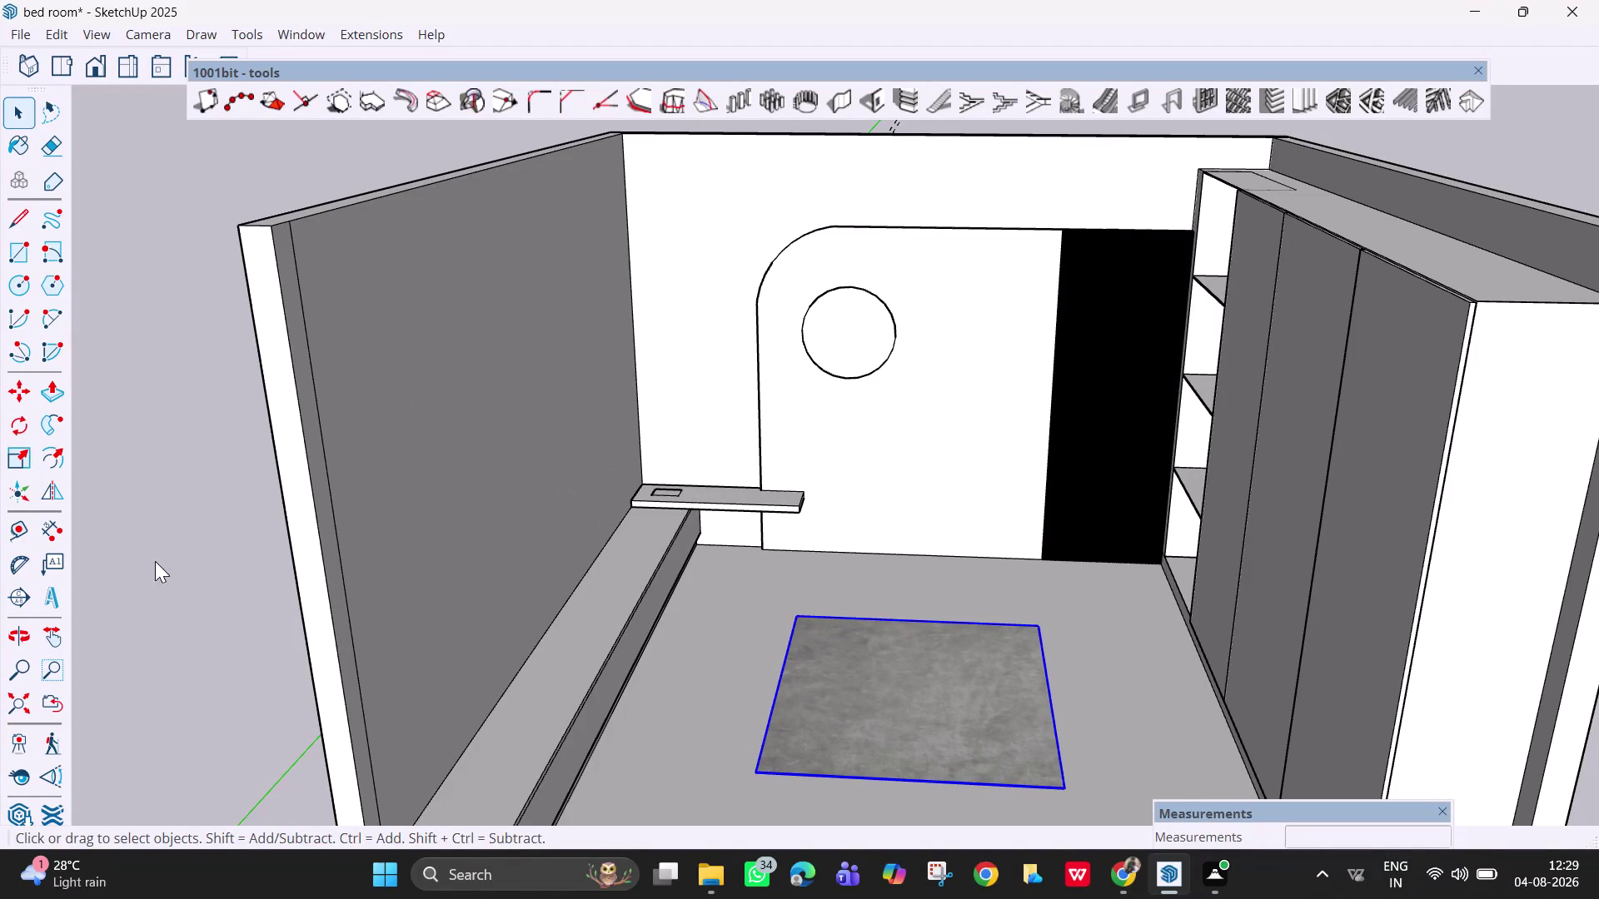
Place the bed set component from the Components panel beside the room.
scroll(down, 3)
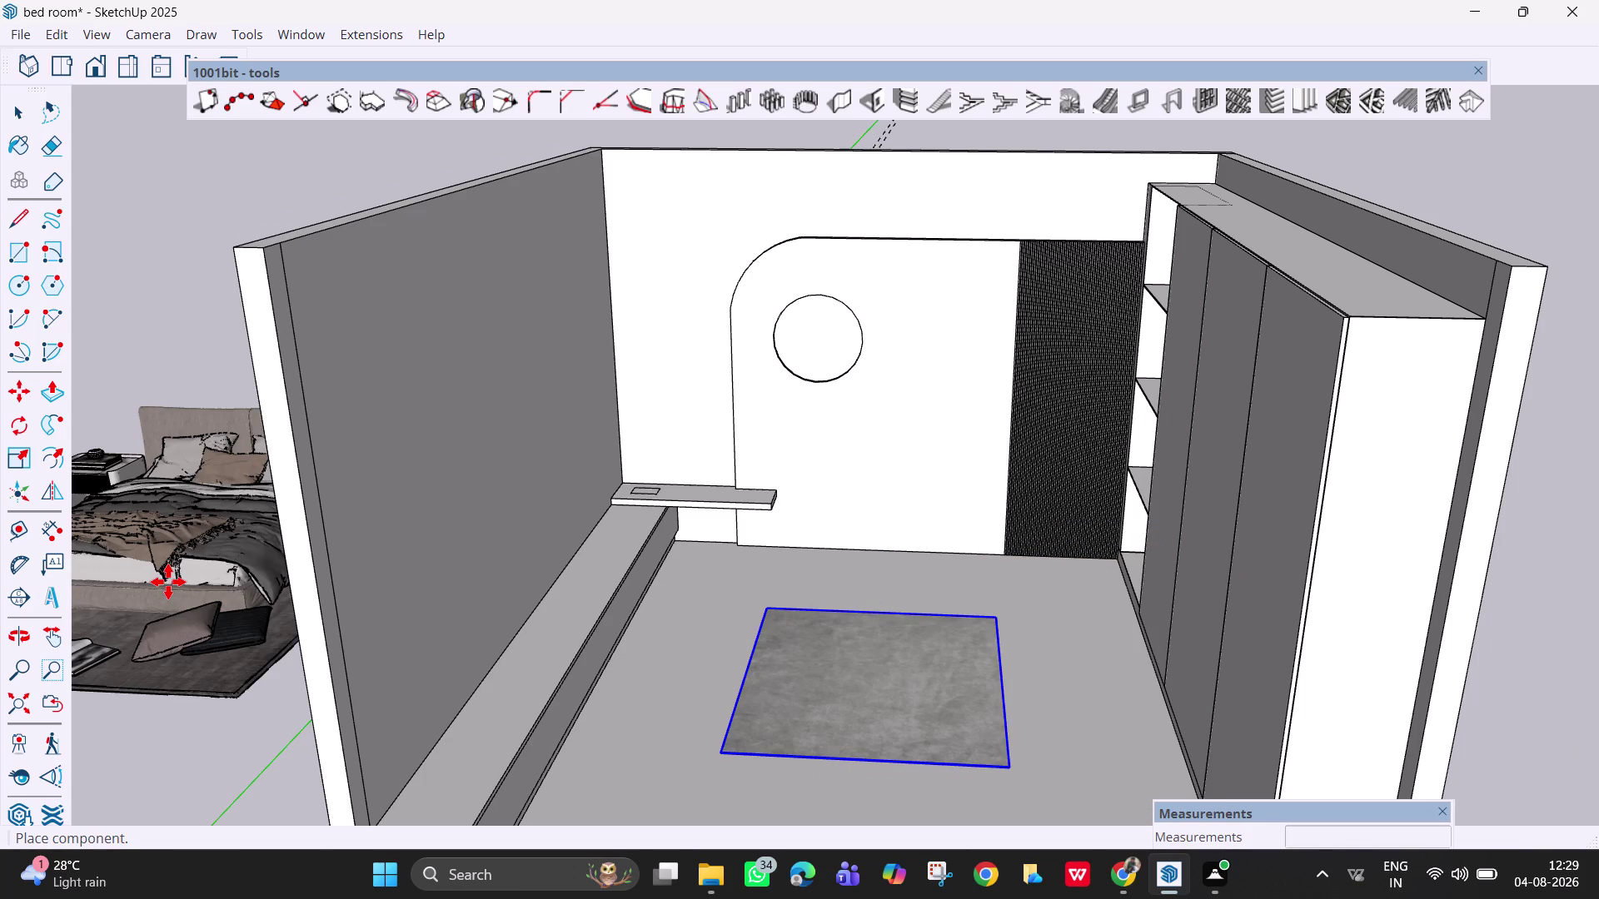
click(148, 657)
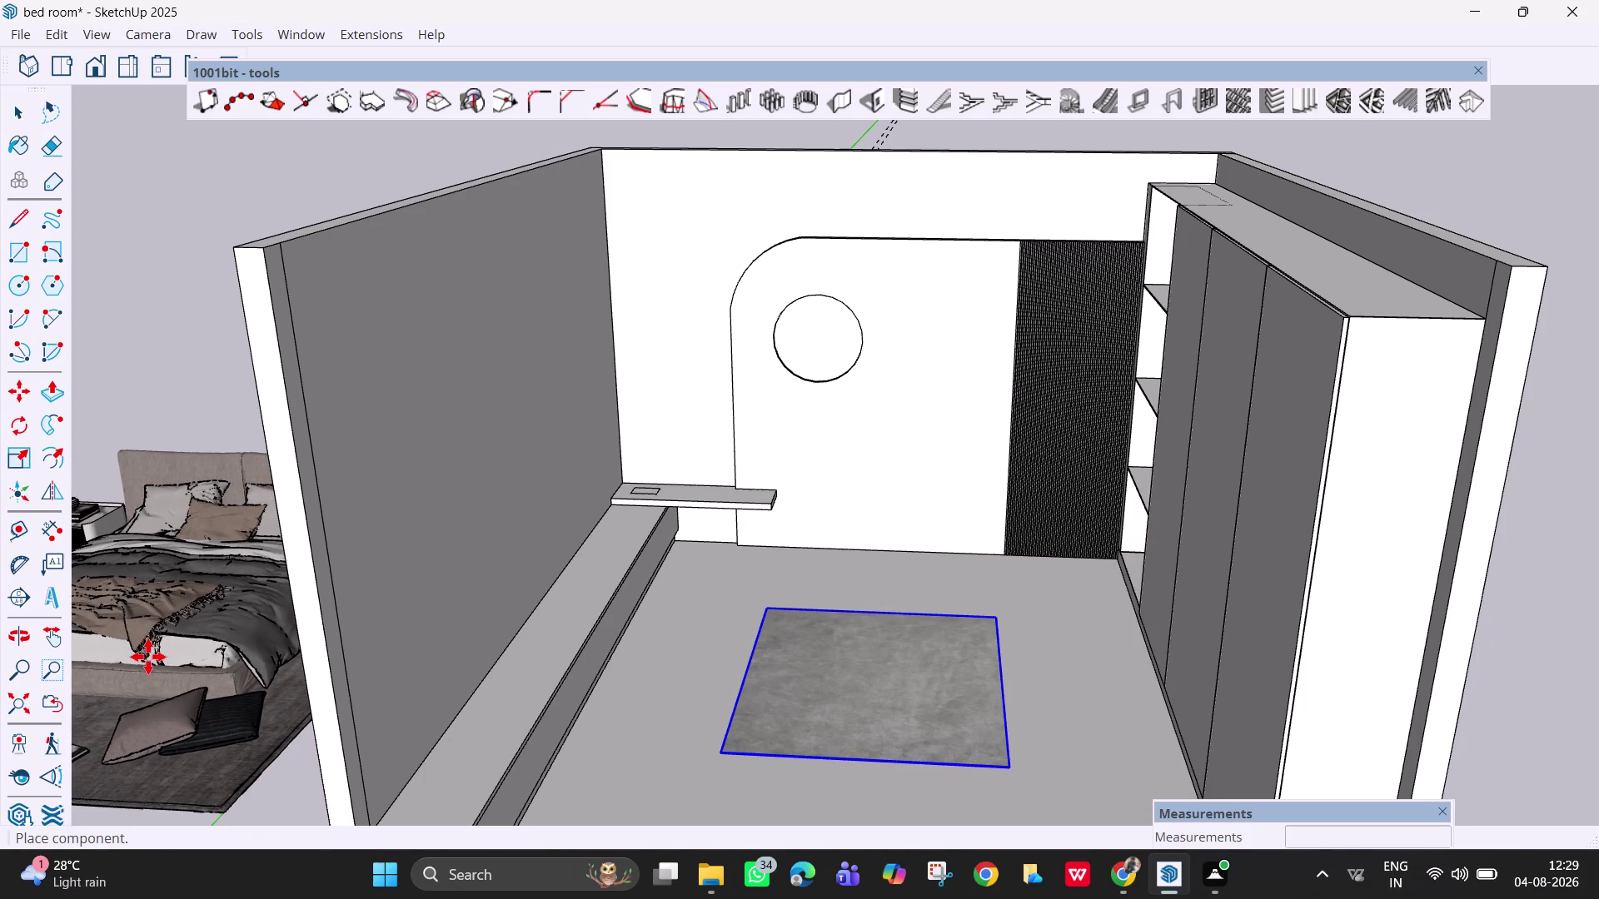
key(Escape)
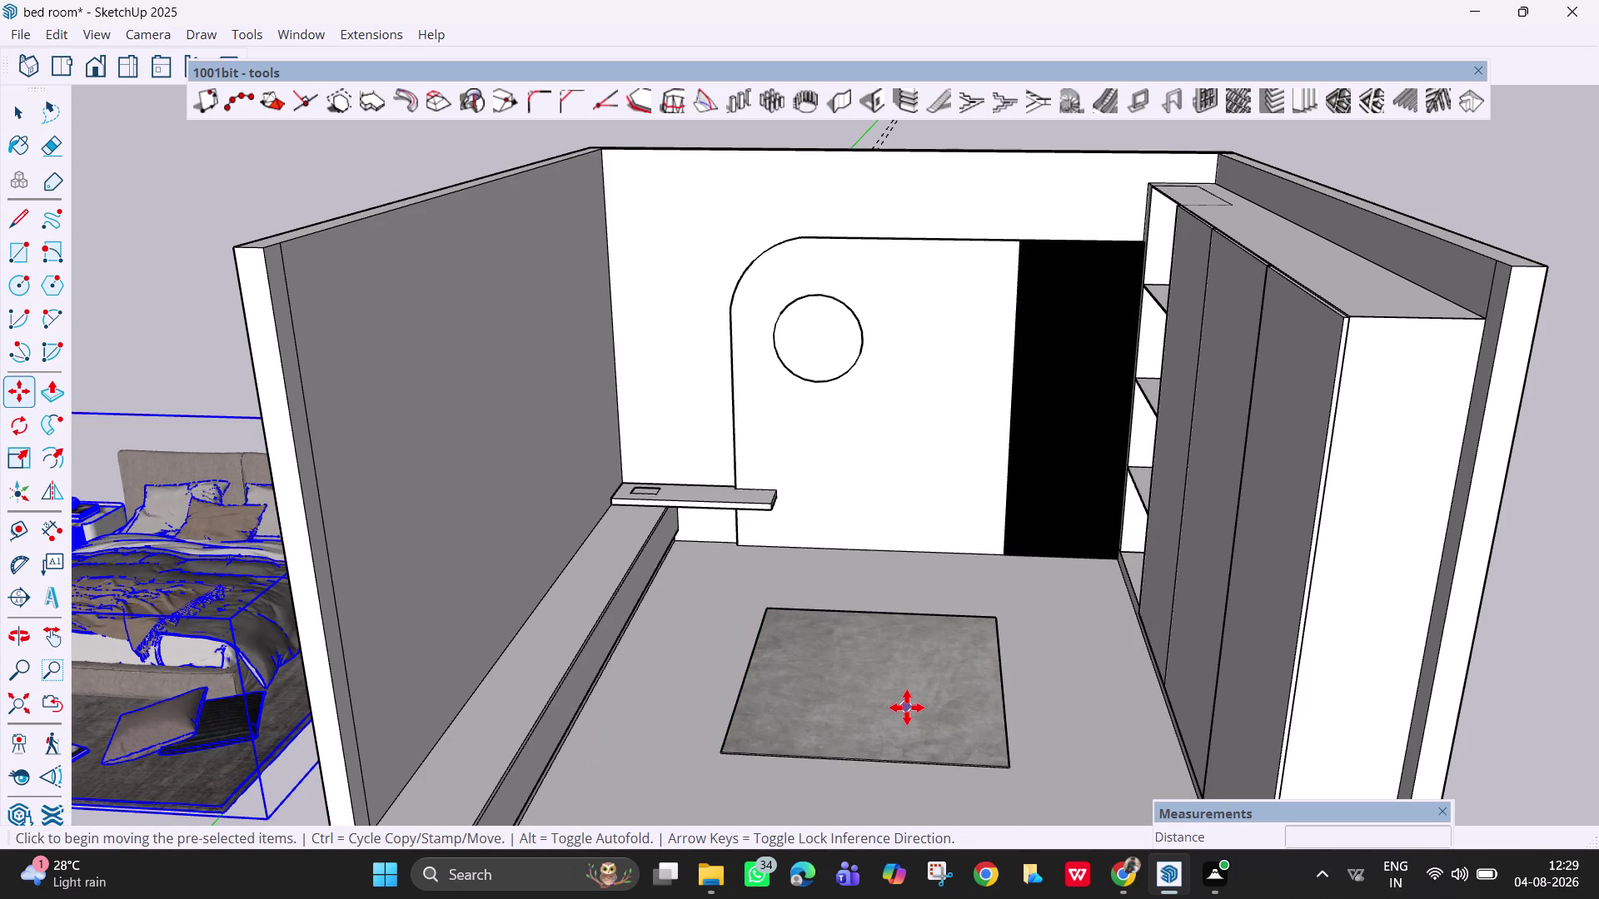
click(916, 710)
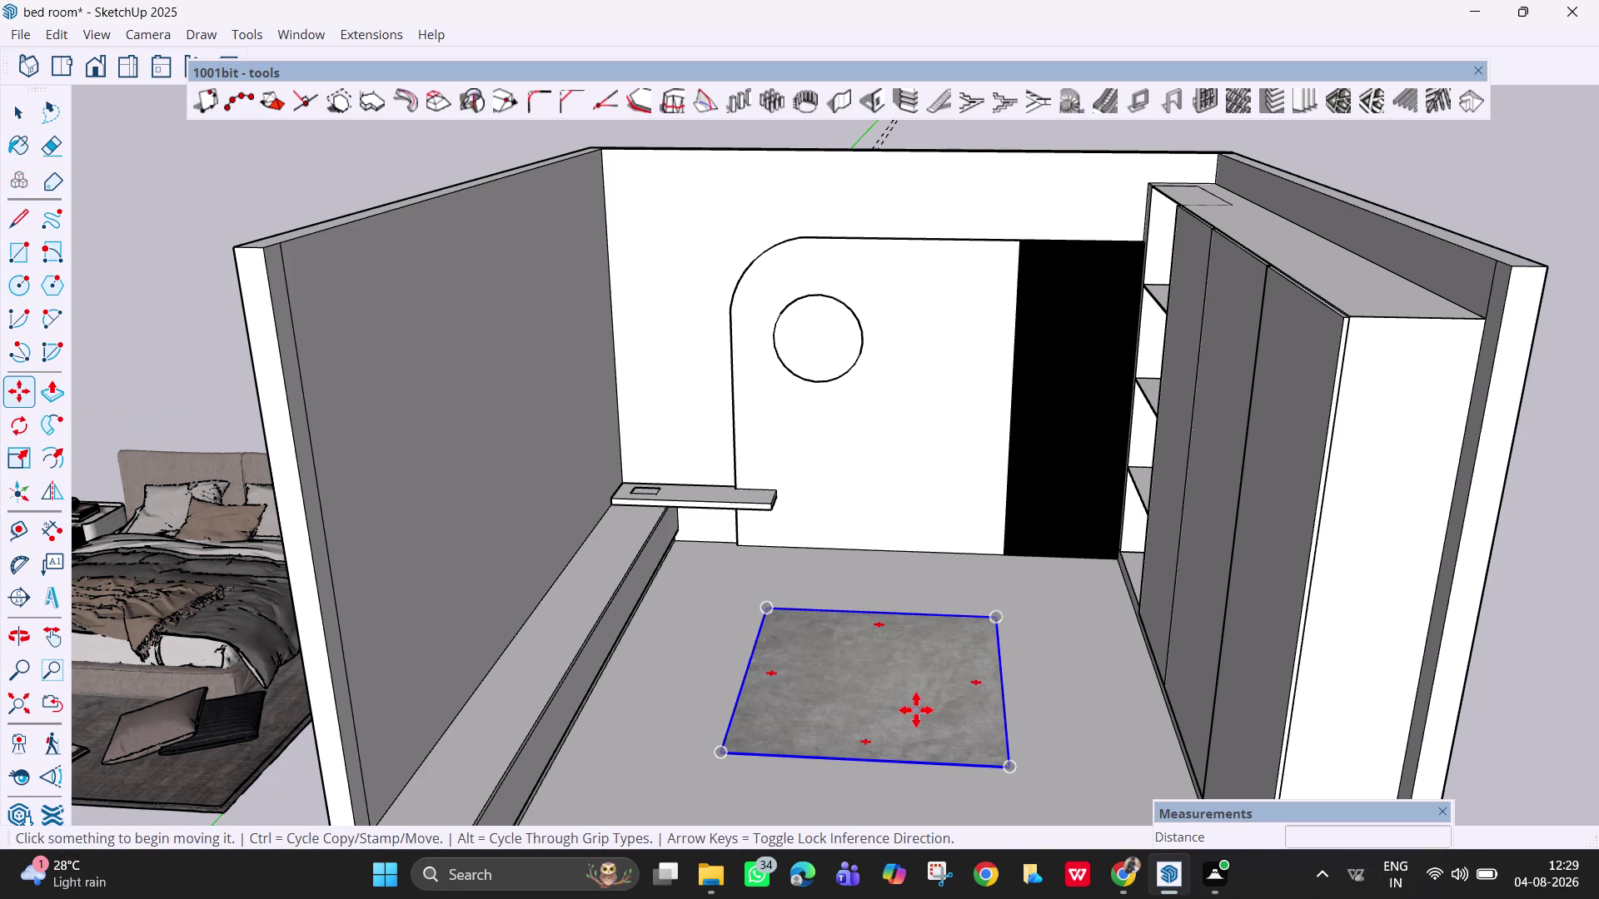
Delete the grey square rug from the bedroom floor.
key(space)
click(916, 710)
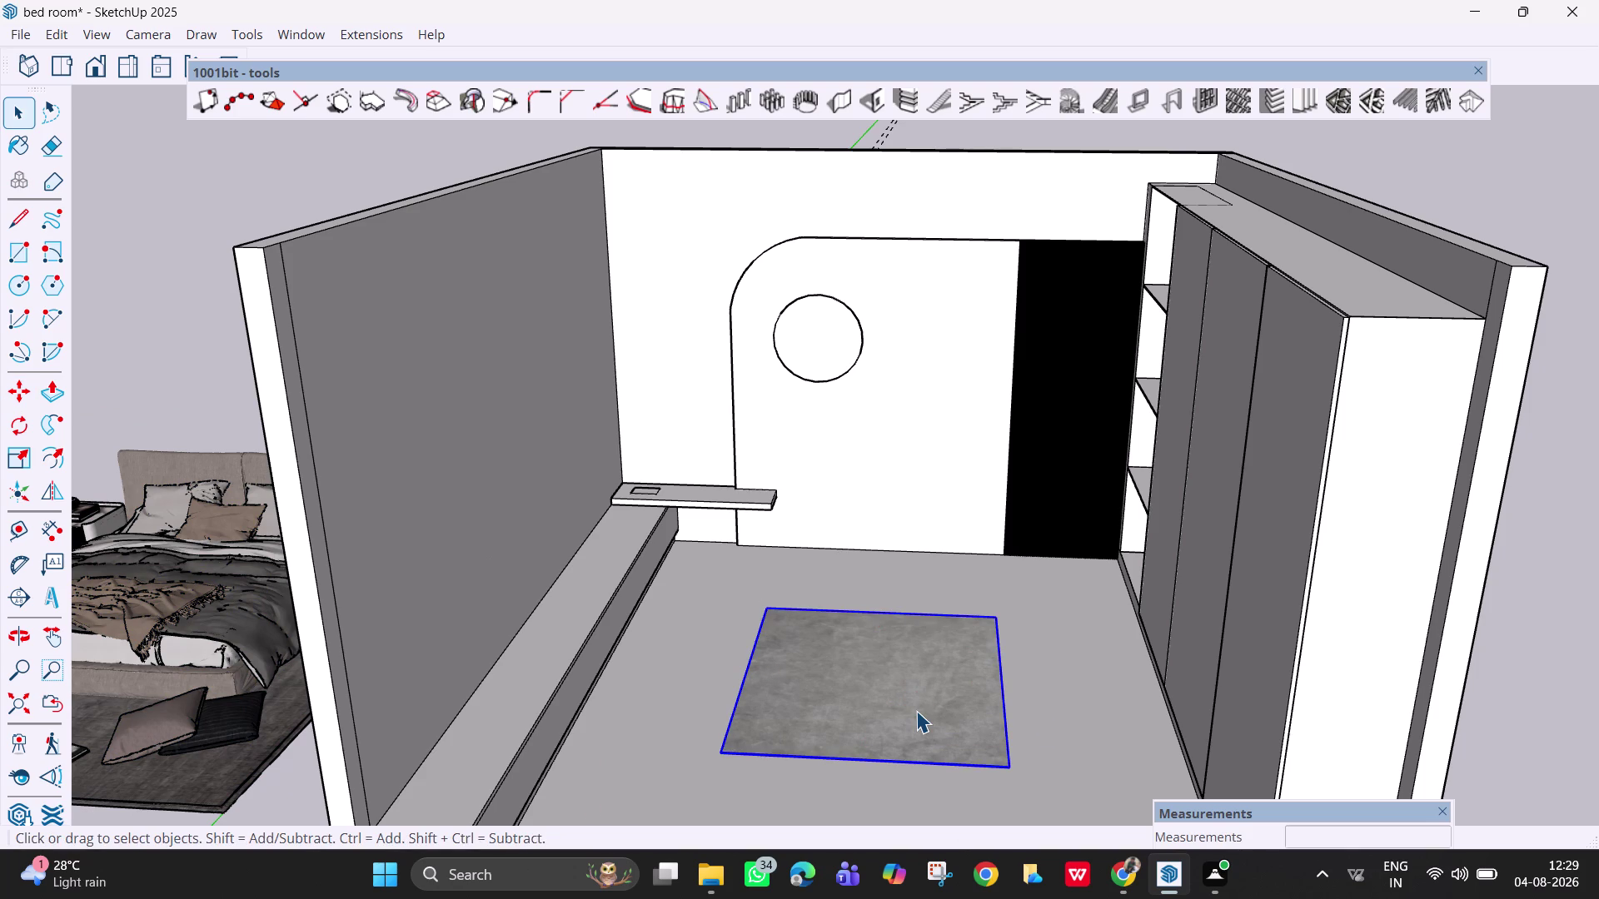
key(Delete)
scroll(down, 3)
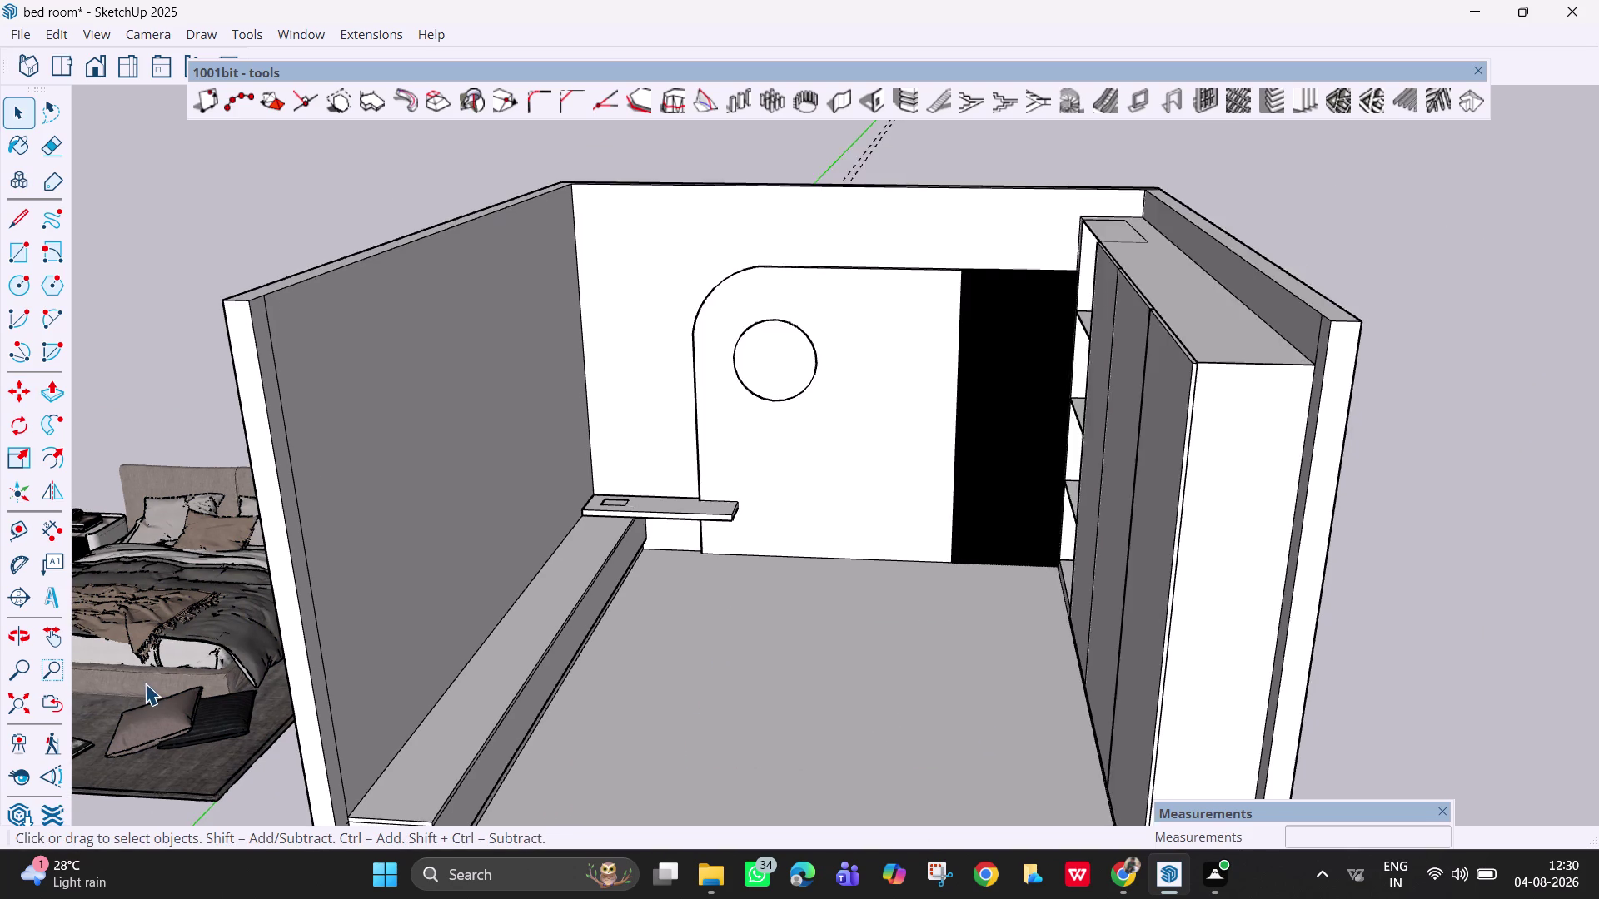
Frame the bed set and room together and select the whole bed set.
scroll(down, 3)
middle_drag(197, 707, 264, 712)
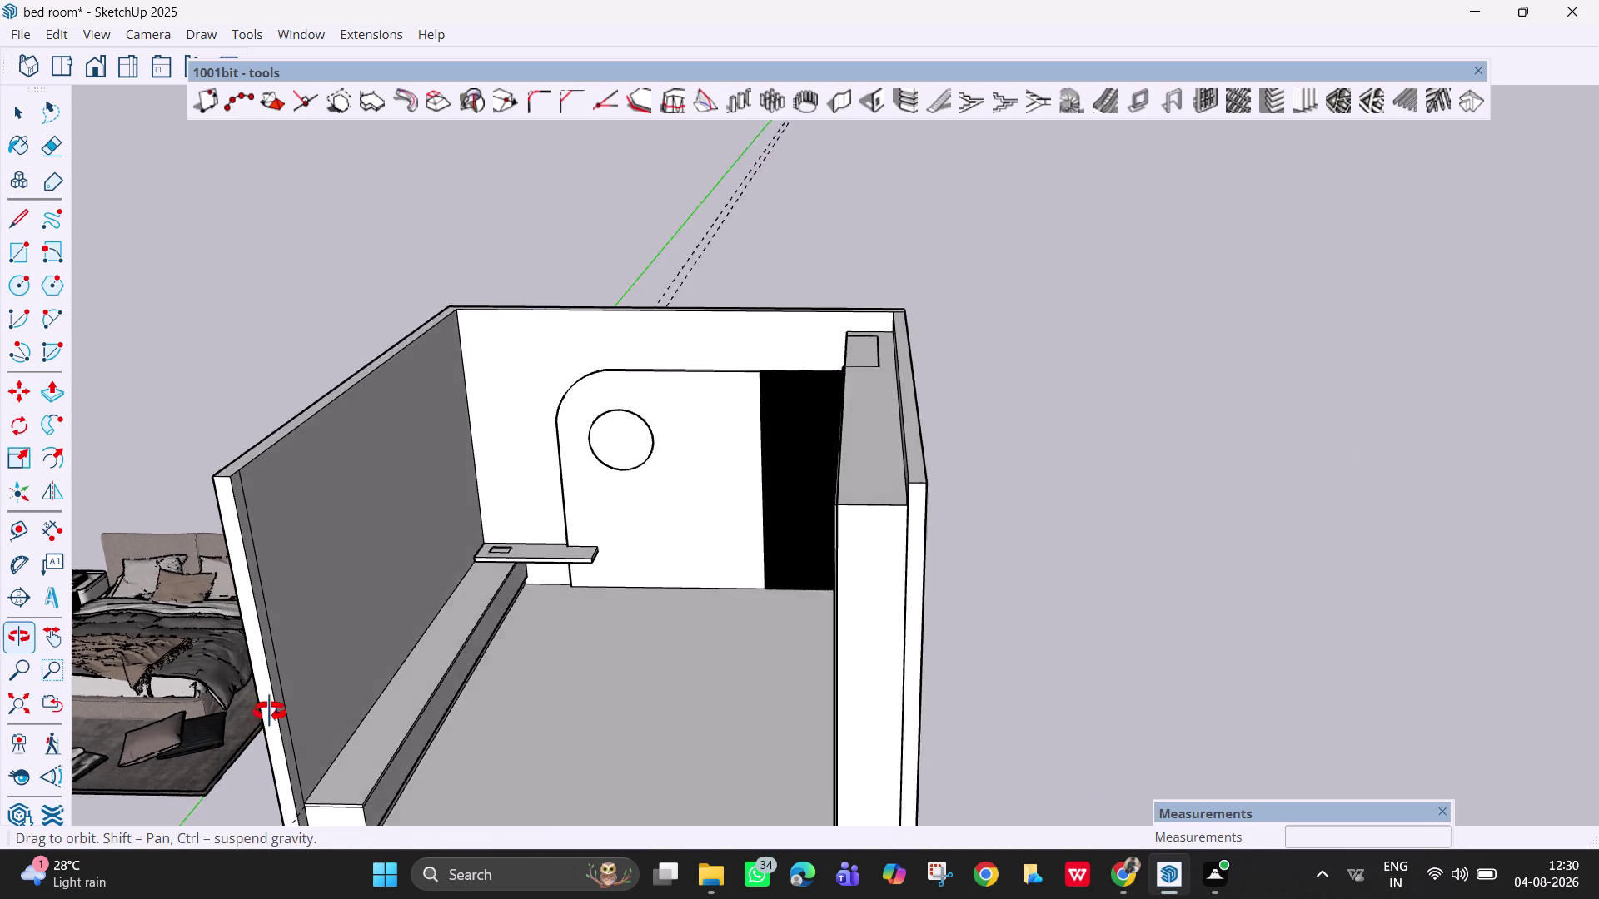
middle_drag(265, 712, 290, 705)
scroll(down, 3)
scroll(down, 3)
key(h)
drag(283, 688, 354, 636)
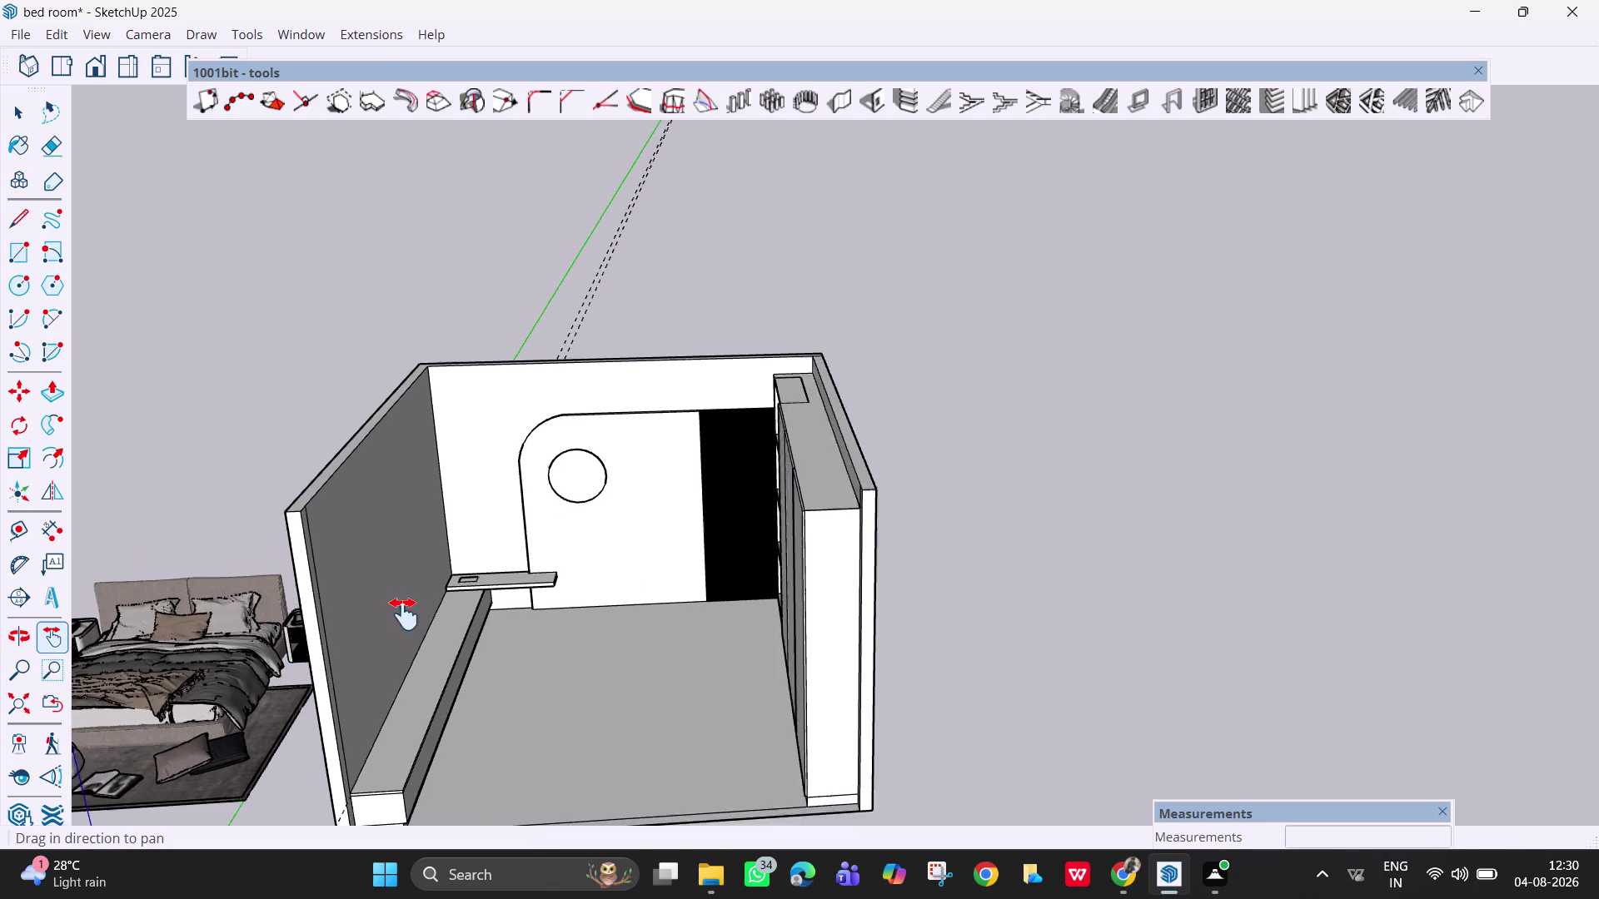
drag(354, 637, 566, 570)
click(469, 698)
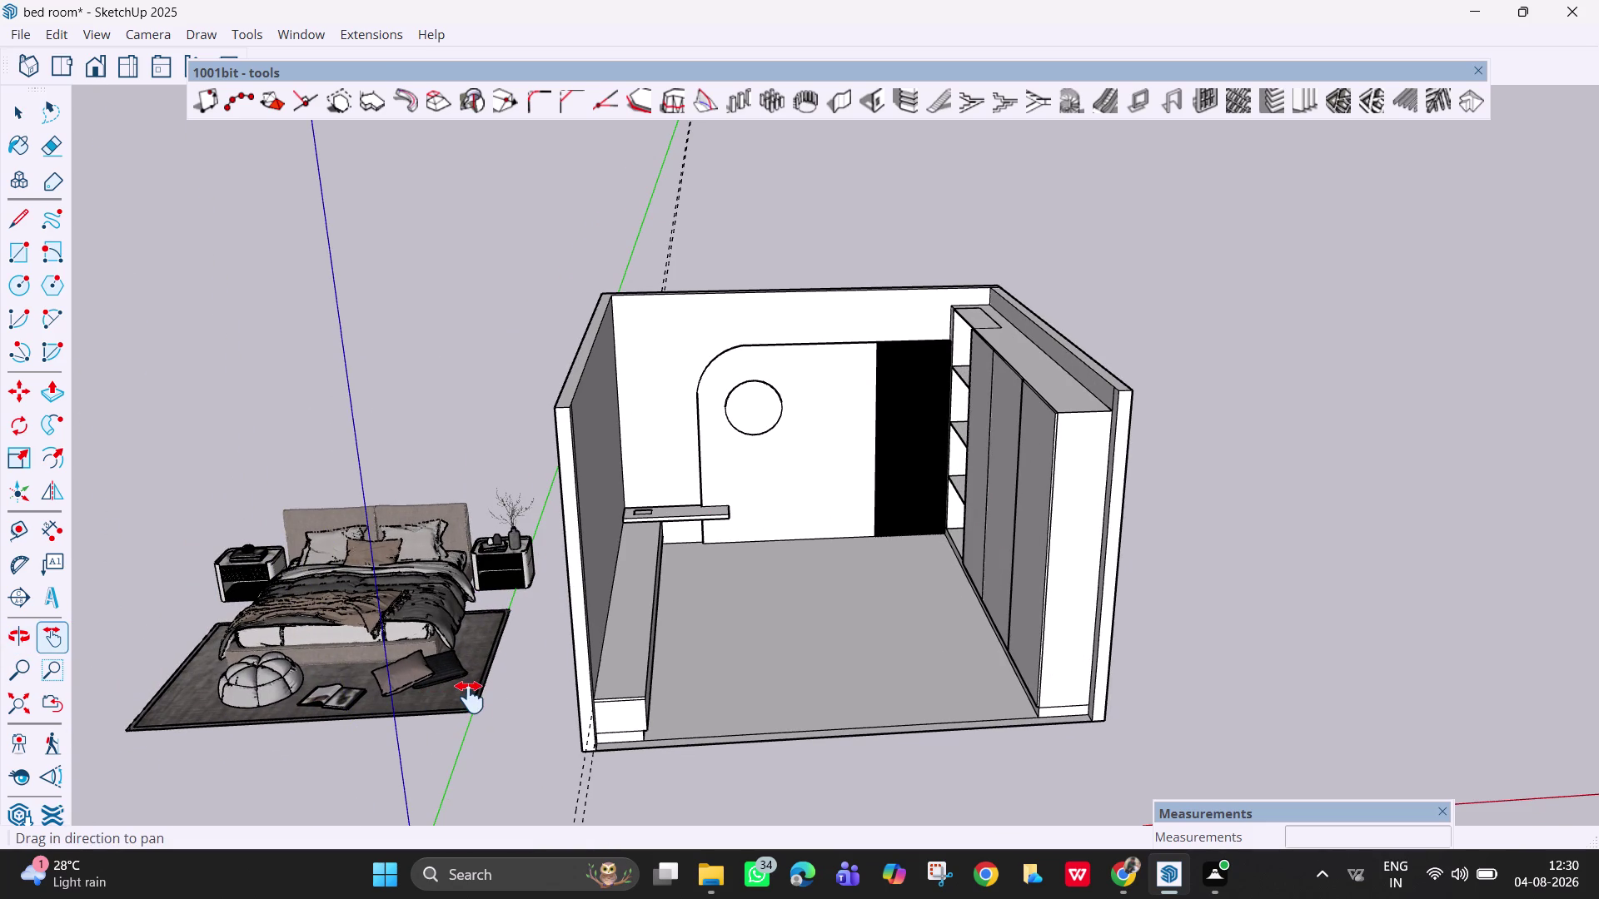
key(space)
click(456, 687)
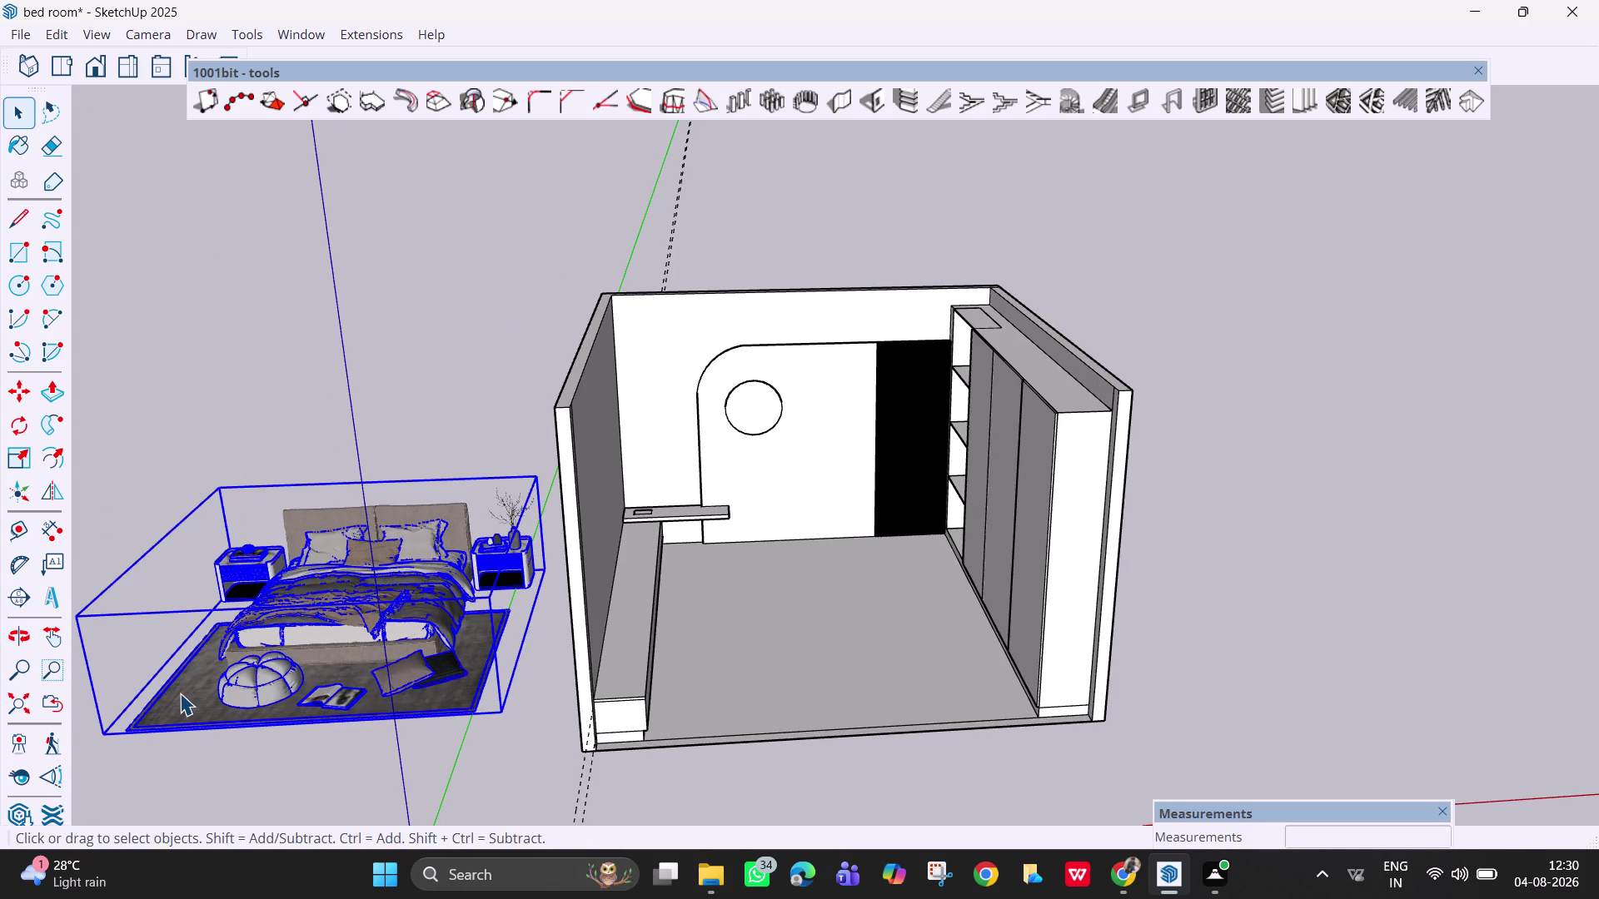
Scale the bed set down from a corner grip to about 0.71.
text(sc)
key(s)
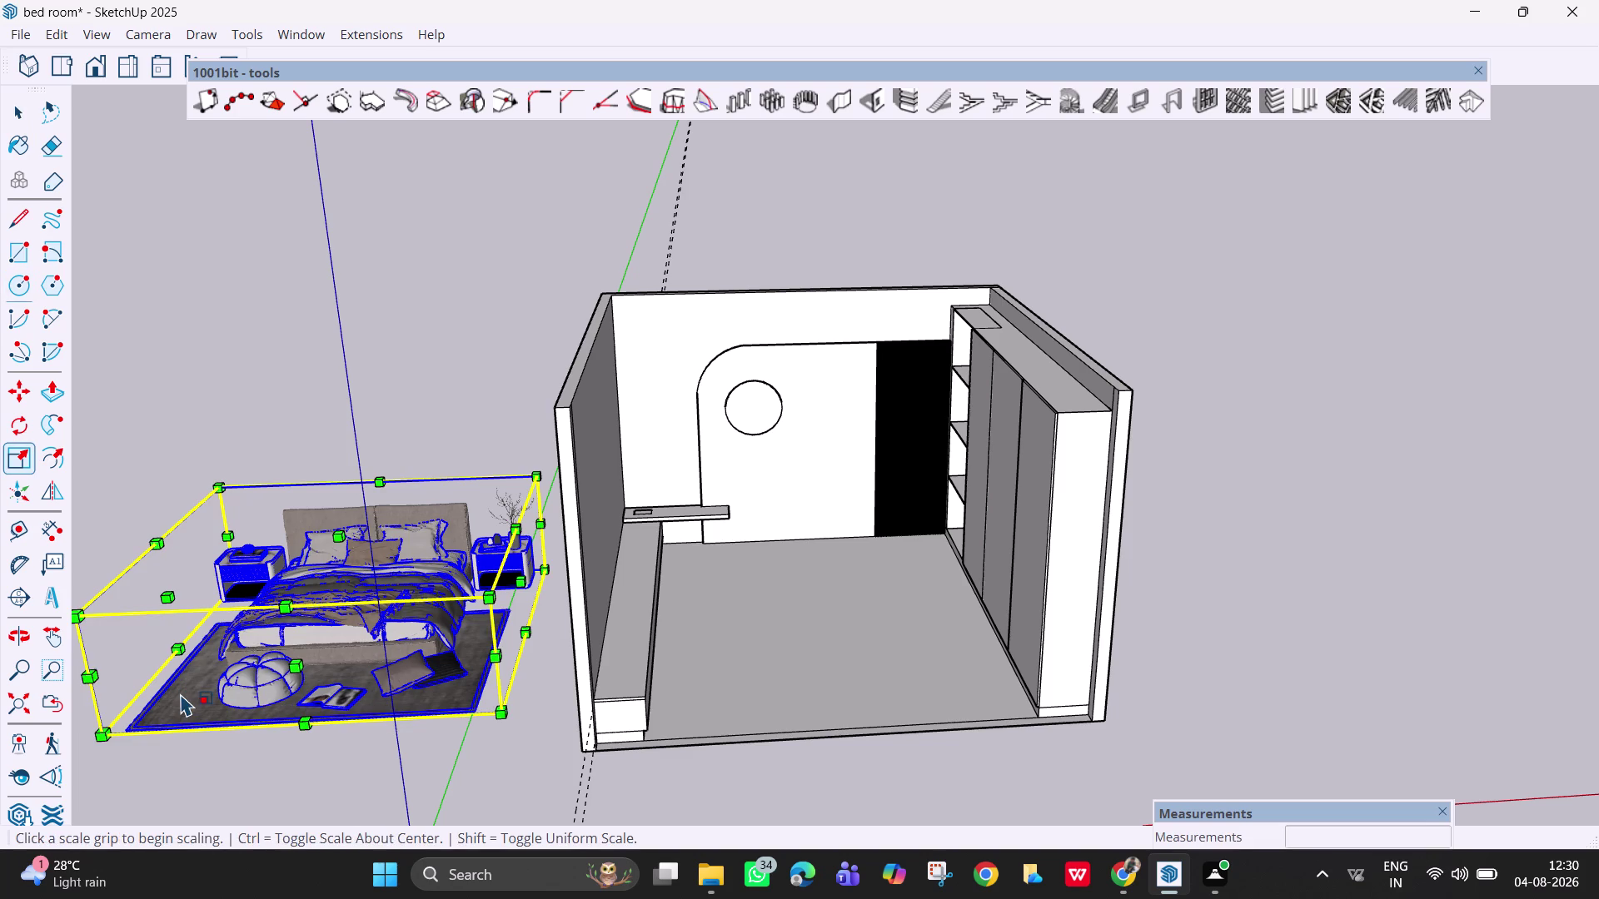
click(101, 734)
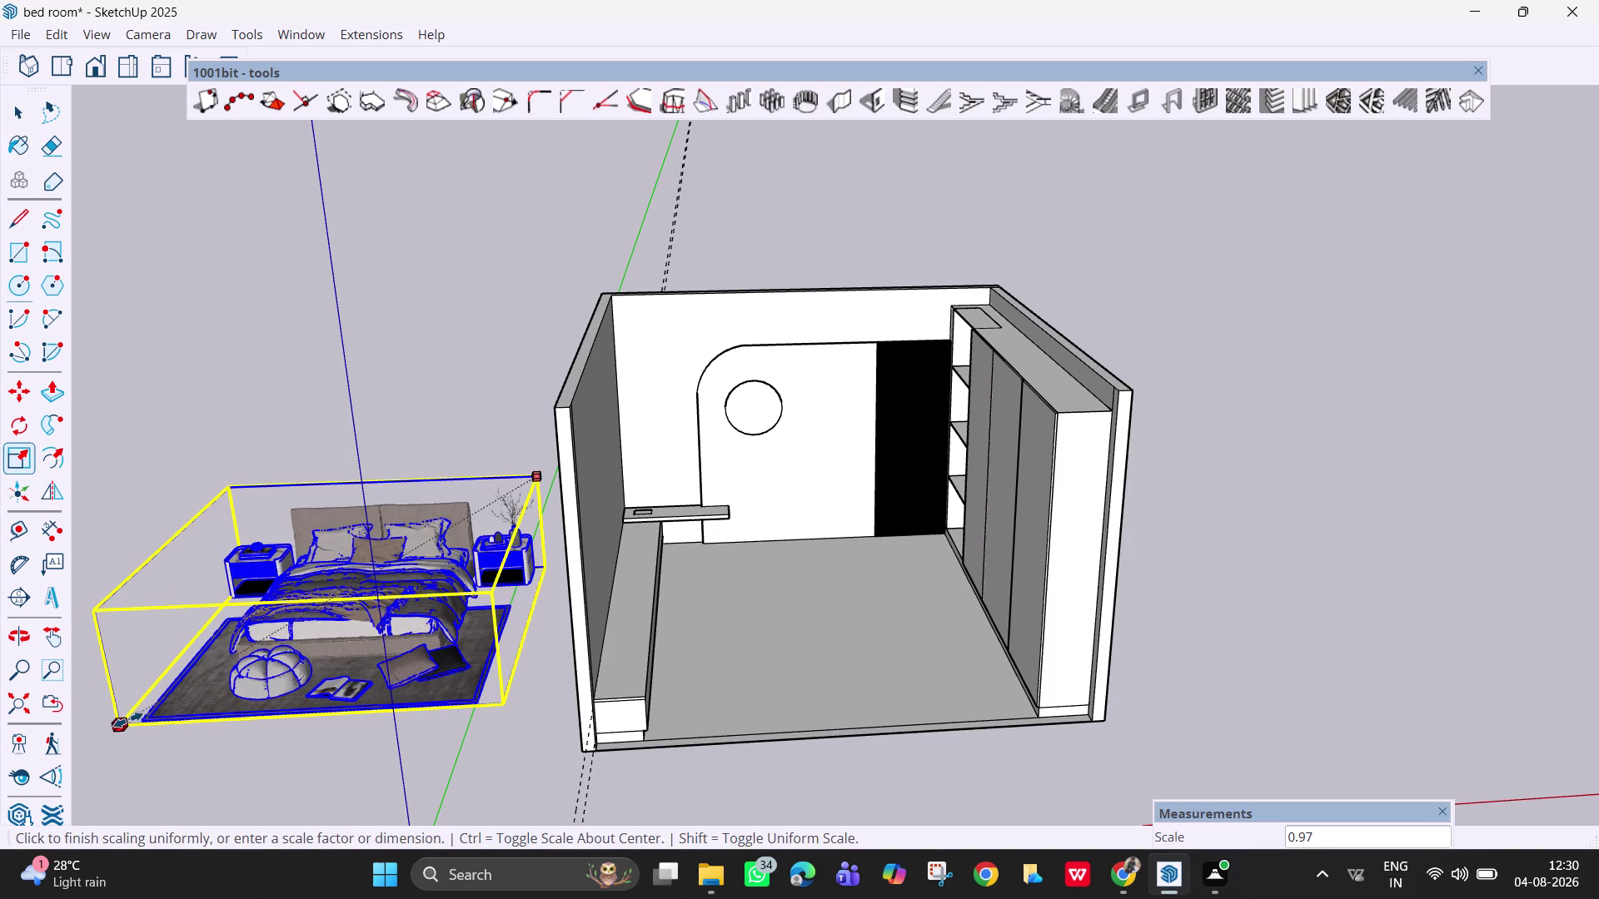
click(275, 676)
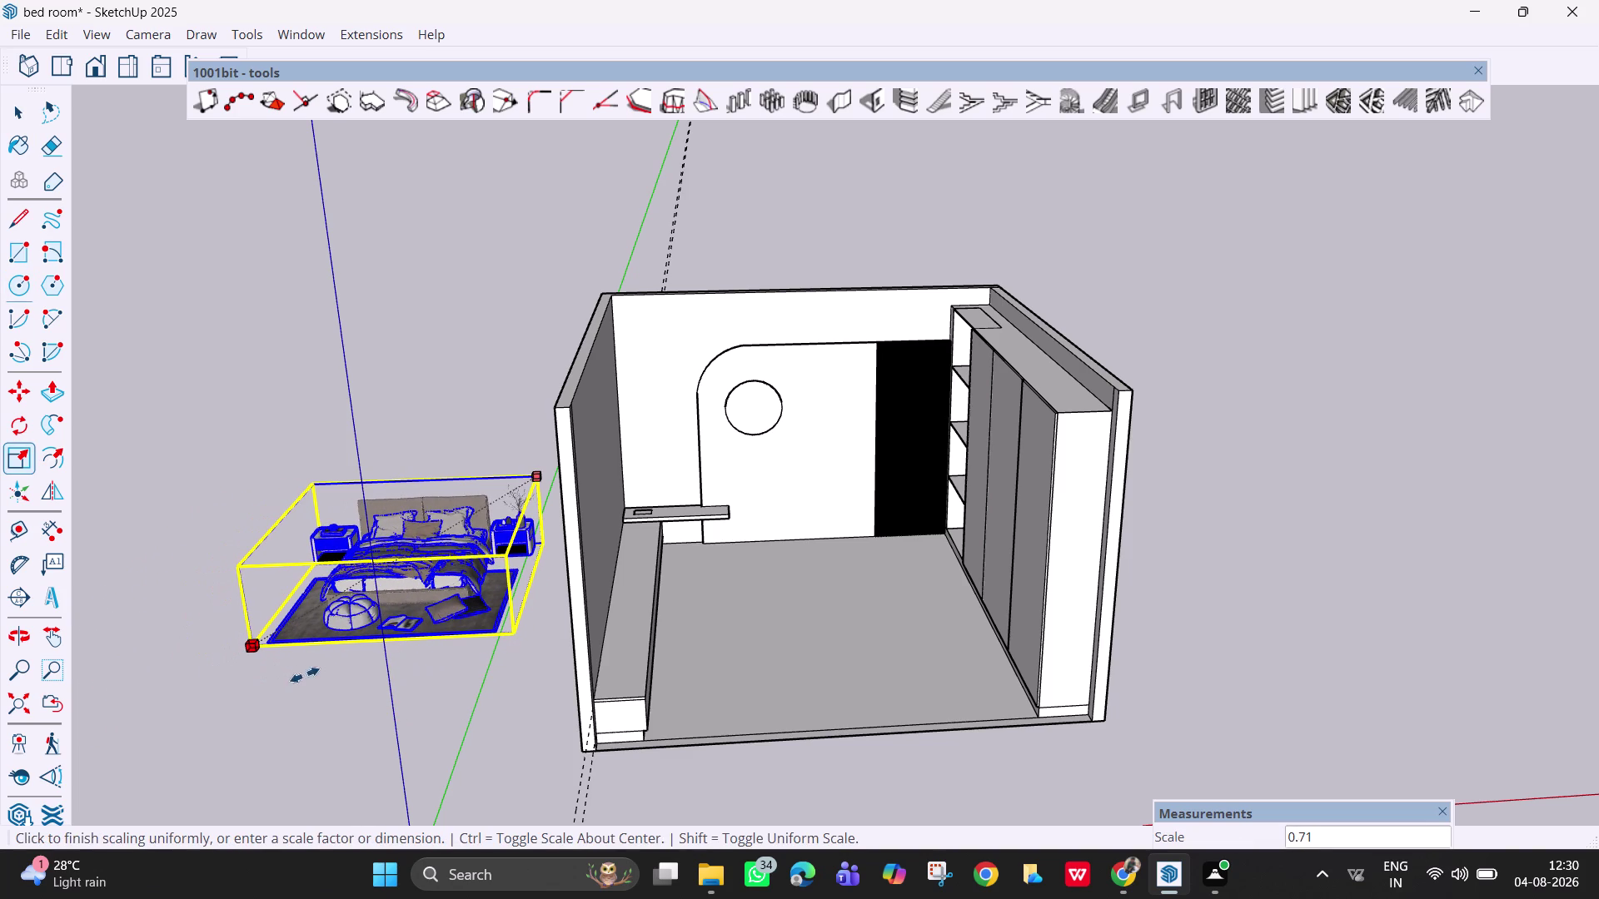
key(space)
key(m)
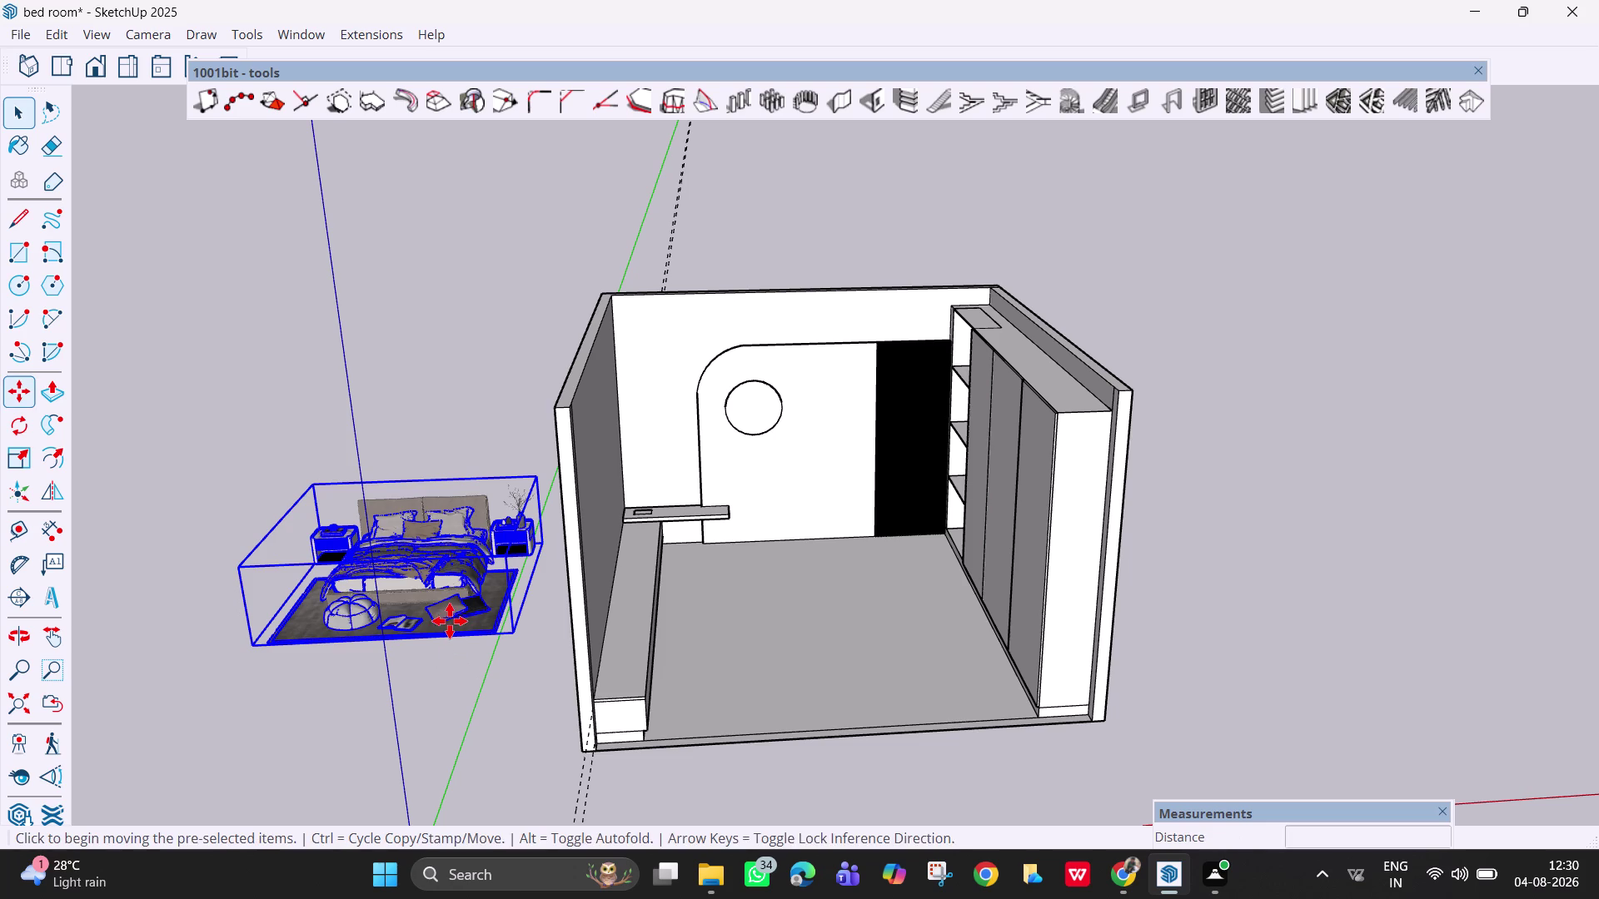
click(509, 636)
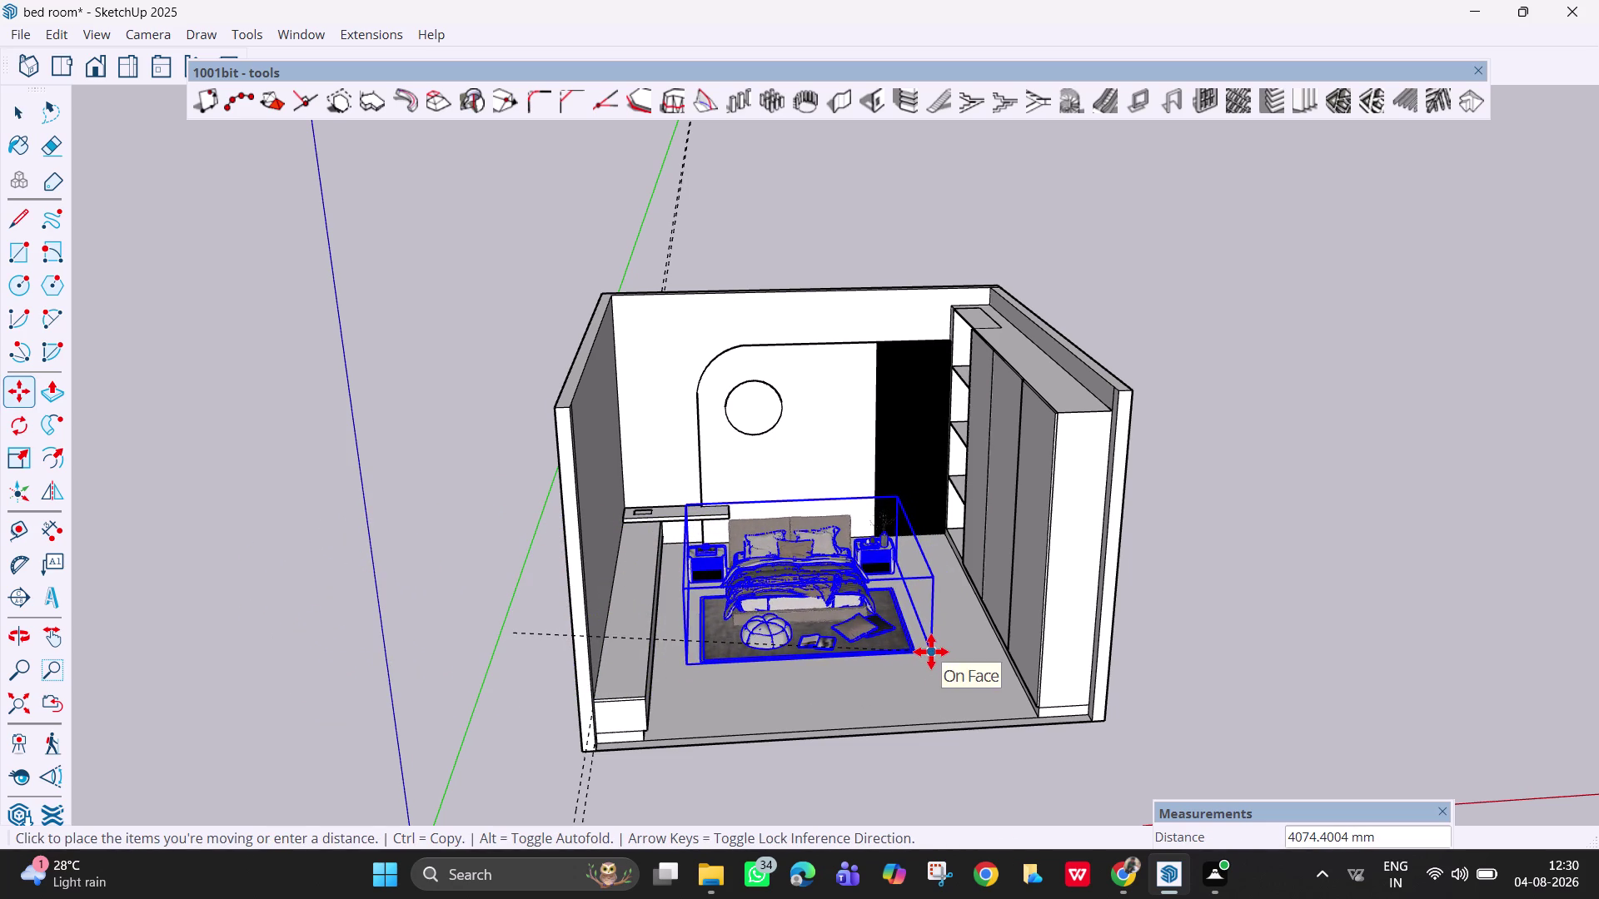
Drop the bed set onto the floor inside the bedroom.
click(931, 652)
scroll(up, 3)
middle_drag(854, 652, 780, 719)
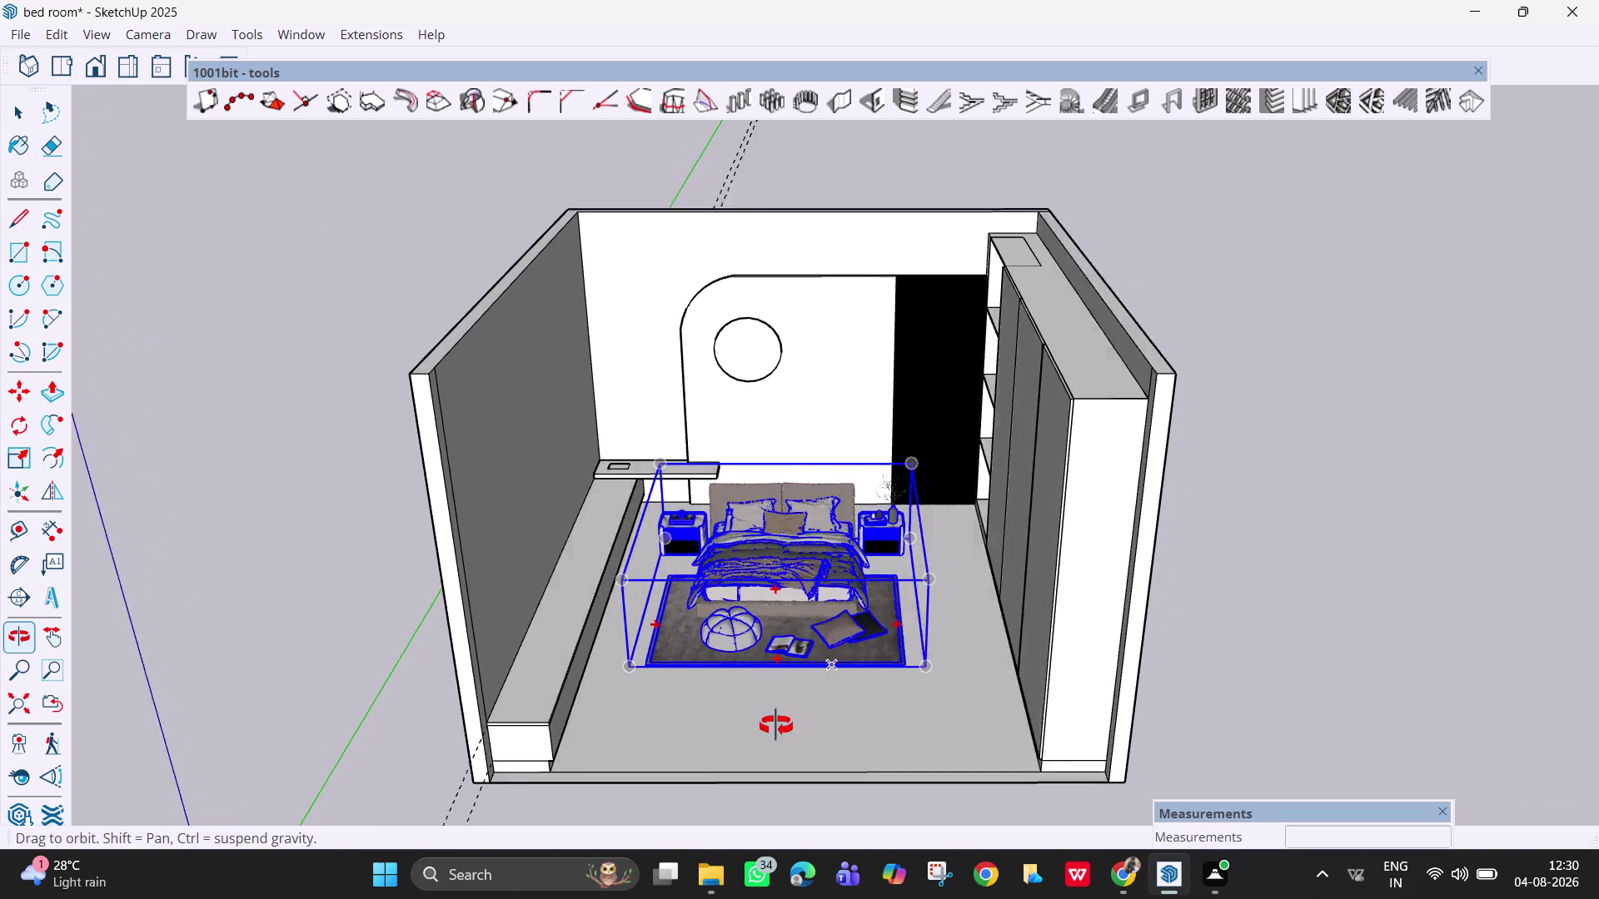
middle_drag(780, 718, 776, 739)
key(Escape)
scroll(up, 3)
middle_drag(775, 738, 774, 684)
middle_drag(777, 667, 758, 657)
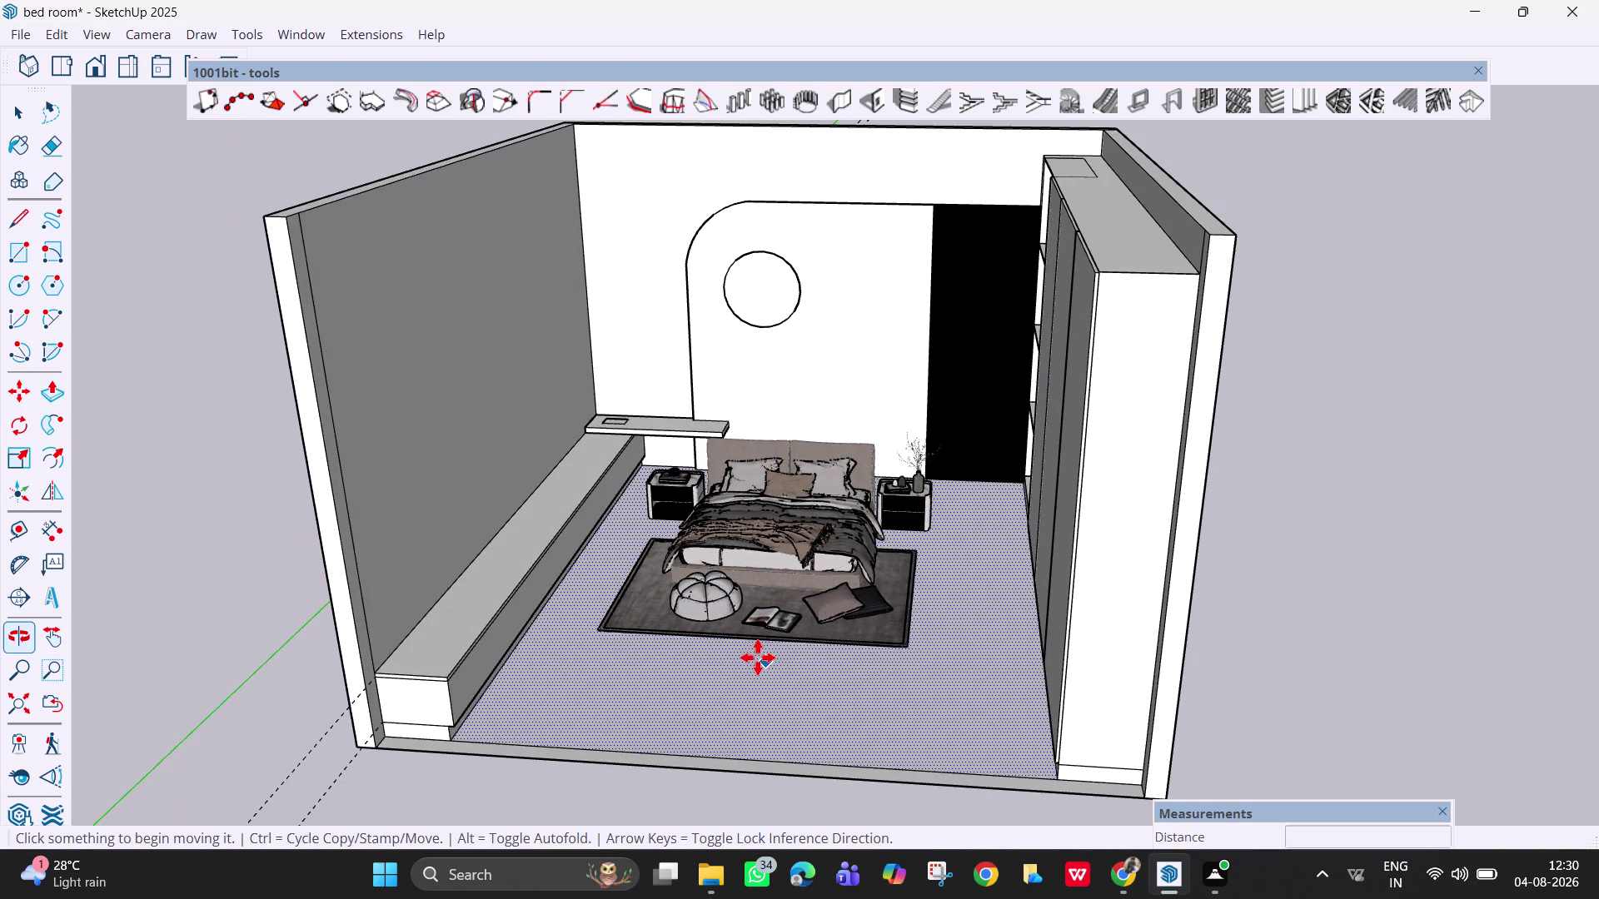
middle_drag(766, 660, 829, 671)
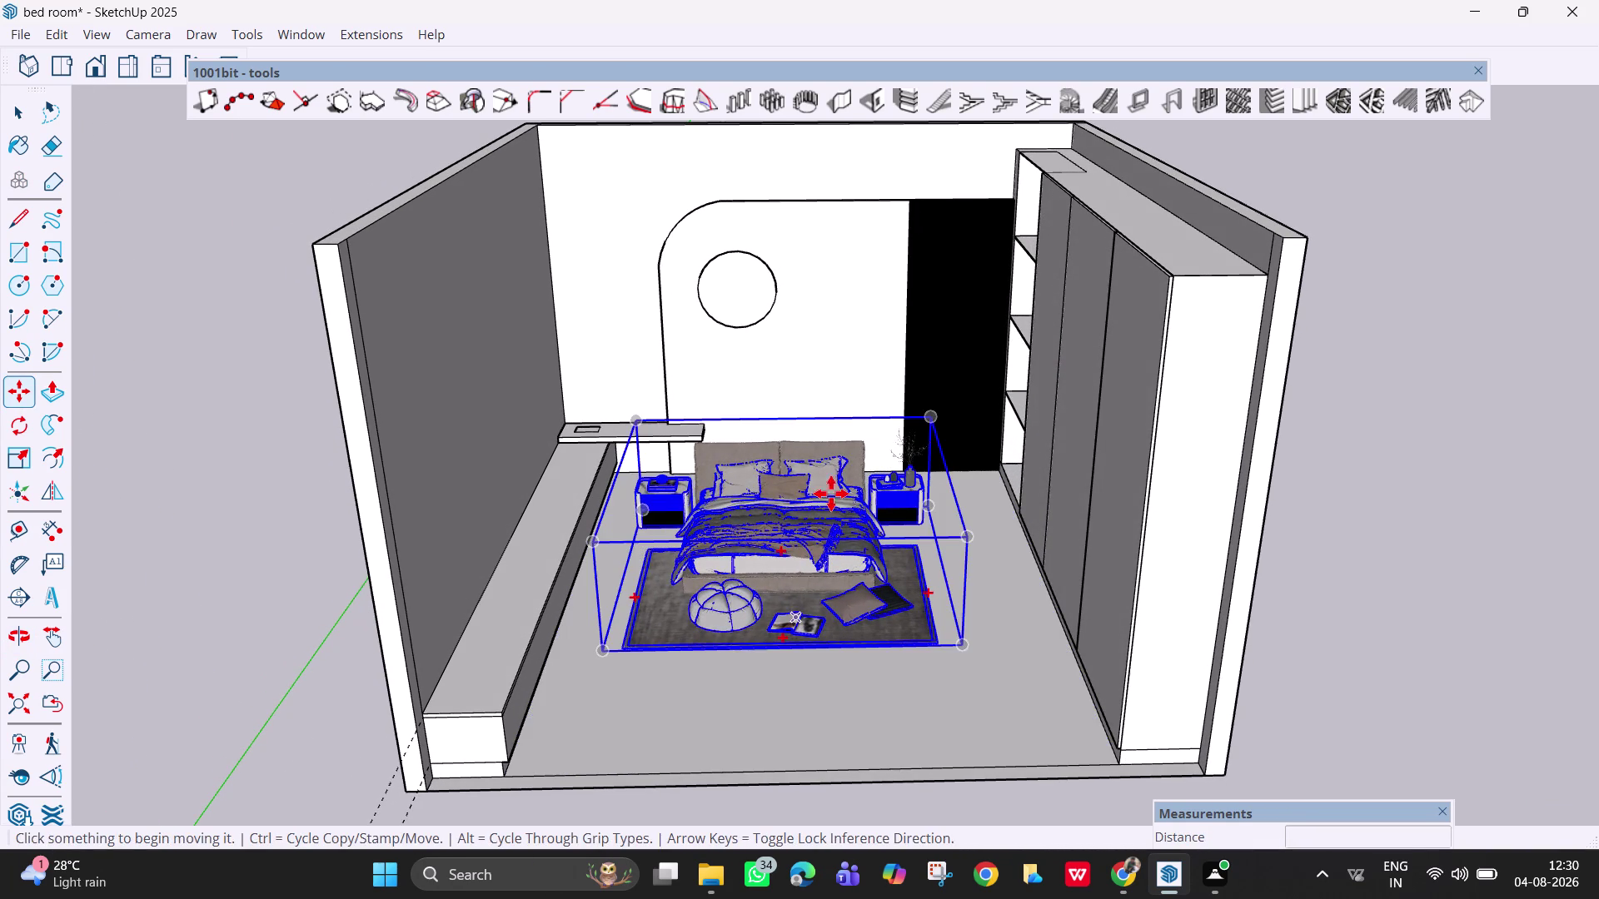
middle_drag(923, 423, 751, 709)
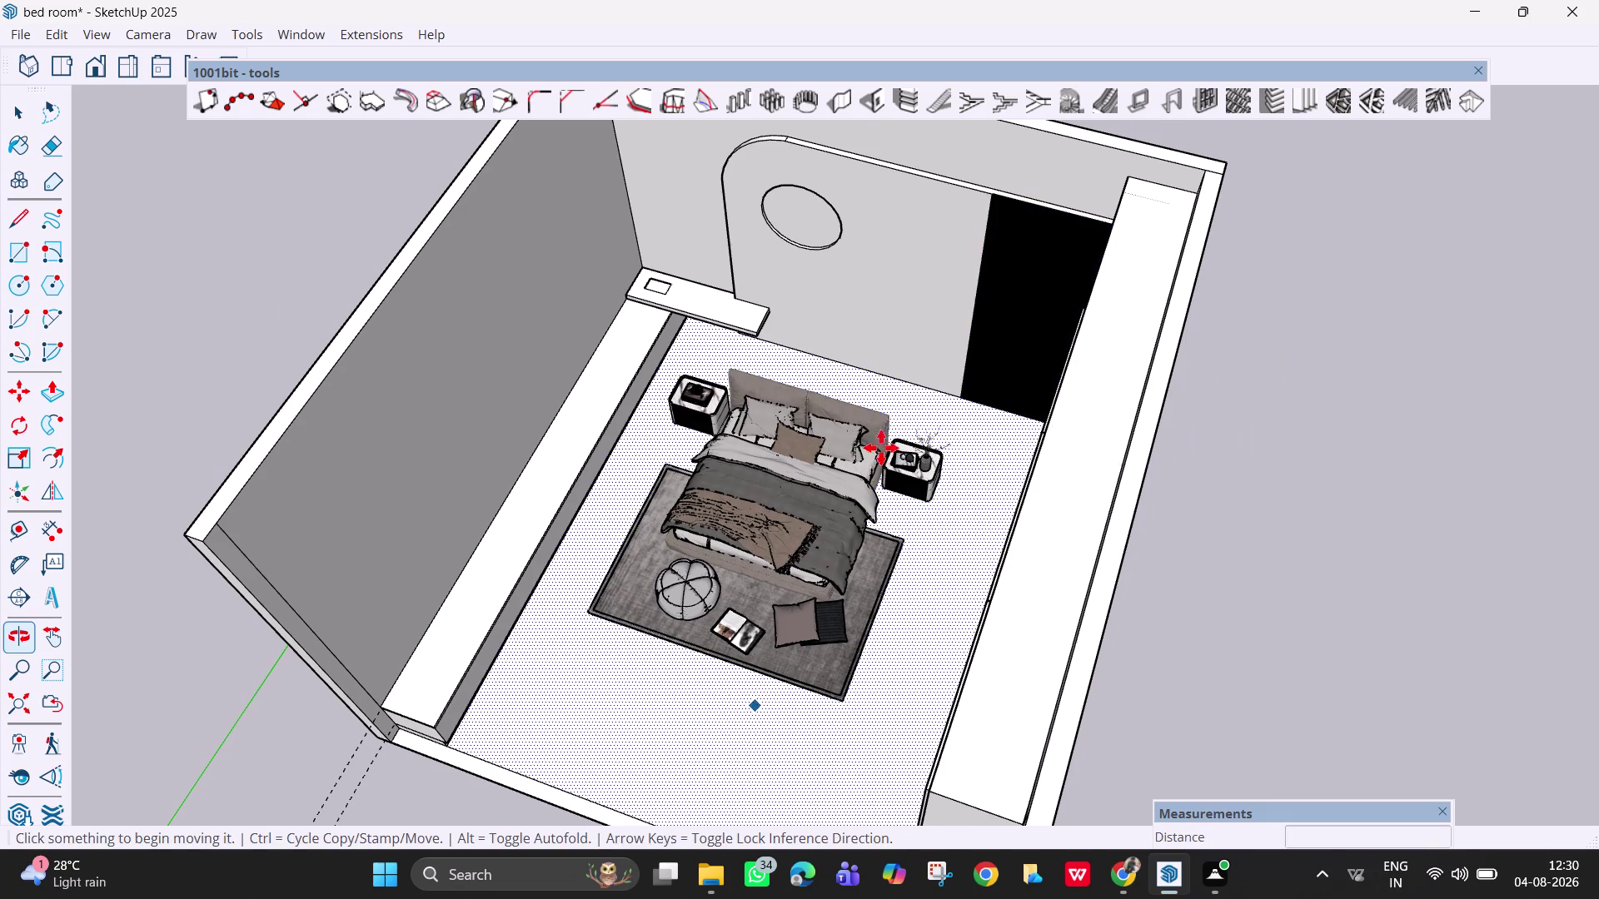
Reposition the bed set against the back wall below the round wall decor.
key(m)
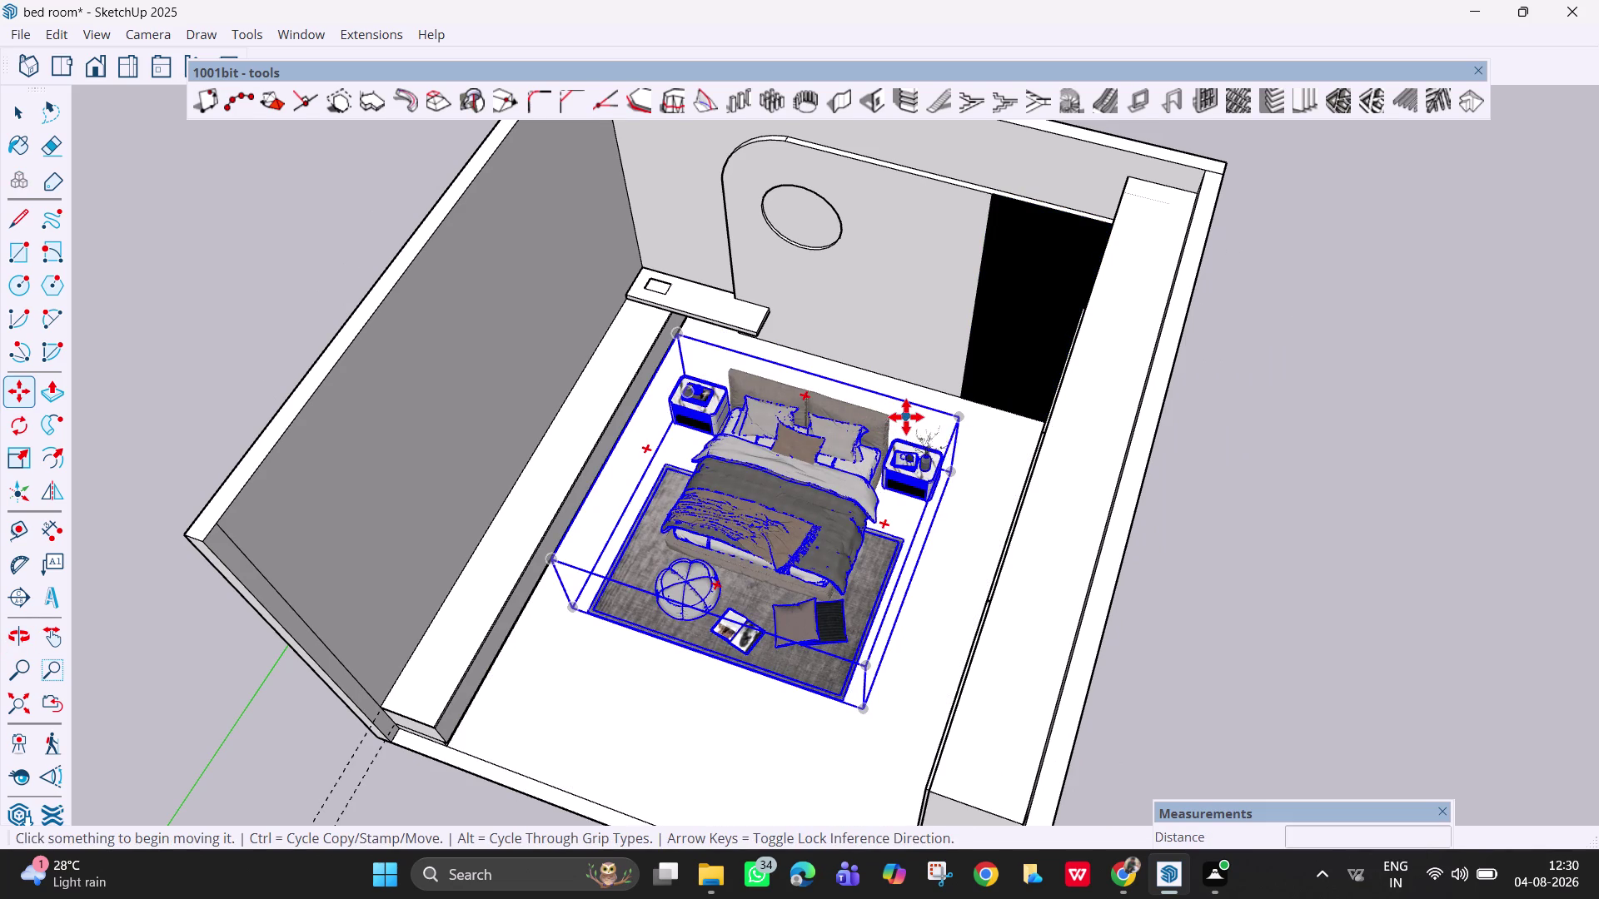
key(space)
click(881, 426)
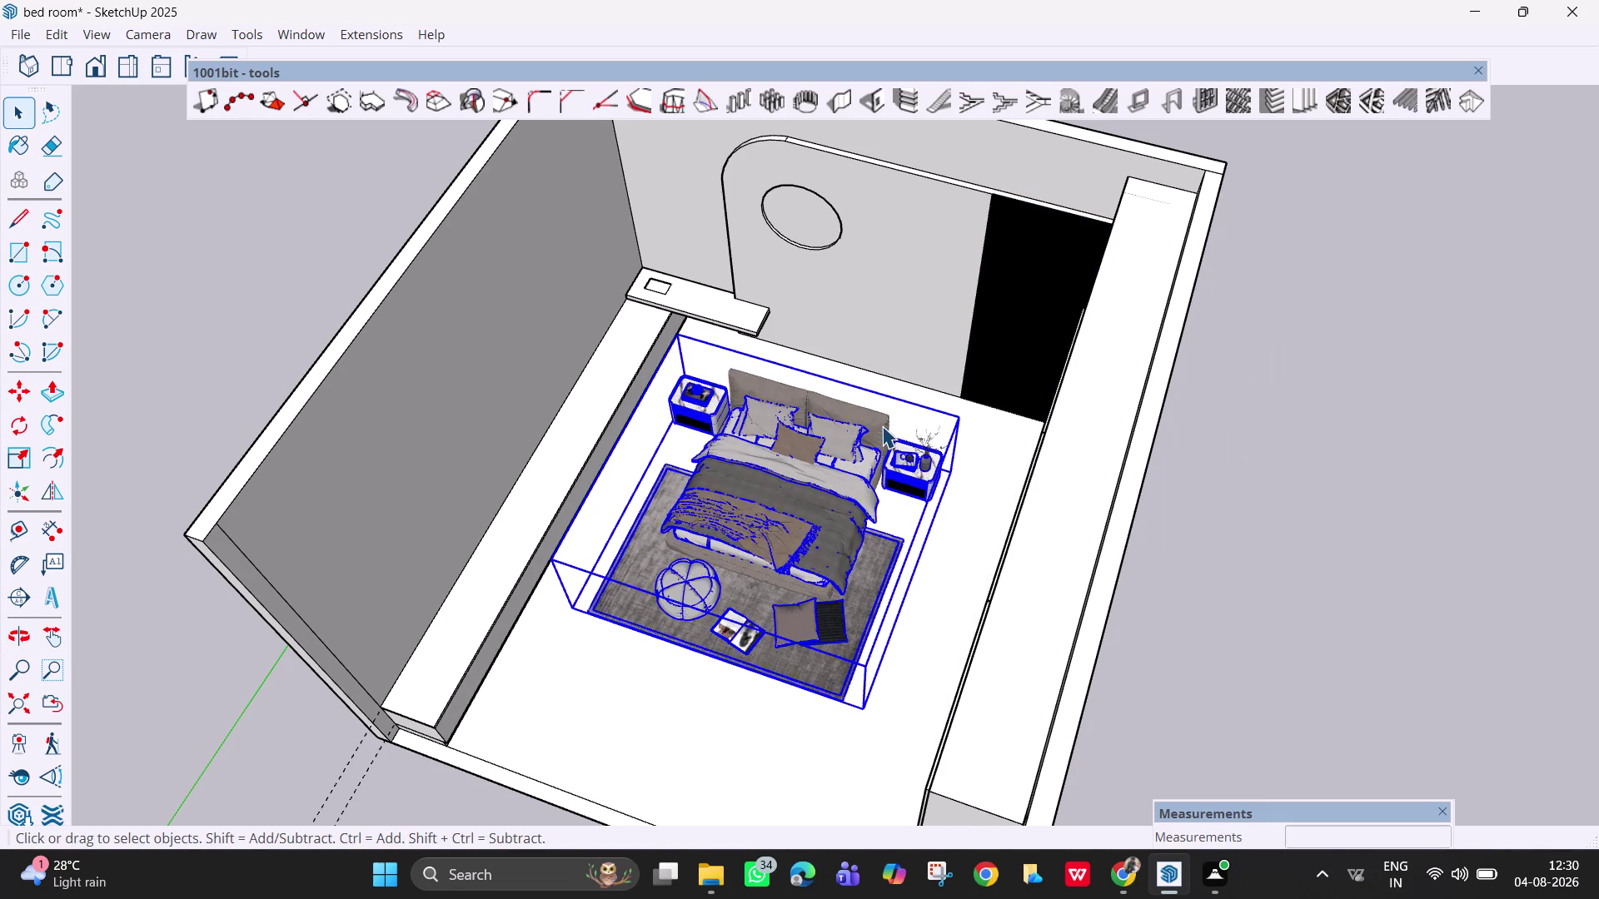
key(m)
click(958, 418)
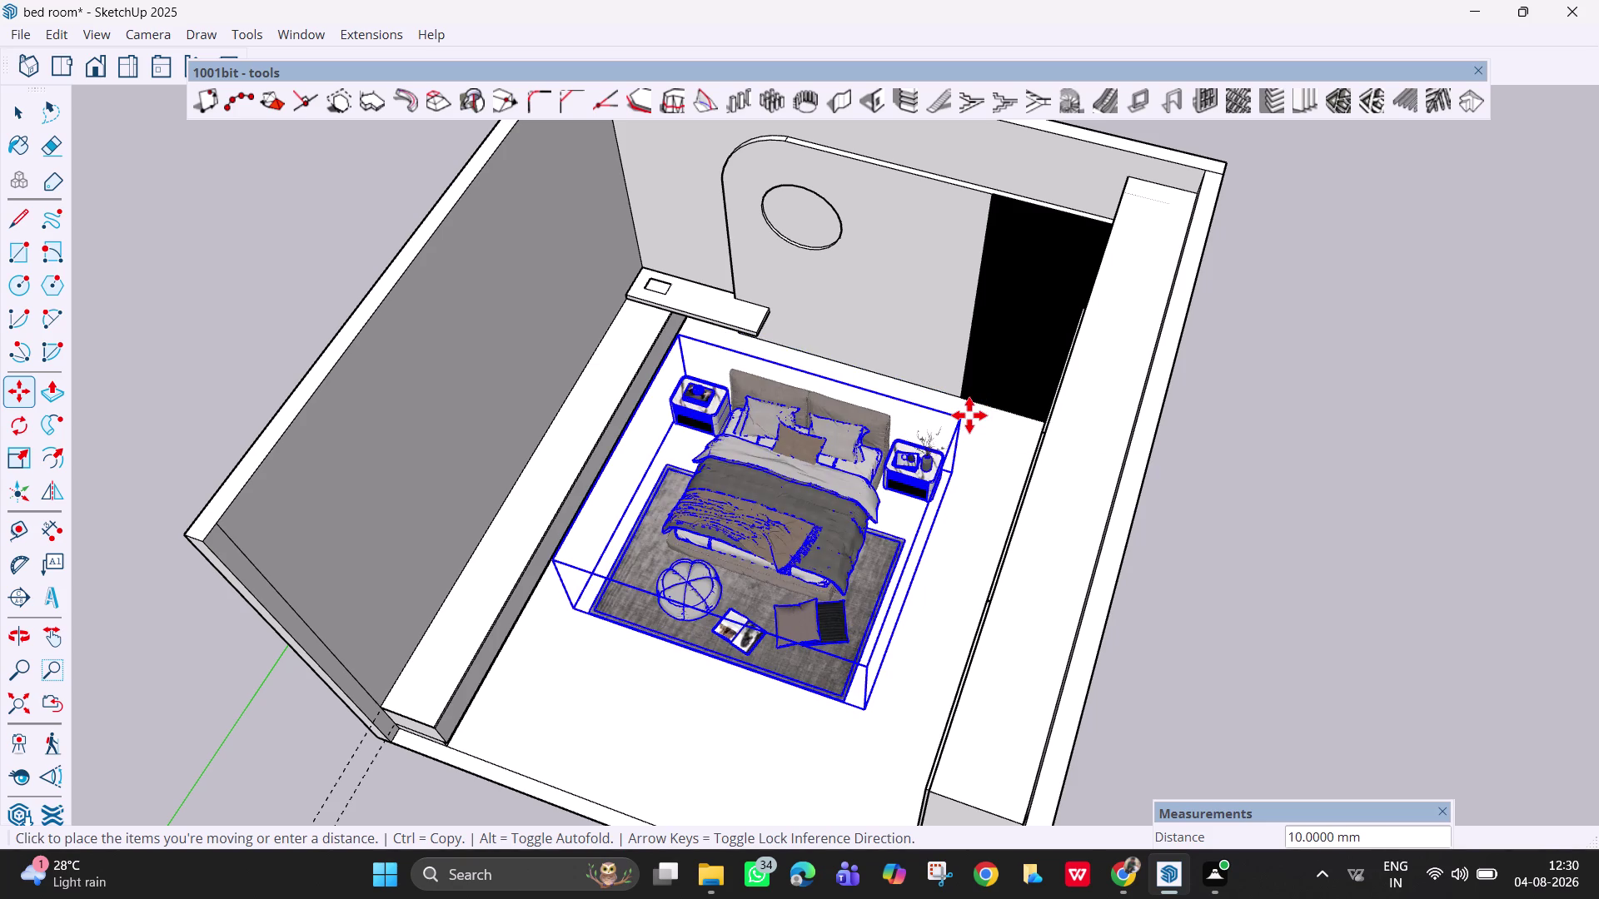
click(969, 416)
middle_drag(874, 481, 948, 400)
key(Escape)
middle_drag(749, 539, 945, 443)
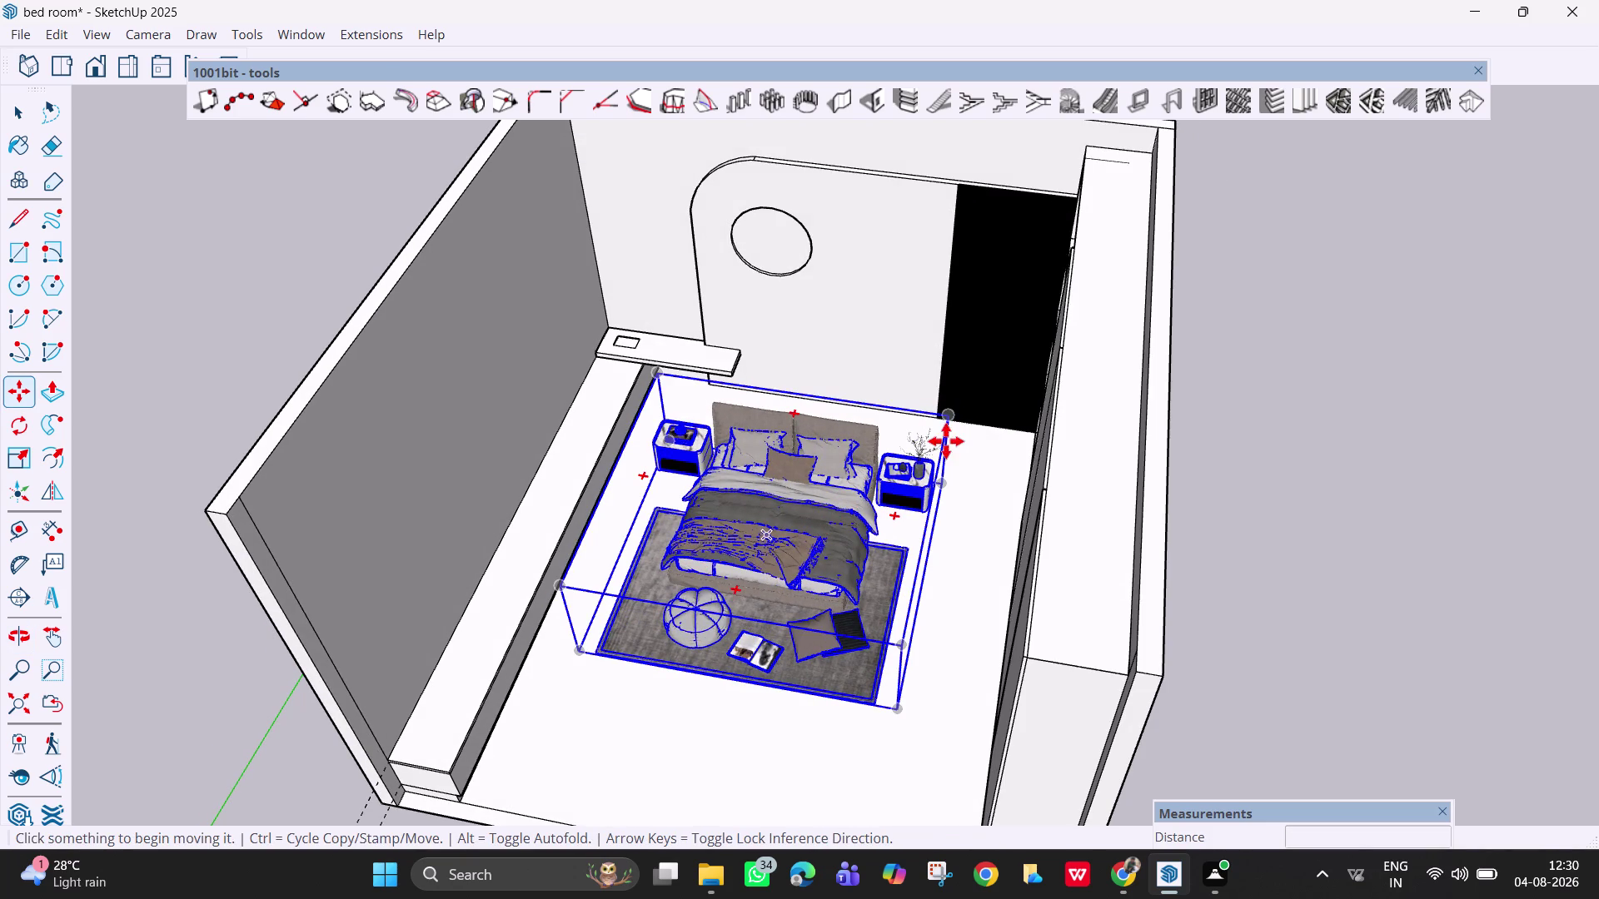
middle_drag(945, 444, 945, 441)
key(space)
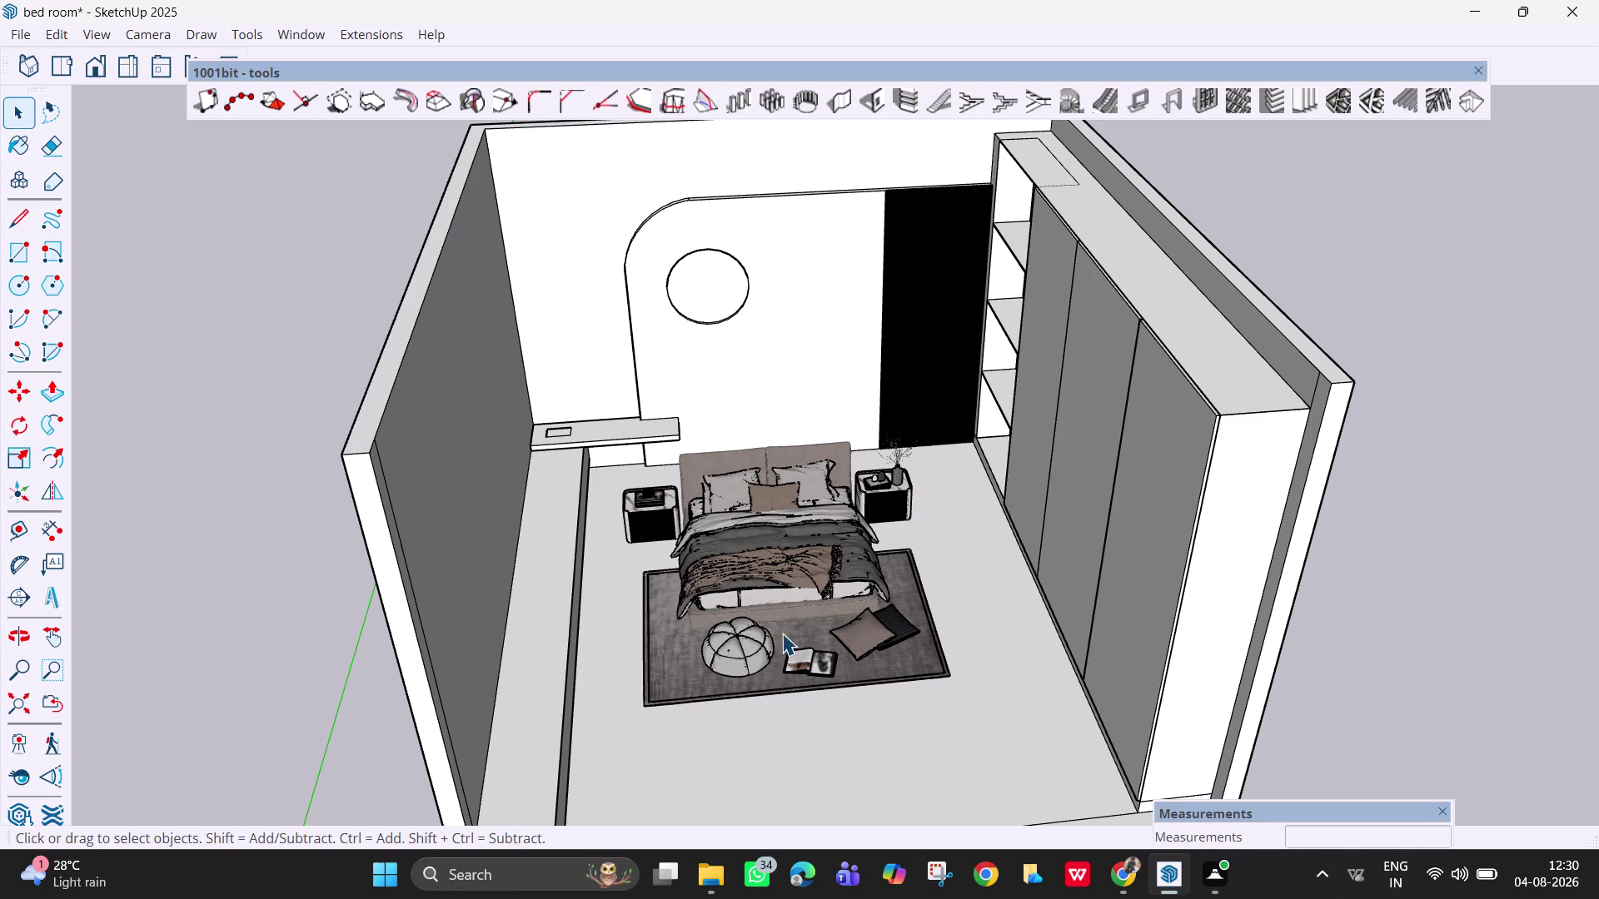
middle_drag(775, 579, 711, 459)
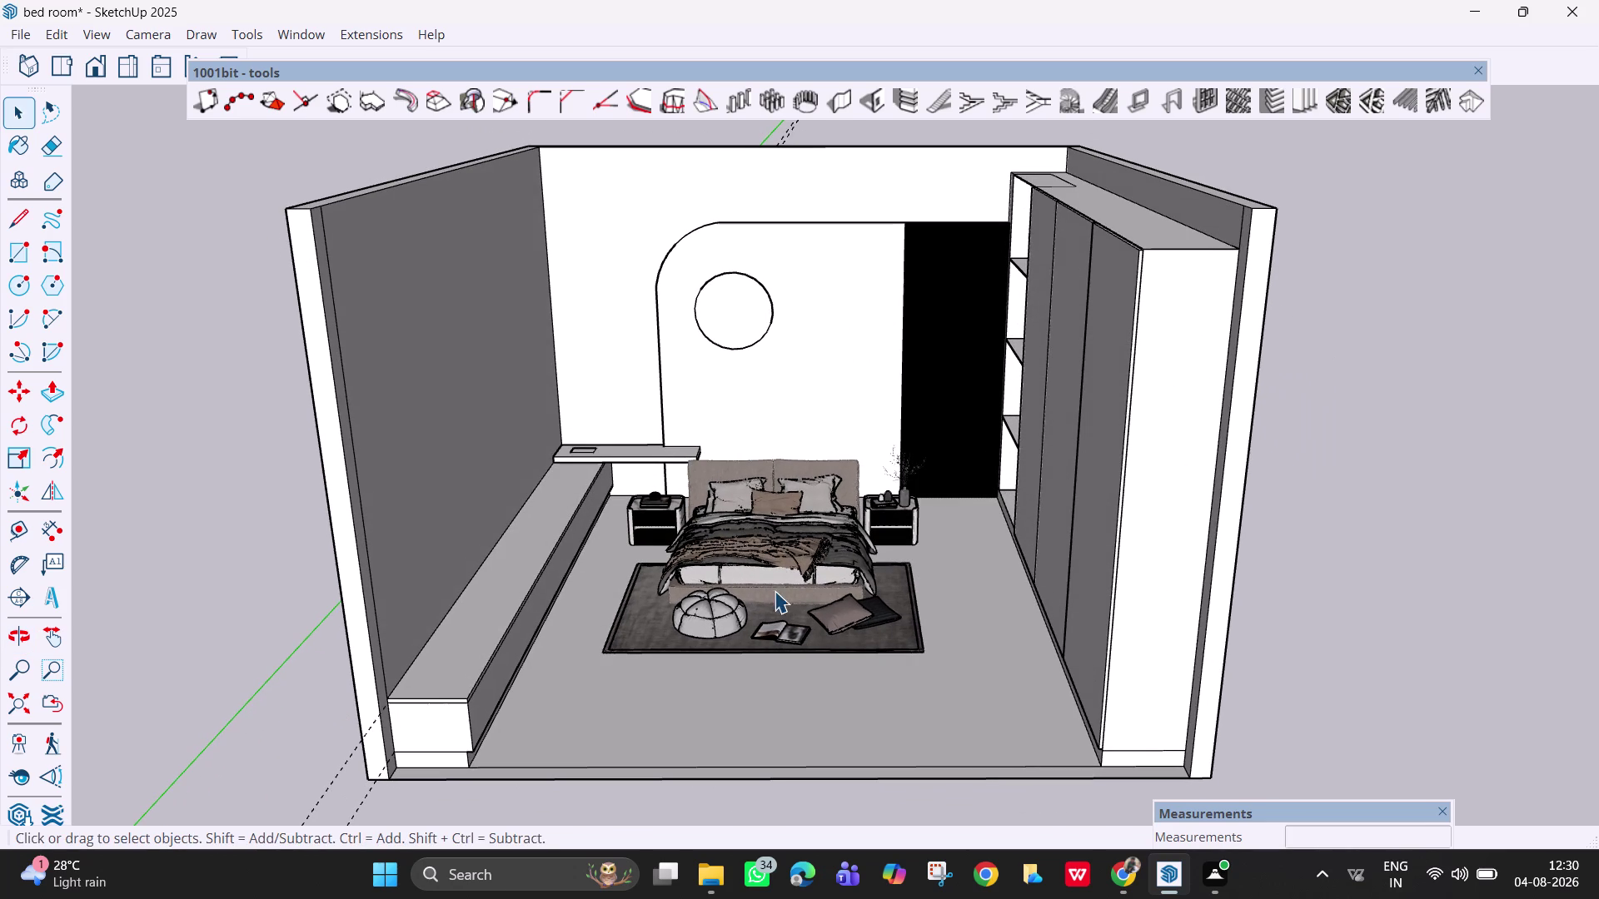
click(774, 564)
Widen the bed set from a side grip to about 1.11 scale.
key(s)
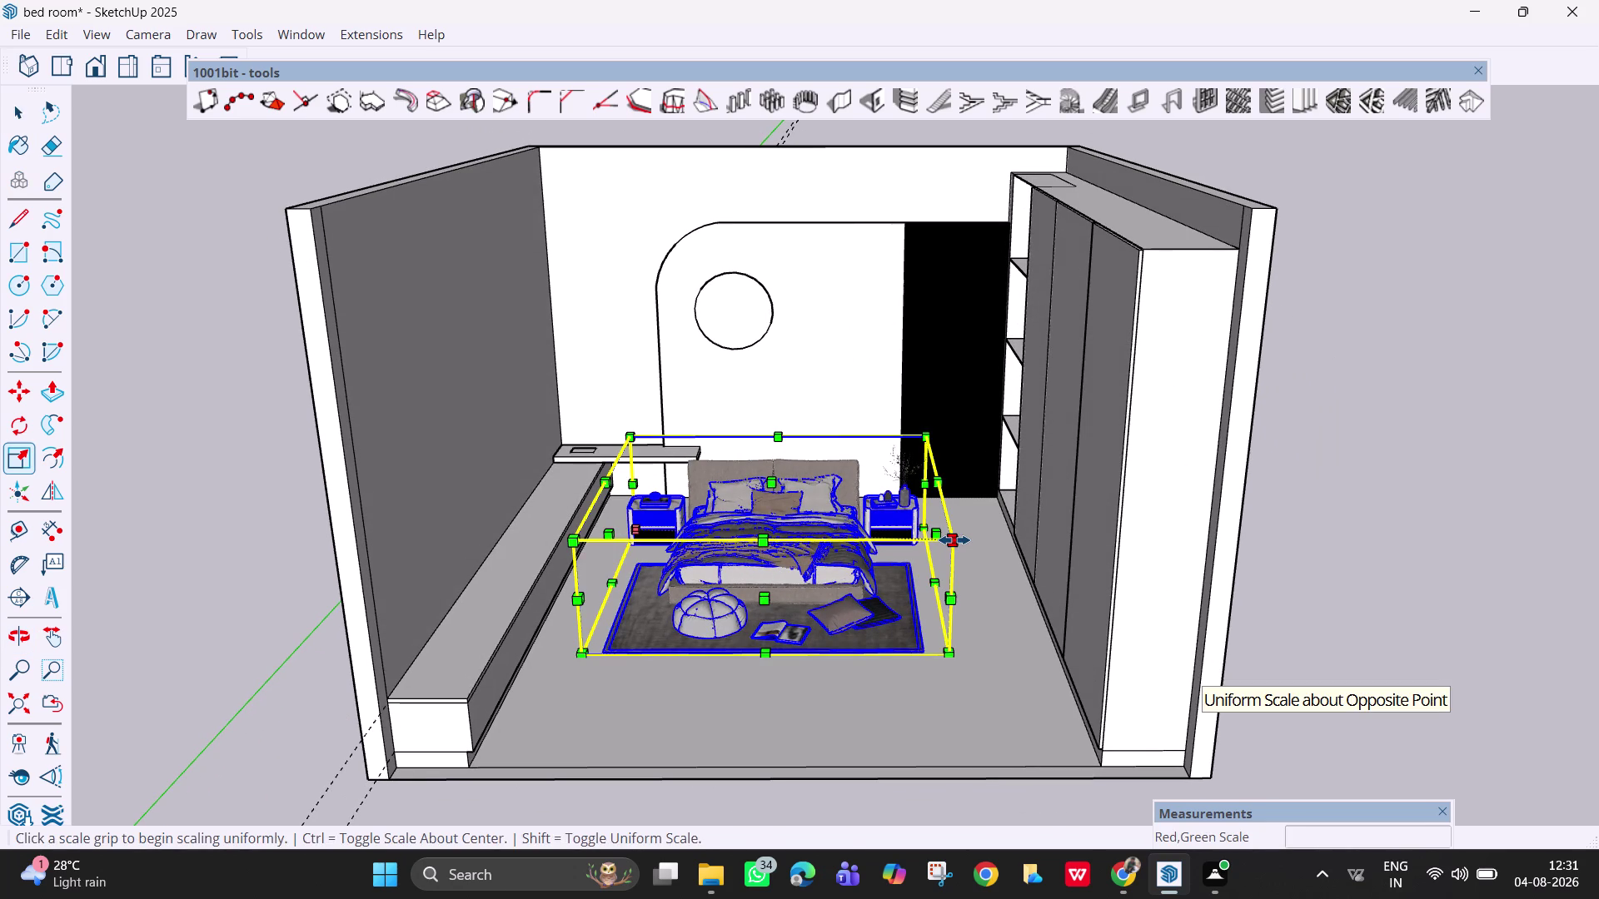
click(954, 540)
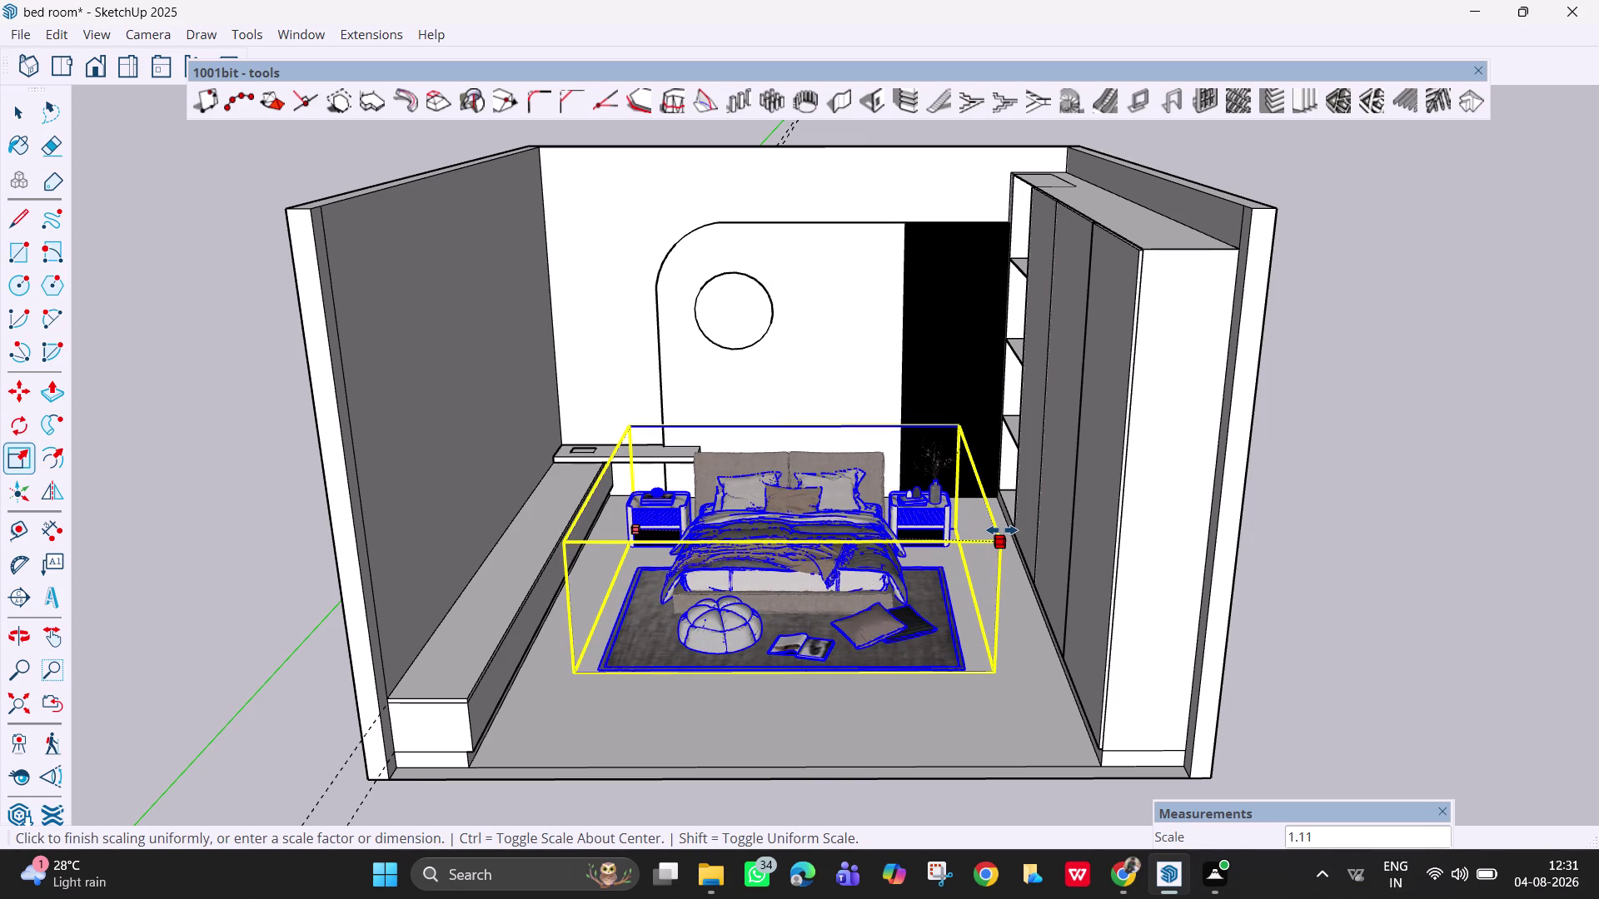
click(1001, 531)
key(space)
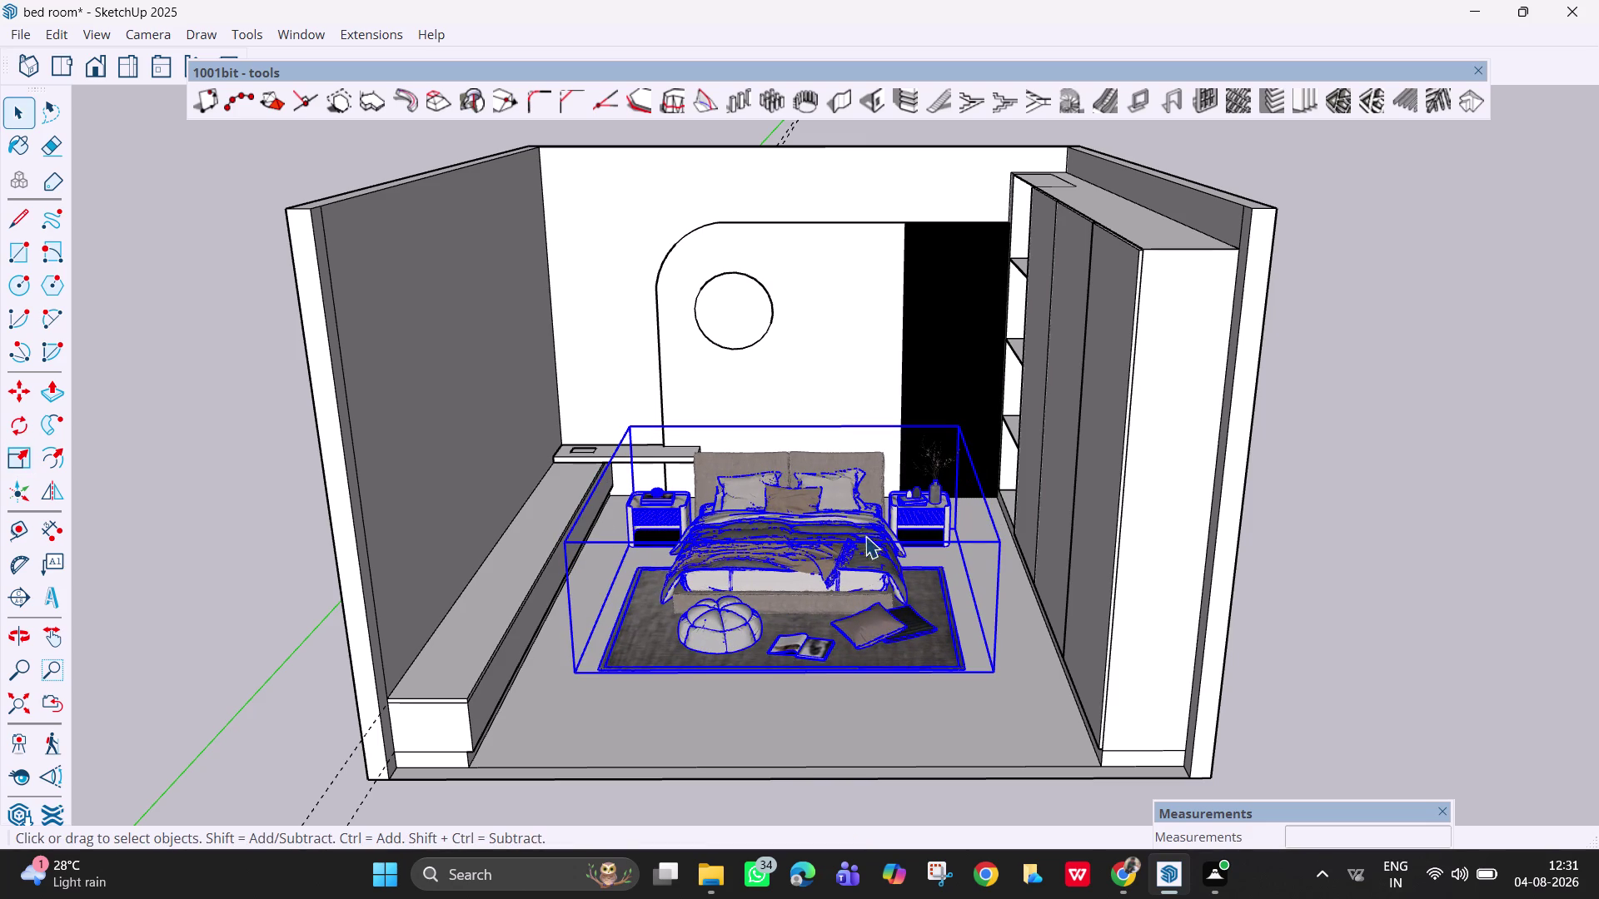
middle_drag(863, 497, 899, 689)
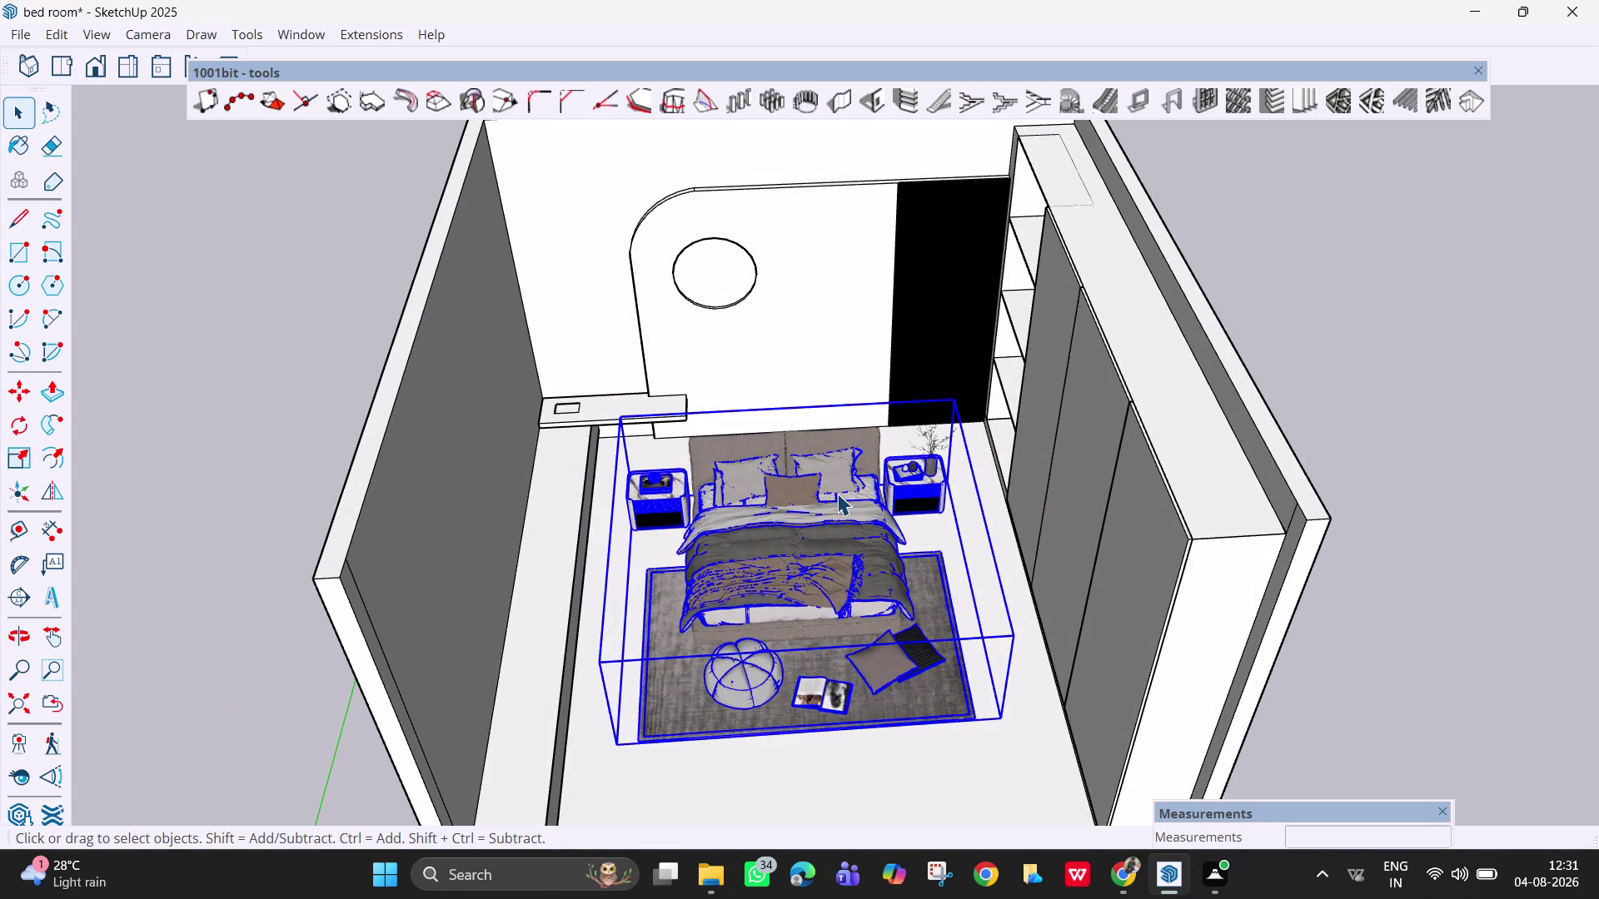
Shift the bed set nearer the back wall, viewed from above.
middle_drag(672, 470, 816, 579)
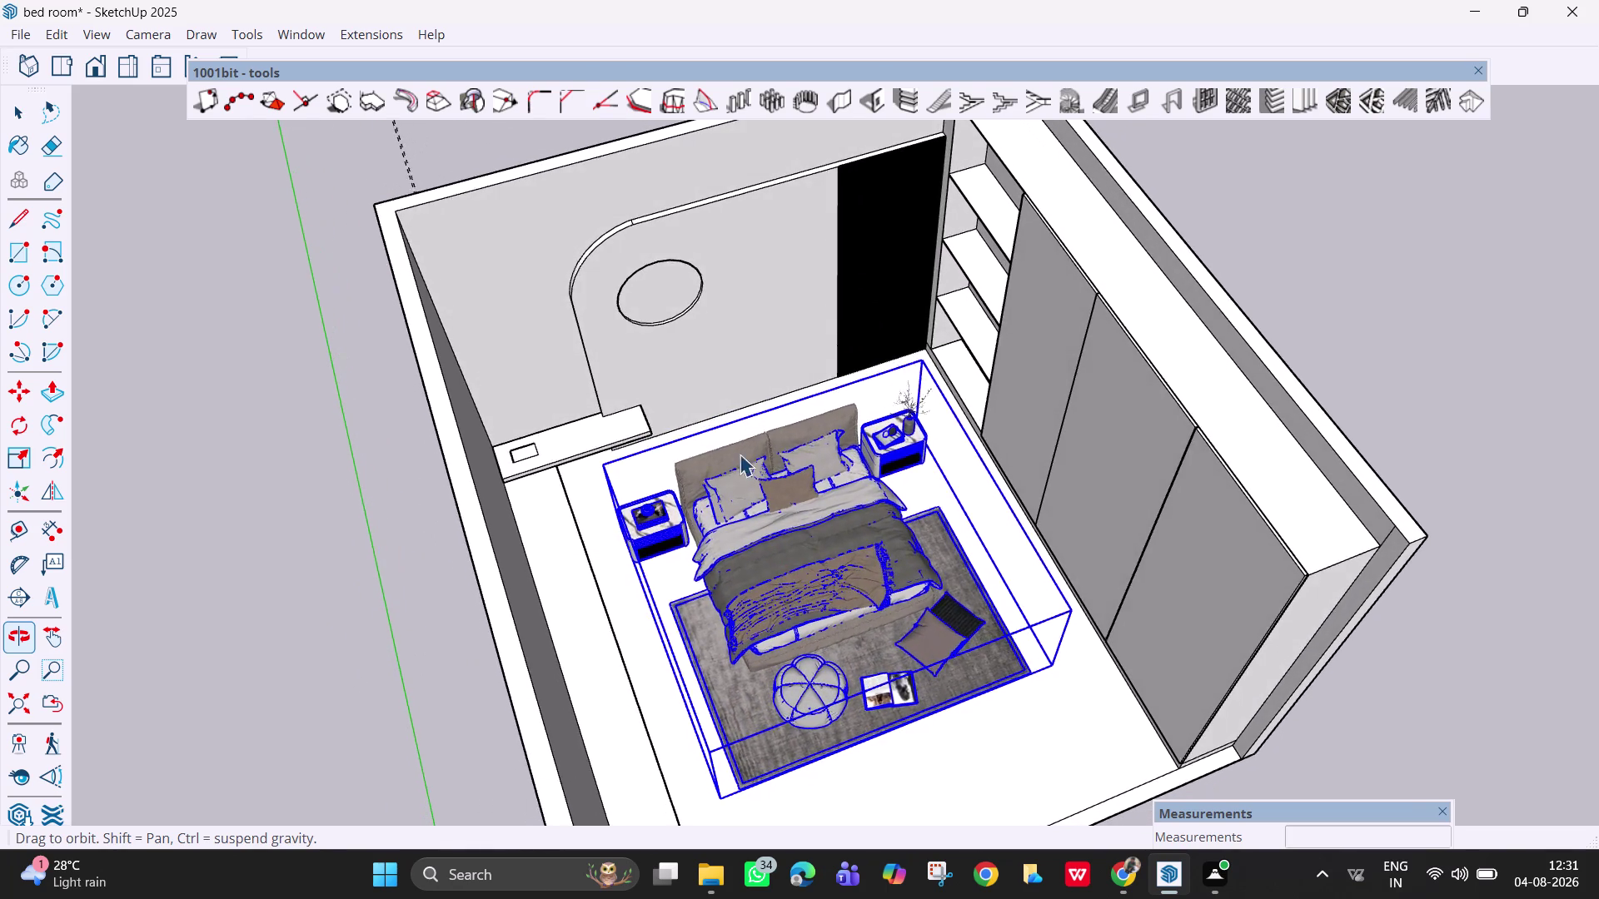
middle_drag(760, 466, 880, 562)
middle_drag(748, 471, 910, 541)
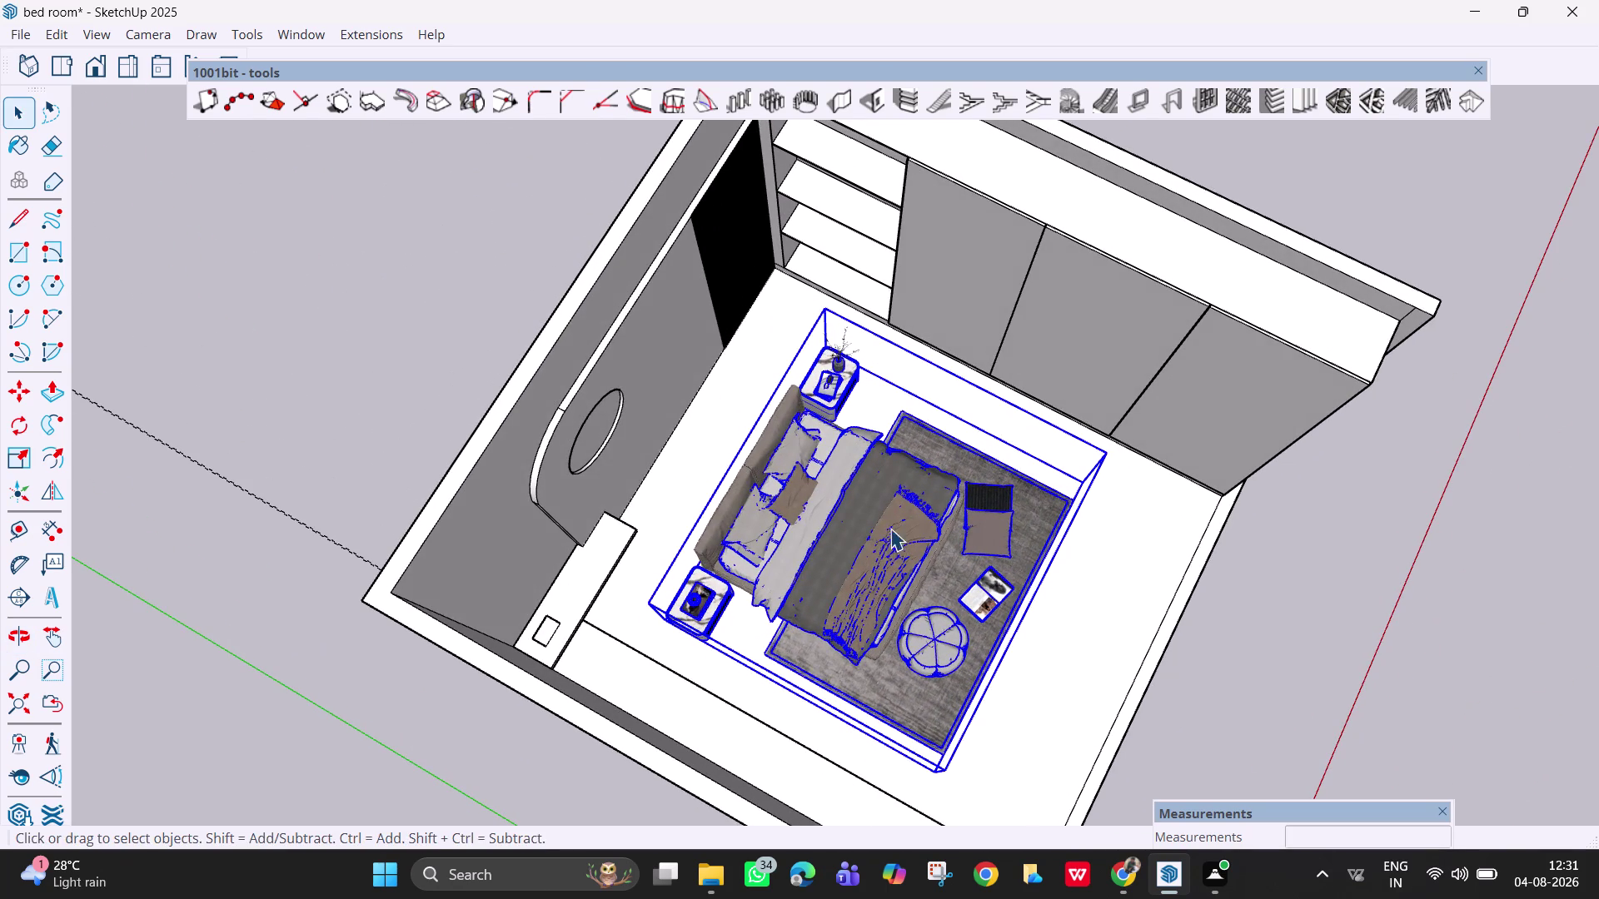
key(m)
key(space)
key(n)
key(m)
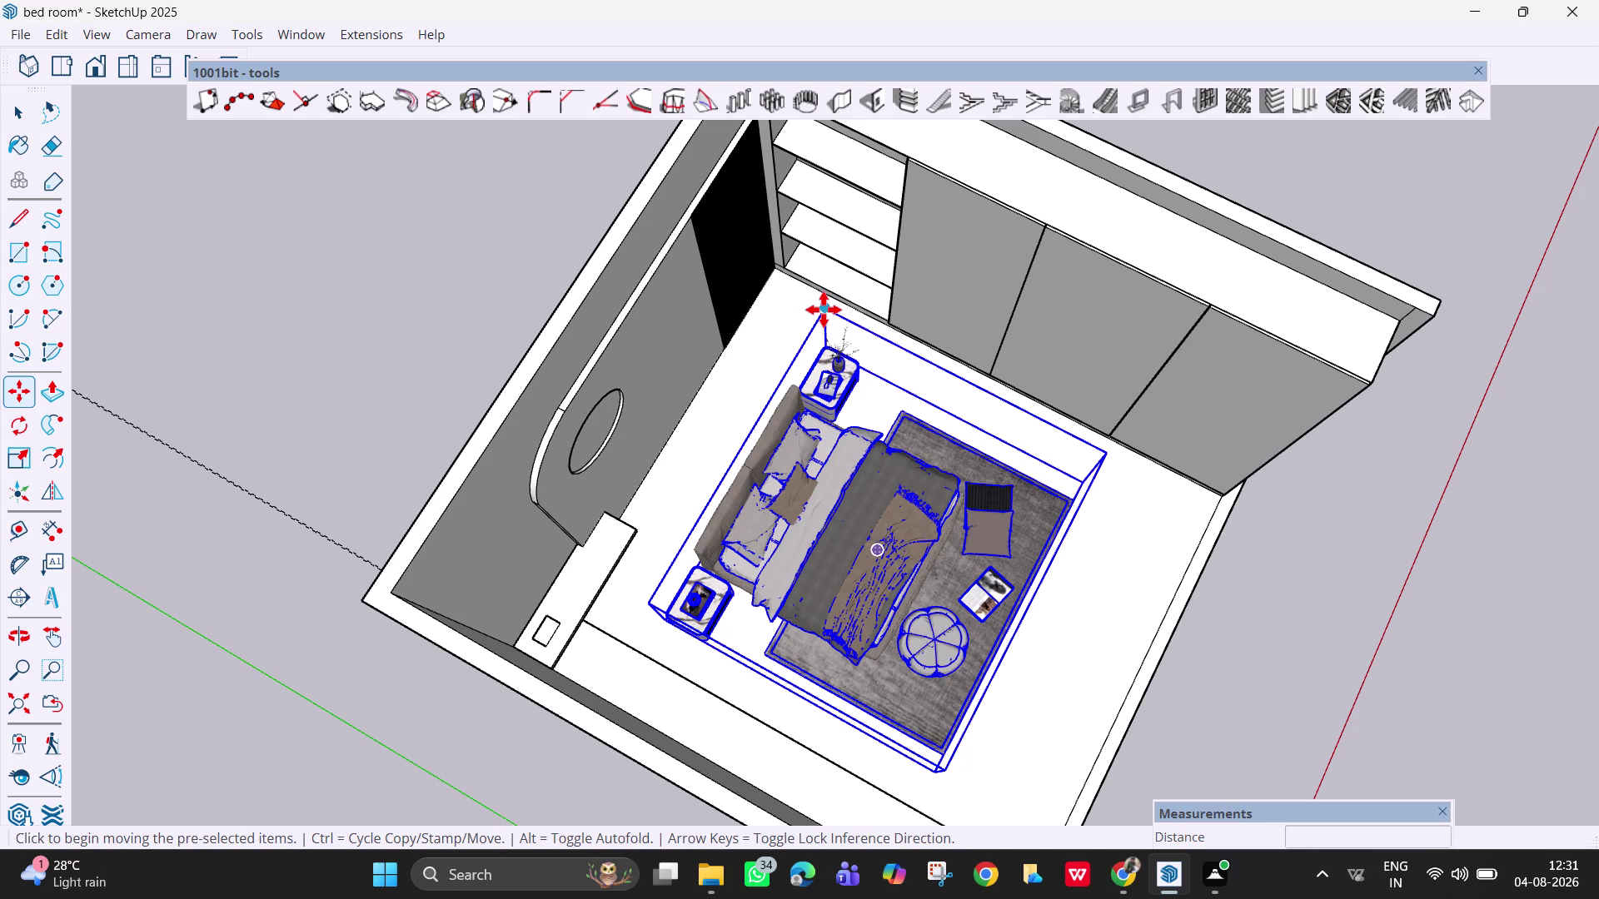
click(823, 310)
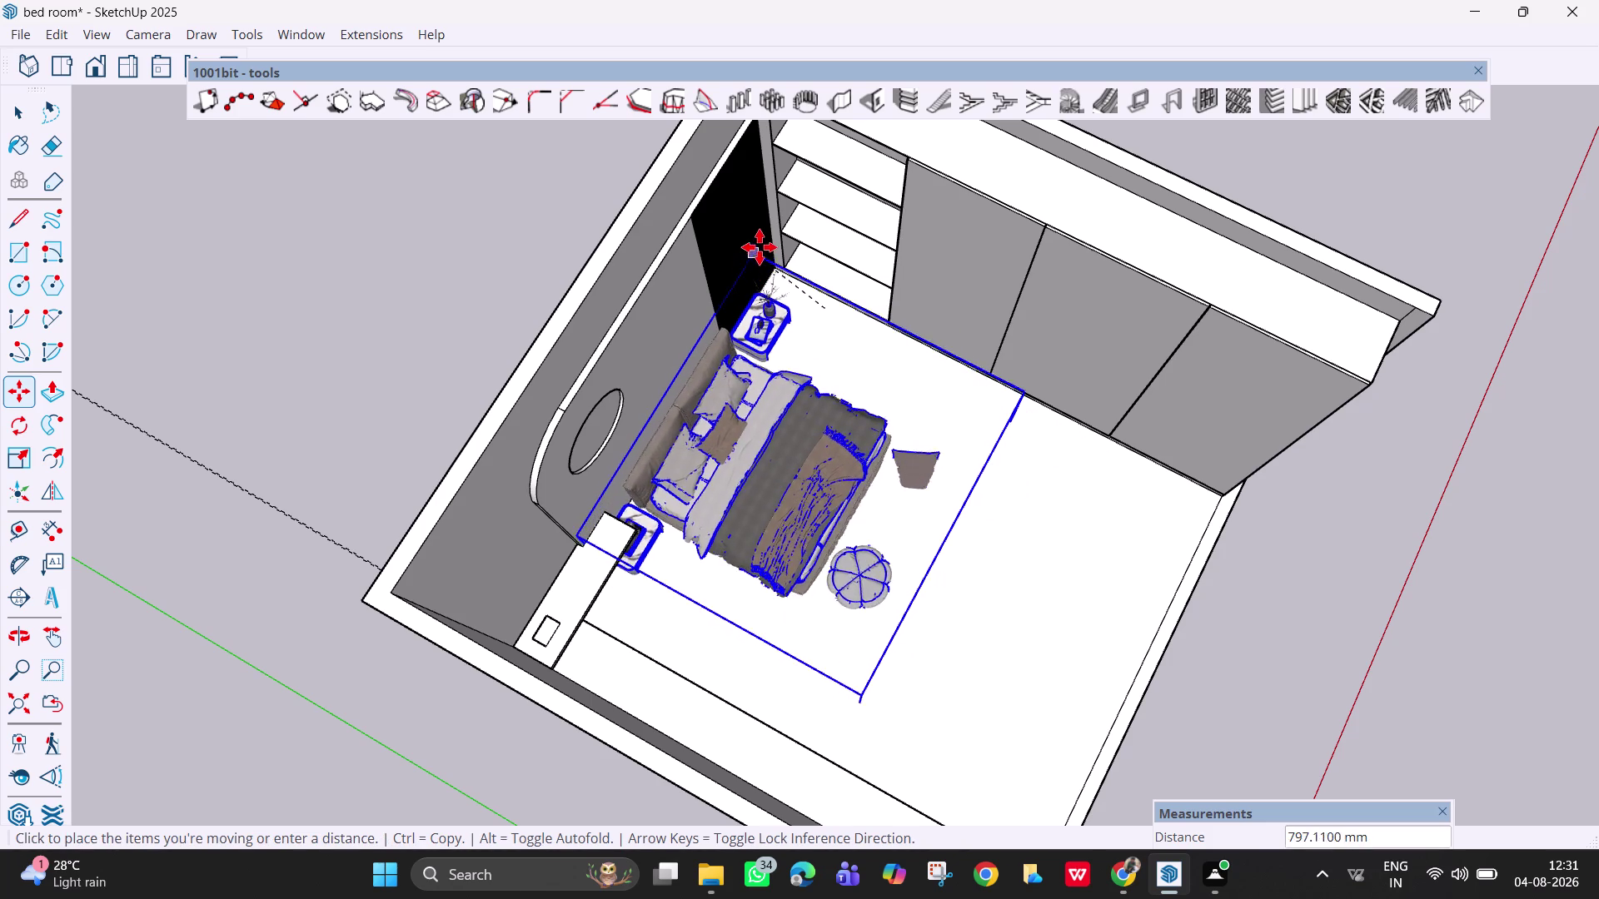
click(756, 239)
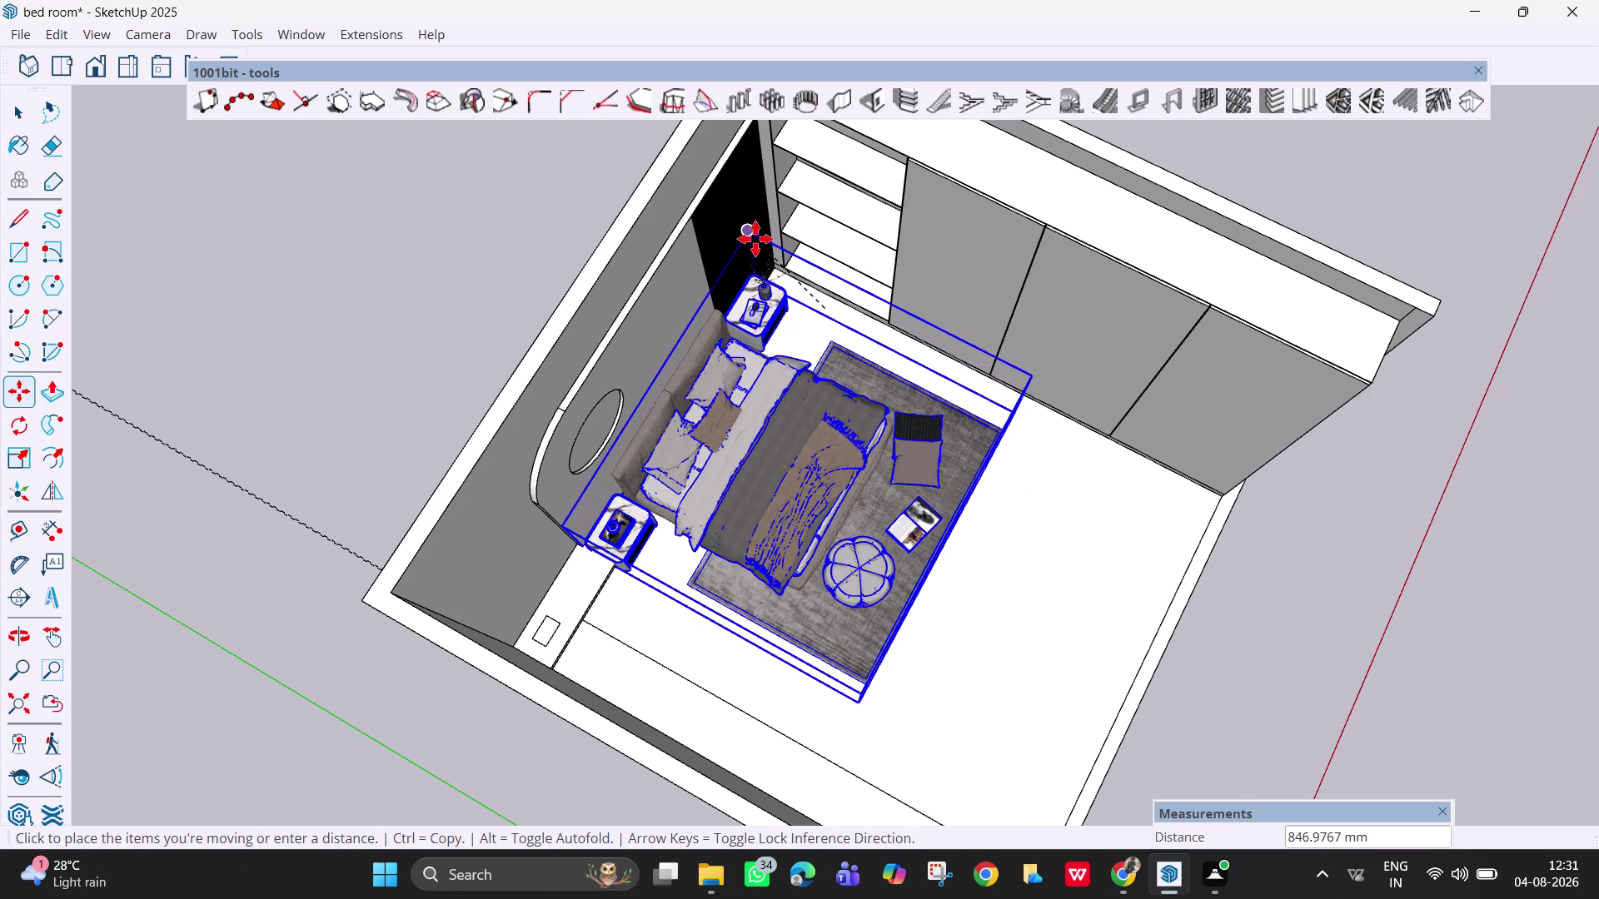
middle_drag(774, 444, 587, 366)
middle_drag(901, 620, 721, 505)
middle_drag(871, 779, 701, 526)
middle_drag(758, 693, 761, 510)
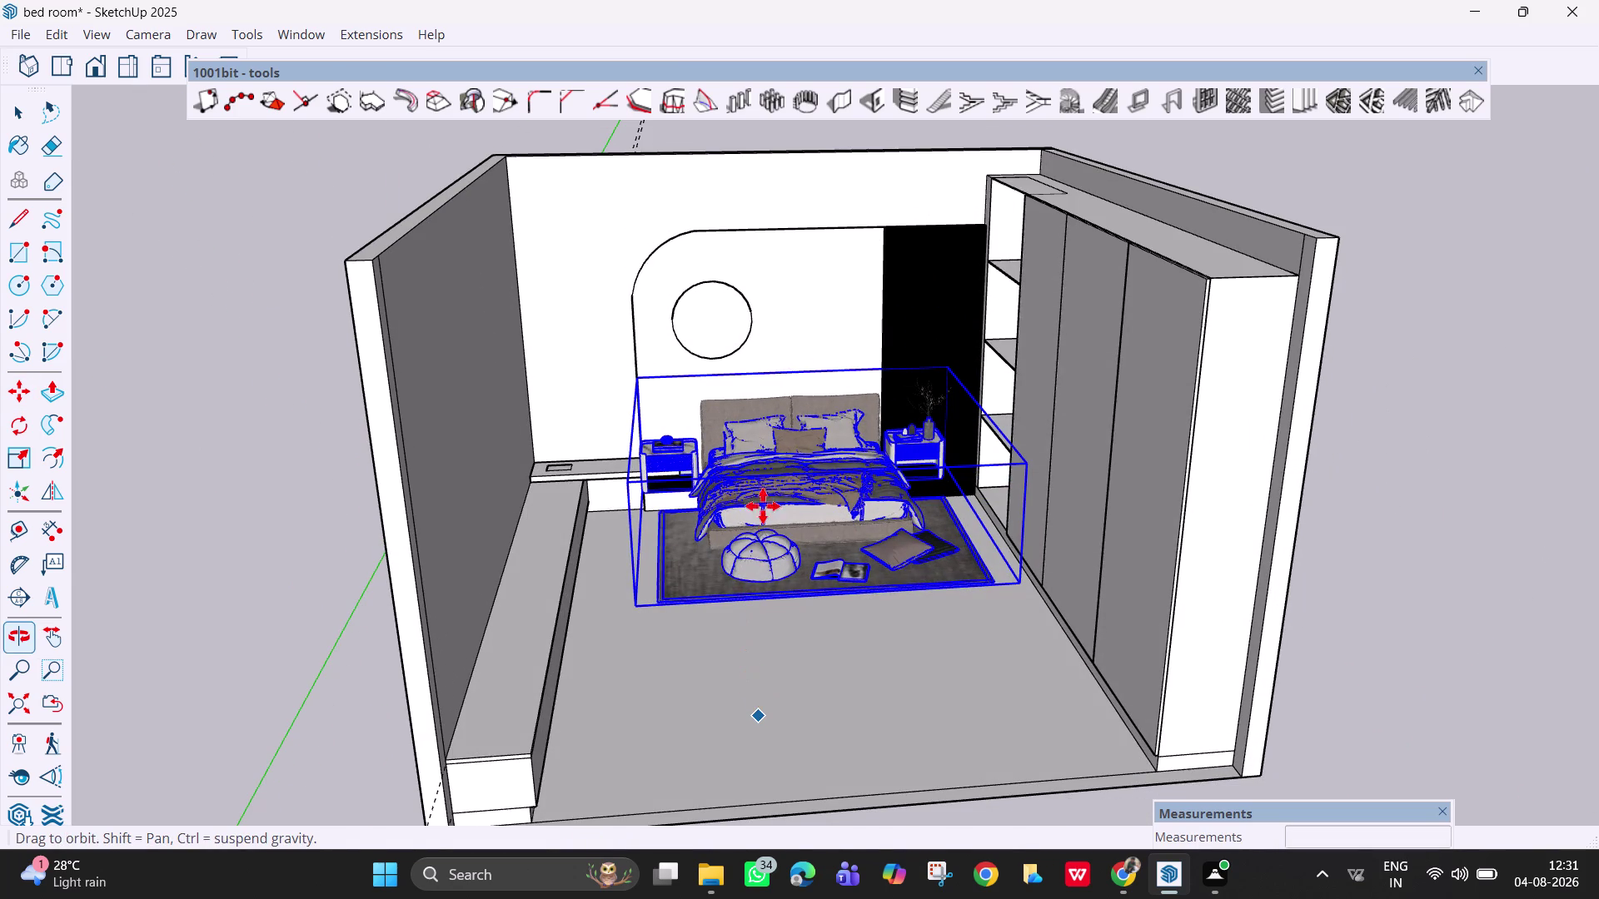
middle_drag(761, 510, 765, 493)
middle_drag(807, 562, 821, 641)
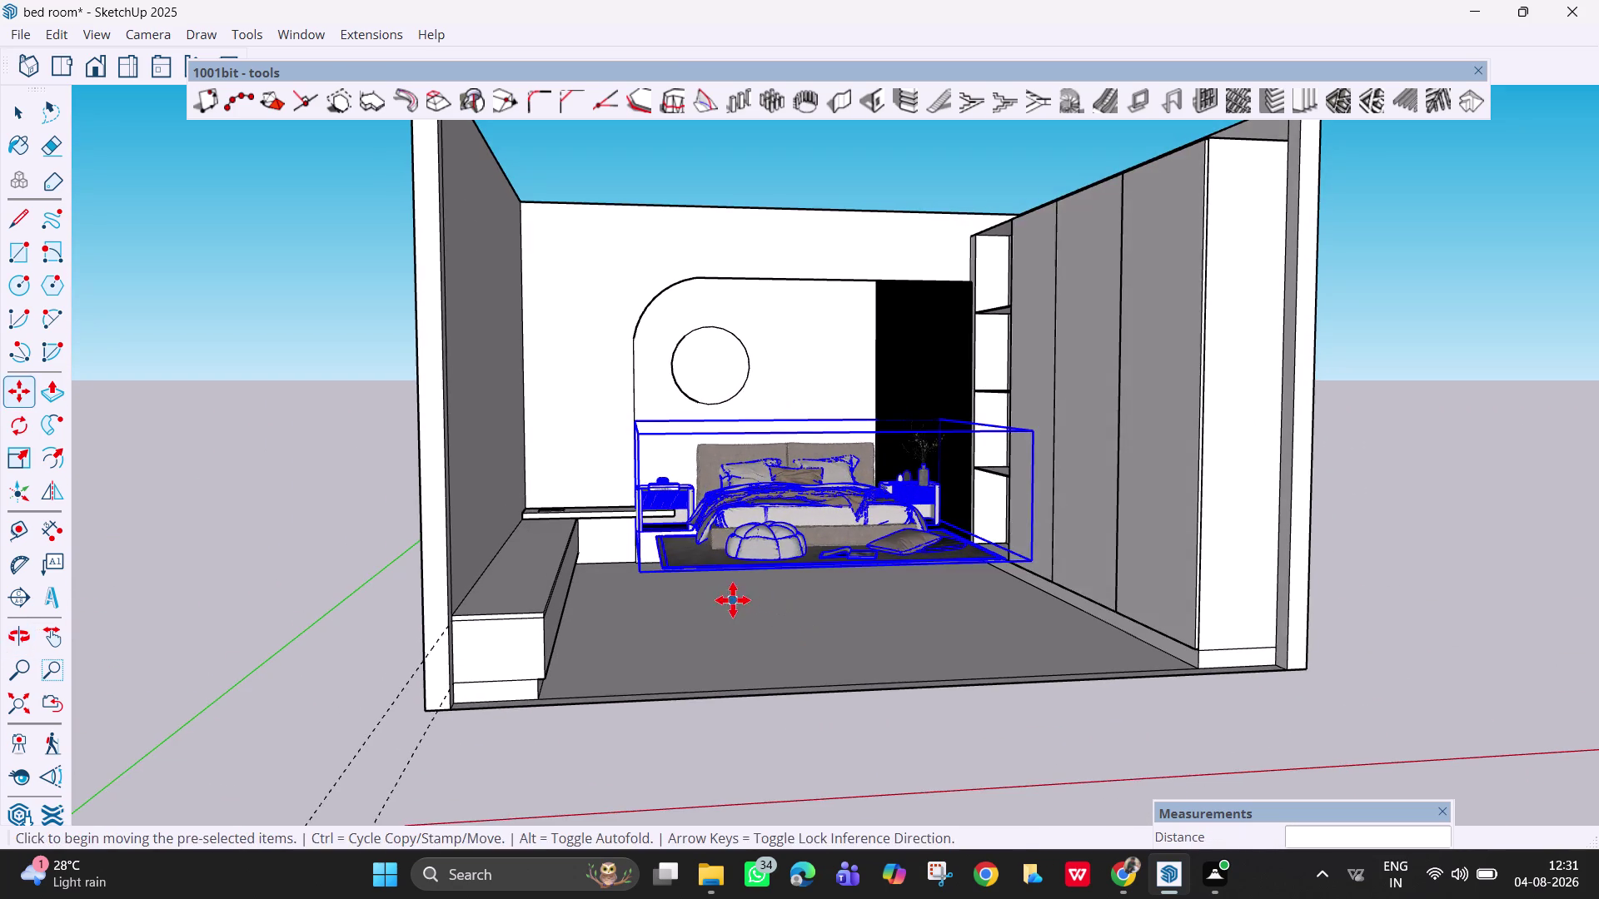
middle_drag(732, 598, 709, 581)
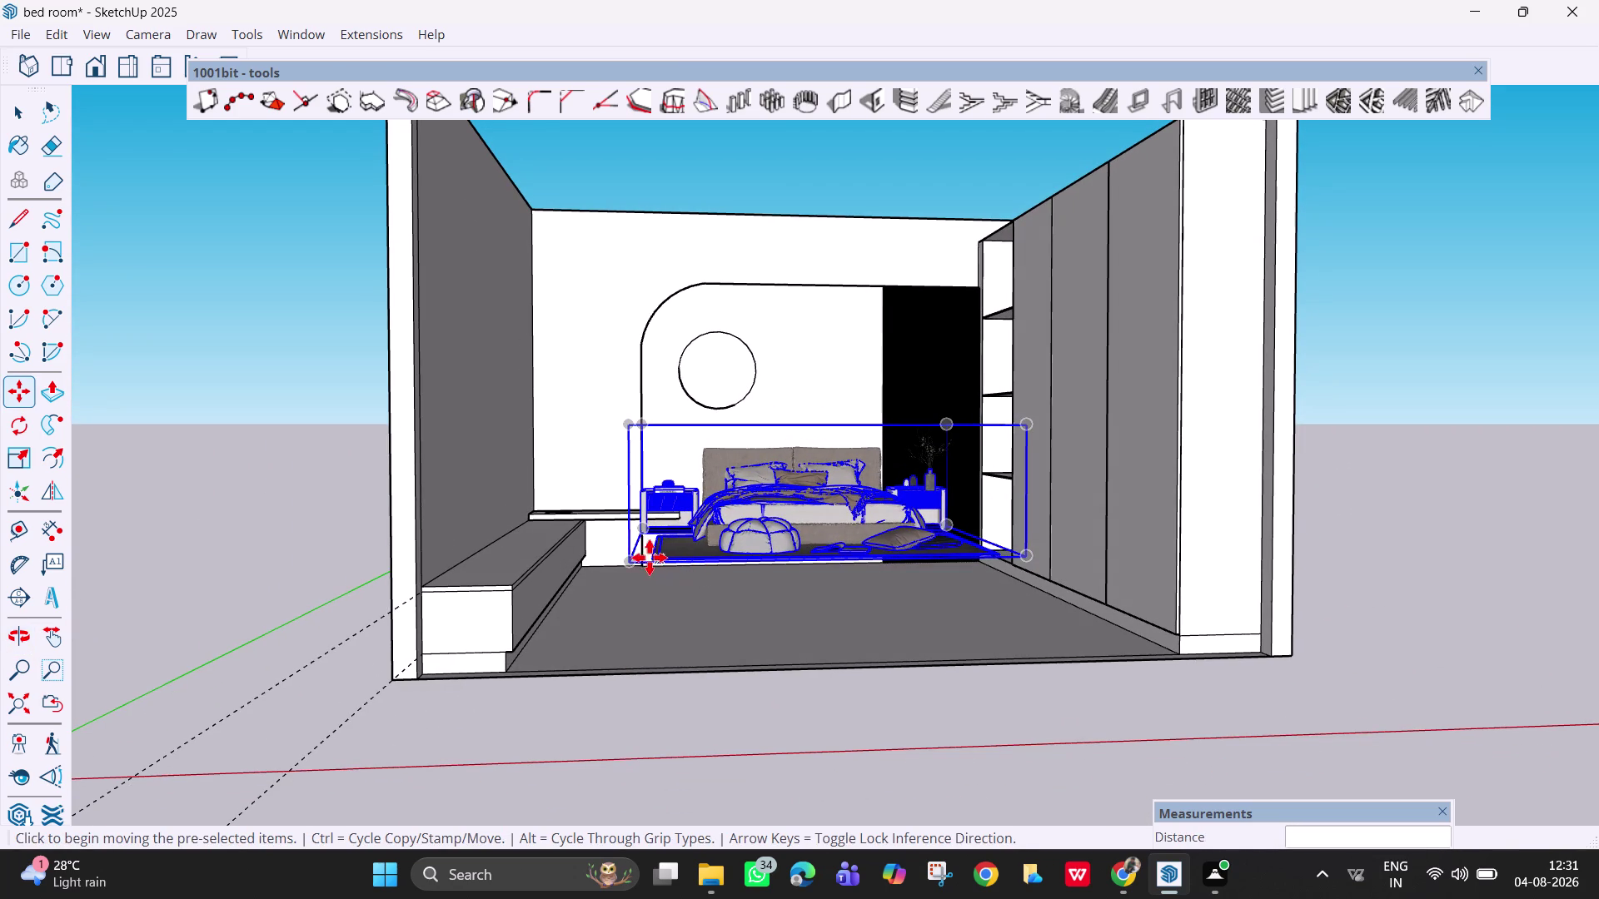
Settle the bed set centred against the back wall beneath the round decor.
click(627, 560)
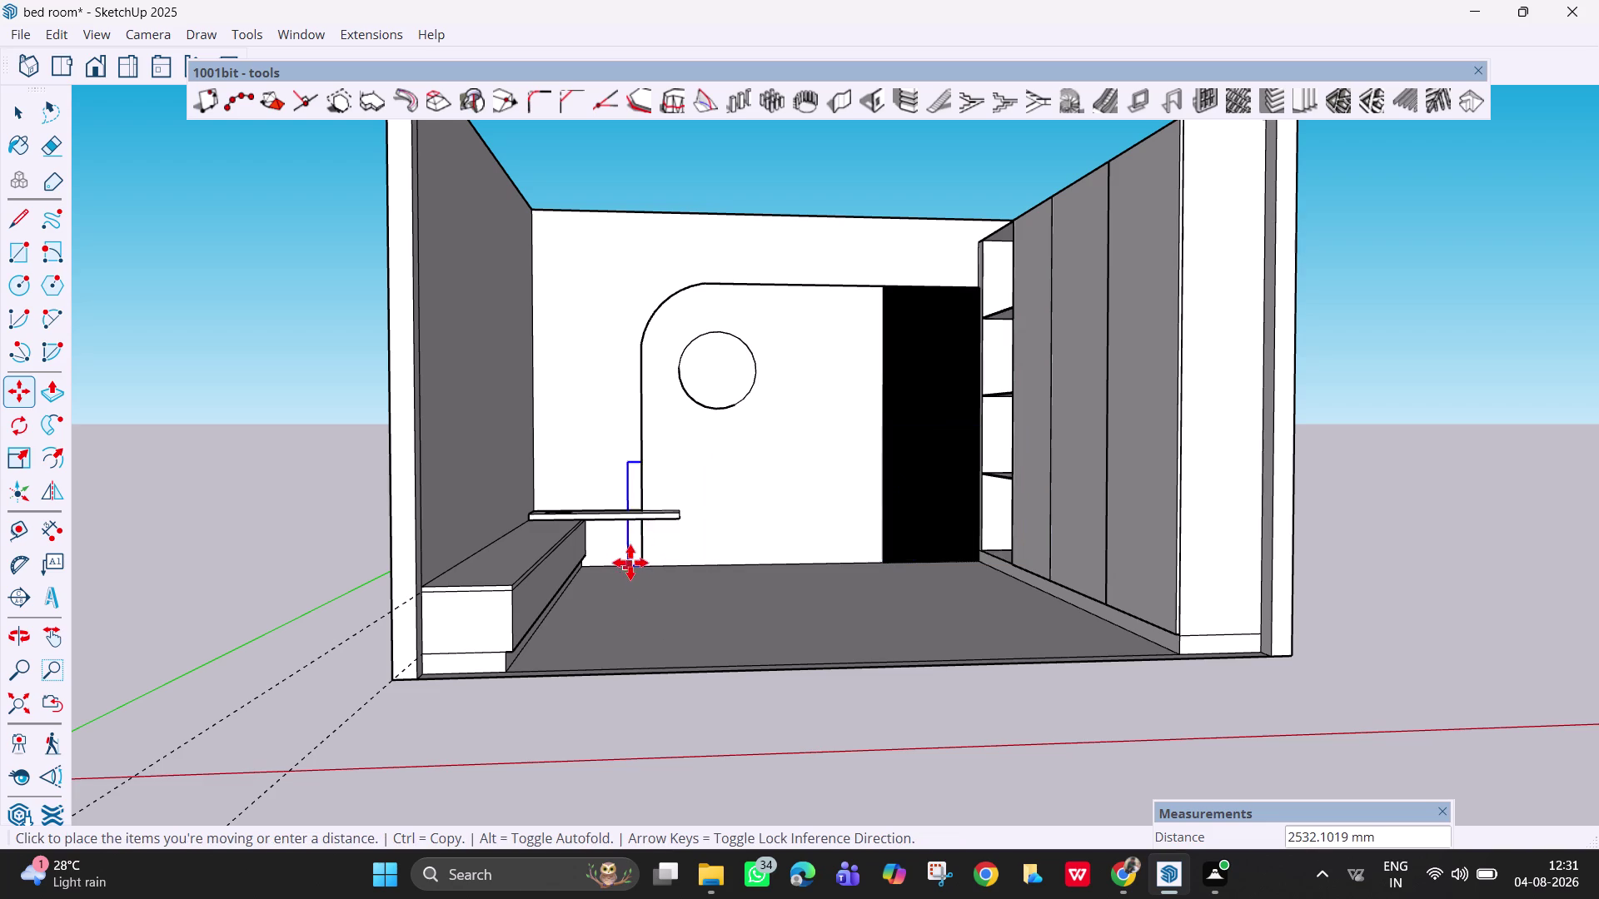
click(639, 615)
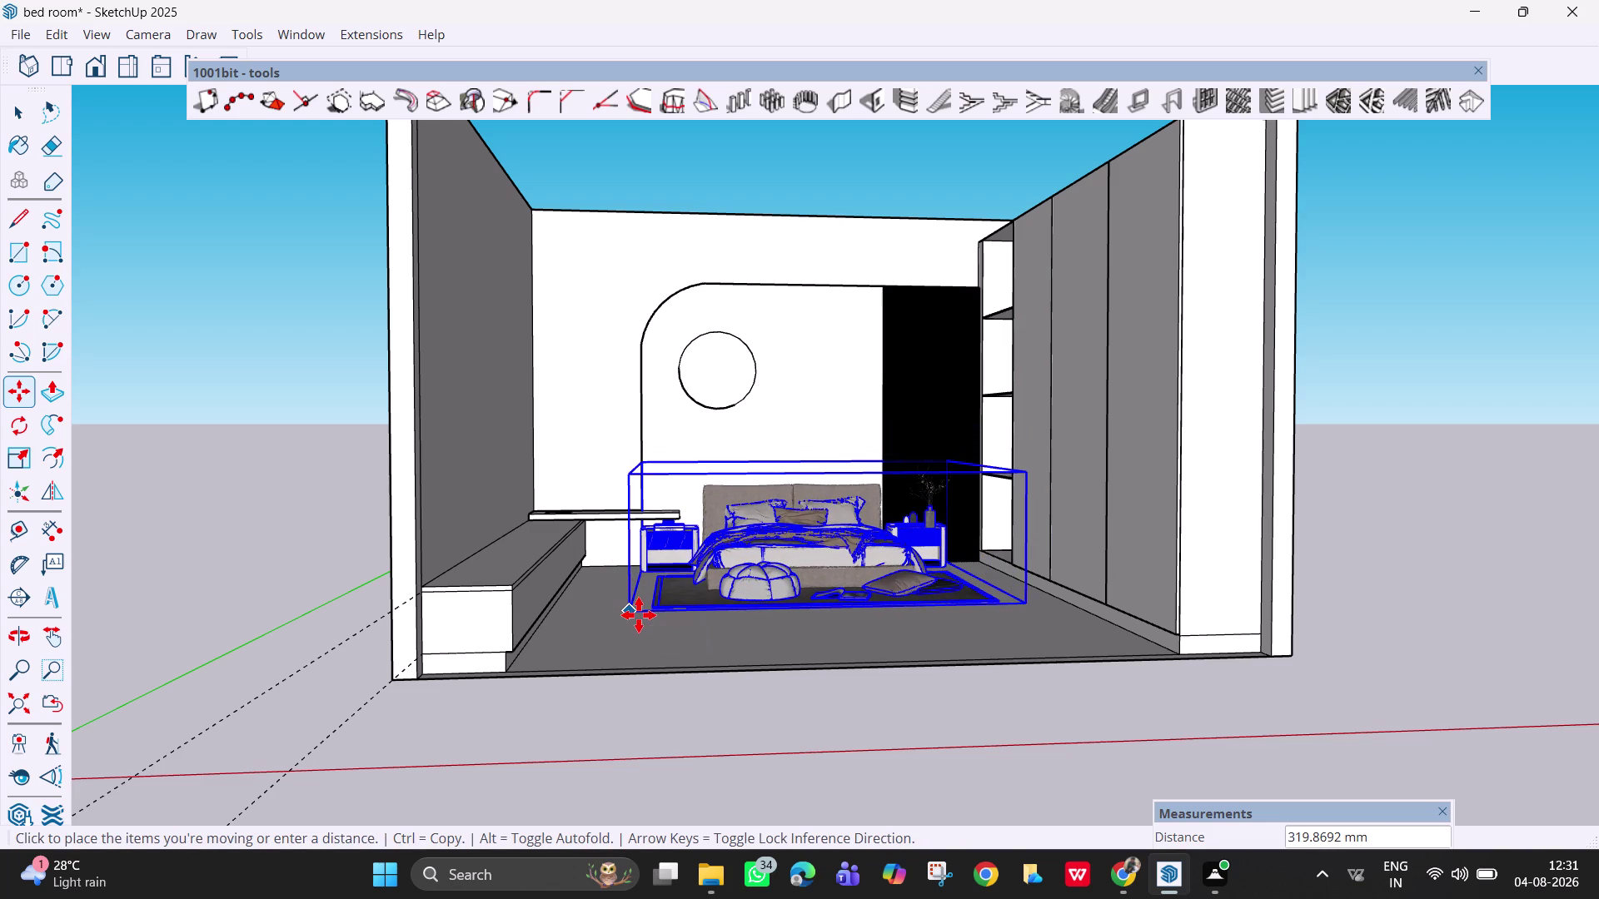
middle_drag(936, 525, 871, 759)
middle_drag(935, 413, 938, 515)
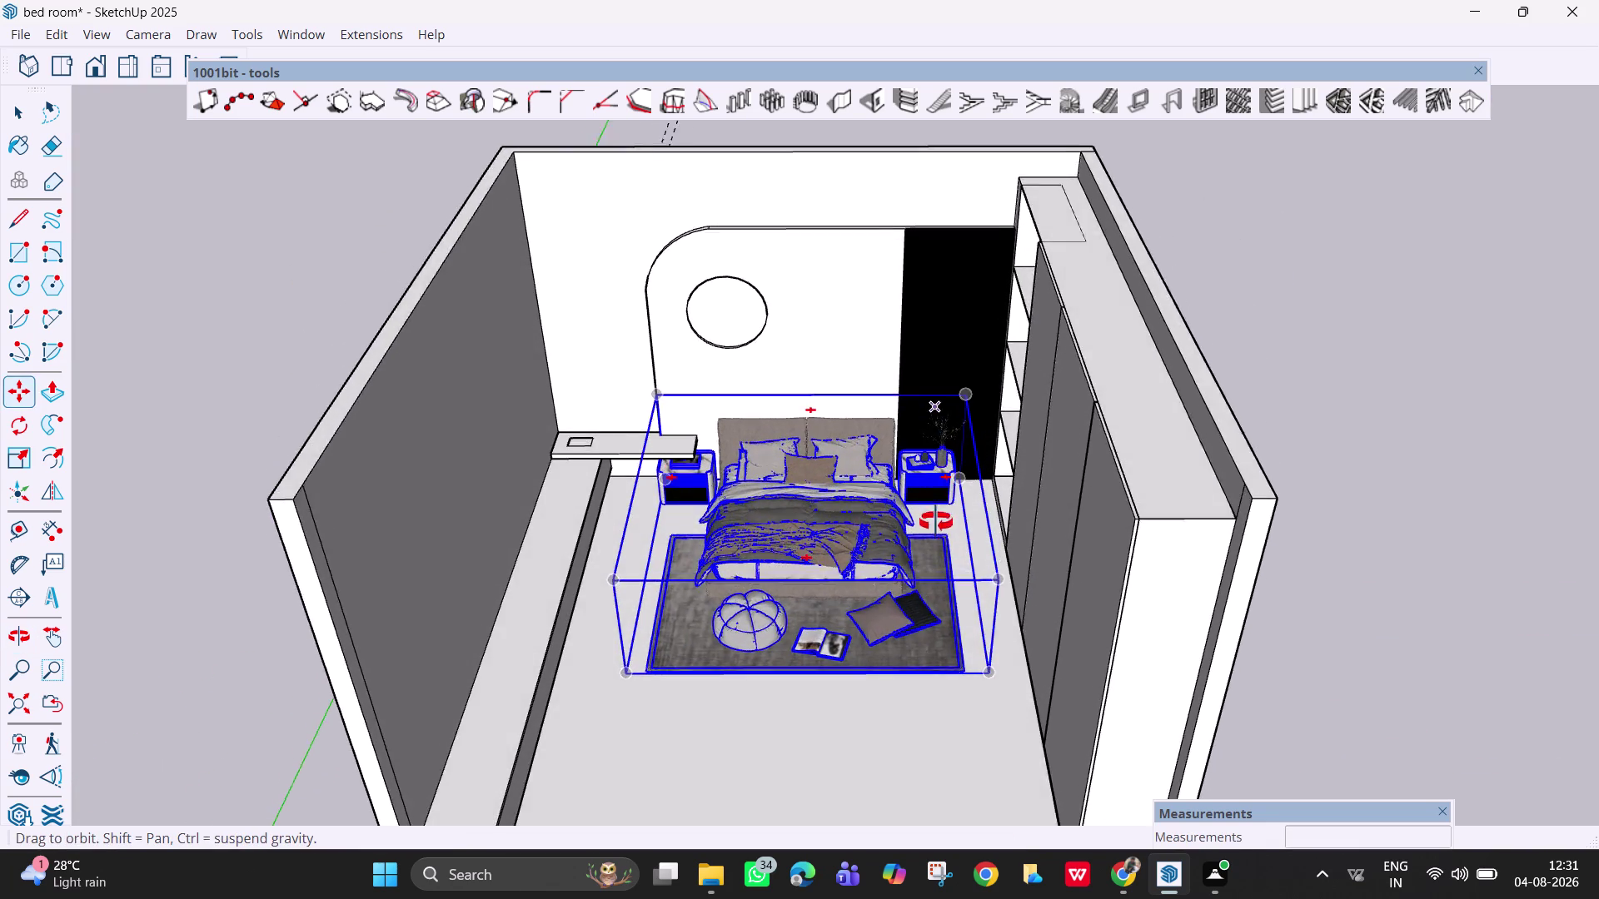
middle_drag(938, 516, 840, 583)
scroll(up, 3)
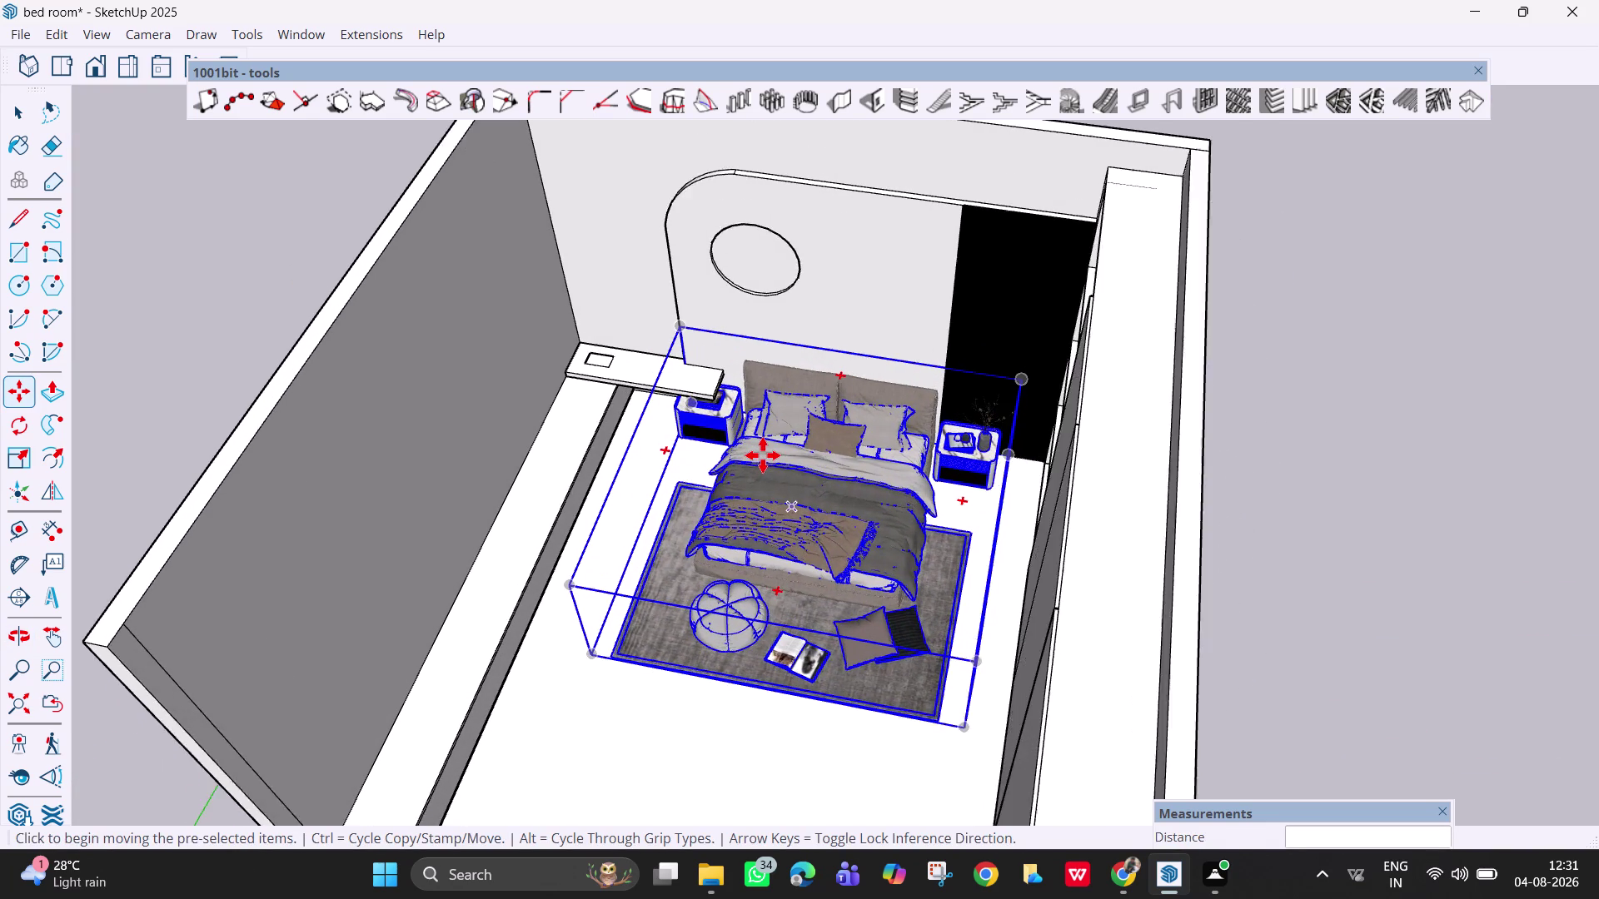
middle_drag(778, 457, 1000, 457)
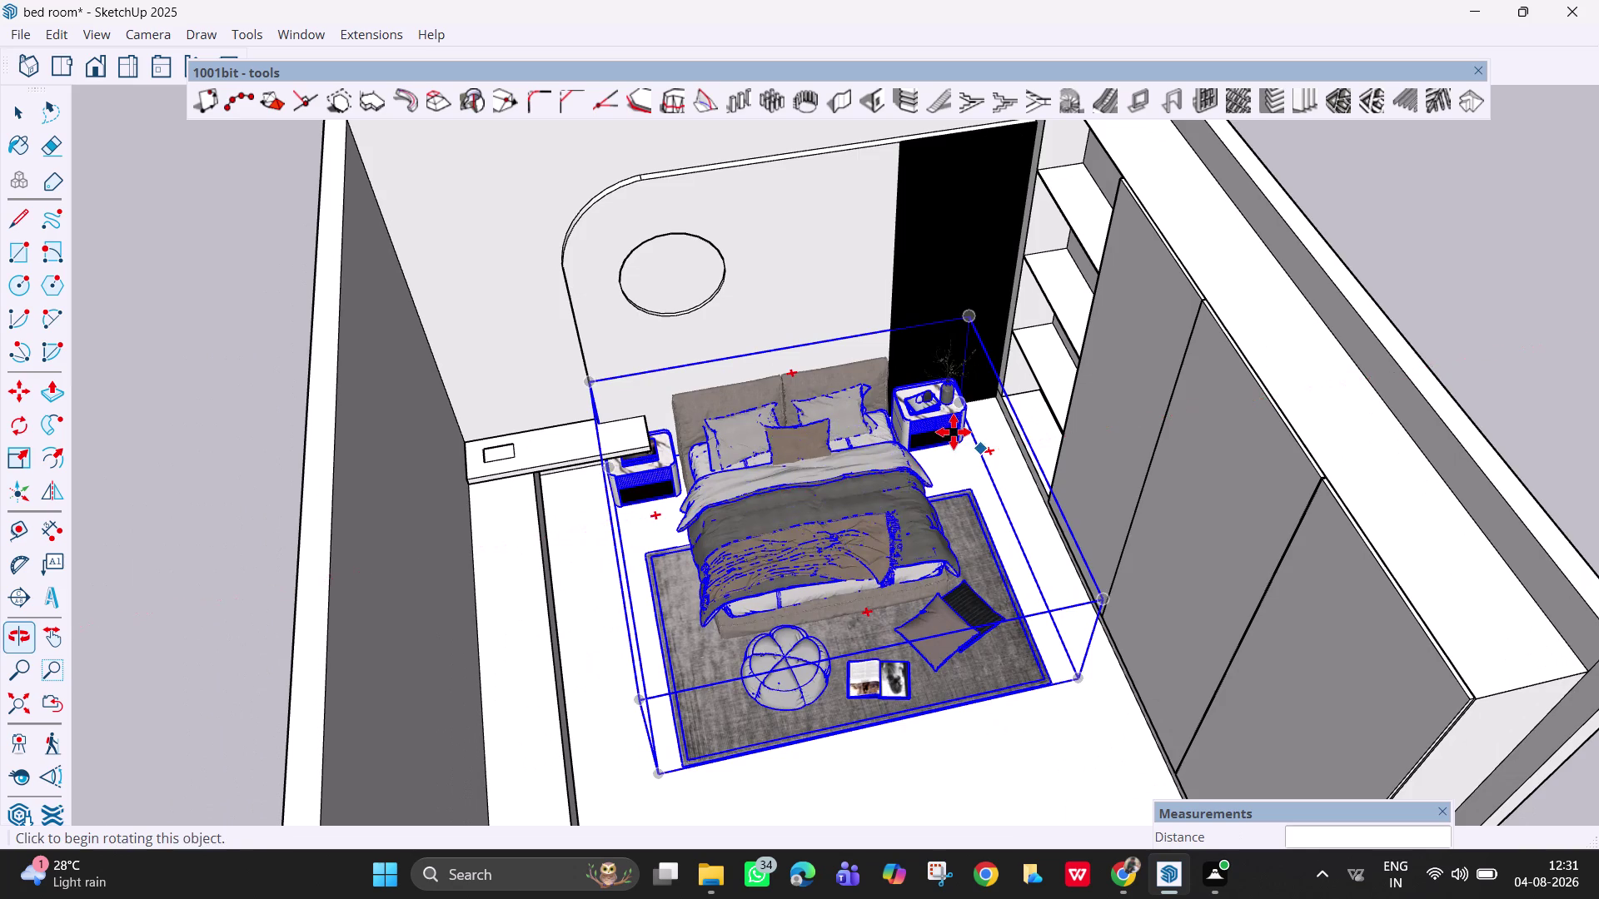
scroll(up, 3)
middle_drag(880, 663, 719, 422)
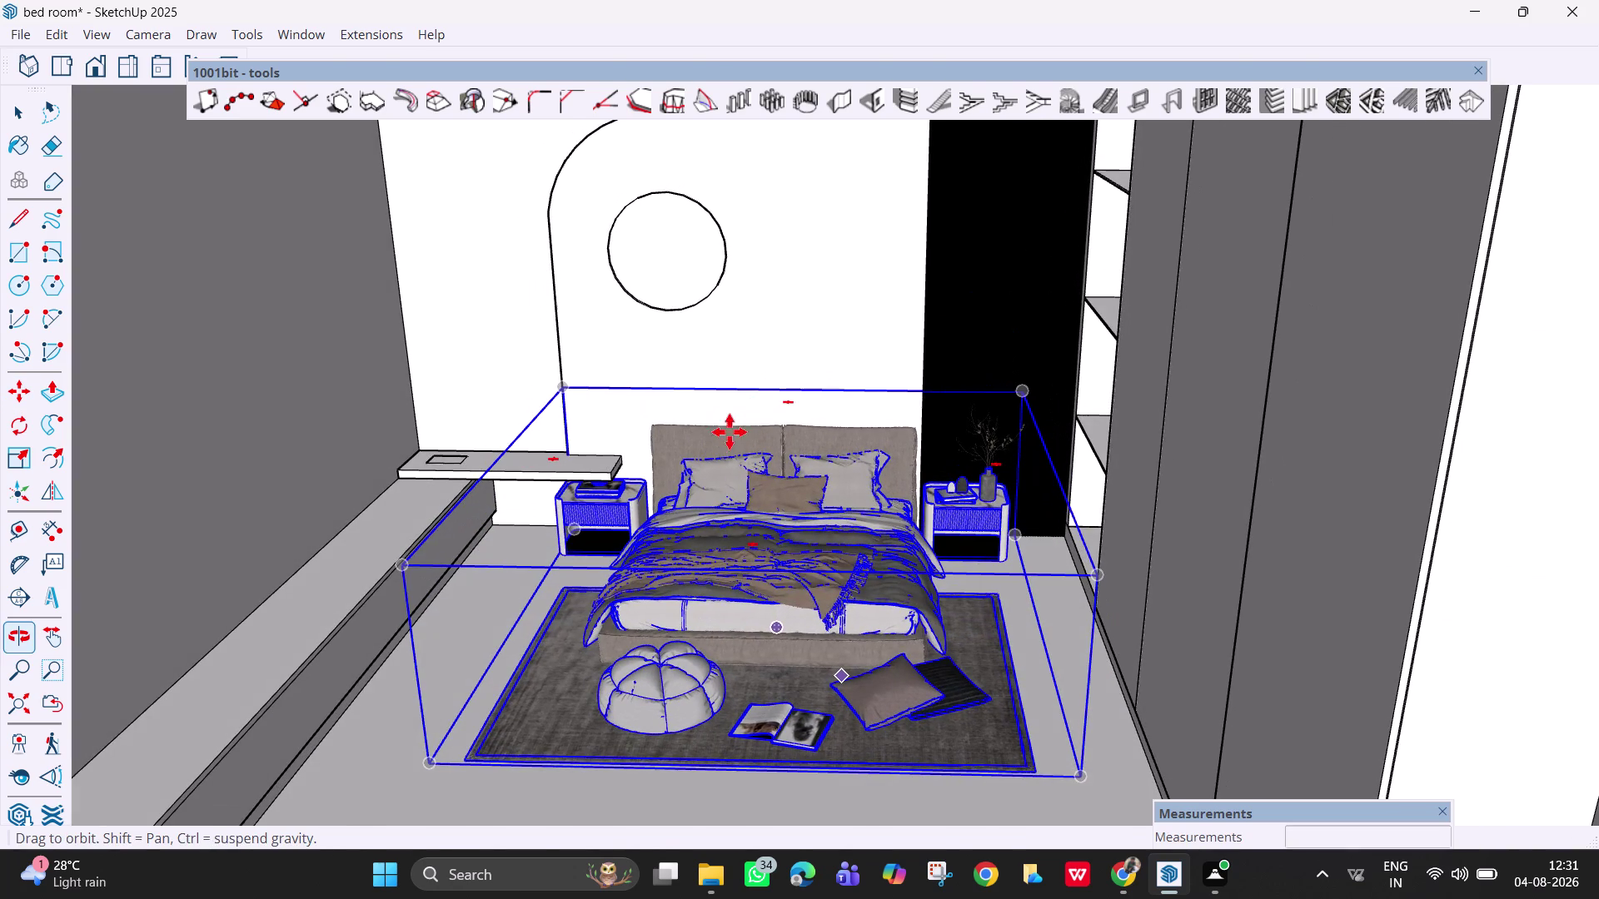
scroll(down, 3)
scroll(down, 3)
key(grave)
key(Escape)
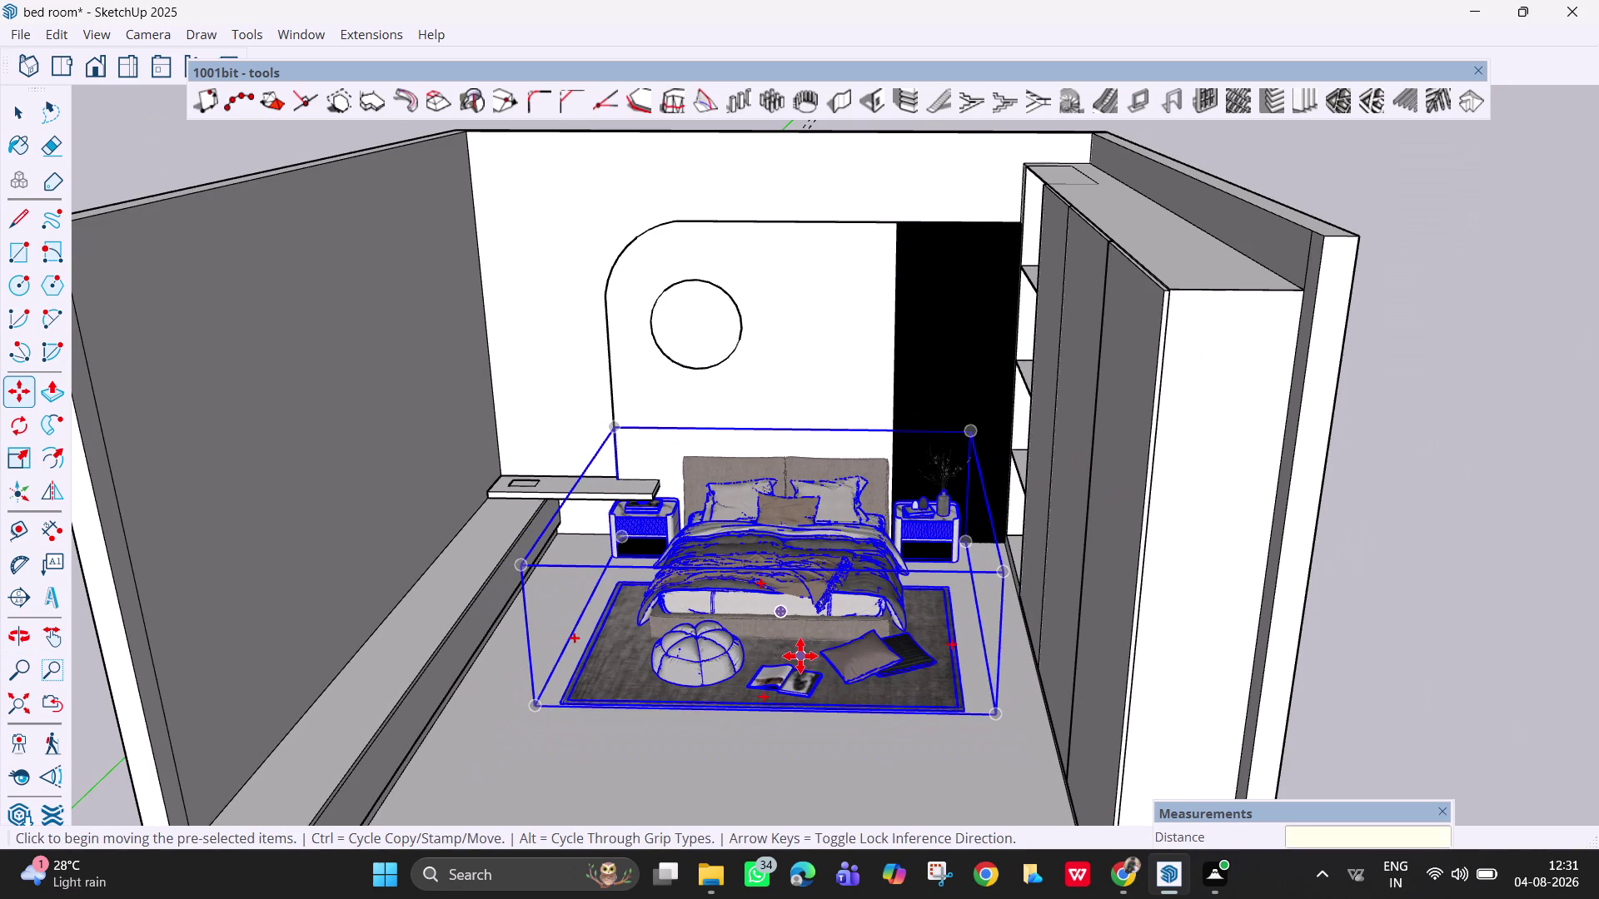
key(Escape)
middle_drag(816, 738, 865, 766)
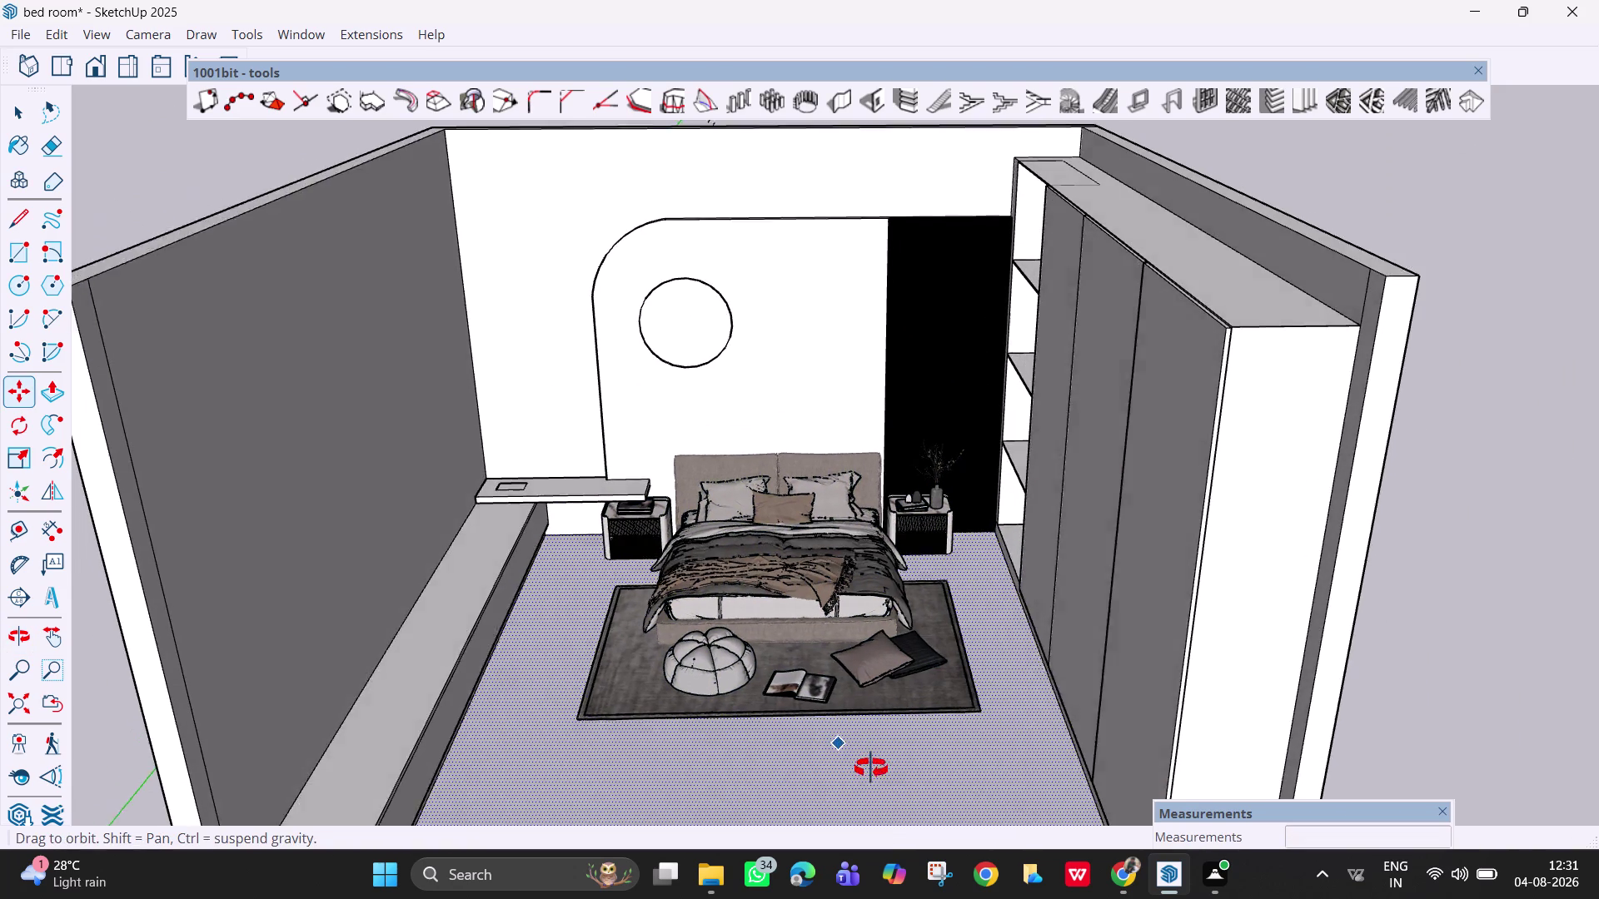
middle_drag(866, 766, 887, 848)
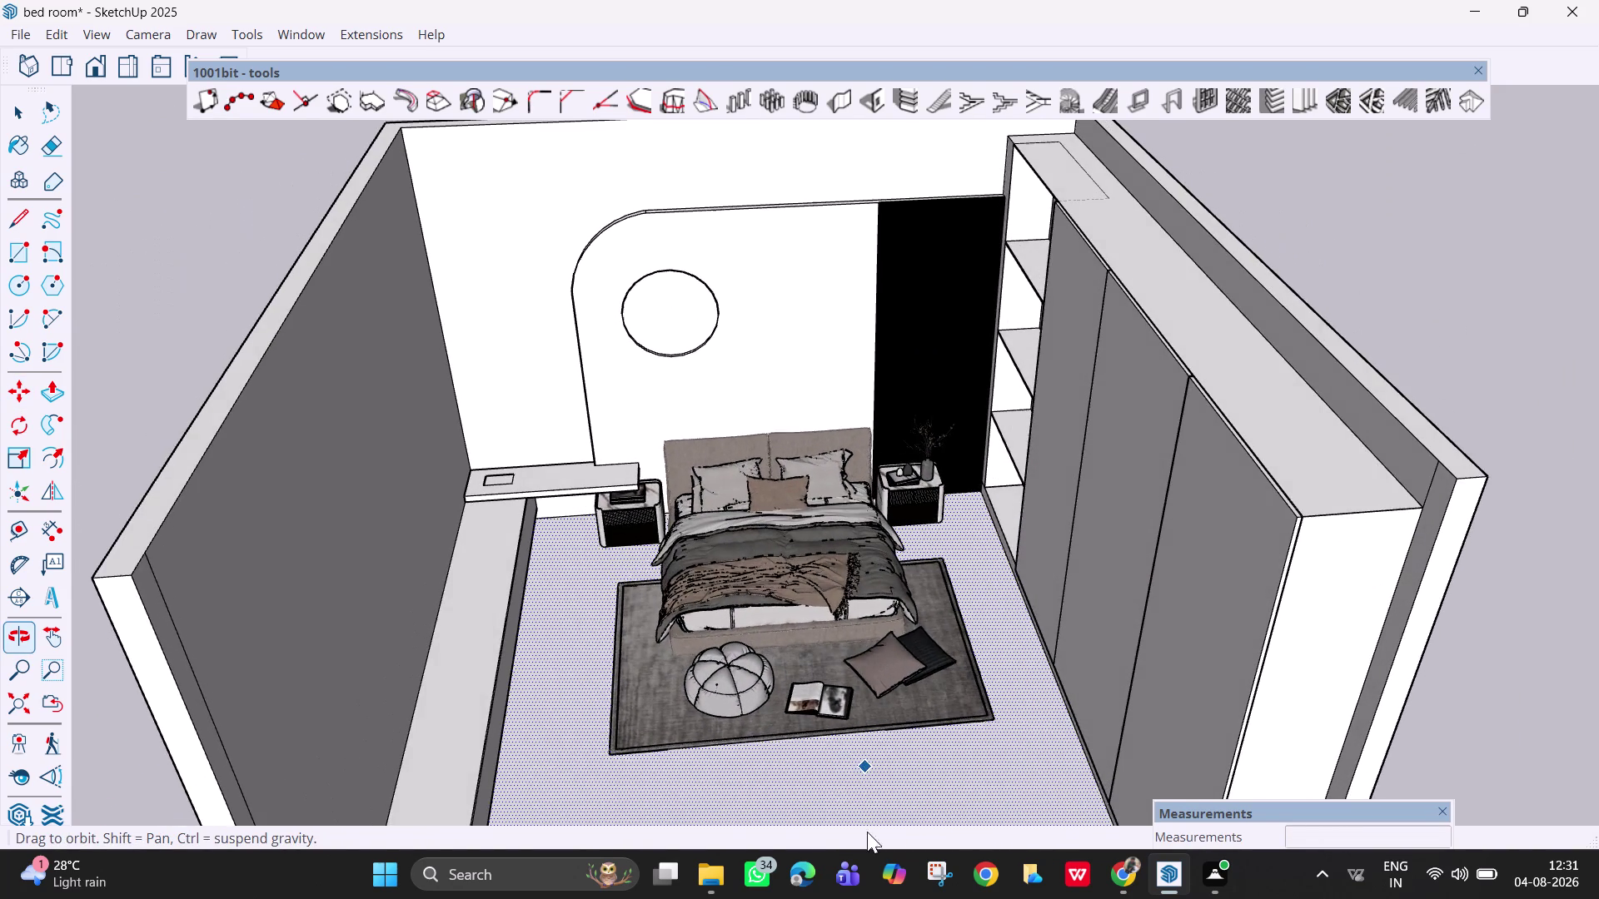
Zoom out to the whole bedroom, select the bed set and open its context menu.
middle_drag(869, 734, 777, 691)
key(Escape)
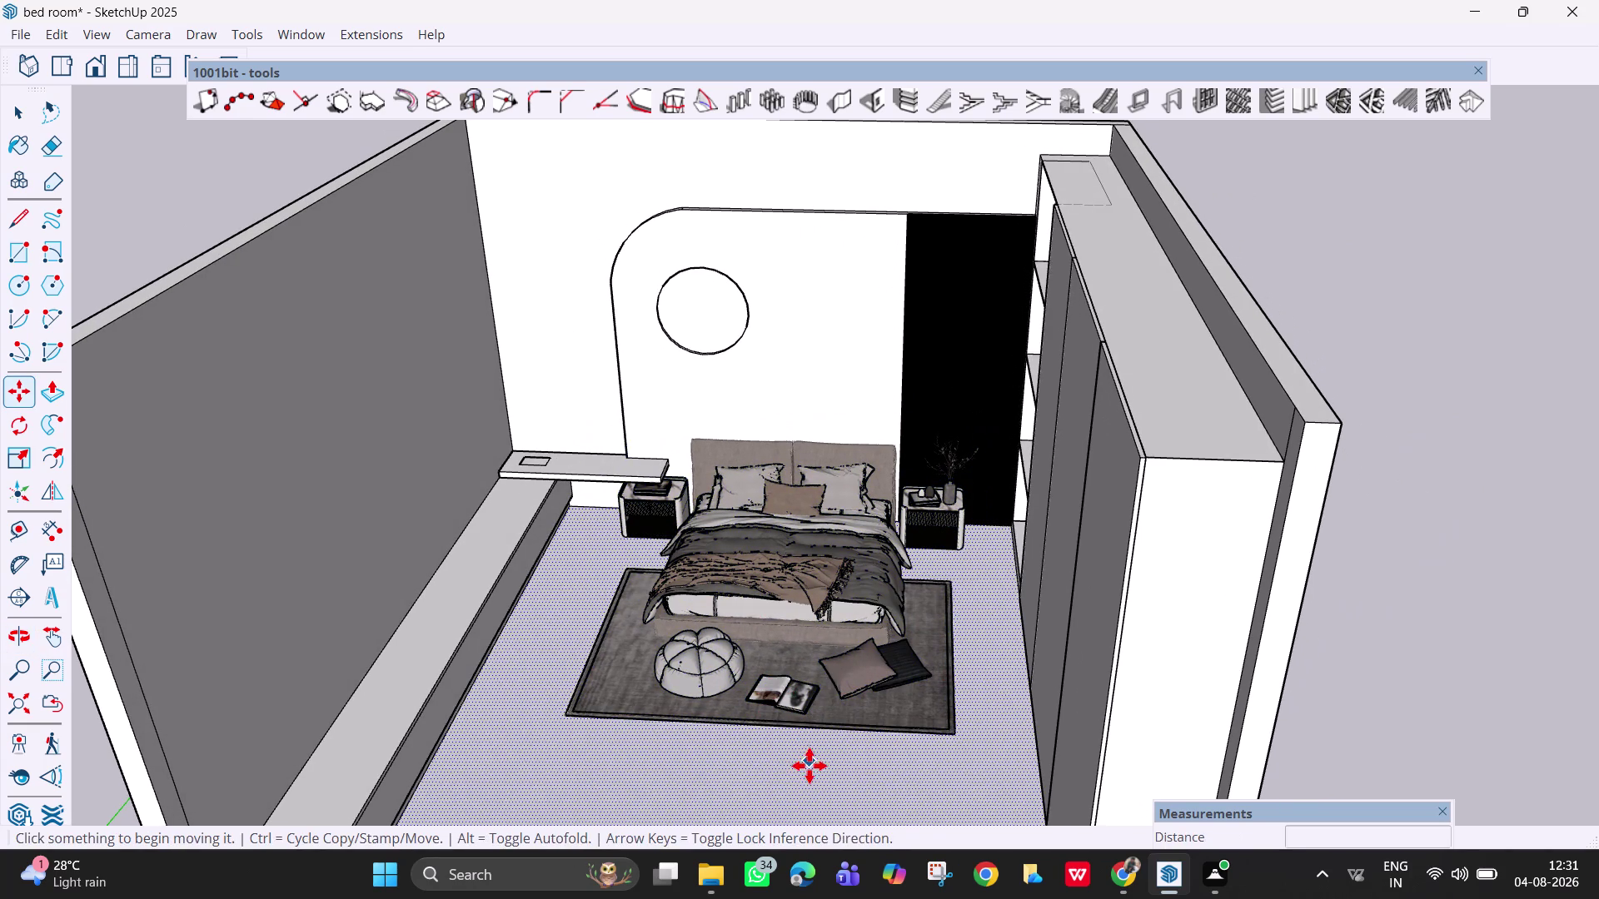
key(space)
middle_drag(810, 778, 824, 669)
scroll(down, 3)
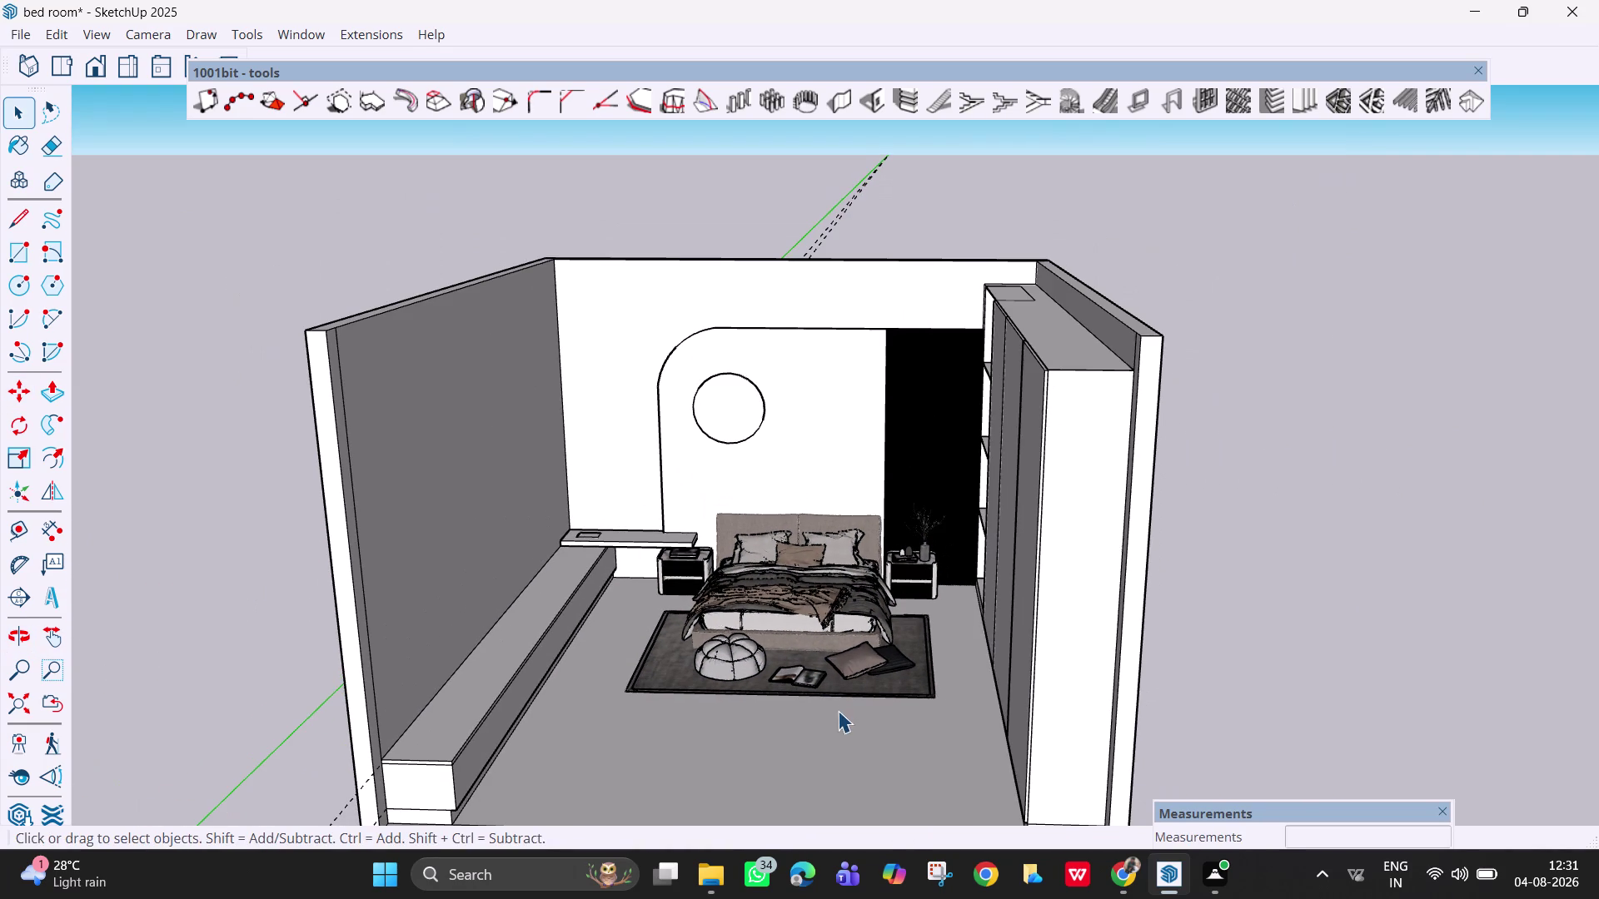
scroll(down, 3)
middle_drag(892, 752, 945, 759)
scroll(up, 3)
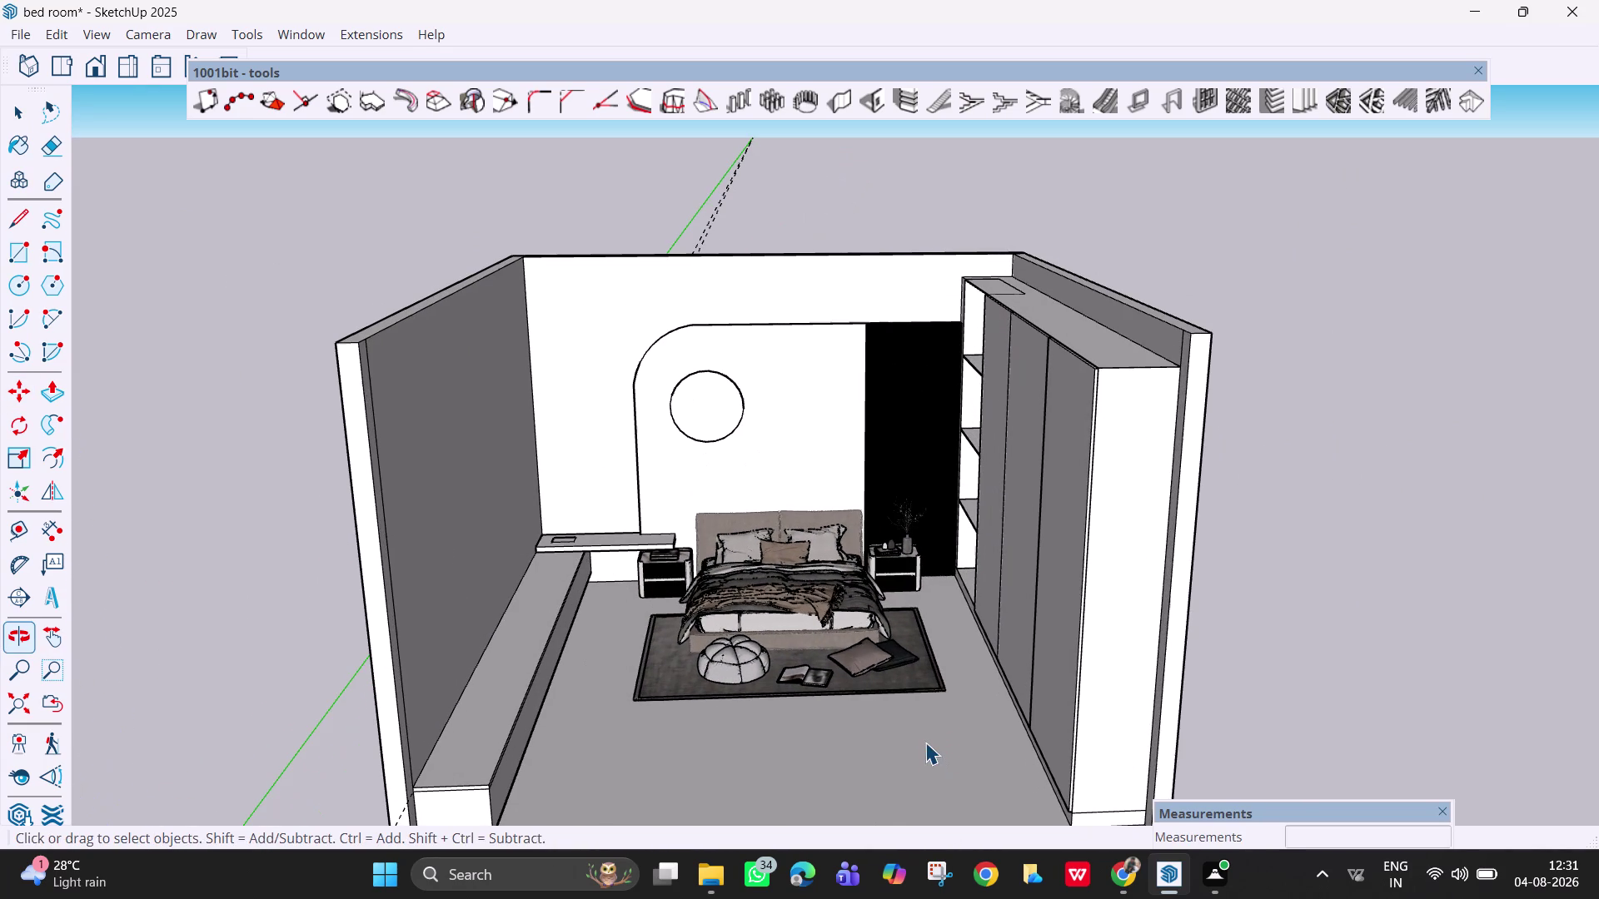
click(817, 626)
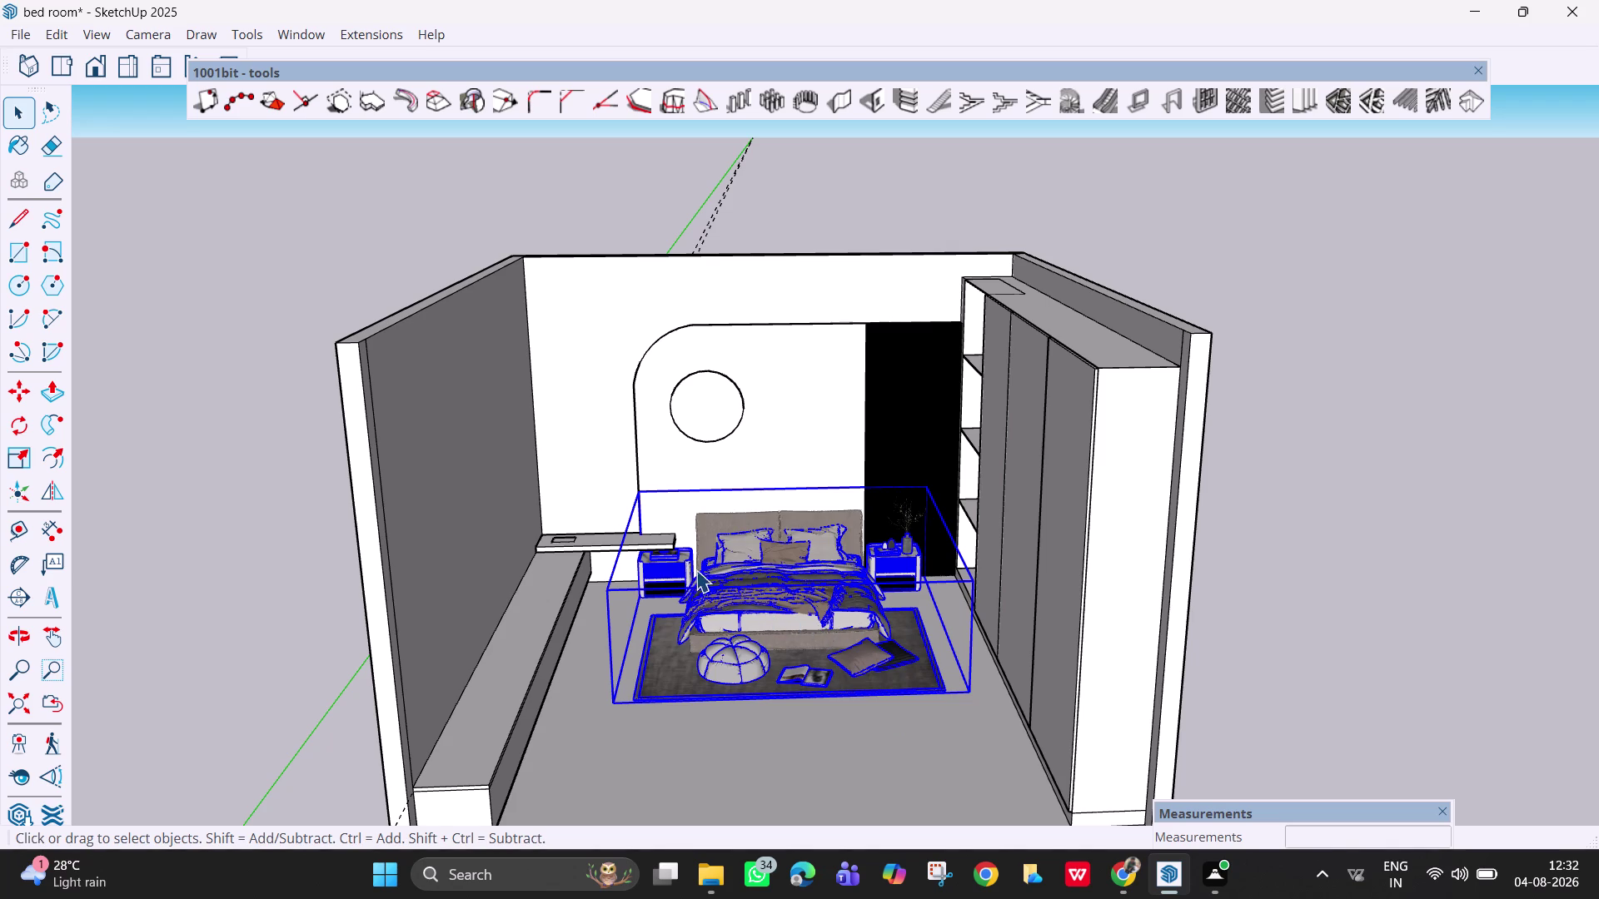
right_click(756, 581)
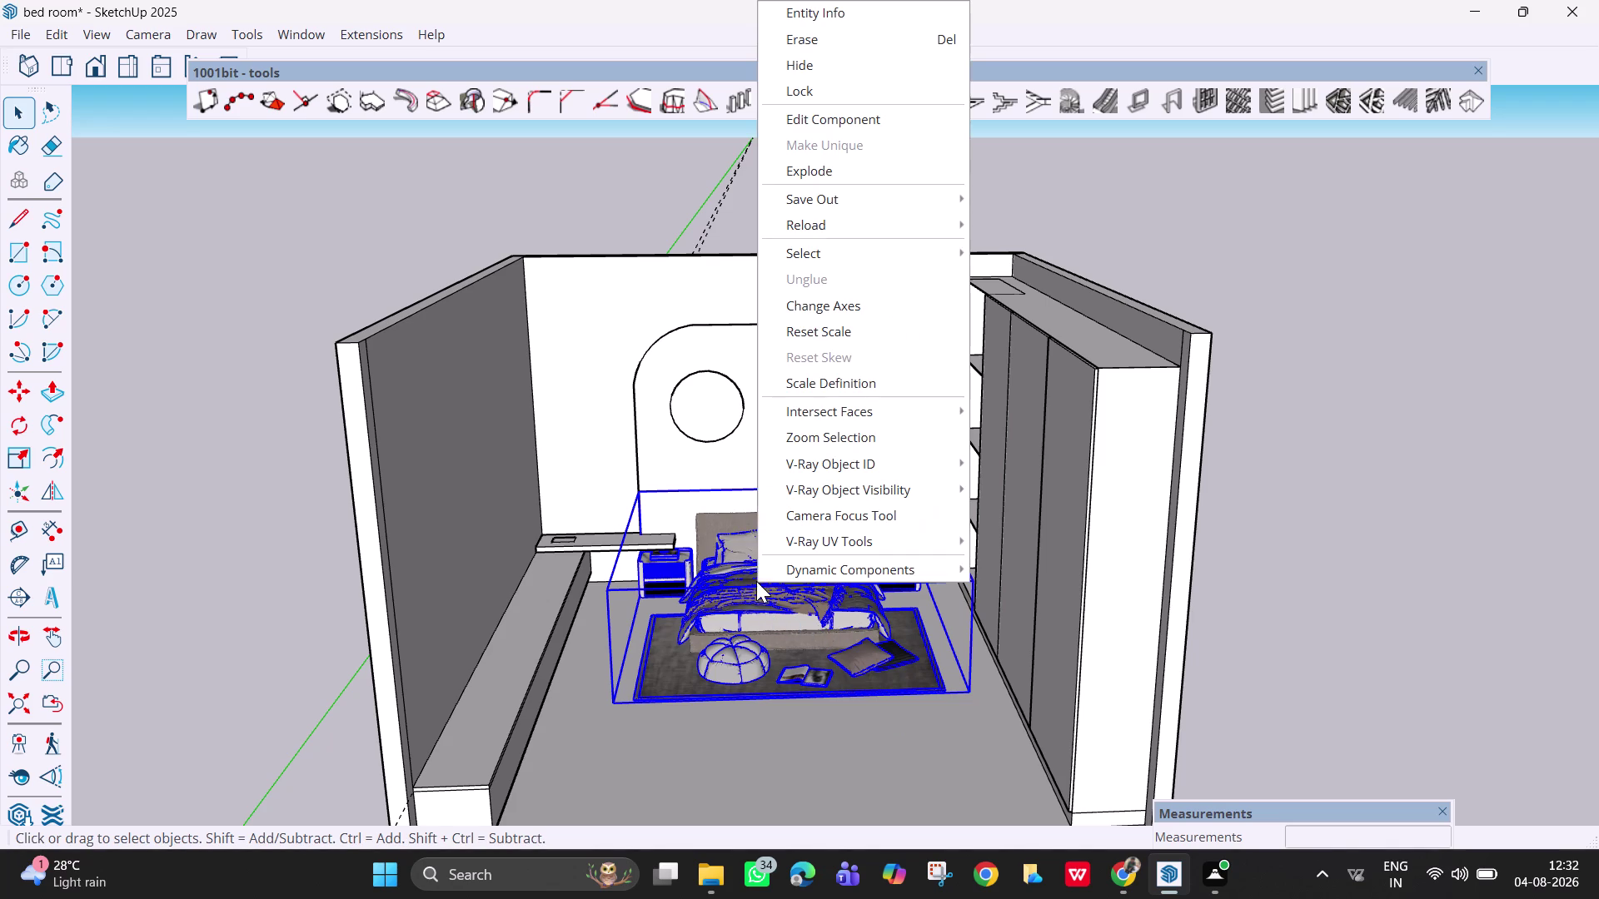
Explode the bed set into separate pieces and select the left nightstand.
click(830, 168)
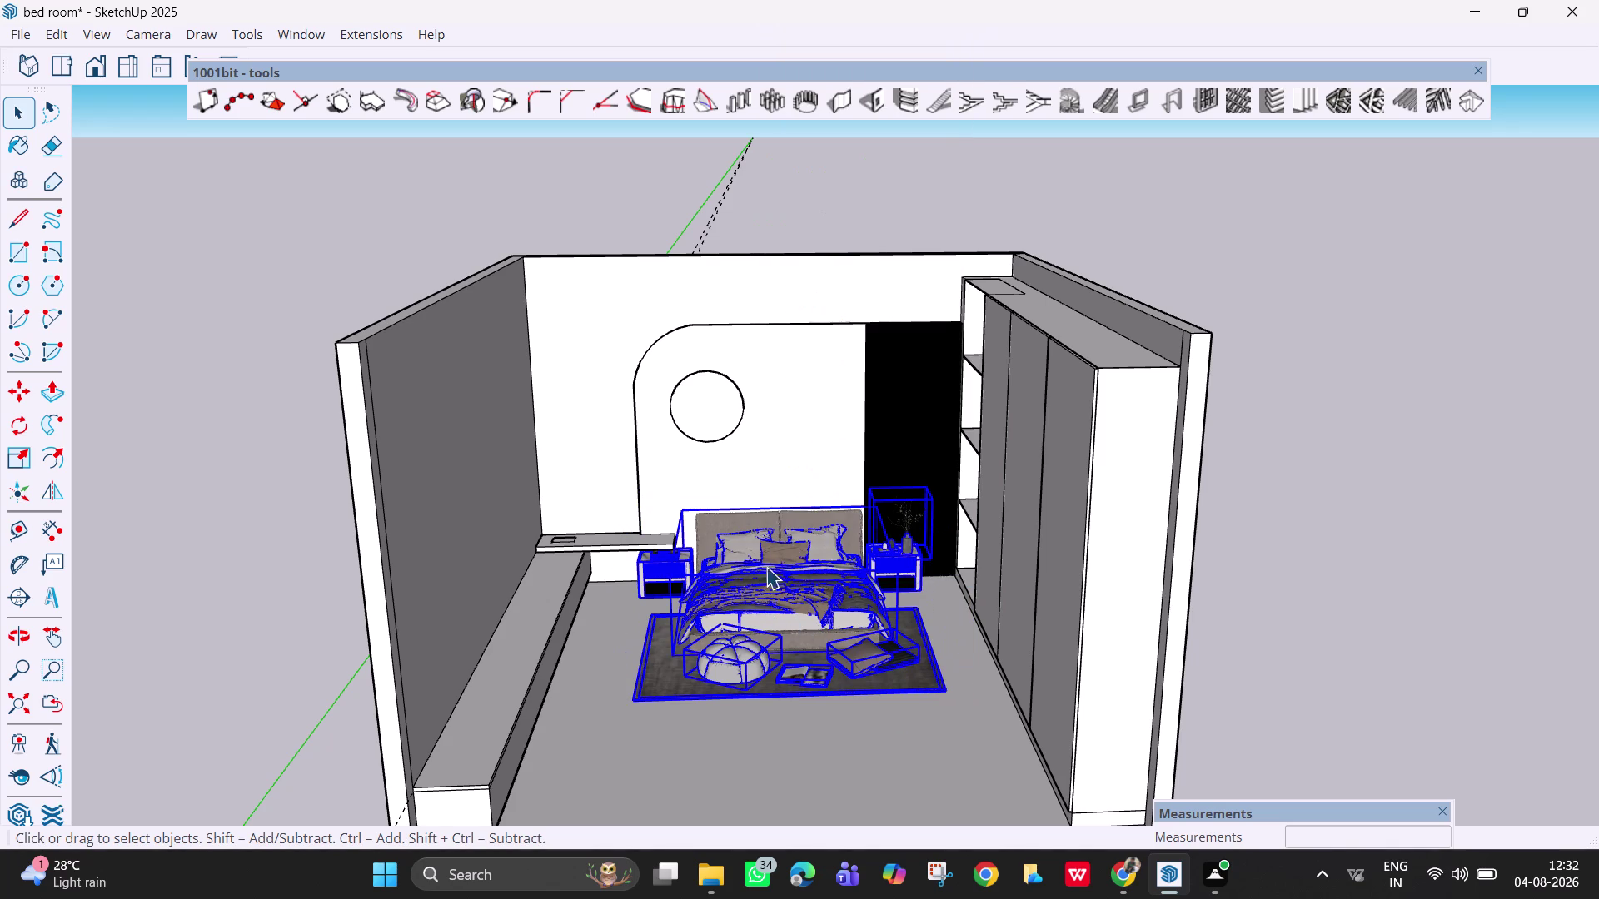
key(space)
key(Escape)
key(space)
click(602, 667)
click(660, 577)
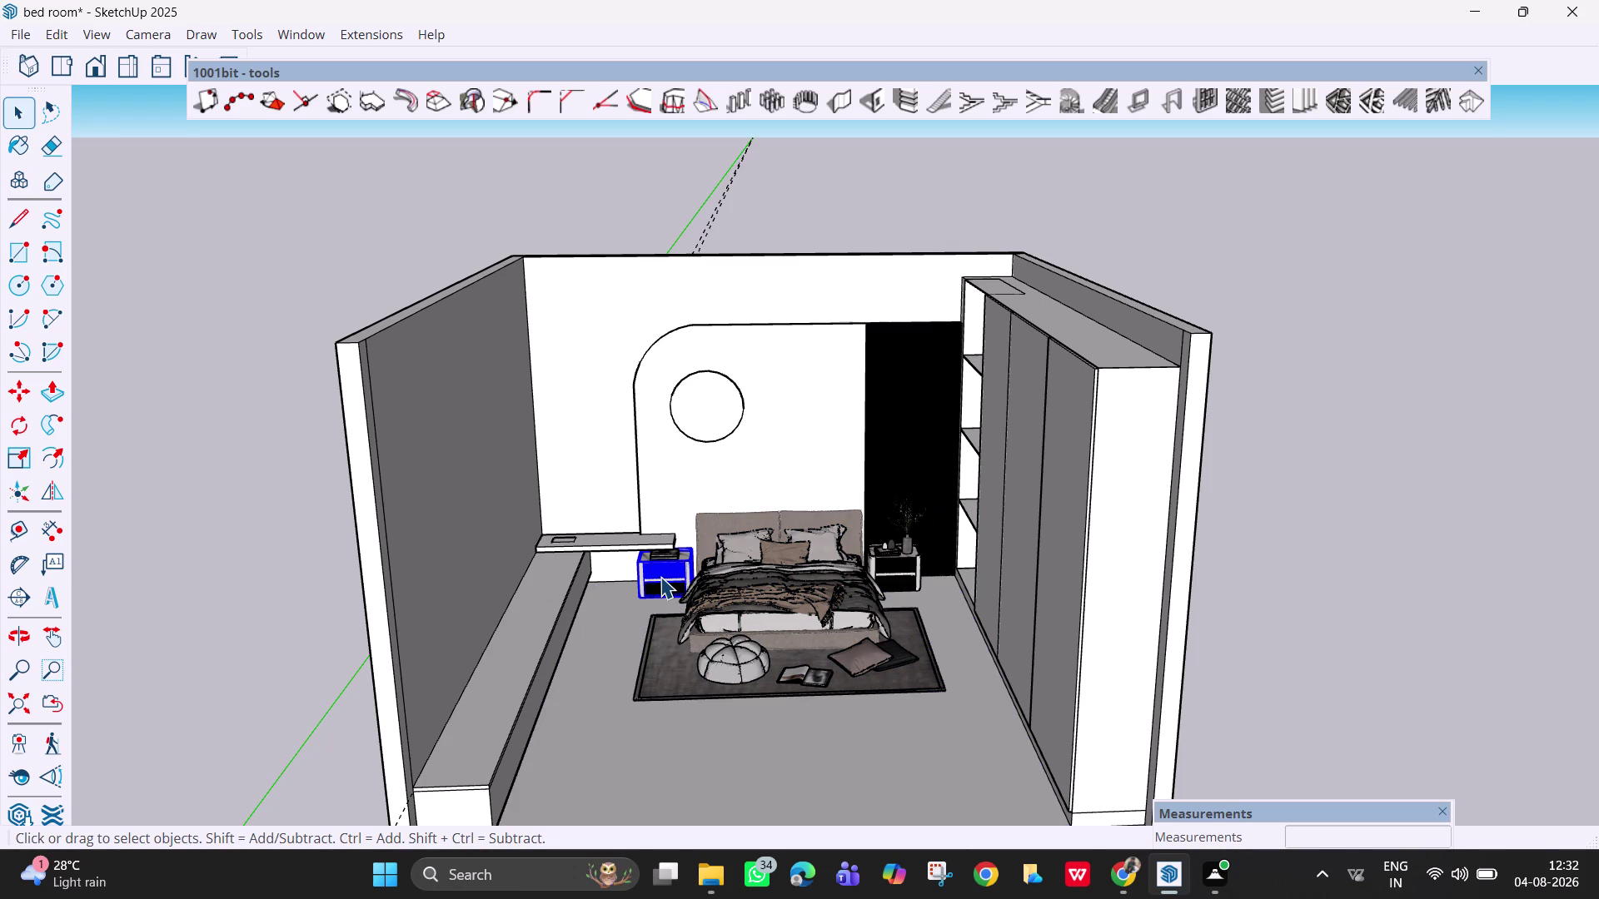
Move the left nightstand left along the red axis beside the bench.
key(m)
click(660, 576)
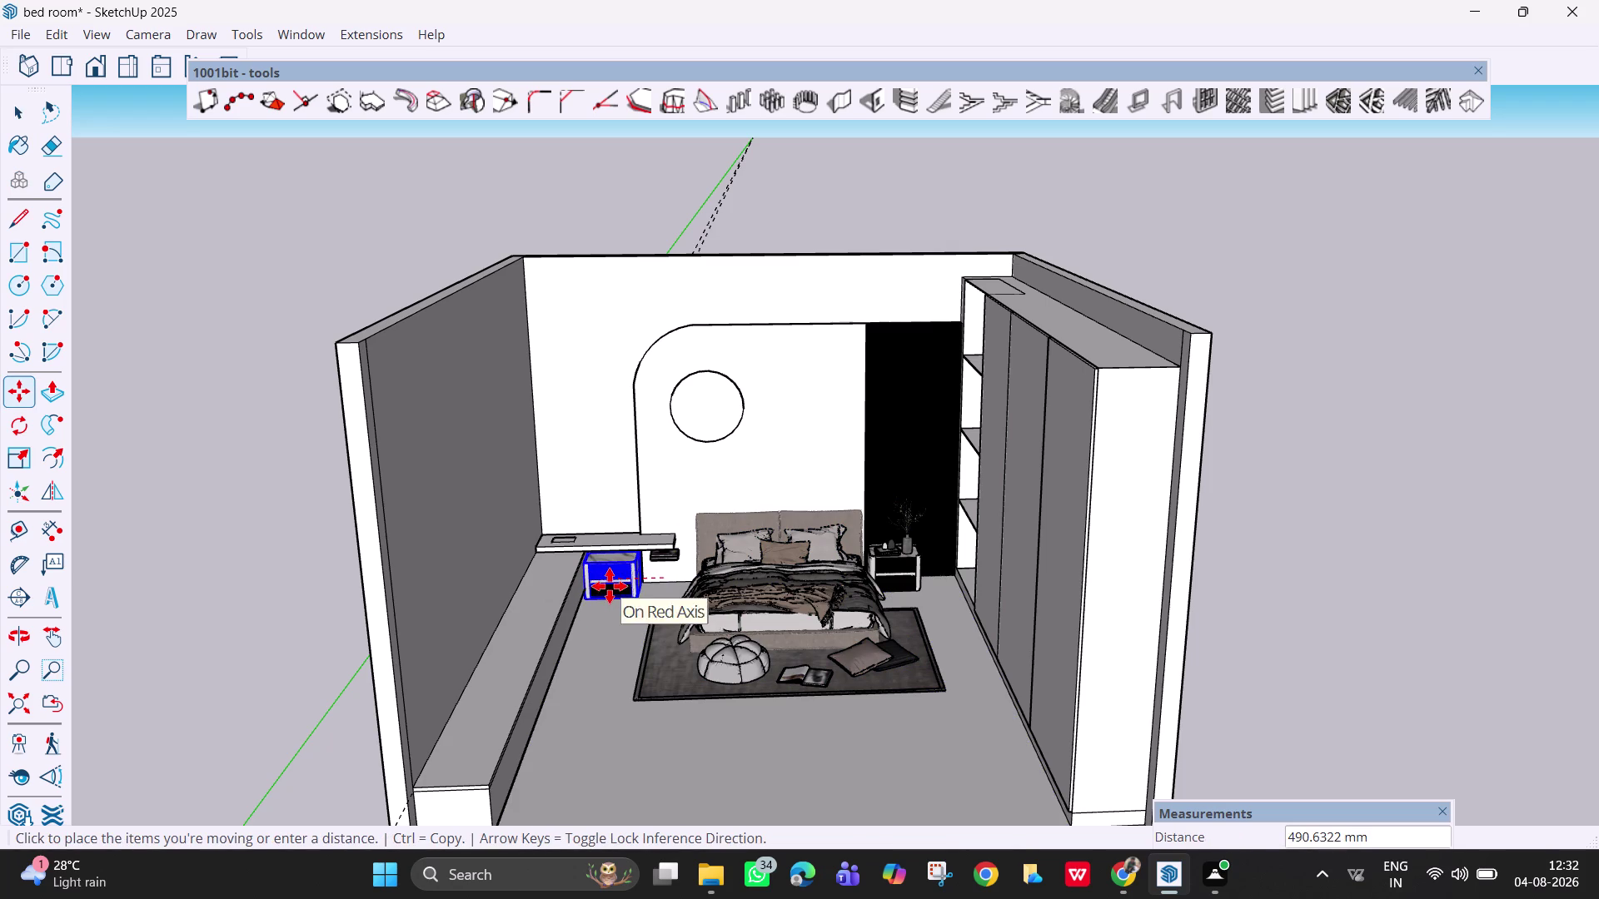
click(609, 585)
click(641, 599)
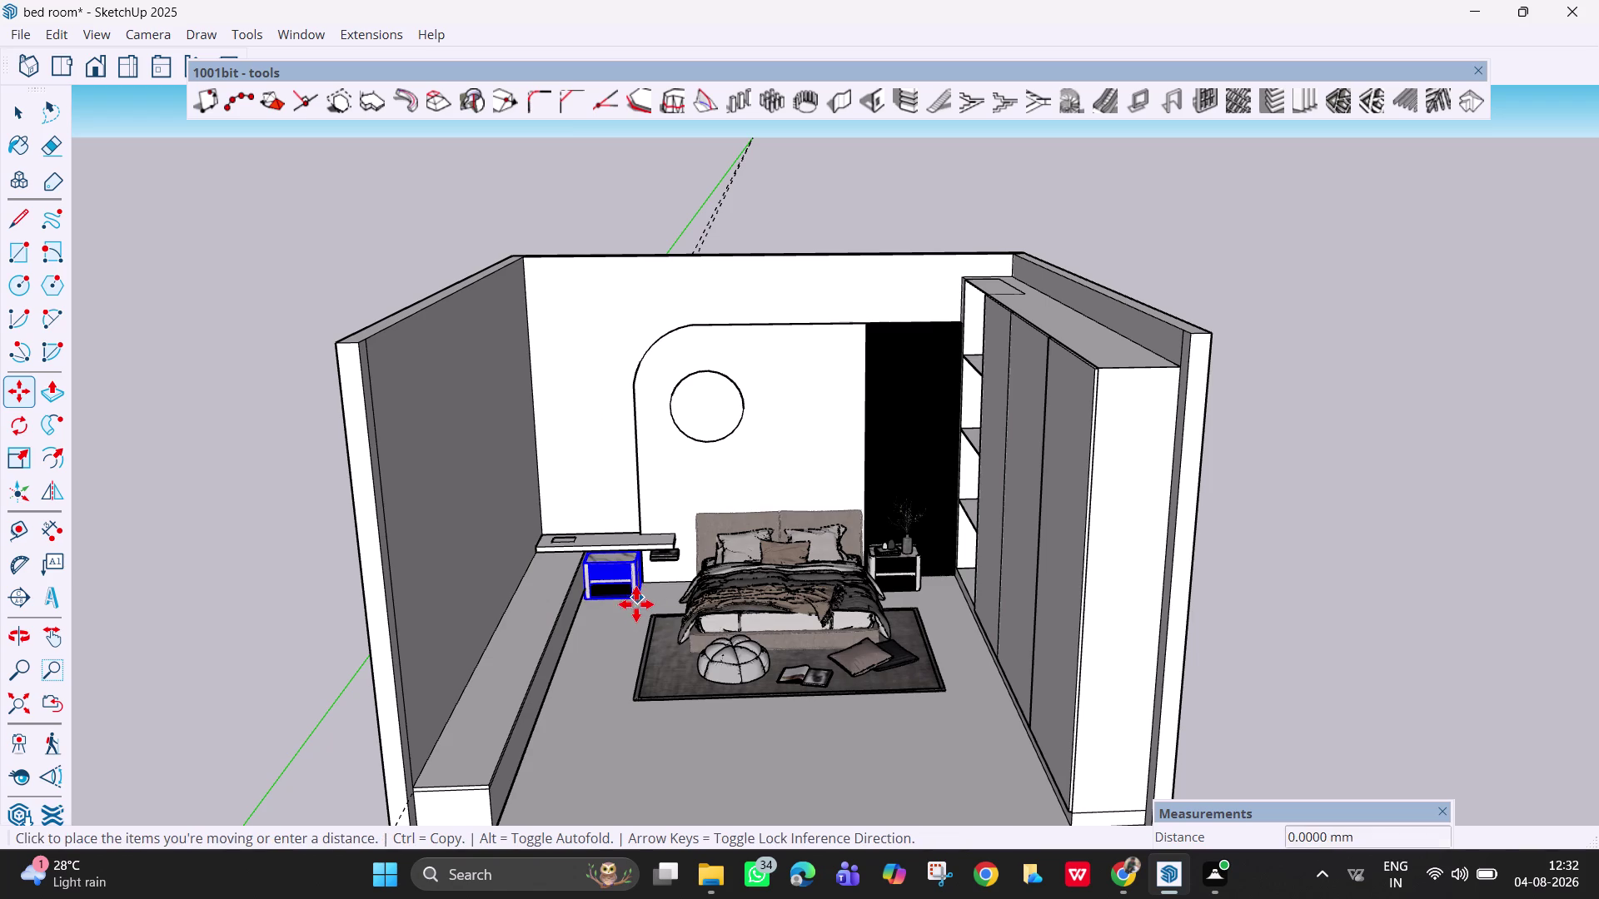
click(623, 629)
scroll(up, 3)
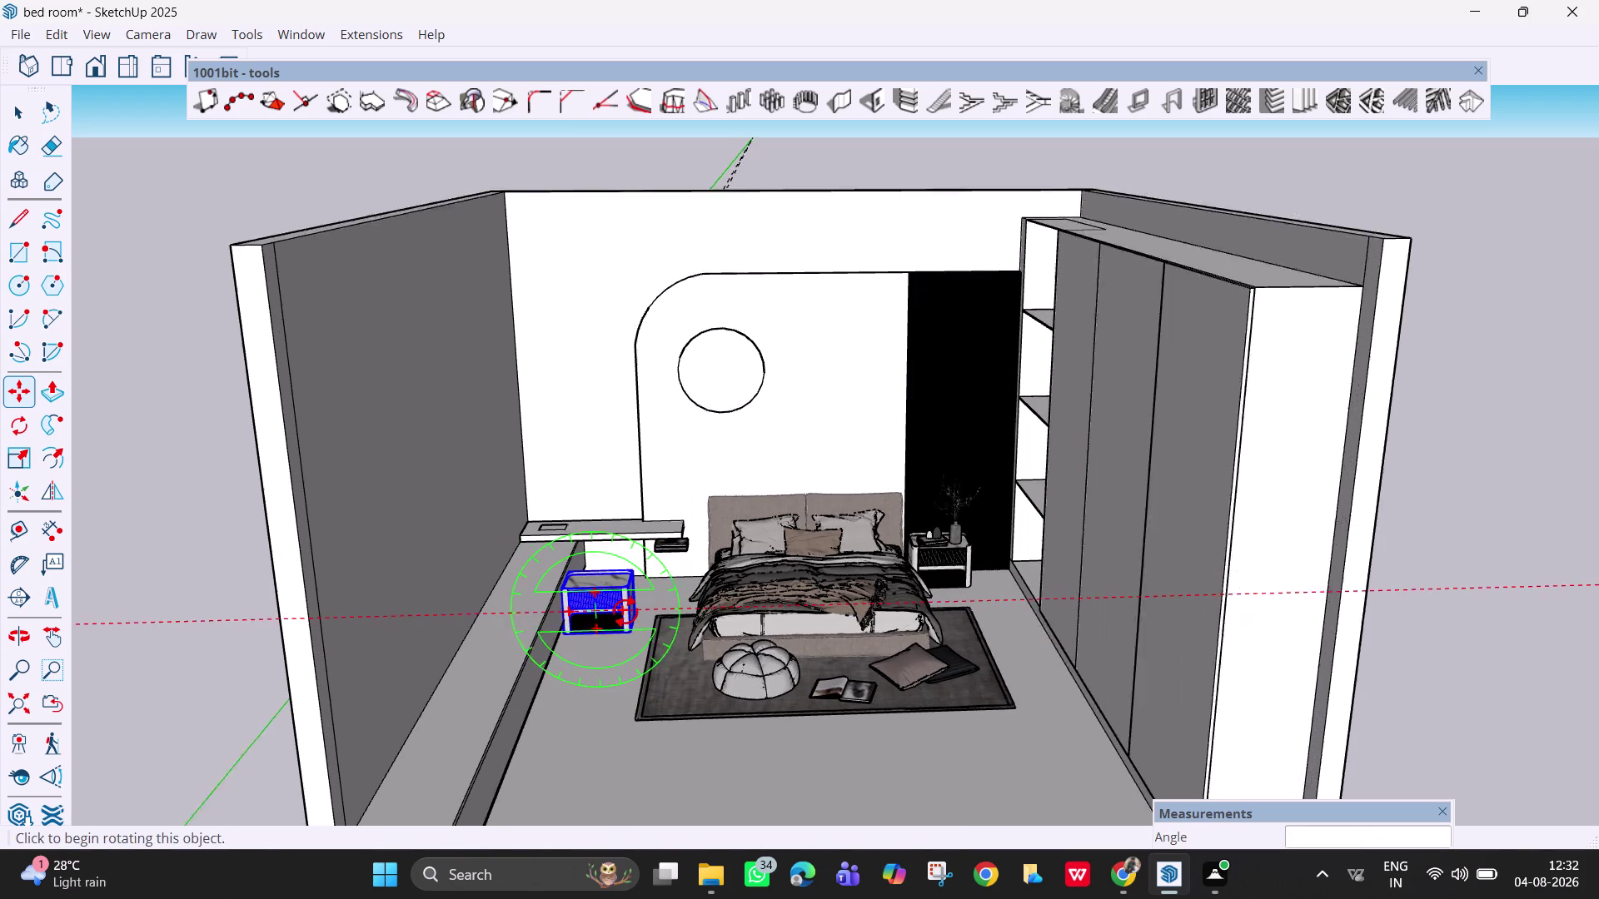
middle_drag(646, 697, 622, 753)
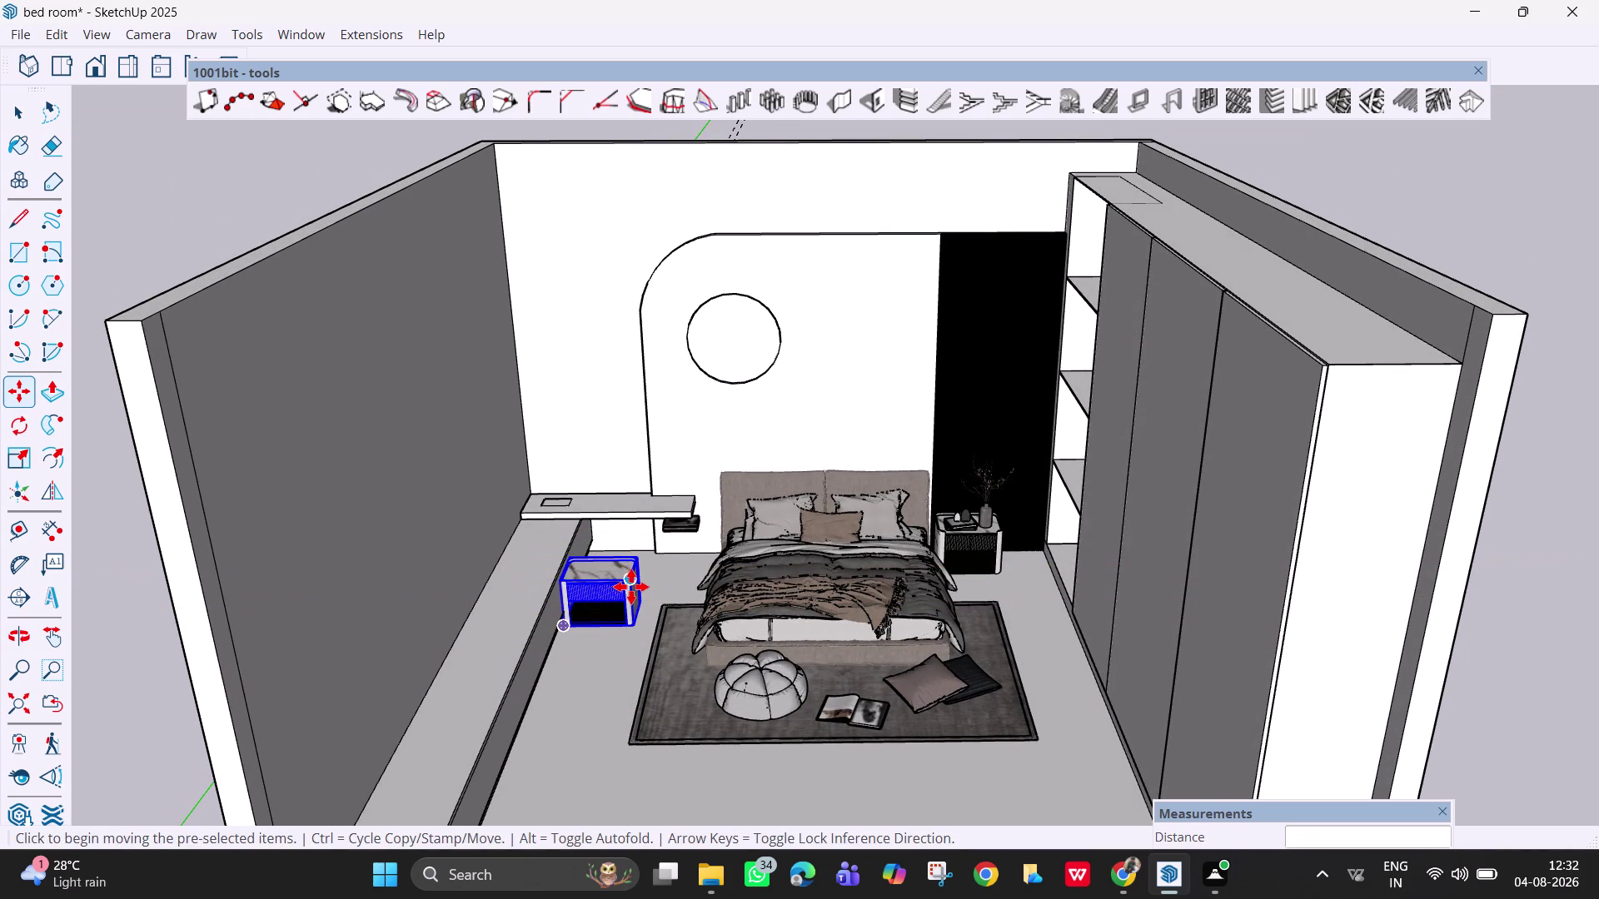
click(633, 585)
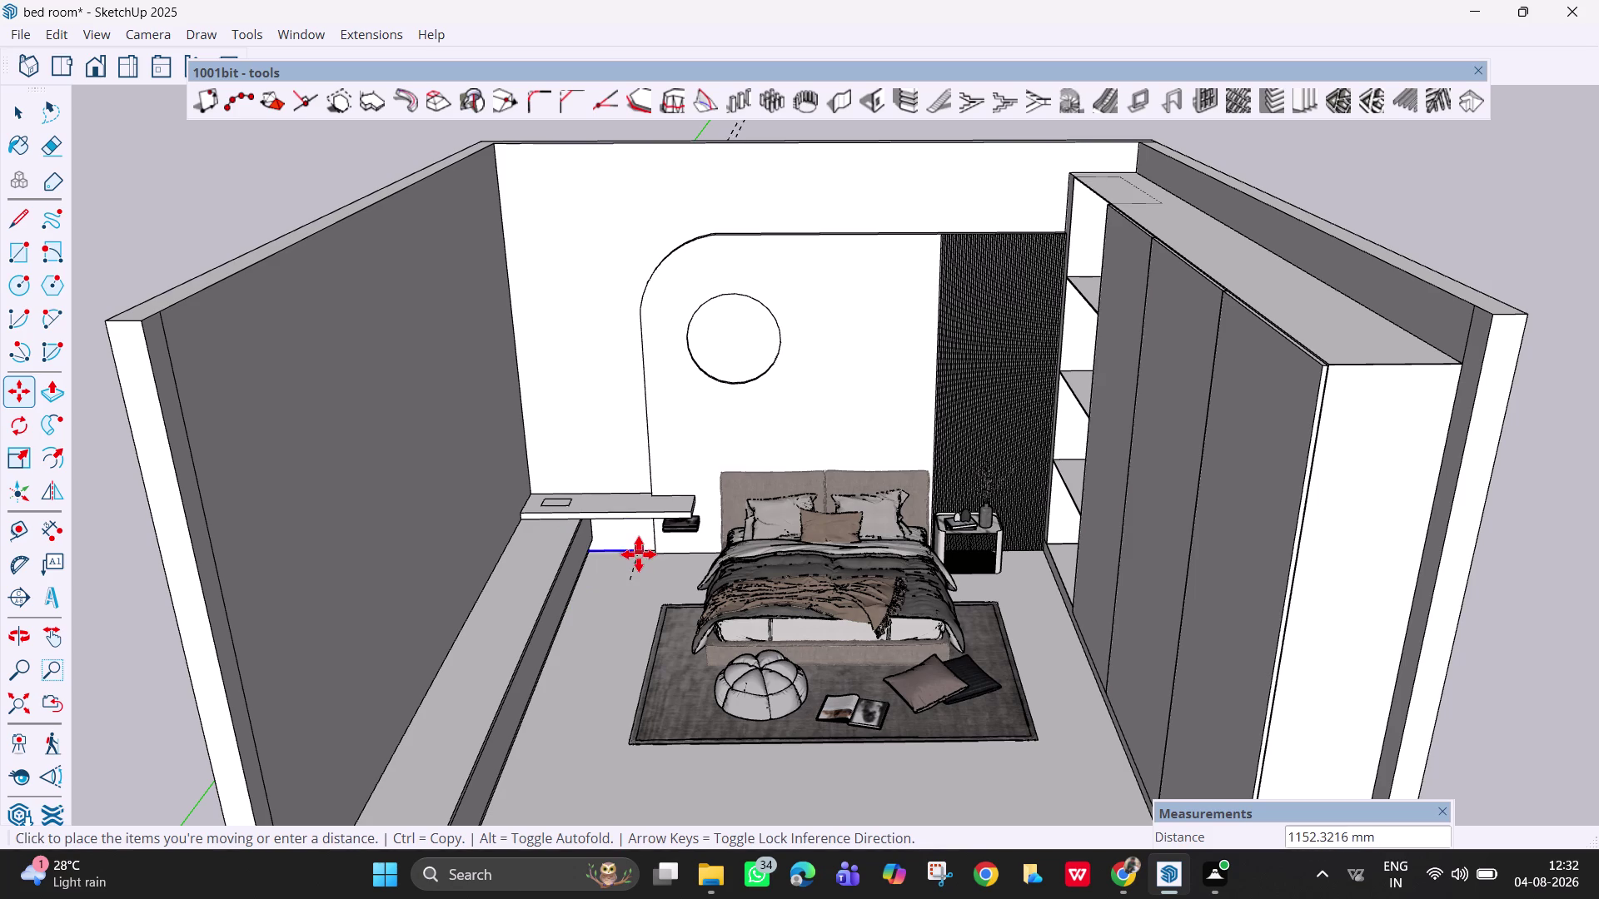
click(635, 587)
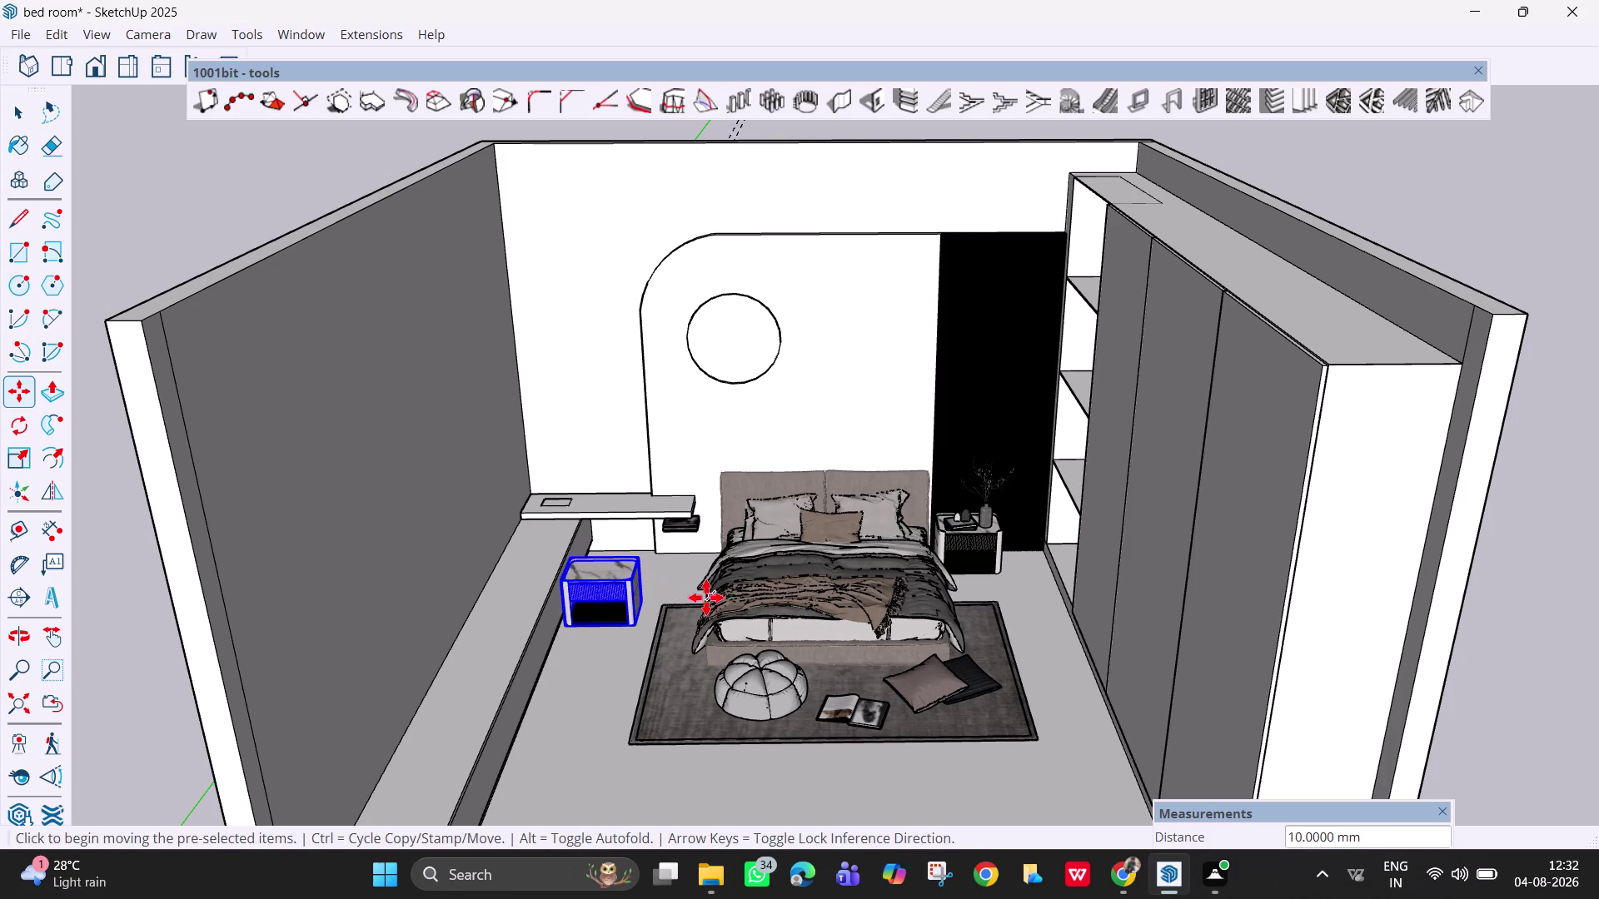
key(Escape)
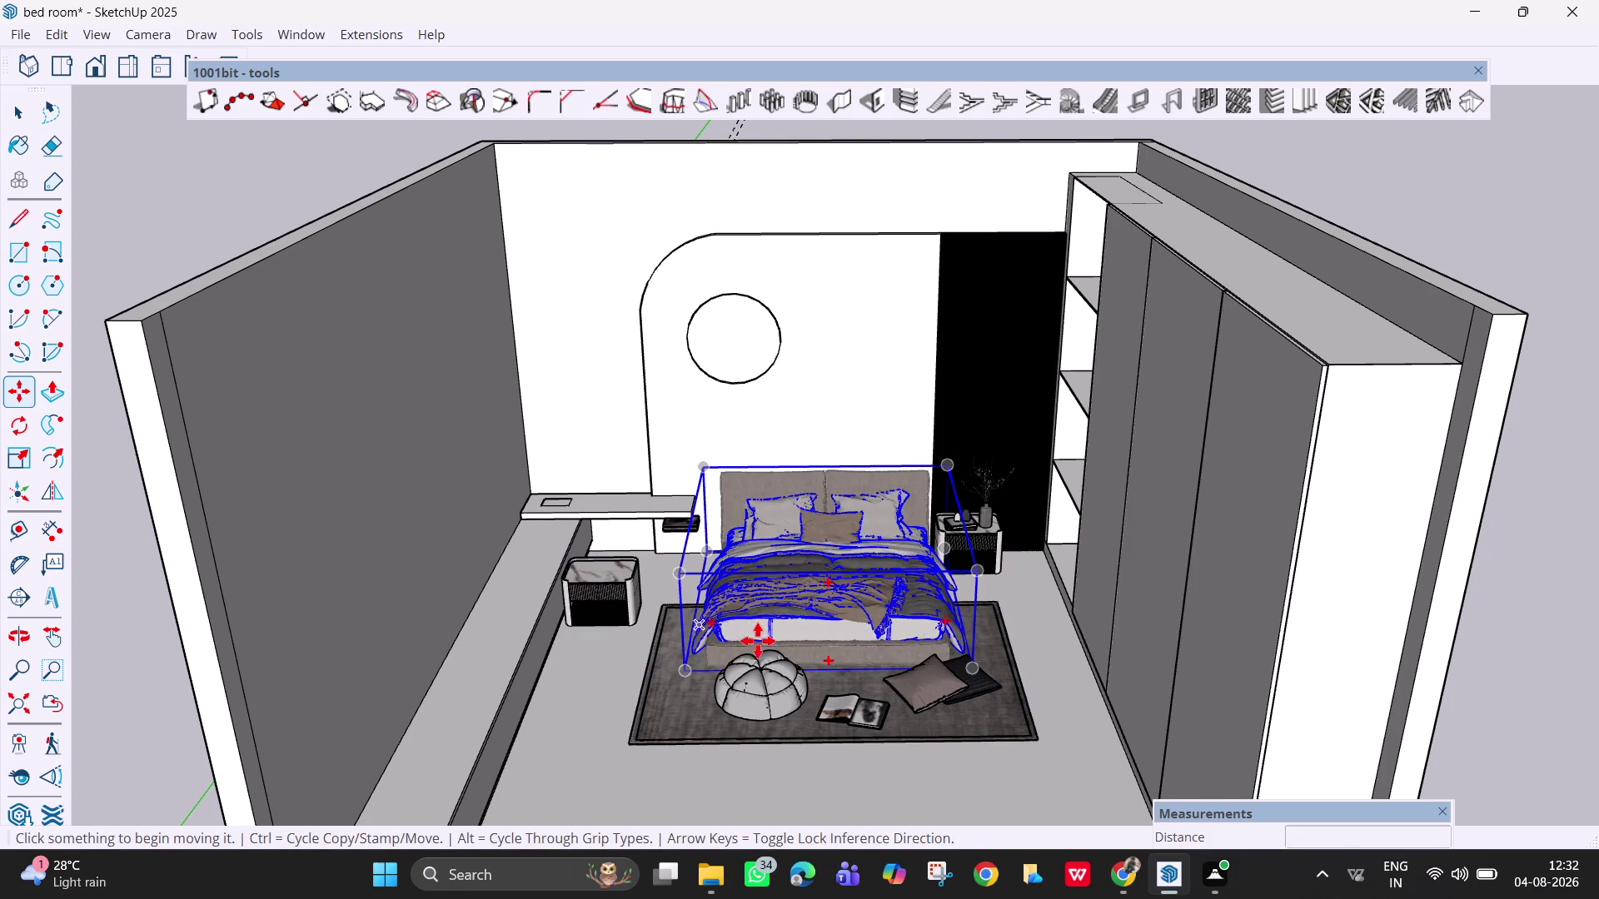
Scale the bed uniformly to 0.98 so it sits between the nightstands.
click(850, 637)
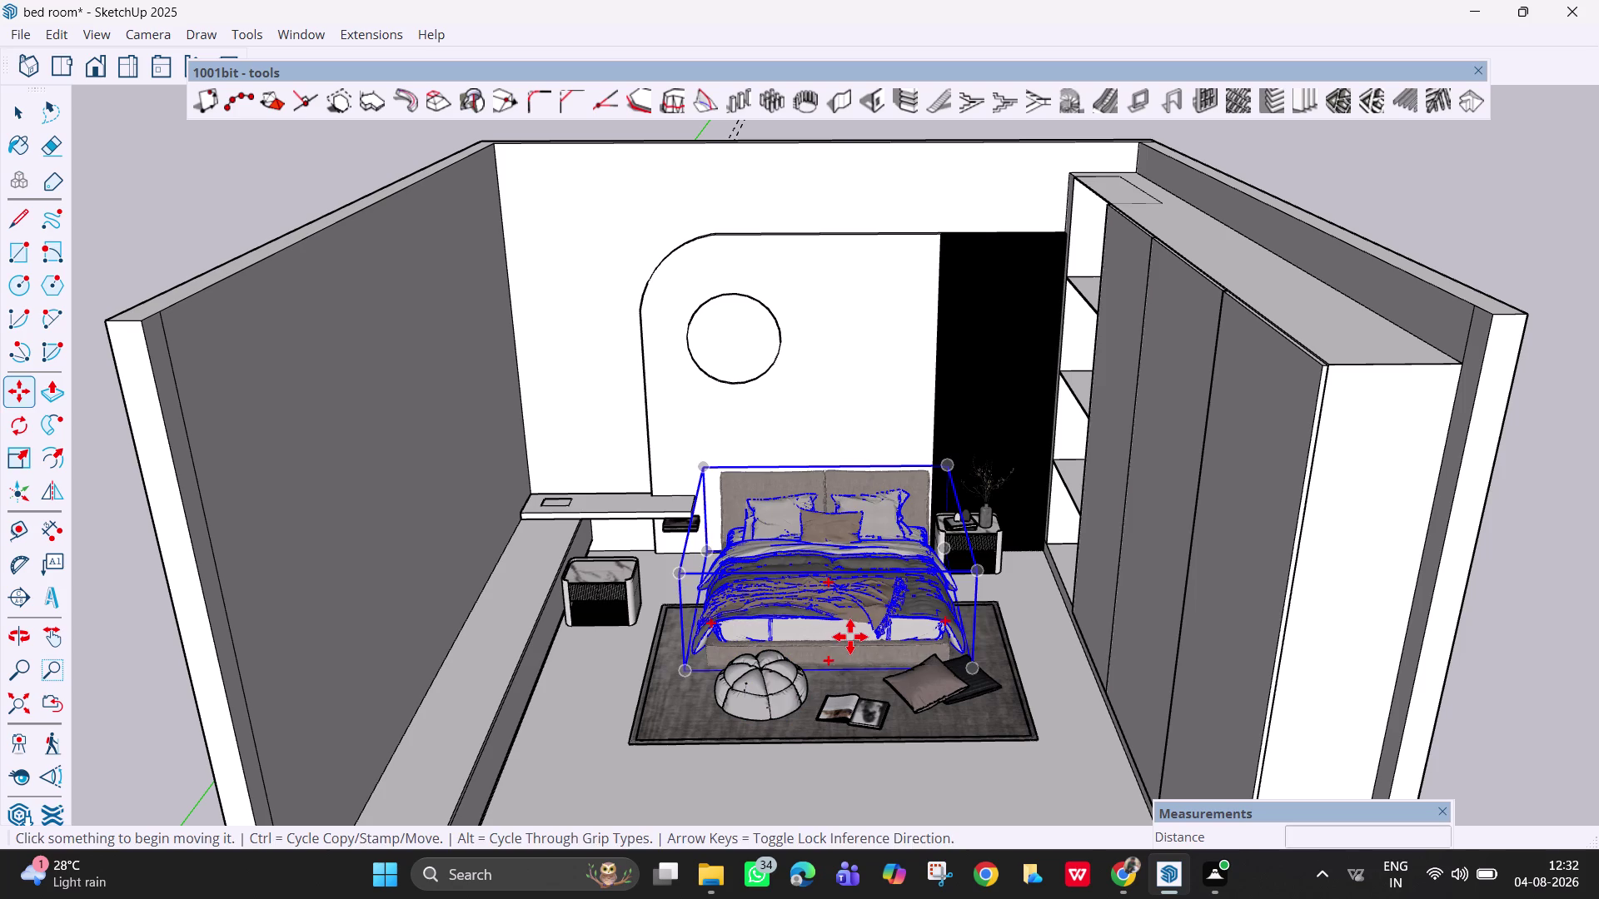
key(s)
key(s)
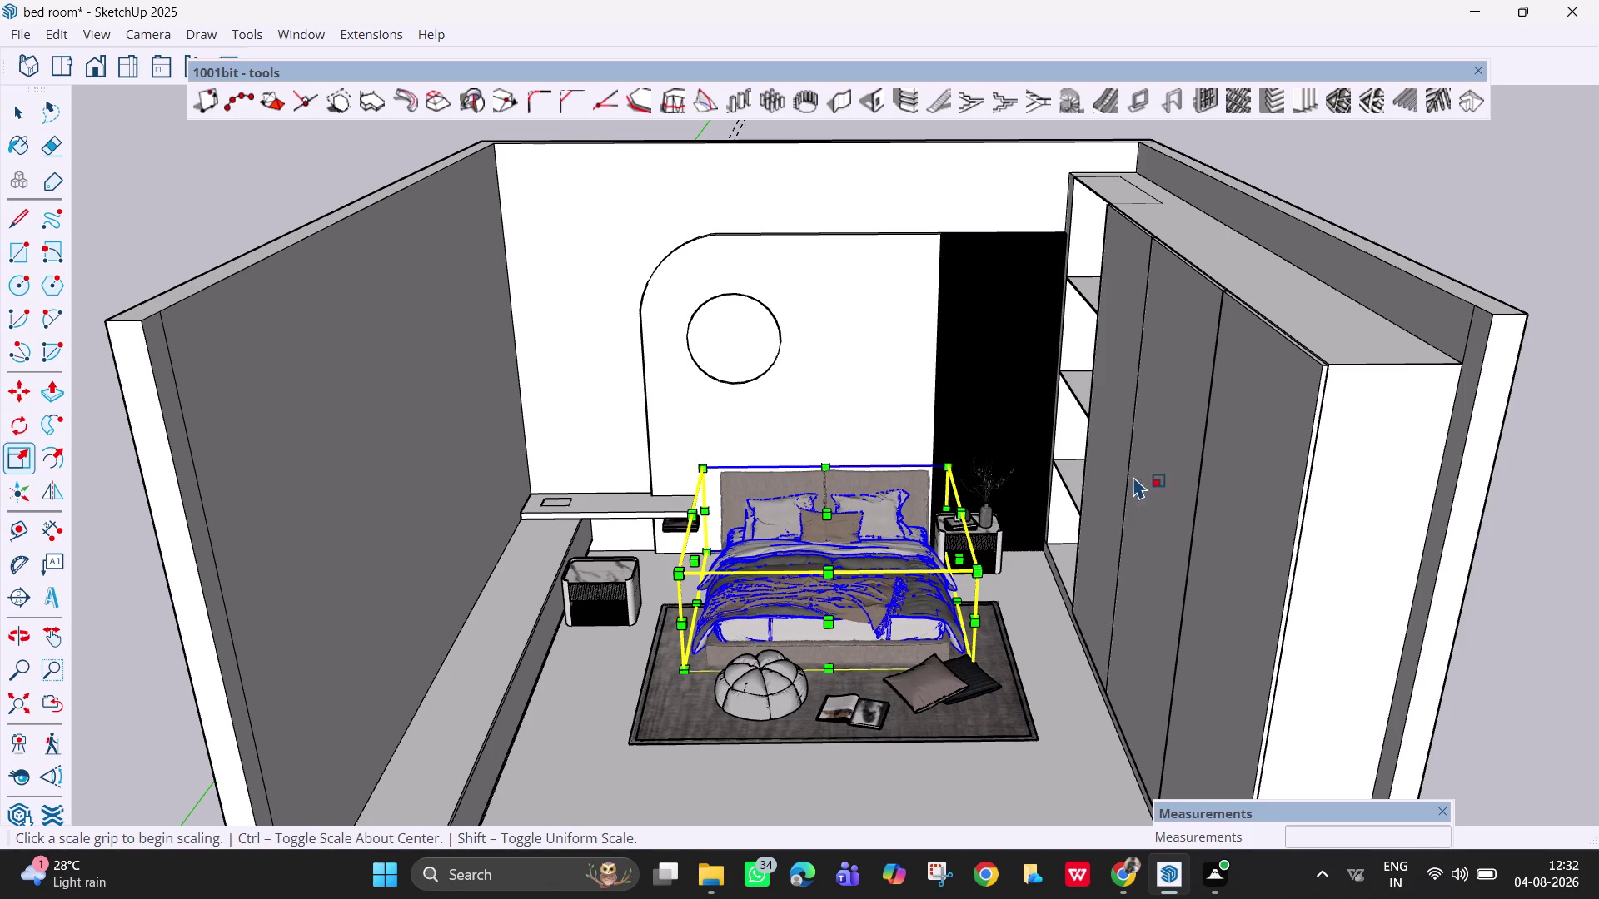
click(979, 574)
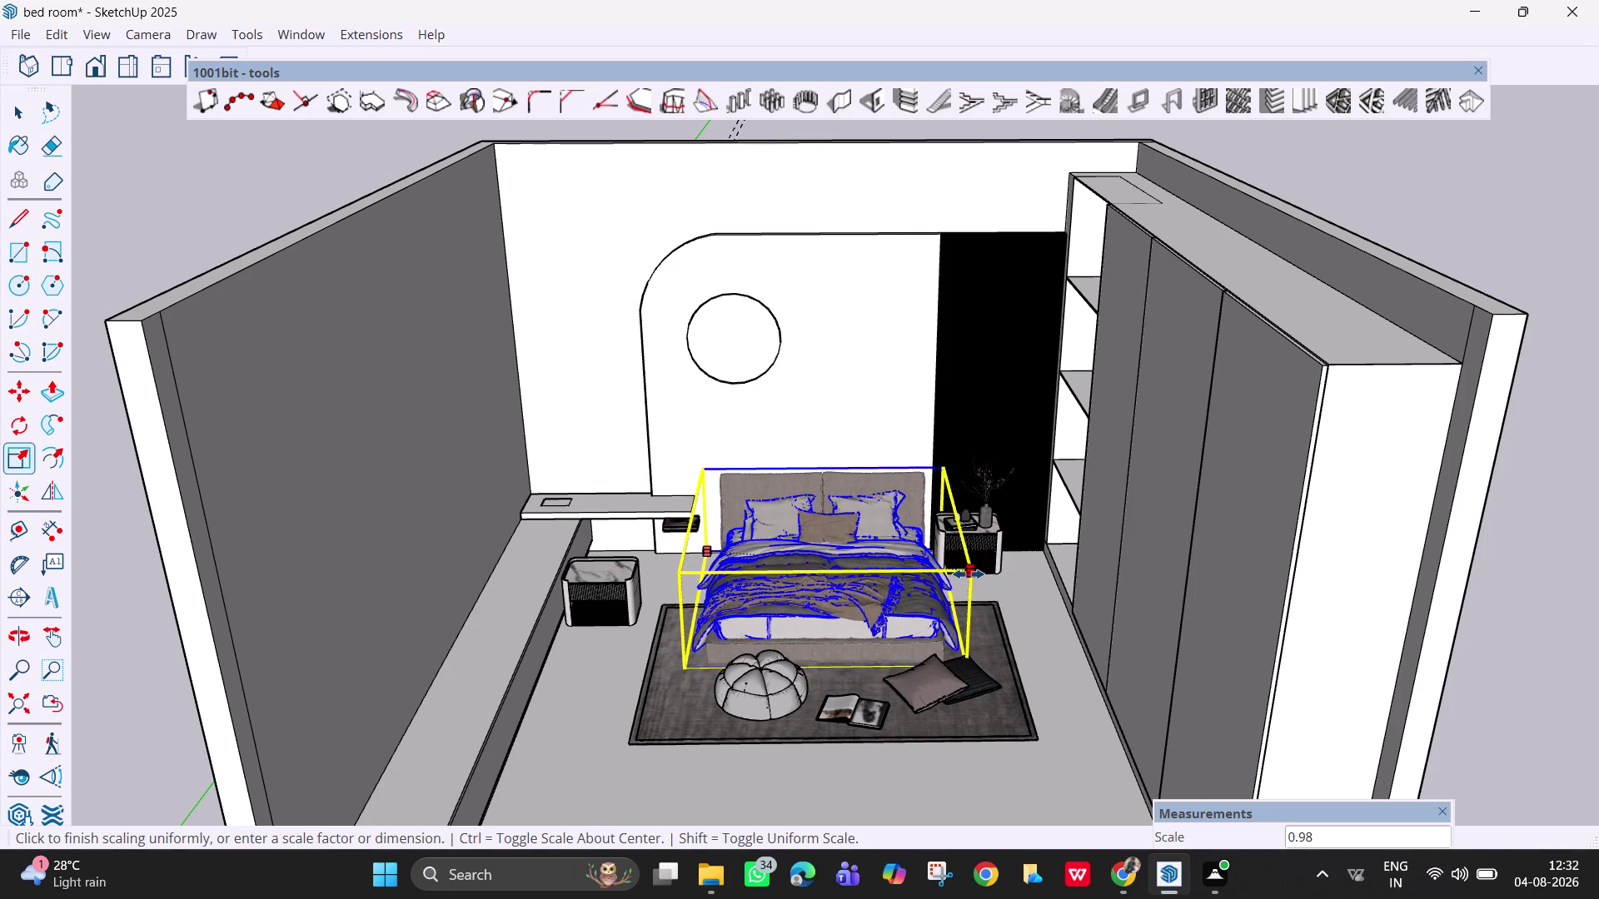
key(Escape)
key(Escape)
key(space)
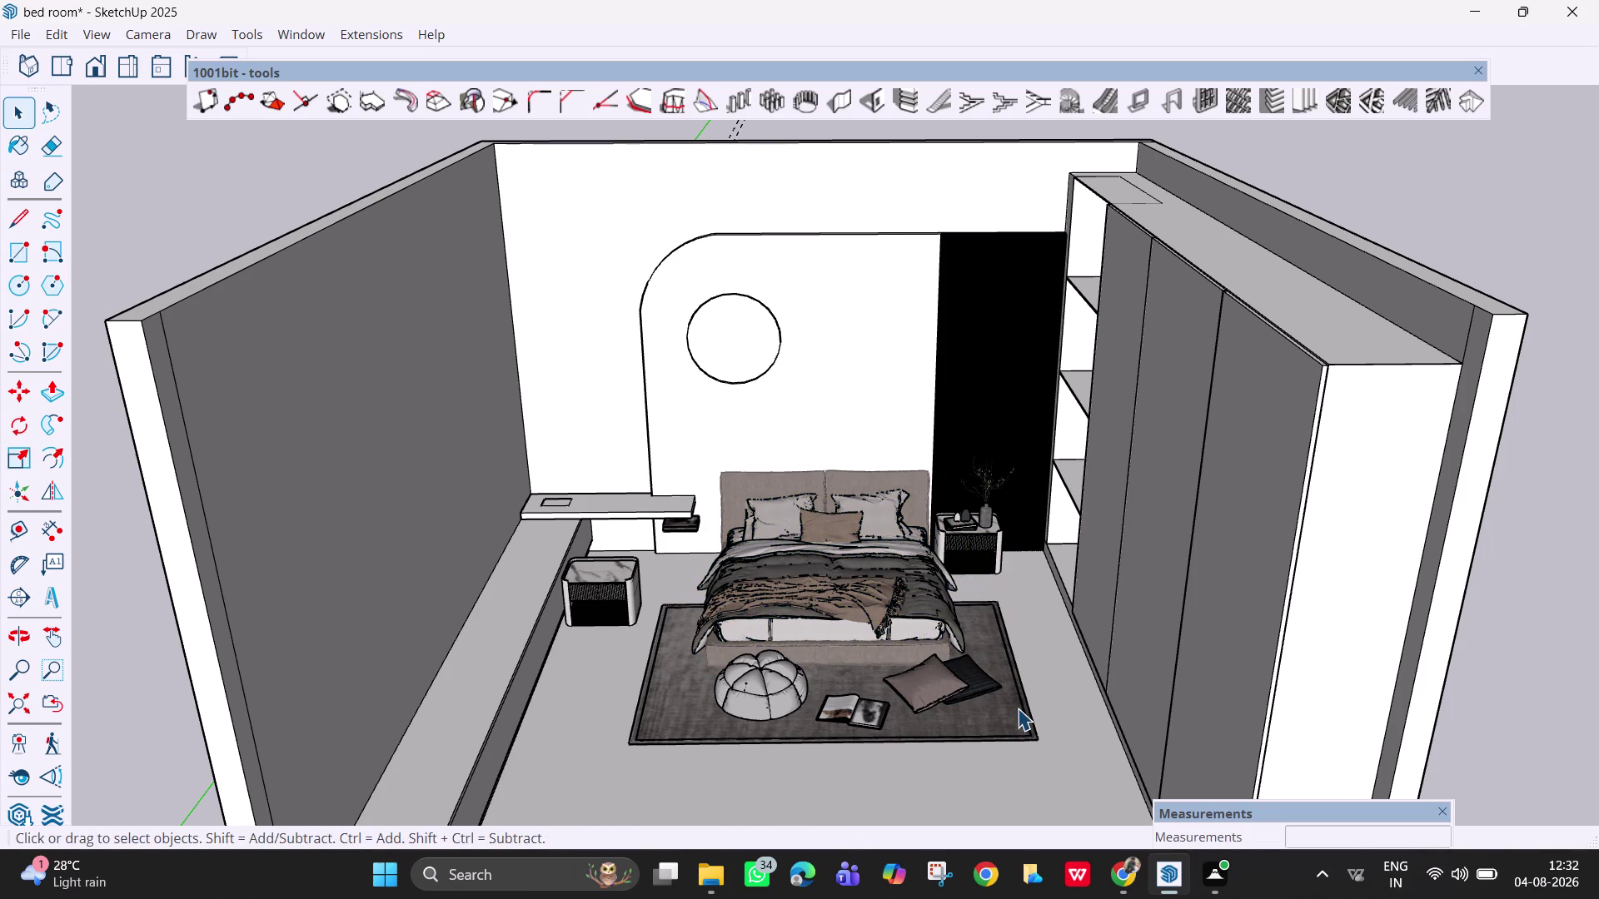
click(982, 545)
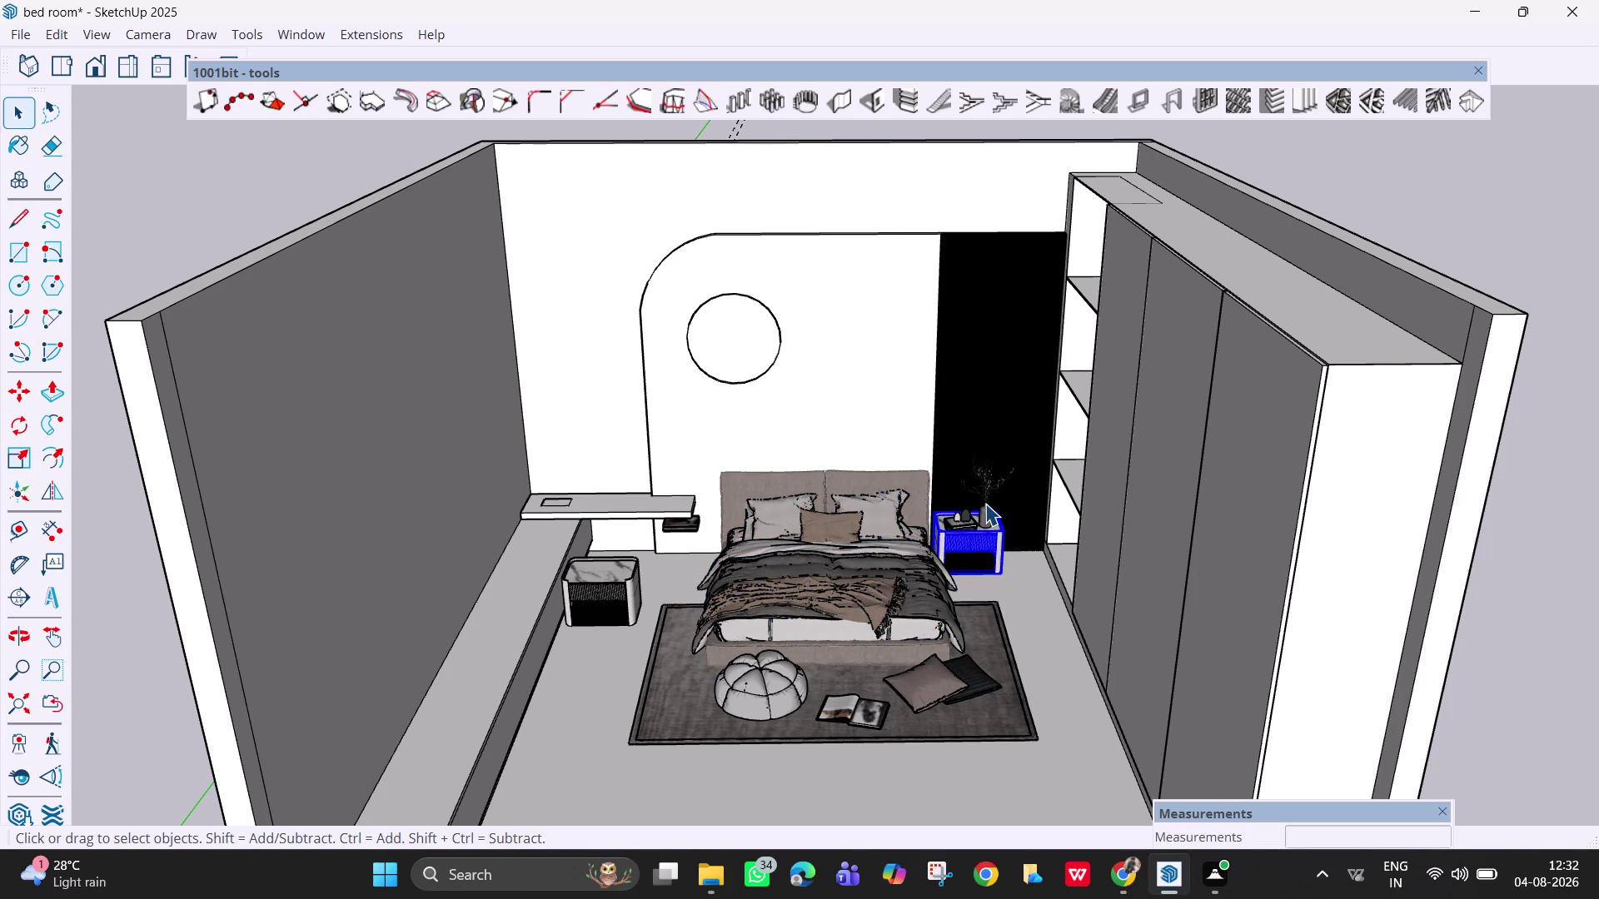
Start moving the right bedside table, cancel, and orbit to look down on the bed.
key(m)
key(space)
key(m)
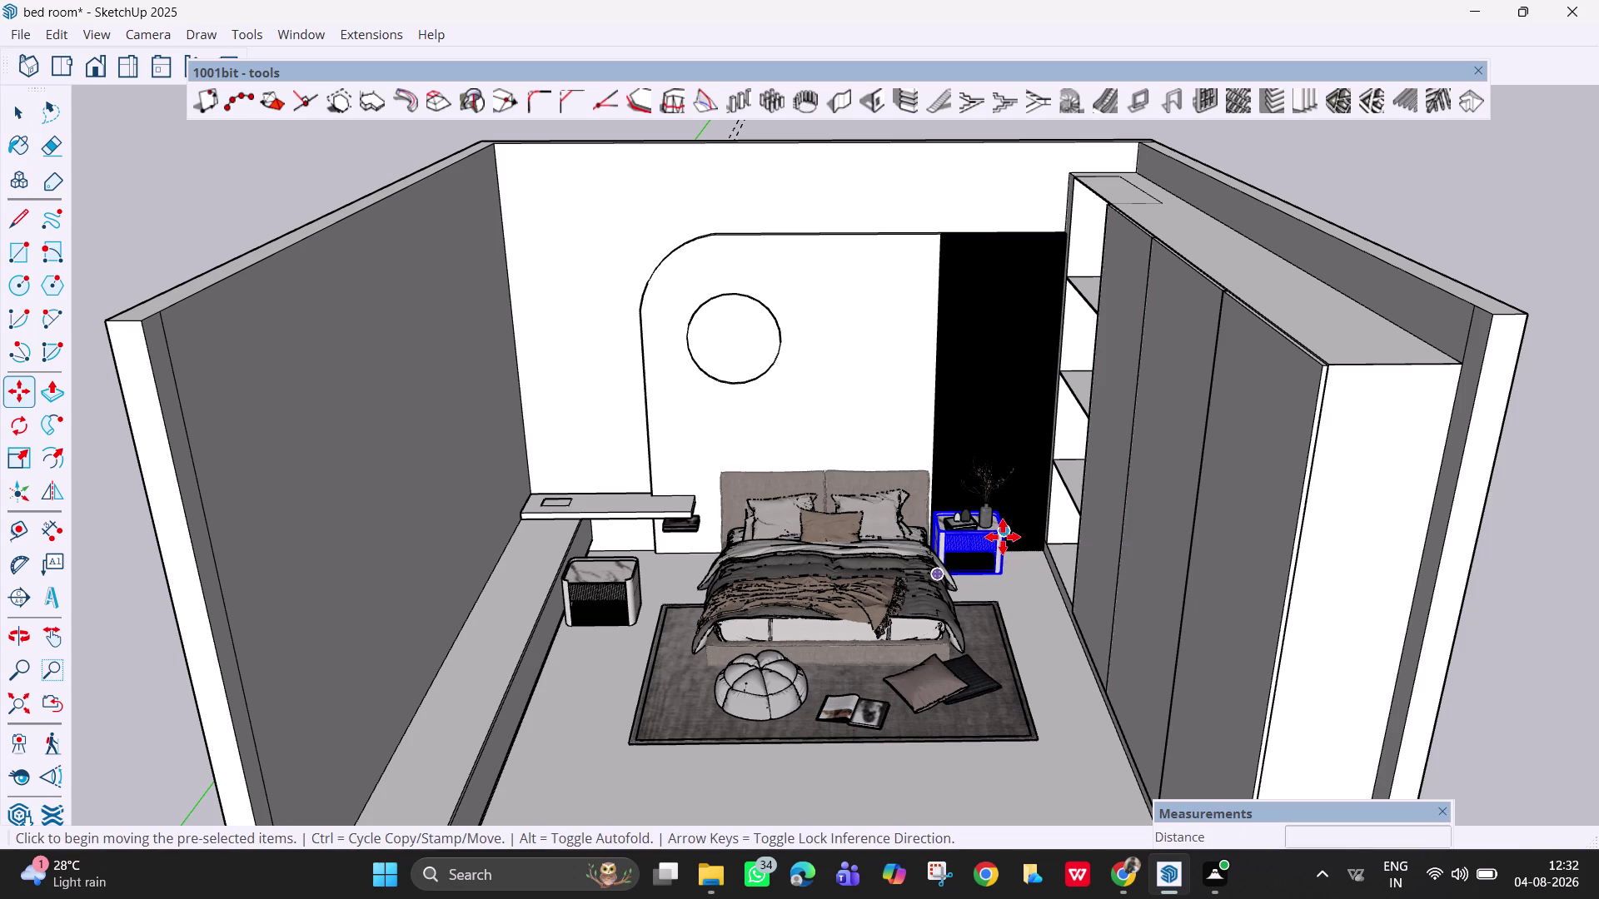
click(1004, 529)
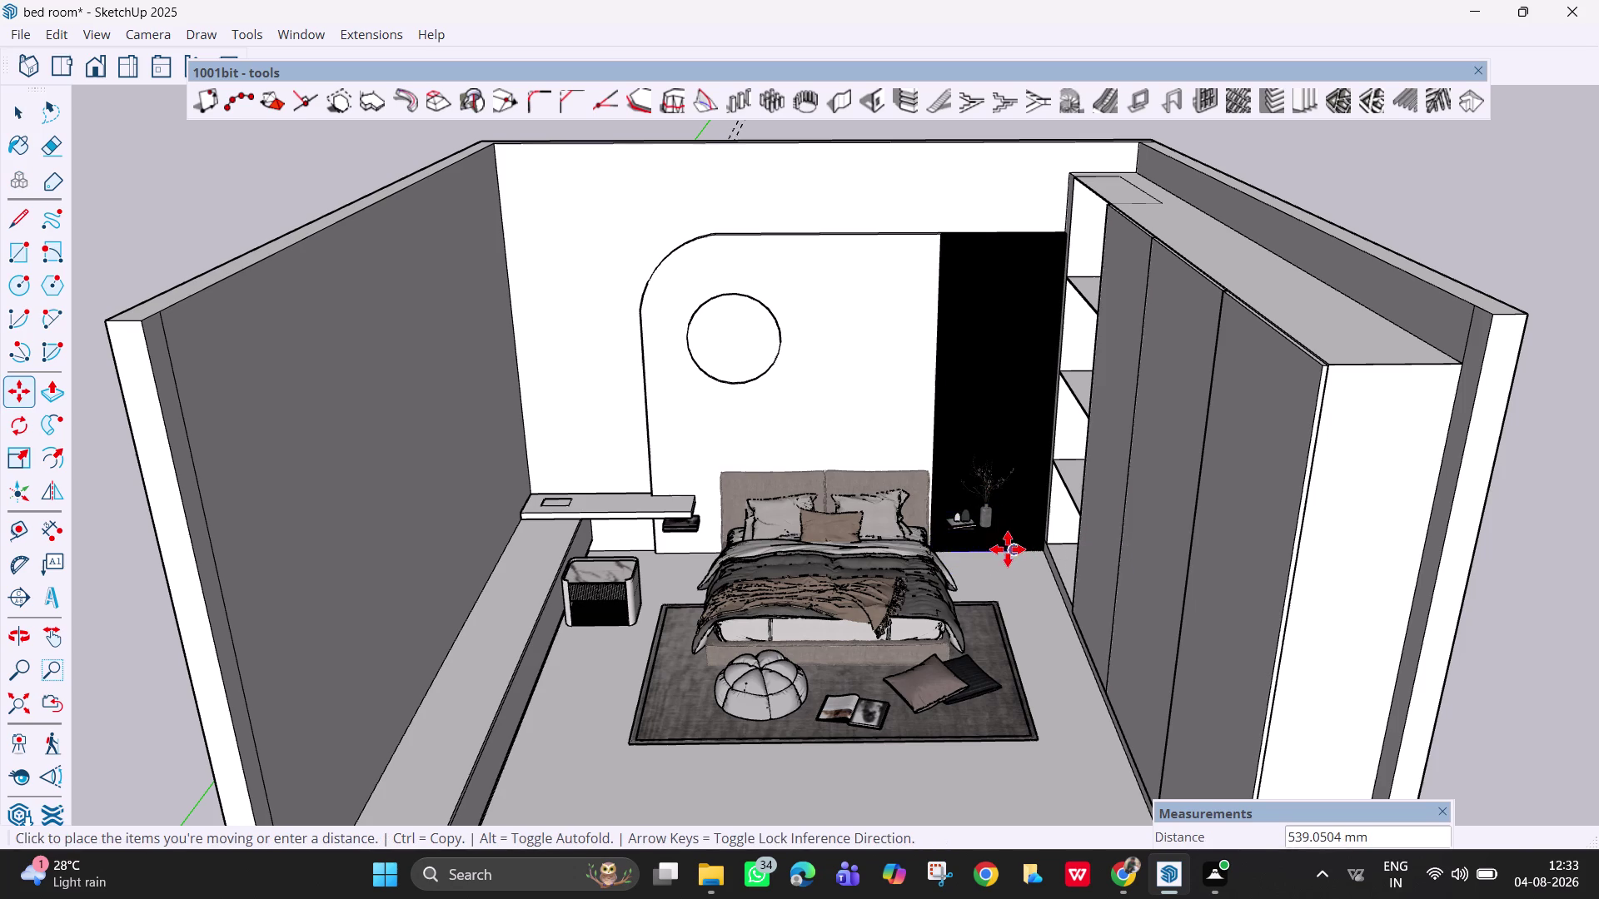
key(Escape)
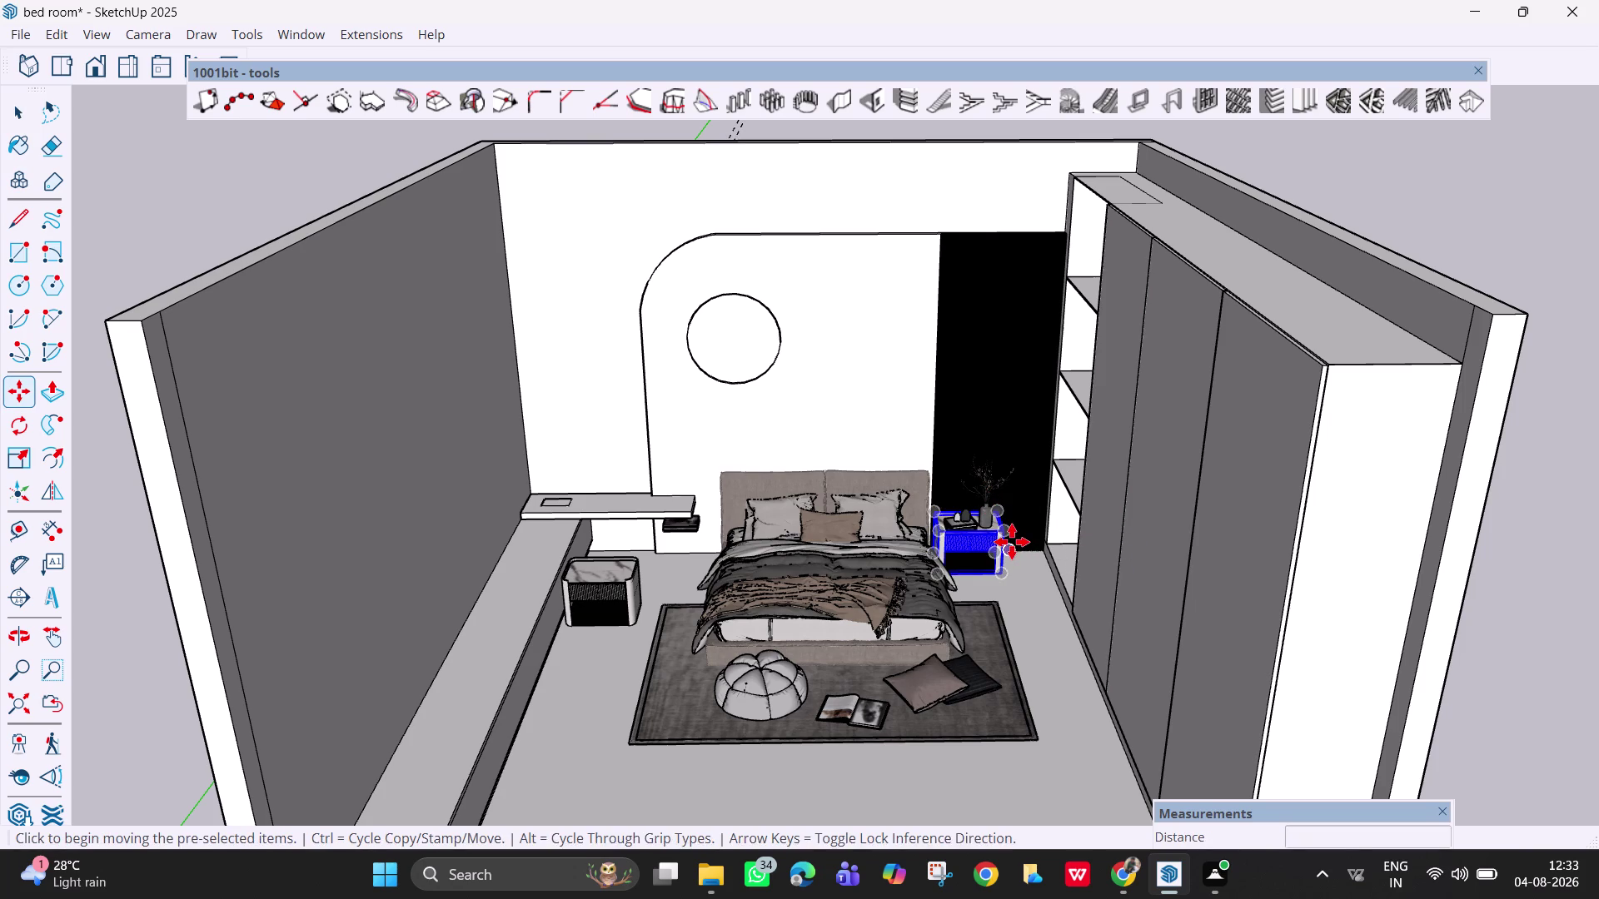
scroll(up, 3)
key(space)
middle_drag(1016, 564, 1007, 633)
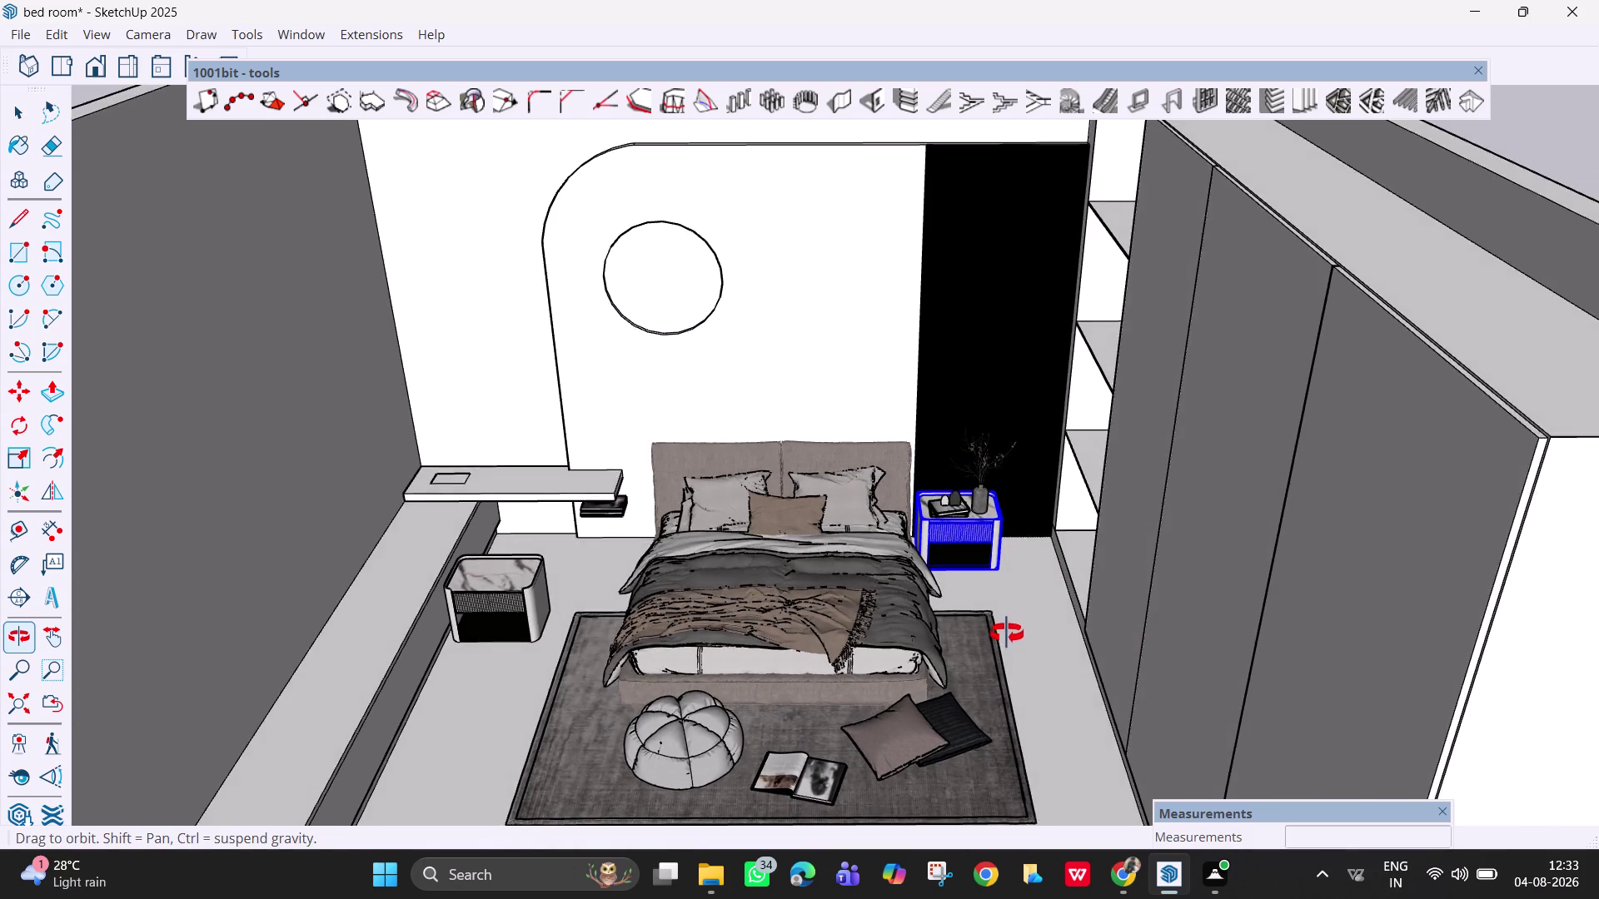
middle_drag(1007, 633, 986, 711)
key(space)
Select the right bedside table and its plant vase and explode them.
click(977, 480)
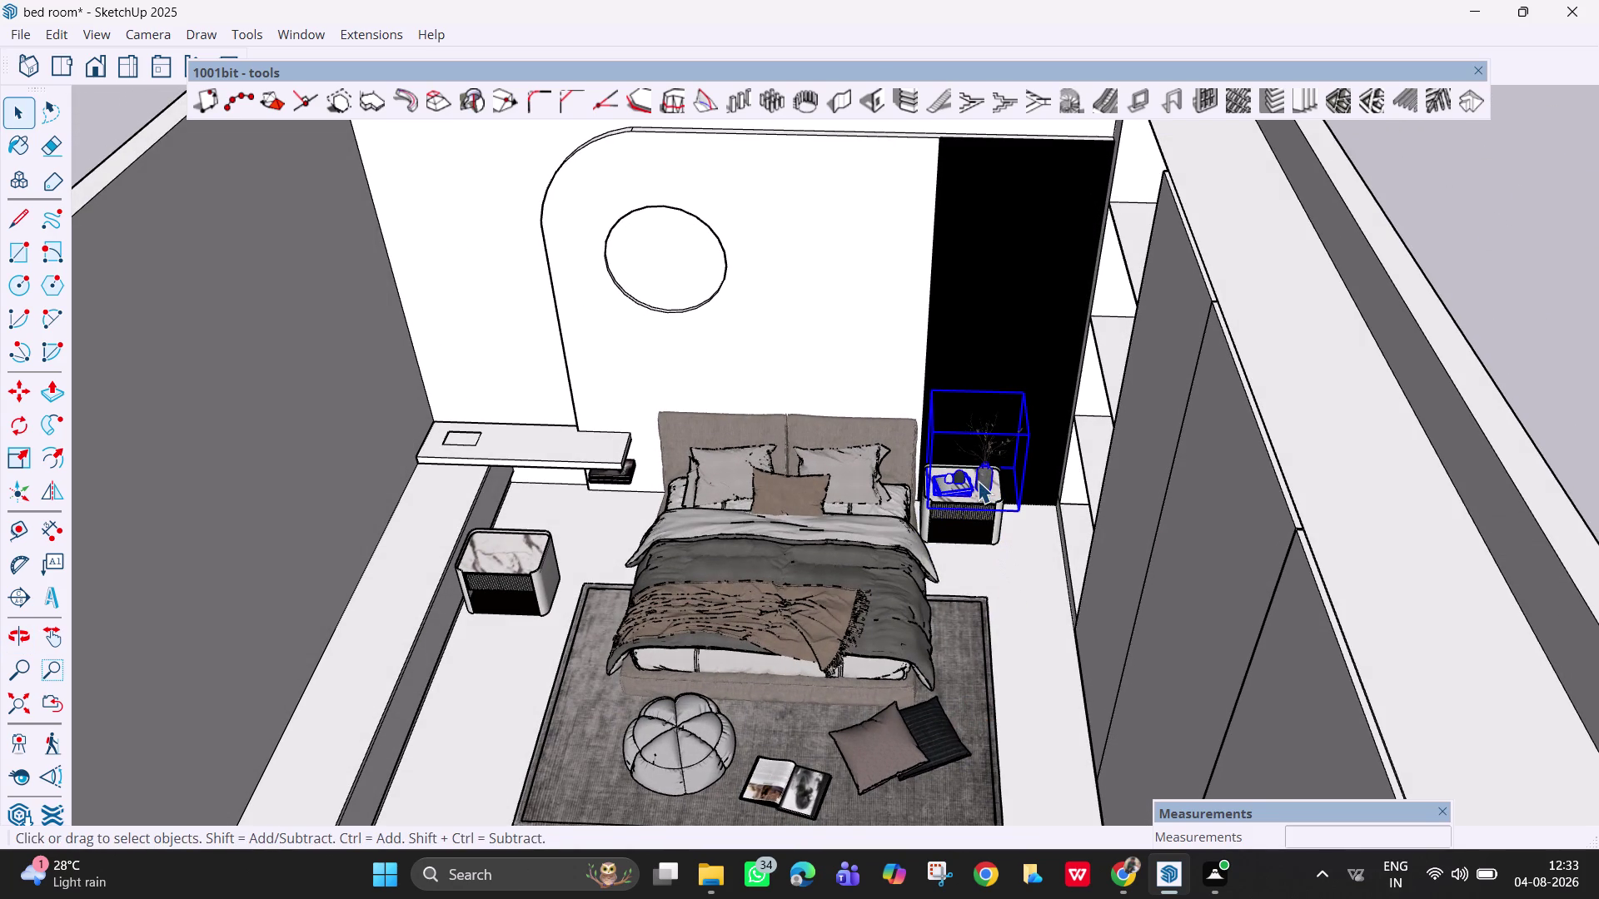
click(980, 518)
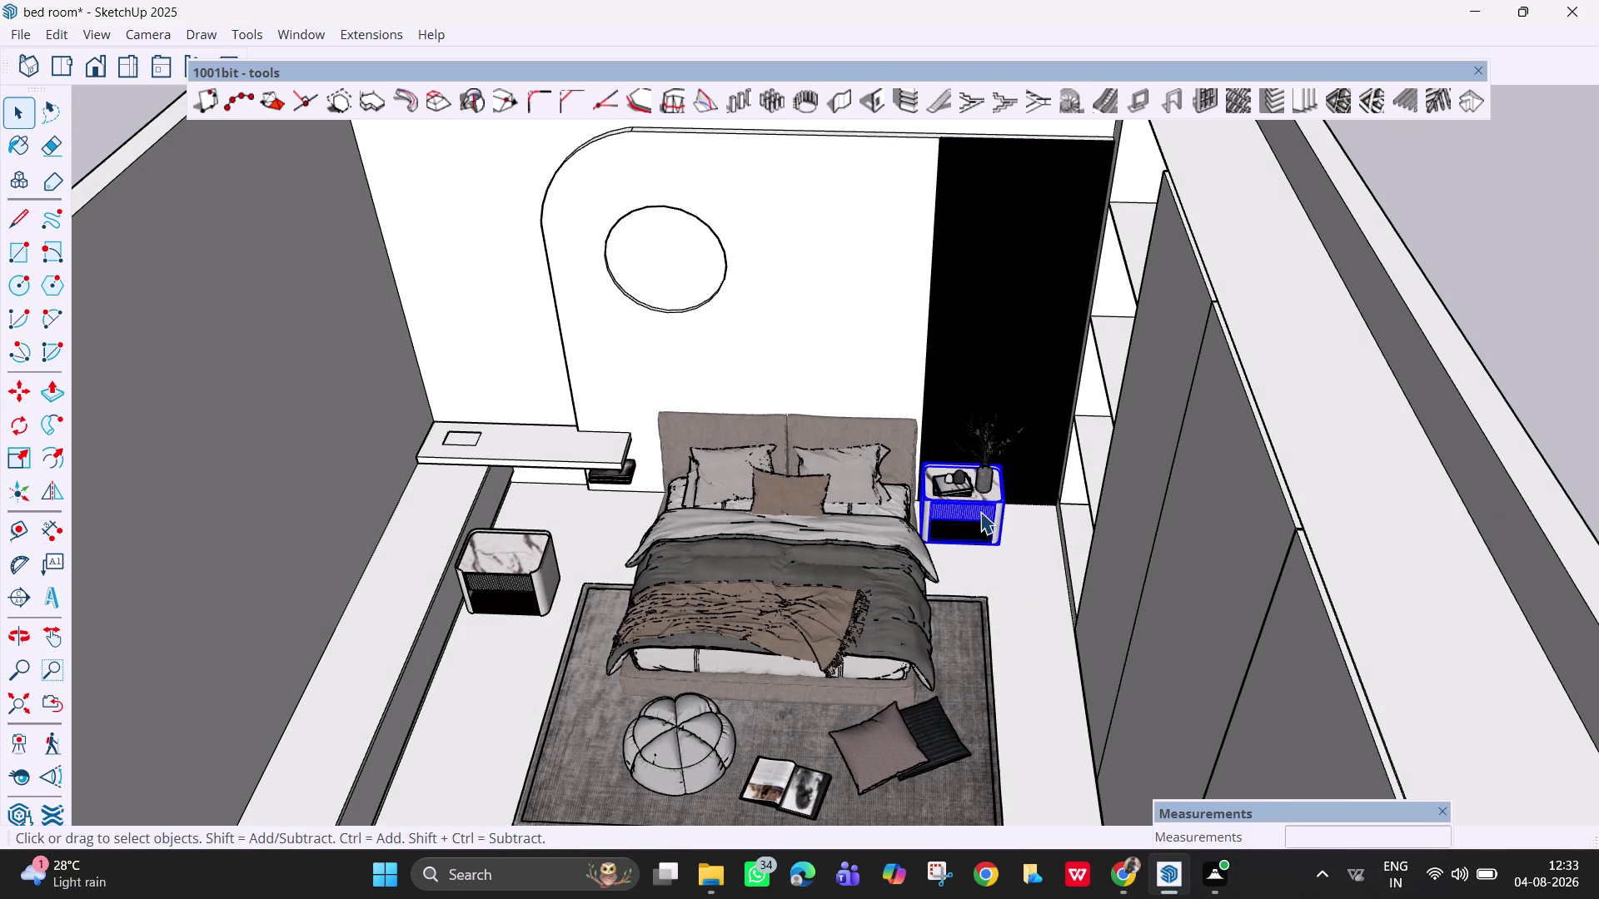
click(980, 490)
right_click(980, 489)
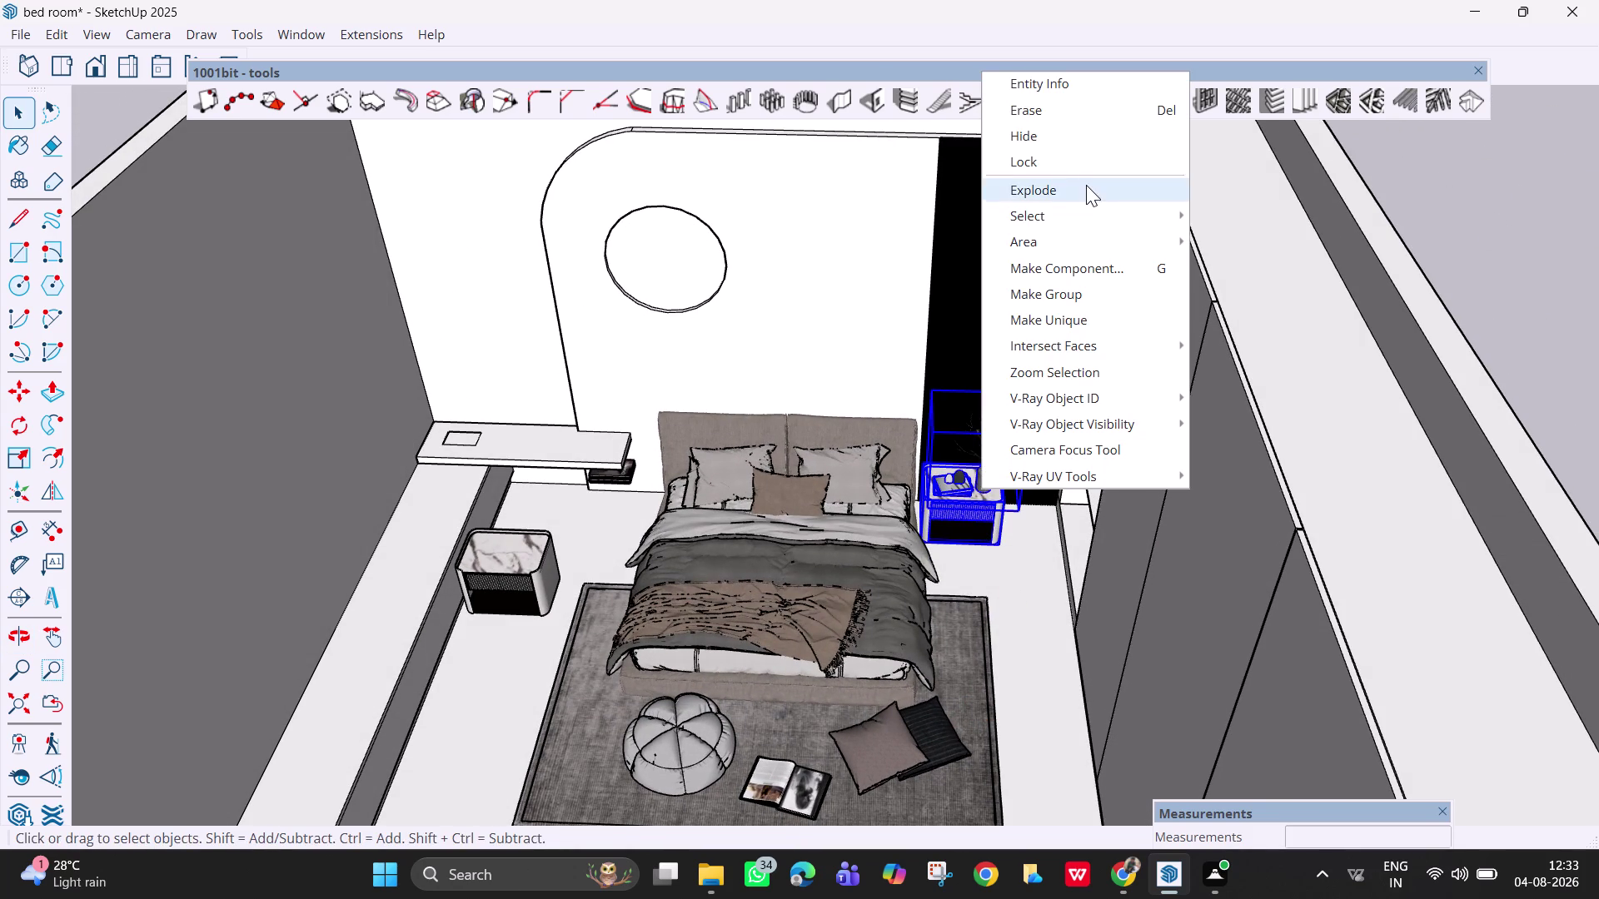
click(1099, 291)
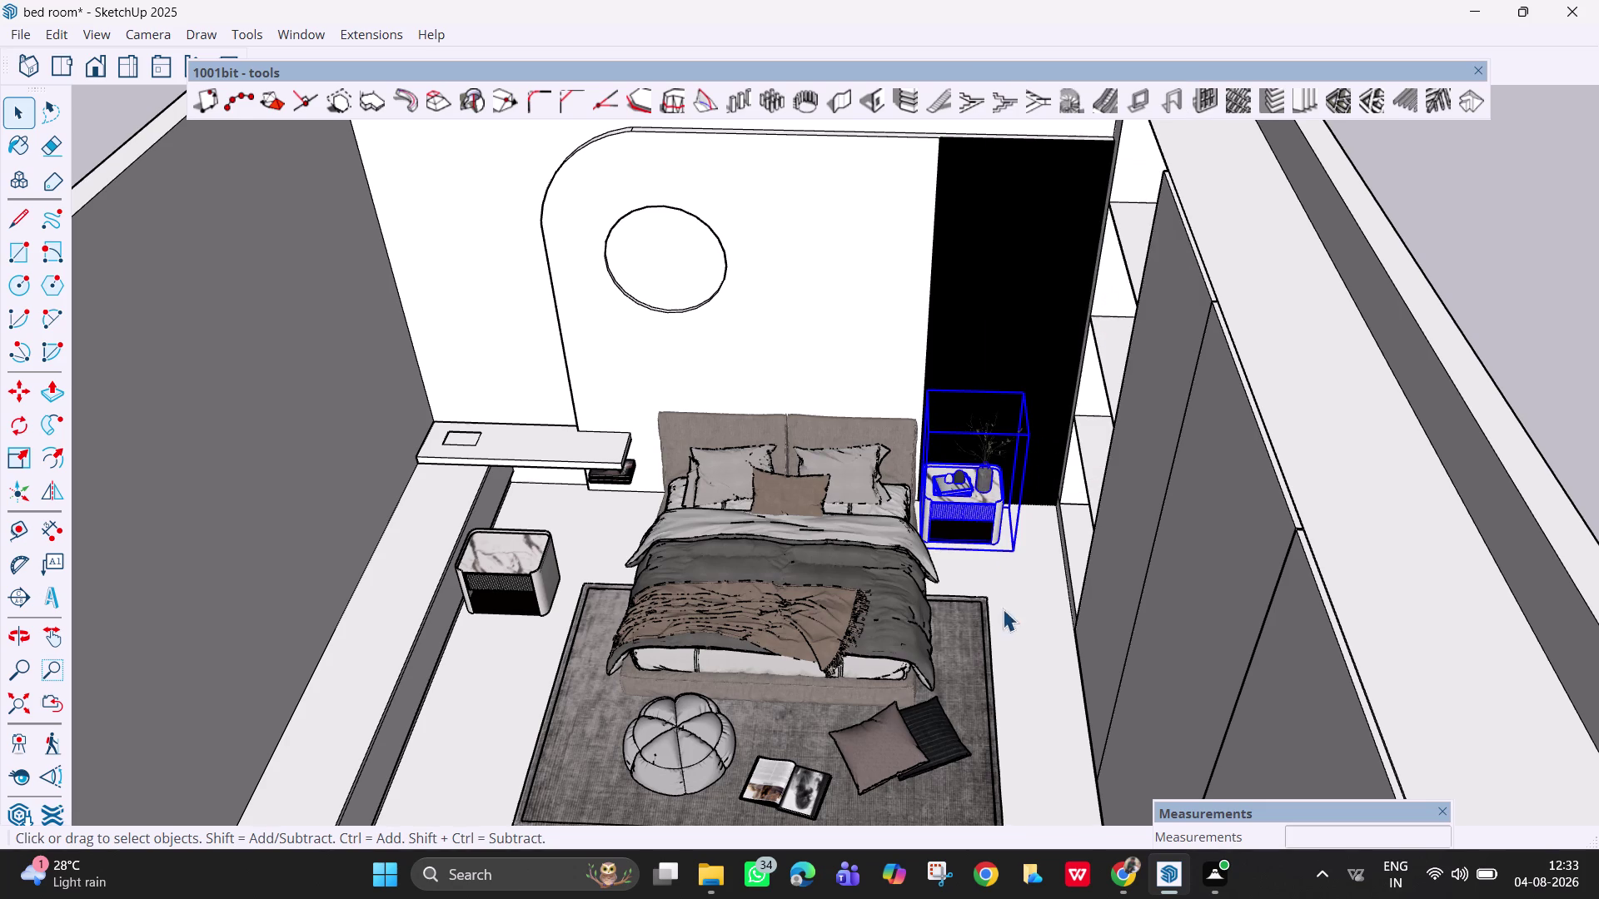
Move the table and vase about 390 mm away from the bed toward the wardrobe.
key(m)
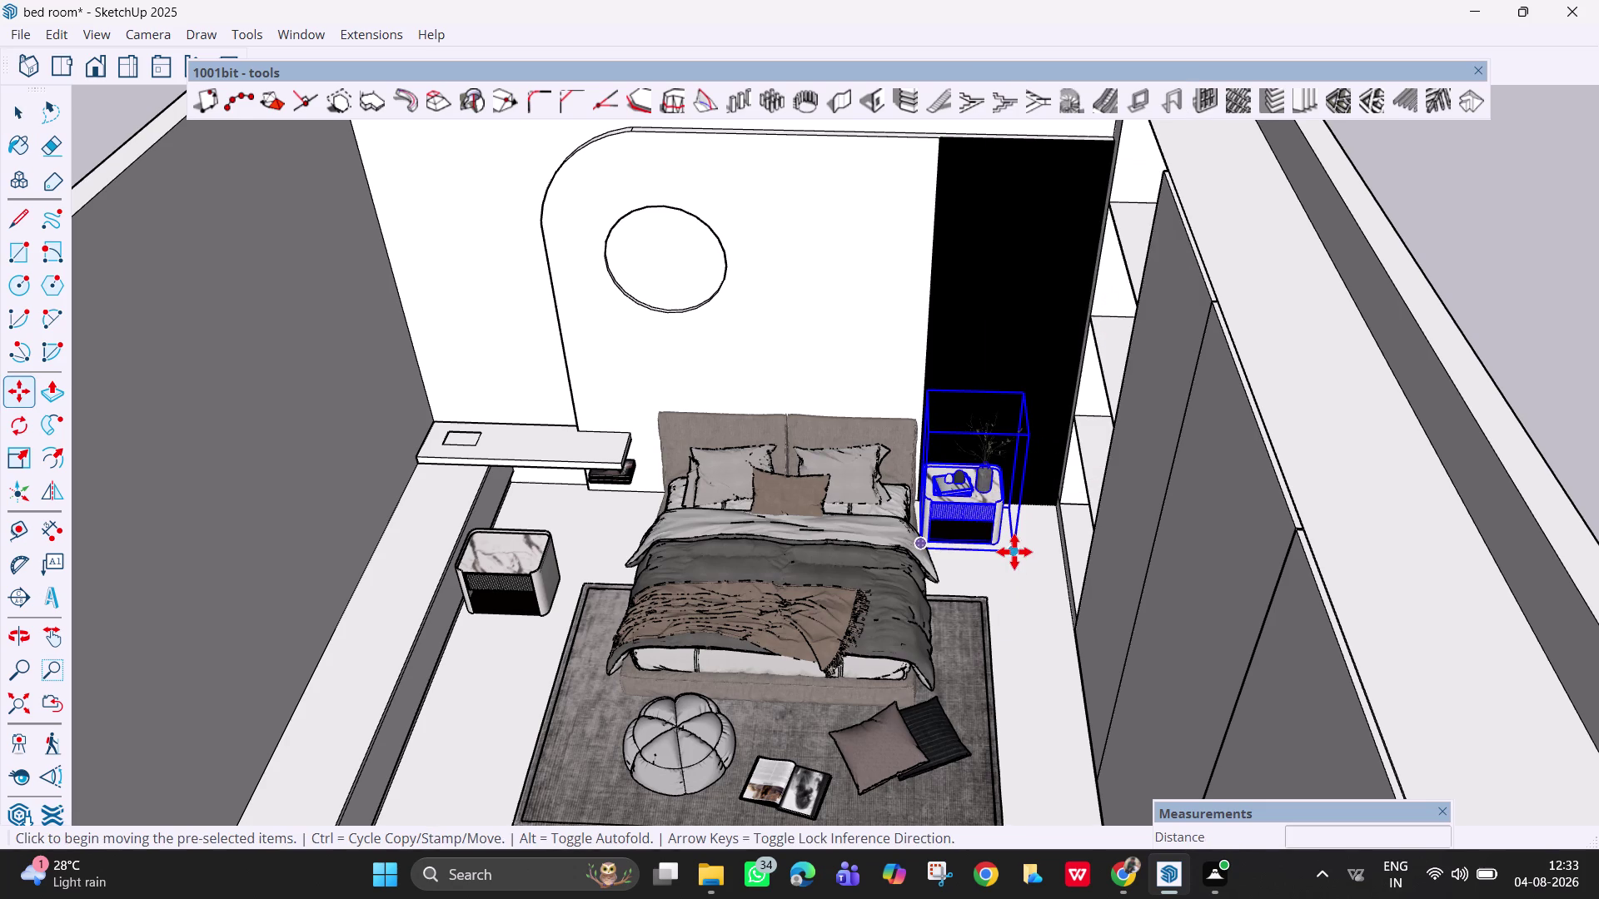
click(1014, 552)
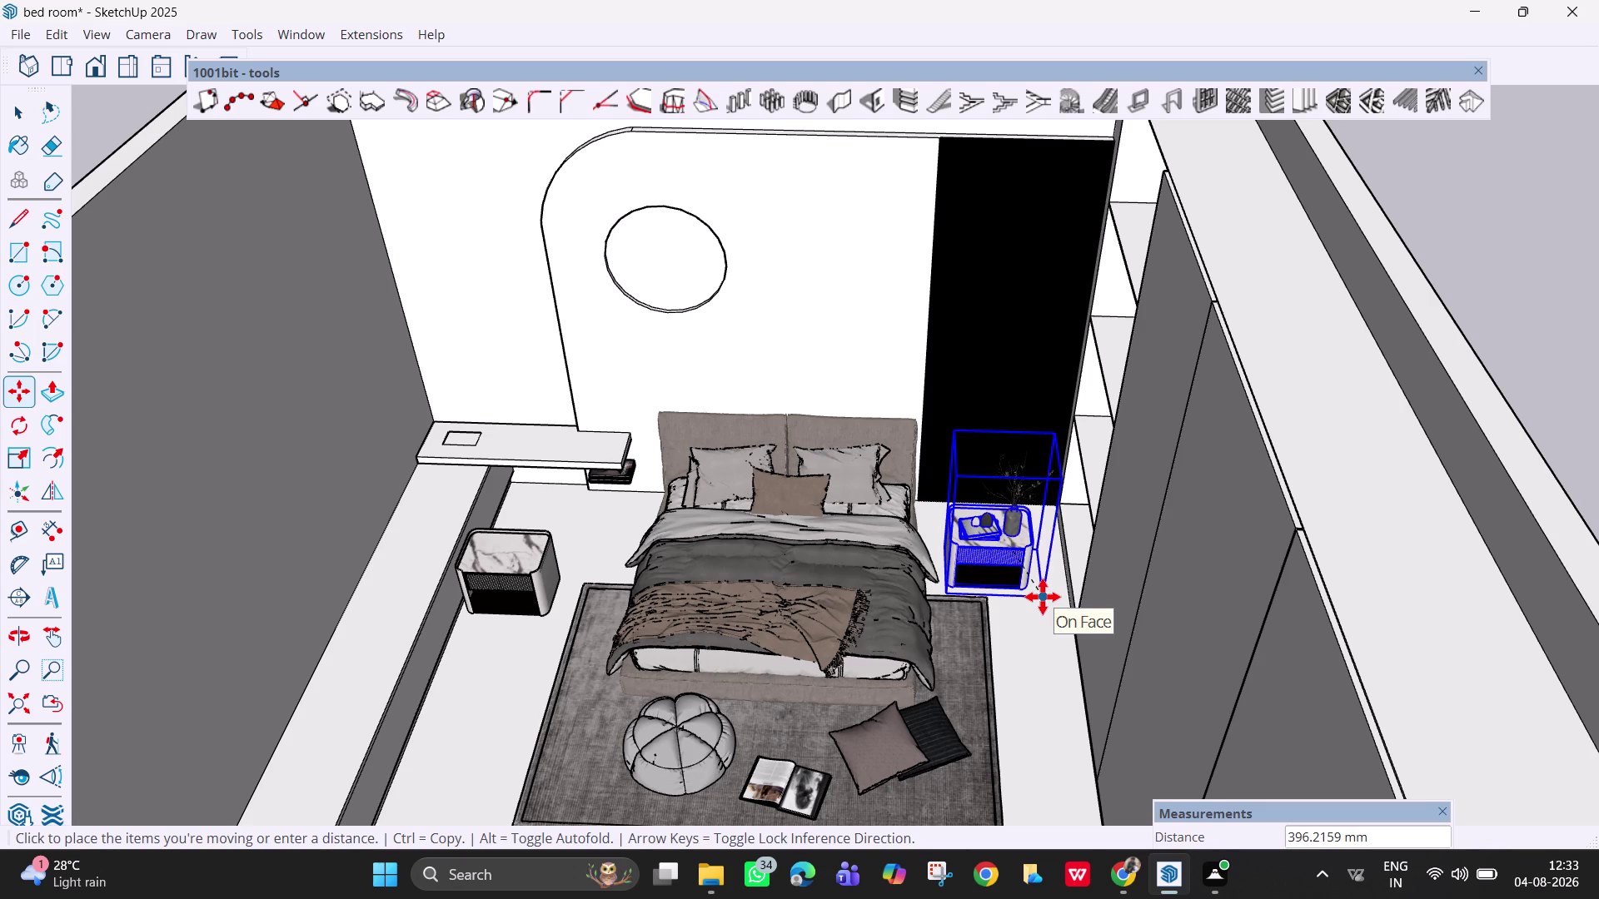
click(1040, 597)
key(space)
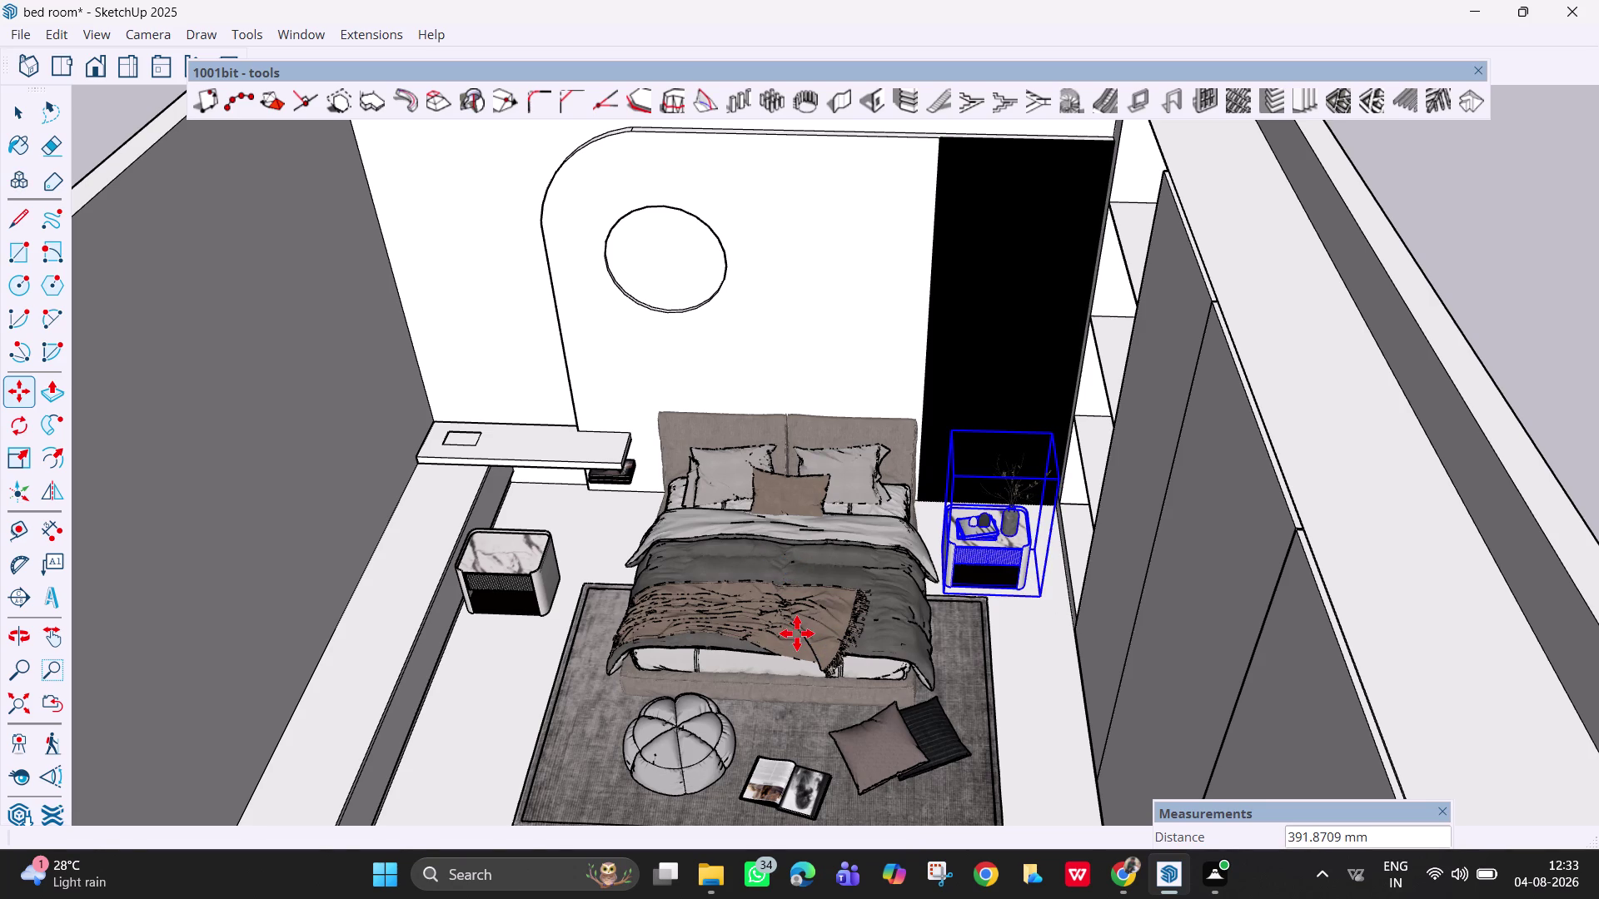
Orbit to face the bed wall and pick the book stack under the shelf.
middle_drag(736, 632, 809, 478)
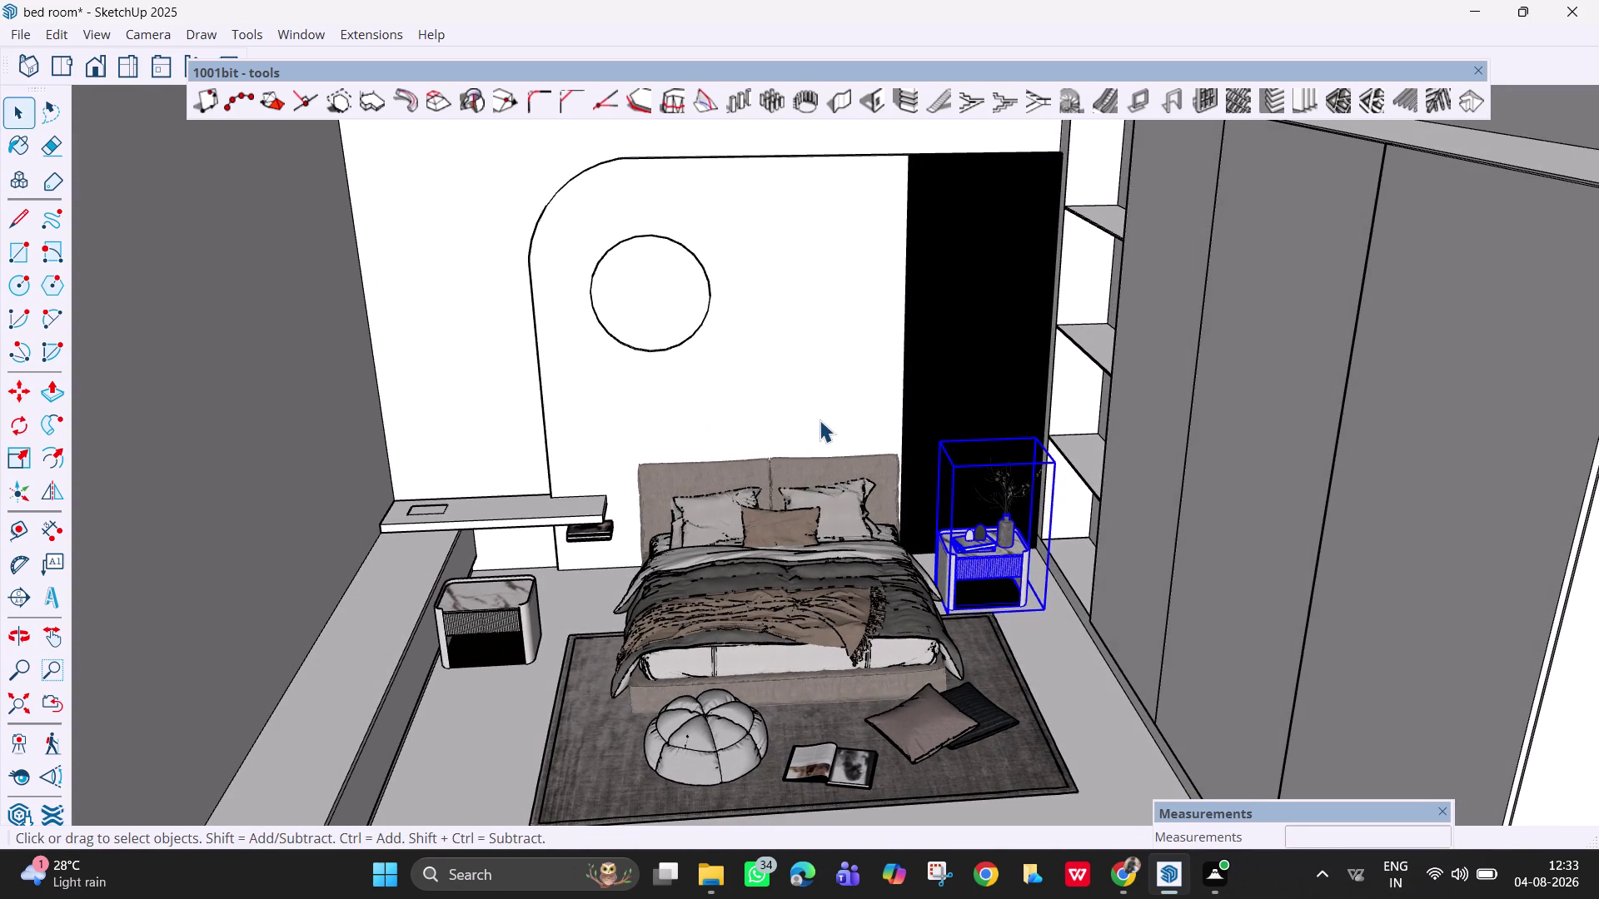
middle_drag(765, 559, 731, 456)
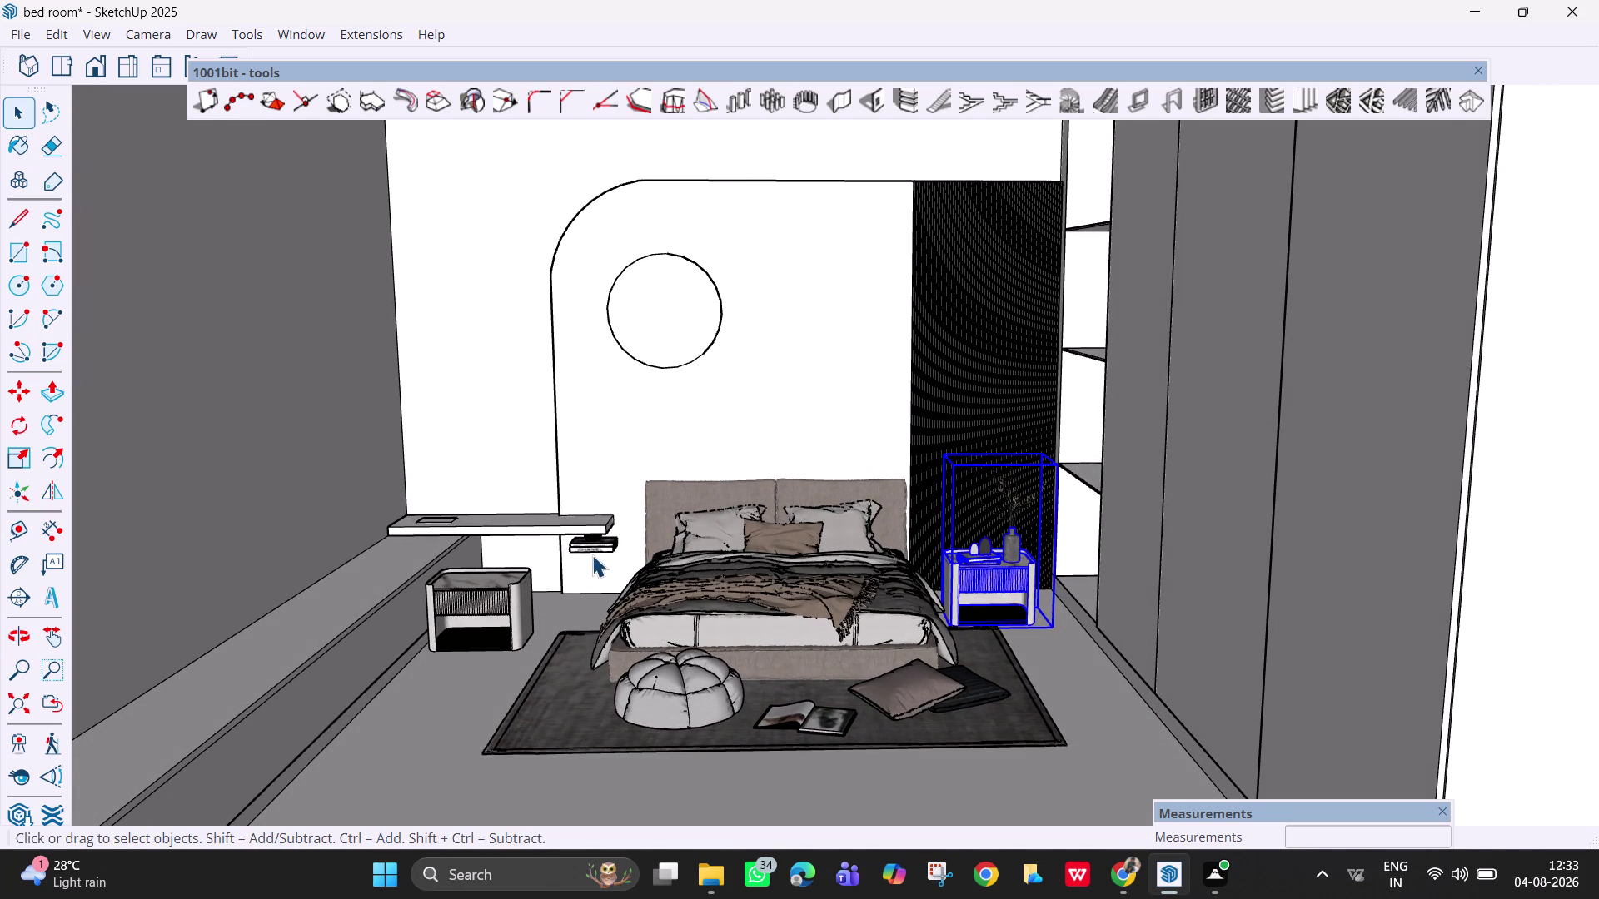
click(604, 547)
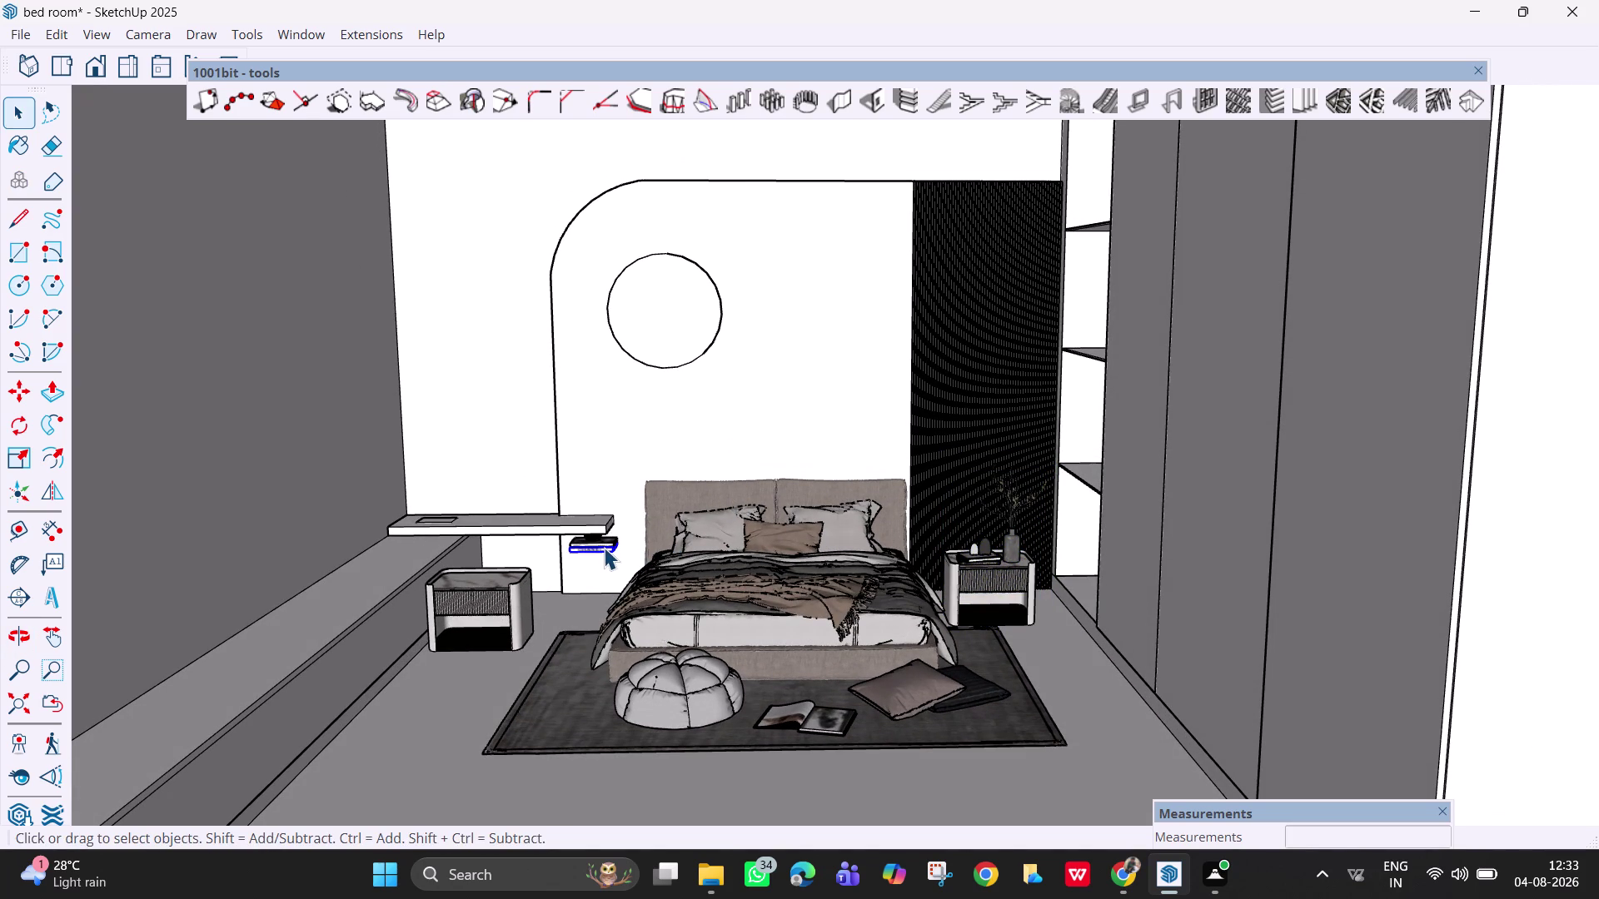
Move the CHANEL book stack with its decorative ball onto the left nightstand's top.
click(614, 542)
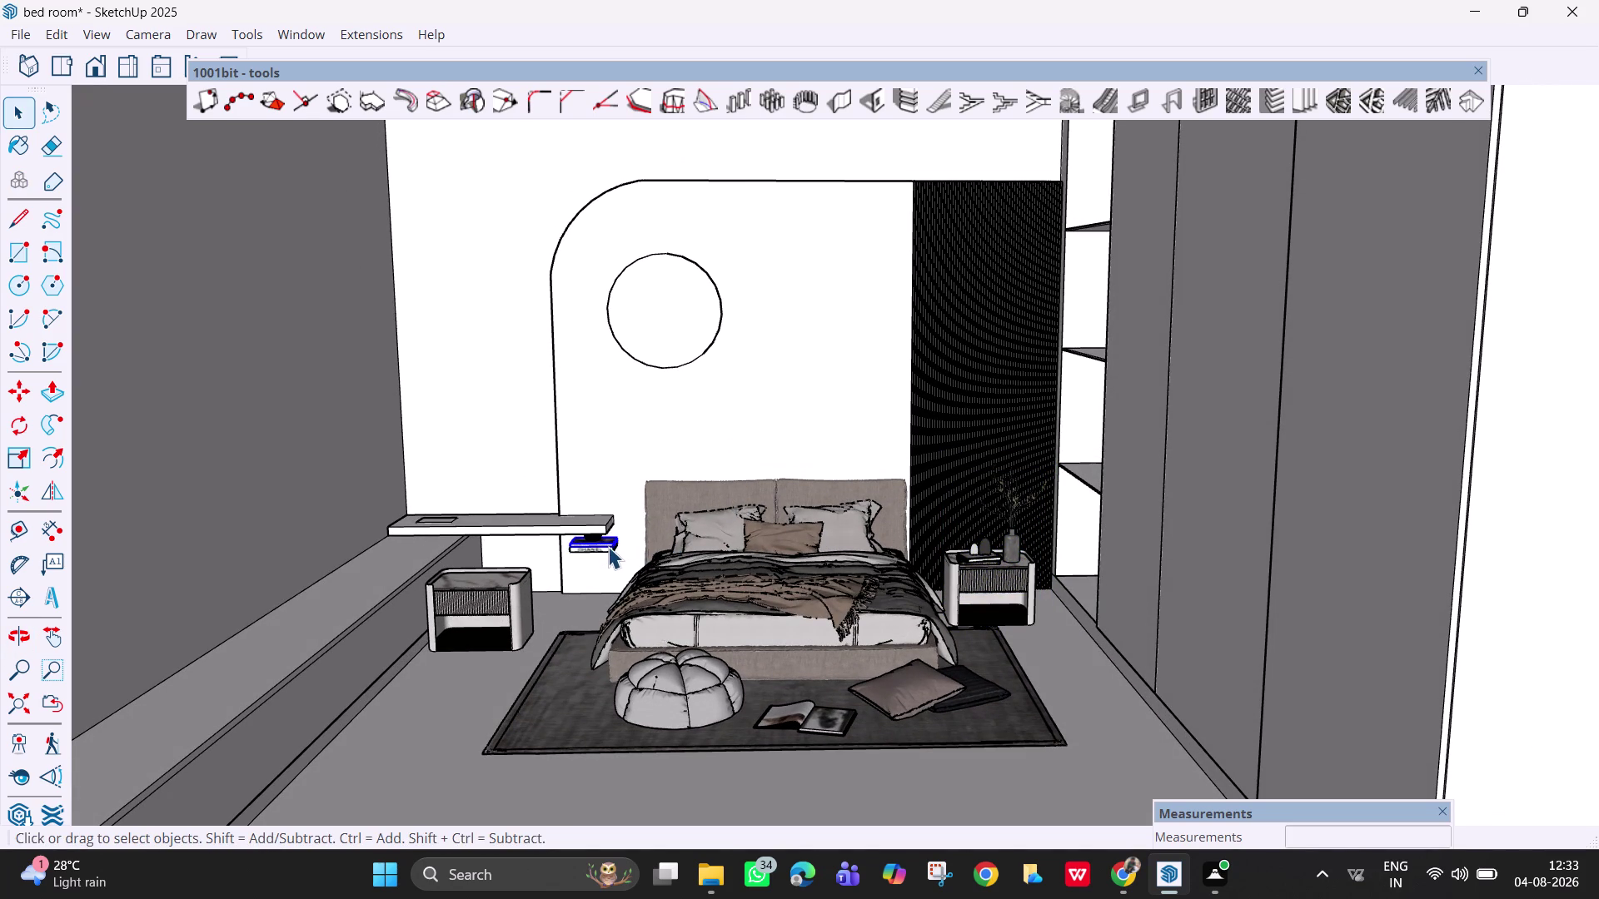
scroll(up, 3)
click(603, 551)
scroll(up, 3)
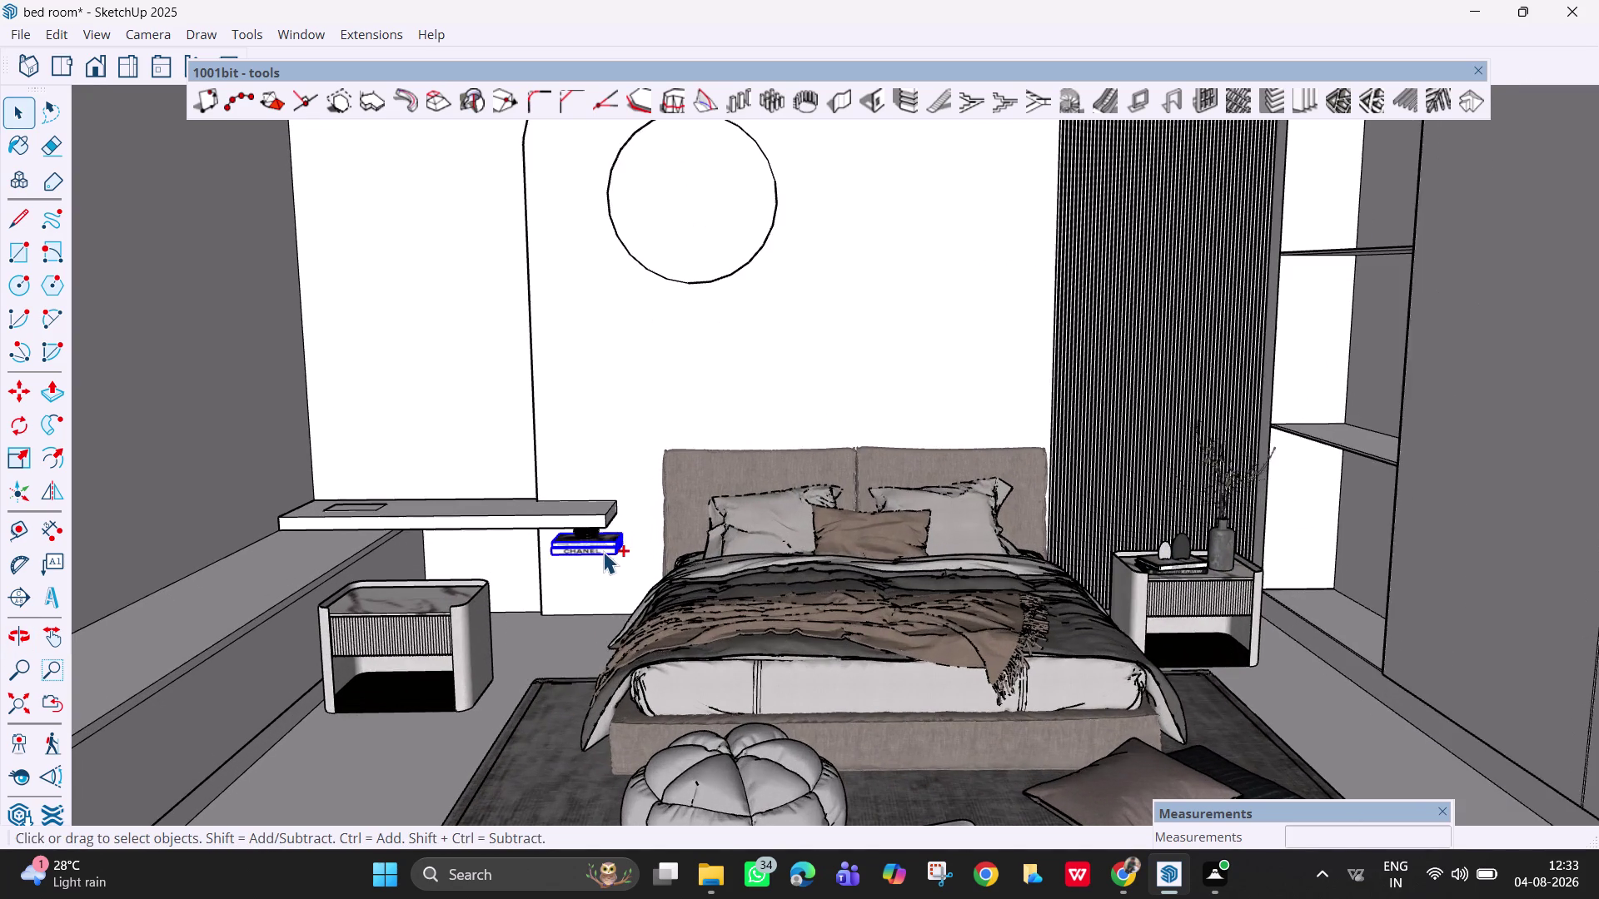
scroll(up, 3)
click(581, 525)
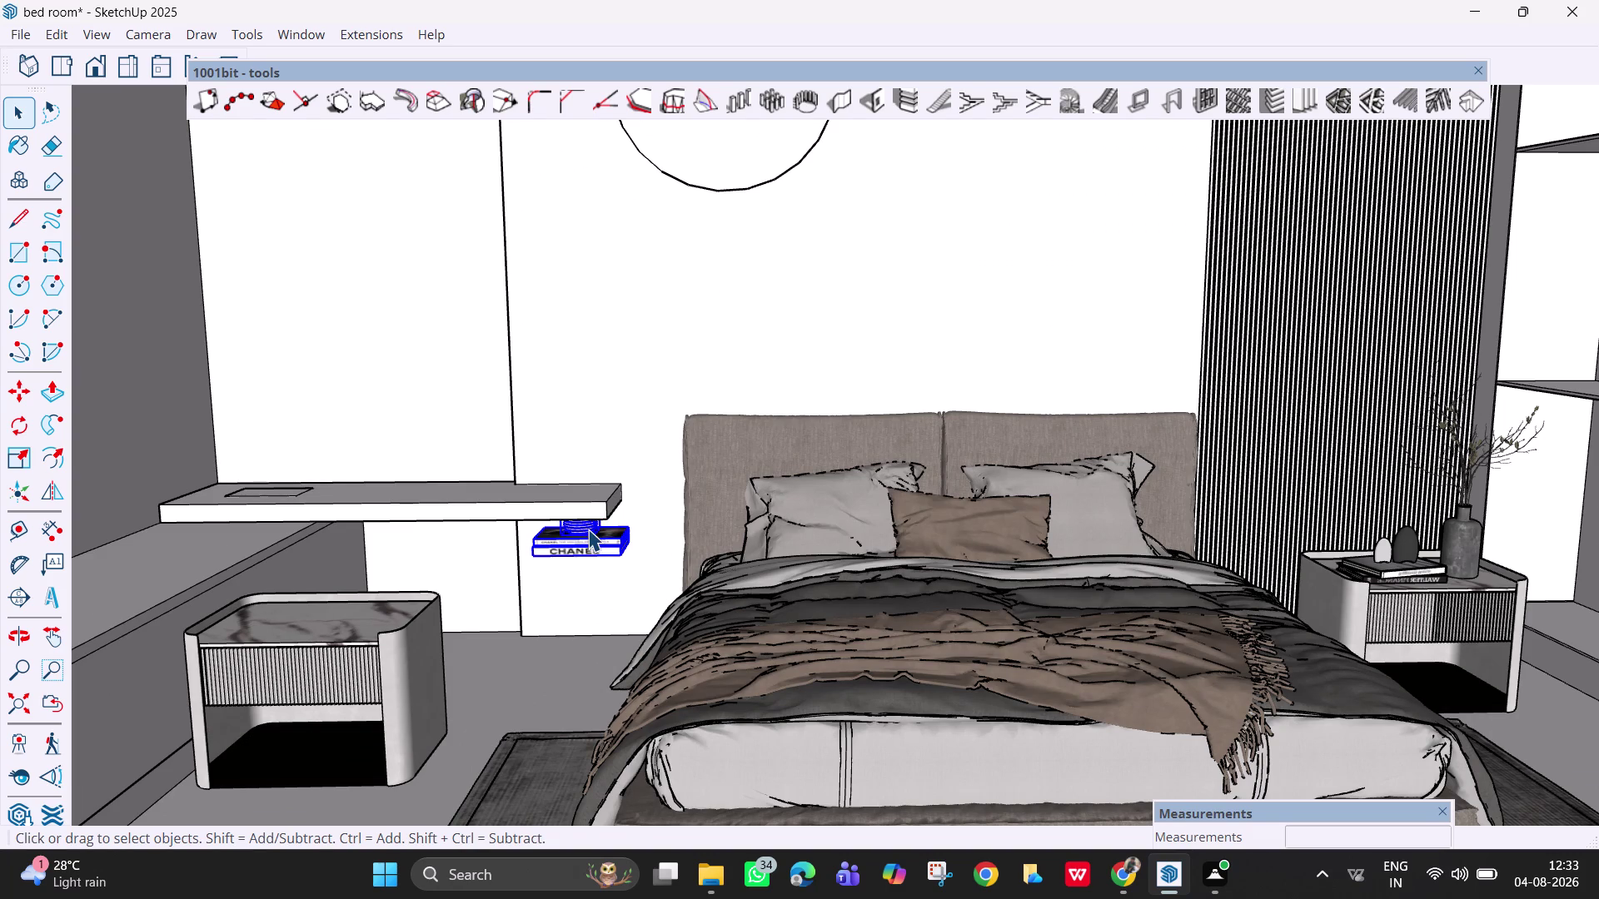
key(m)
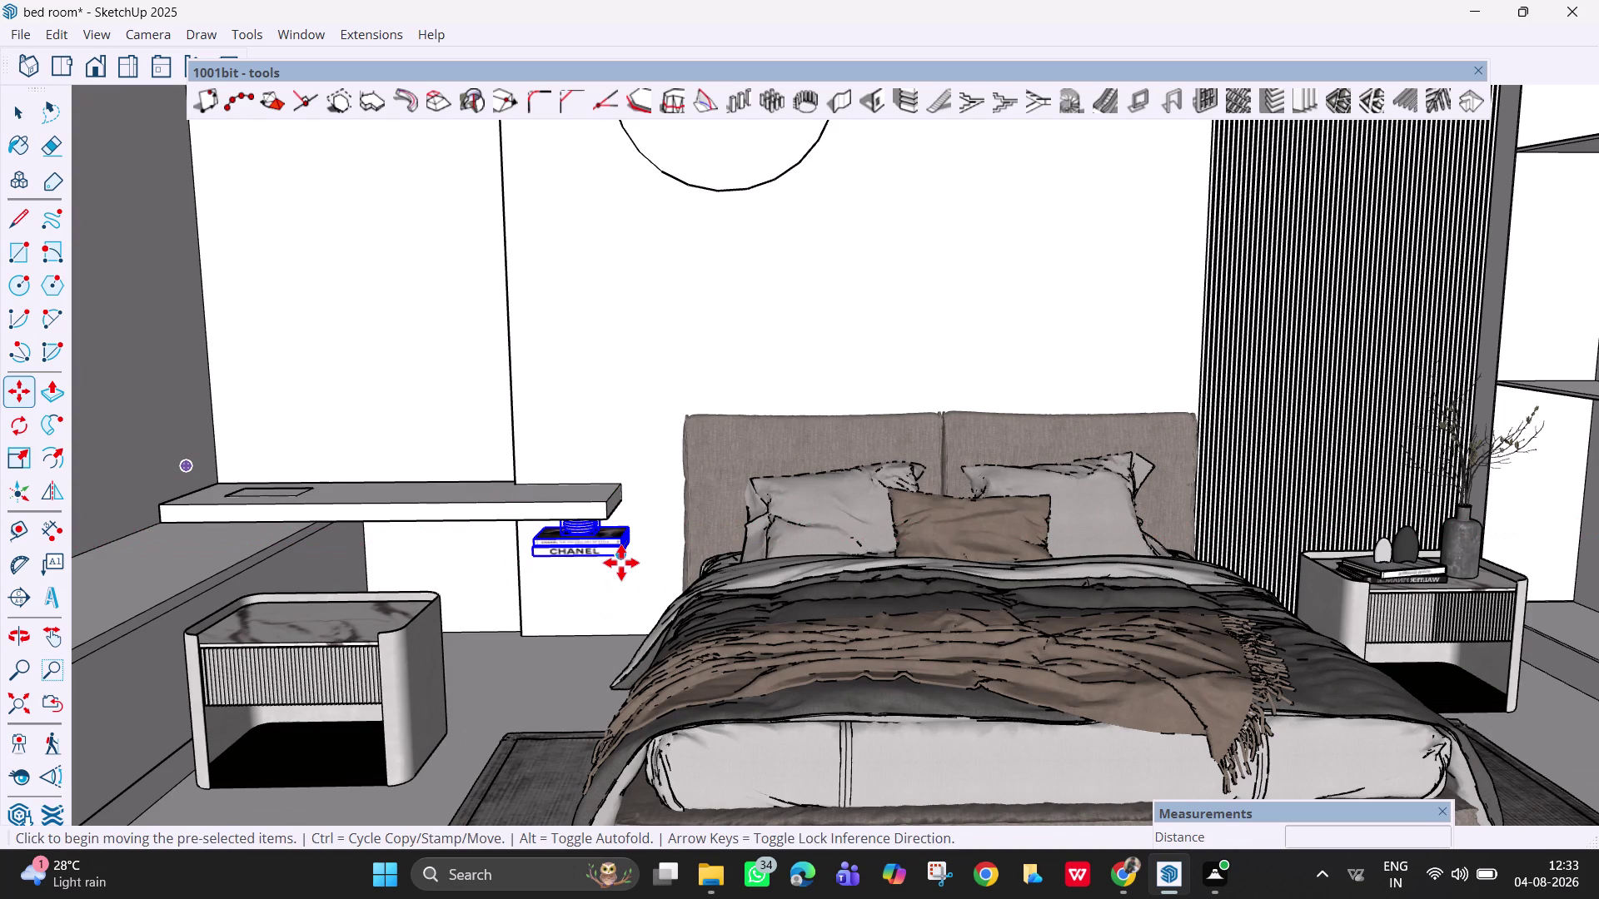
click(621, 562)
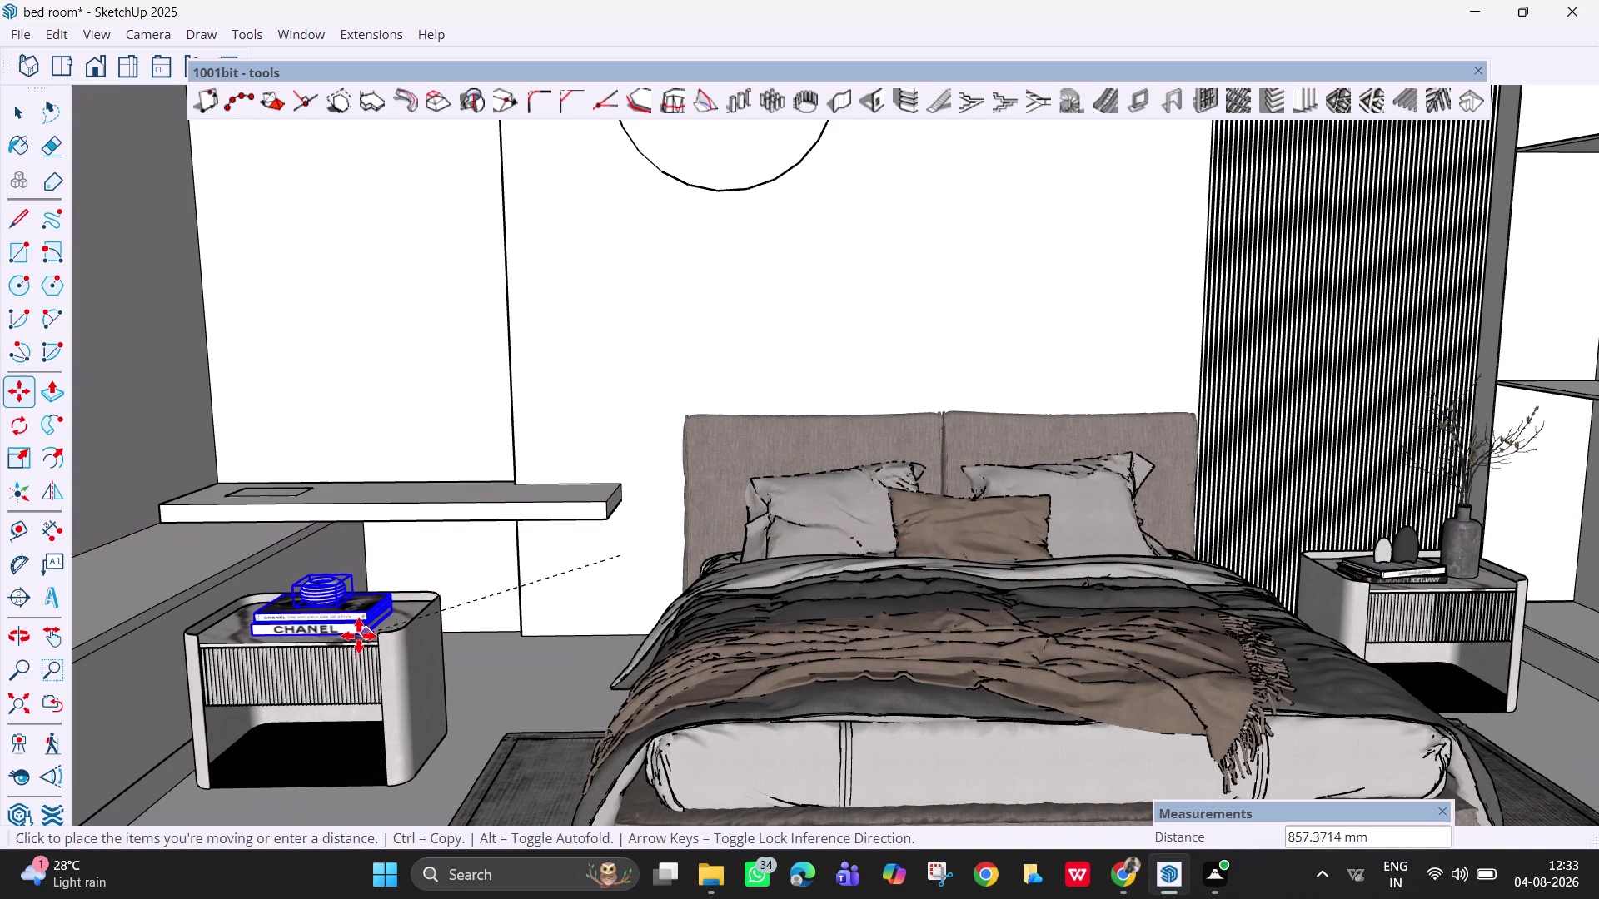
click(358, 636)
key(Escape)
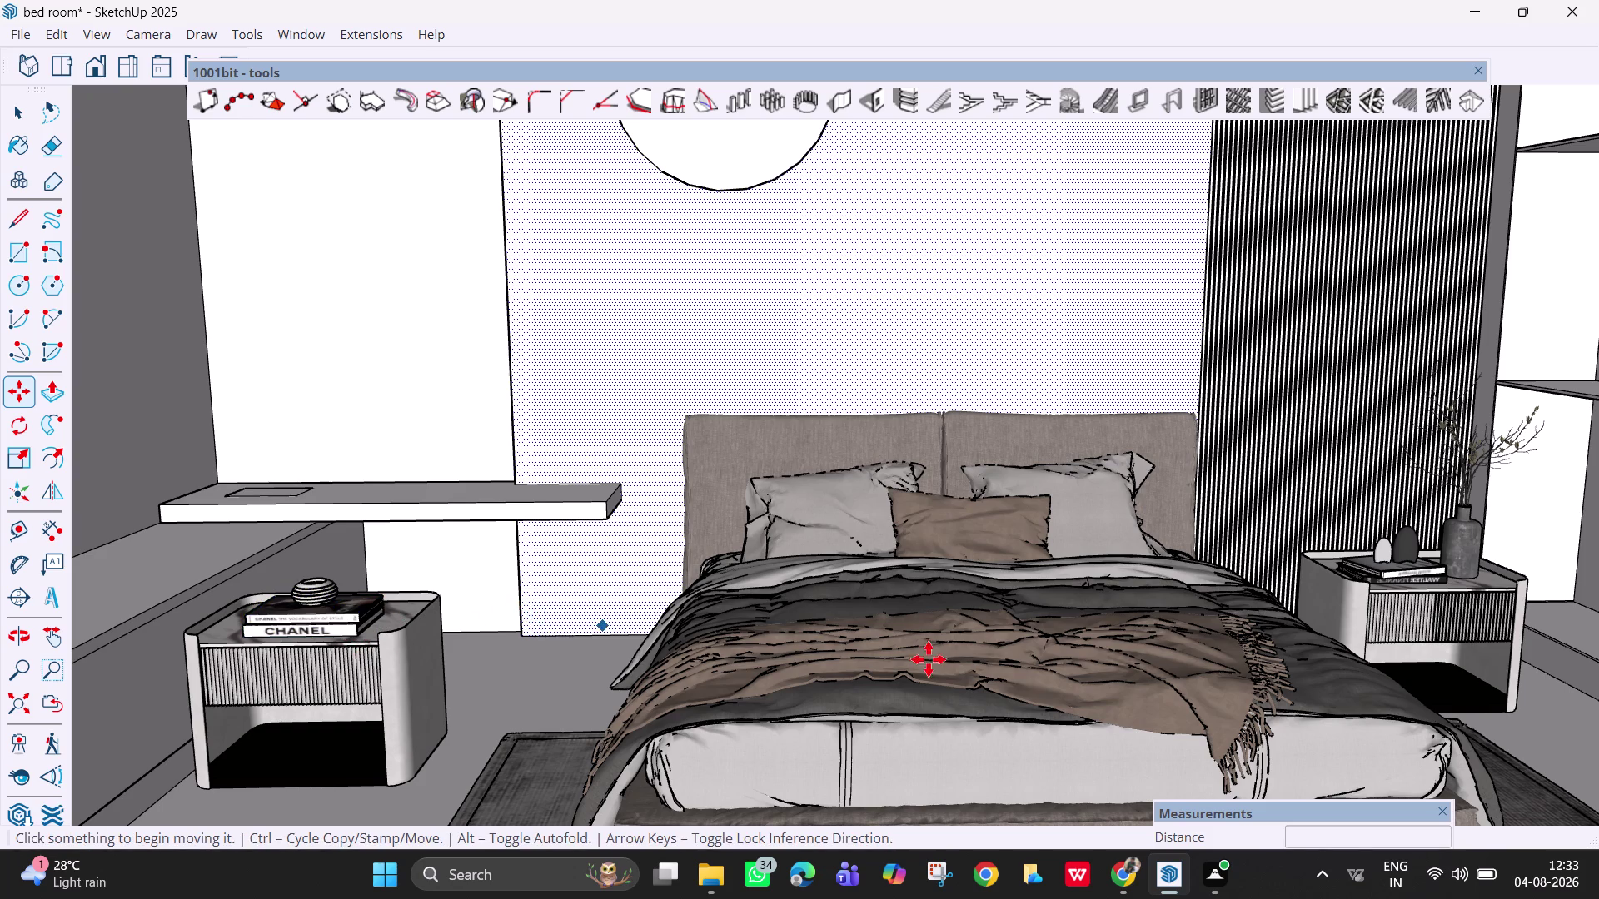
scroll(down, 3)
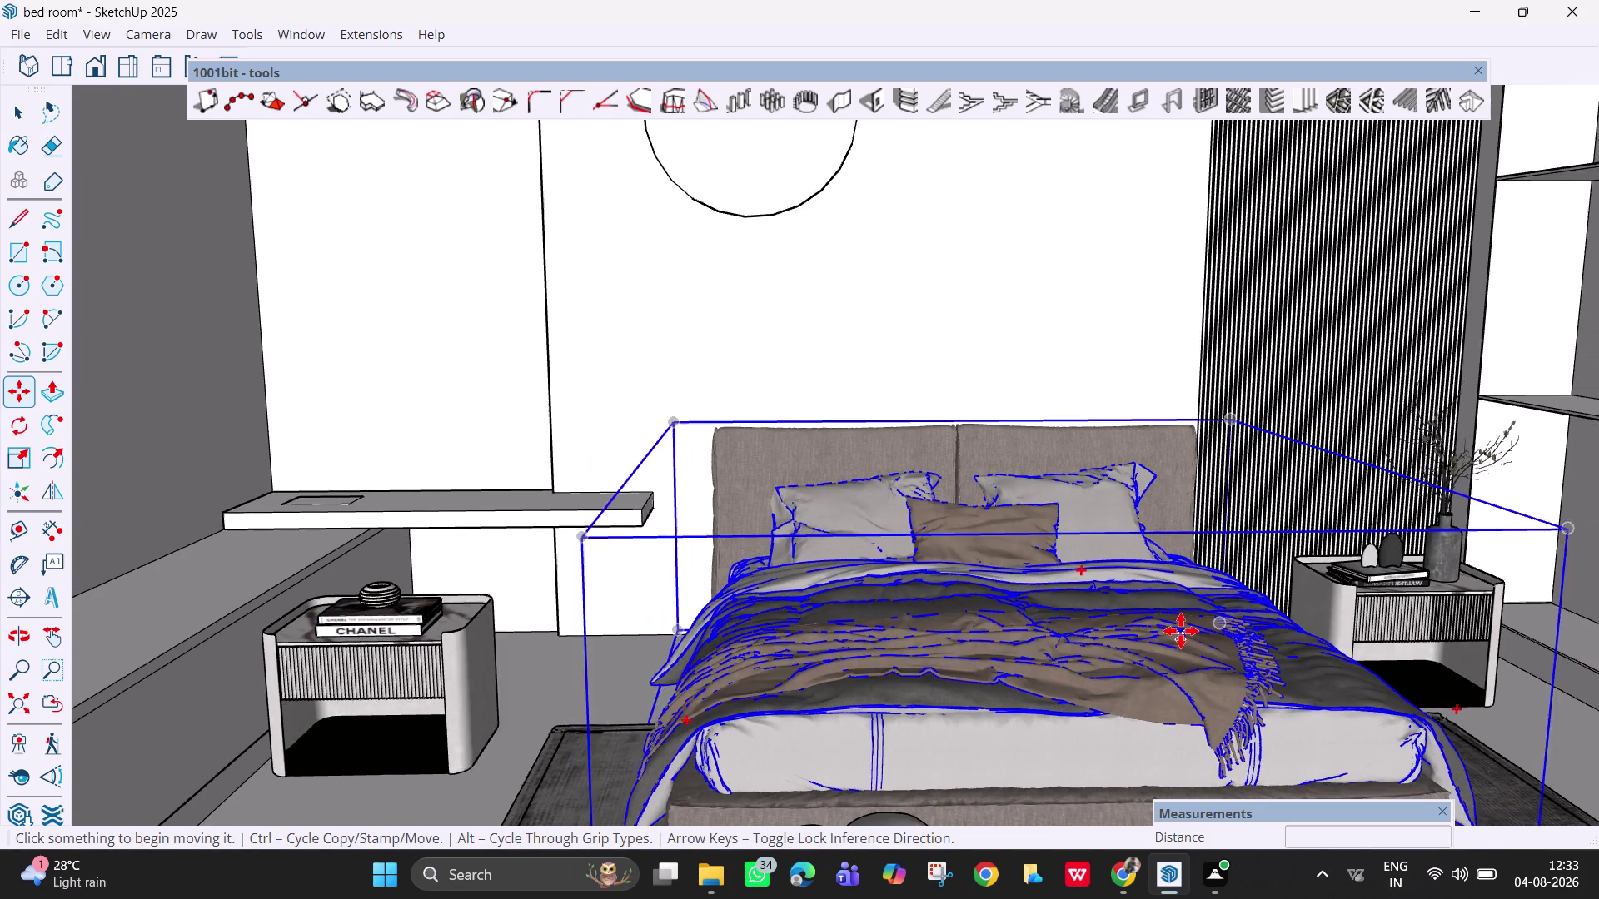
Zoom back out over the room and select the bed.
scroll(down, 3)
scroll(down, 3)
scroll(down, 3)
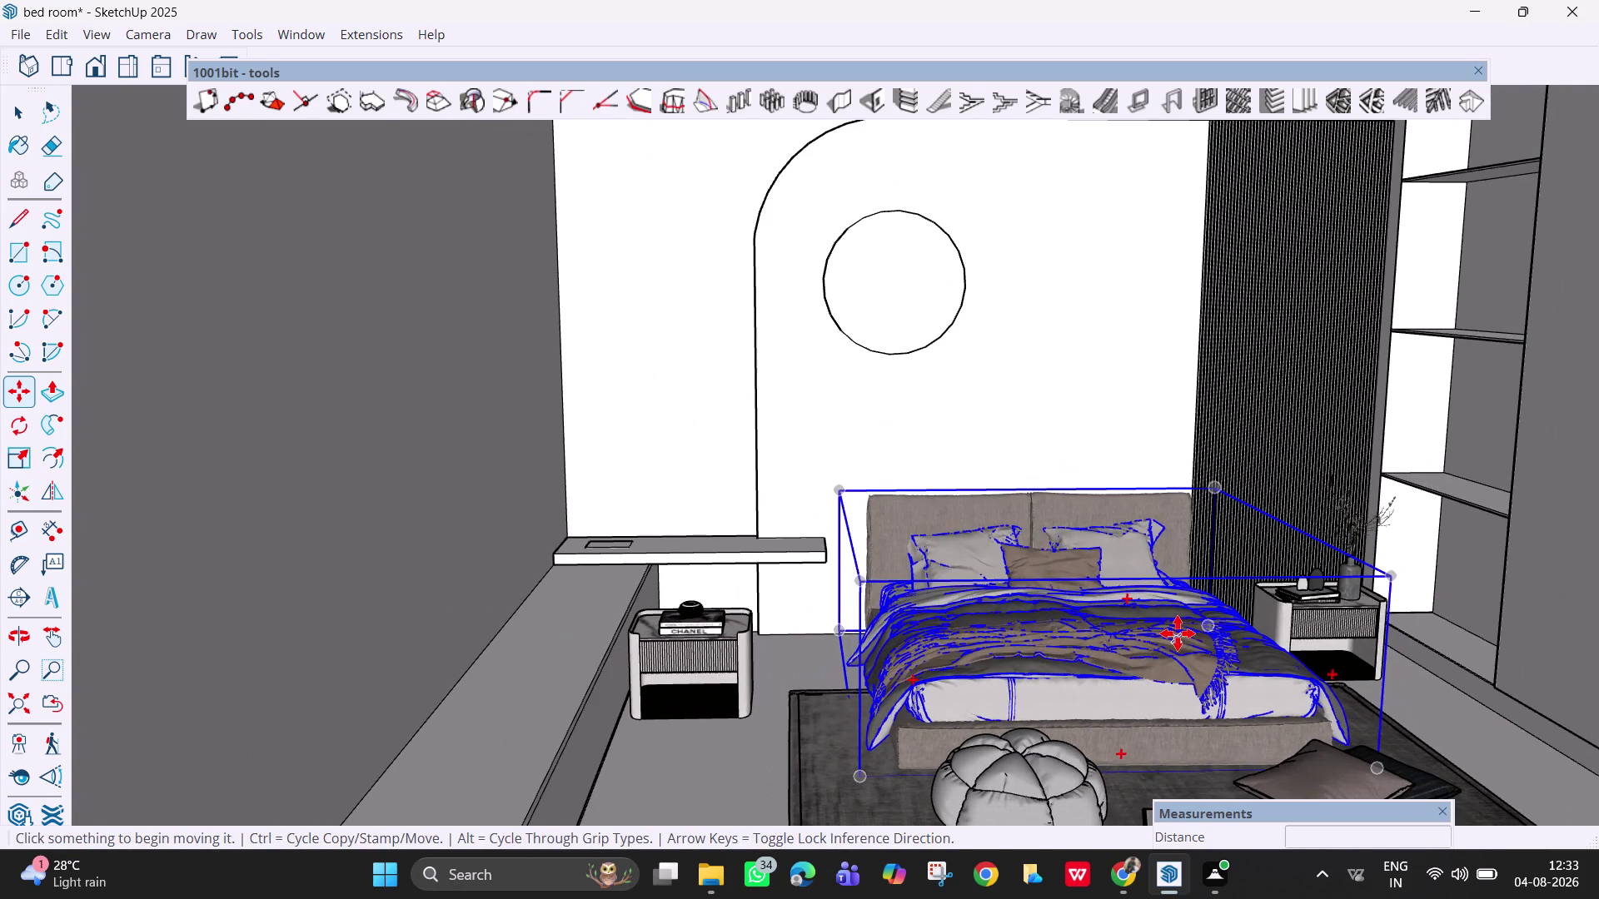
scroll(down, 3)
middle_drag(1179, 683, 1082, 686)
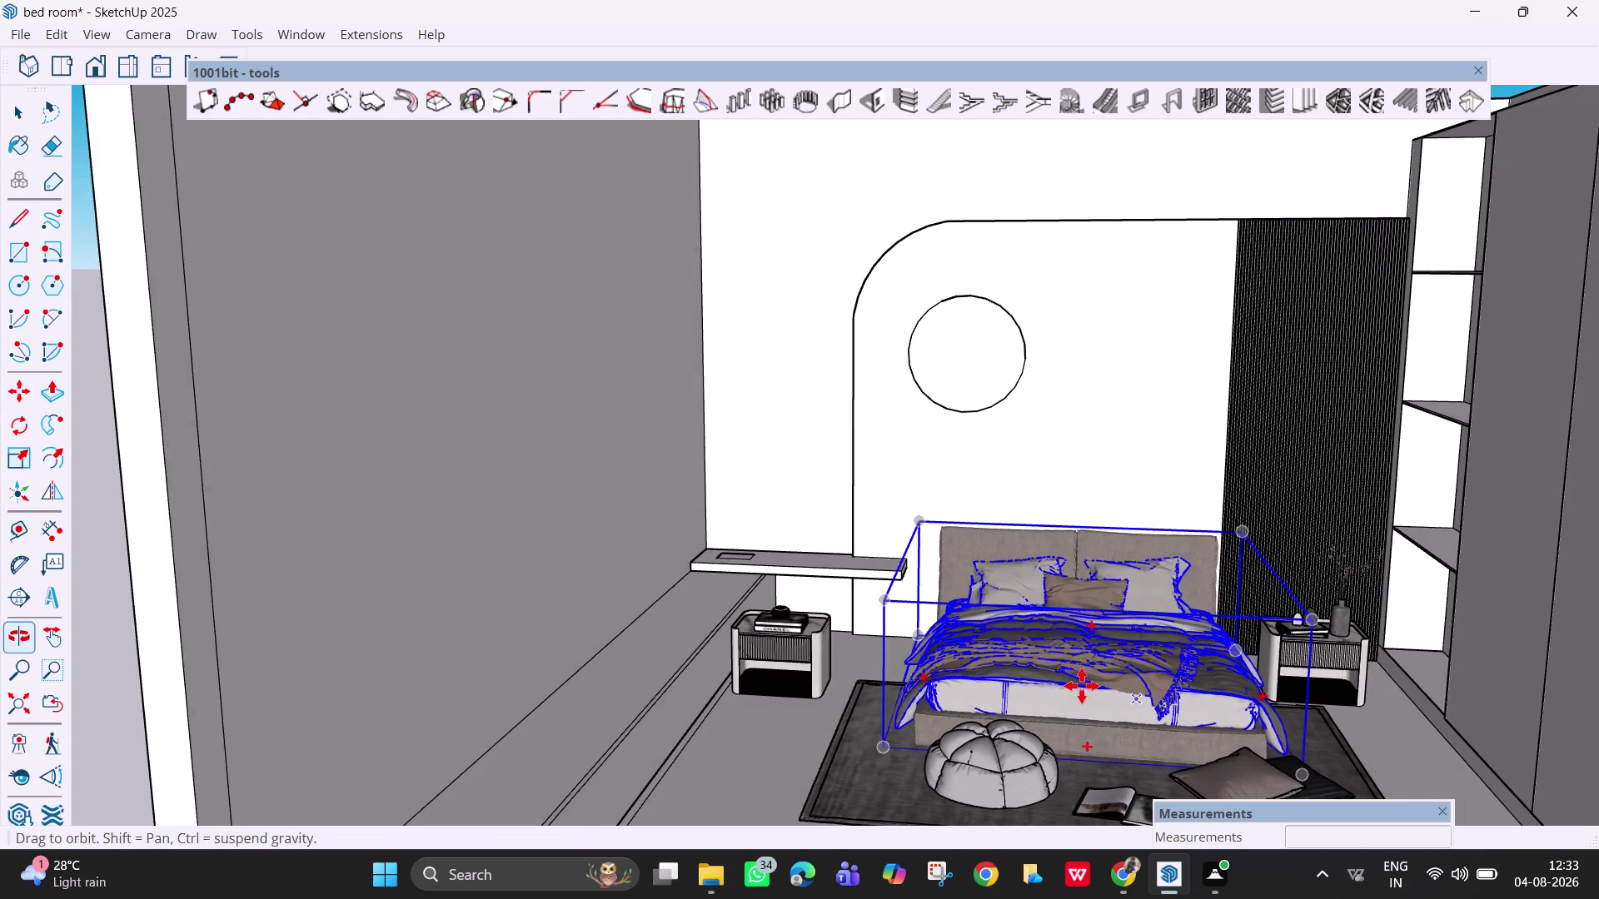
scroll(down, 3)
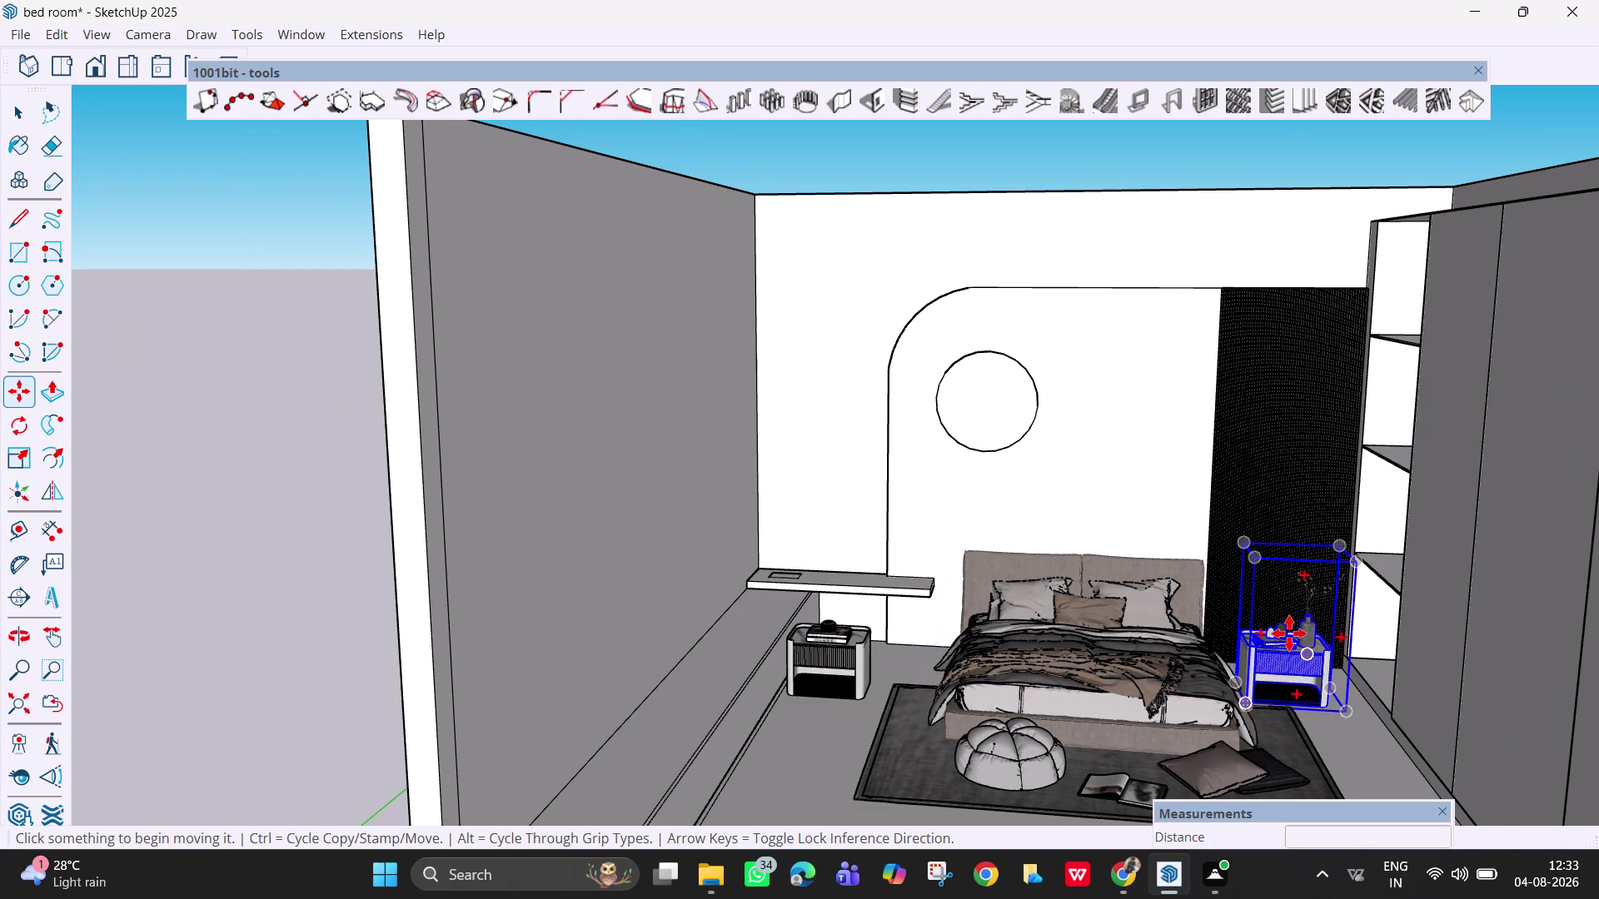
key(space)
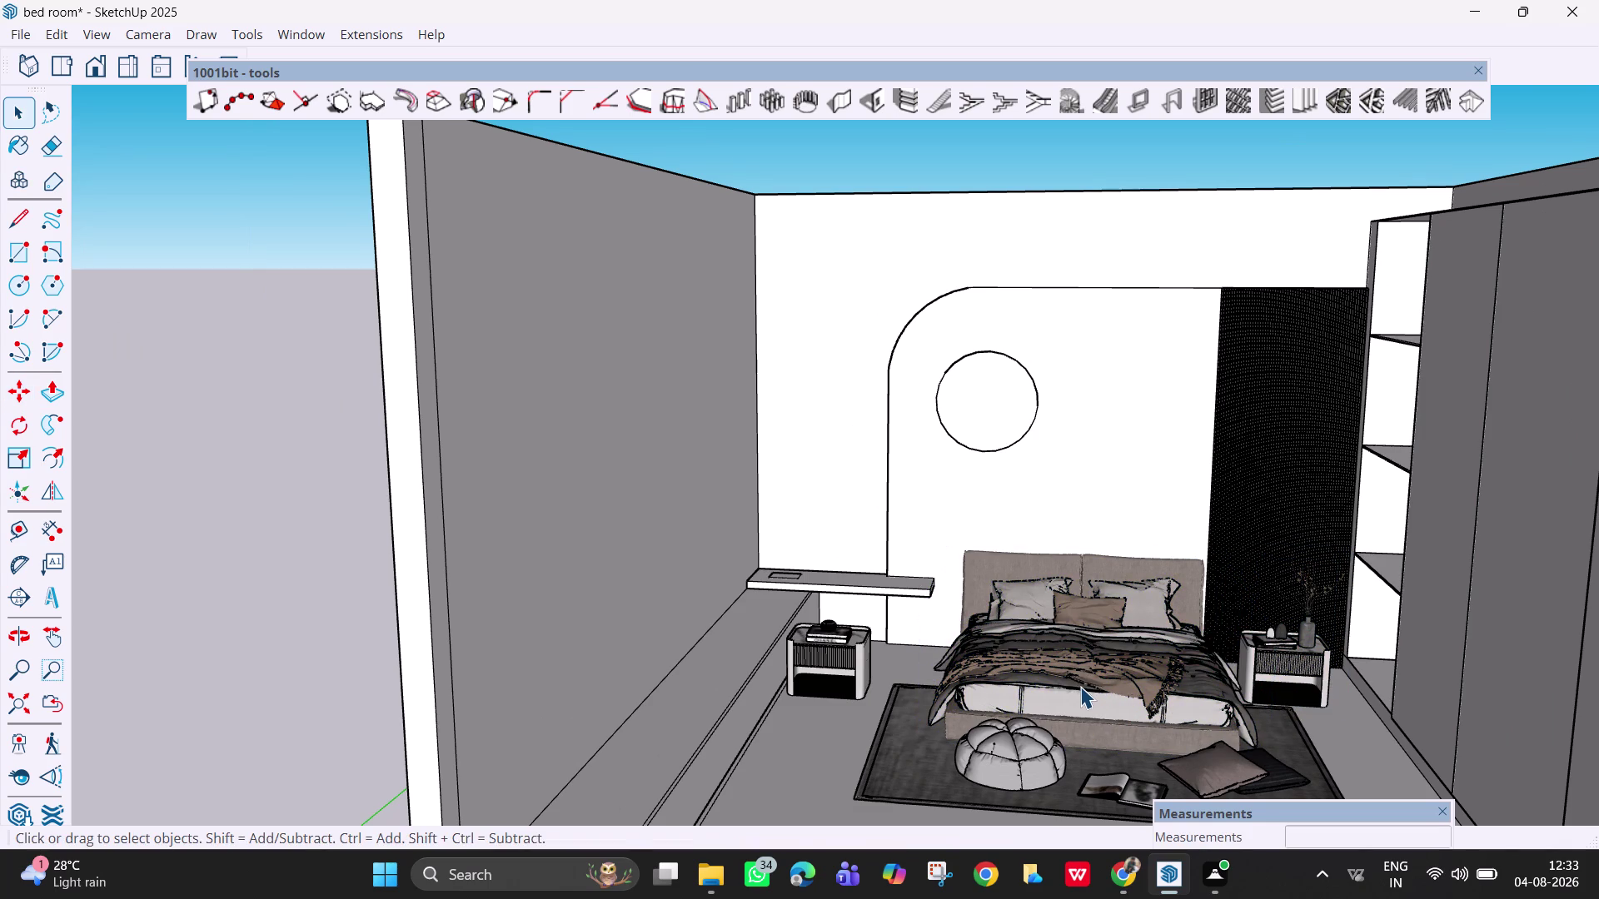
click(1080, 686)
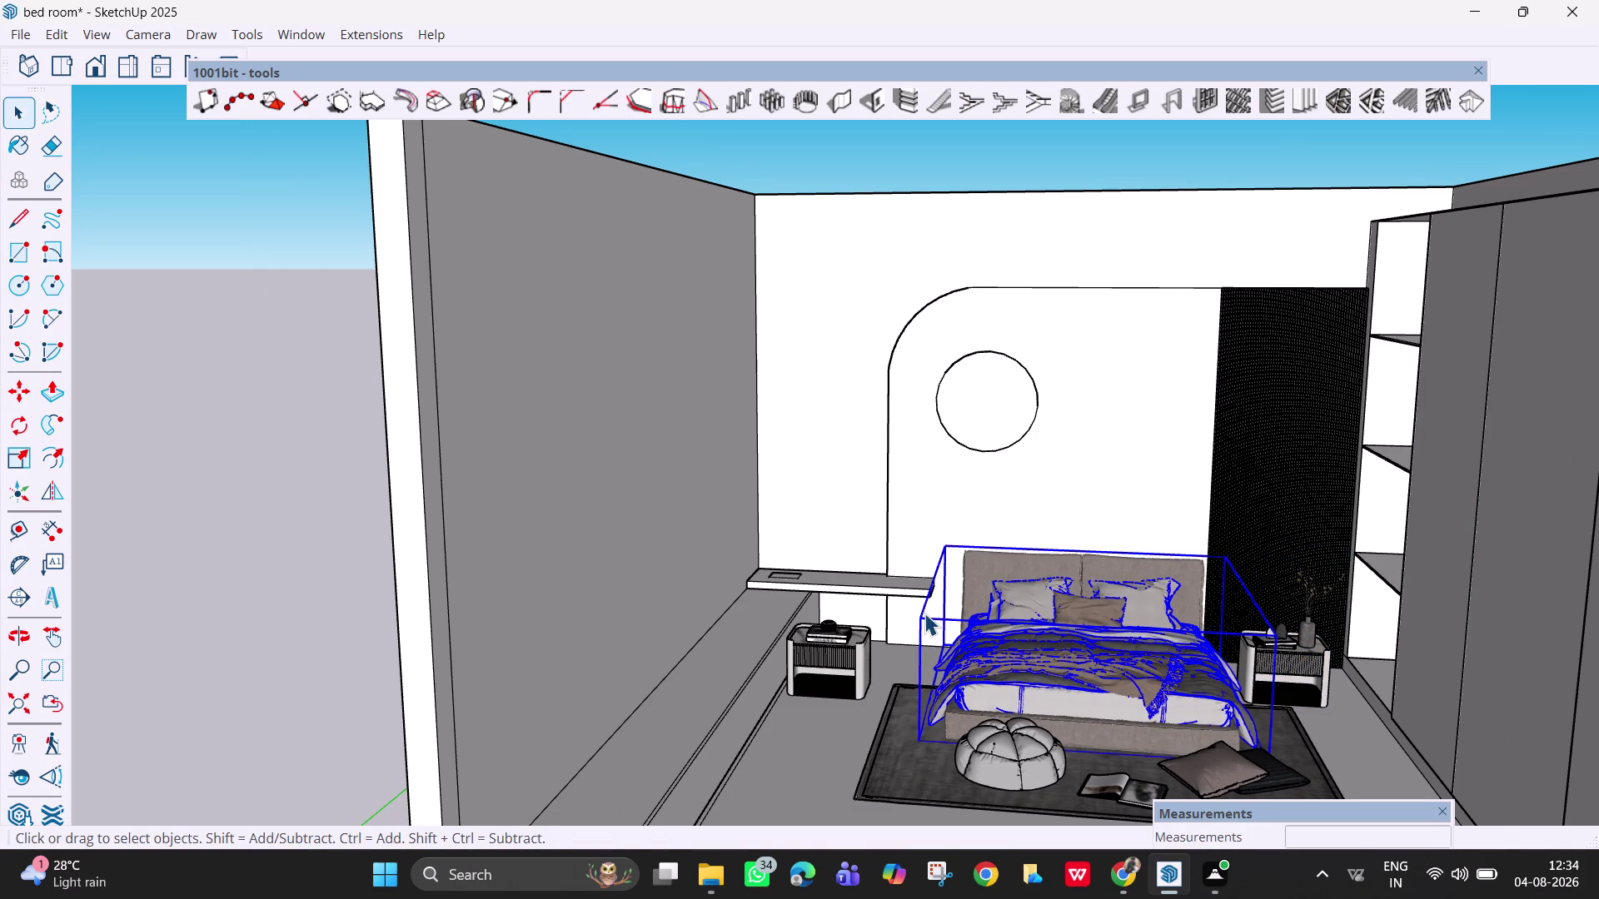
Scale the bed uniformly by 1.10 and view the whole room from above.
key(s)
click(922, 624)
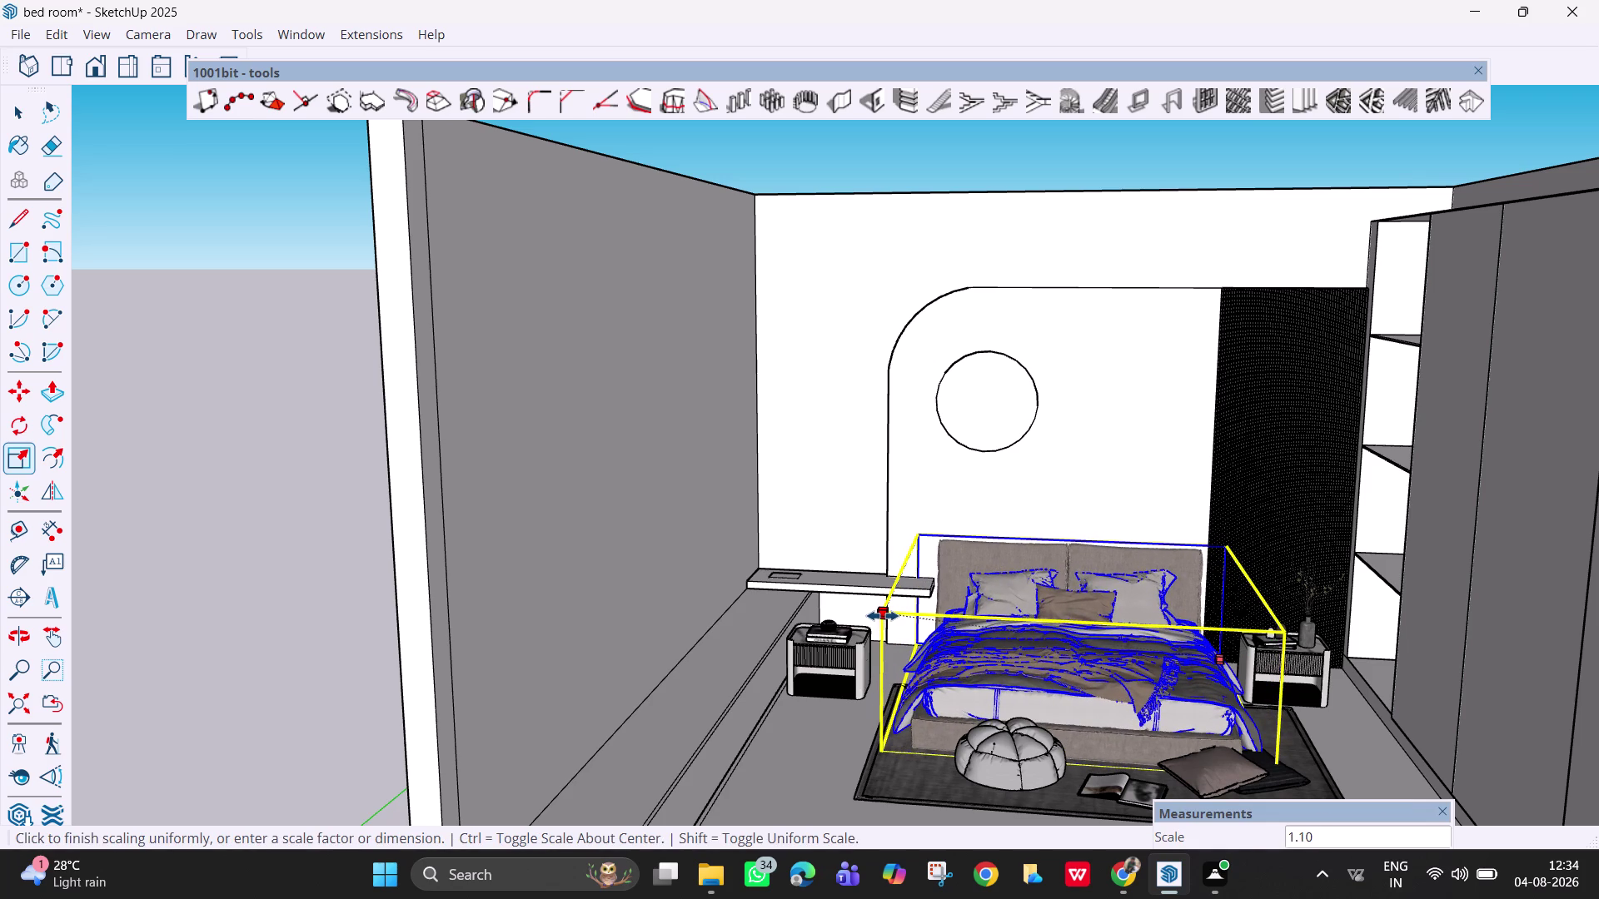
click(882, 616)
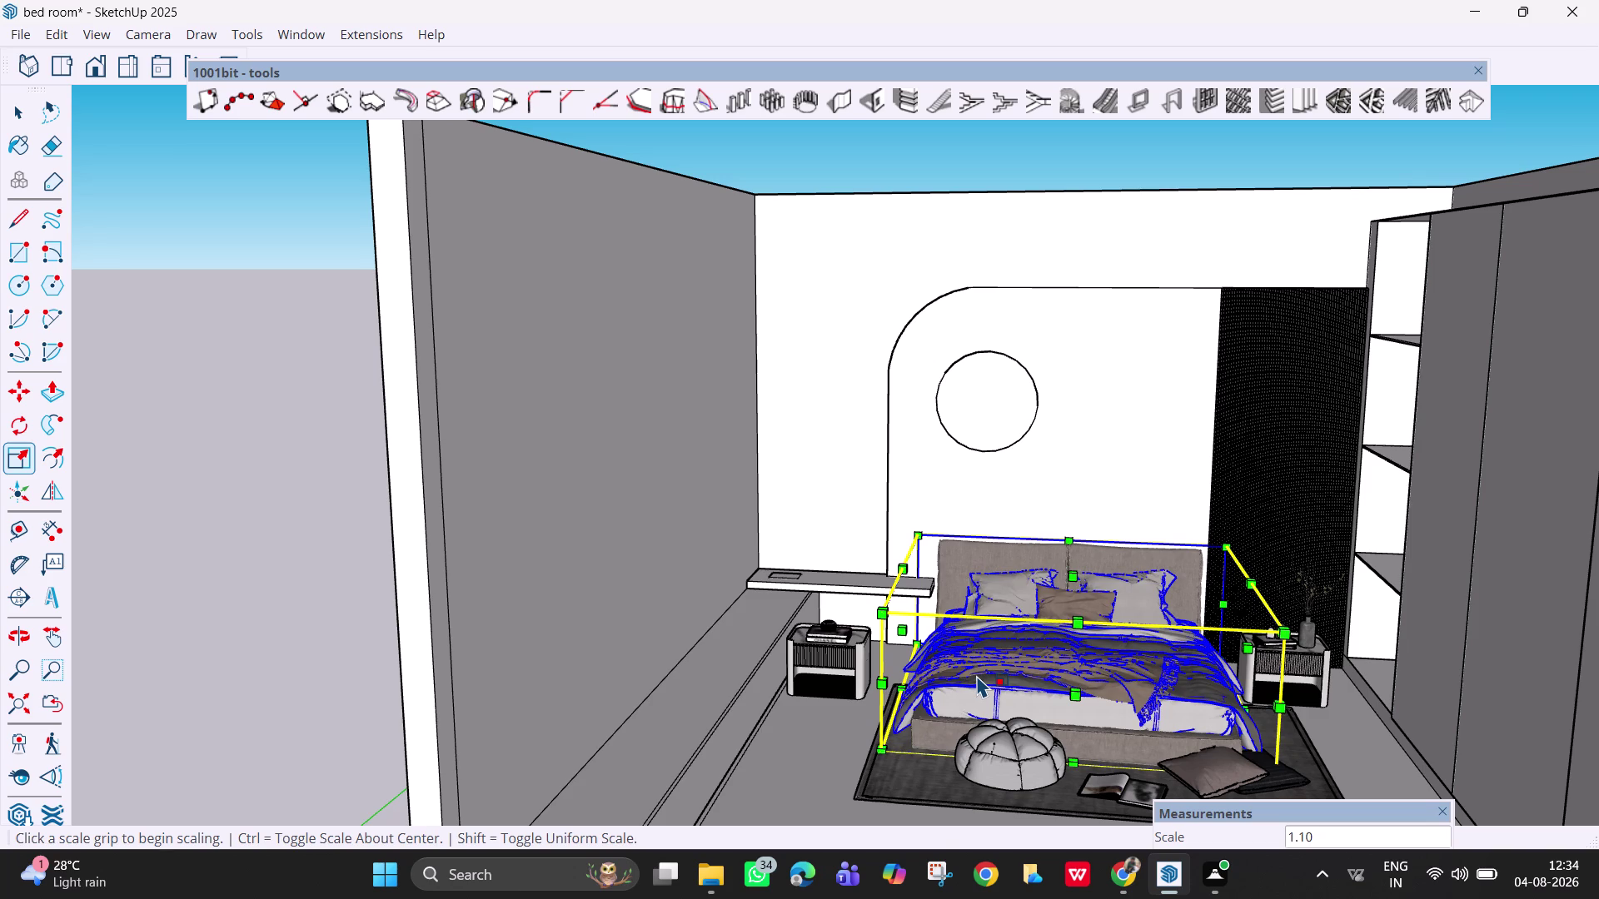
key(grave)
key(Escape)
key(Escape)
scroll(down, 3)
middle_click(1123, 697)
scroll(down, 3)
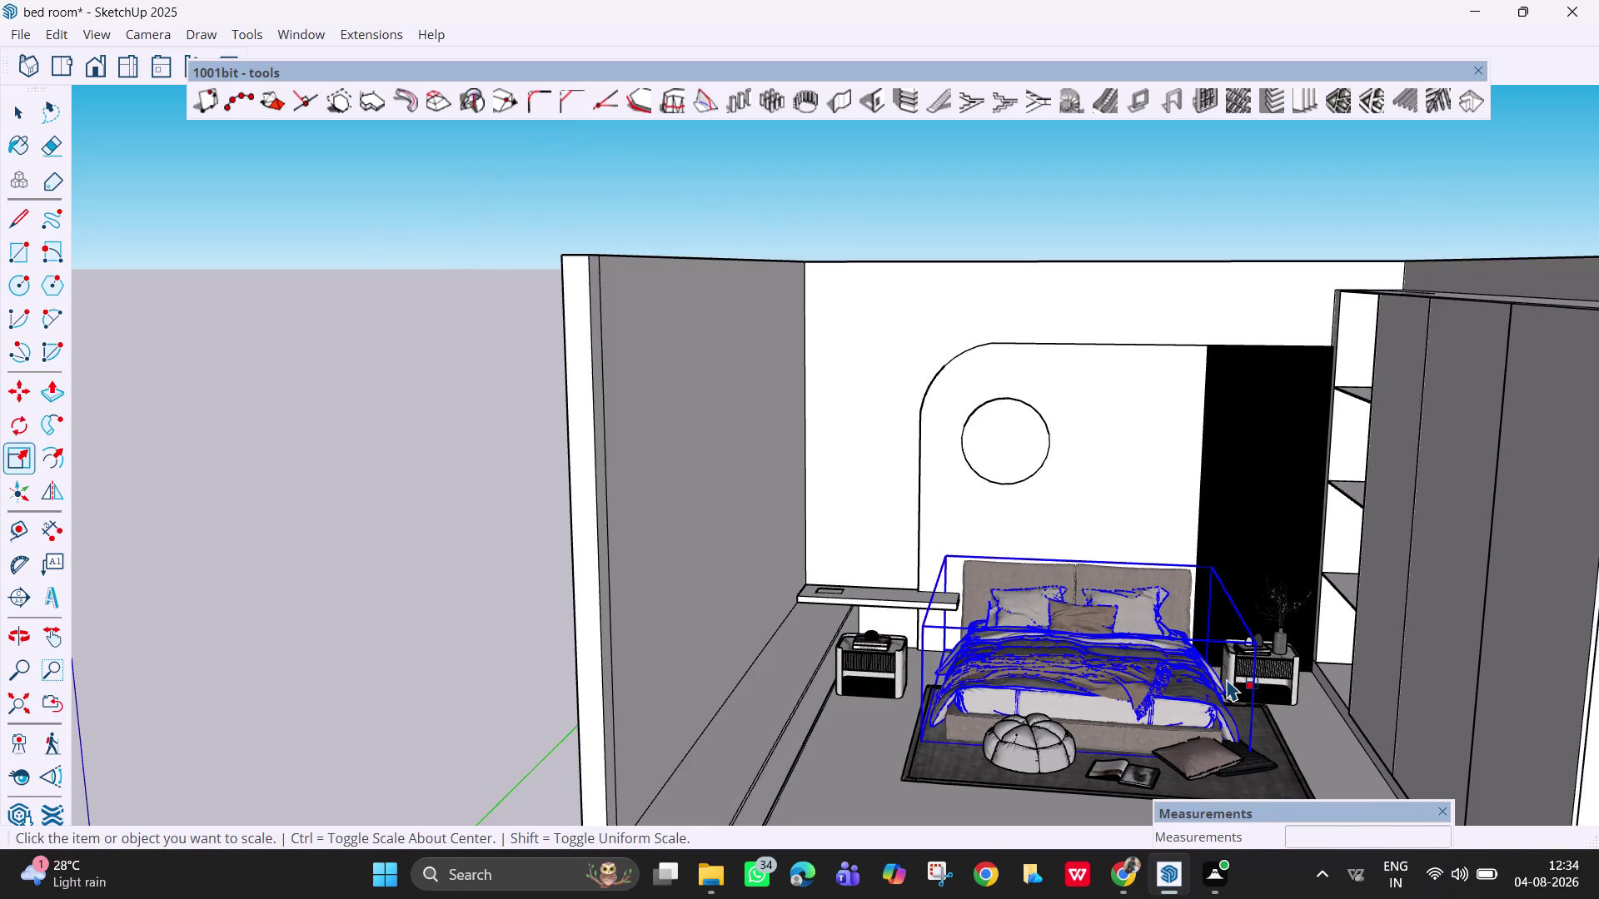
scroll(down, 3)
middle_drag(1241, 651, 1258, 810)
scroll(down, 3)
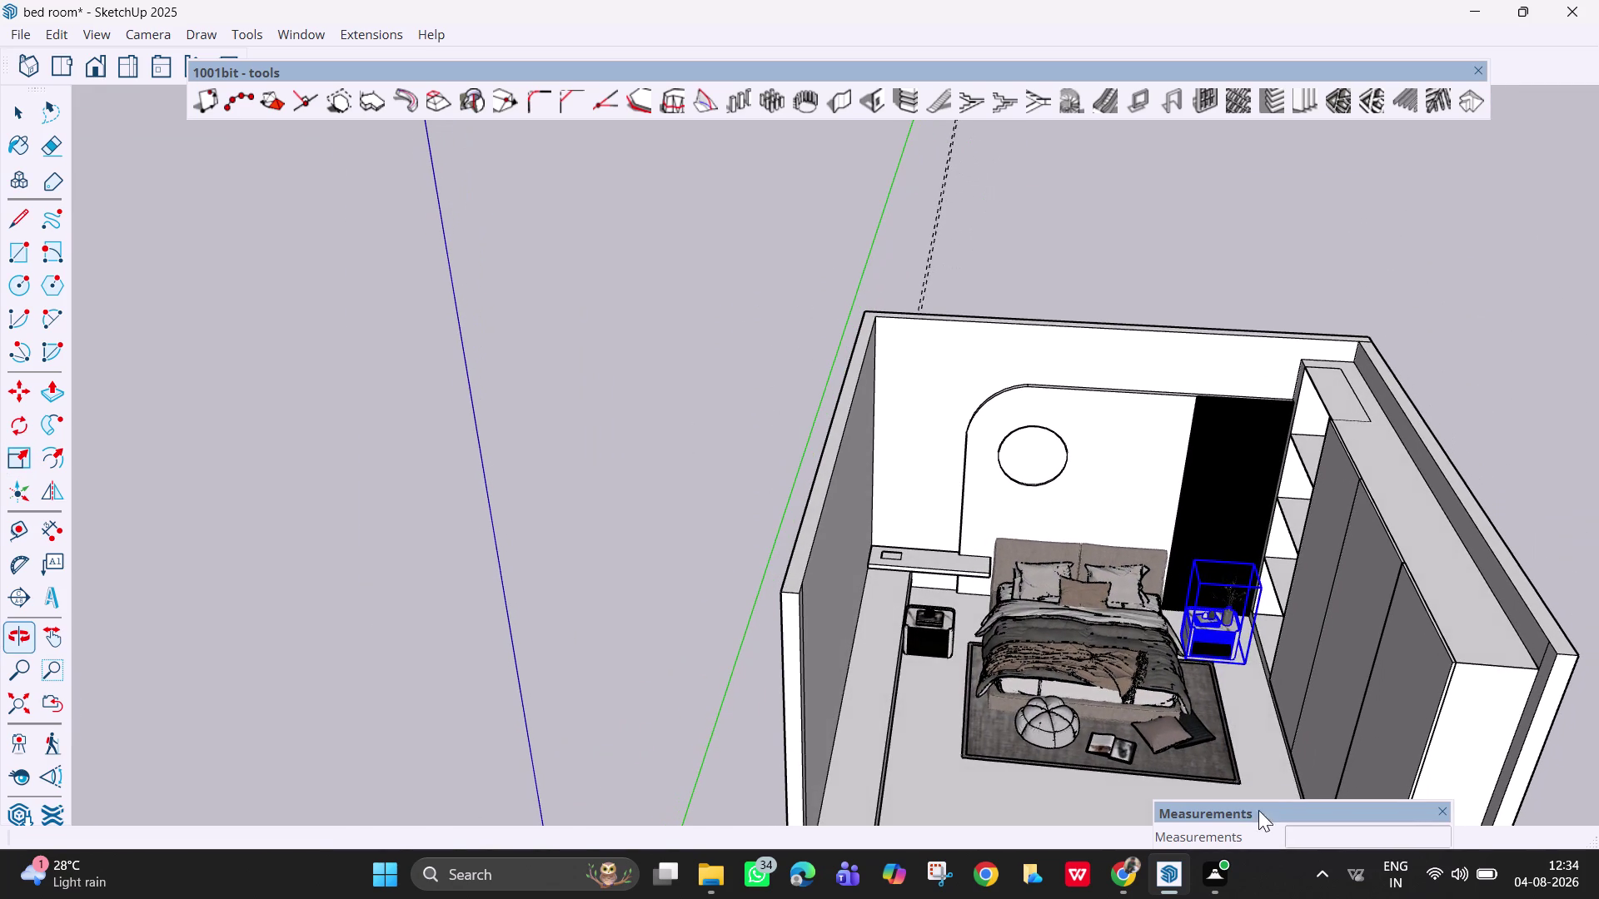
Orbit to the left nightstand and select it as a whole.
scroll(down, 3)
key(space)
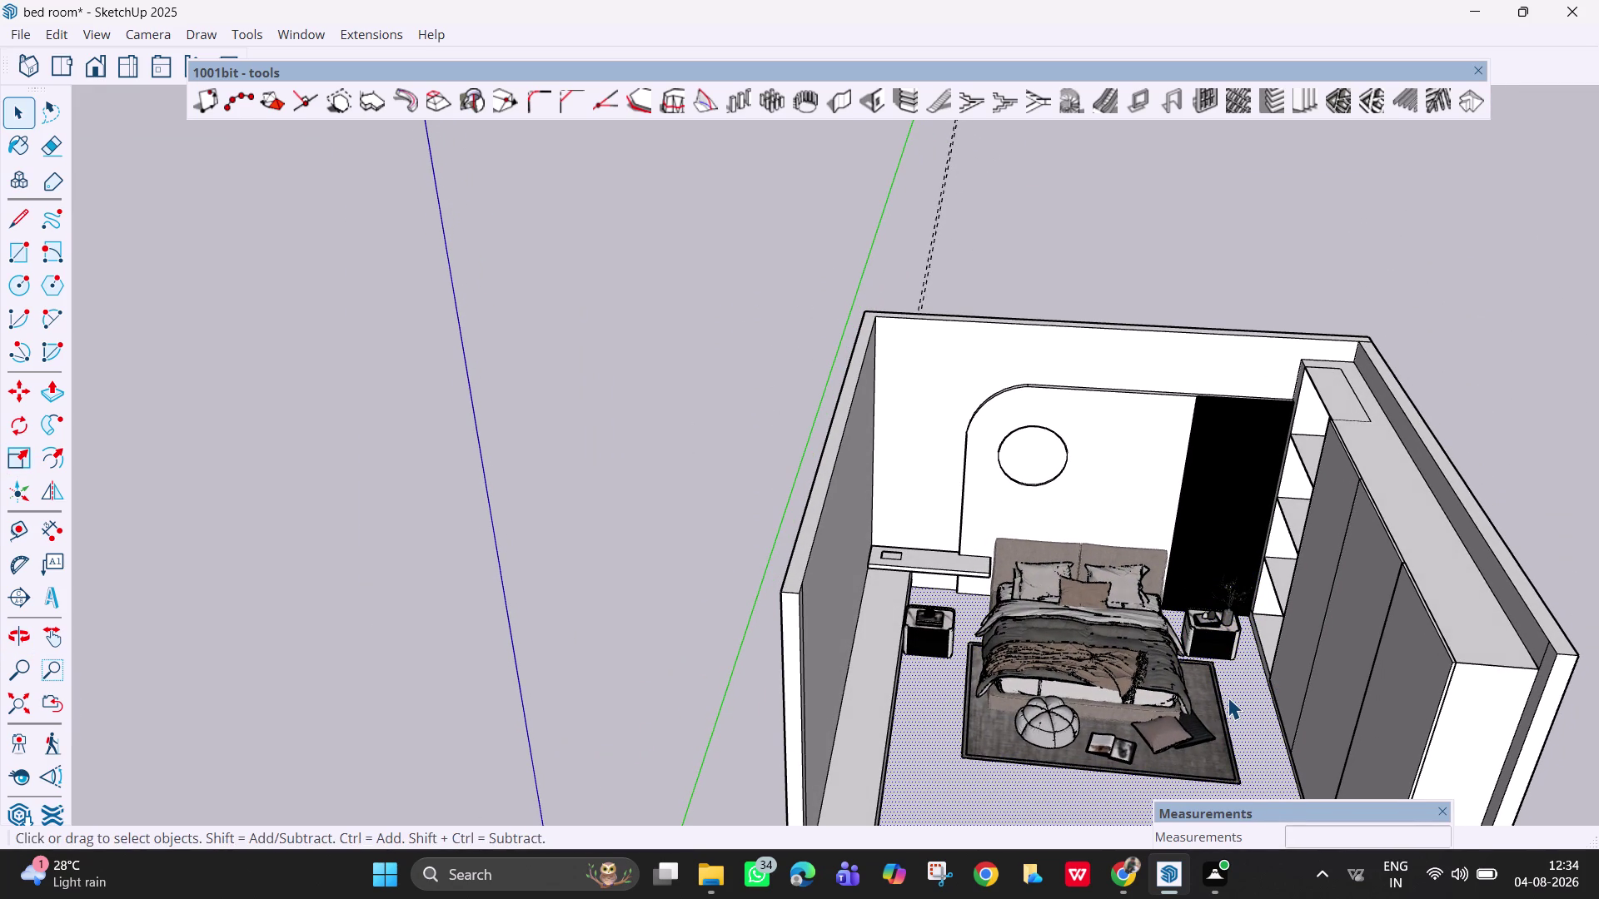
scroll(down, 3)
middle_drag(1092, 677, 1040, 637)
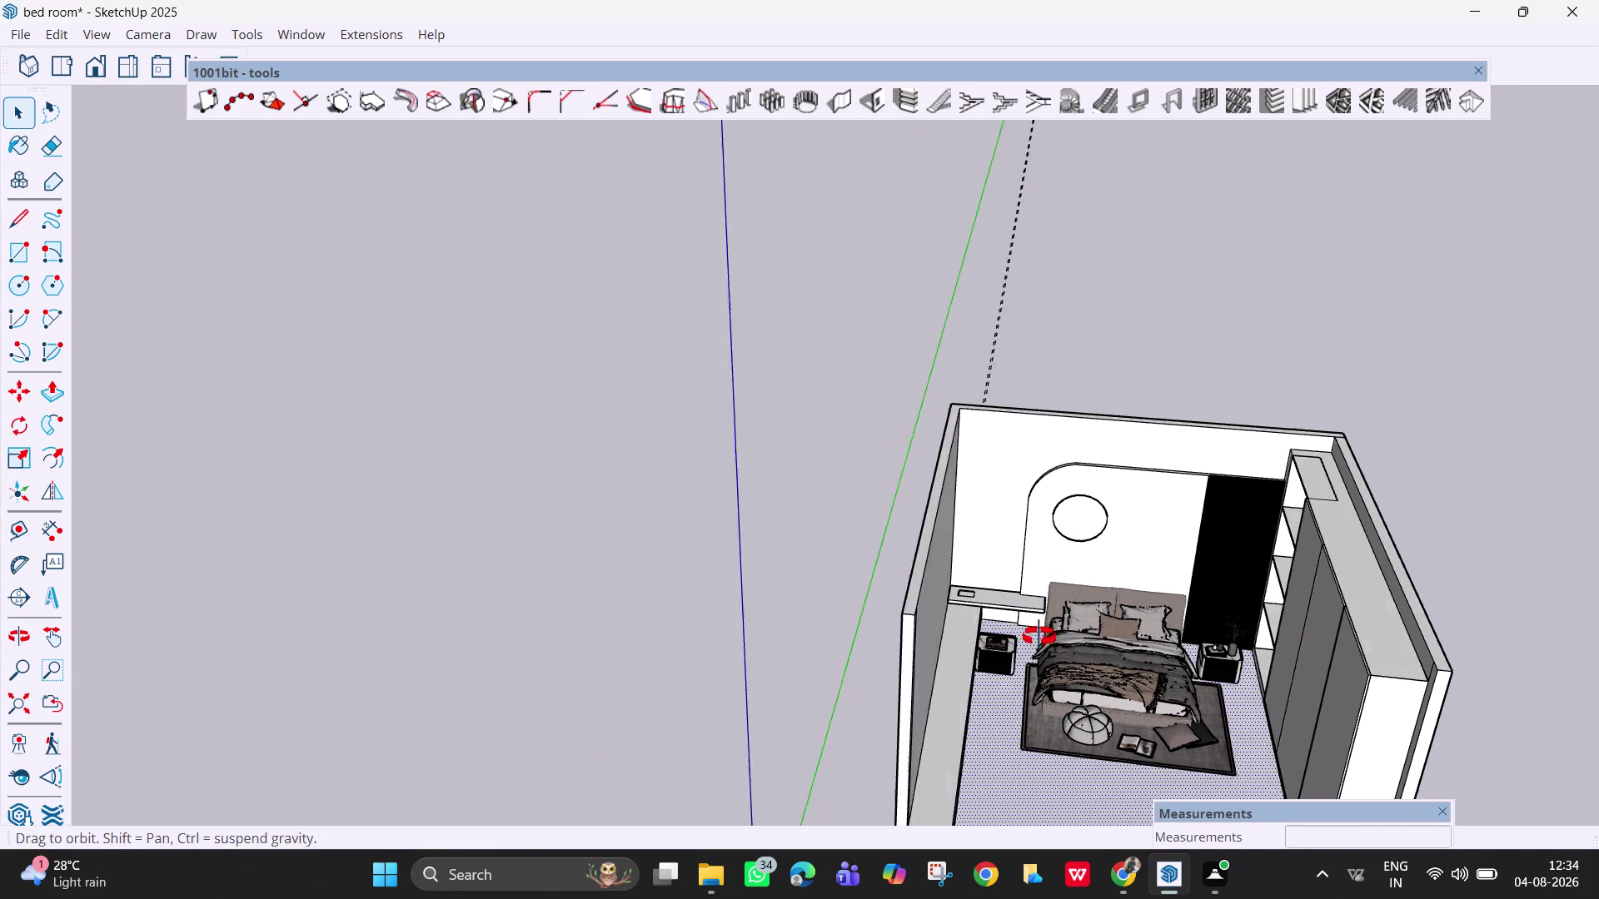
middle_drag(1040, 637, 1026, 631)
scroll(up, 3)
scroll(up, 3)
click(1010, 677)
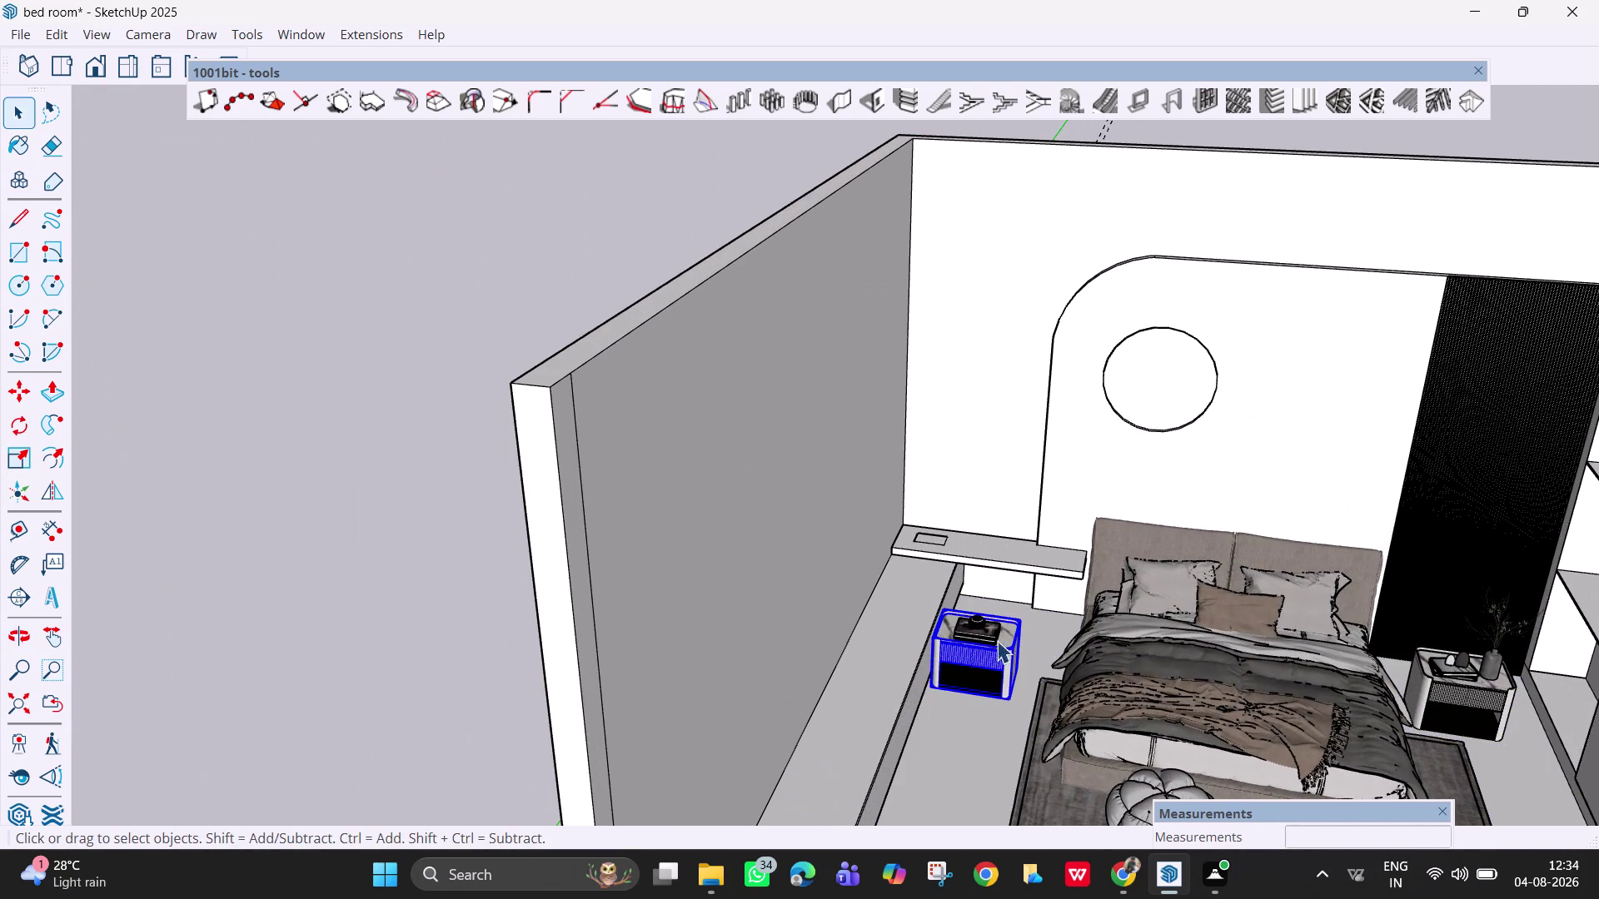
click(988, 630)
click(981, 621)
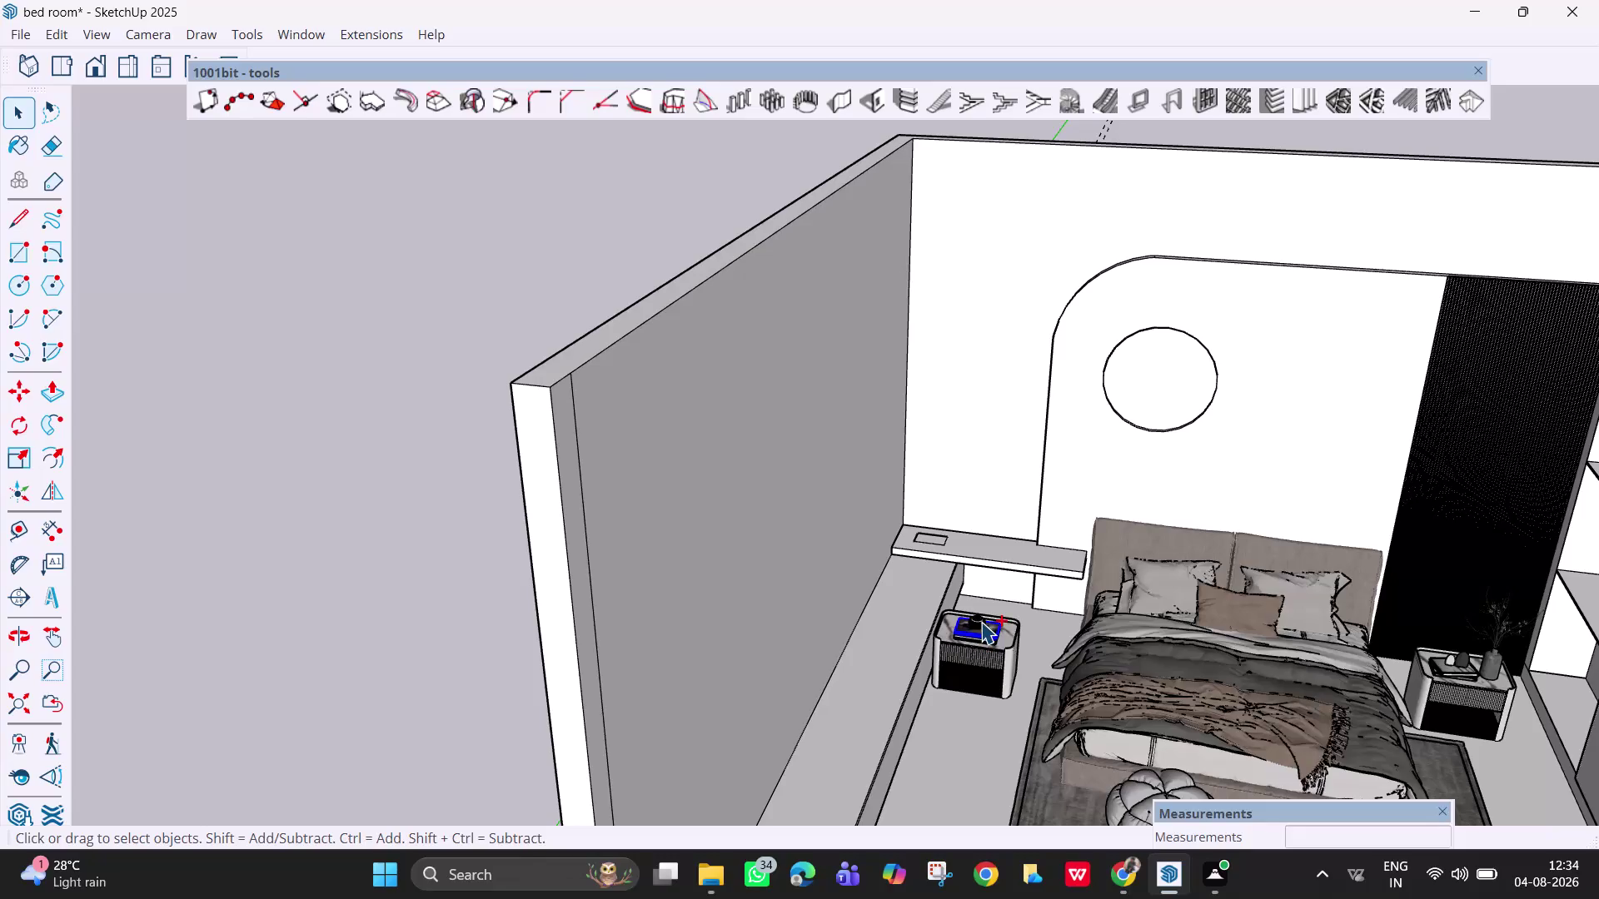
click(998, 676)
scroll(up, 3)
click(982, 637)
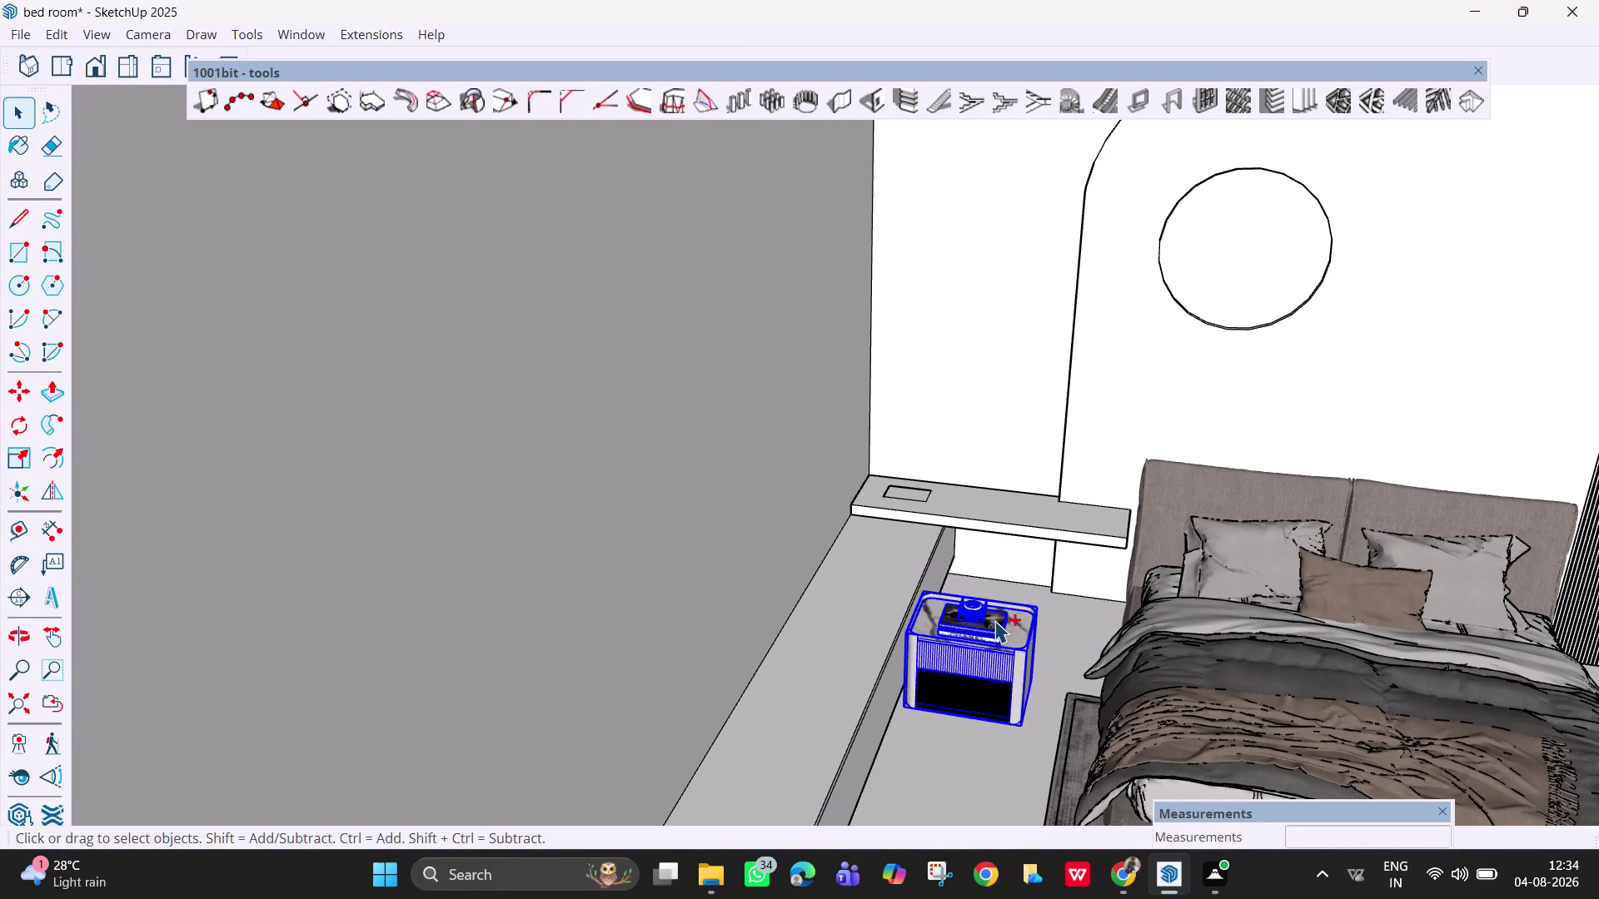
click(995, 620)
right_click(994, 621)
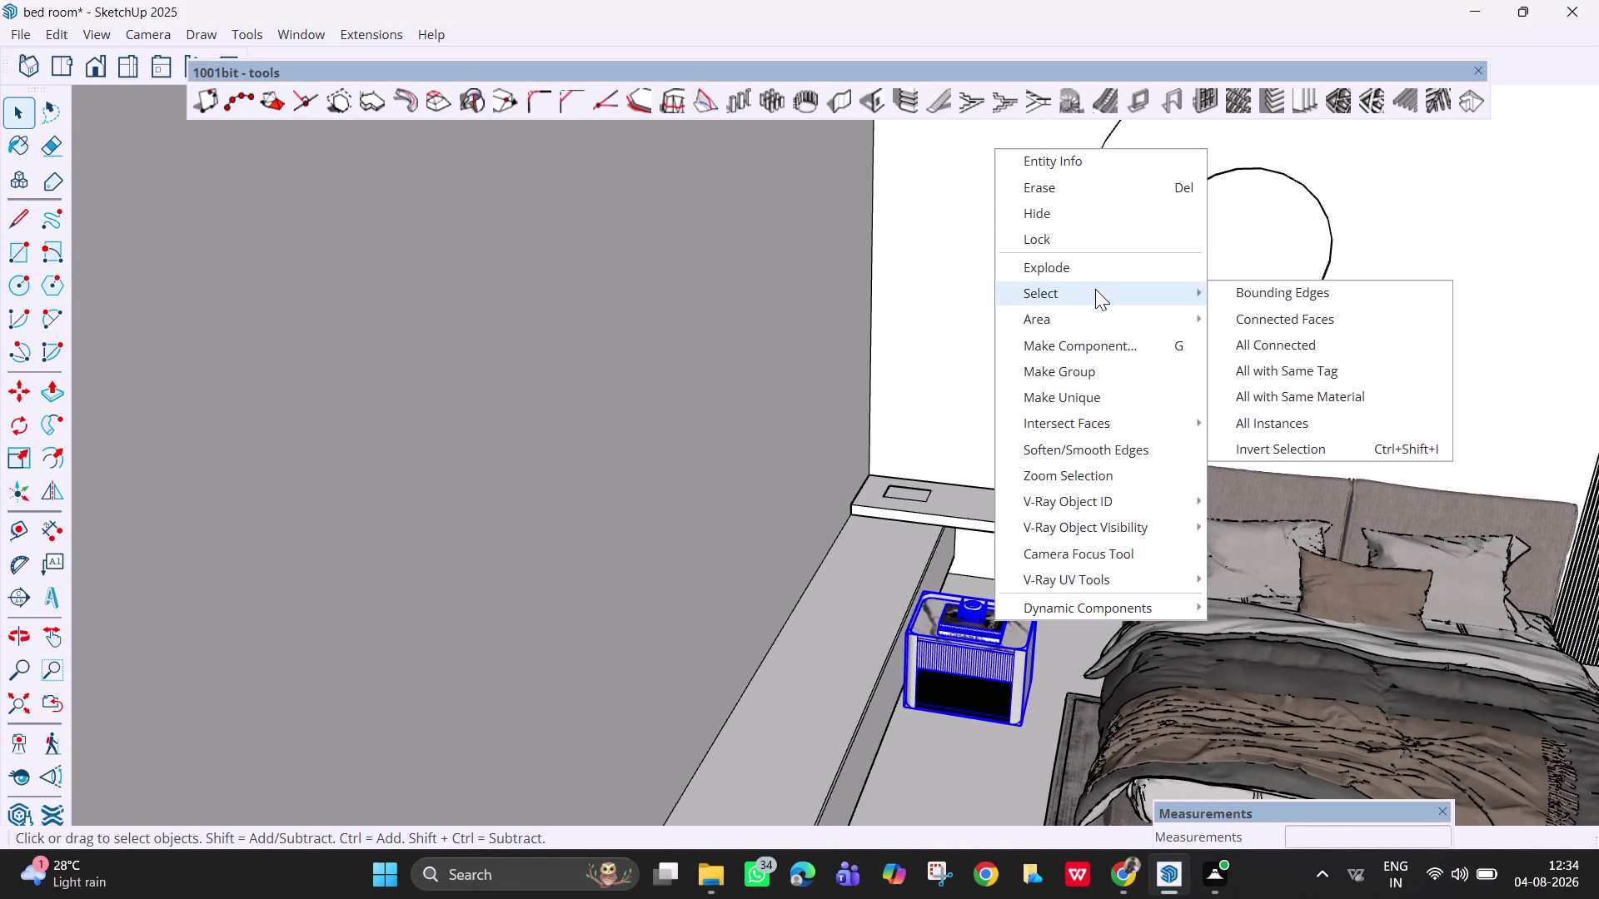
click(1095, 373)
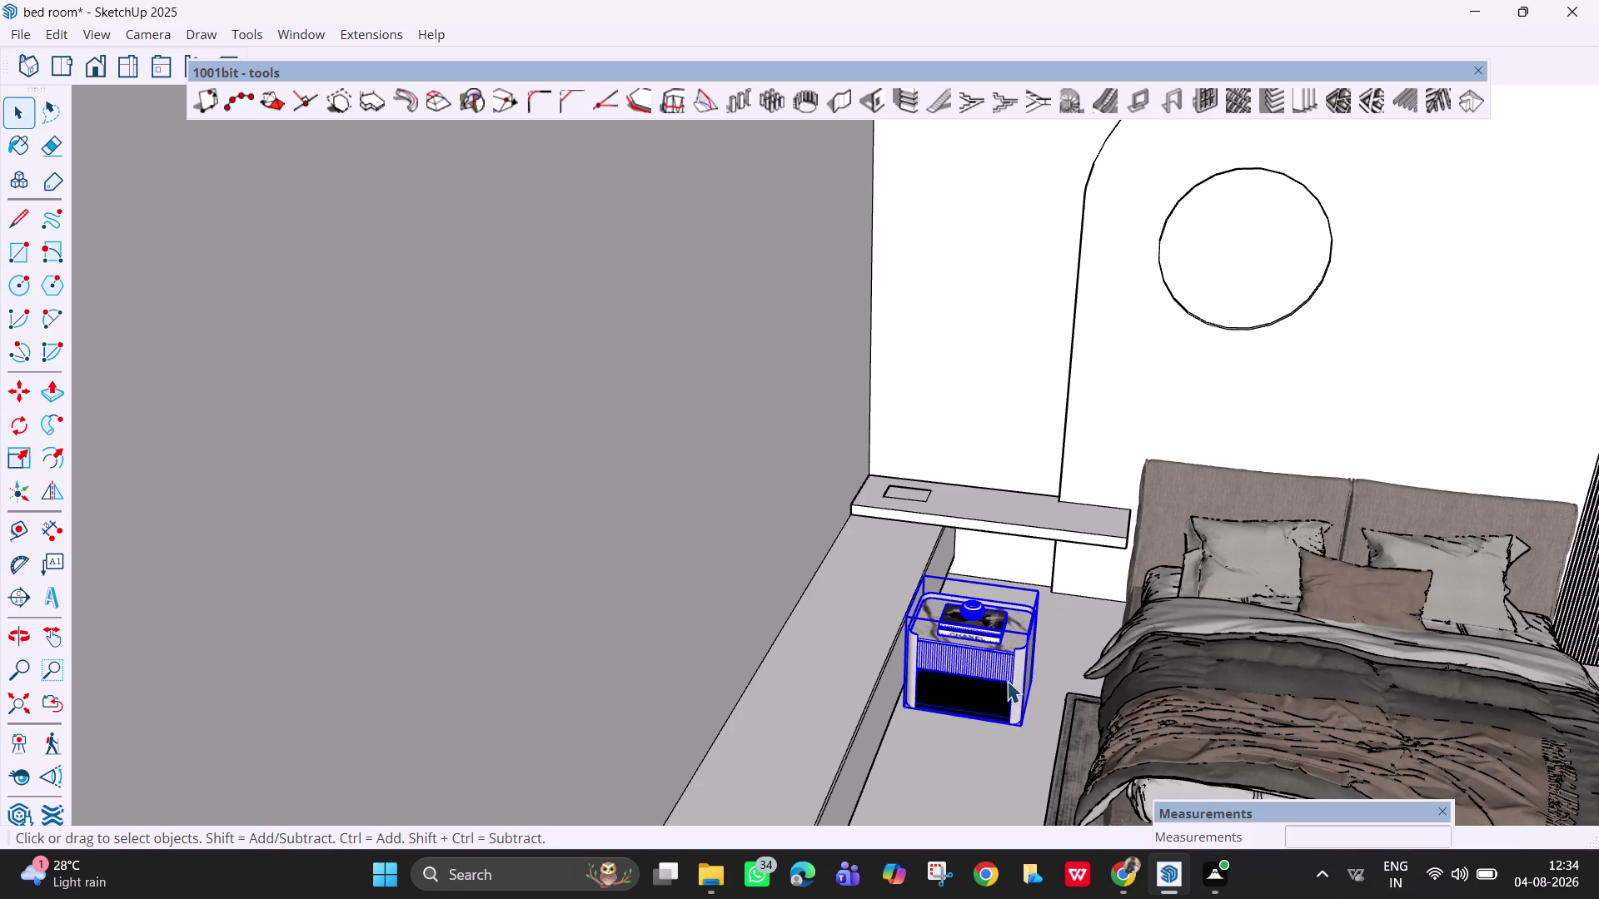
Move the left nightstand closer to the bed and check its position.
key(m)
click(1022, 724)
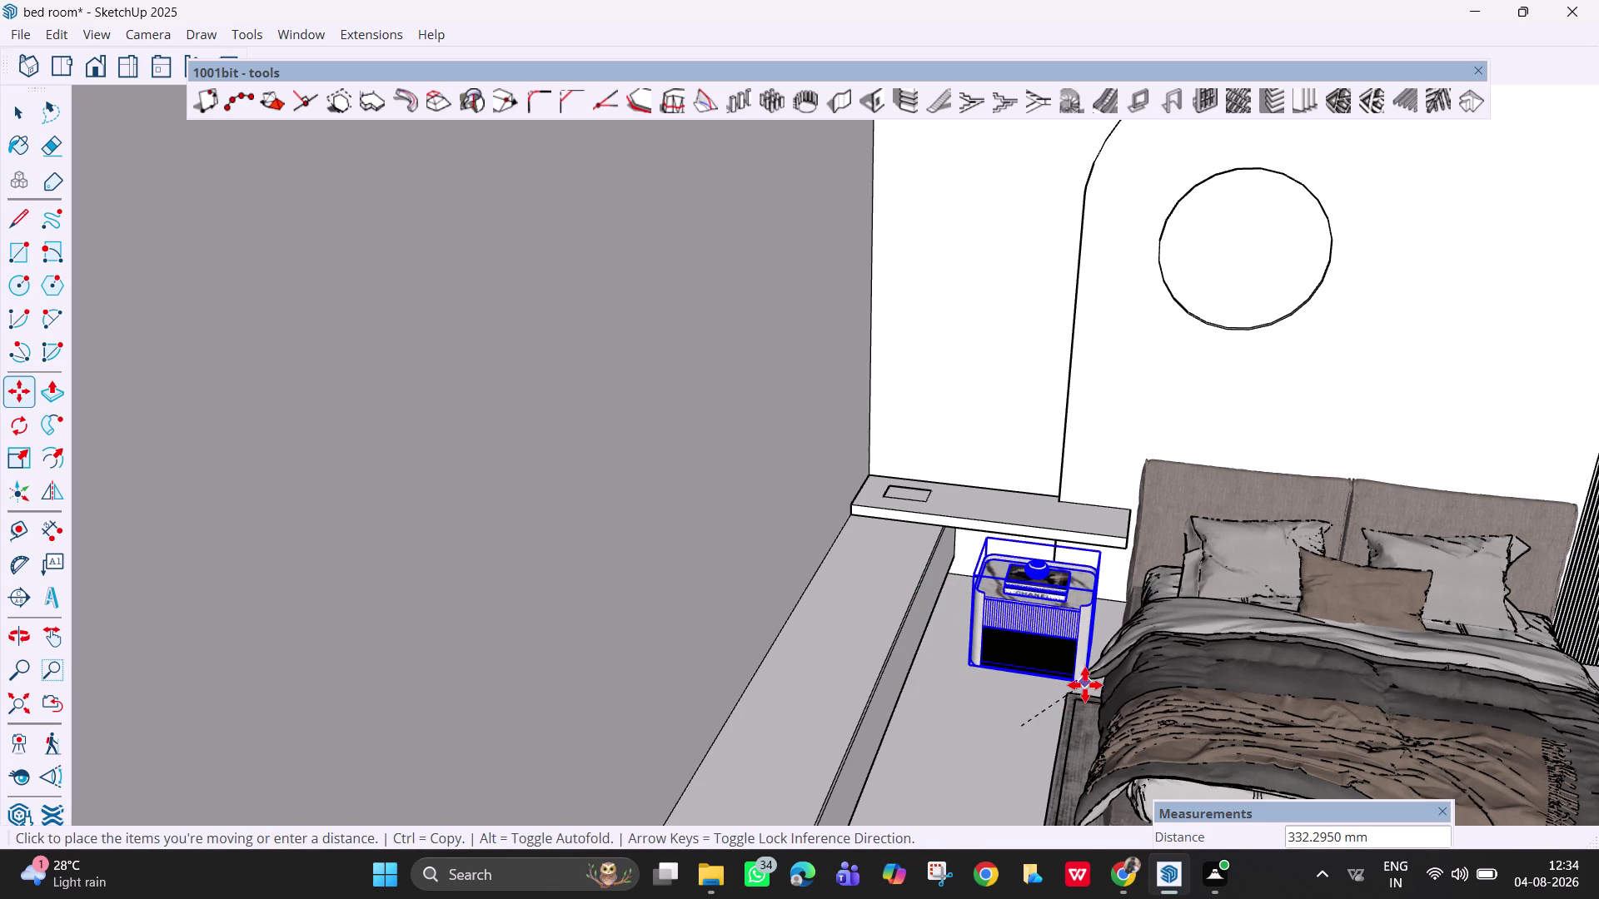
scroll(up, 3)
click(1084, 689)
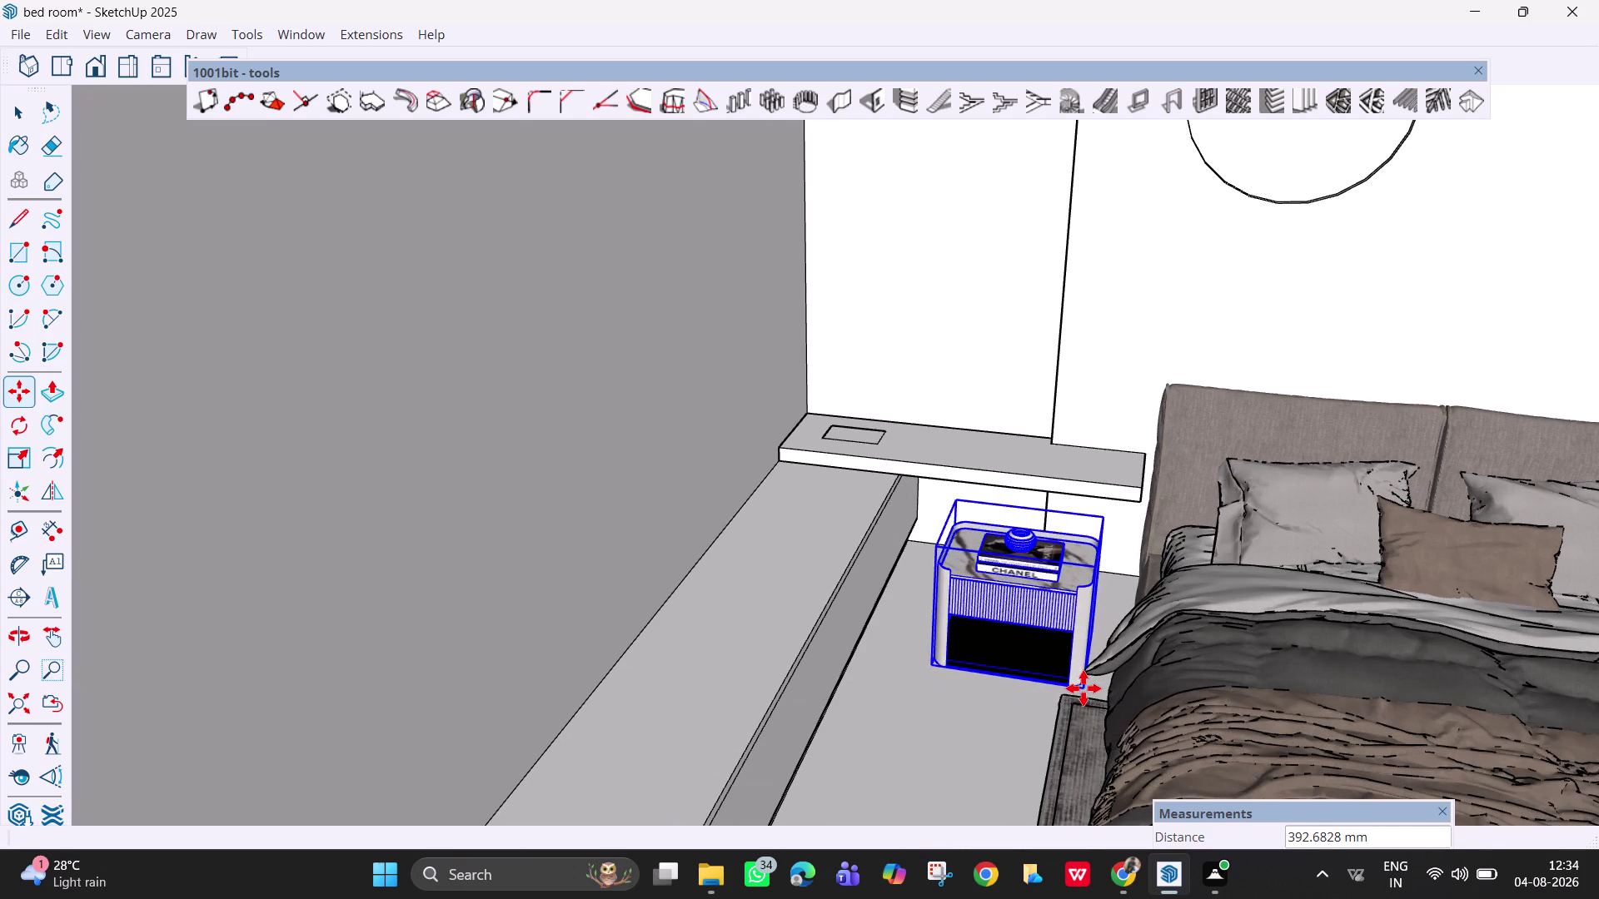
scroll(up, 3)
middle_drag(995, 702, 1083, 513)
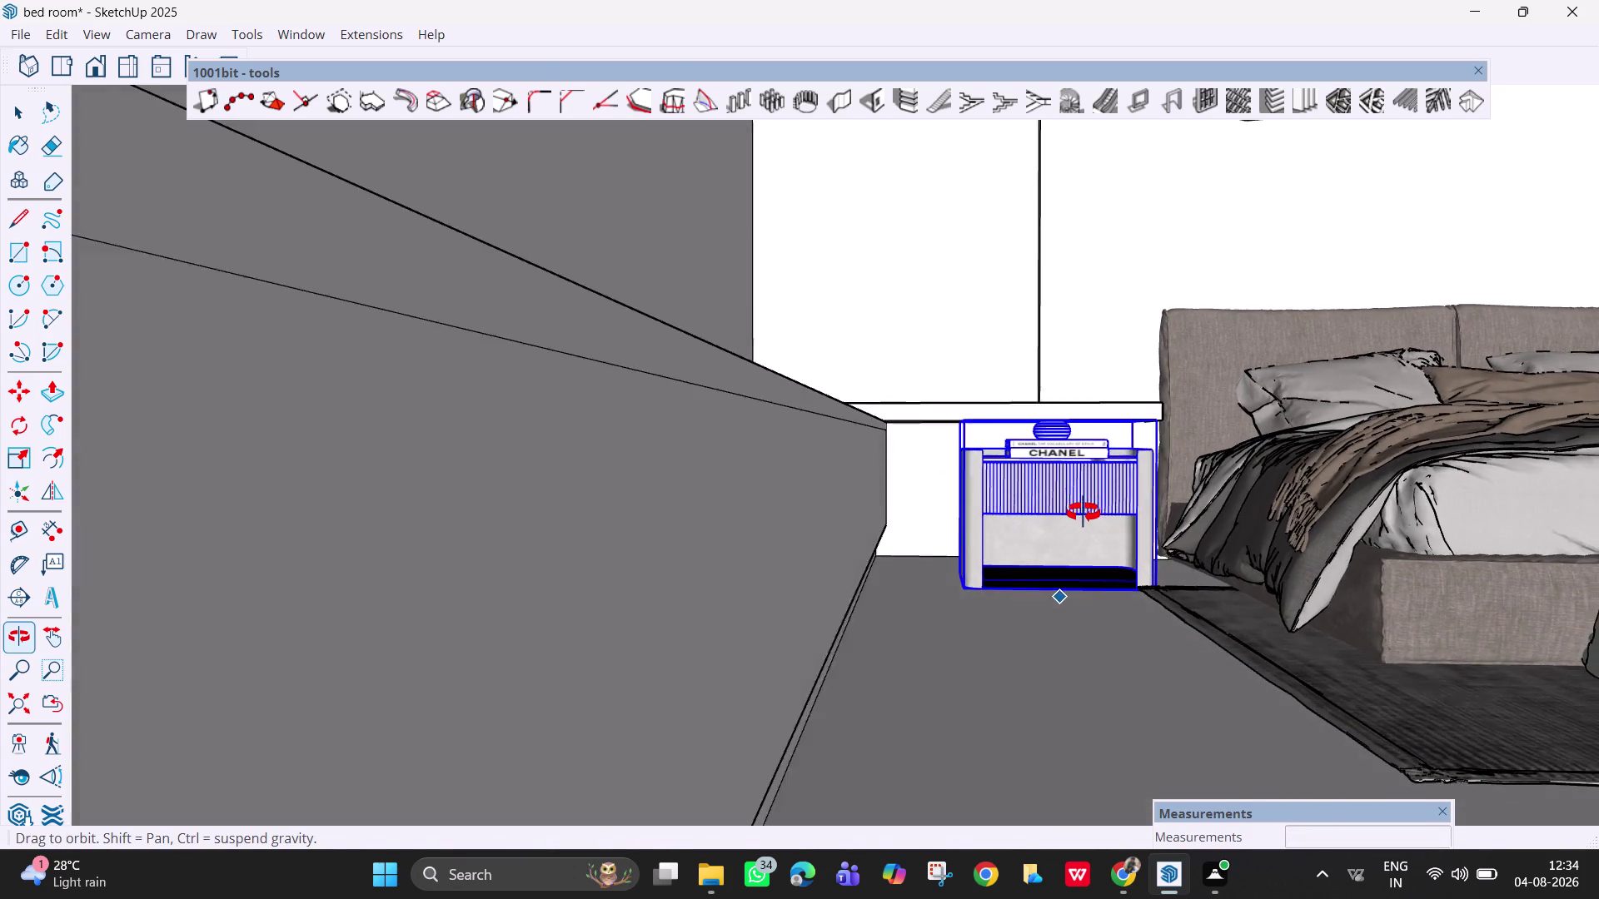
middle_drag(1083, 513, 1080, 513)
scroll(down, 3)
Exit the active tool and zoom back out to see the room.
key(Escape)
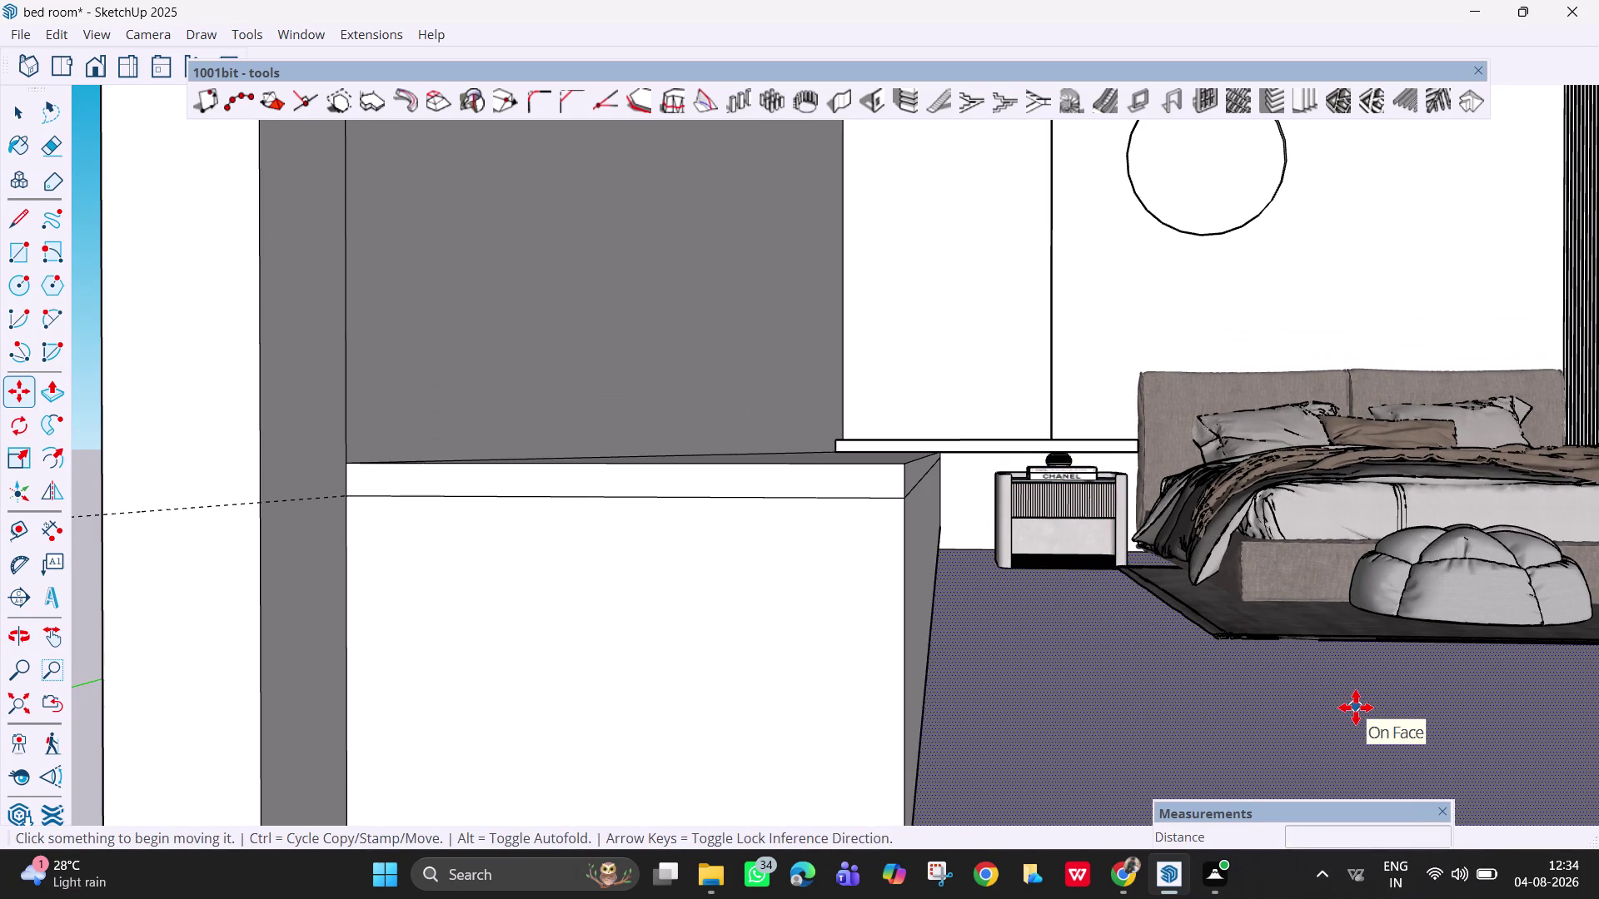
scroll(down, 3)
scroll(down, 3)
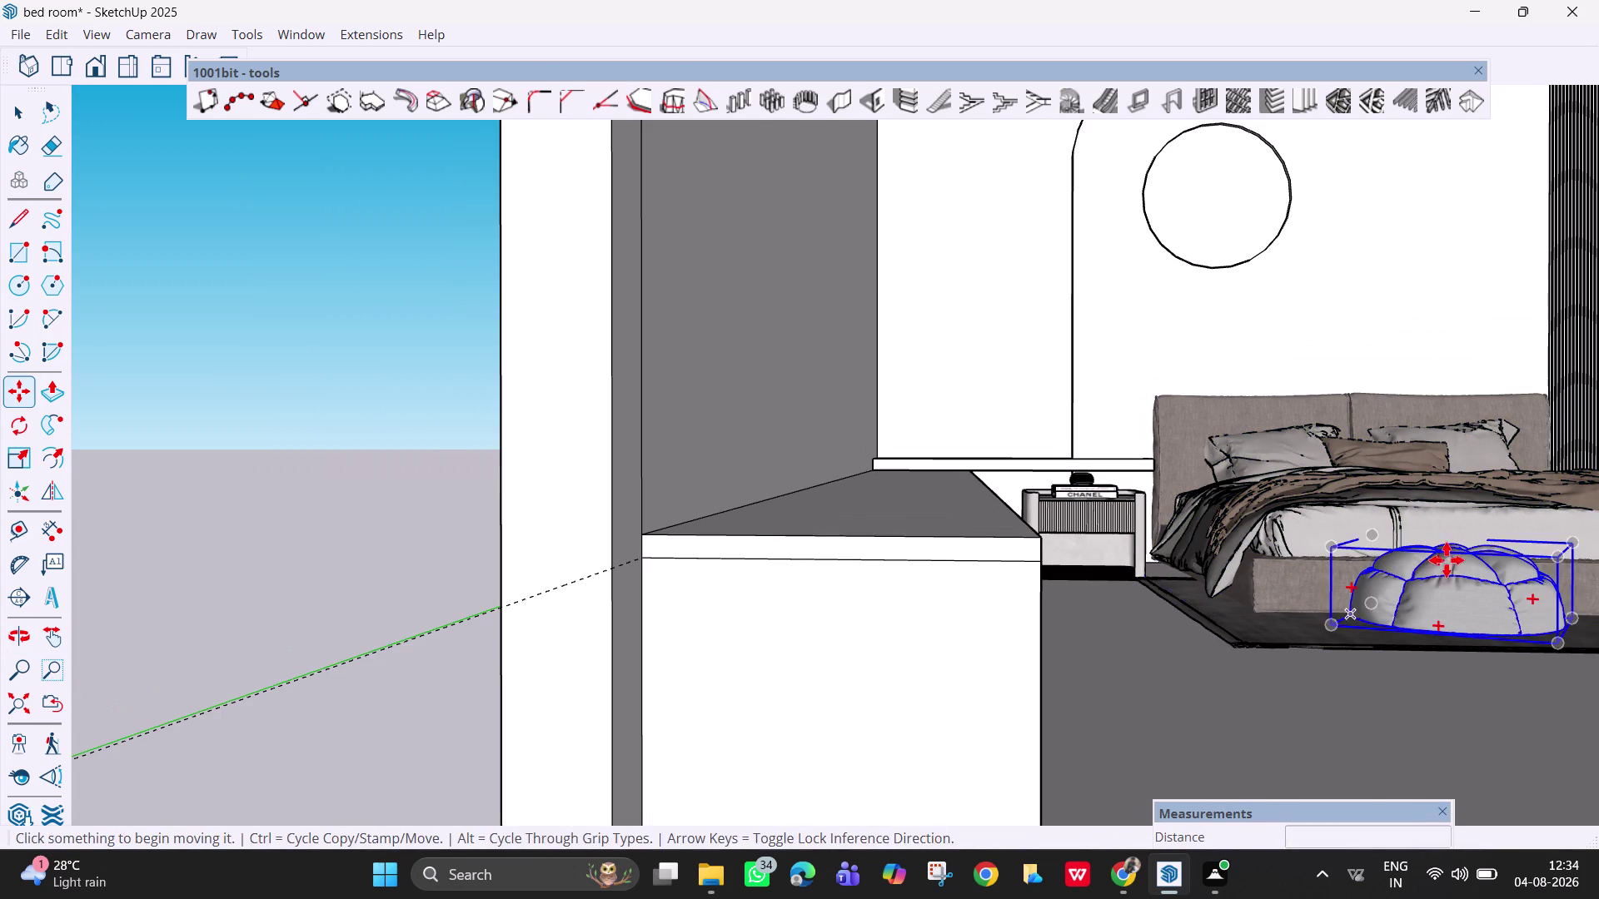
scroll(down, 3)
key(Escape)
key(Escape)
key(space)
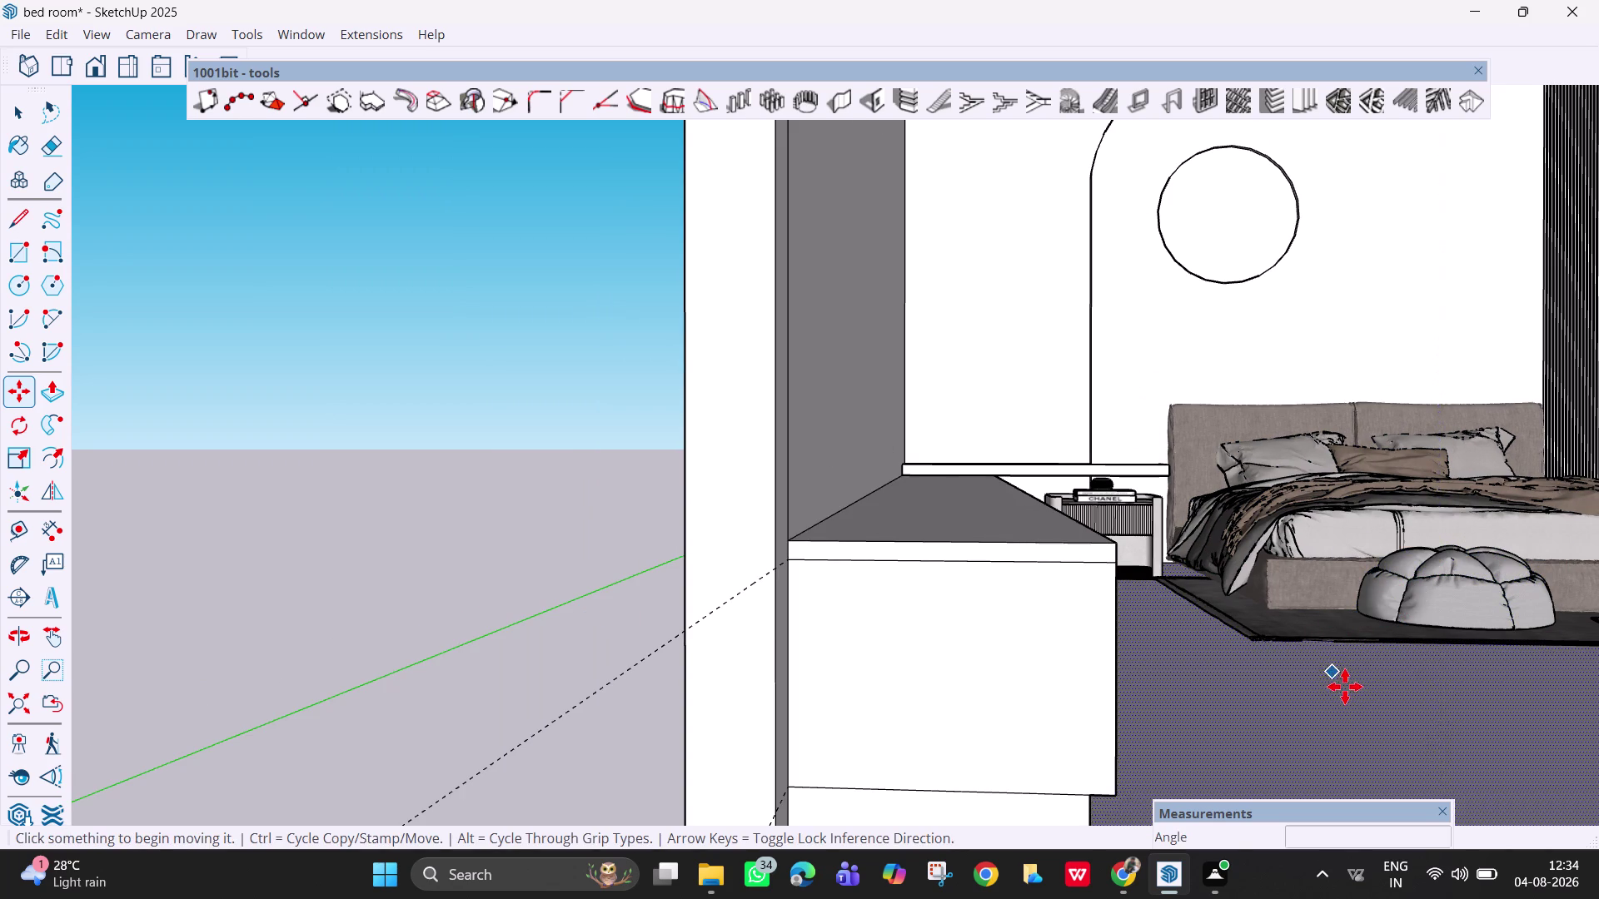
scroll(down, 3)
middle_drag(1463, 662, 1339, 670)
scroll(down, 3)
scroll(down, 3)
Pan and orbit to centre the view squarely on the bed wall.
key(h)
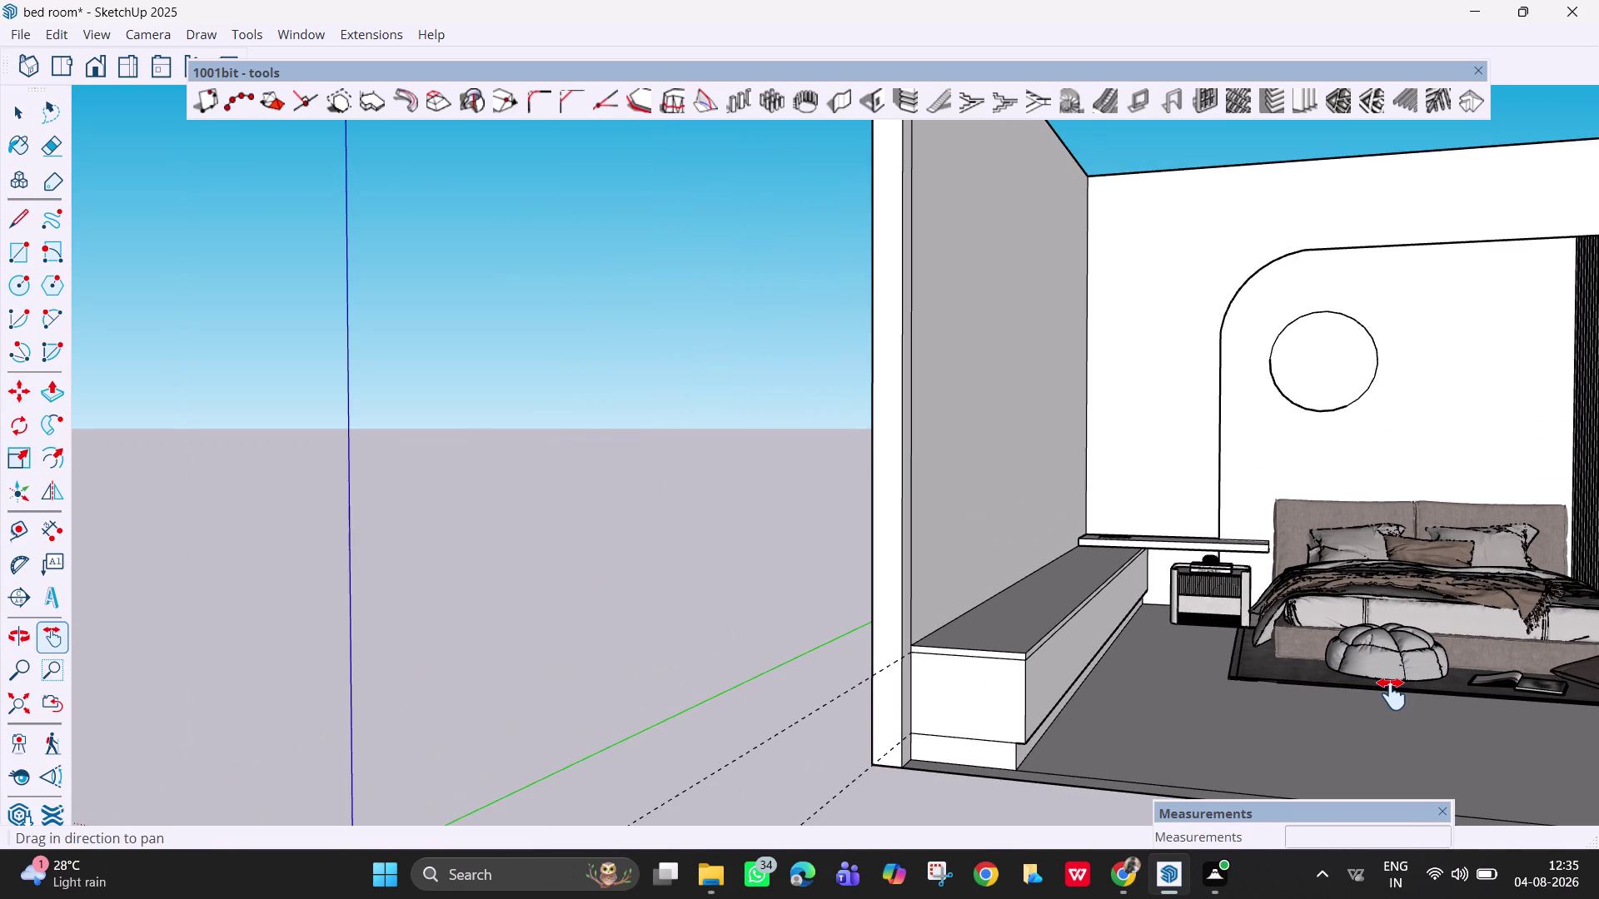
drag(1388, 694, 1103, 671)
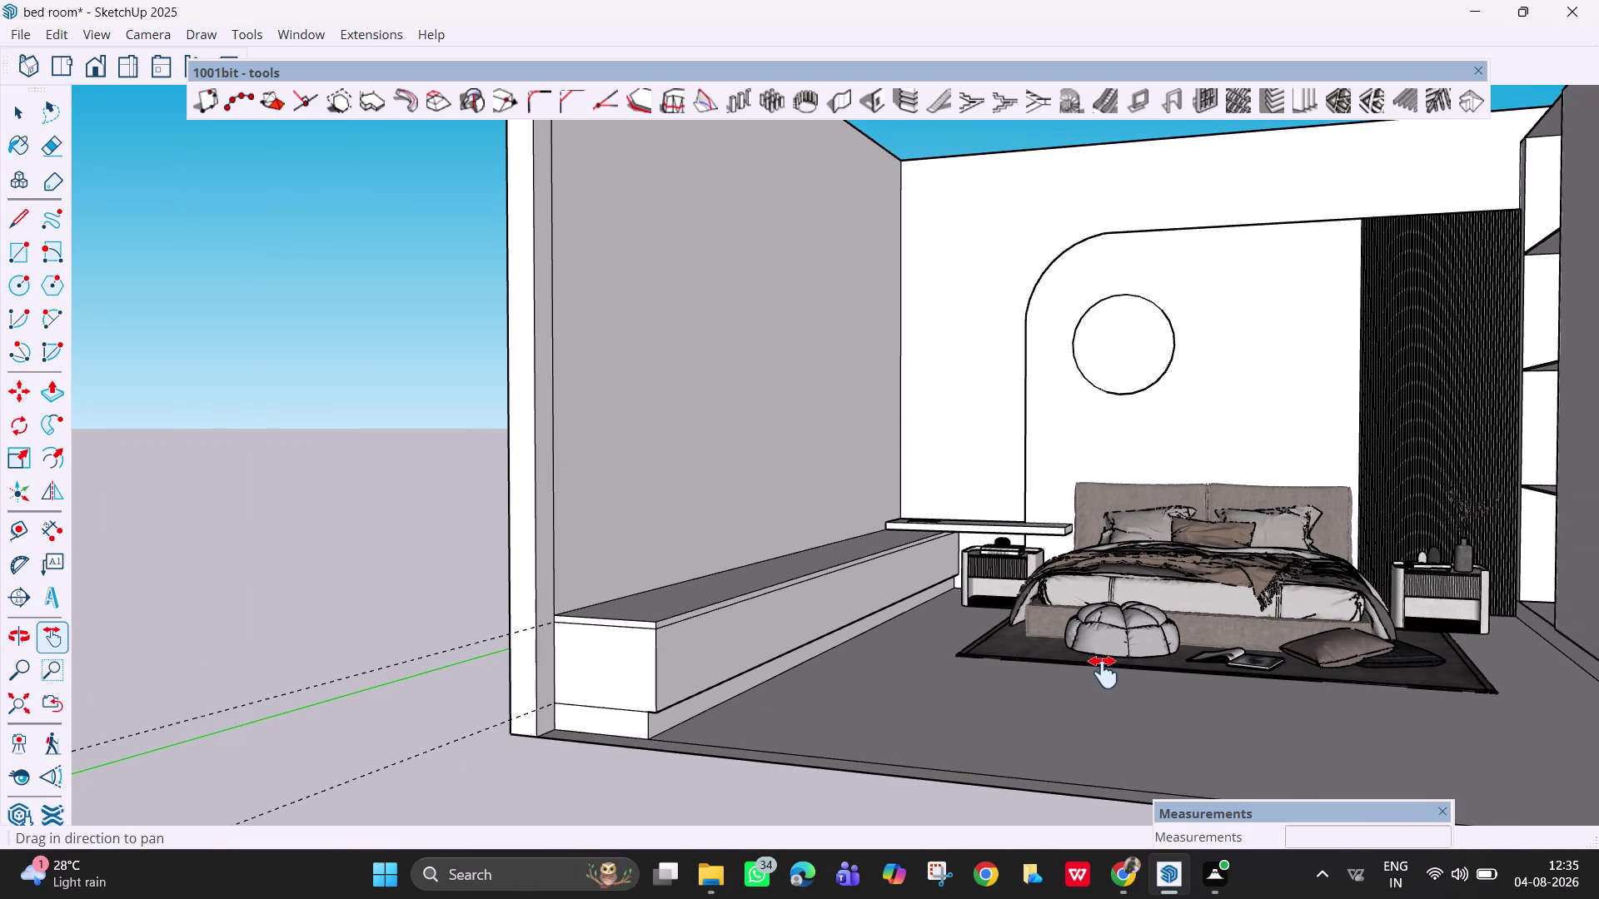
drag(1341, 611, 1204, 622)
drag(1221, 635, 1253, 653)
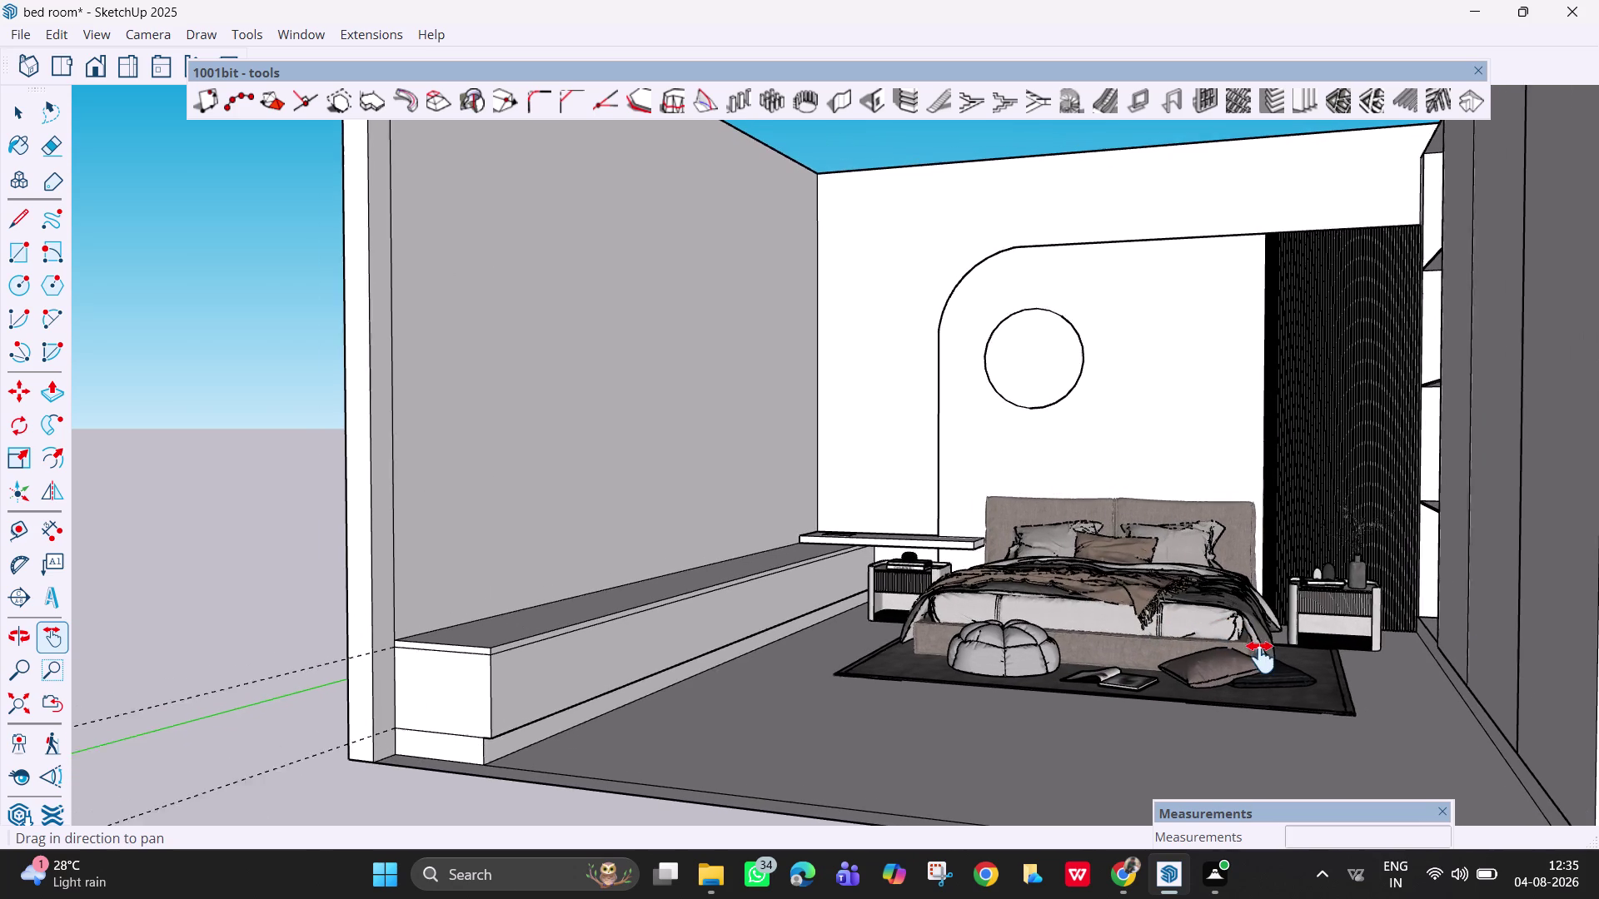
drag(1253, 653, 1273, 667)
middle_drag(1220, 633, 1283, 670)
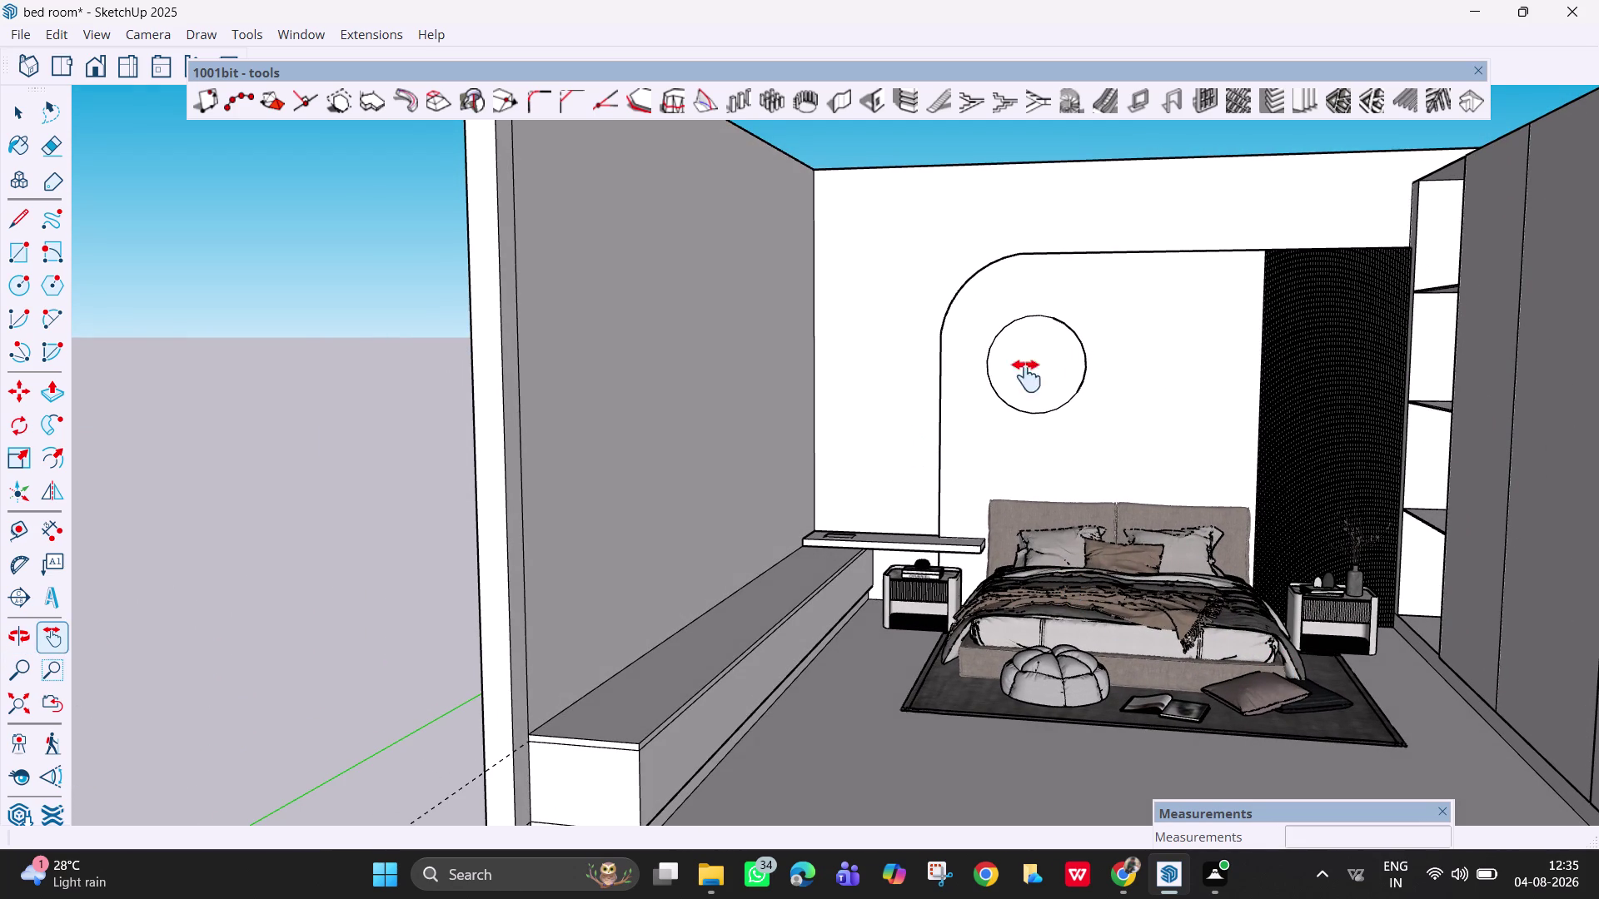
key(space)
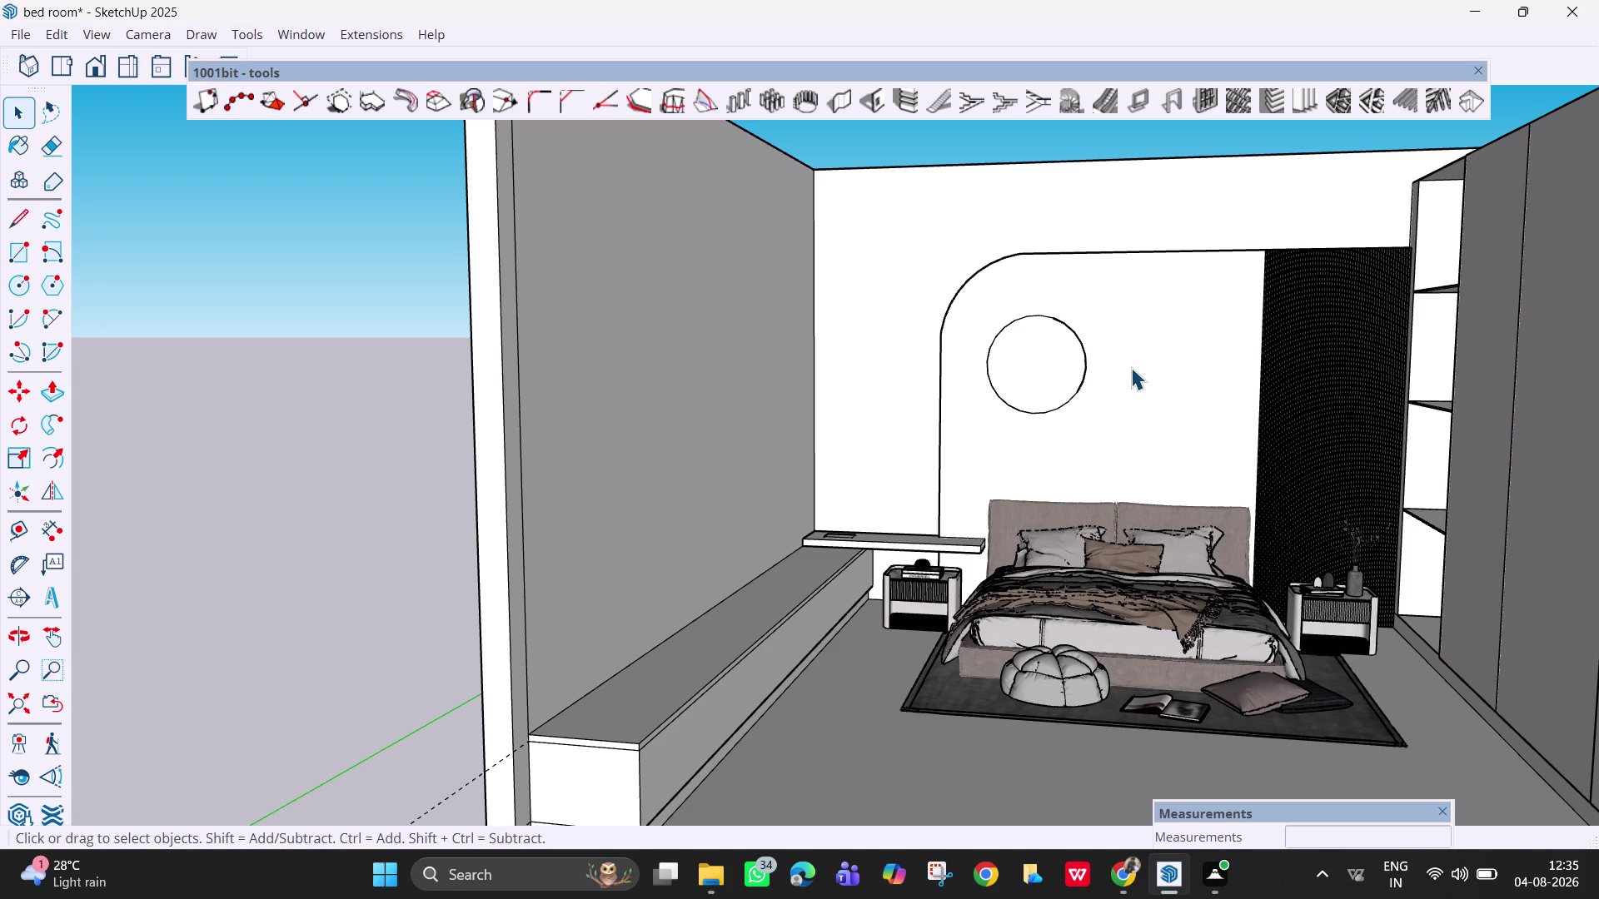
Zoom in on the bed wall and select the round decor circle with its outline.
click(1131, 368)
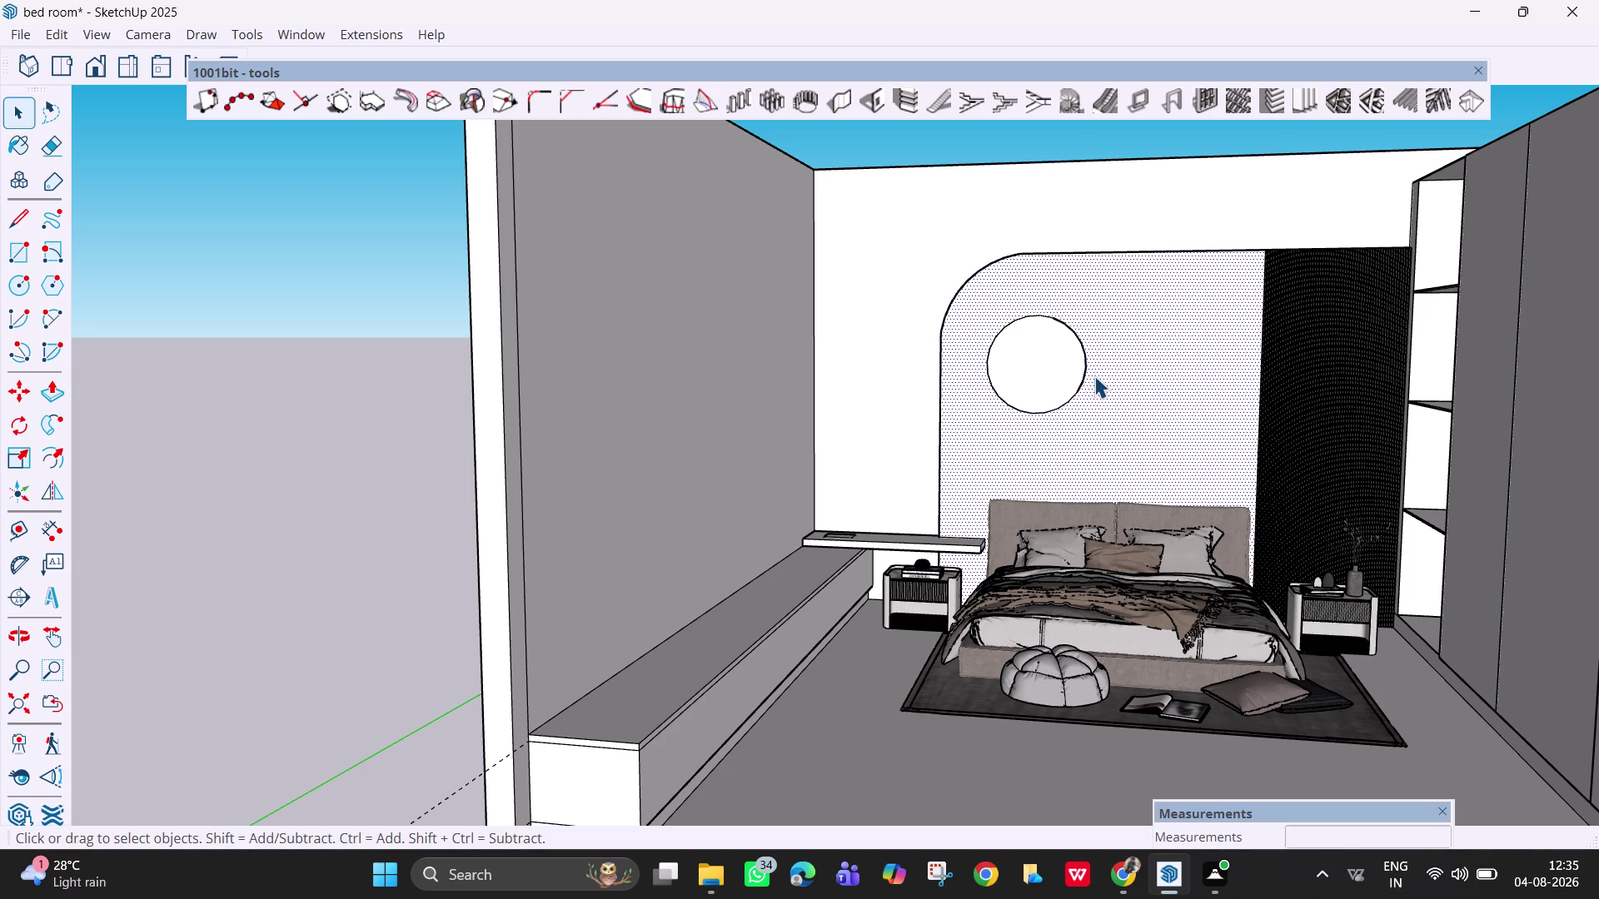
scroll(up, 3)
scroll(up, 3)
key(Escape)
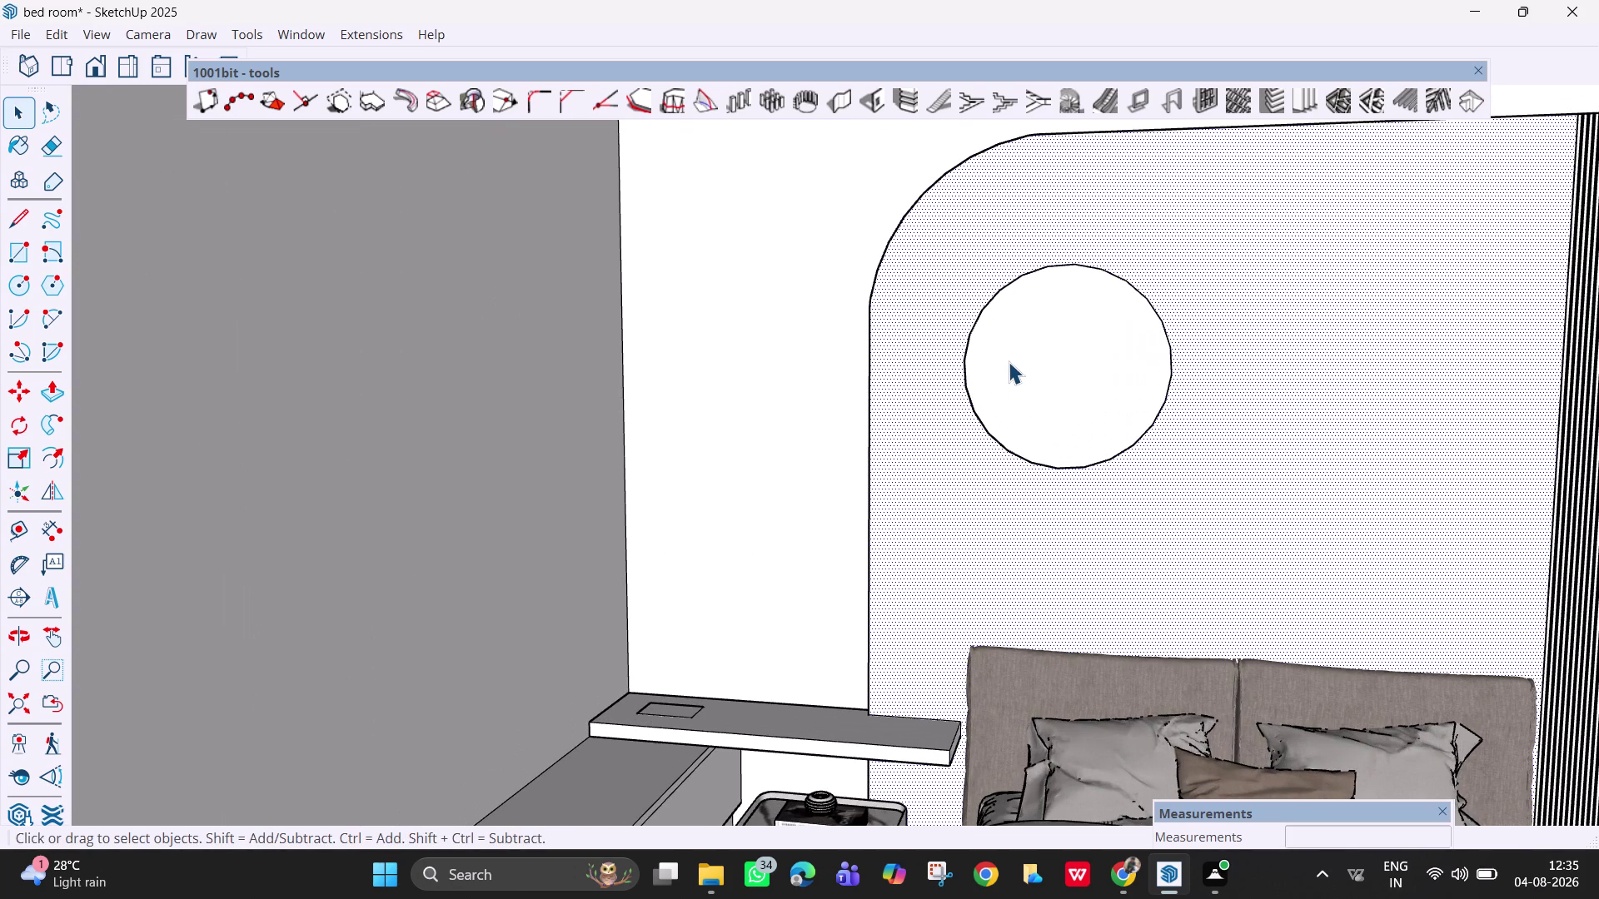
click(1075, 357)
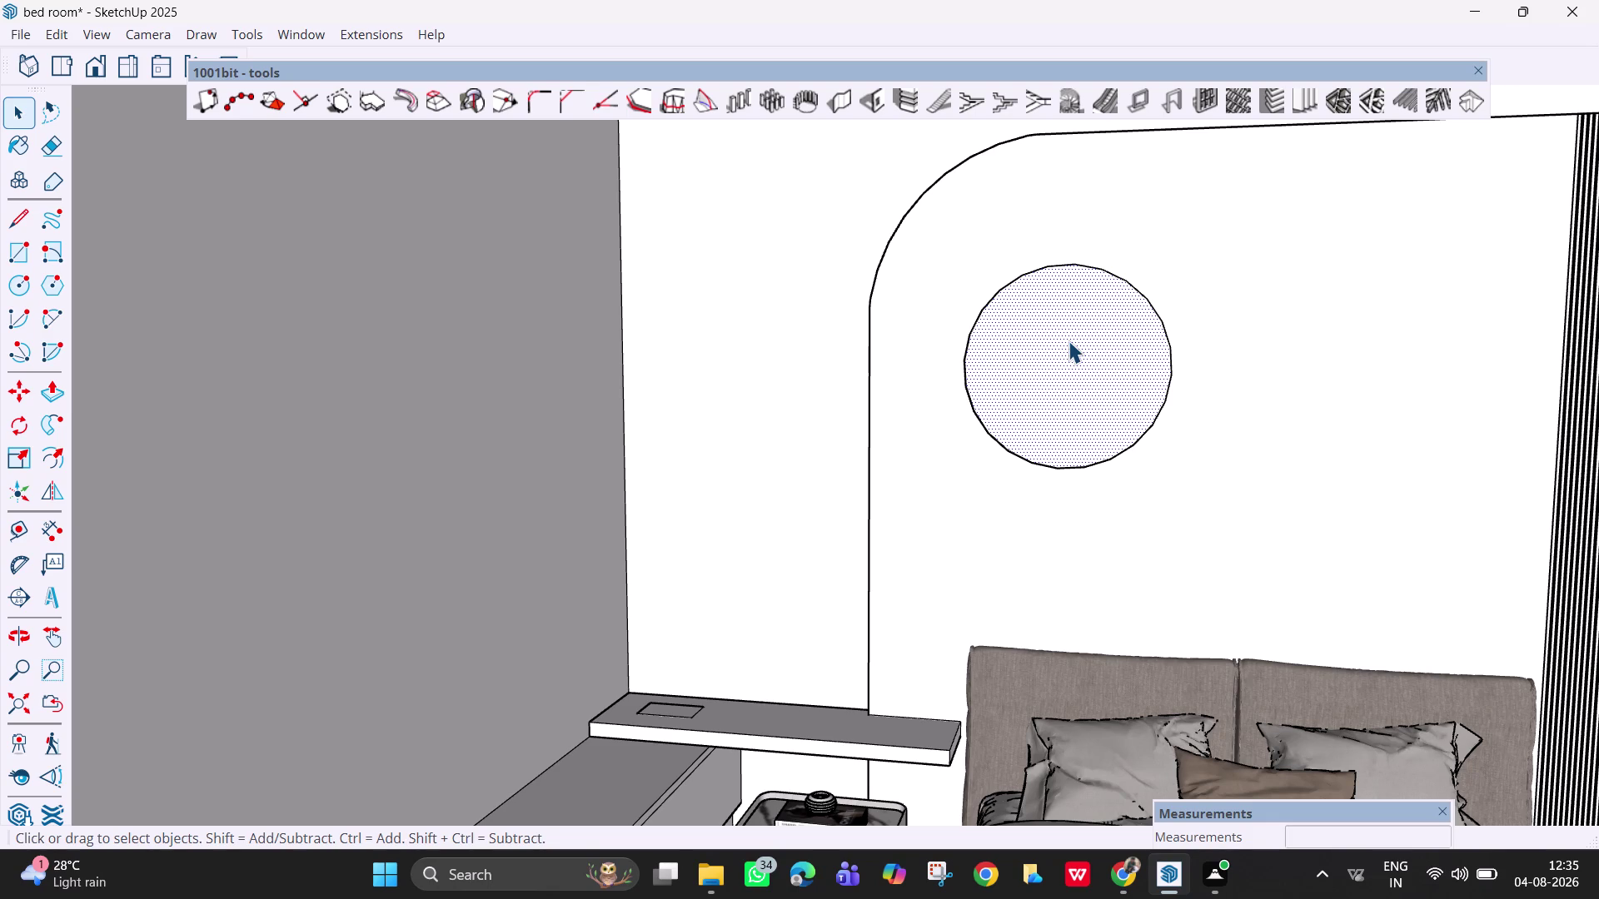
scroll(up, 3)
middle_drag(1051, 338, 901, 350)
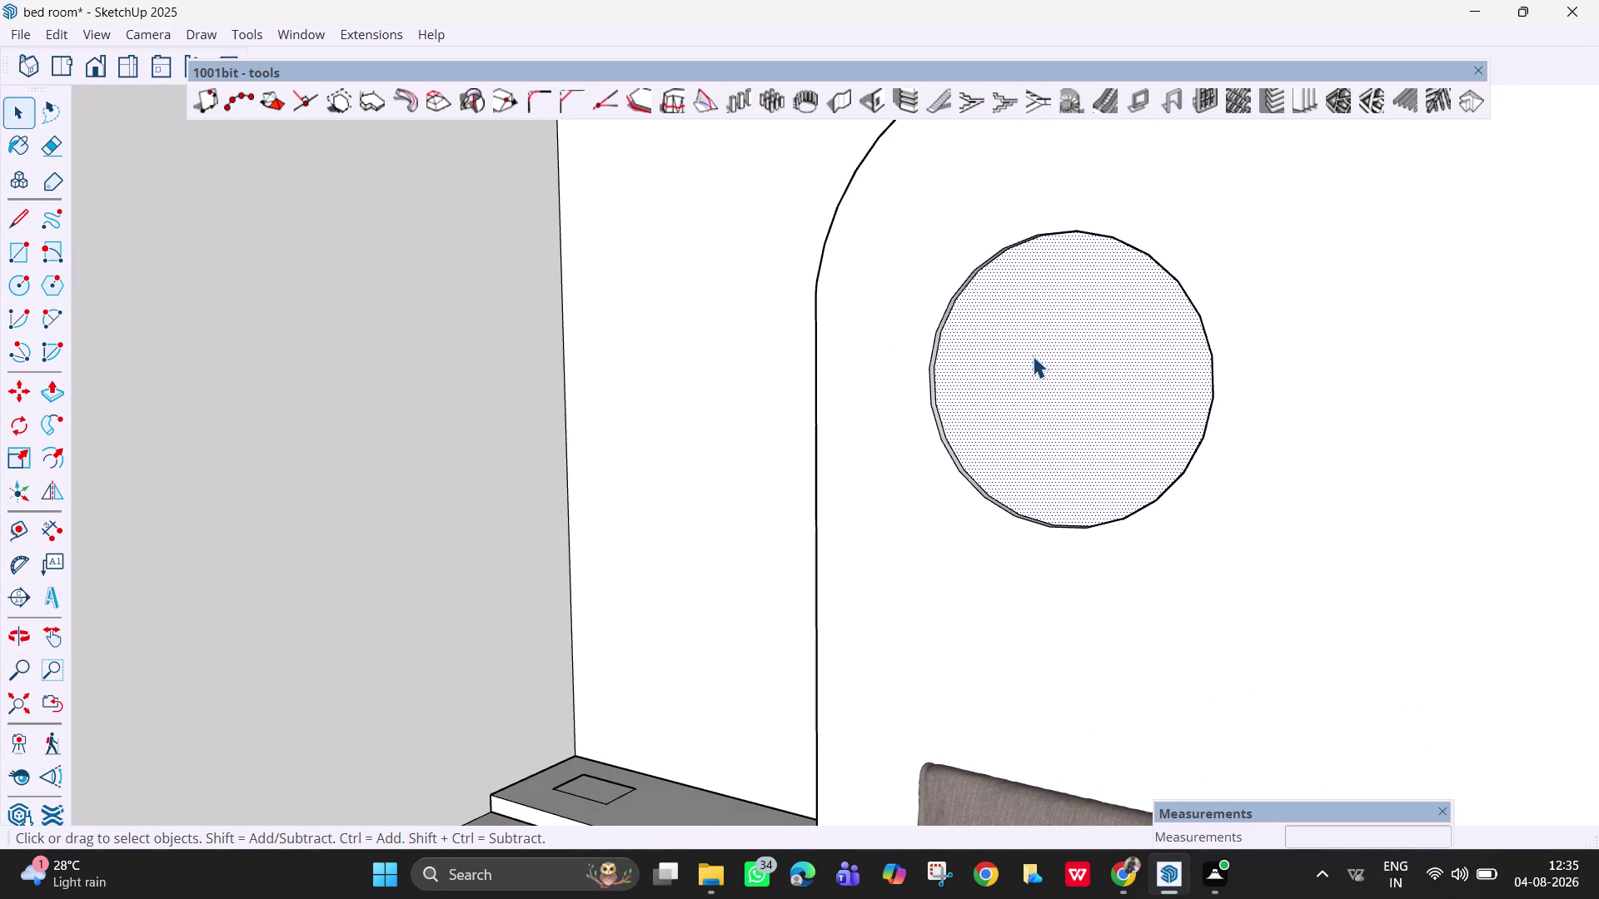
click(315, 30)
click(300, 36)
click(1474, 70)
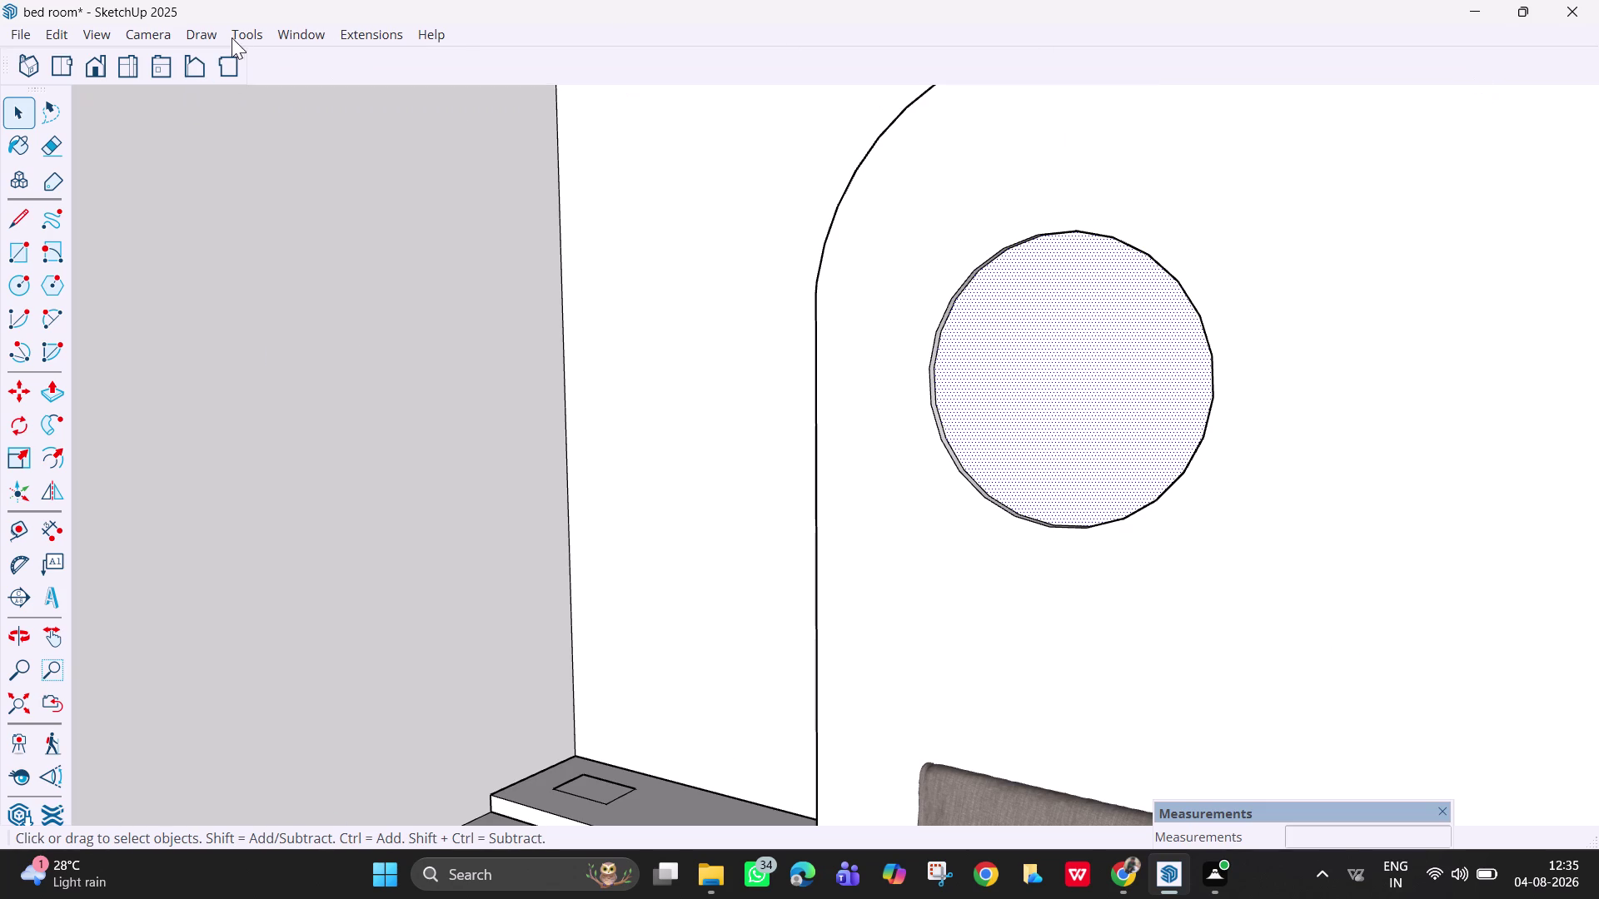
Show the Default Tray with the Materials panel and browse its material collections.
click(304, 42)
click(325, 55)
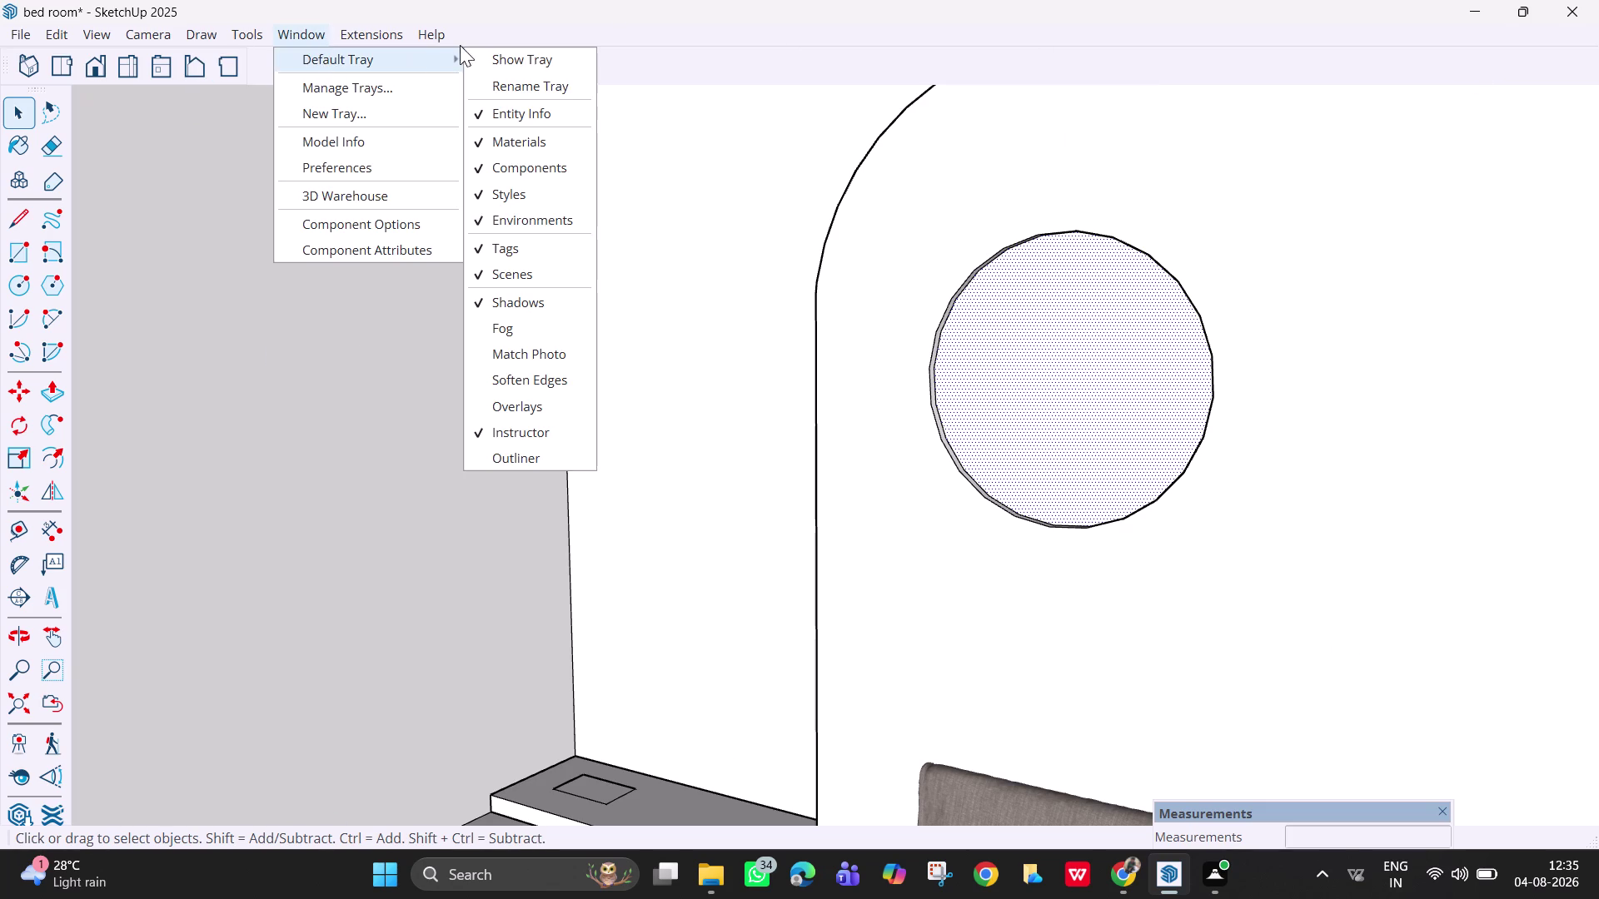
click(532, 59)
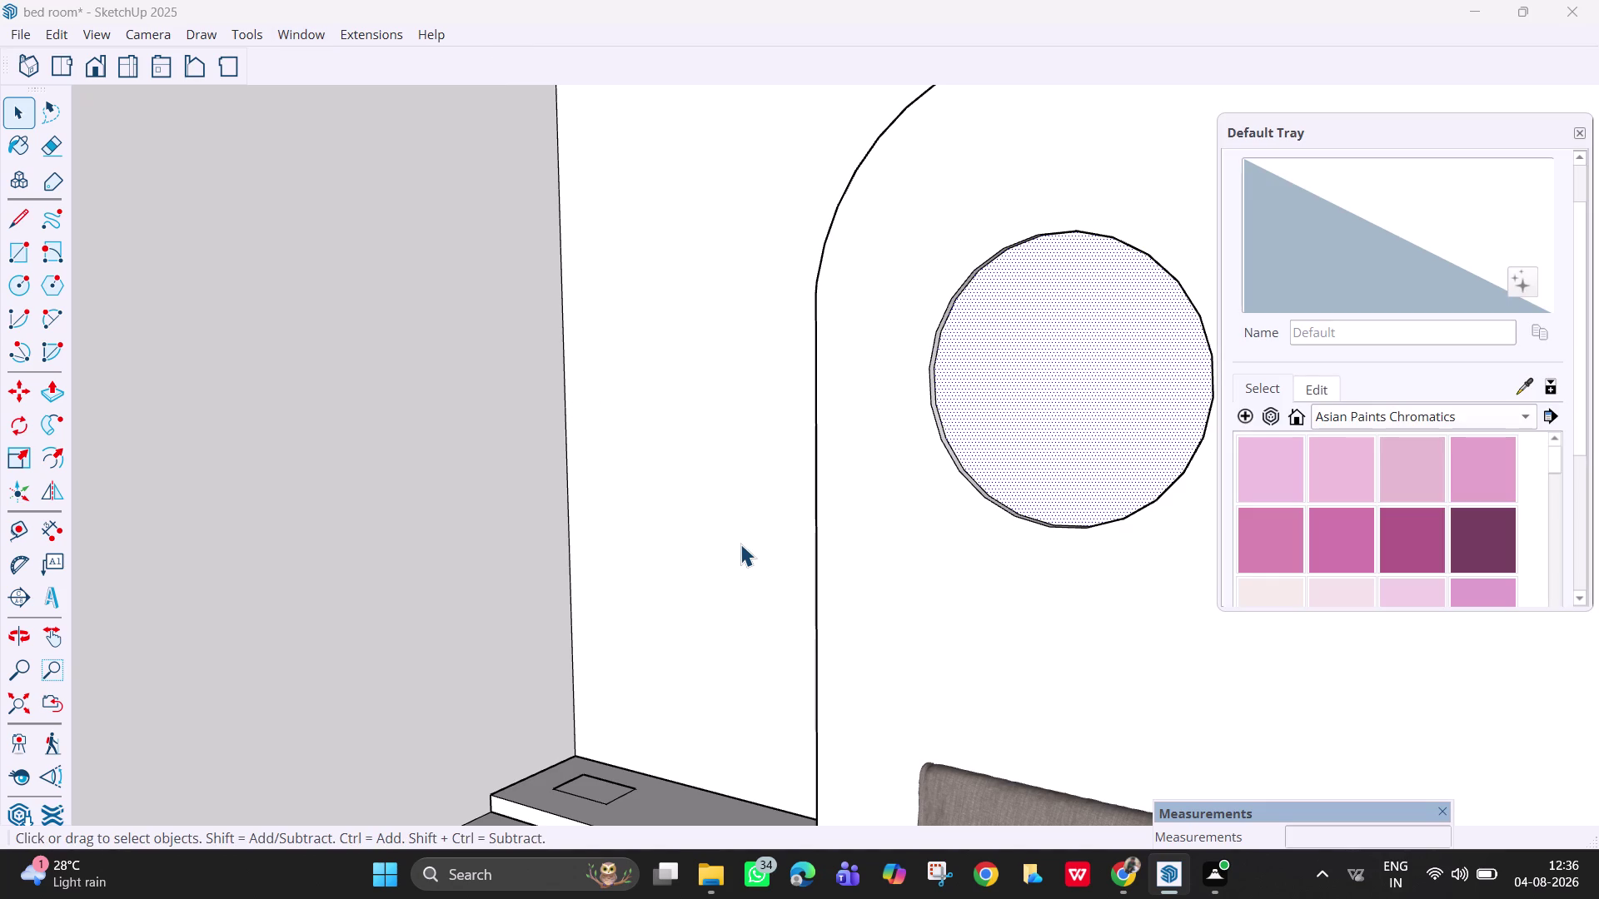
click(1435, 418)
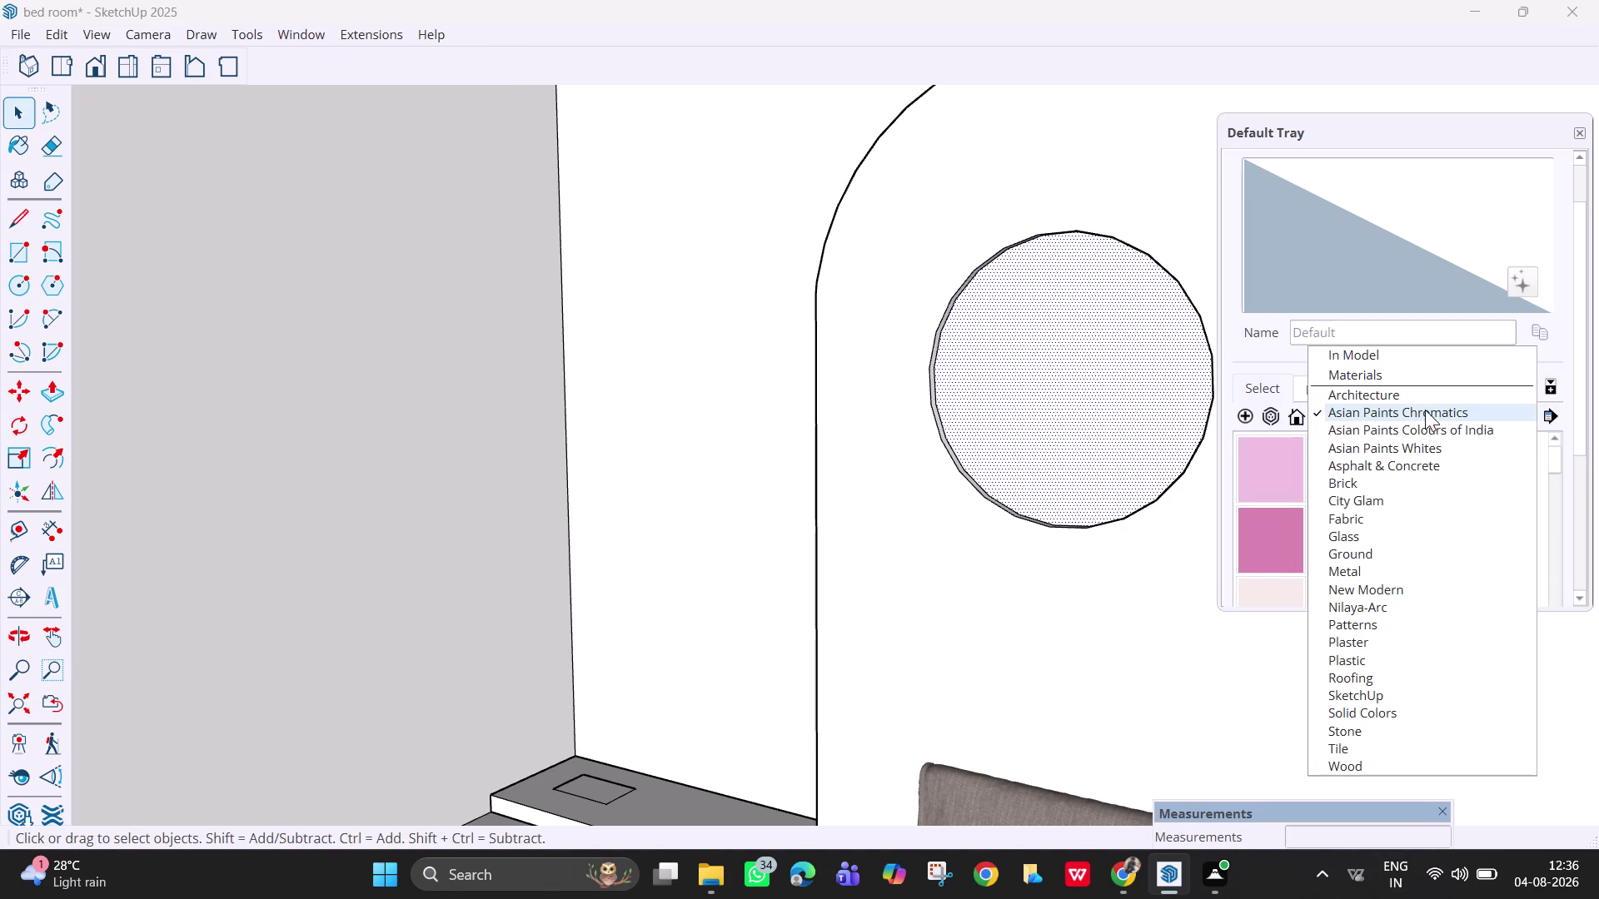
Browse the Asian Paints Colours of India swatches for a light orange shade.
click(1413, 438)
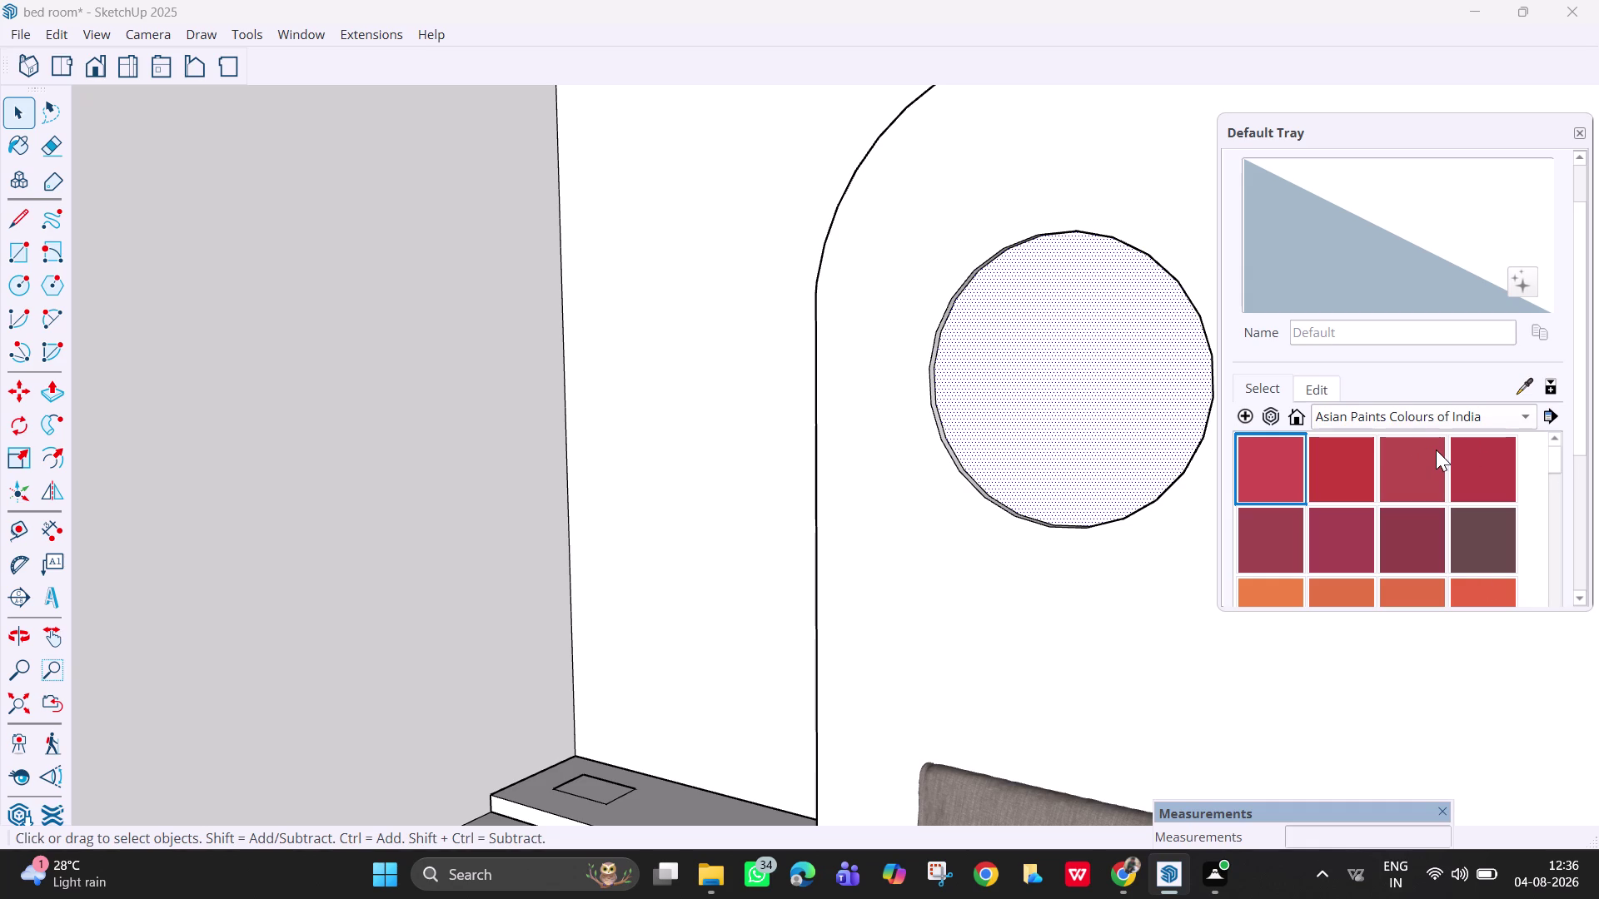
scroll(down, 3)
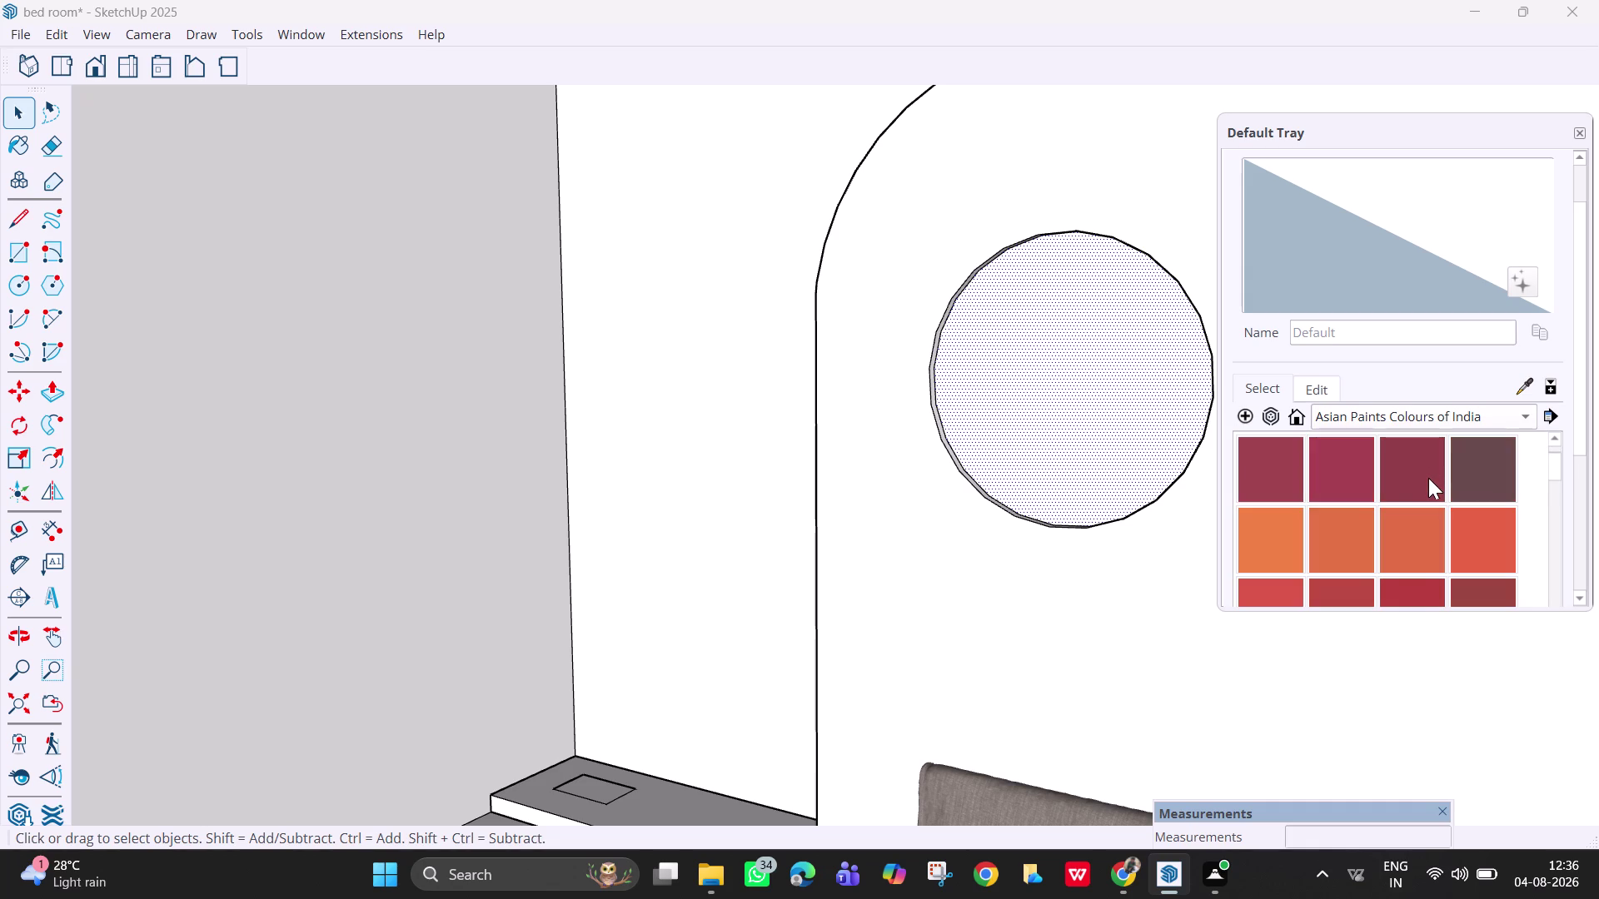
scroll(down, 3)
scroll(down, 3)
click(1275, 531)
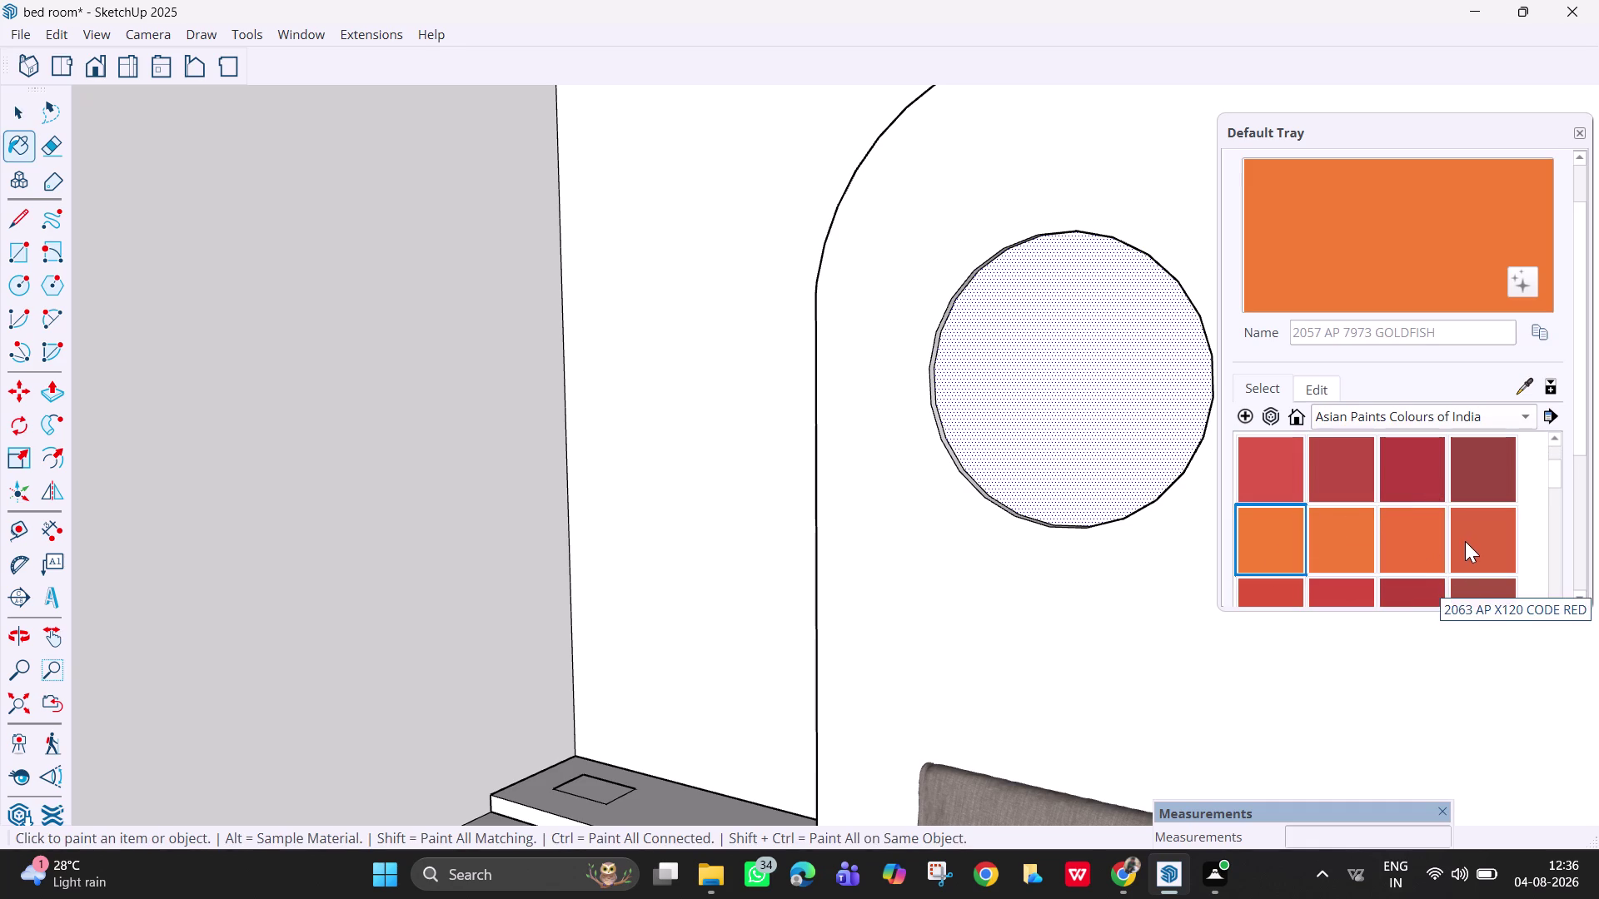
scroll(down, 3)
scroll(down, 3)
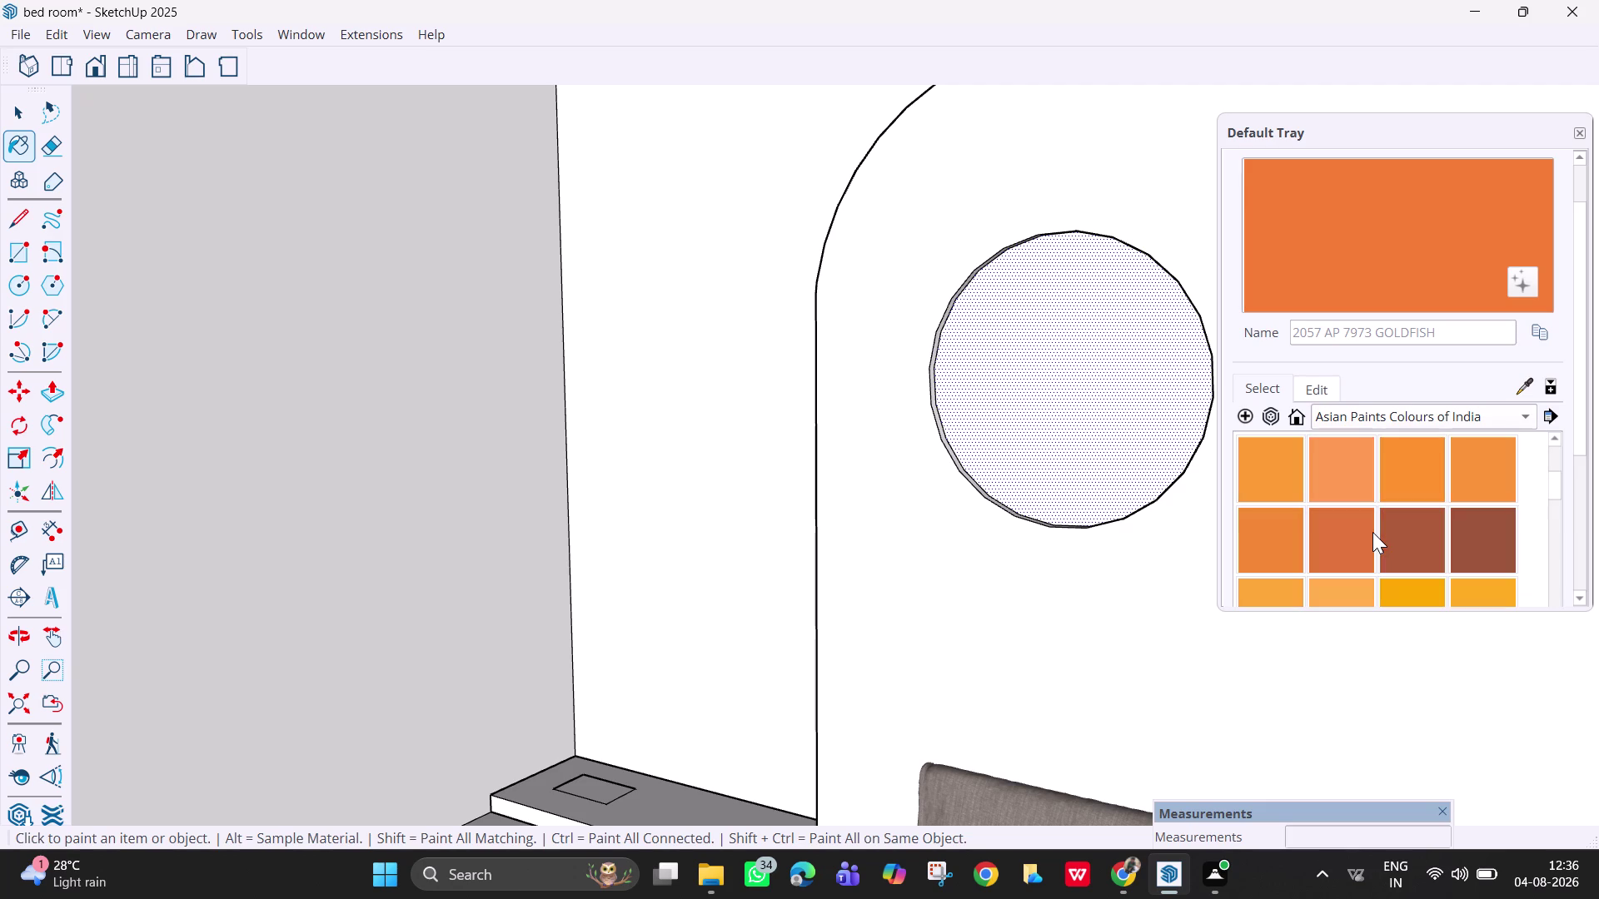
scroll(down, 3)
scroll(down, 3)
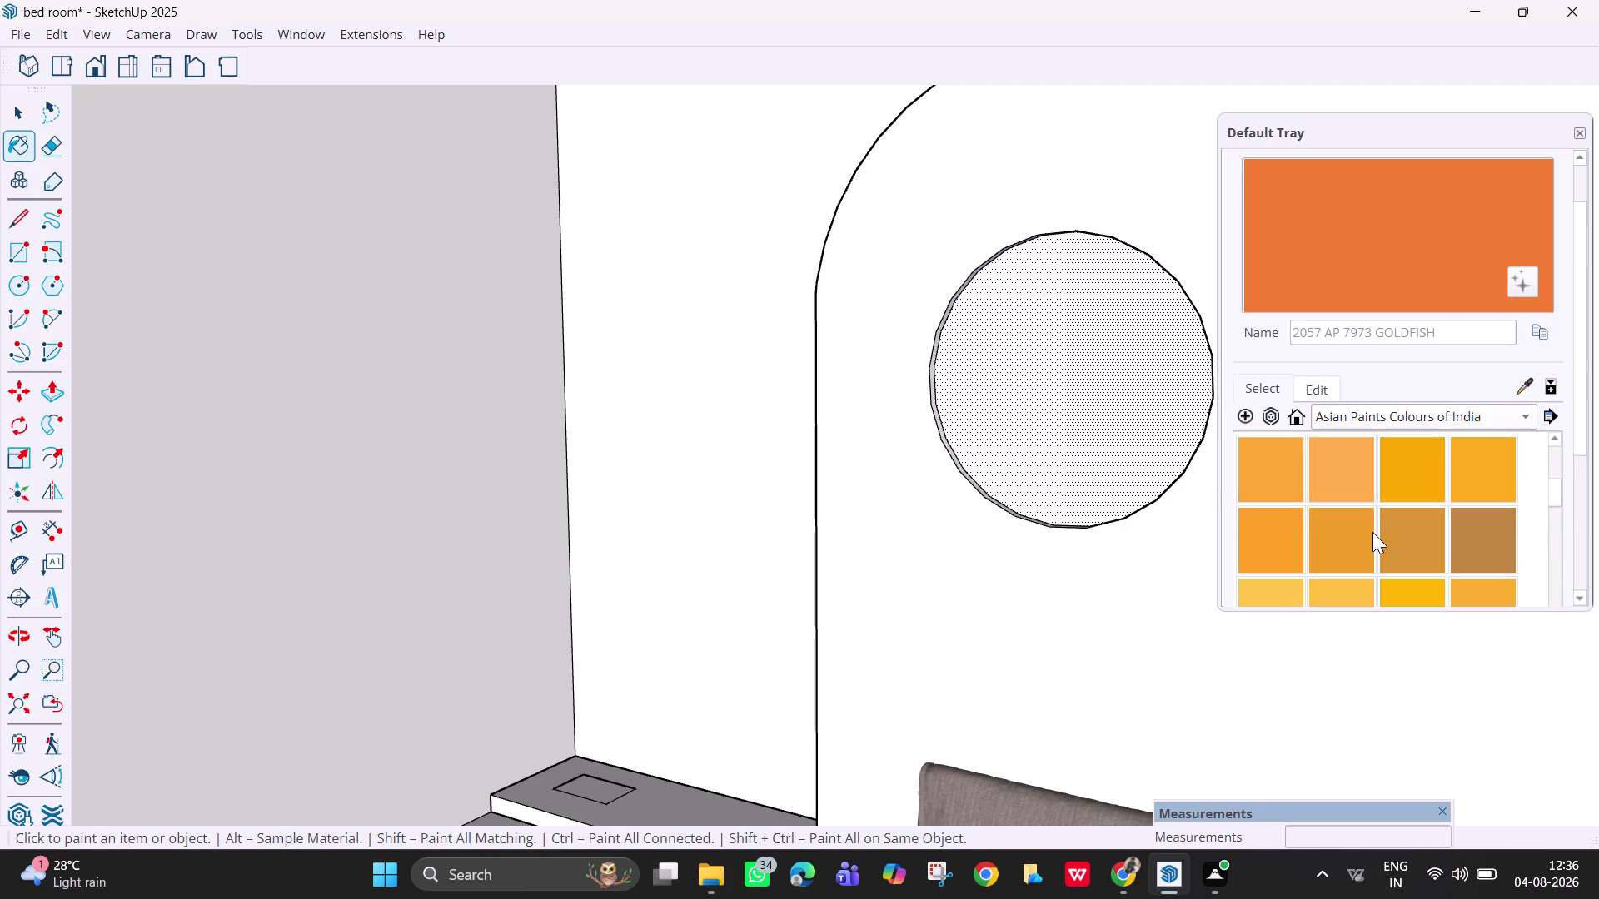
scroll(down, 3)
scroll(down, 3)
scroll(down, 3)
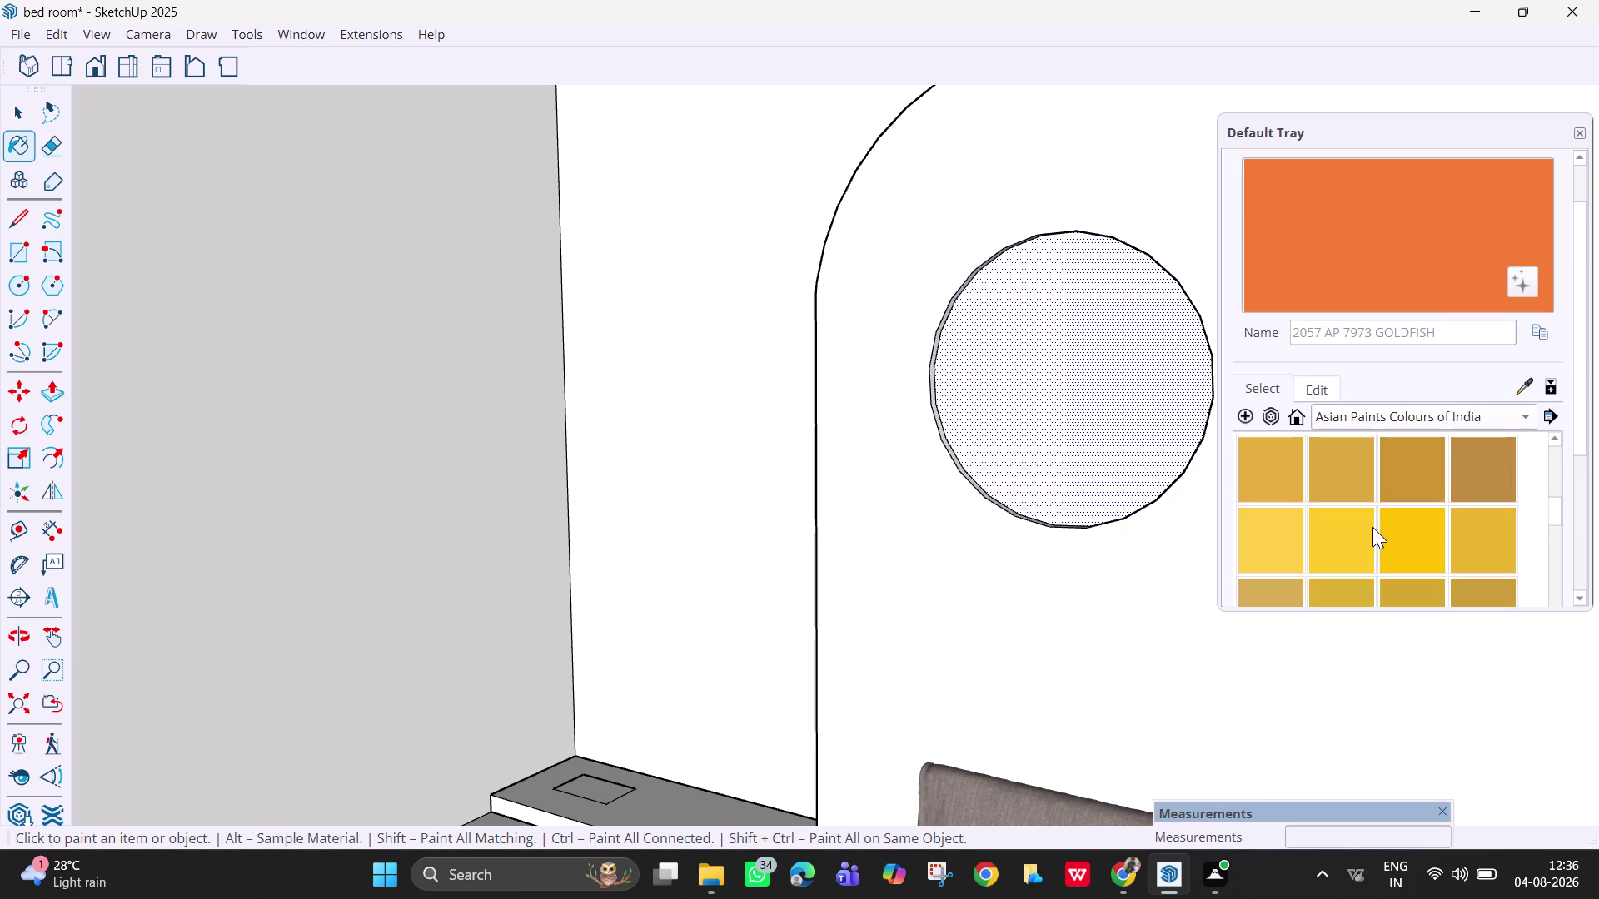
scroll(down, 3)
scroll(down, 3)
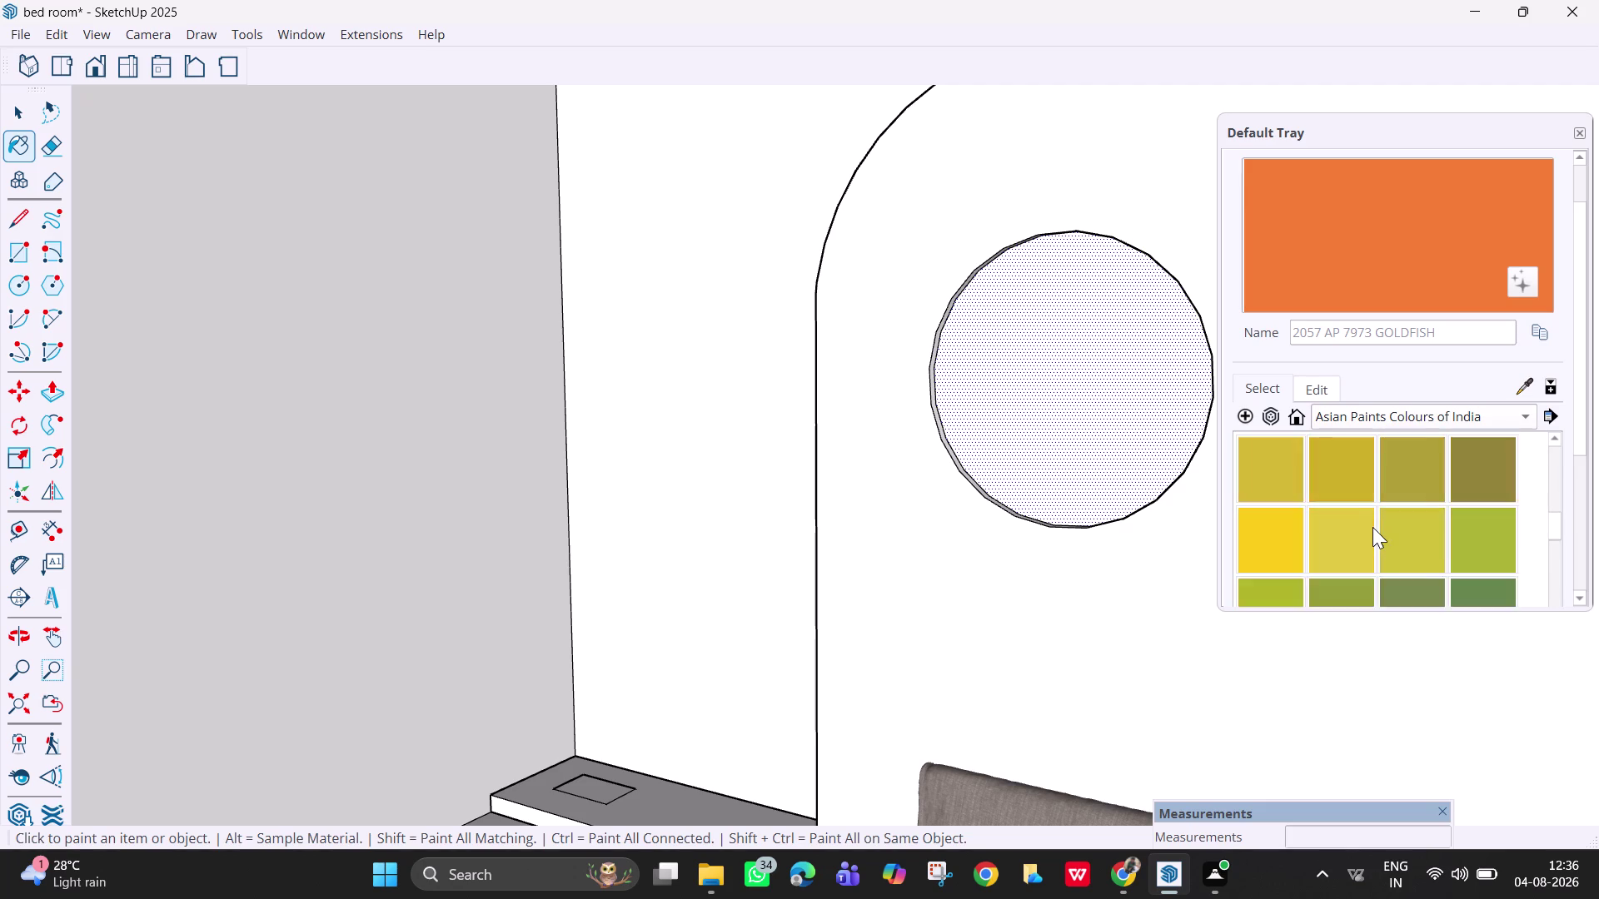
scroll(down, 3)
scroll(down, 3)
scroll(down, 3)
scroll(down, 3)
scroll(down, 3)
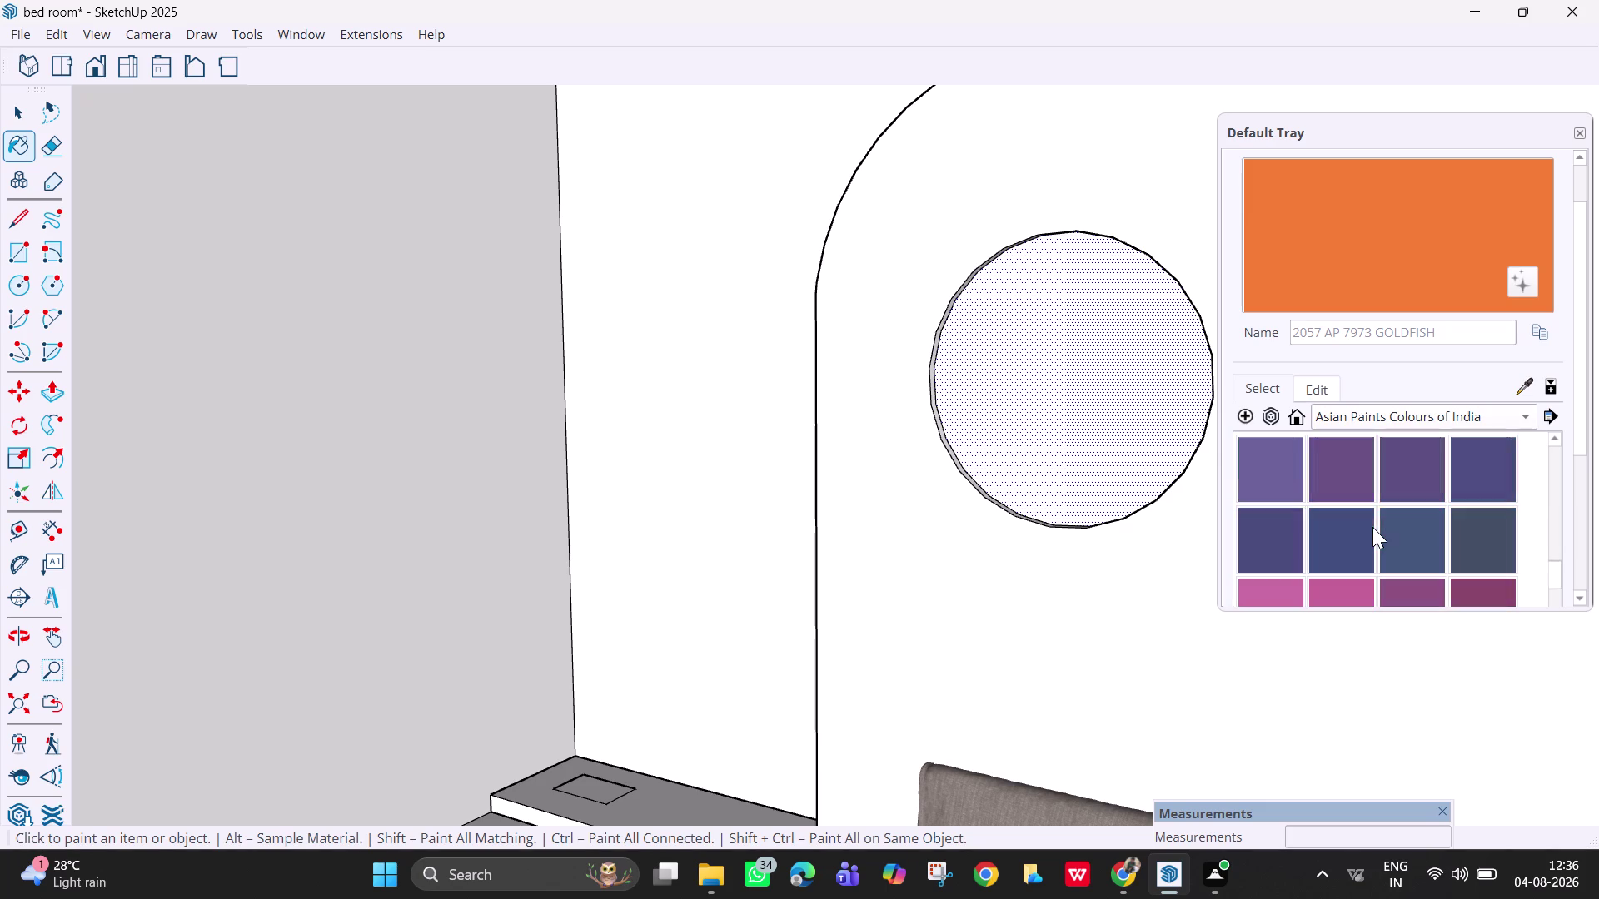
scroll(down, 3)
scroll(down, 3)
scroll(down, 3)
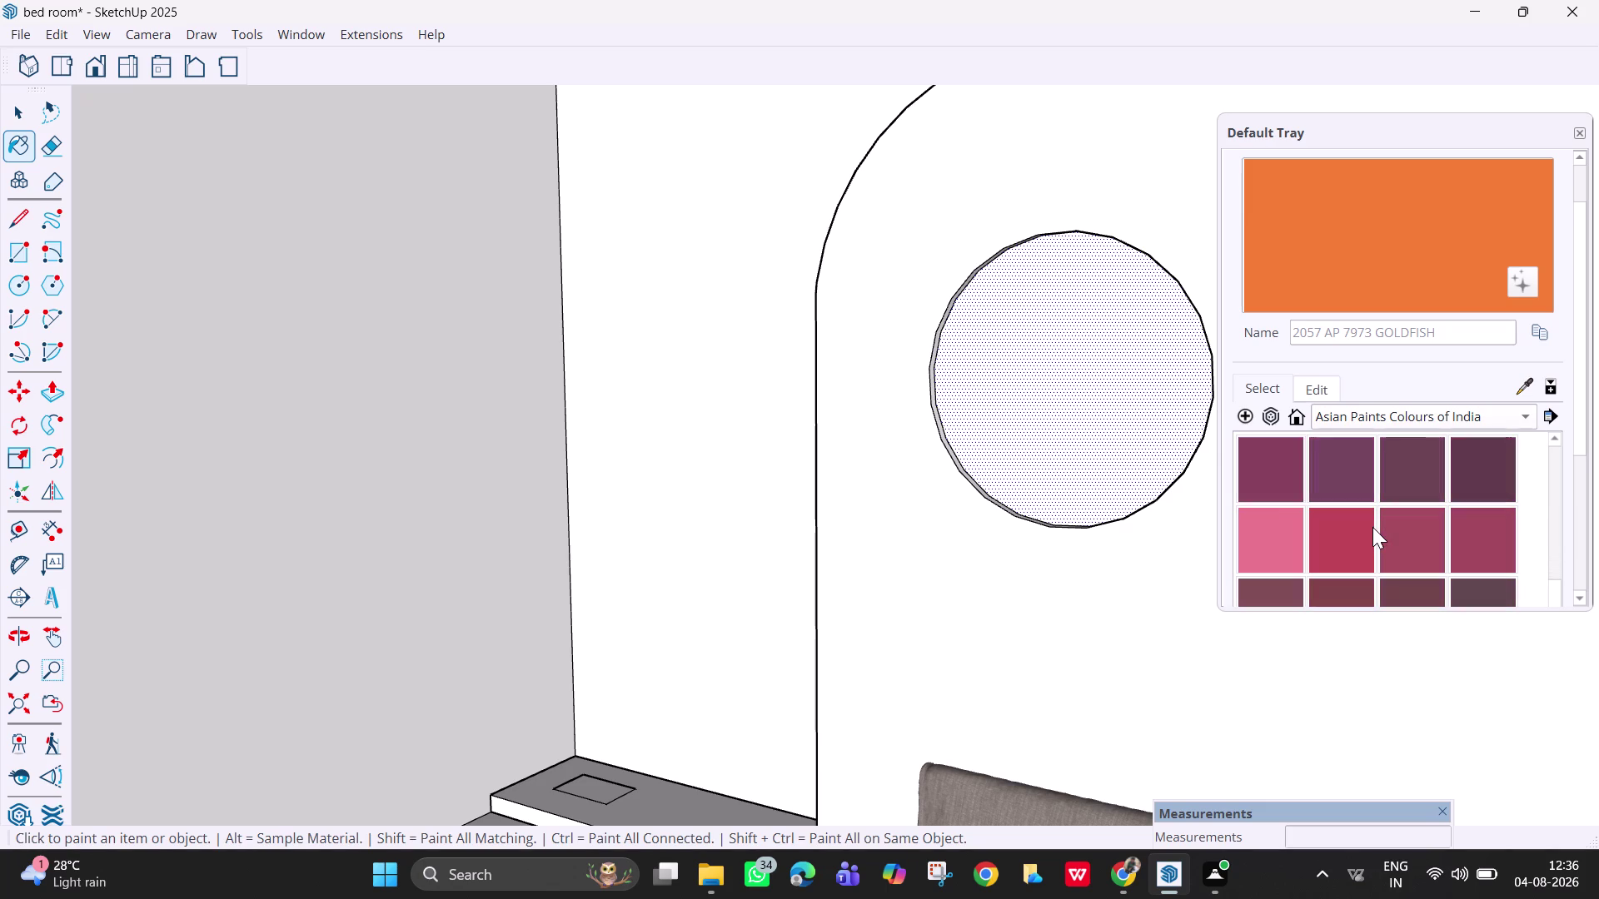
scroll(down, 3)
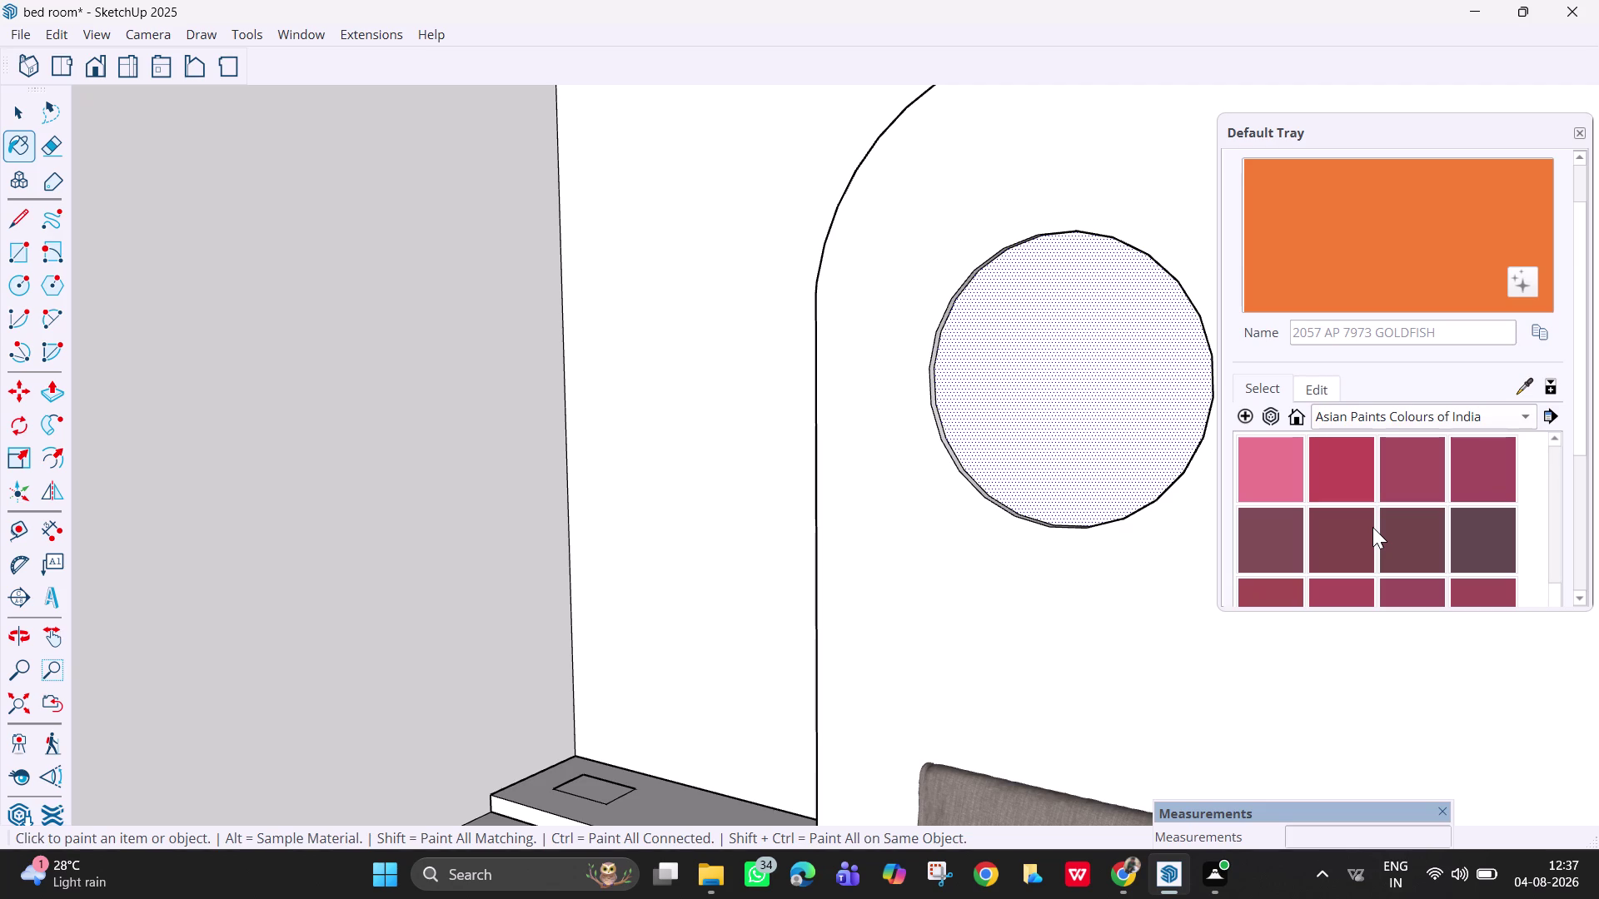
scroll(down, 3)
Paint the round wall decor with 2074 AP 7950 FIRE GLOBE, then reopen the collection list.
scroll(up, 3)
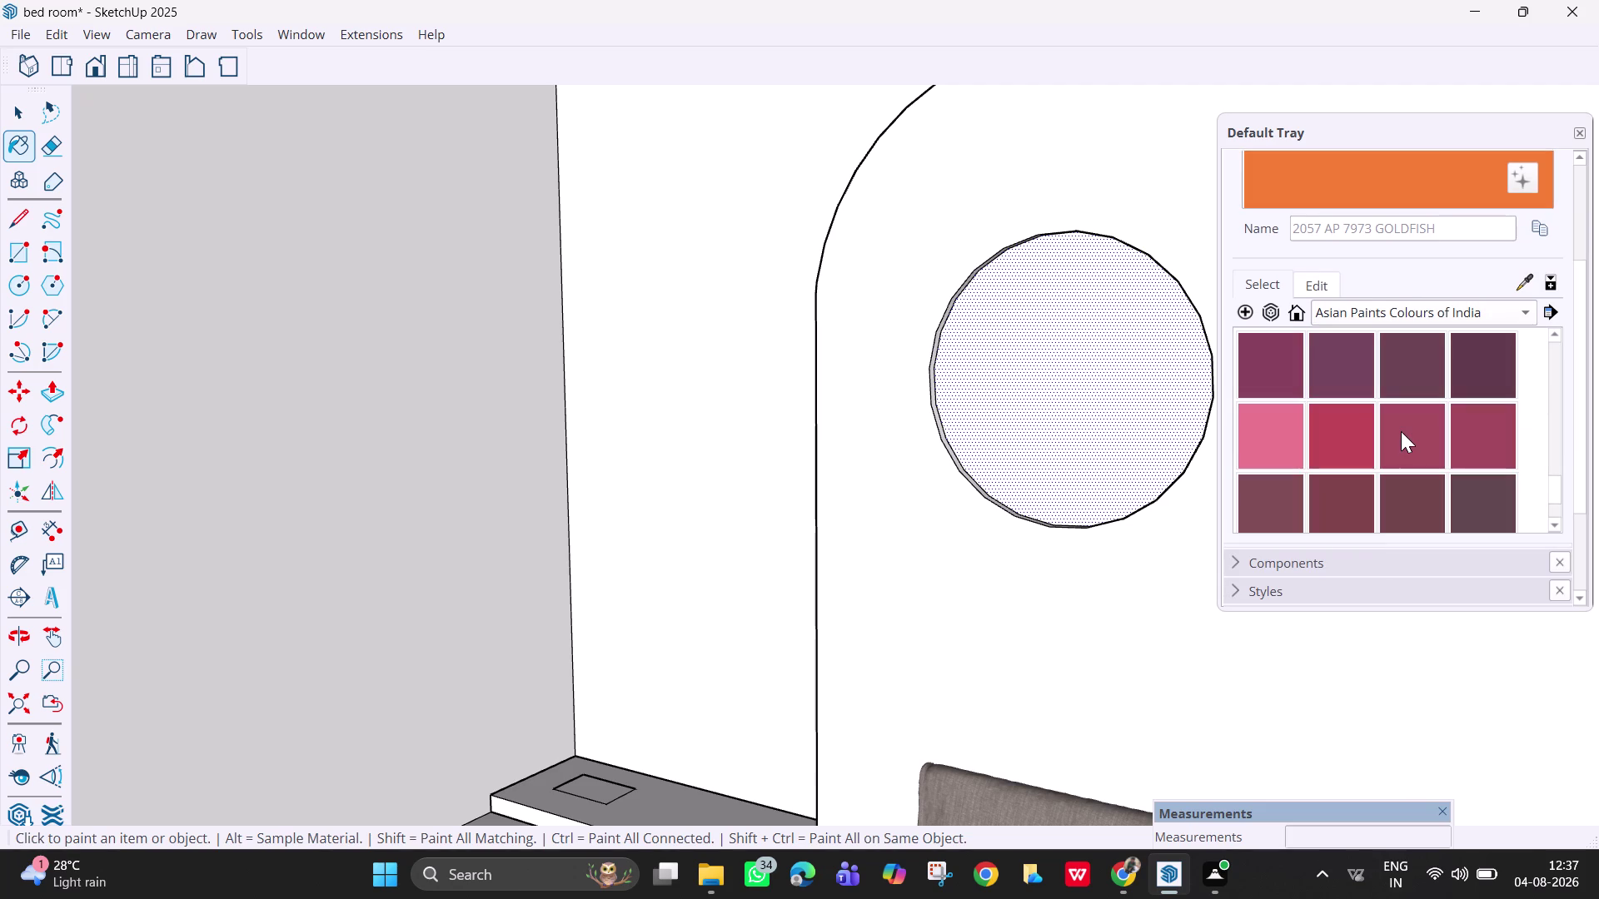
scroll(up, 3)
scroll(up, 3)
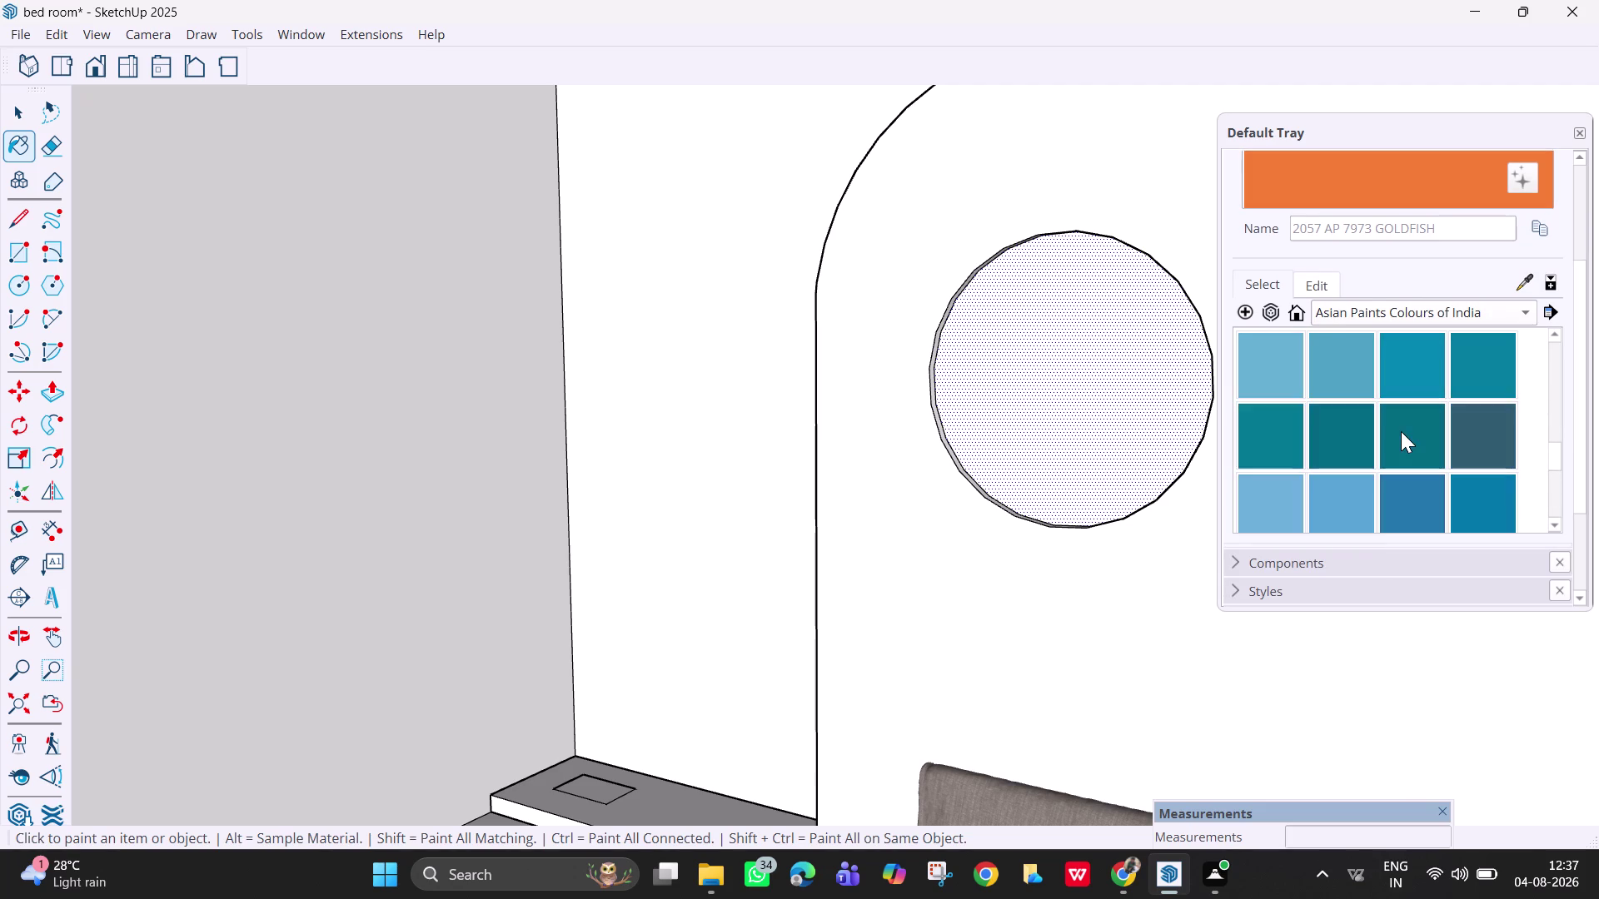
scroll(up, 3)
scroll(up, 3)
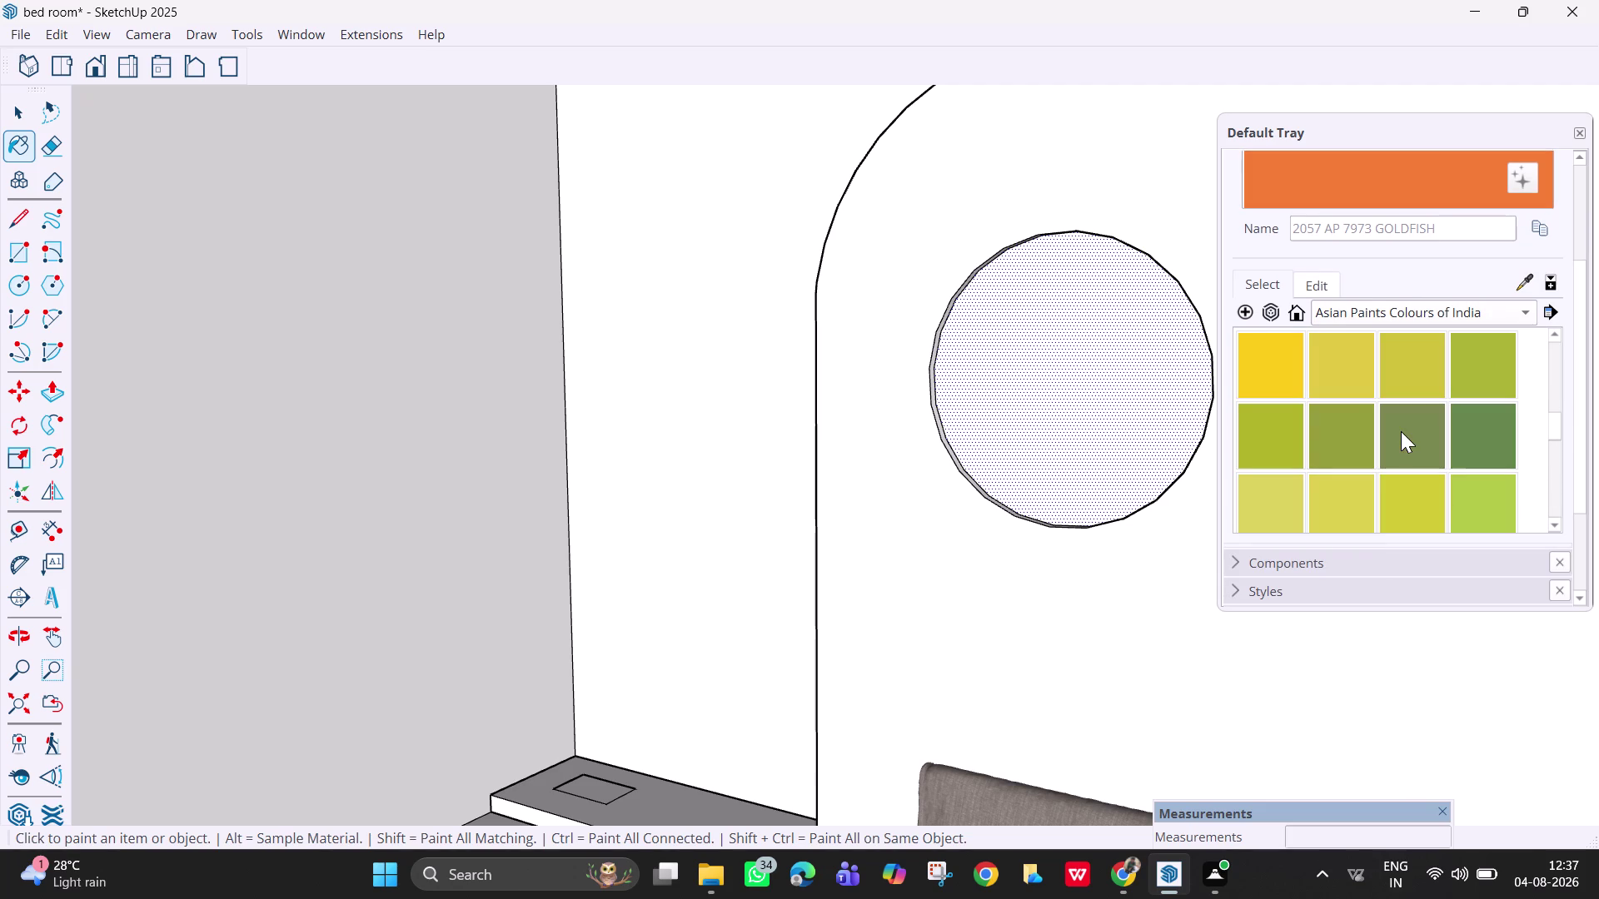
scroll(down, 3)
scroll(up, 3)
scroll(up, 3)
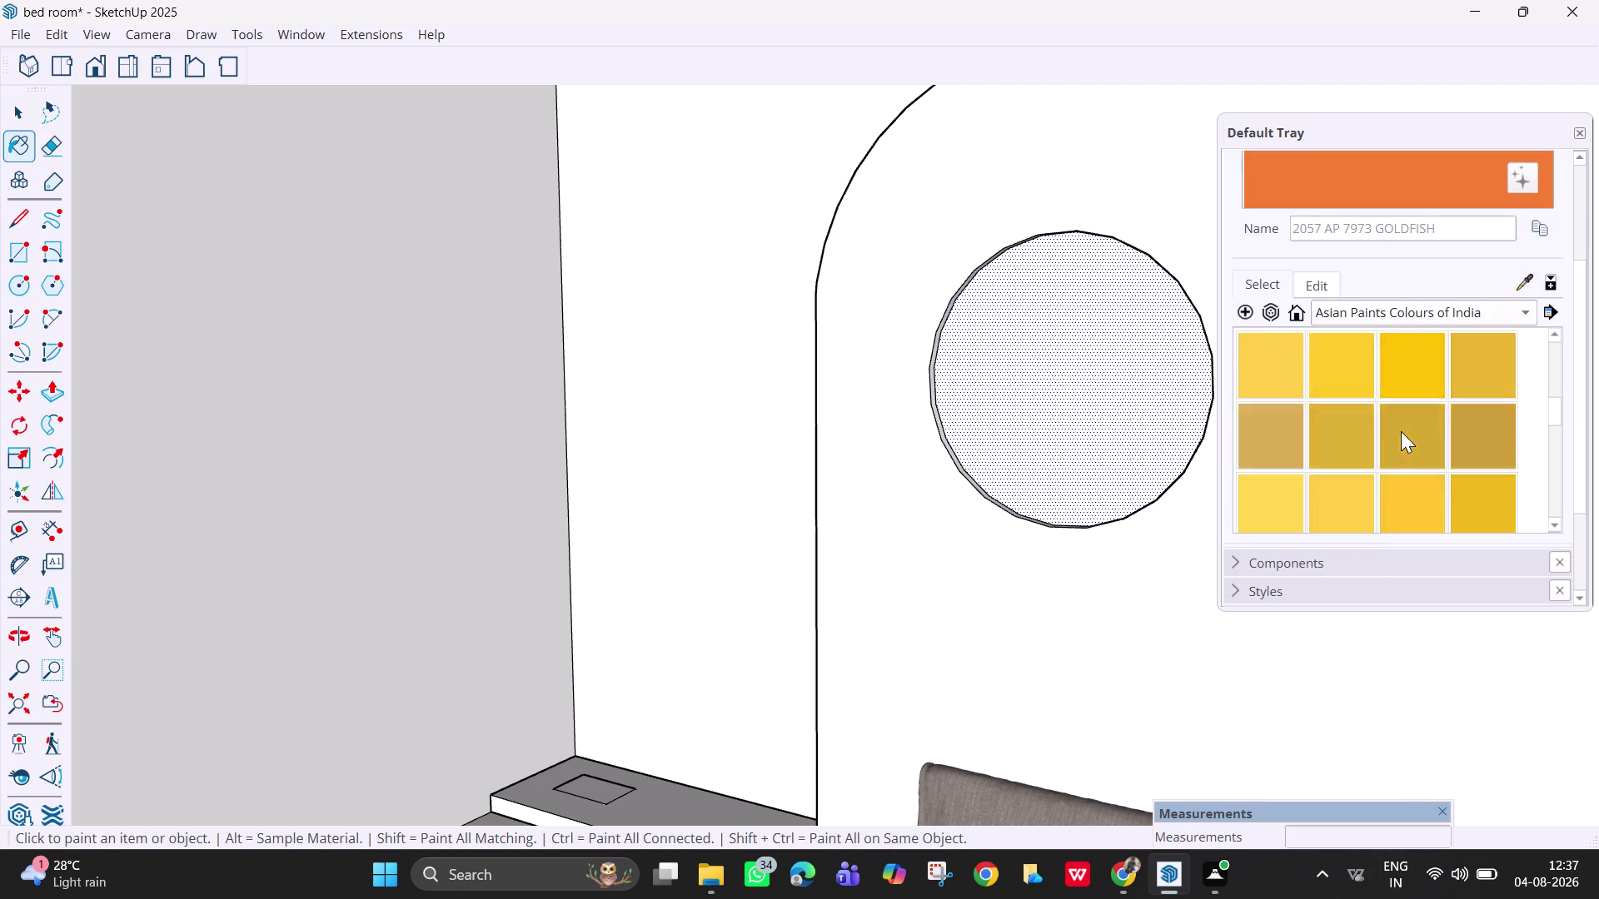
scroll(down, 3)
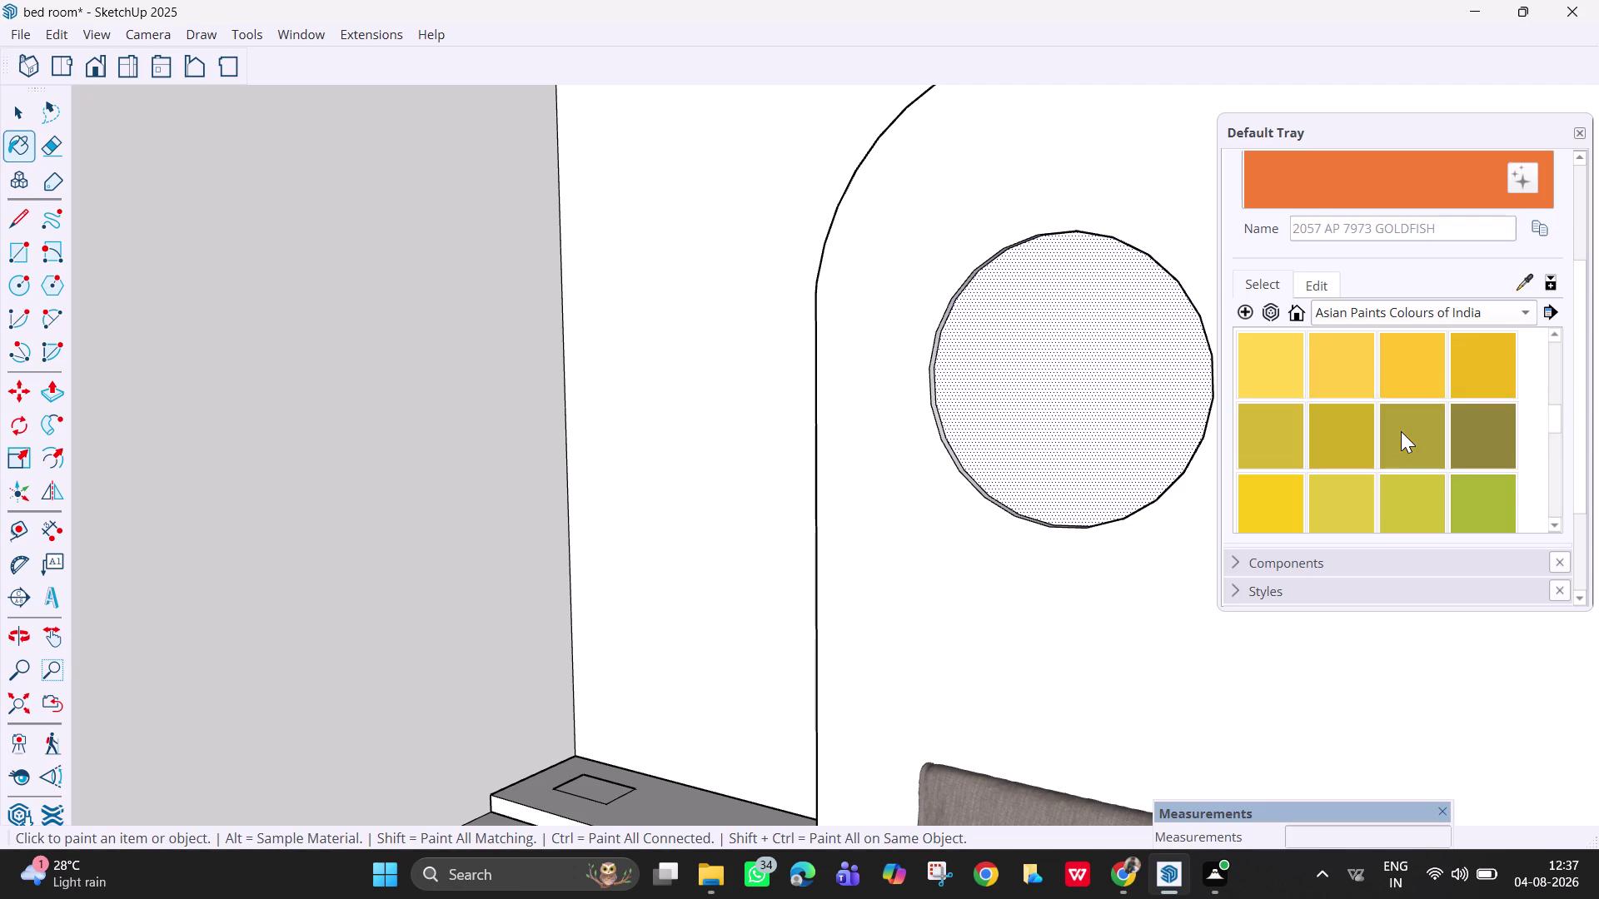
scroll(up, 3)
scroll(up, 3)
scroll(up, 3)
scroll(up, 3)
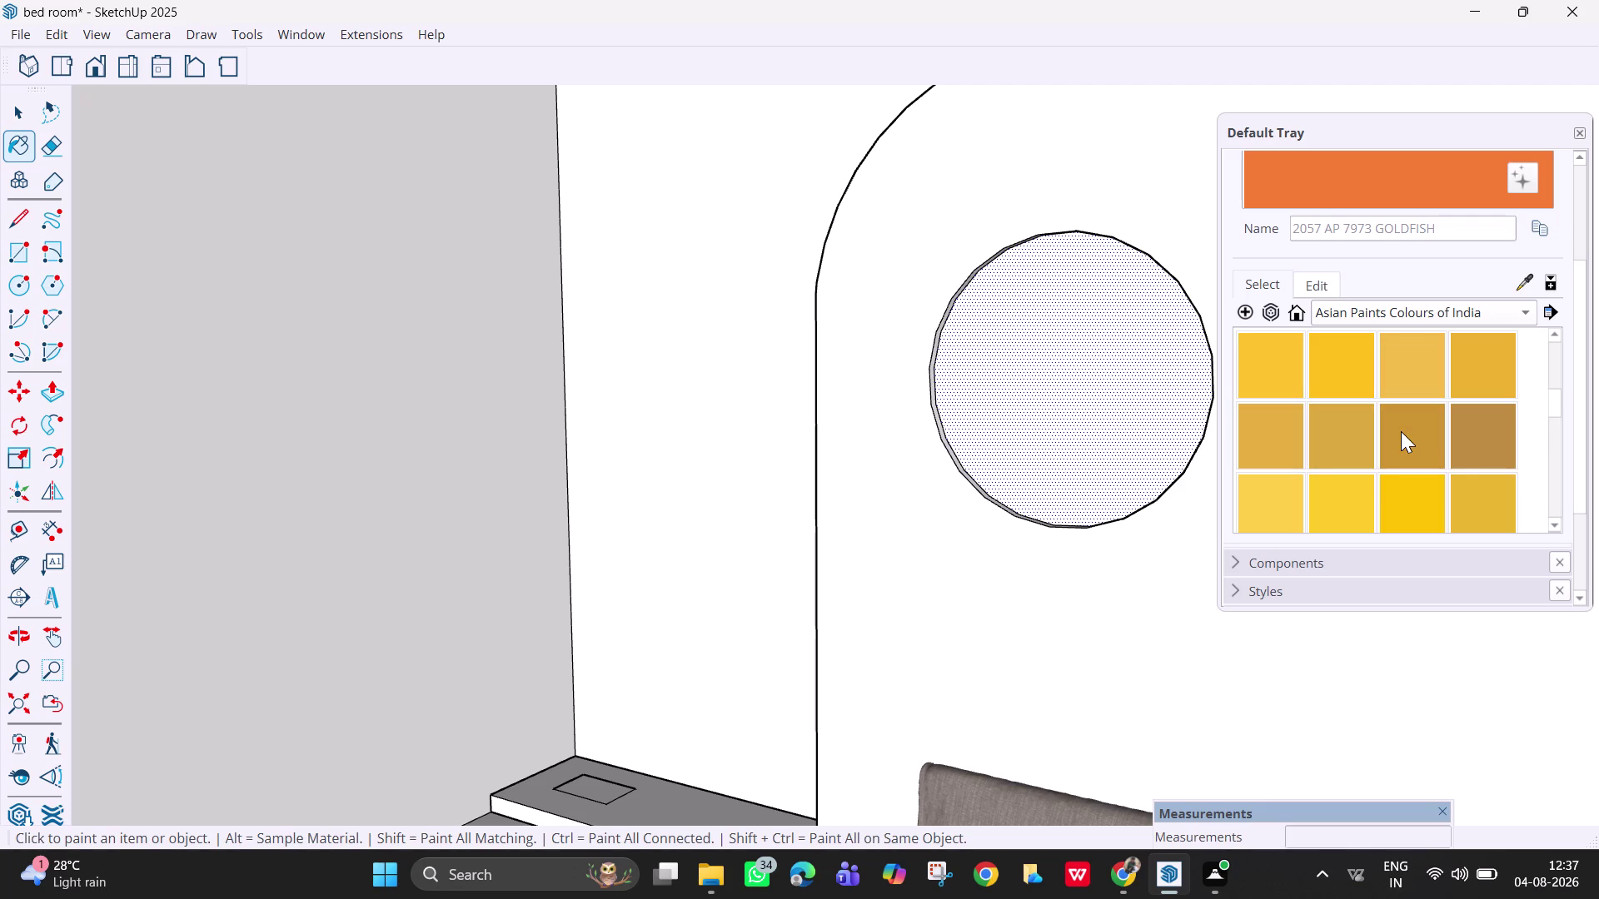
scroll(up, 3)
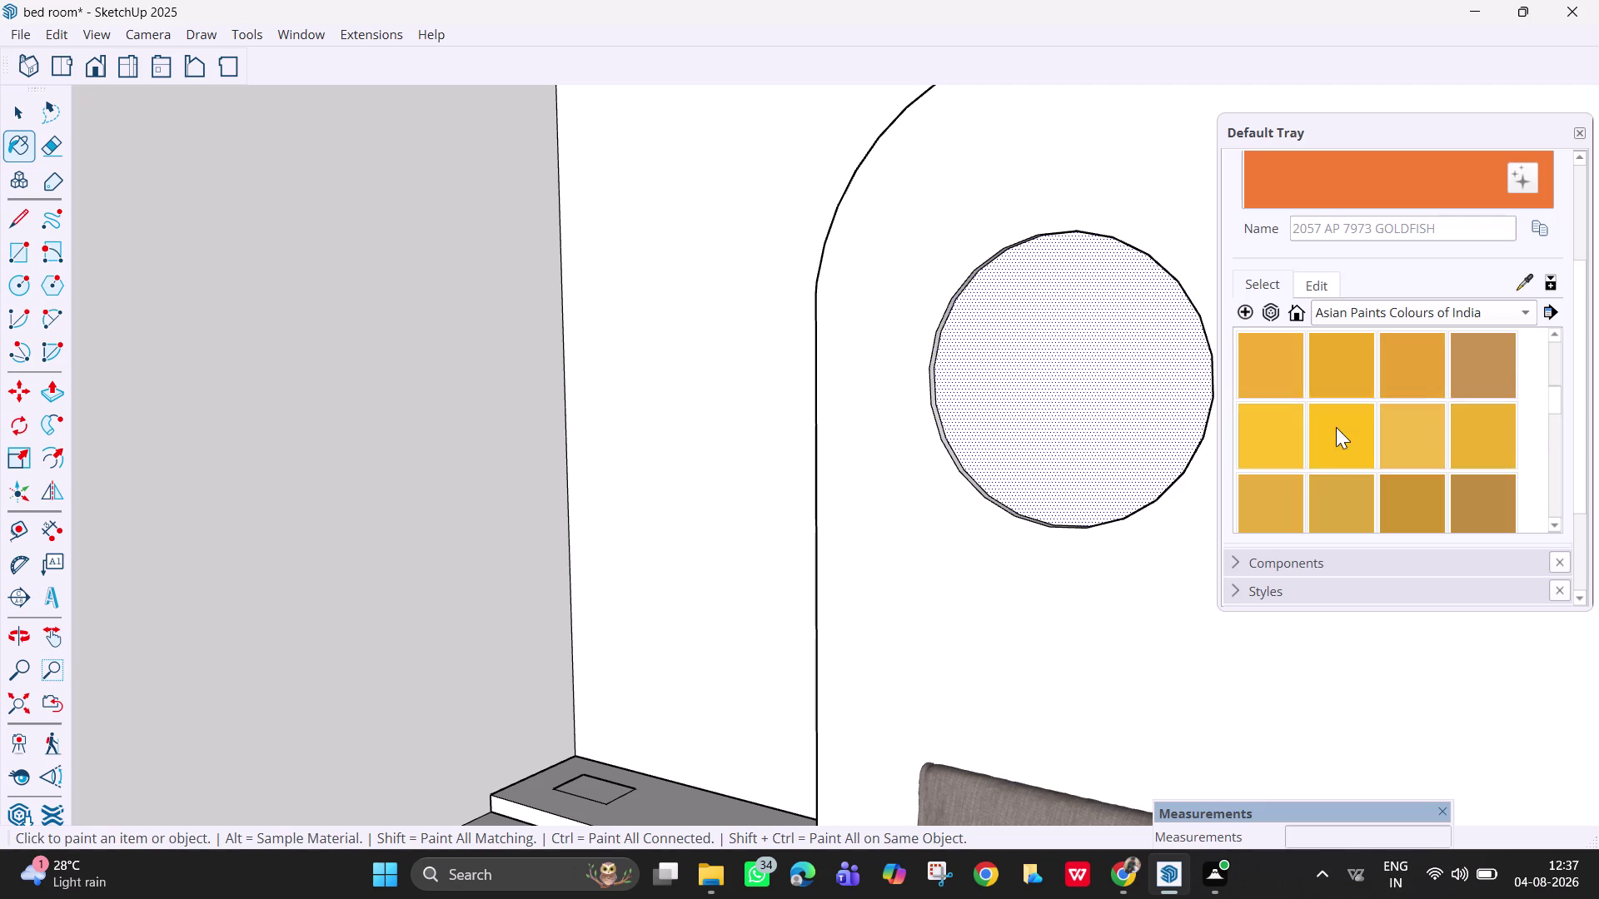
scroll(up, 3)
scroll(up, 3)
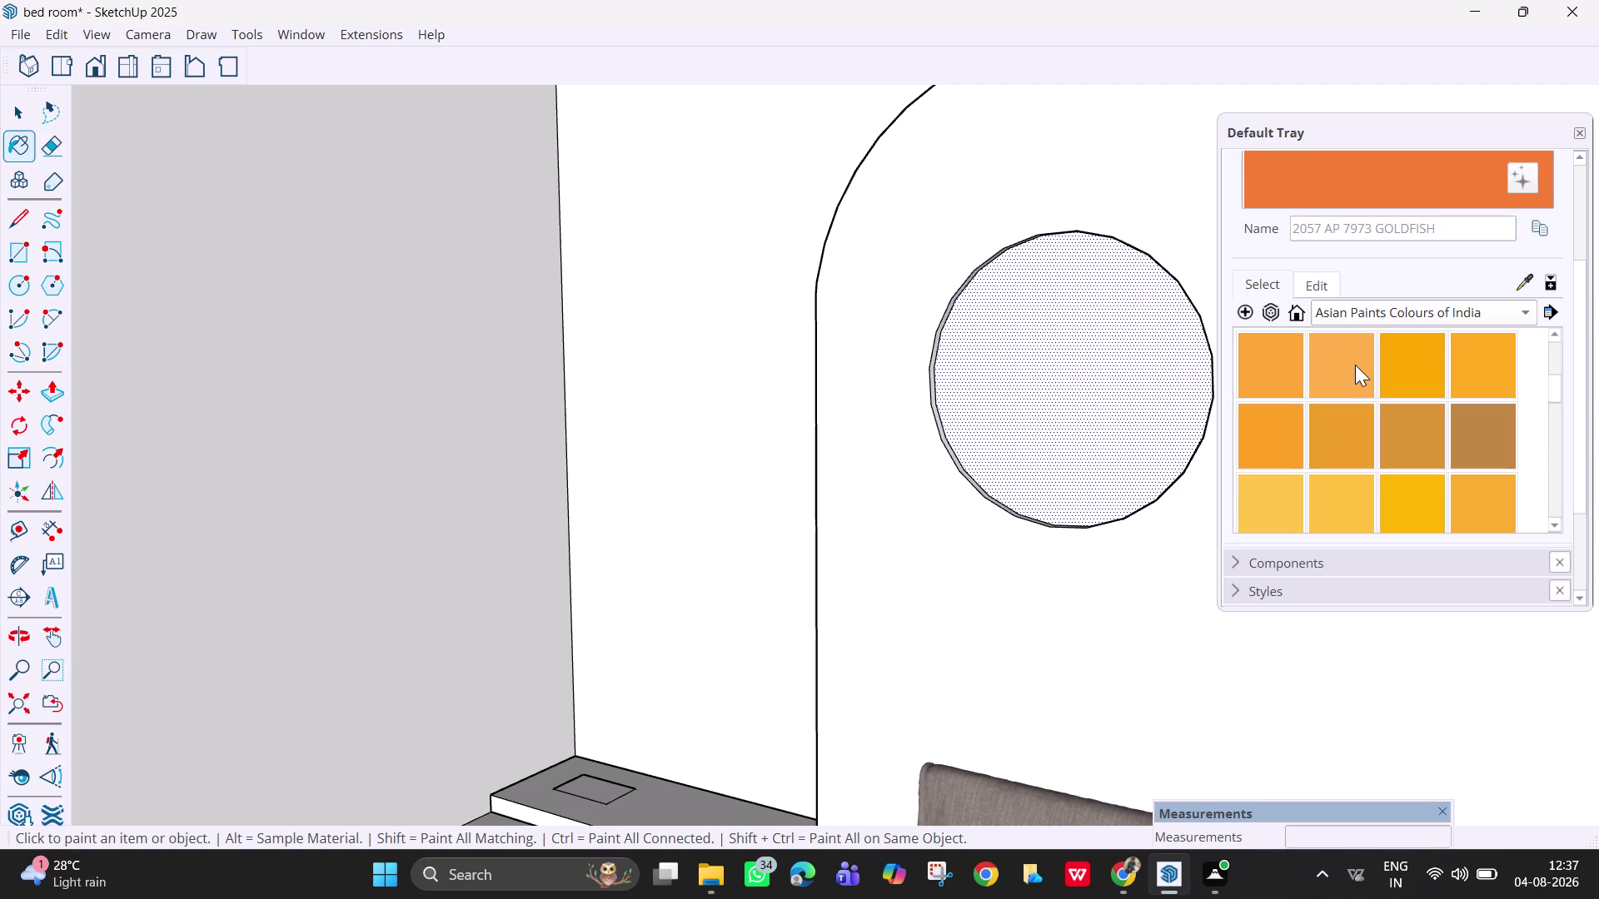
click(1354, 363)
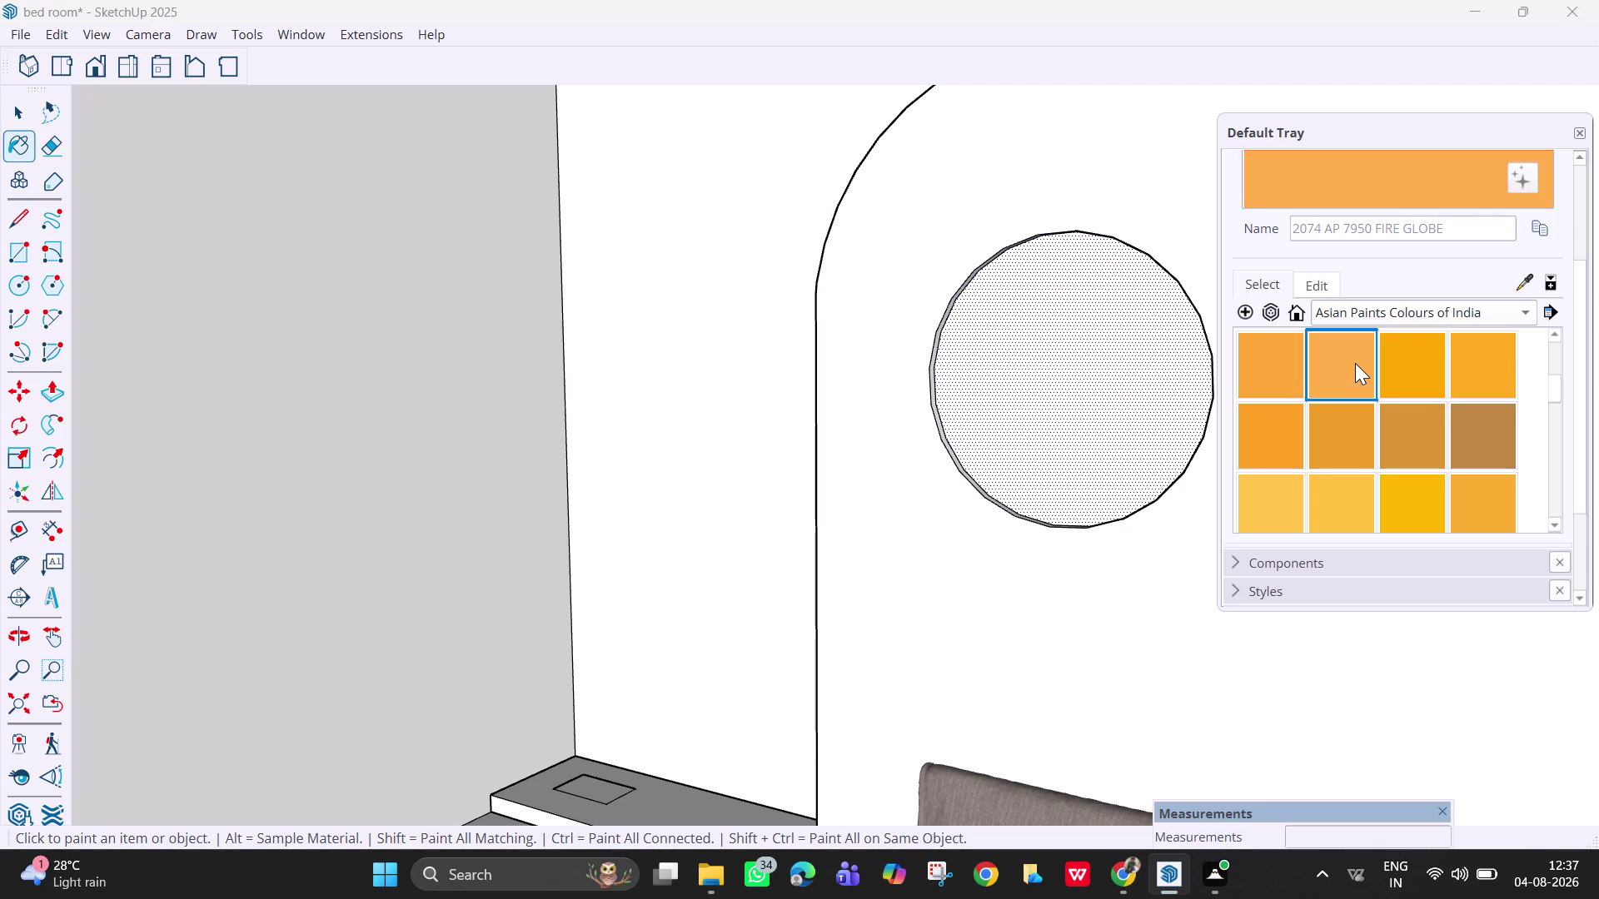
click(1086, 453)
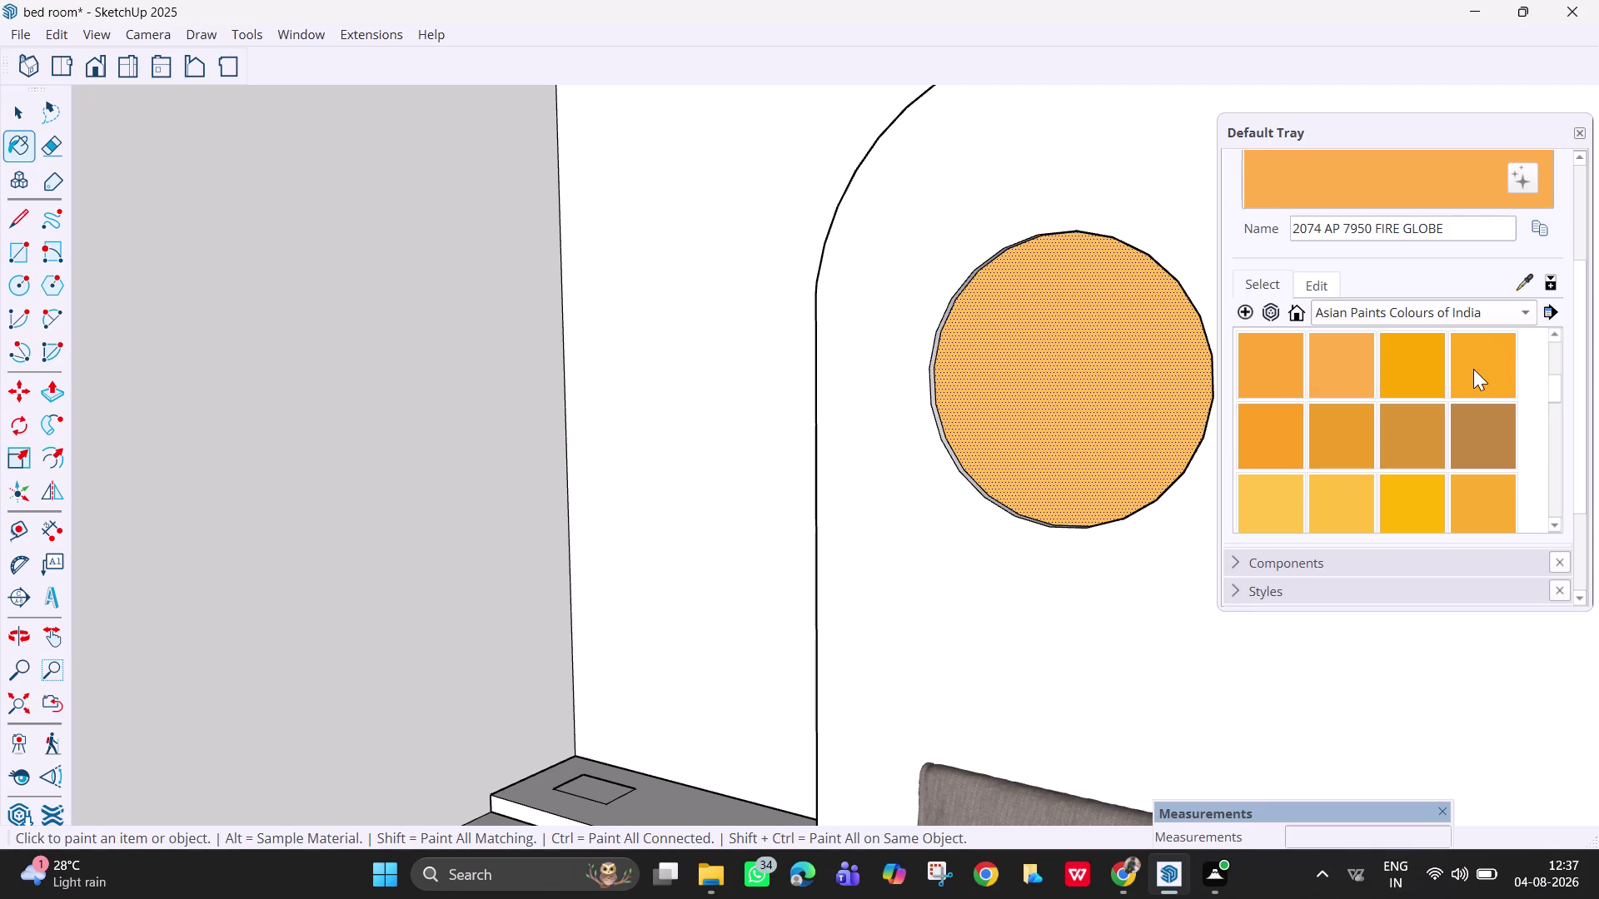
scroll(down, 3)
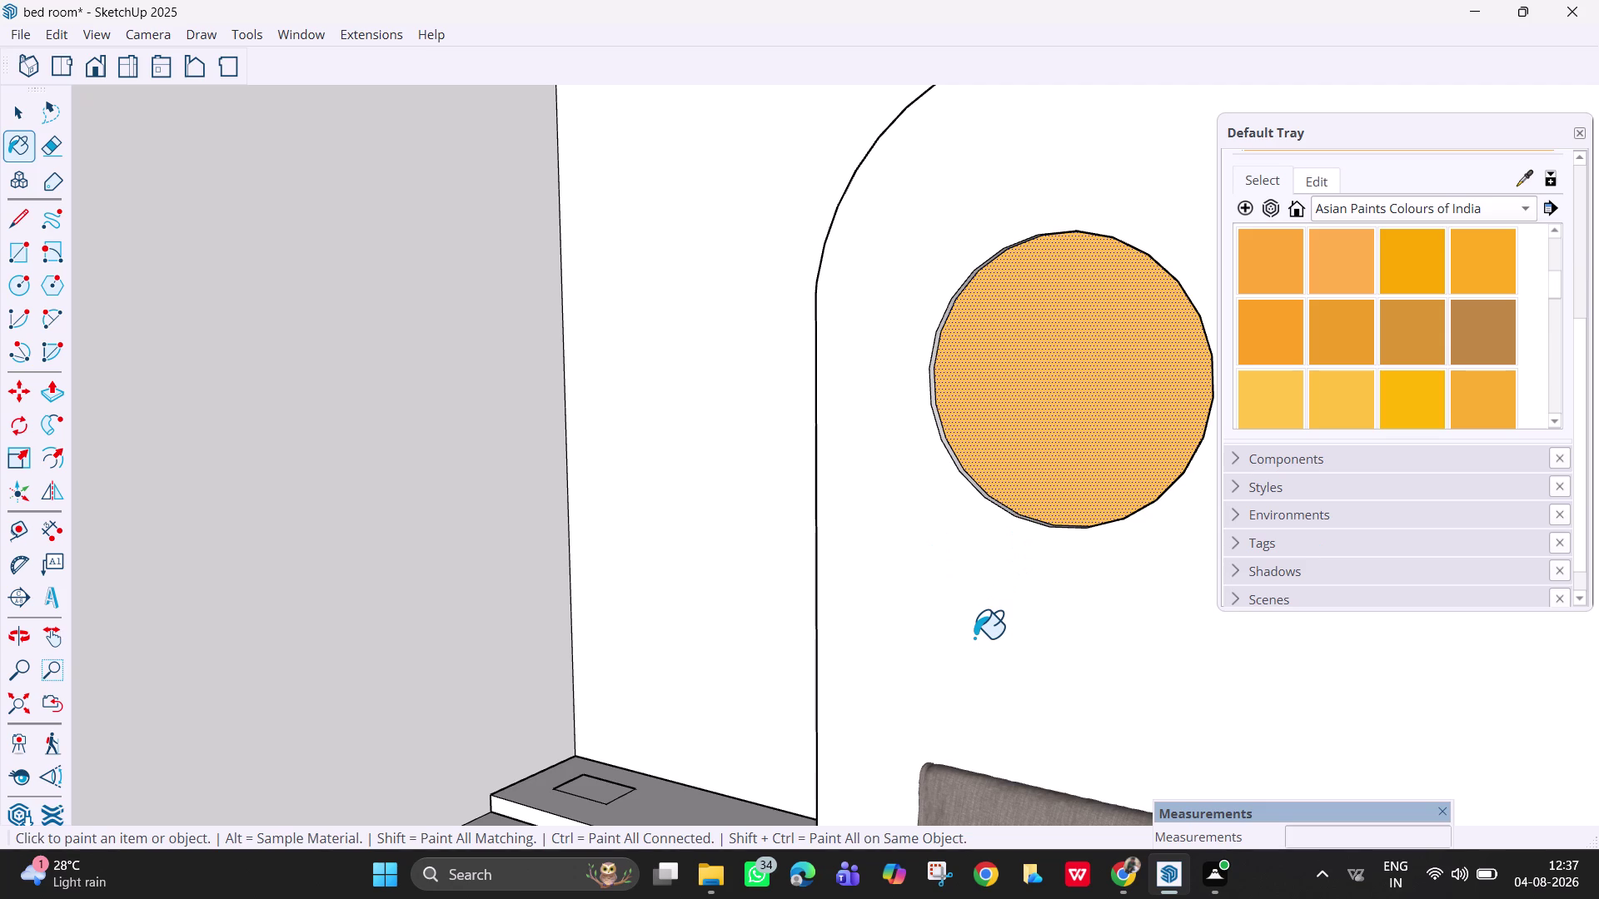
click(1379, 208)
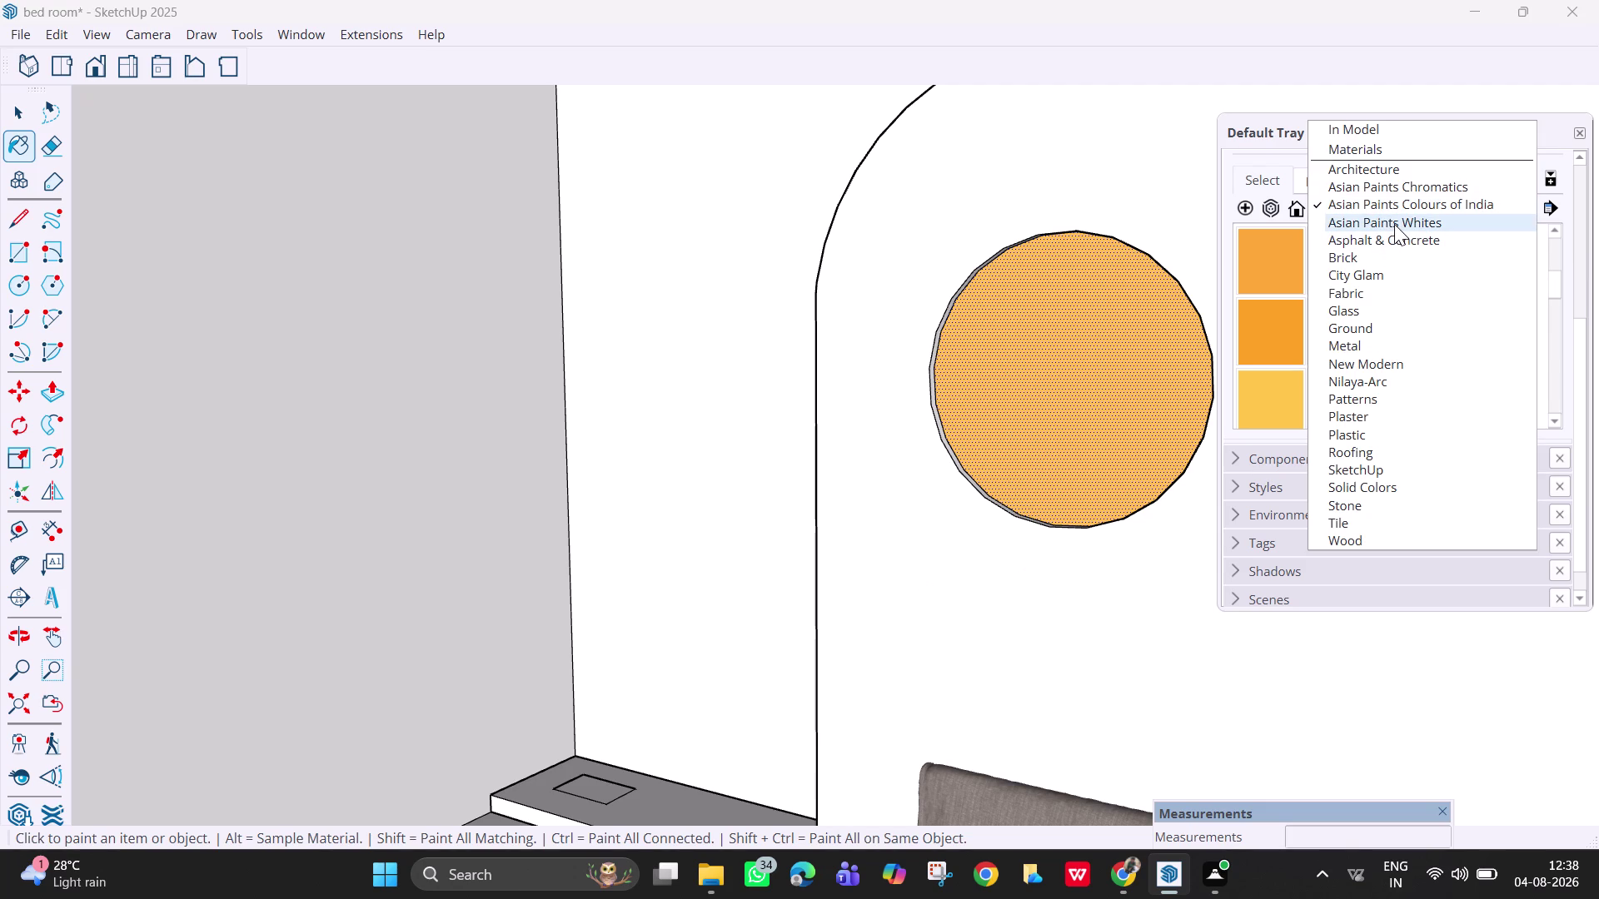
Switch to Asian Paints Whites and test its first white shade on the arched wall.
click(1394, 224)
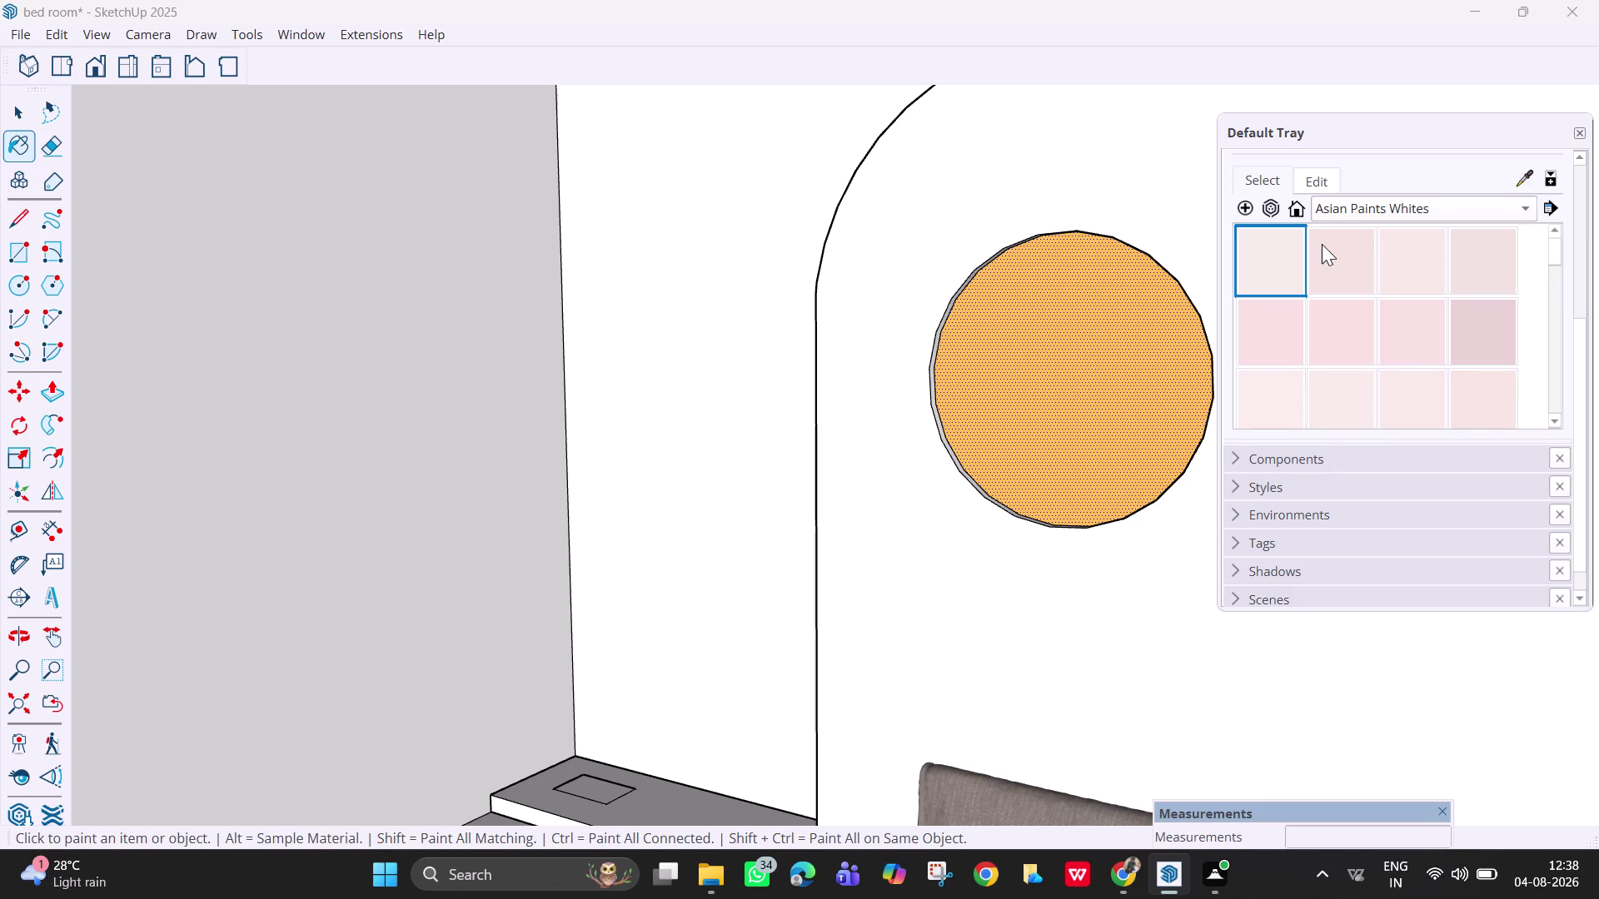
click(1285, 259)
click(1109, 200)
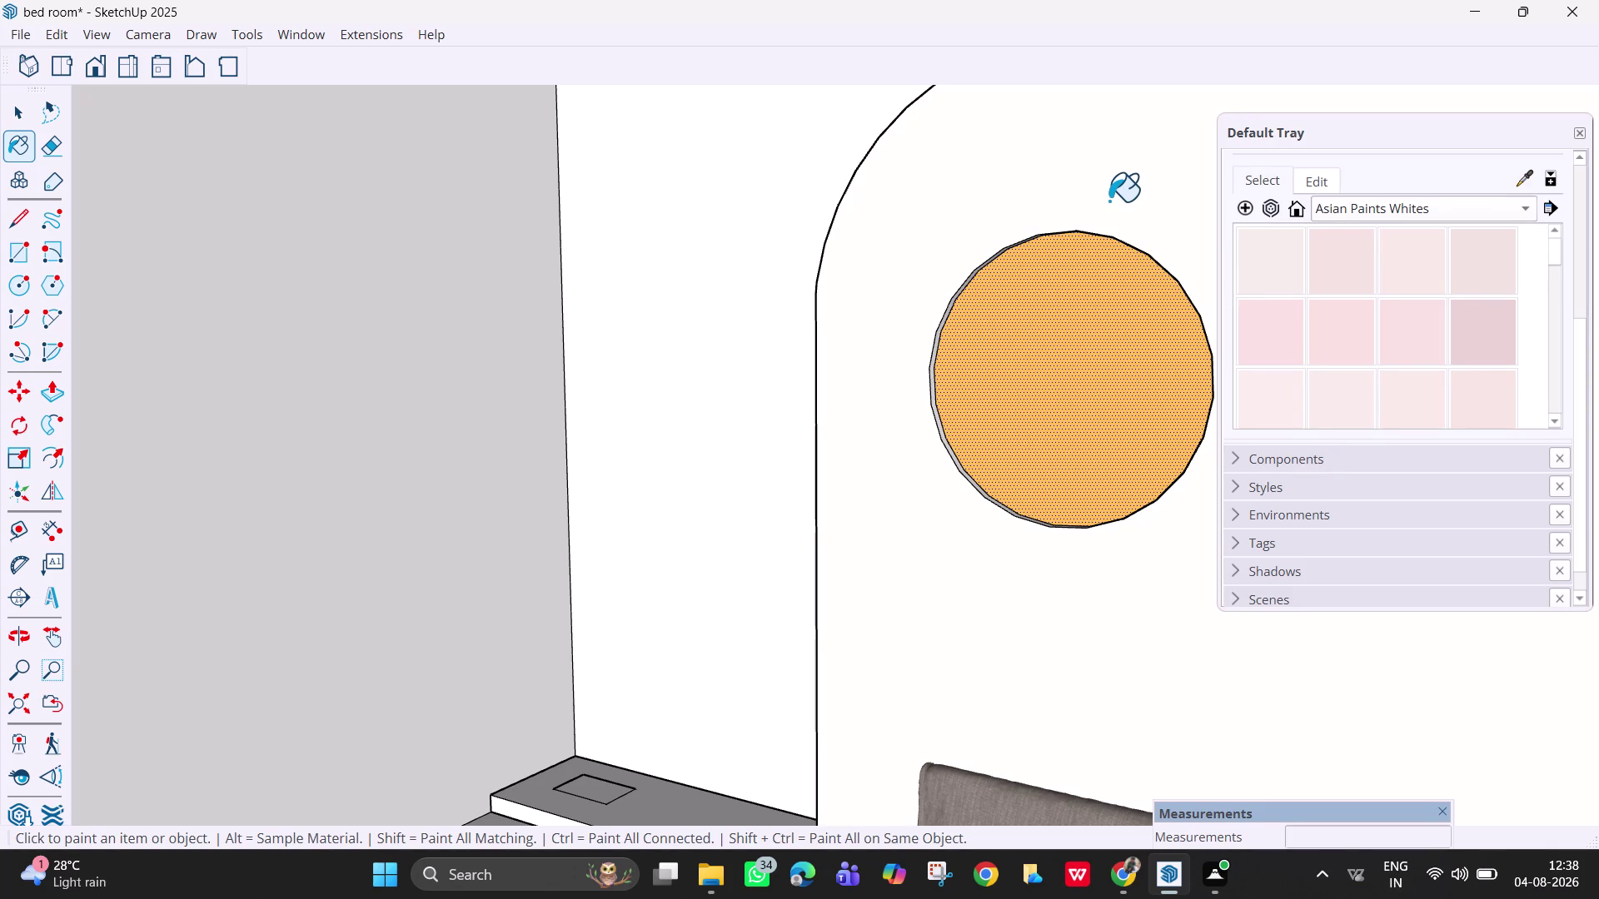
middle_drag(1116, 205, 1391, 300)
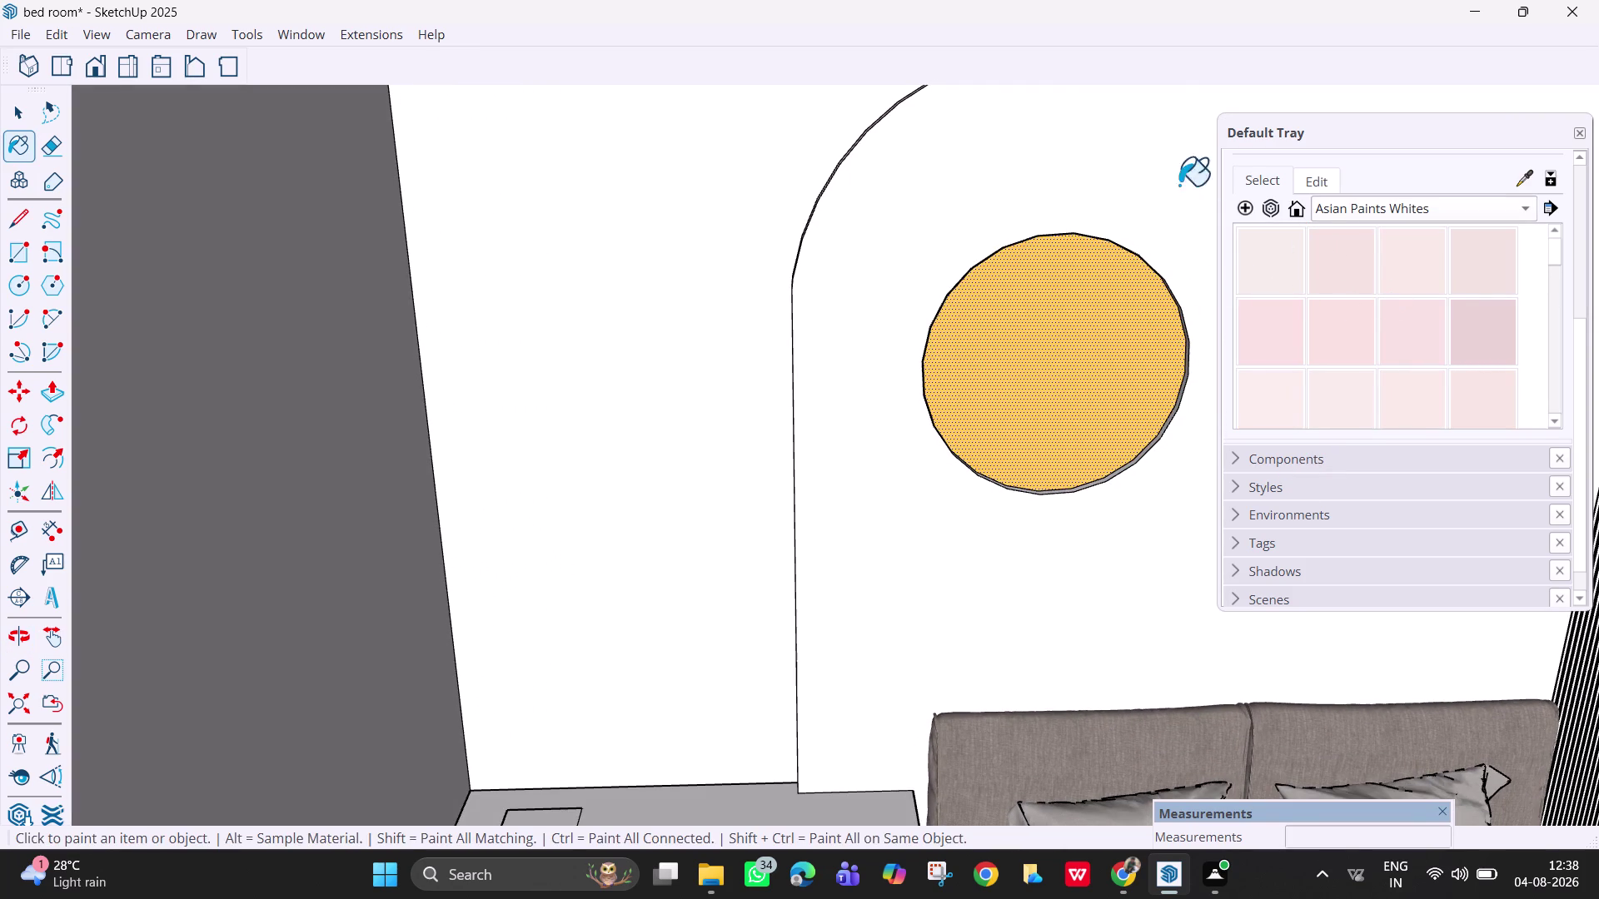
click(1139, 160)
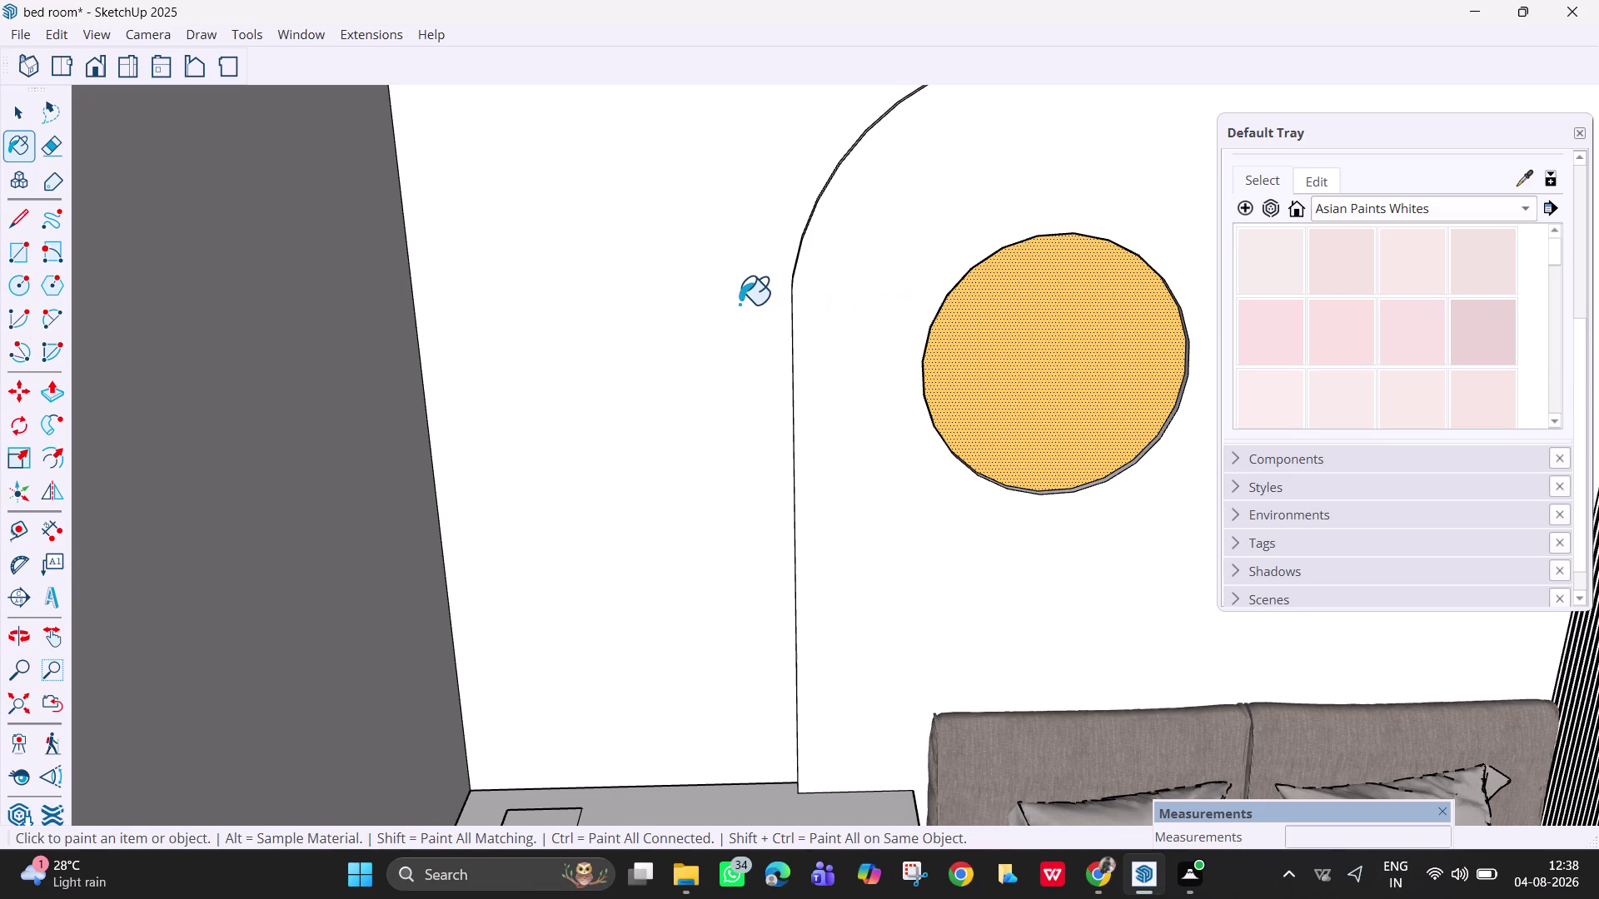
click(739, 304)
click(844, 297)
click(1267, 252)
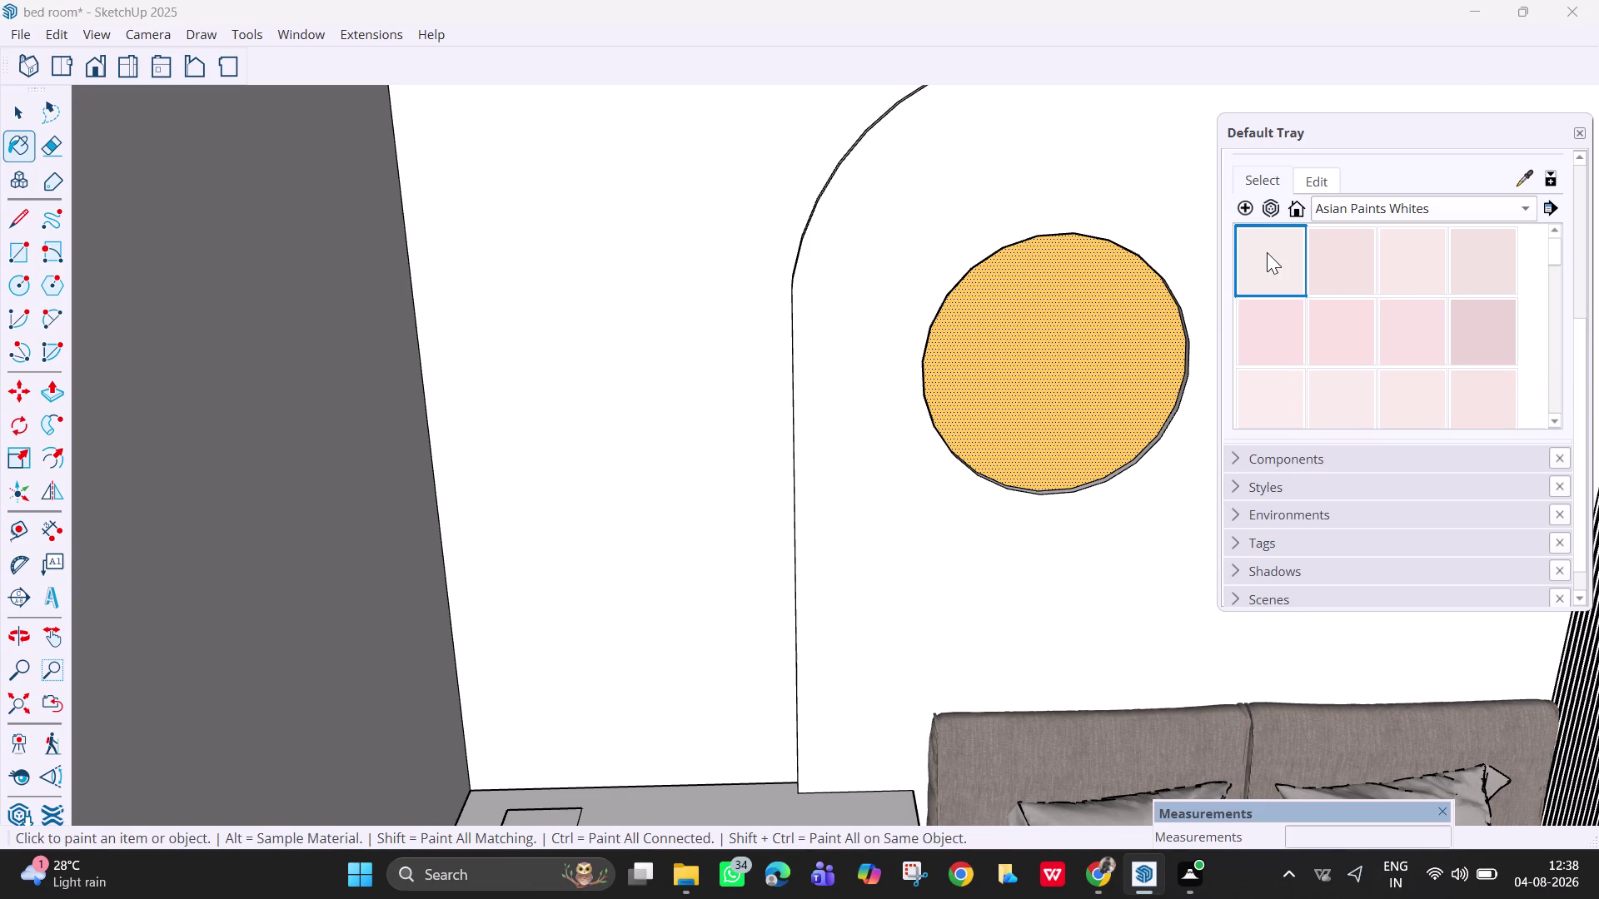
click(1267, 252)
click(1044, 181)
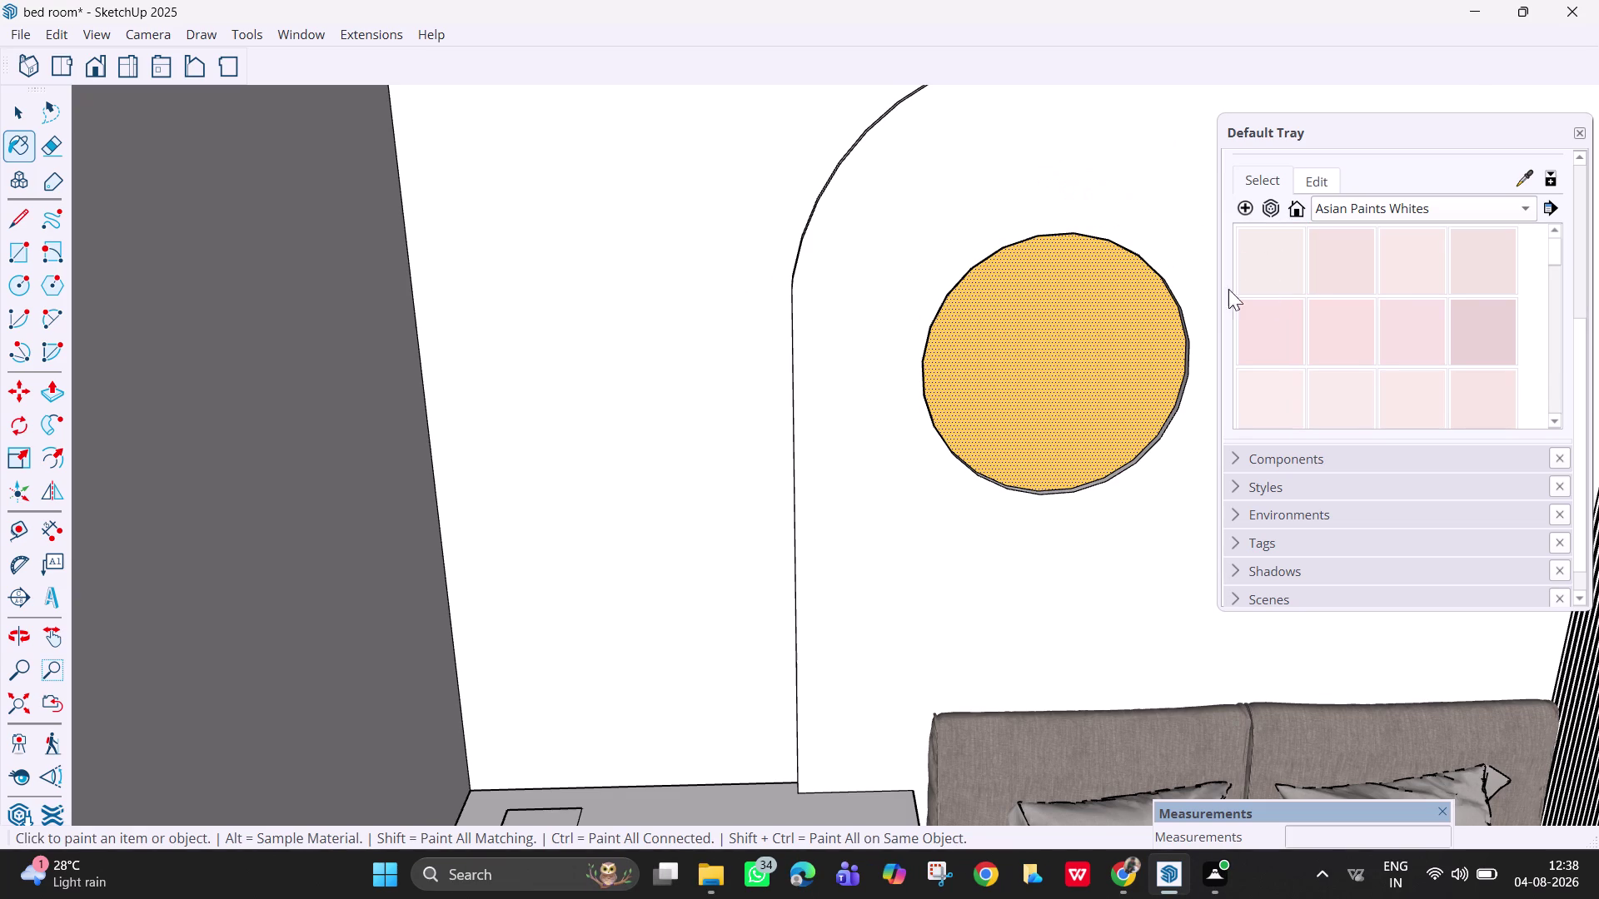
click(1280, 254)
click(1135, 184)
click(1356, 261)
click(1339, 326)
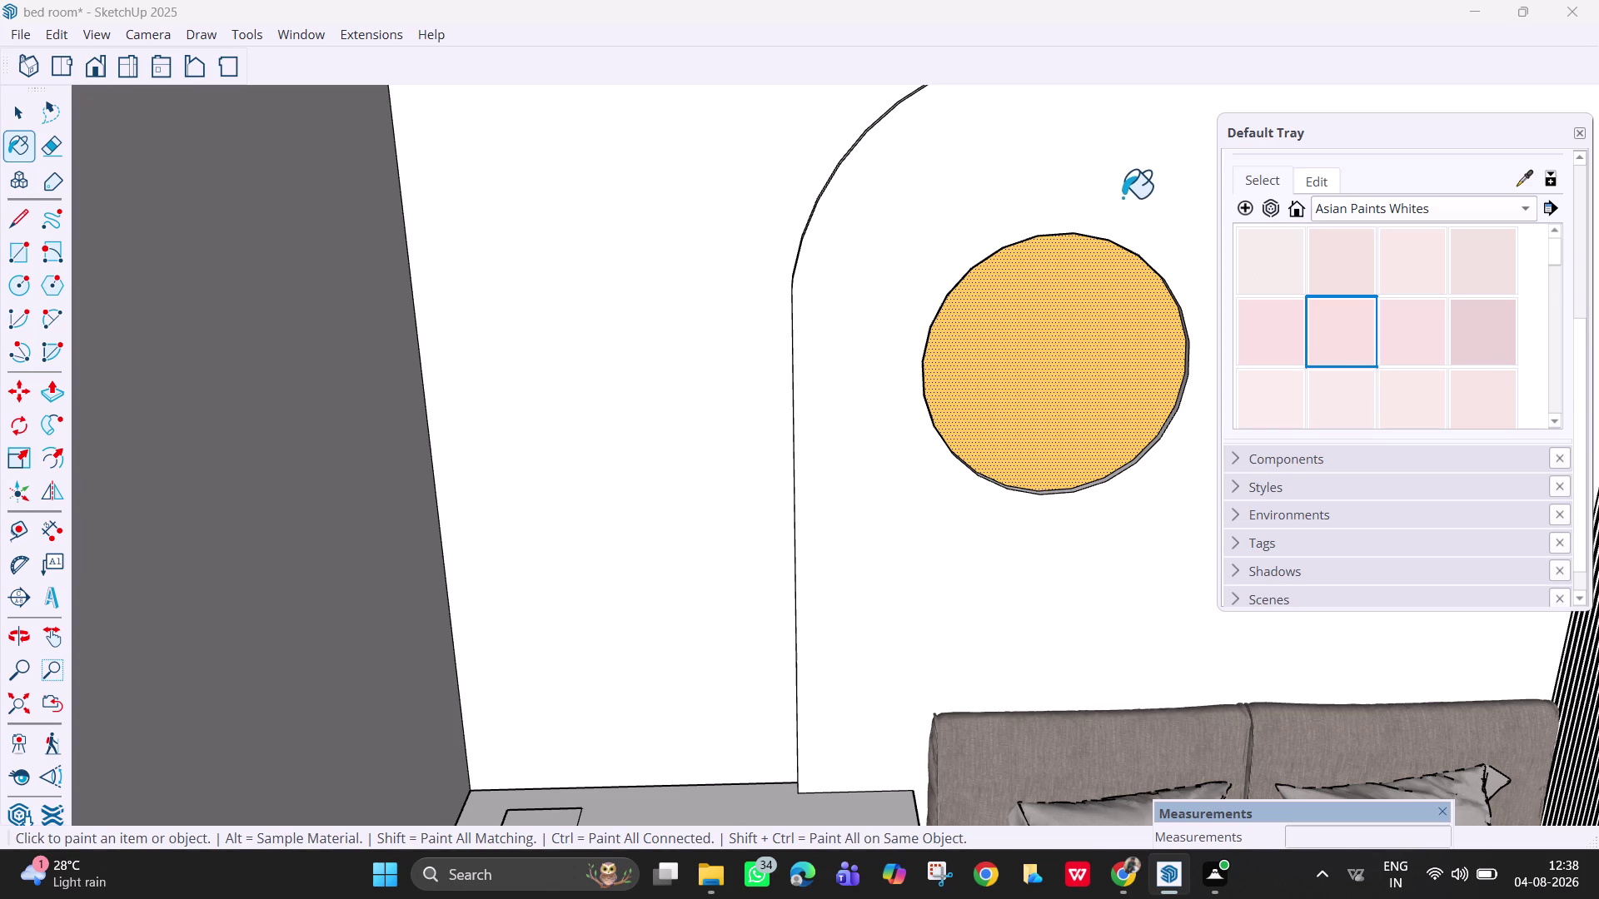
click(1108, 188)
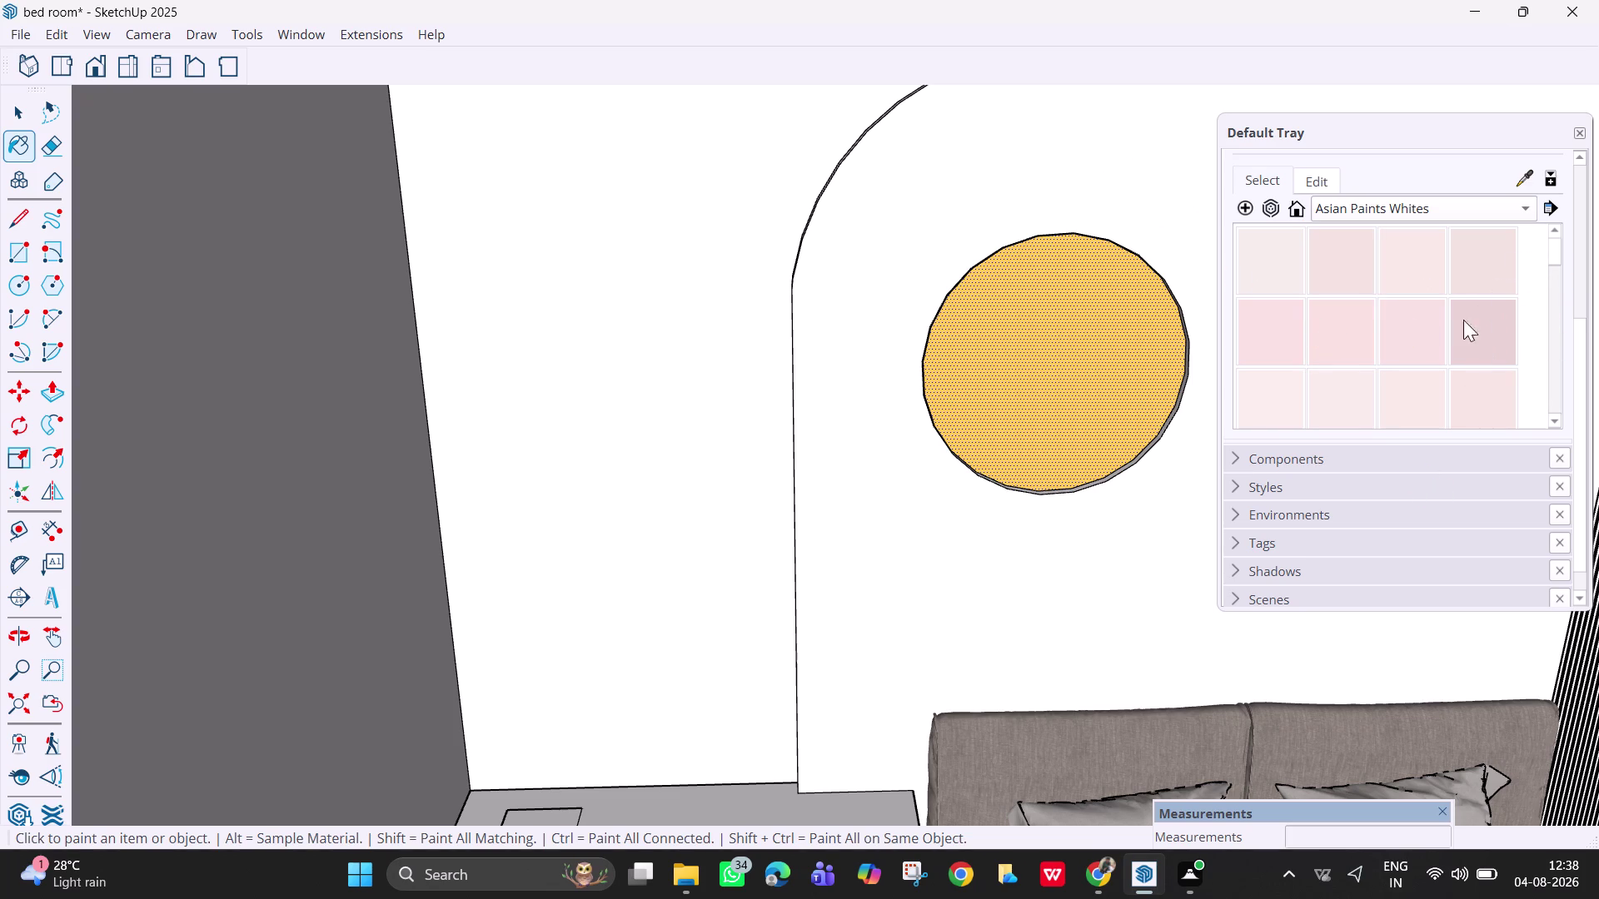
Try a pinkish white shade, then a cream white shade, from the Whites swatches.
click(1100, 162)
click(1026, 179)
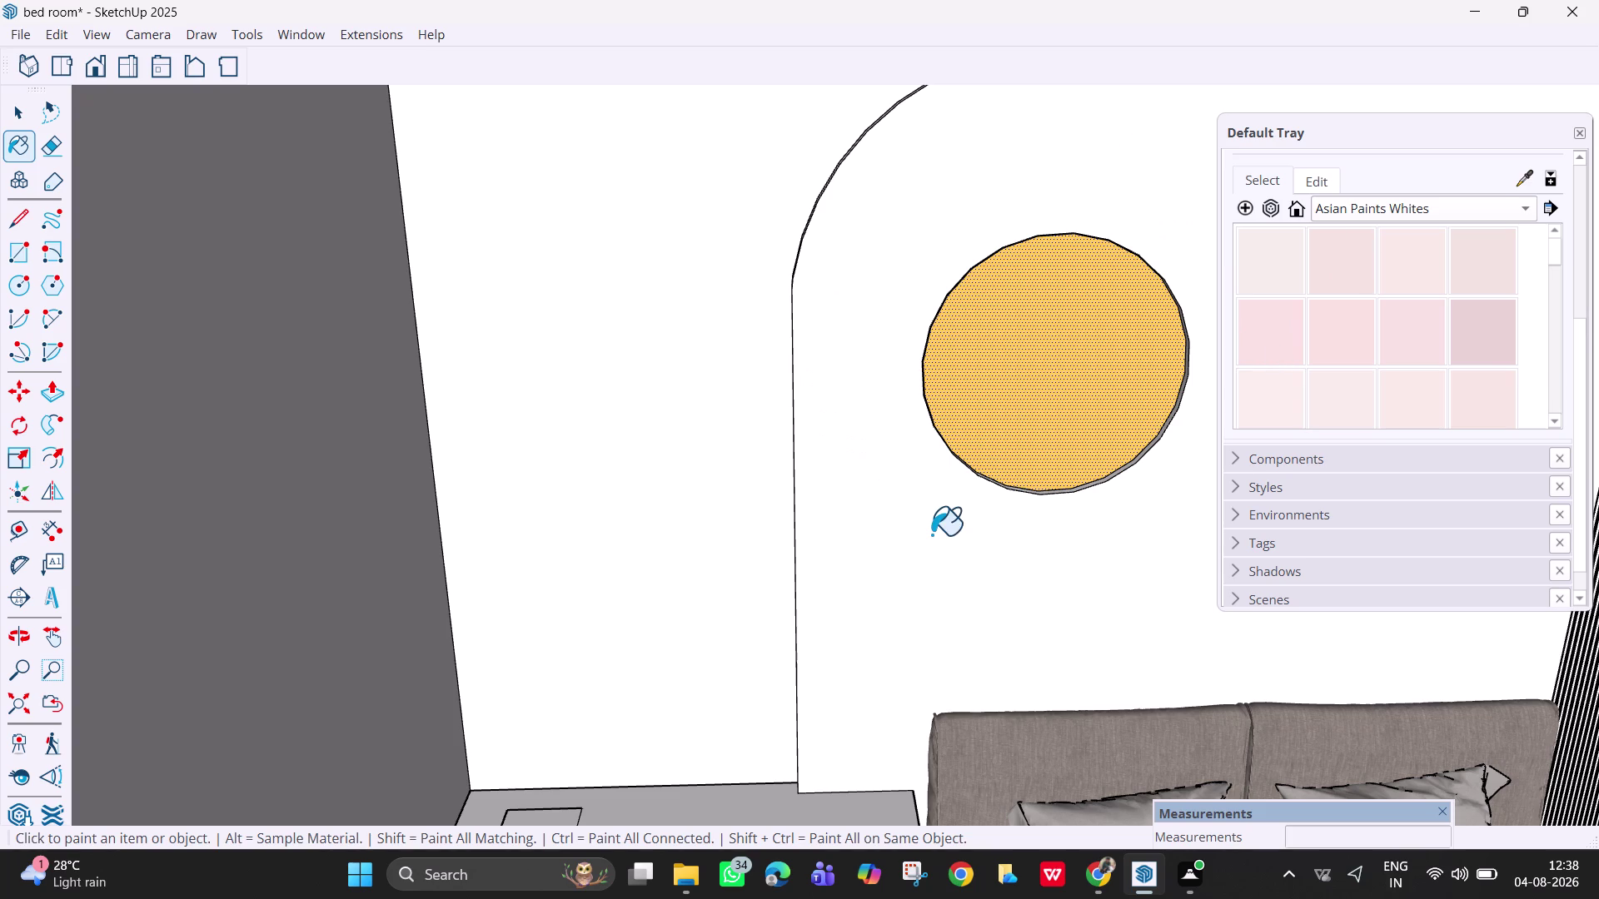
double_click(932, 535)
scroll(down, 3)
scroll(down, 3)
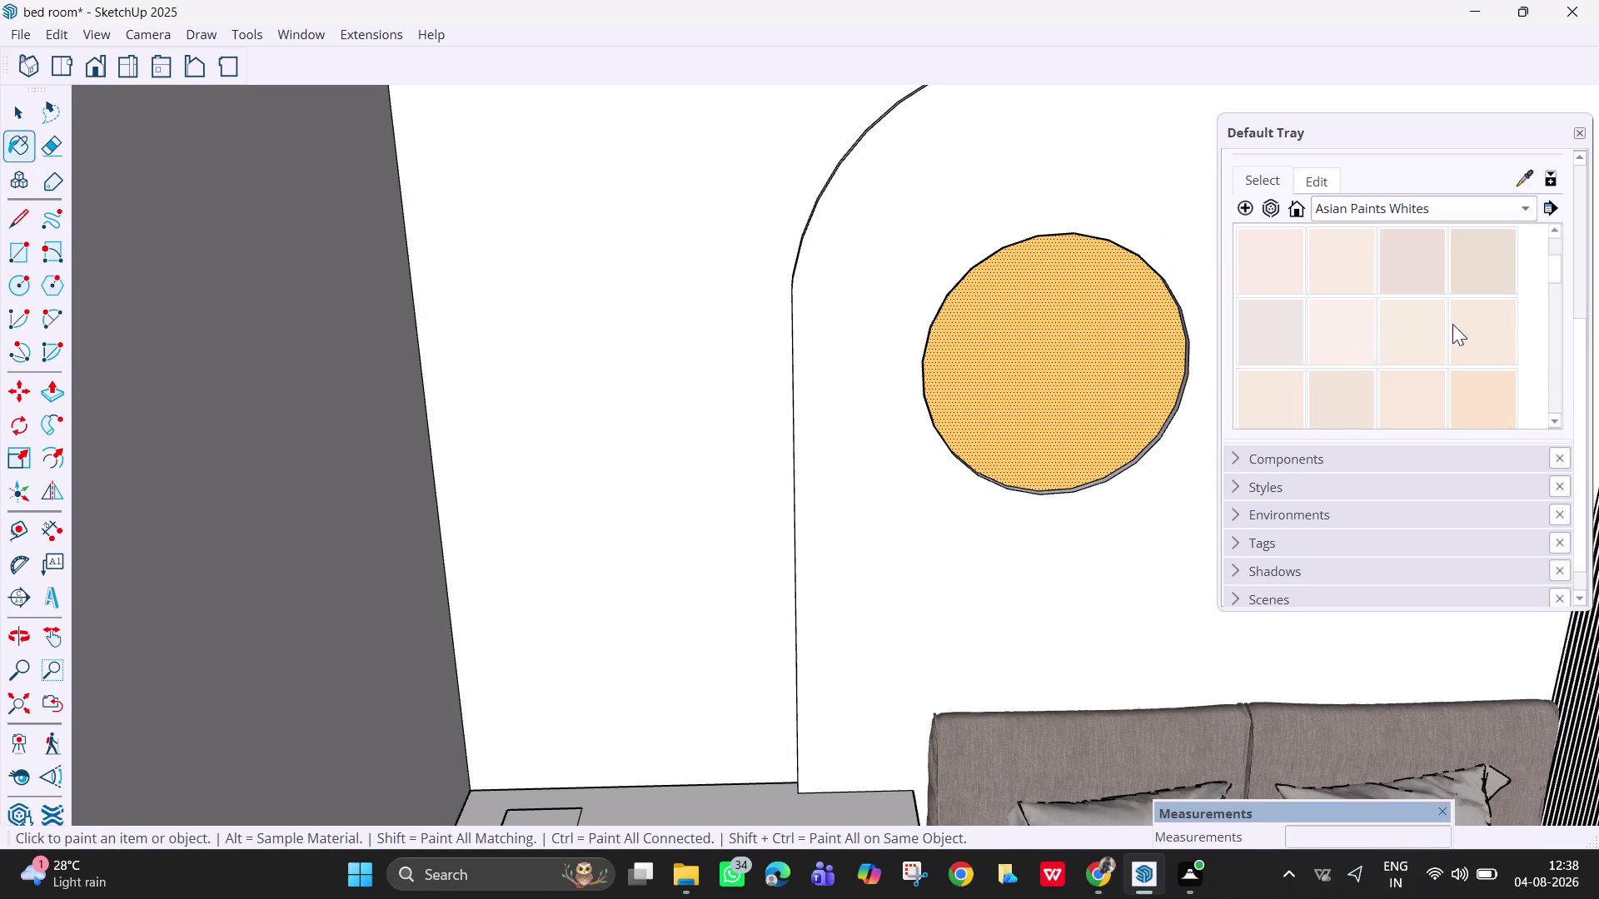
click(1482, 315)
scroll(down, 3)
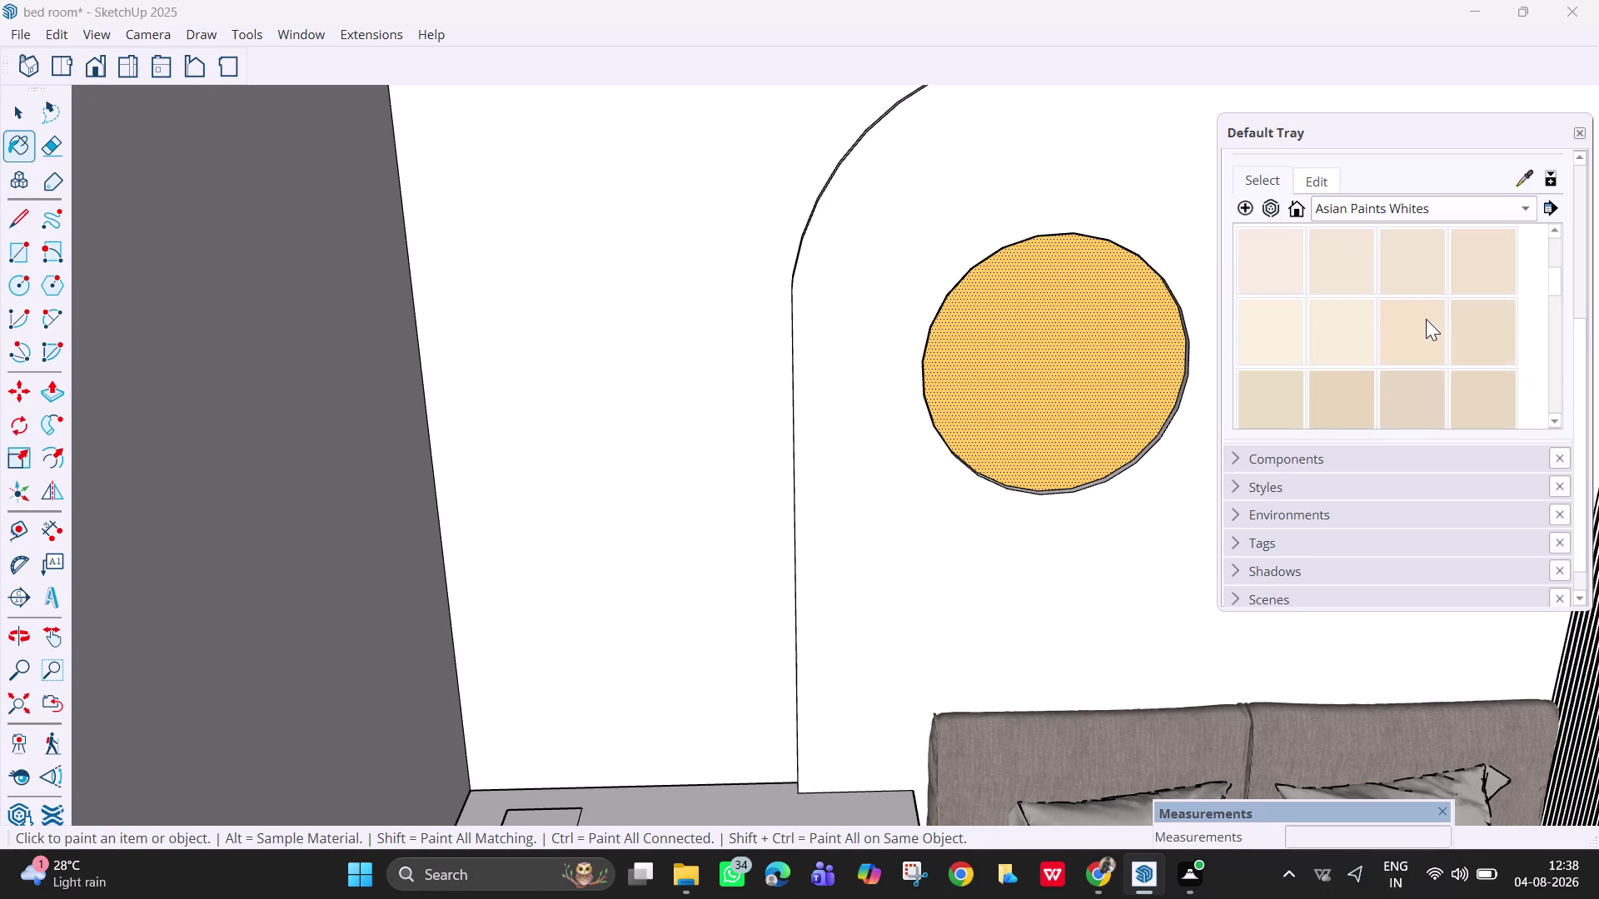
scroll(down, 3)
scroll(up, 3)
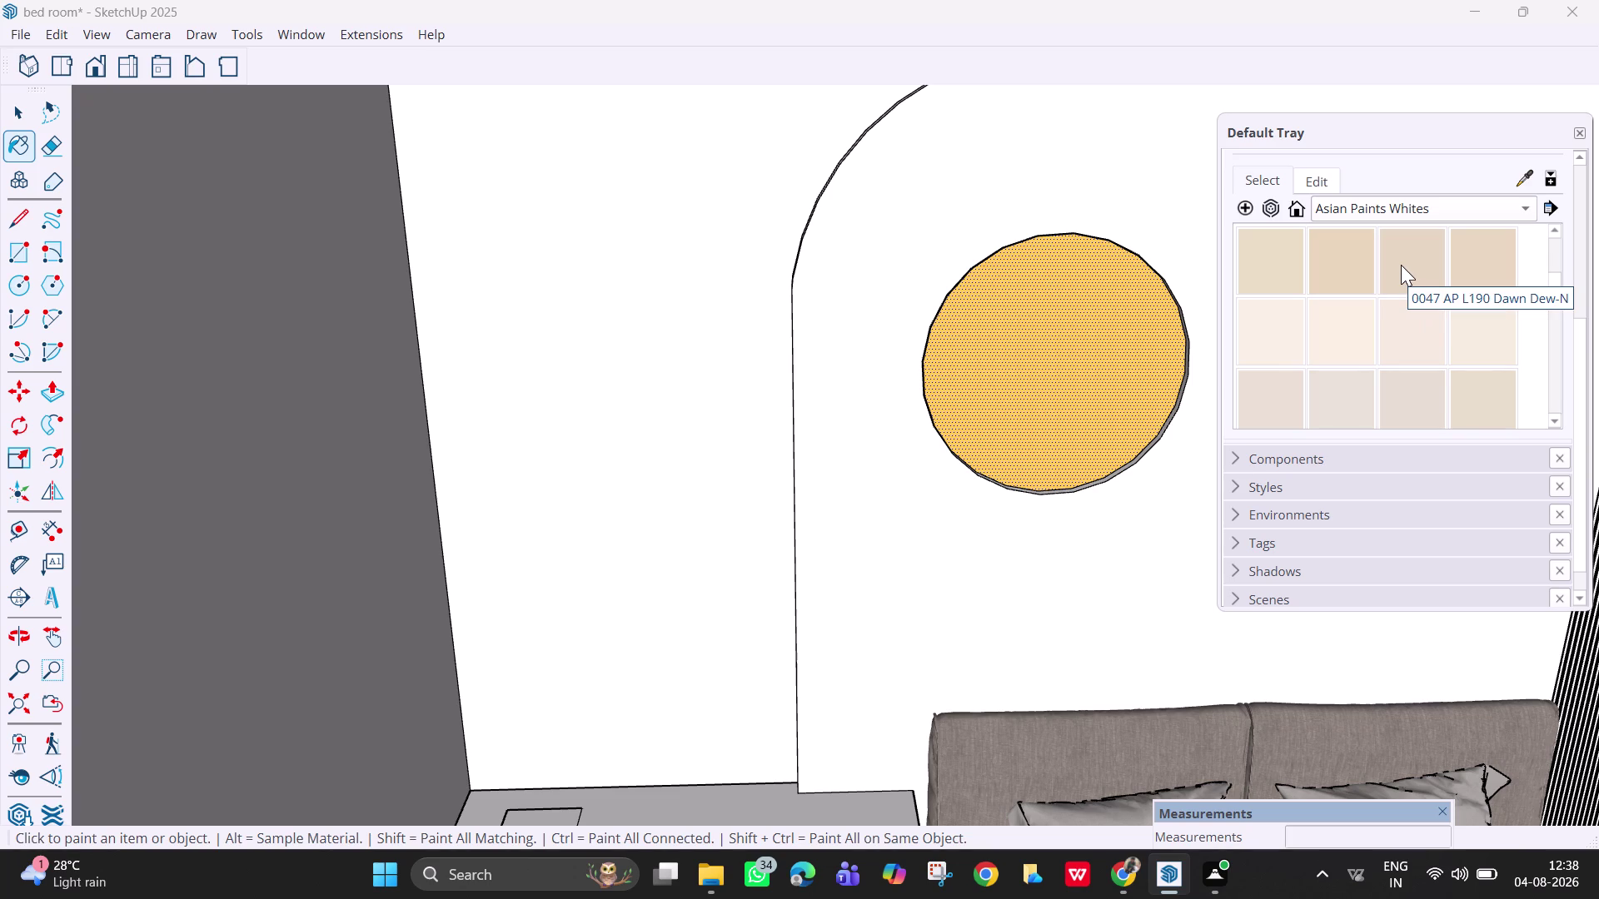
Paint the arched wall light cream, then compare other warm off-white and pale shades.
click(1401, 265)
click(1136, 144)
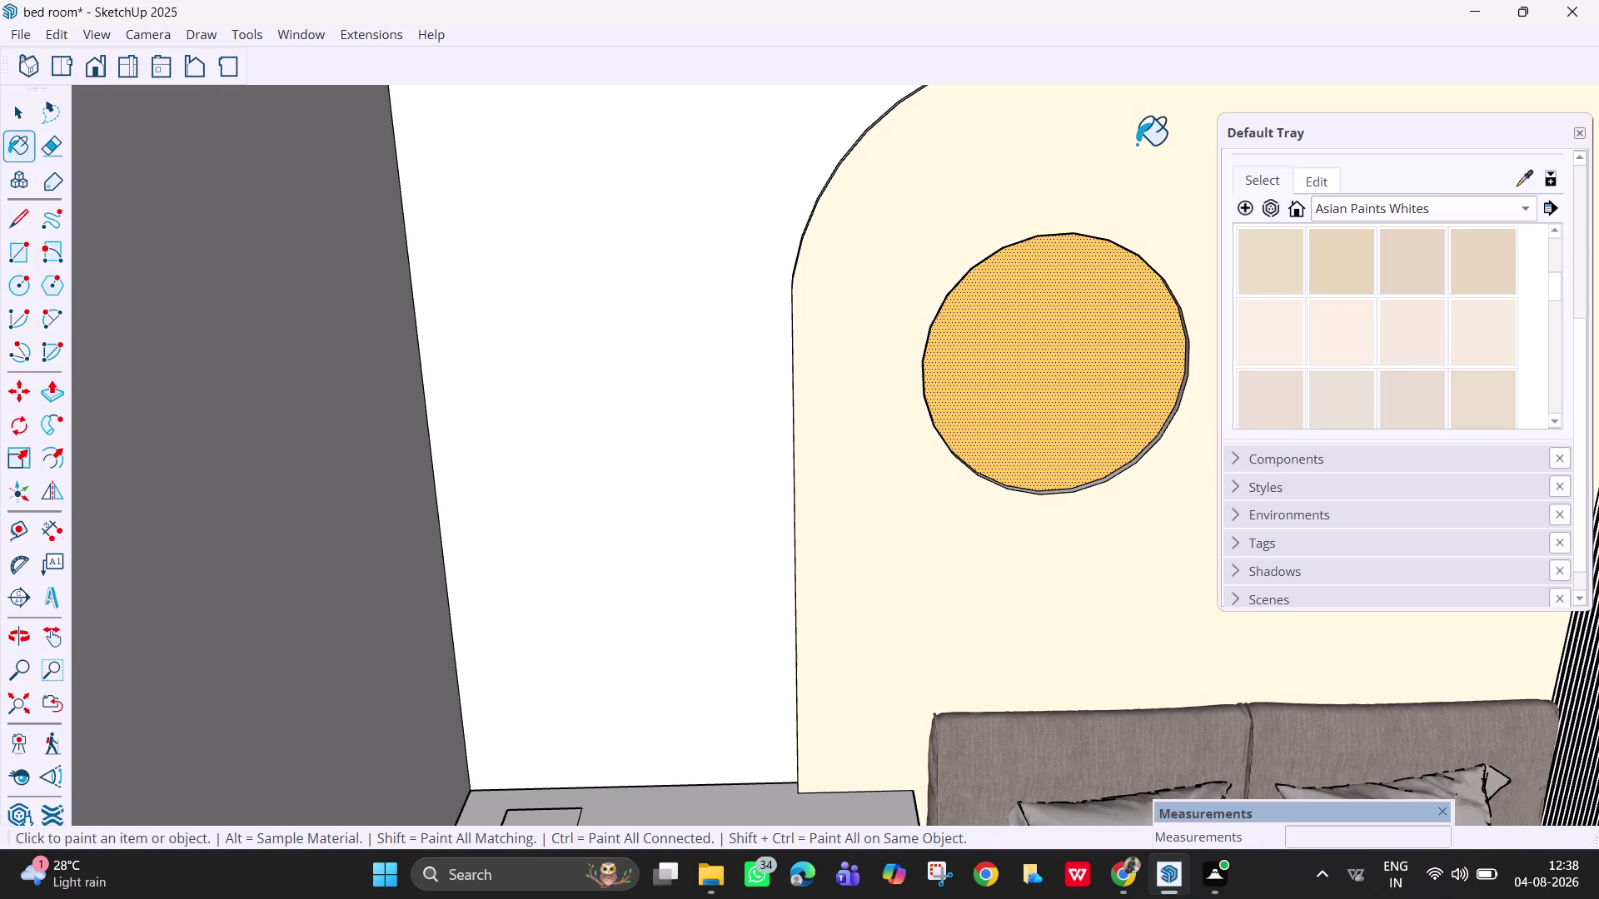
click(1349, 273)
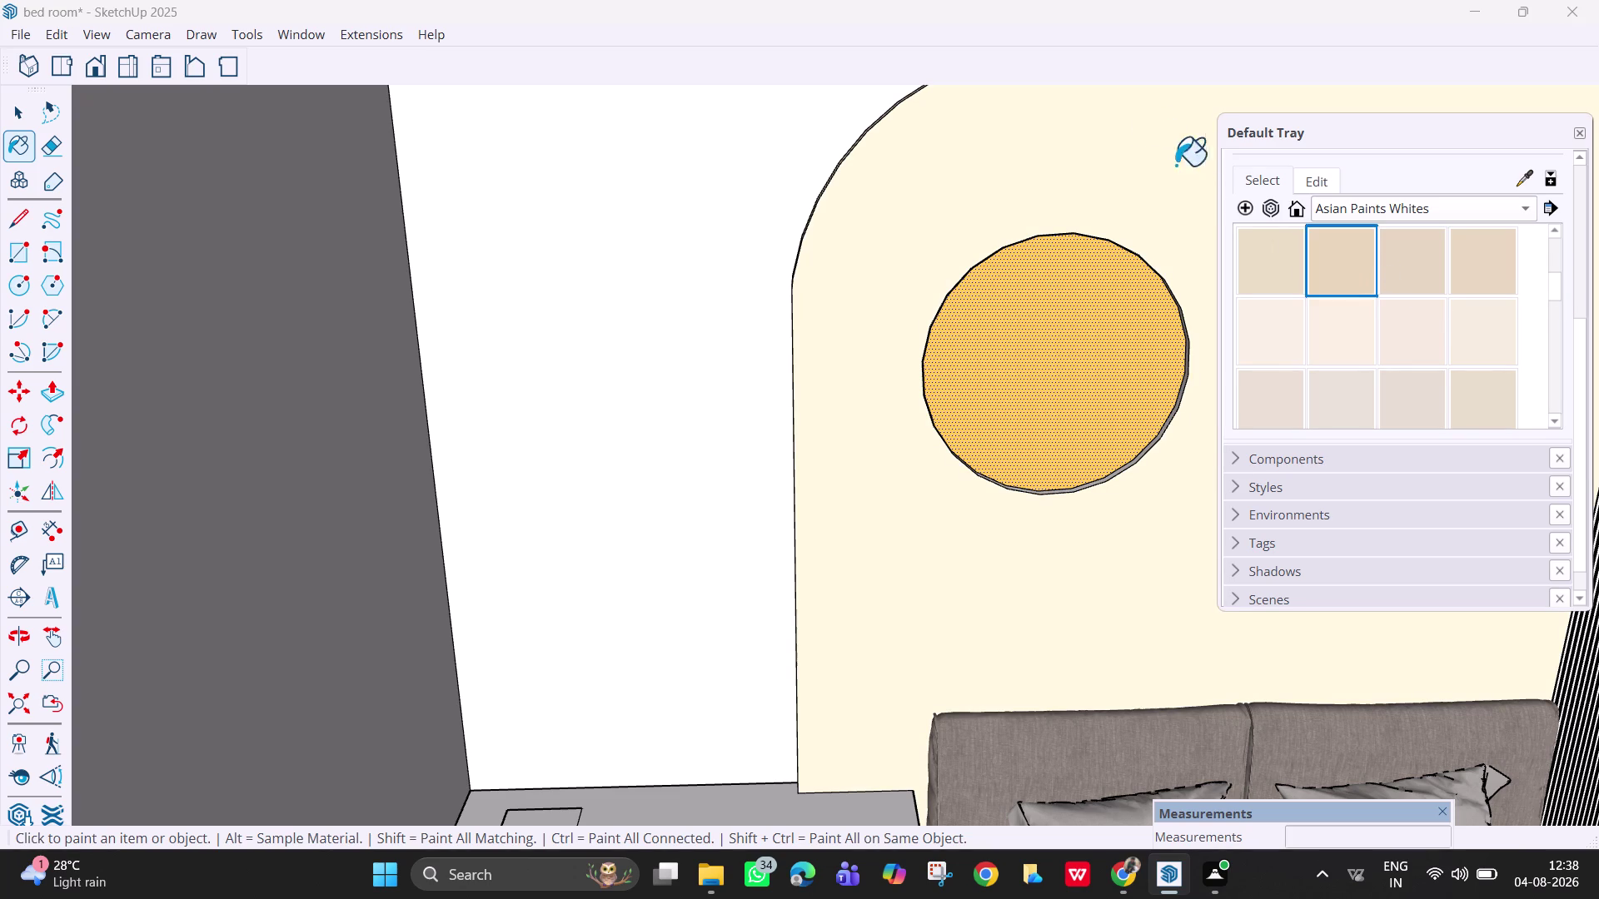
click(1138, 136)
click(1274, 250)
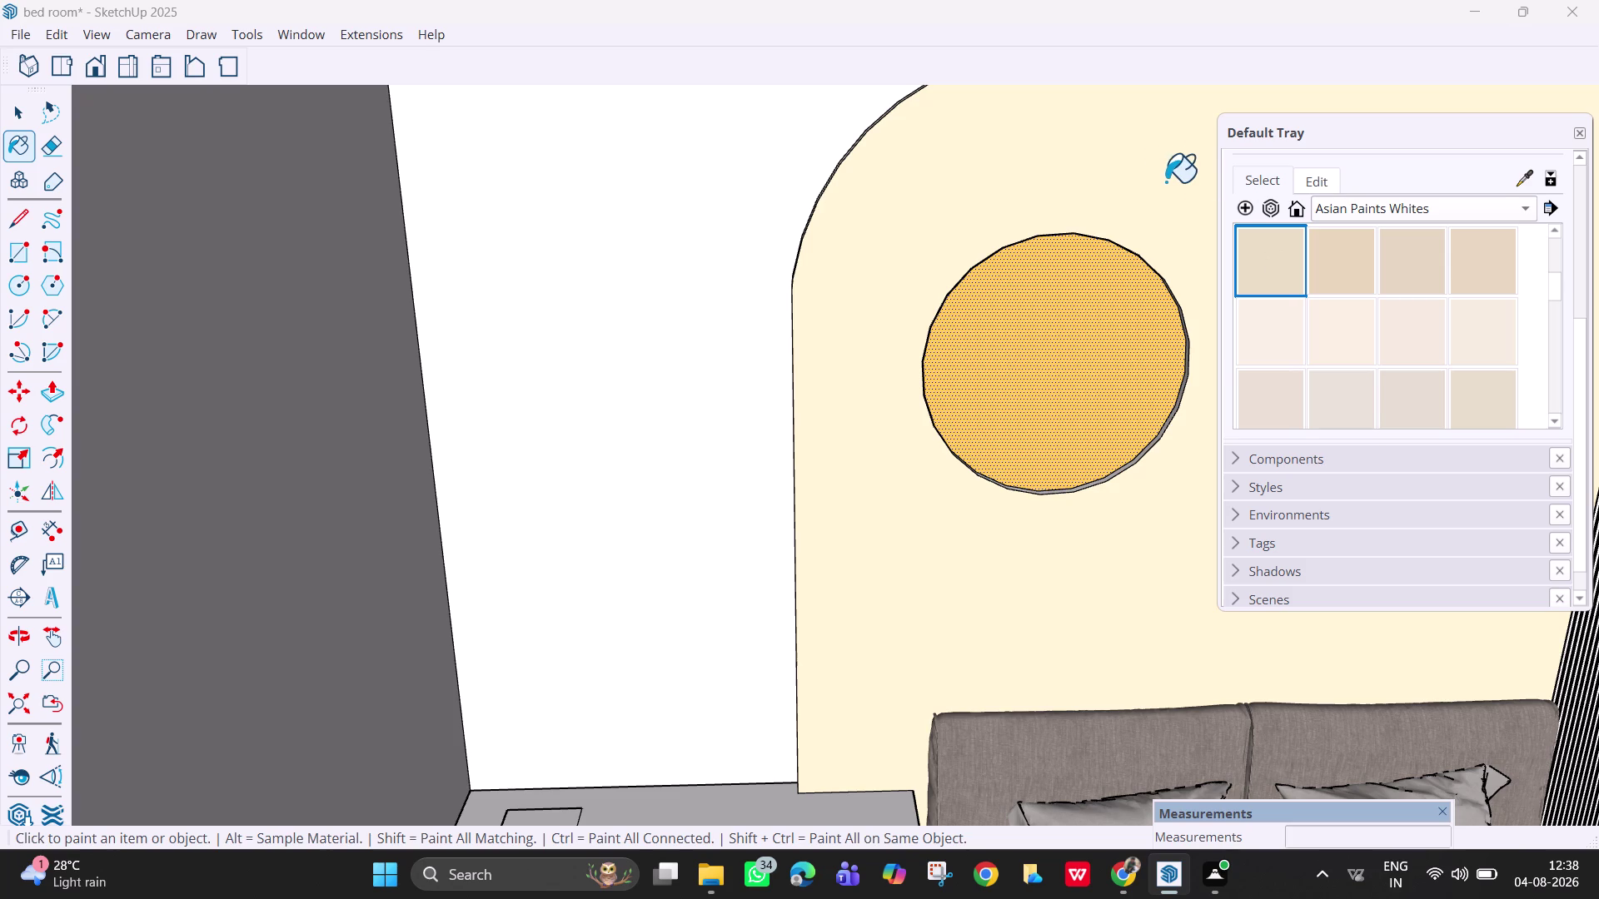
click(1150, 168)
click(1279, 330)
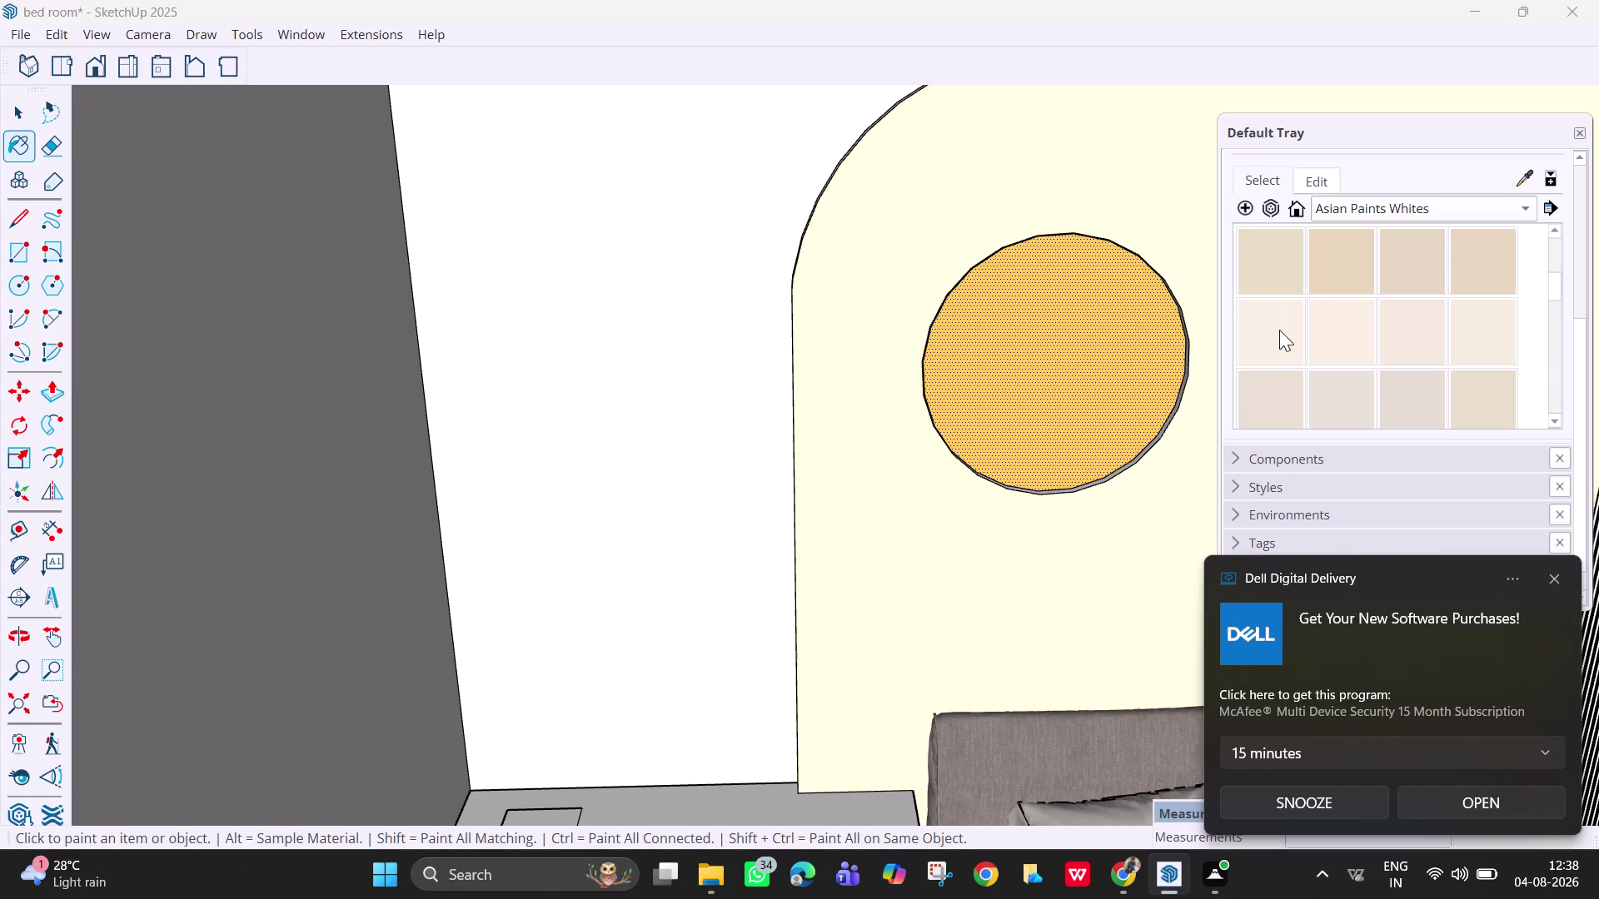
Preview several off-white shades and a pale yellow shade on the arched wall.
click(1552, 576)
click(1071, 186)
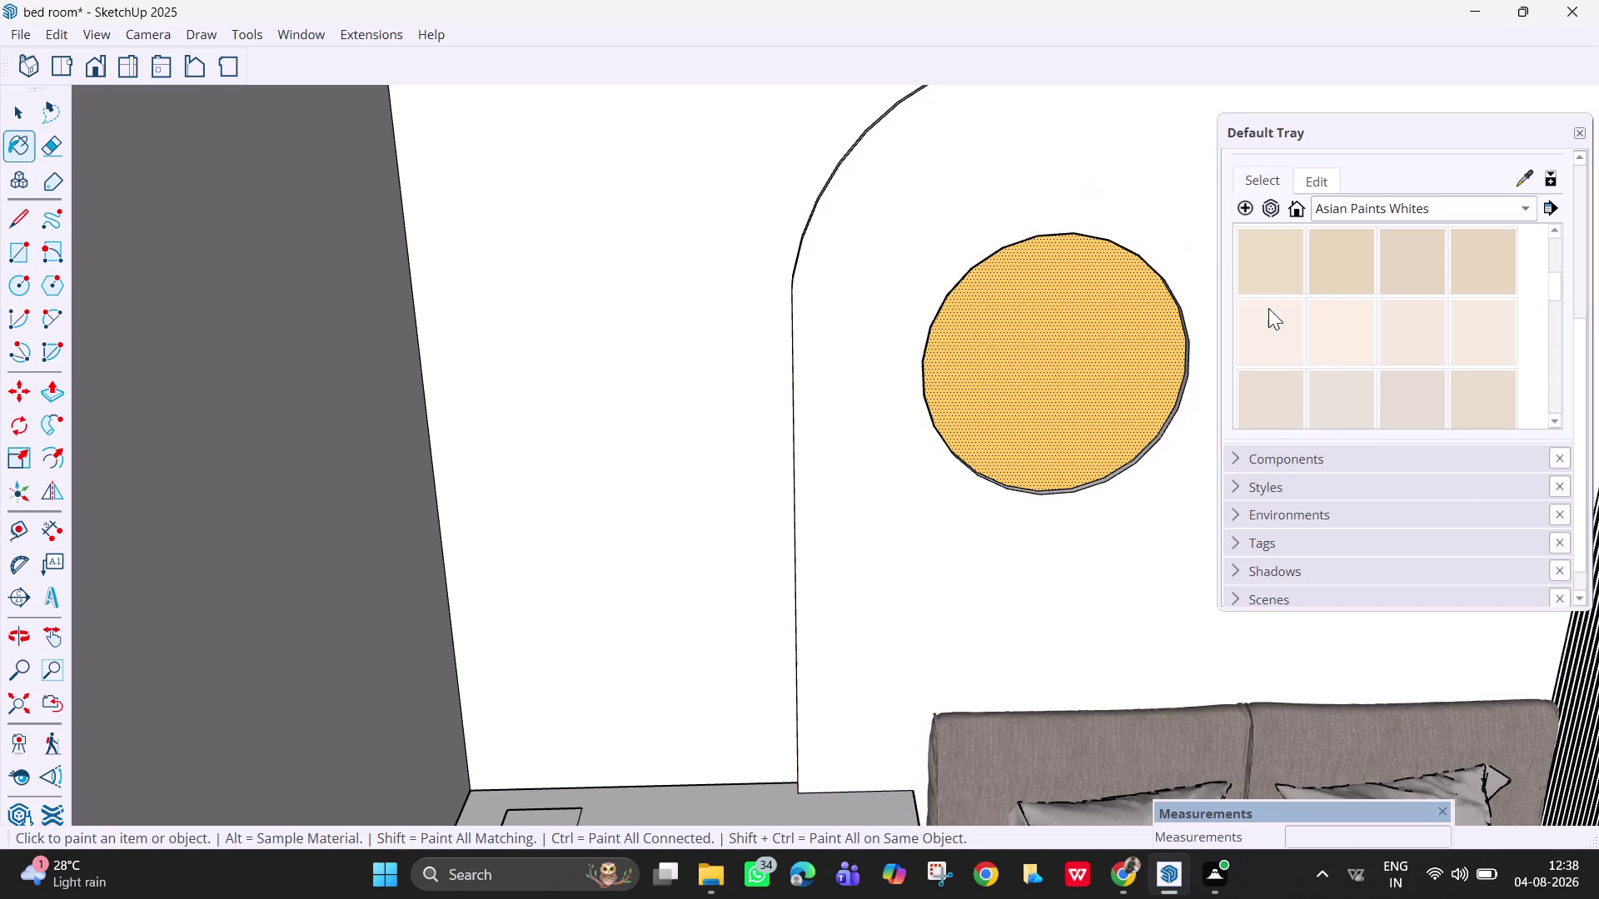
click(1357, 320)
click(1156, 193)
scroll(down, 3)
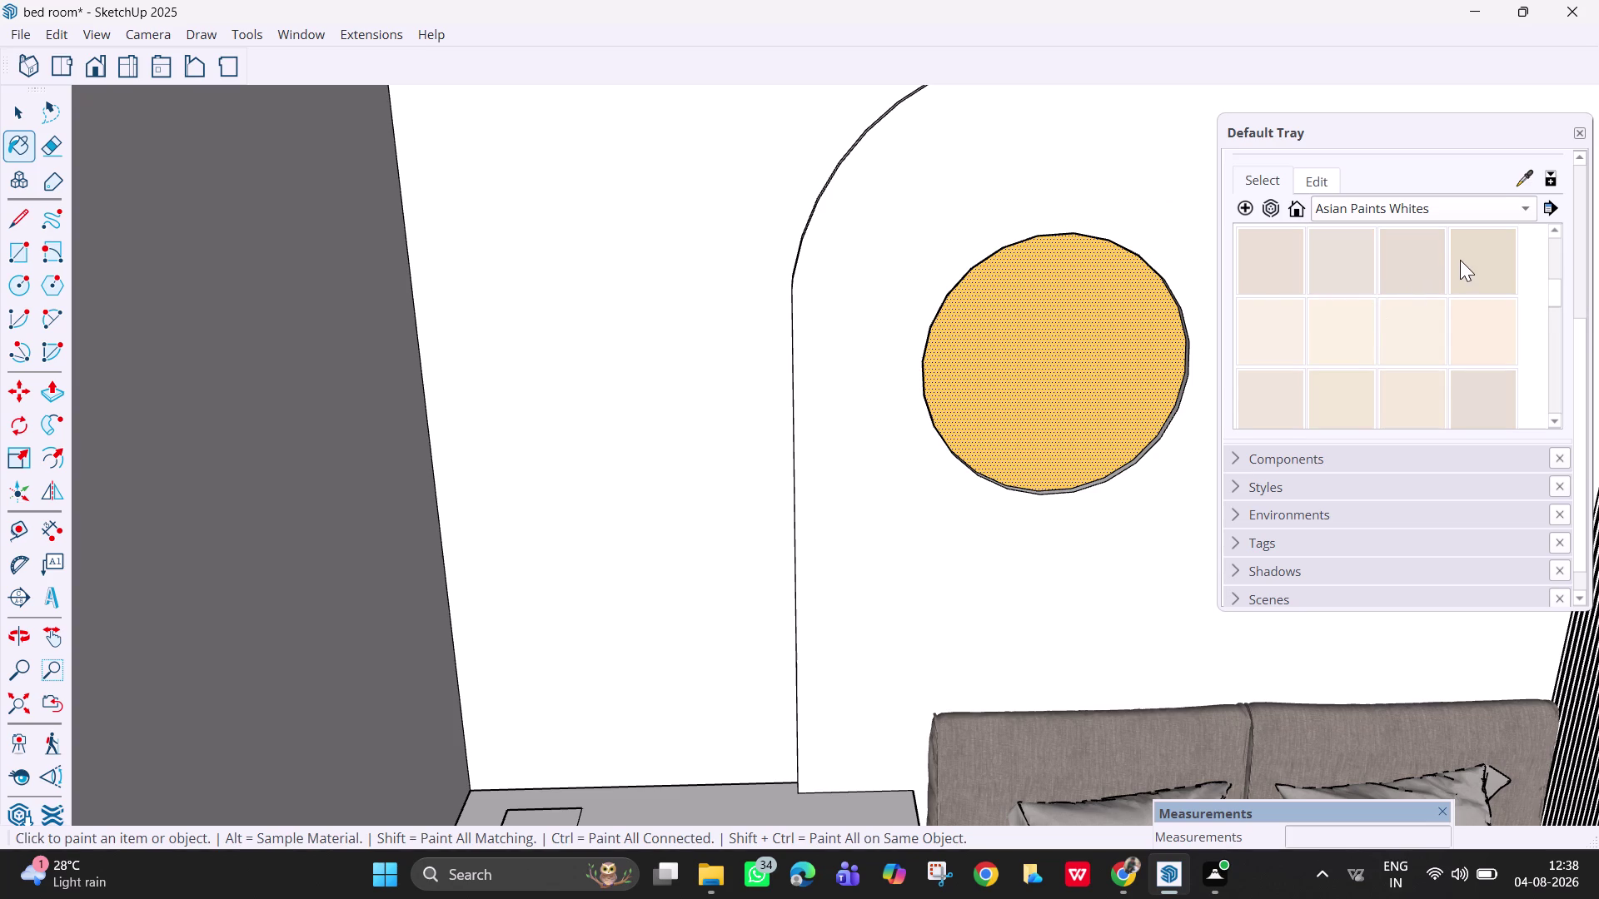
click(1461, 260)
click(1164, 161)
scroll(down, 3)
scroll(down, 3)
scroll(down, 3)
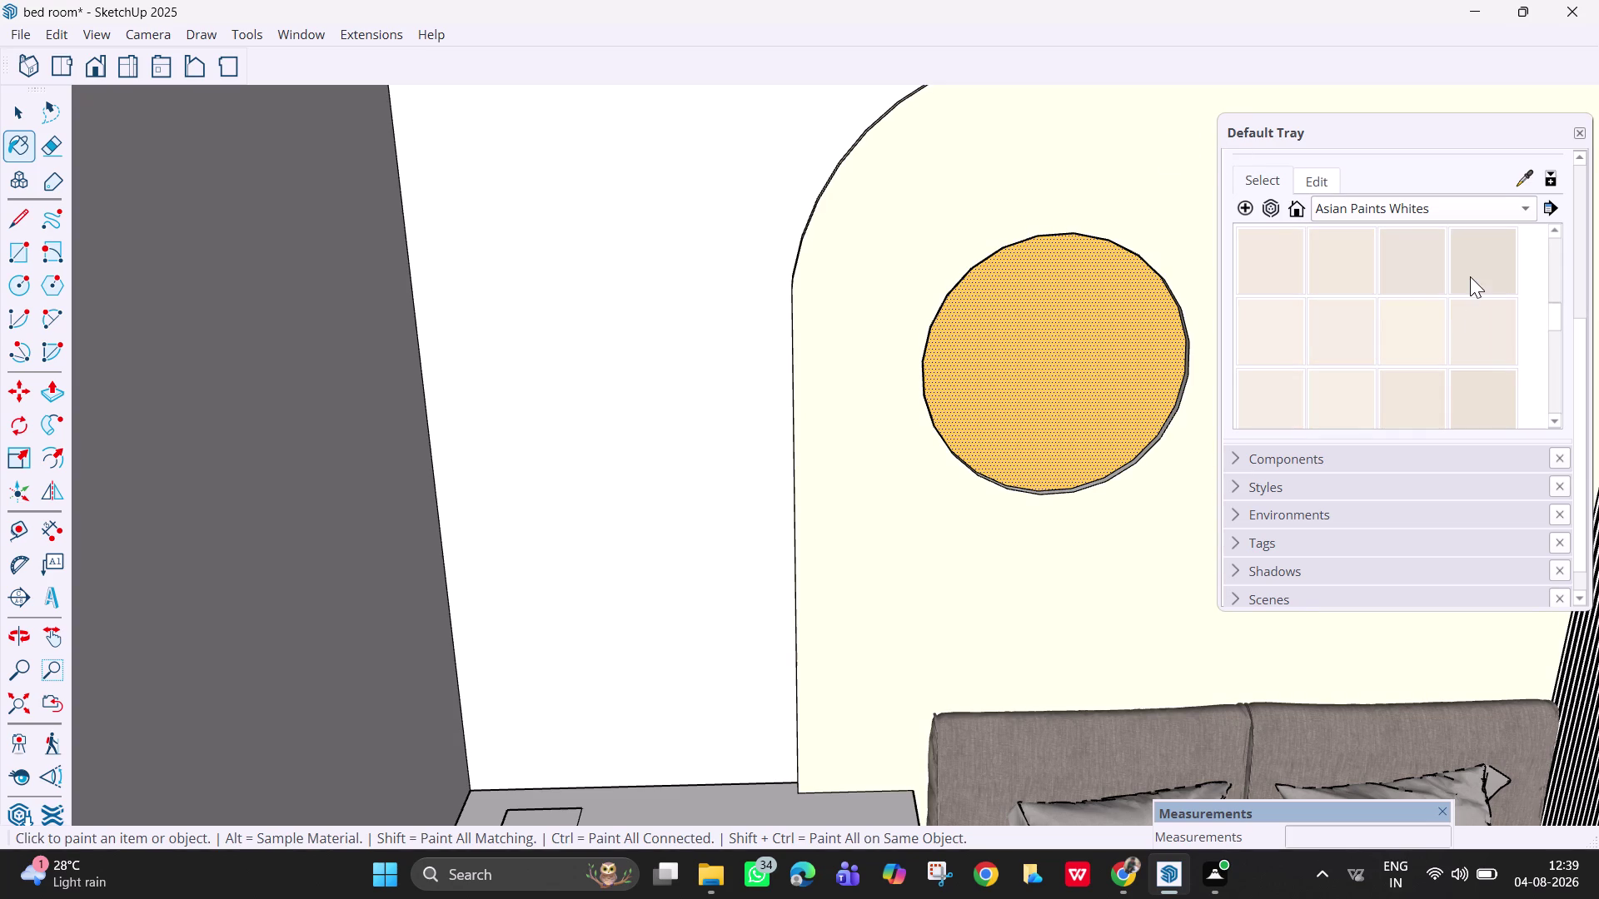
click(1470, 276)
click(1125, 159)
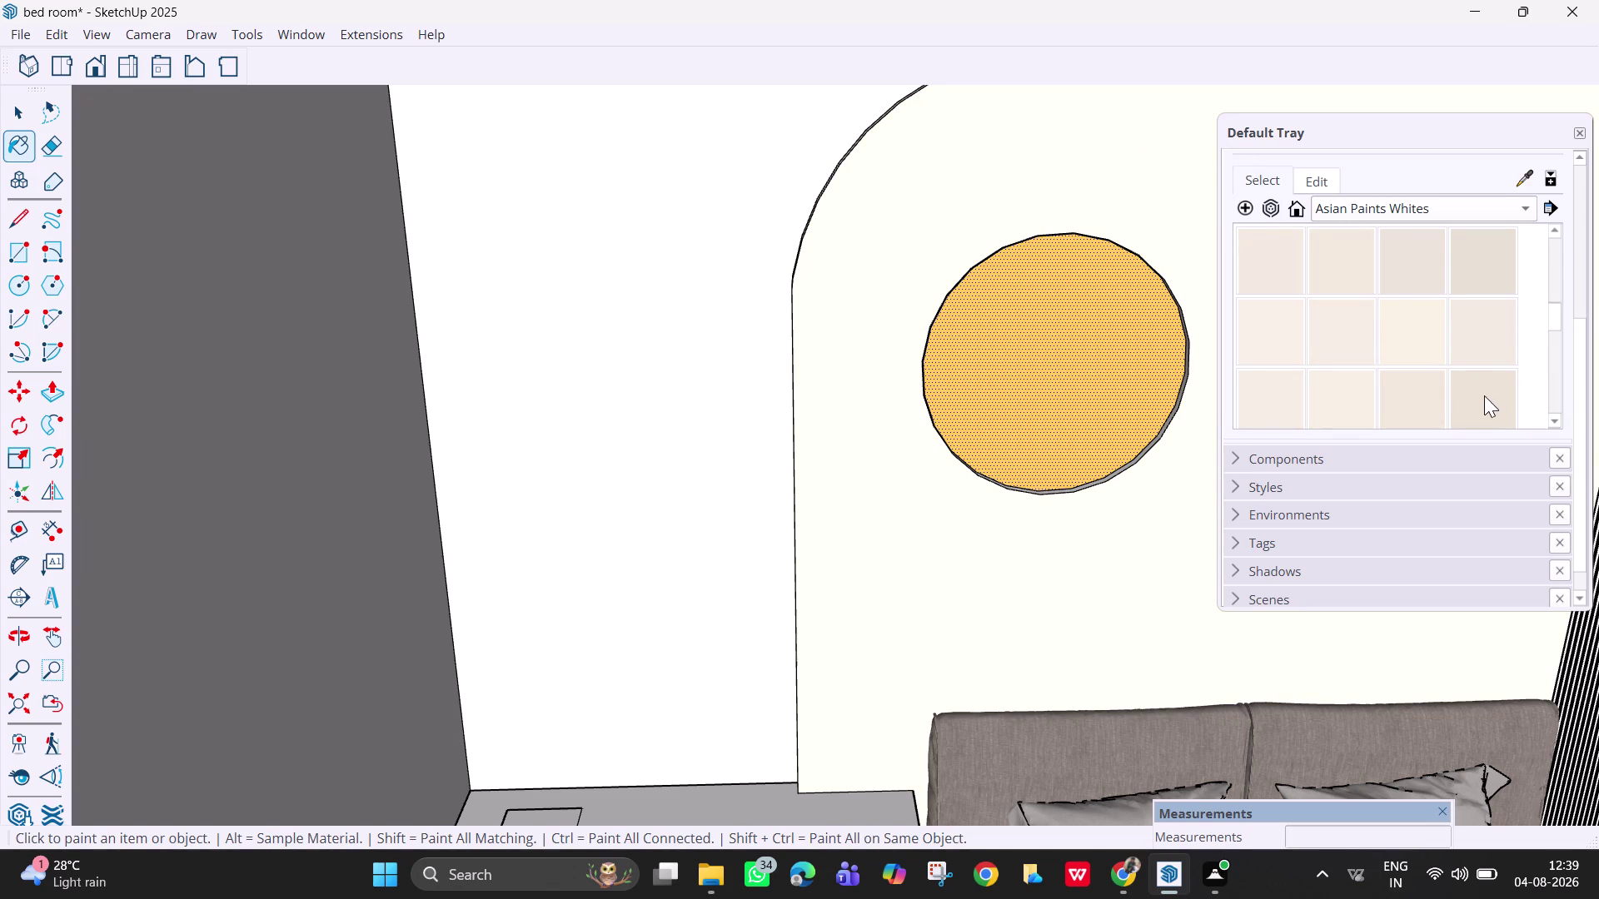
click(1479, 396)
click(1164, 204)
Sample more off-white shades from further down the Whites swatches on the arched wall.
scroll(down, 3)
scroll(down, 3)
scroll(down, 3)
scroll(down, 3)
scroll(down, 3)
scroll(down, 3)
scroll(down, 3)
scroll(down, 3)
scroll(up, 3)
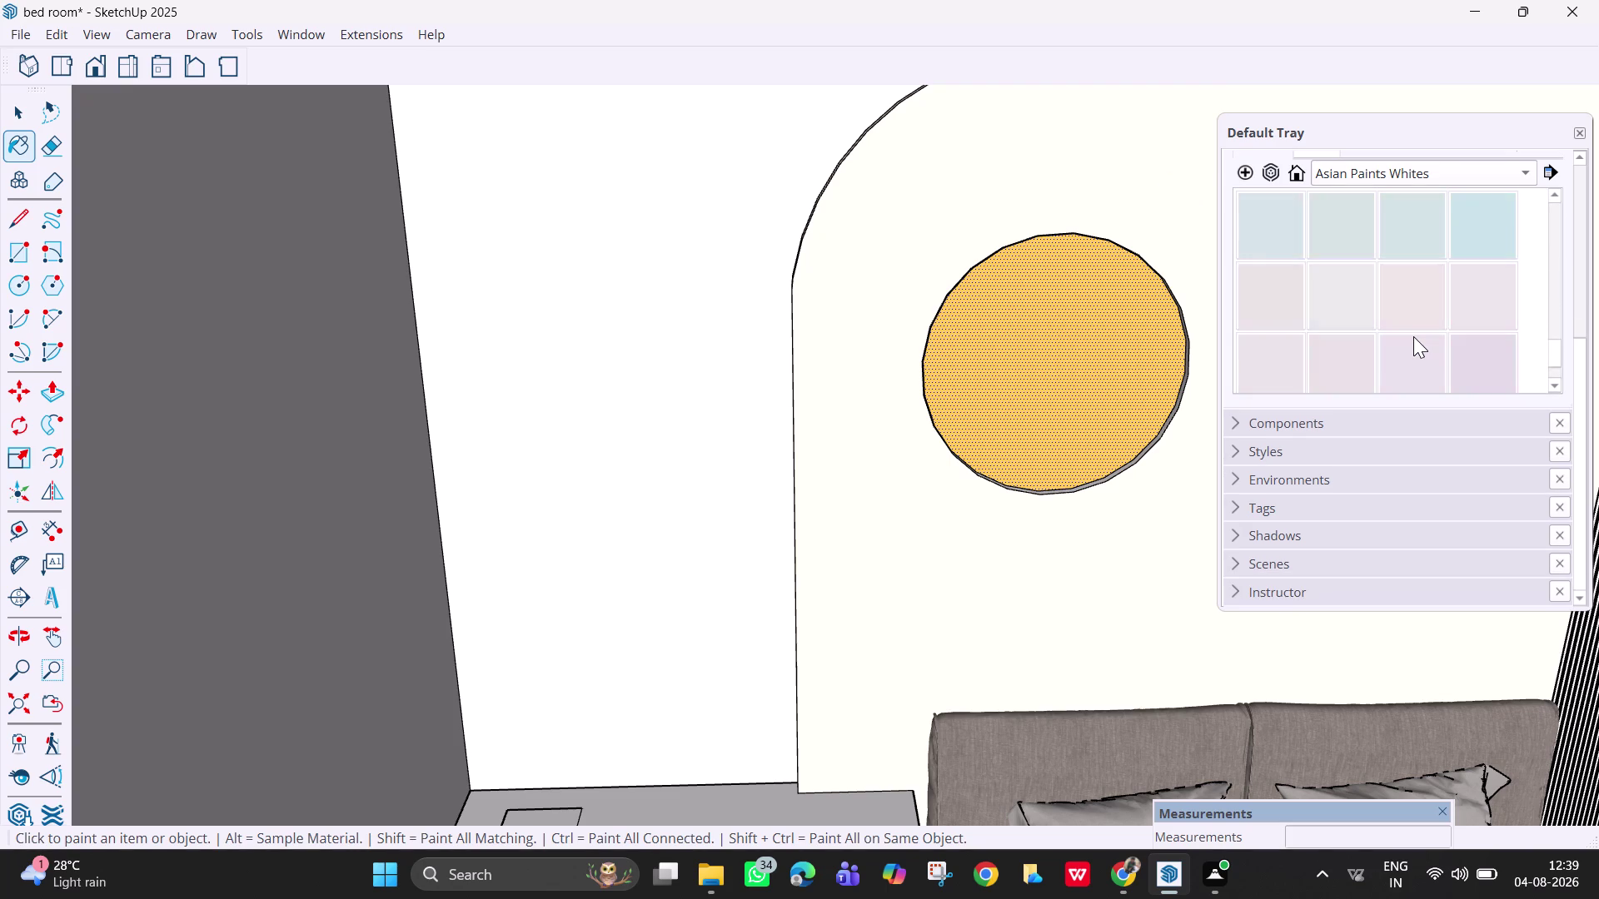
scroll(up, 3)
scroll(up, 3)
scroll(up, 3)
scroll(up, 3)
scroll(down, 3)
click(1489, 274)
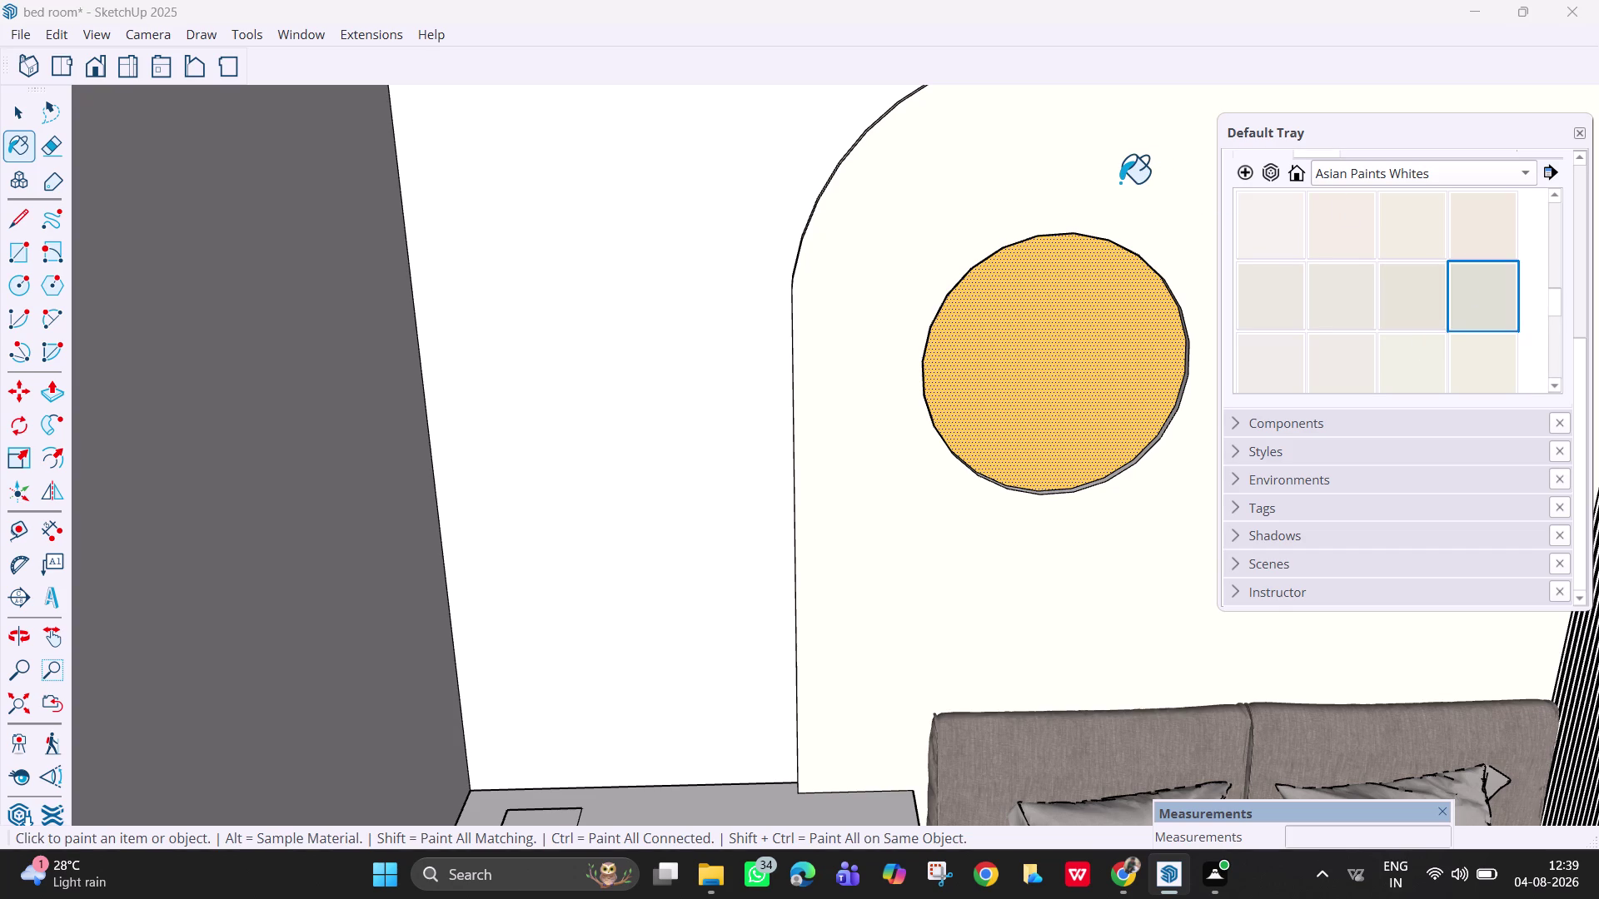
click(1119, 183)
click(1119, 182)
click(1410, 283)
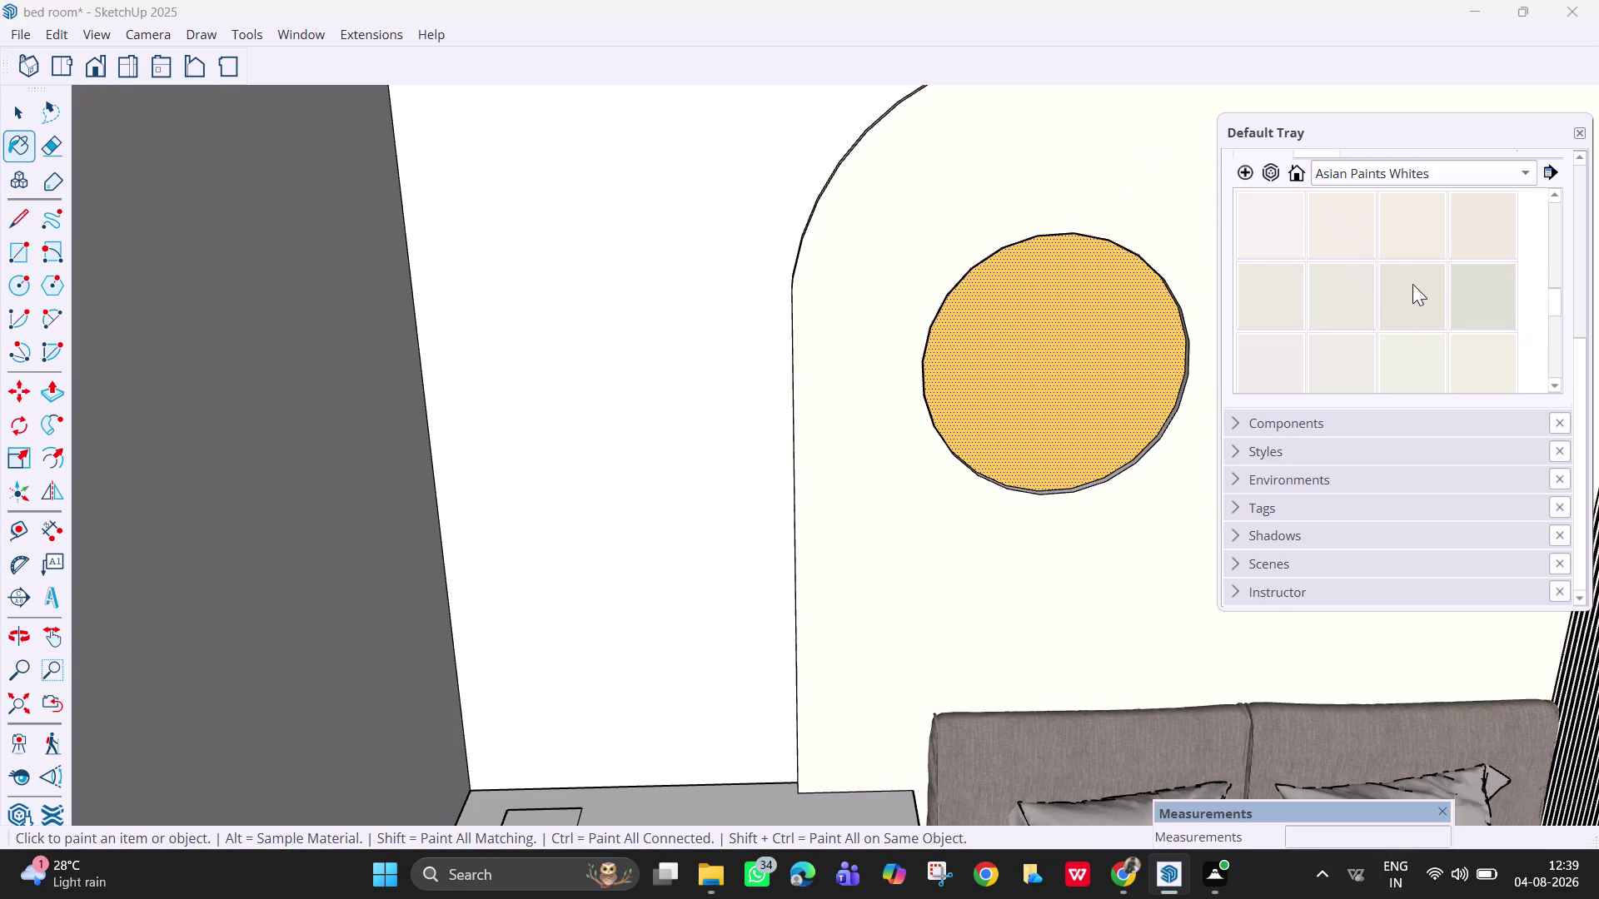
click(1151, 120)
click(1344, 302)
click(1149, 184)
scroll(up, 3)
click(1495, 293)
click(1131, 167)
Try the FRESH FUEL shade and other off-whites on the arched wall.
scroll(up, 3)
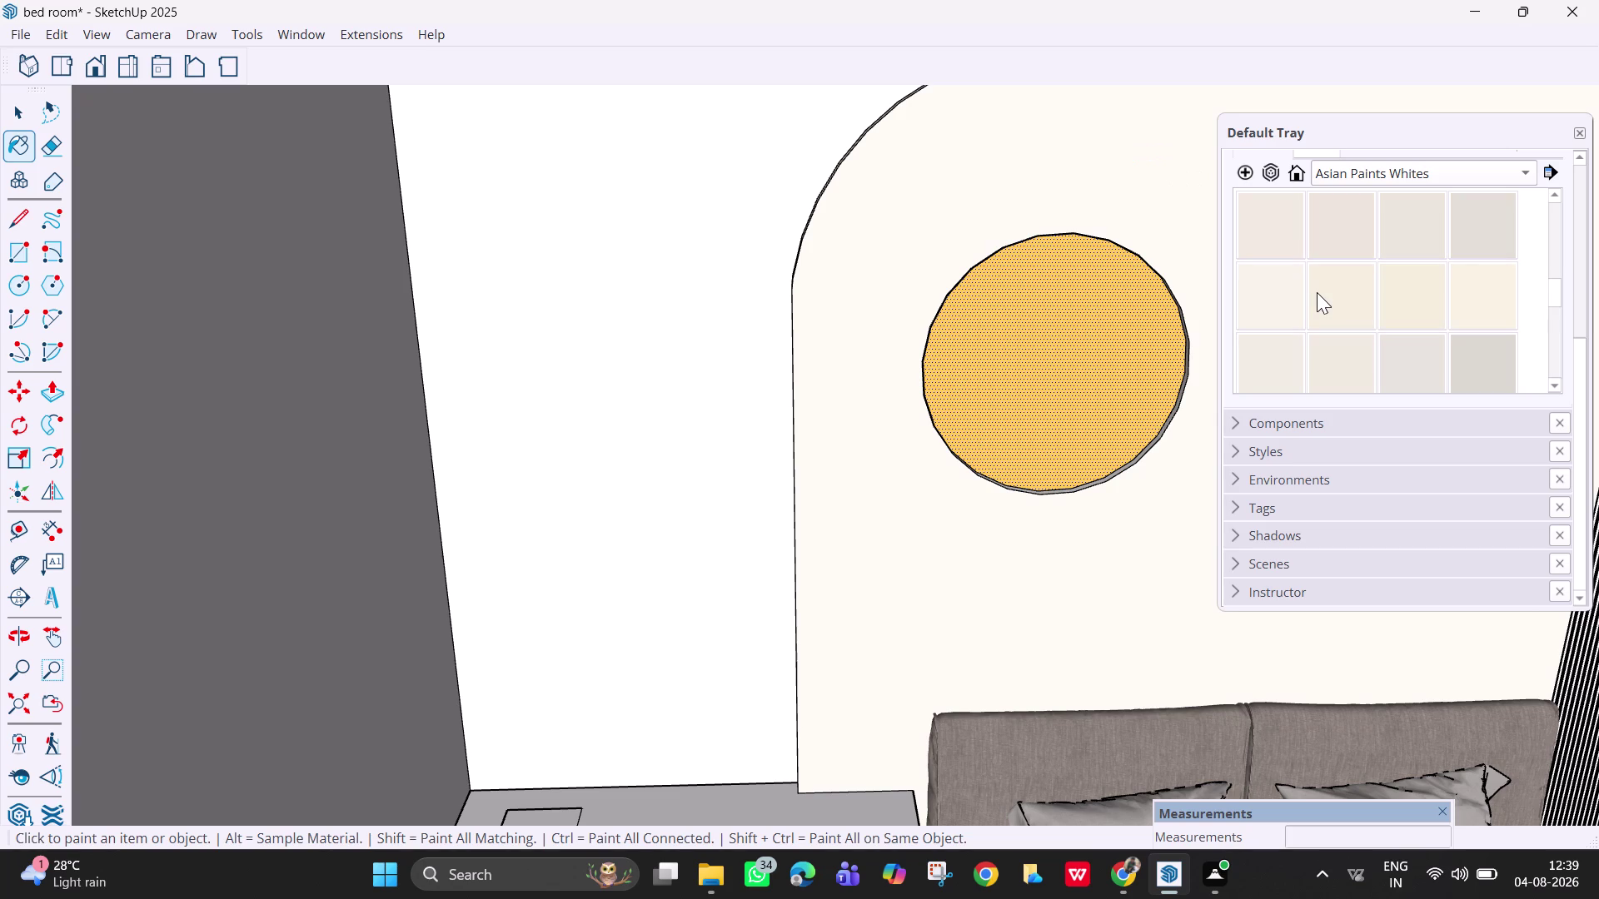
scroll(up, 3)
scroll(up, 3)
scroll(up, 3)
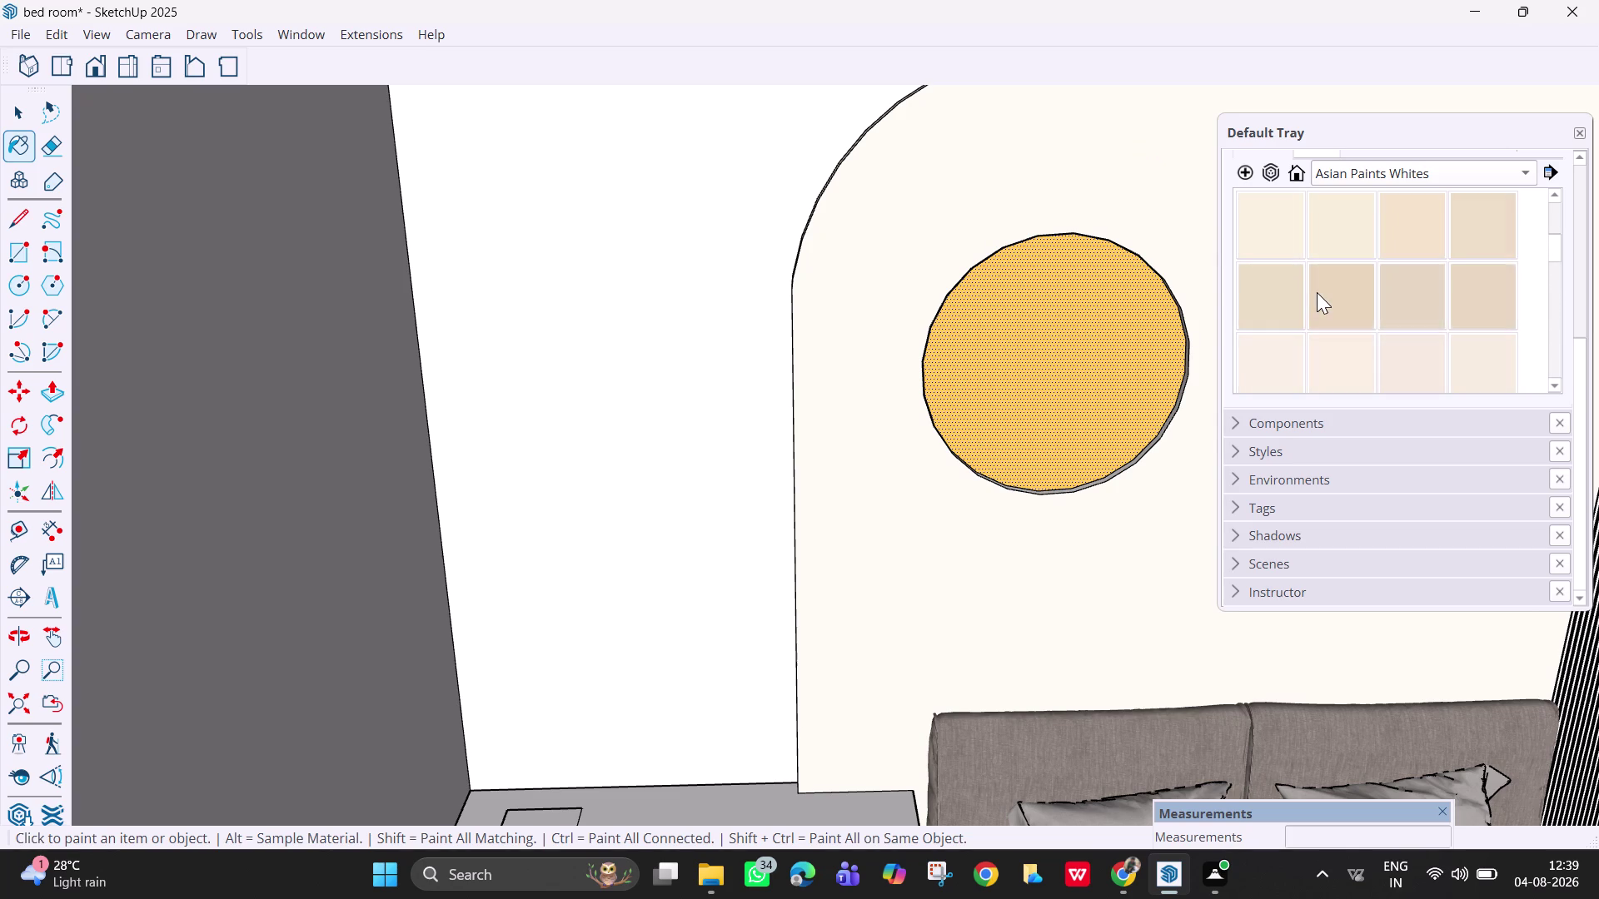
scroll(up, 3)
scroll(up, 3)
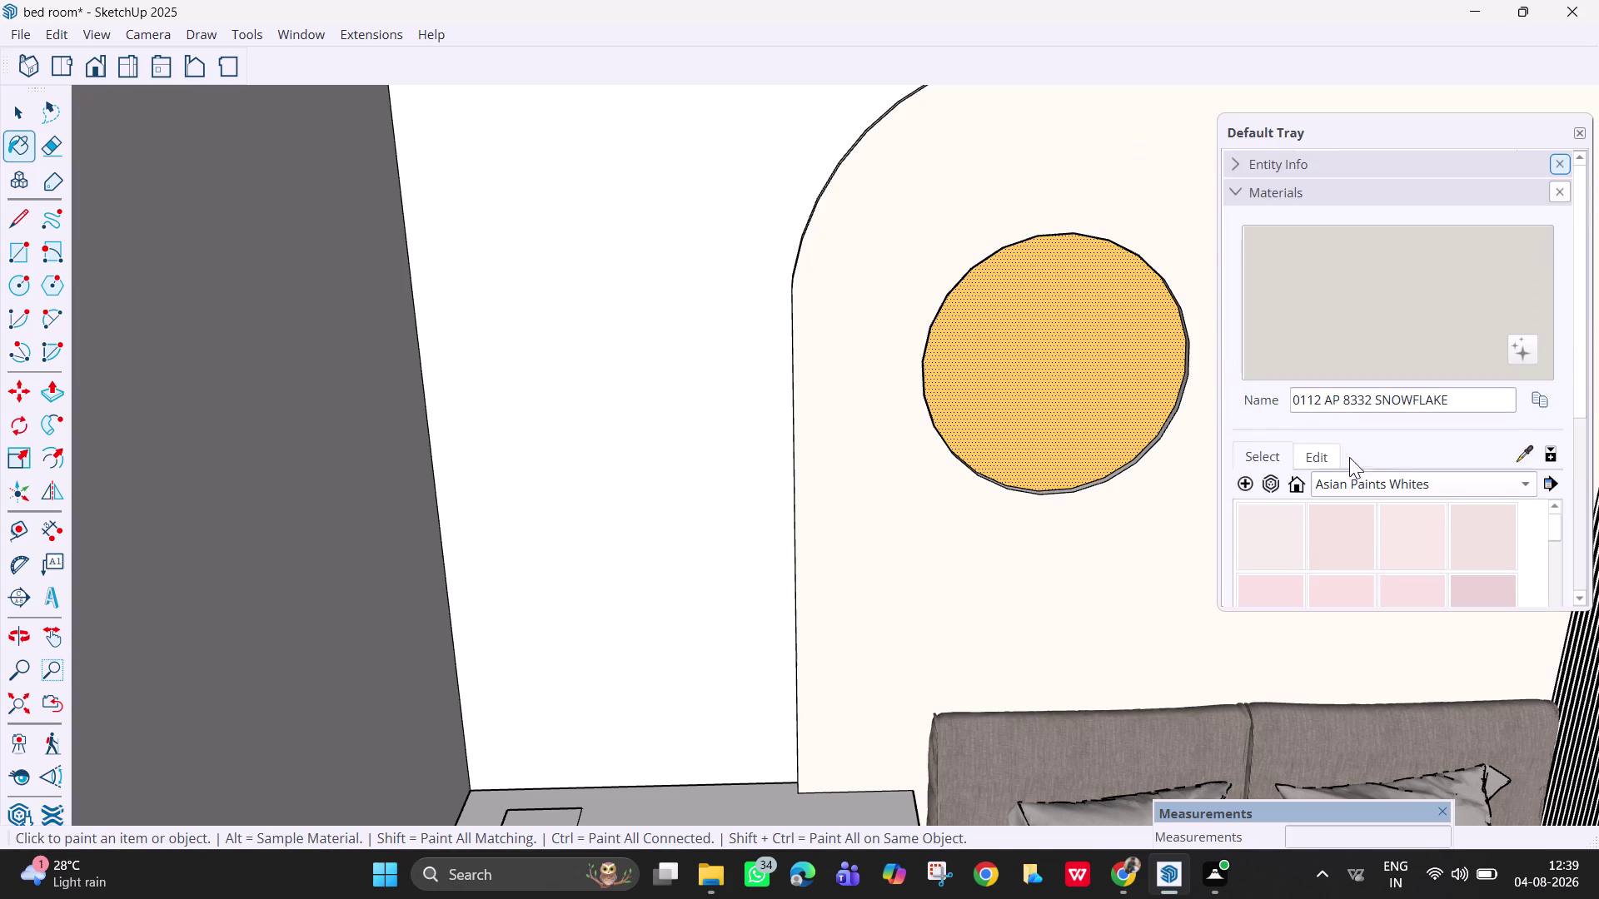
scroll(down, 3)
scroll(down, 3)
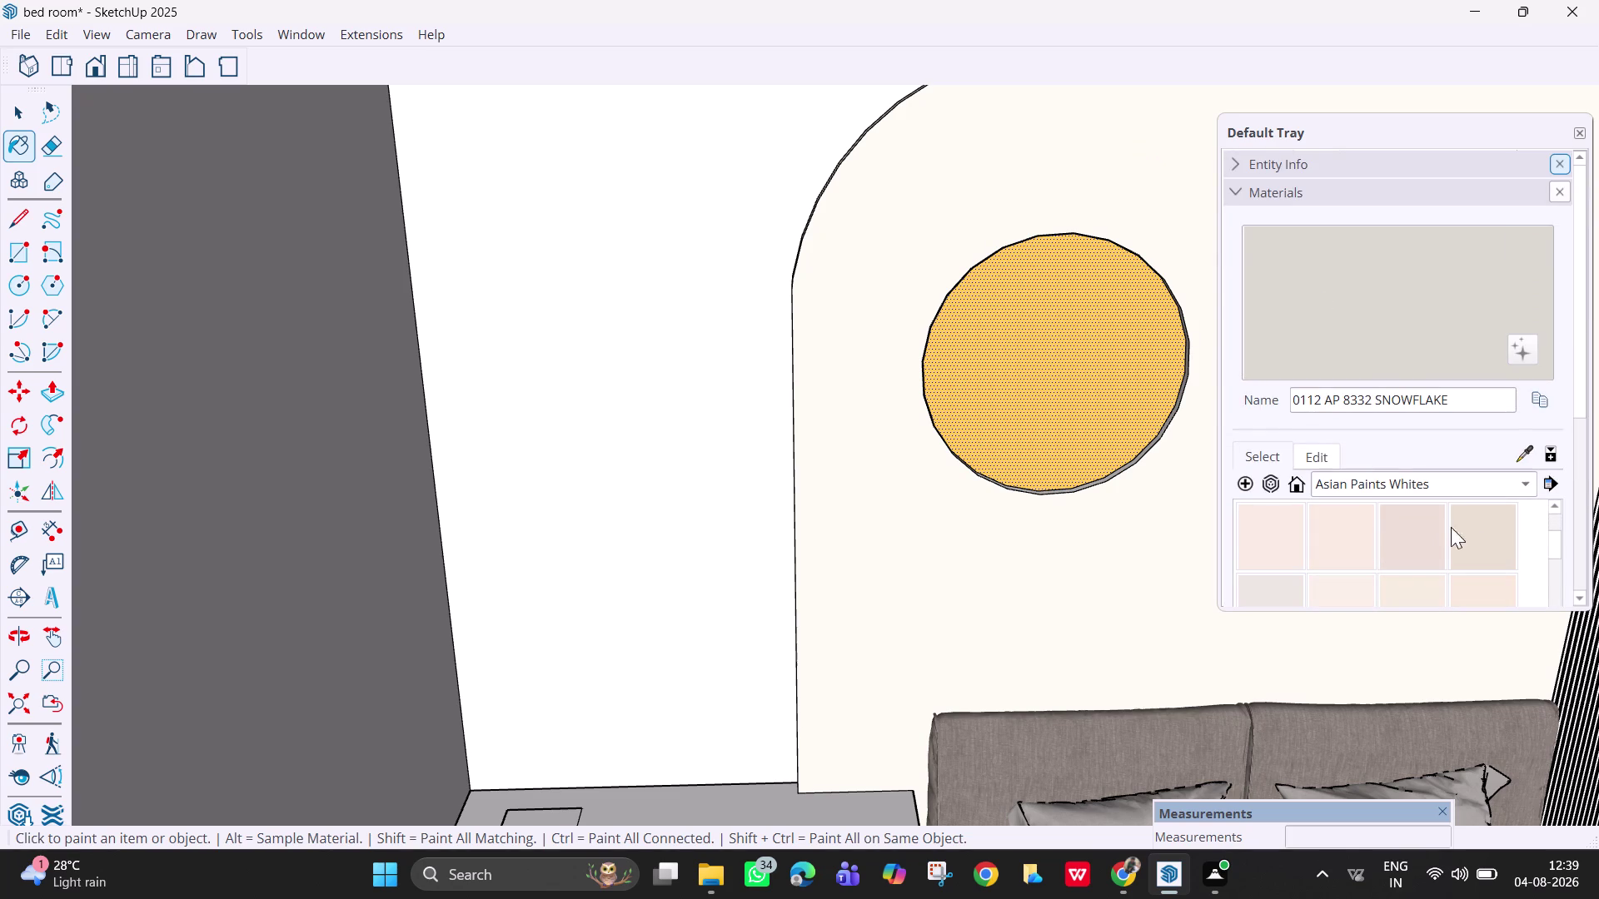
click(1478, 527)
click(1137, 210)
scroll(down, 3)
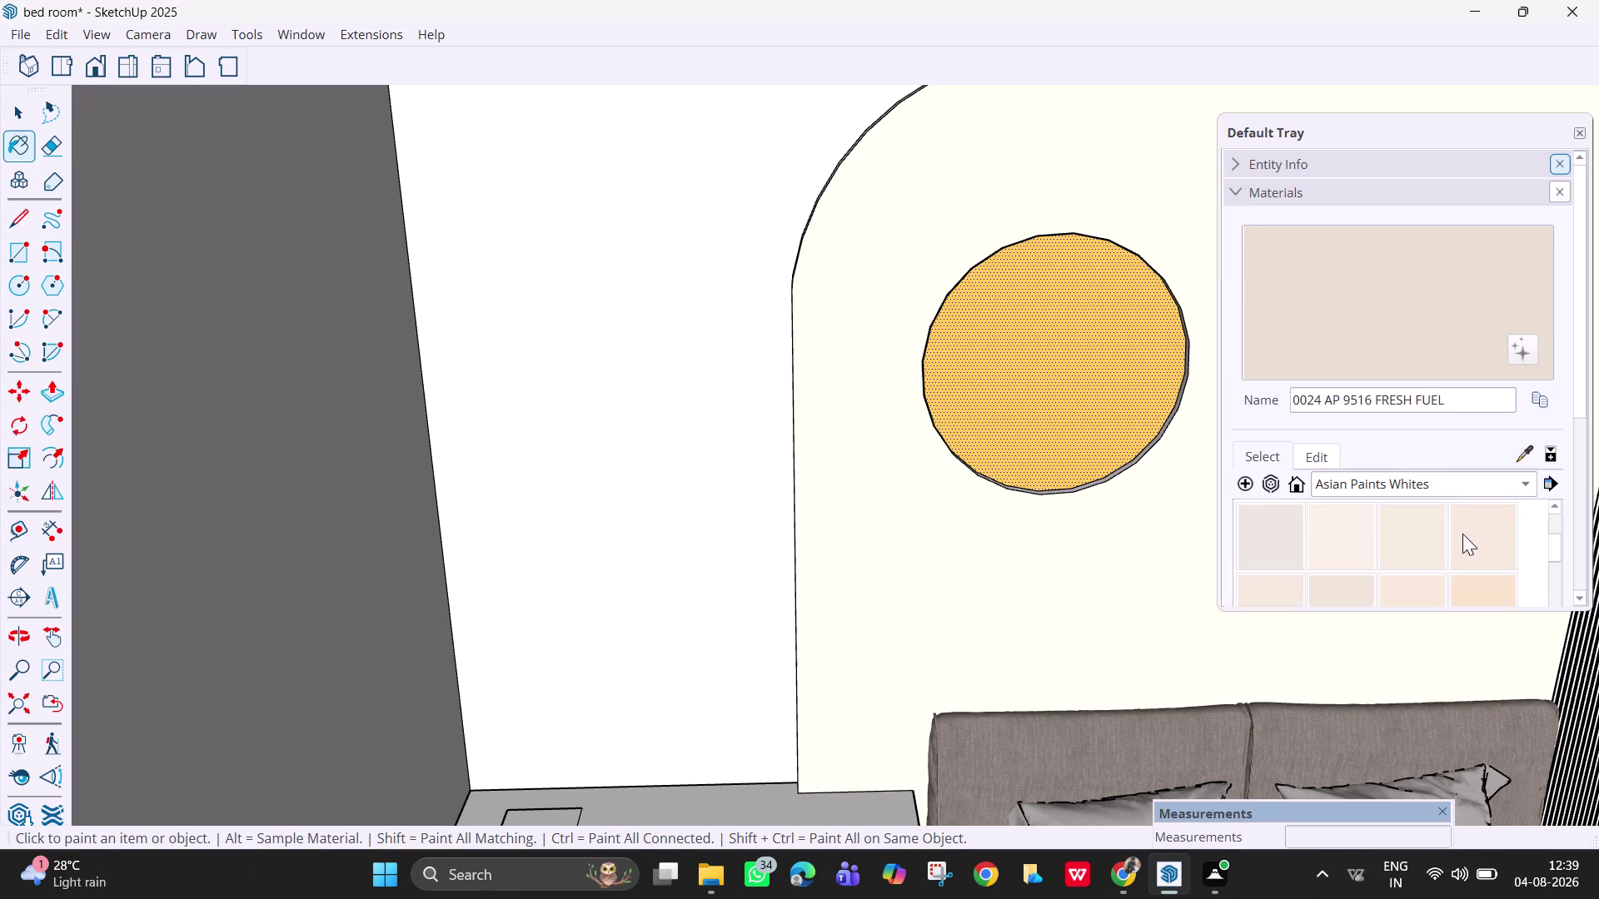
scroll(down, 3)
drag(1494, 593, 1484, 587)
click(1088, 181)
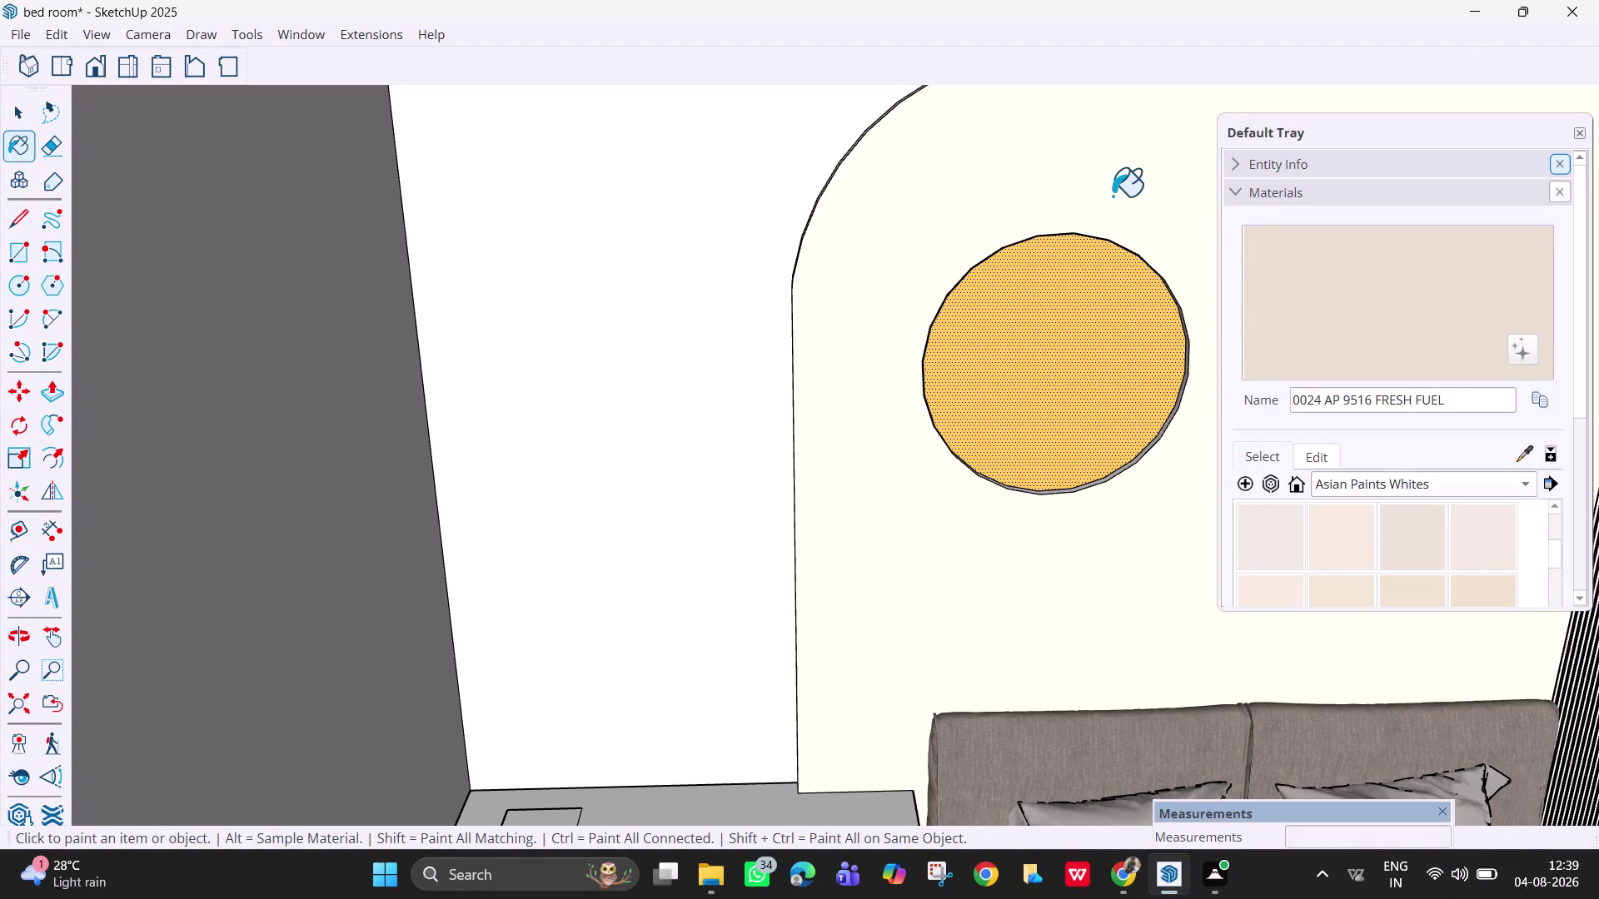
click(1136, 210)
click(1403, 587)
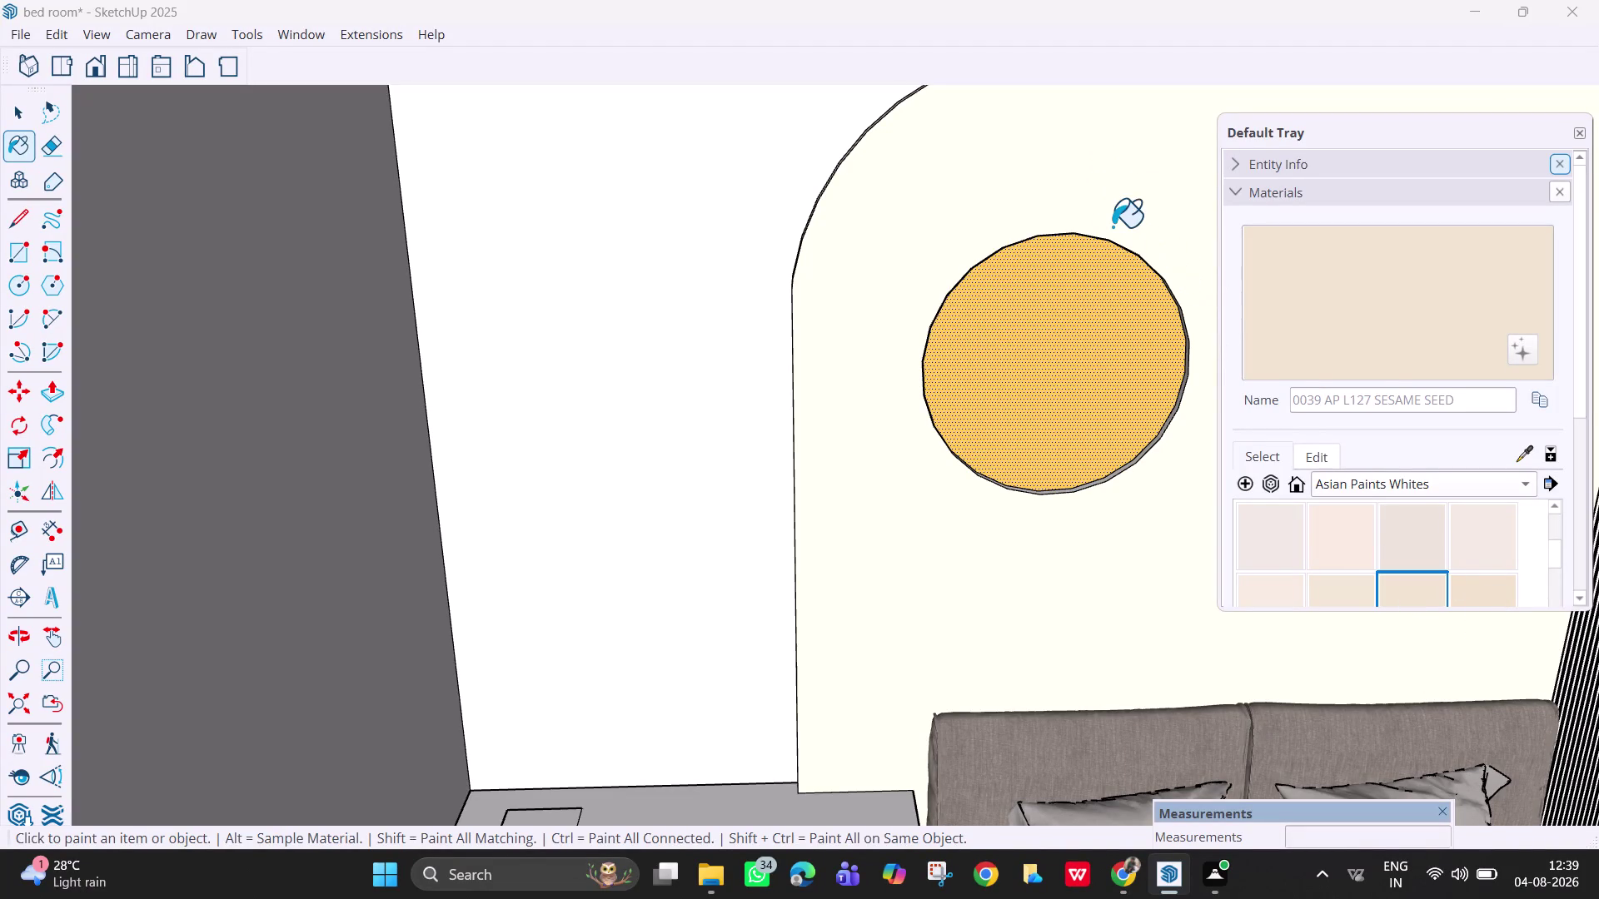
Paint the arched wall in 0039 AP L127 SESAME SEED.
click(1096, 189)
drag(1398, 533, 1385, 523)
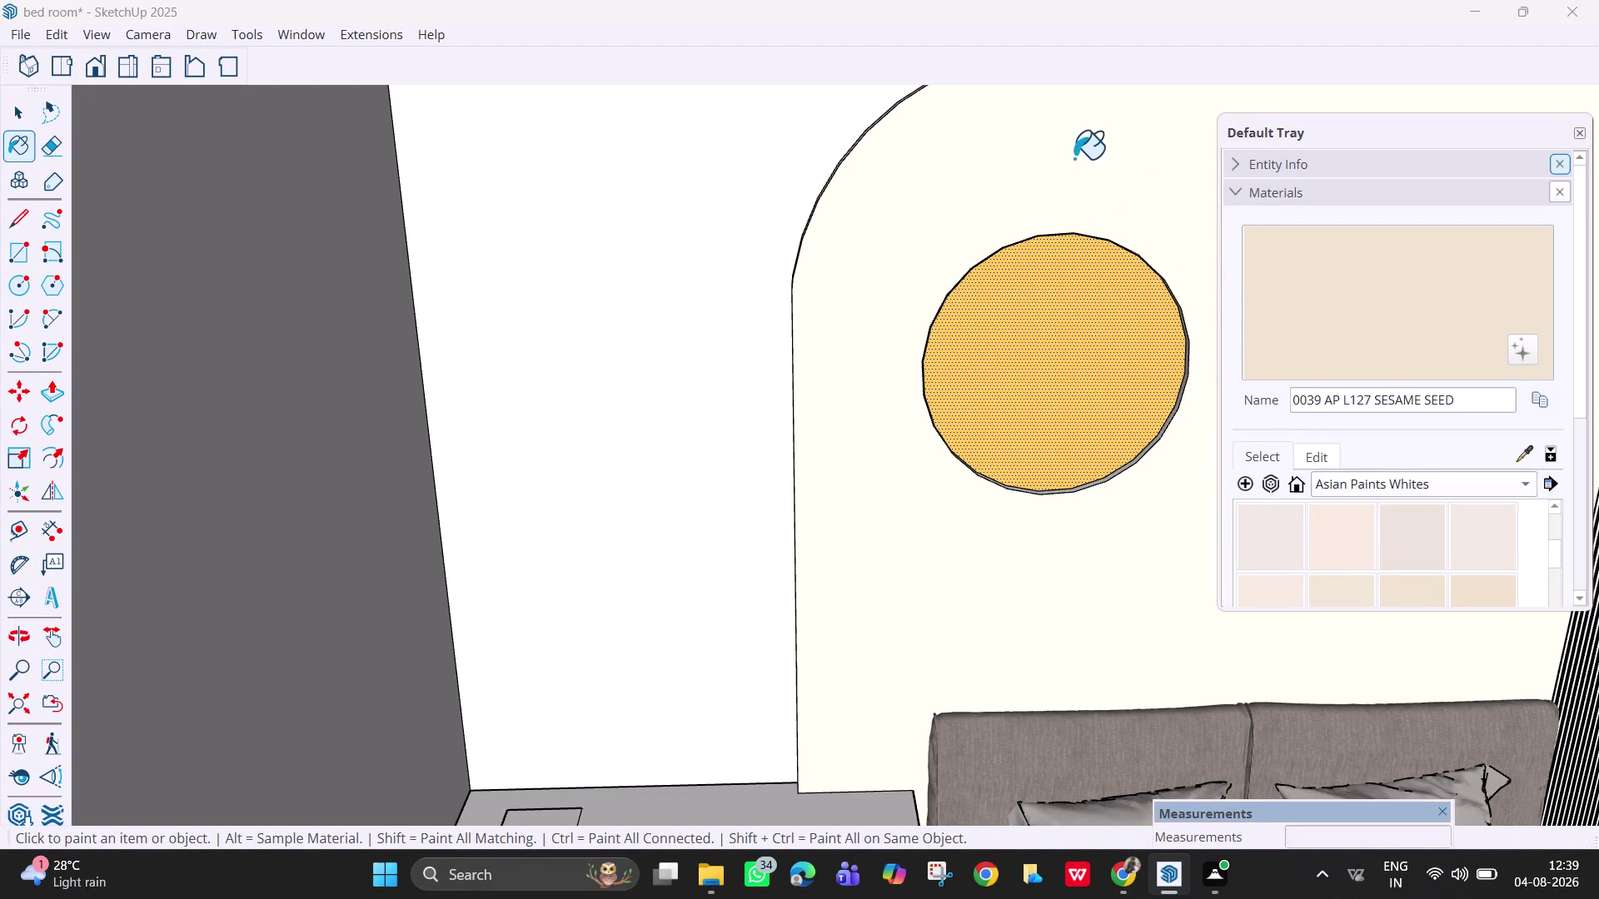
click(1074, 153)
click(1407, 495)
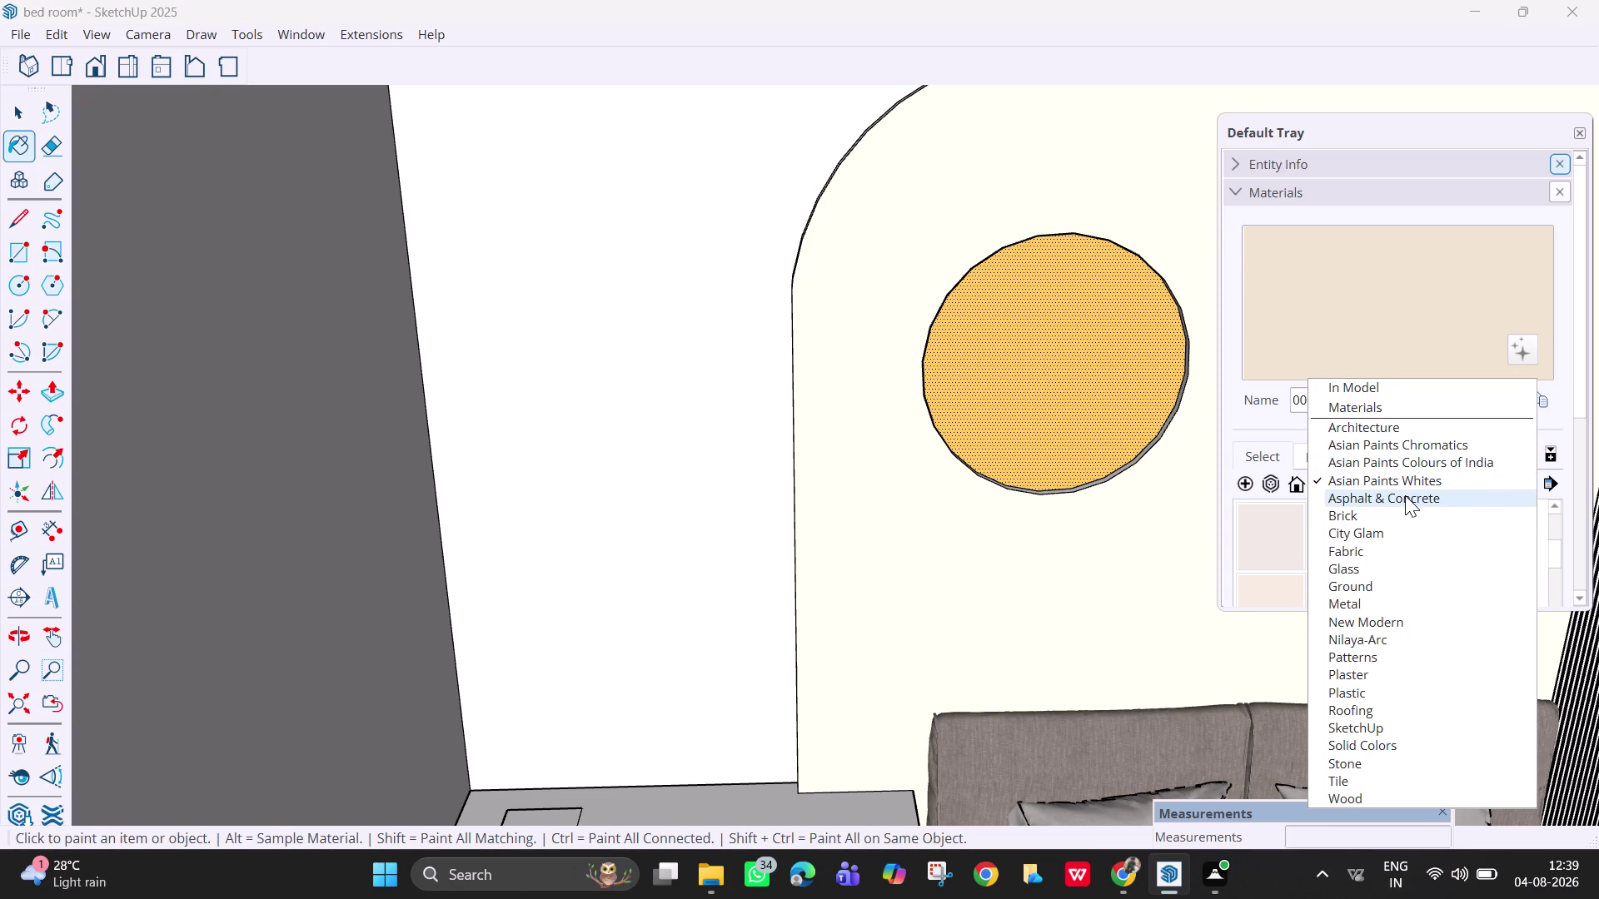
Switch the Materials browser to the Asian Paints Chromatics collection.
click(1404, 495)
click(1386, 489)
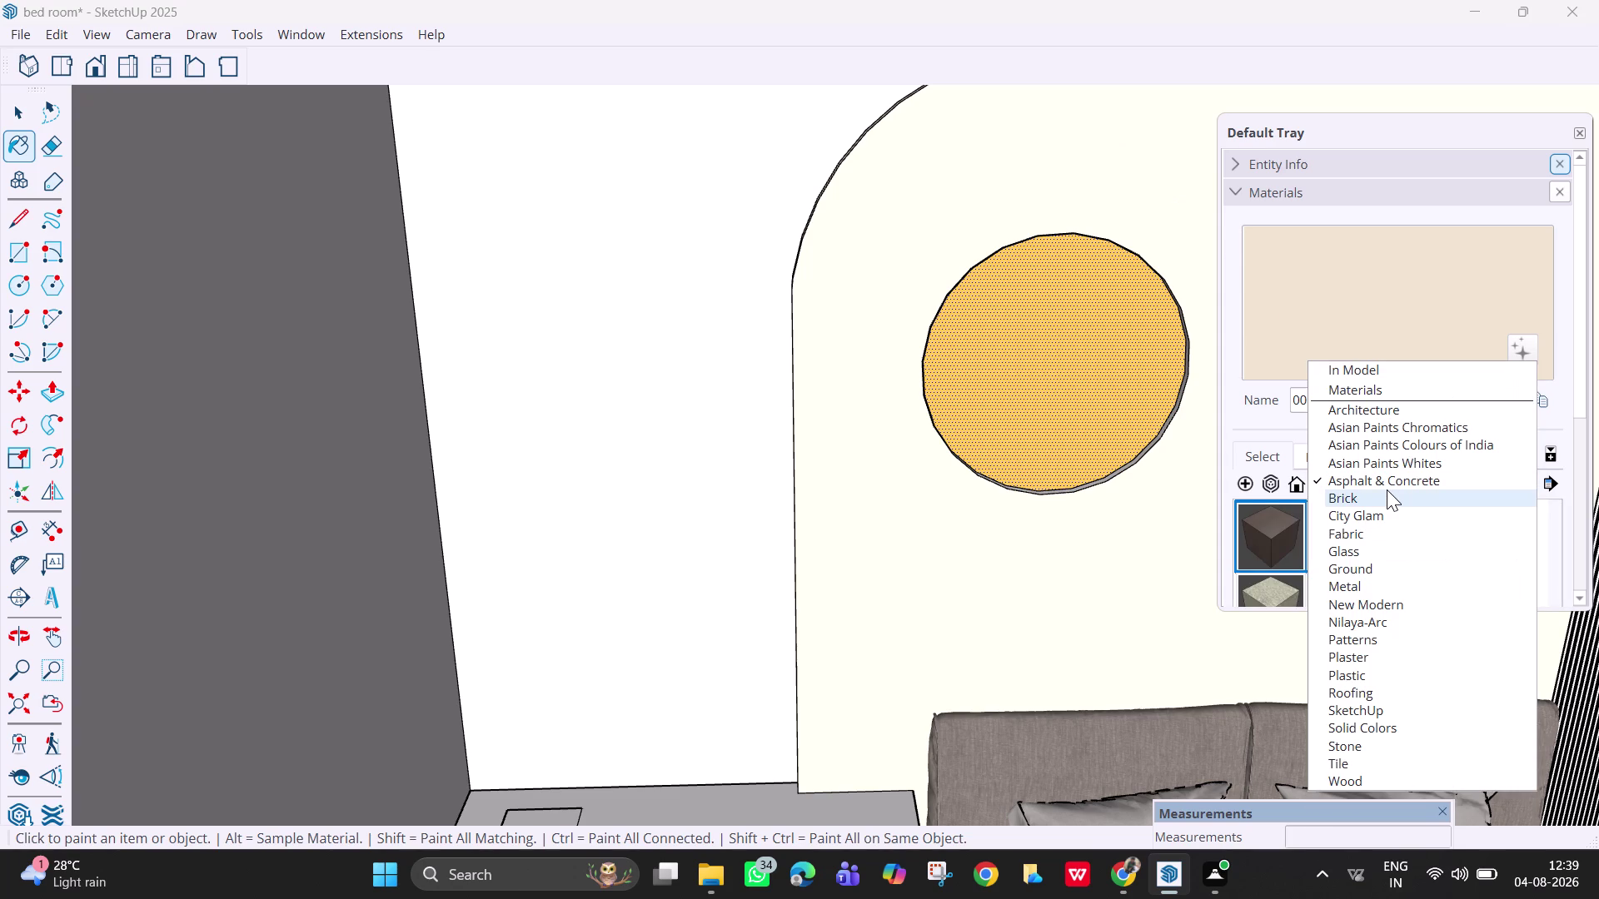
click(1397, 432)
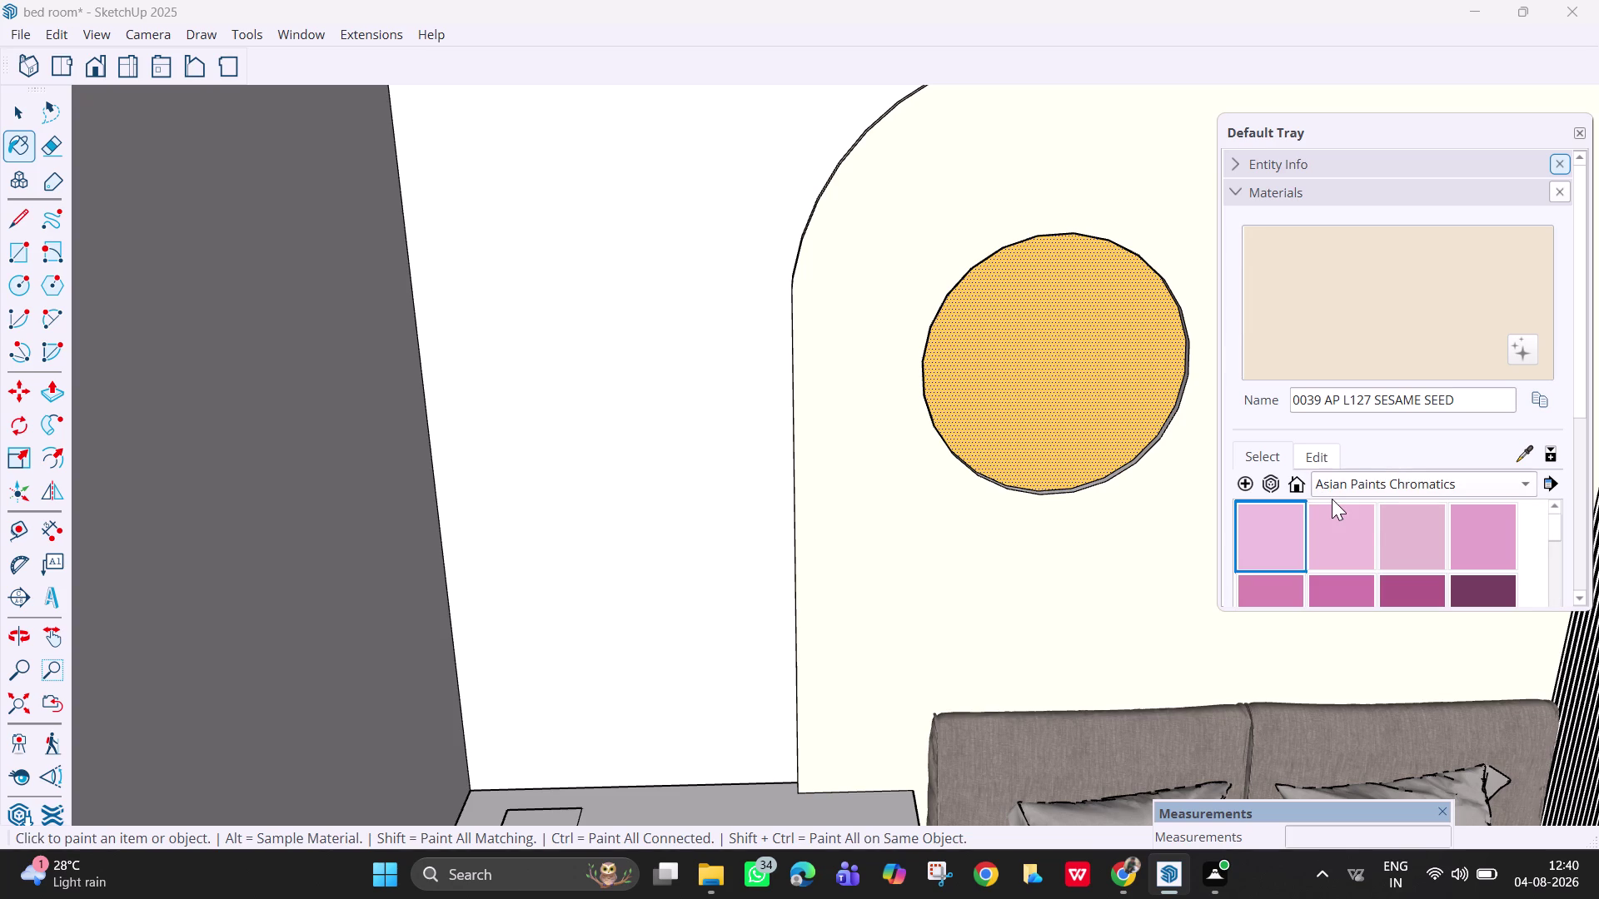
Paint the arched wall in the Lilac Dusk-N shade.
scroll(down, 3)
scroll(down, 3)
scroll(down, 3)
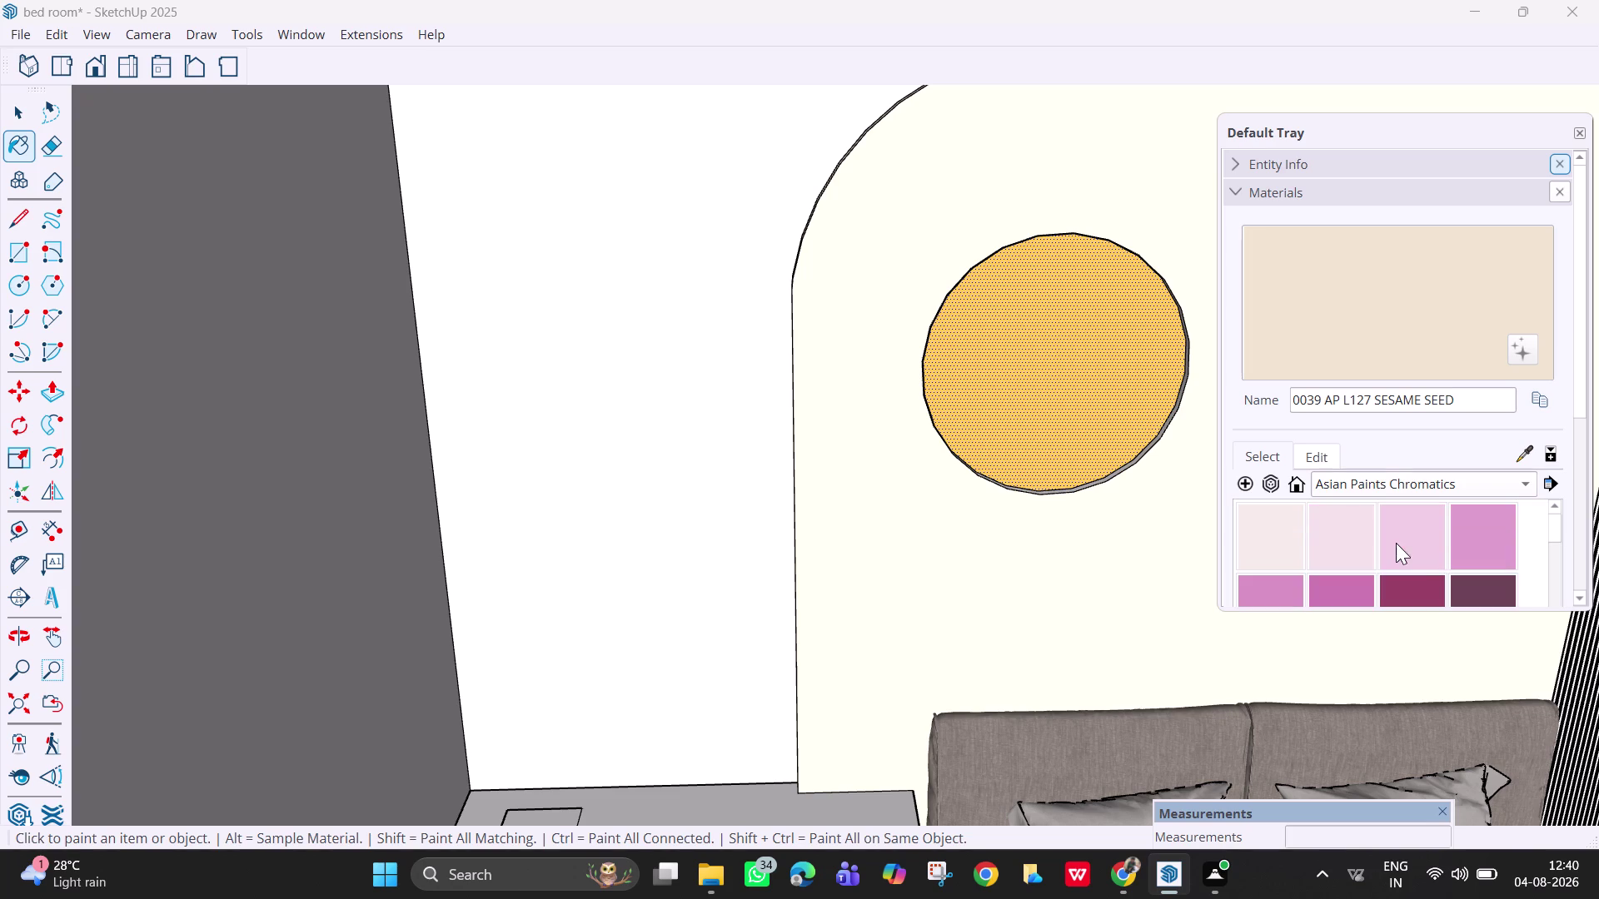
scroll(down, 3)
scroll(down, 3)
scroll(down, 3)
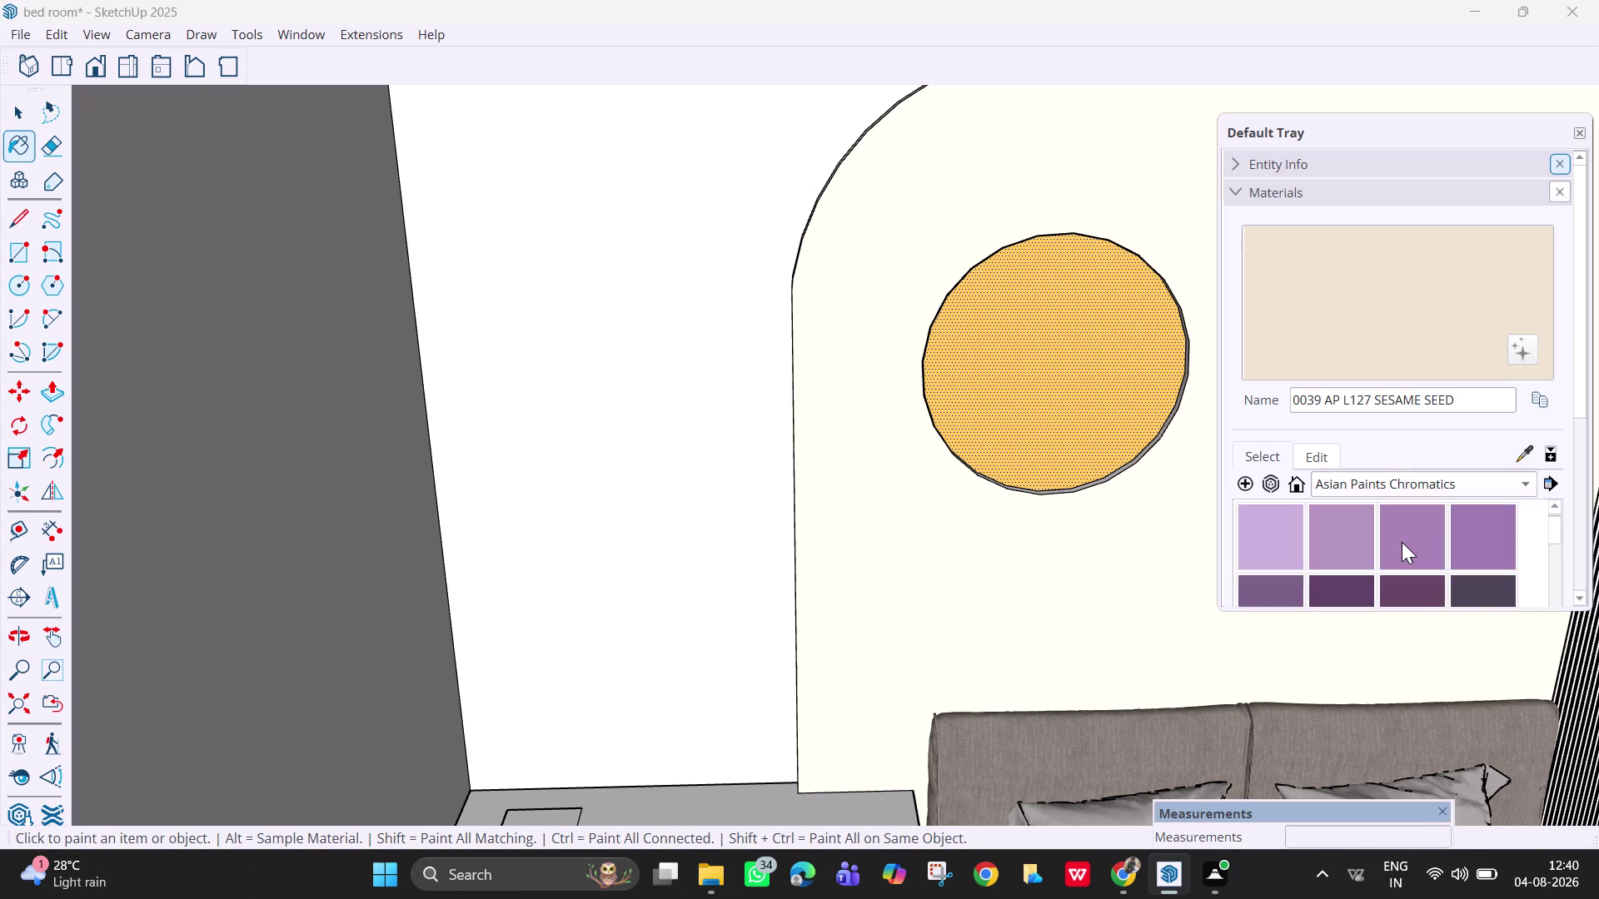
scroll(down, 3)
scroll(down, 3)
scroll(down, 3)
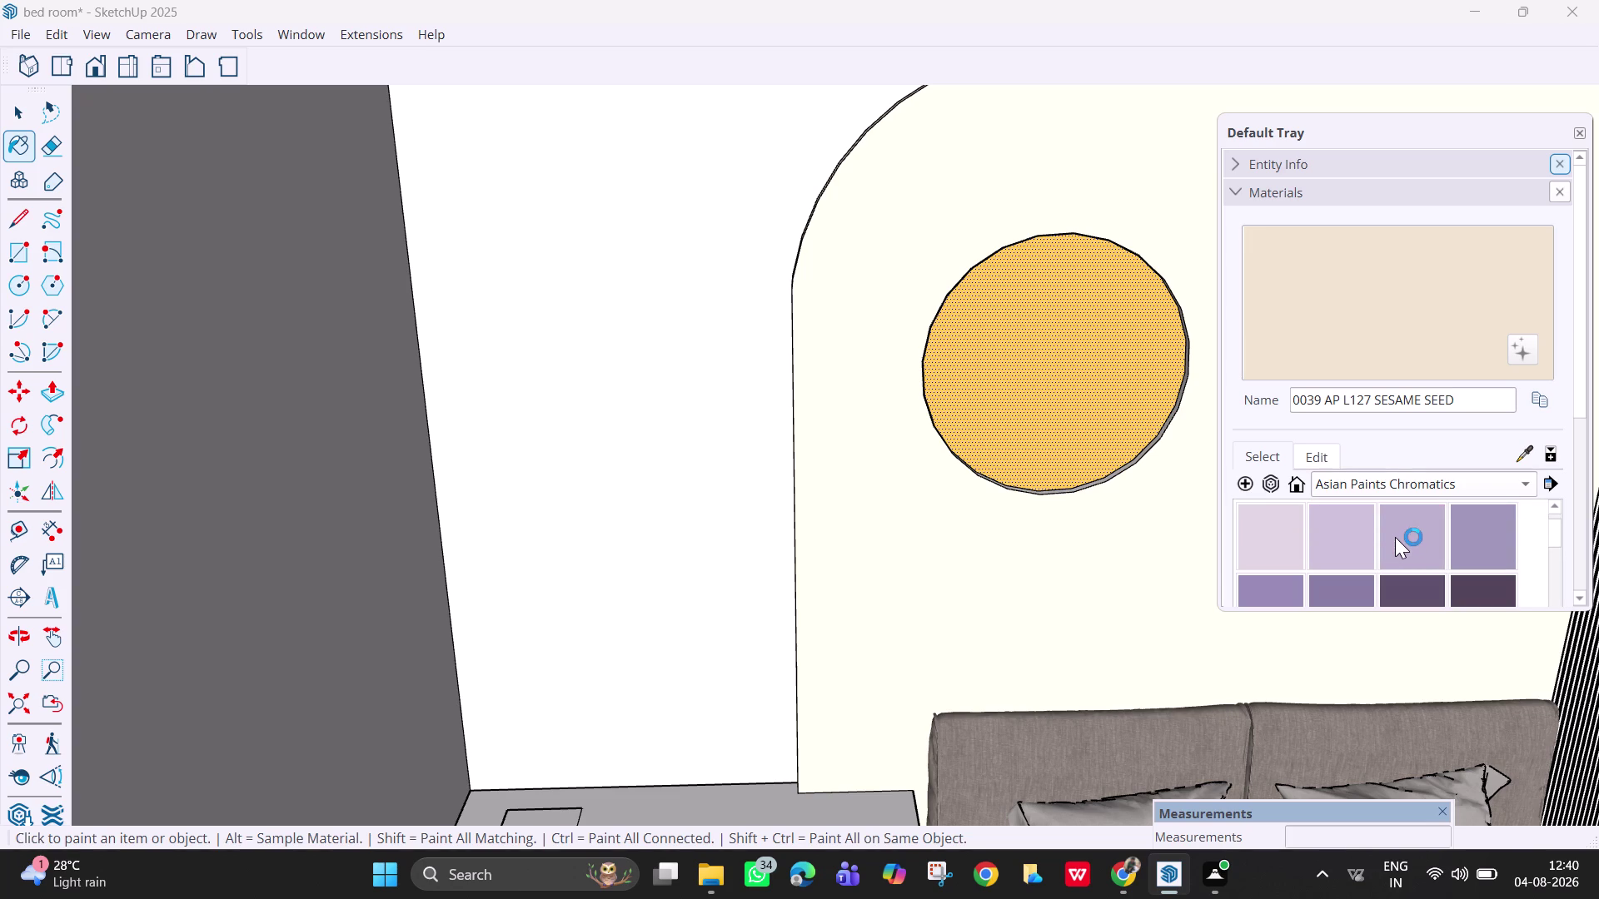
scroll(up, 3)
click(1277, 548)
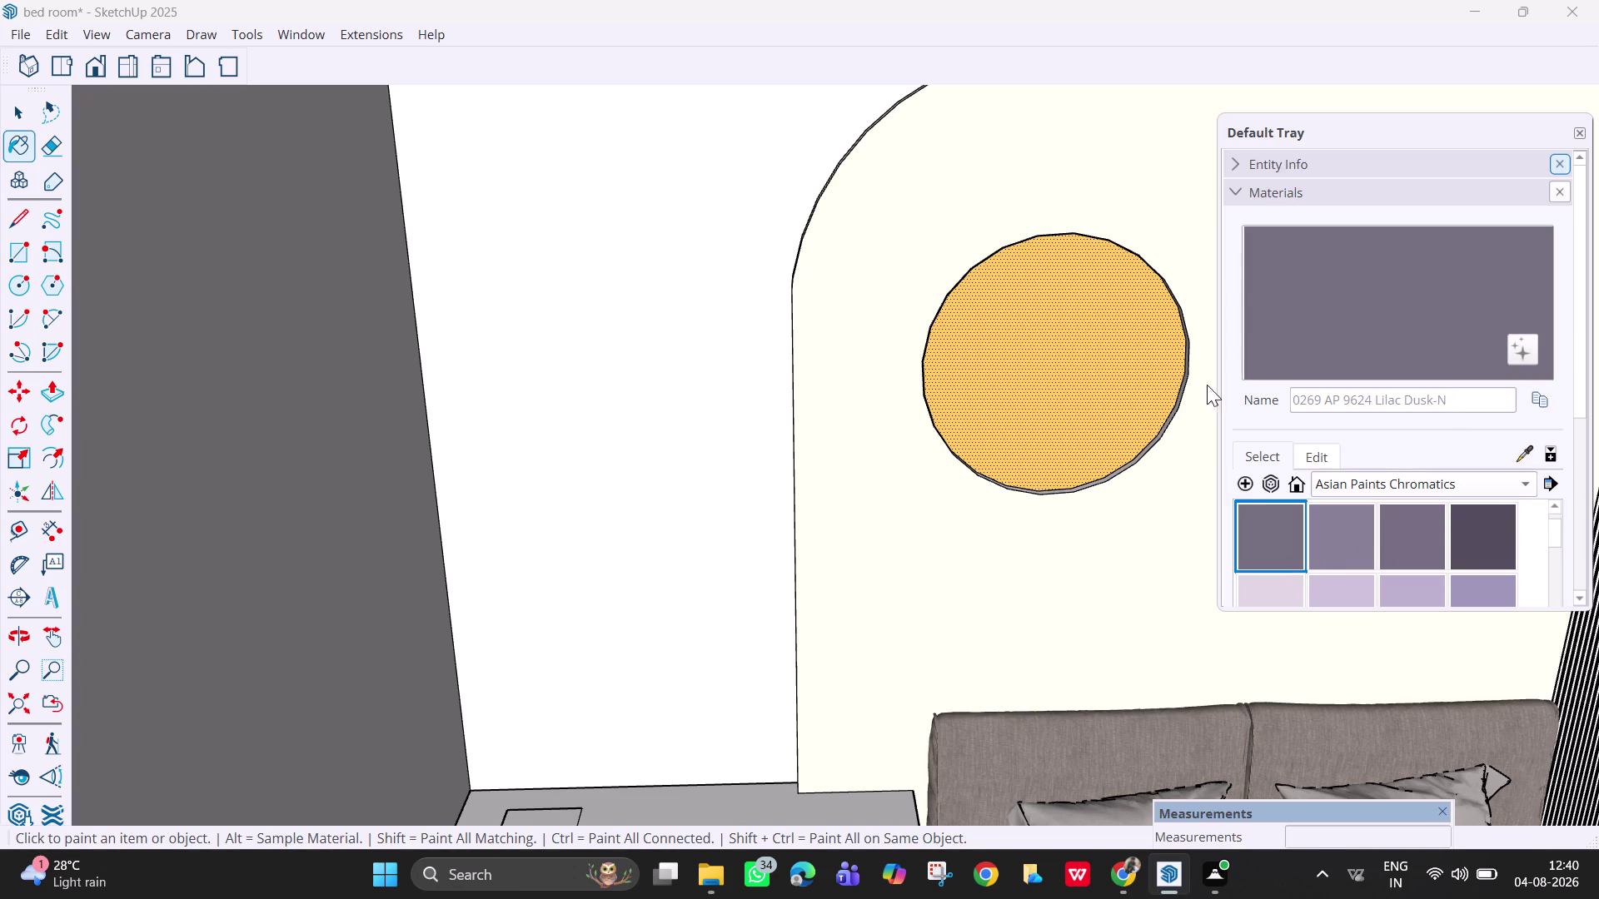
click(1107, 192)
Repaint the arched wall in the lighter YOUNG BERRY lilac.
scroll(down, 3)
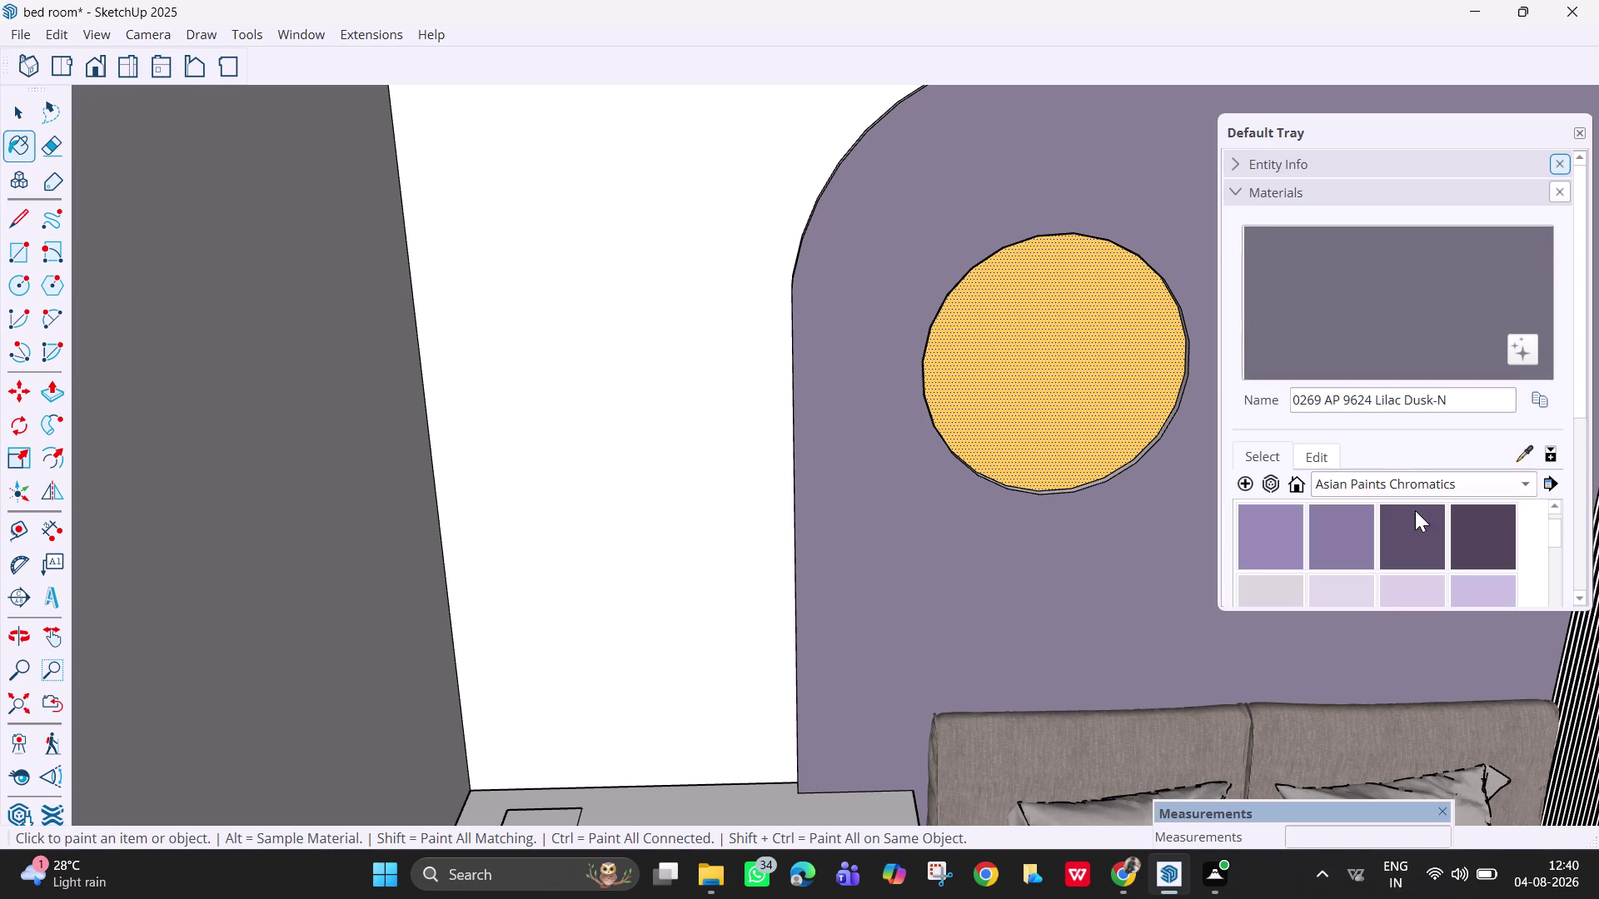
scroll(down, 3)
scroll(down, 3)
scroll(down, 3)
scroll(down, 3)
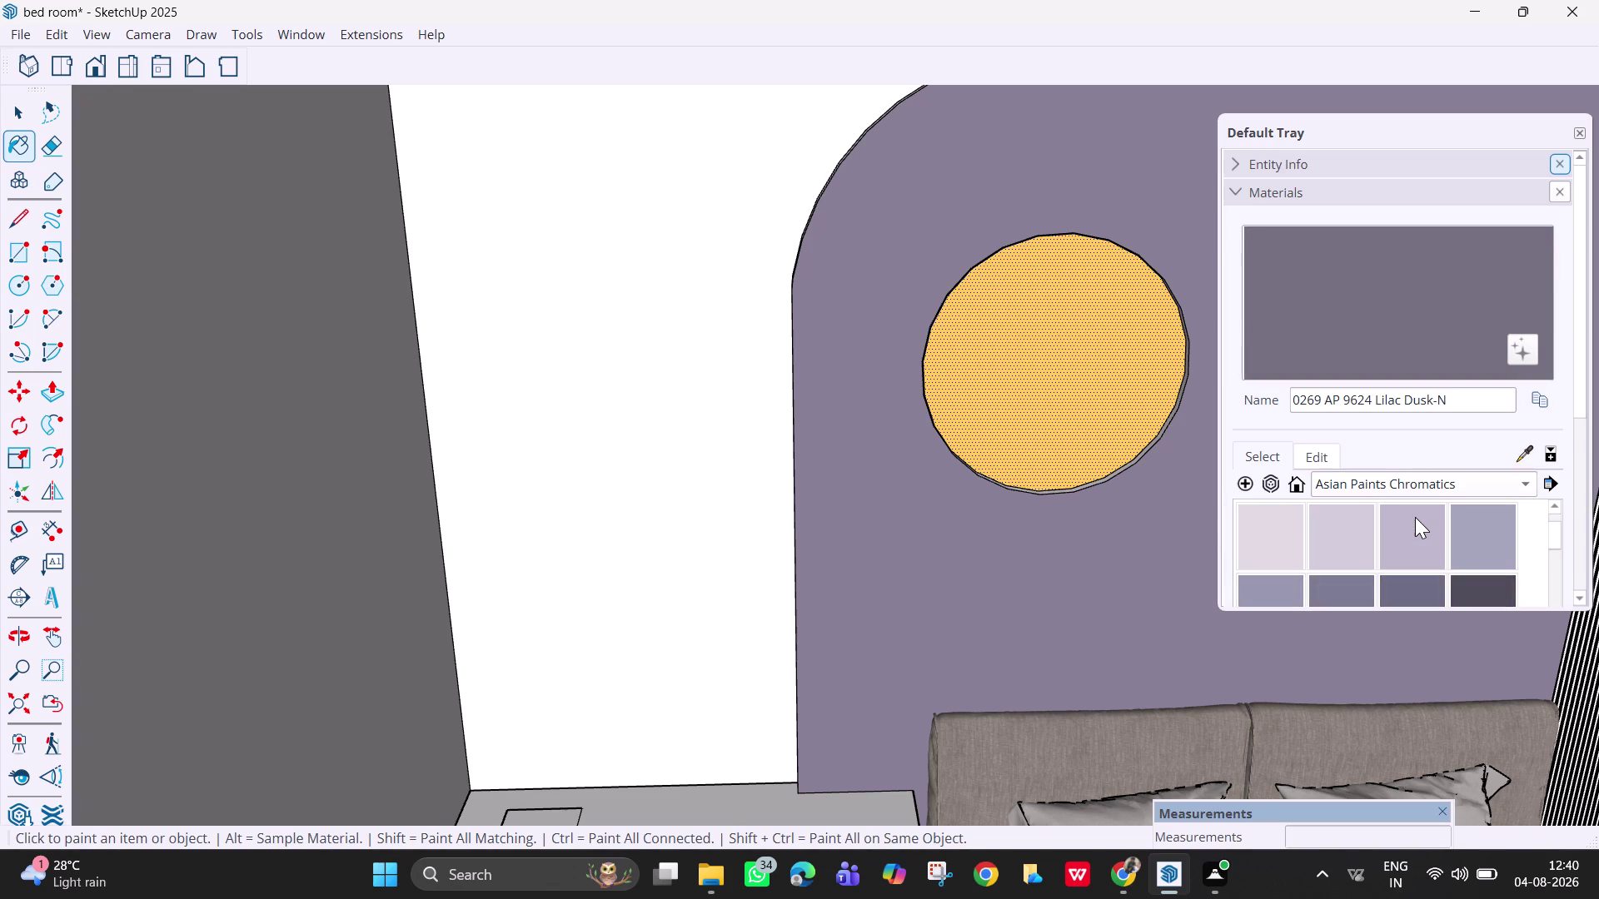
scroll(up, 3)
scroll(down, 3)
click(1415, 517)
click(960, 180)
Repaint the arched wall in pale cream 0946 AP 7875 DOLLOP.
scroll(down, 3)
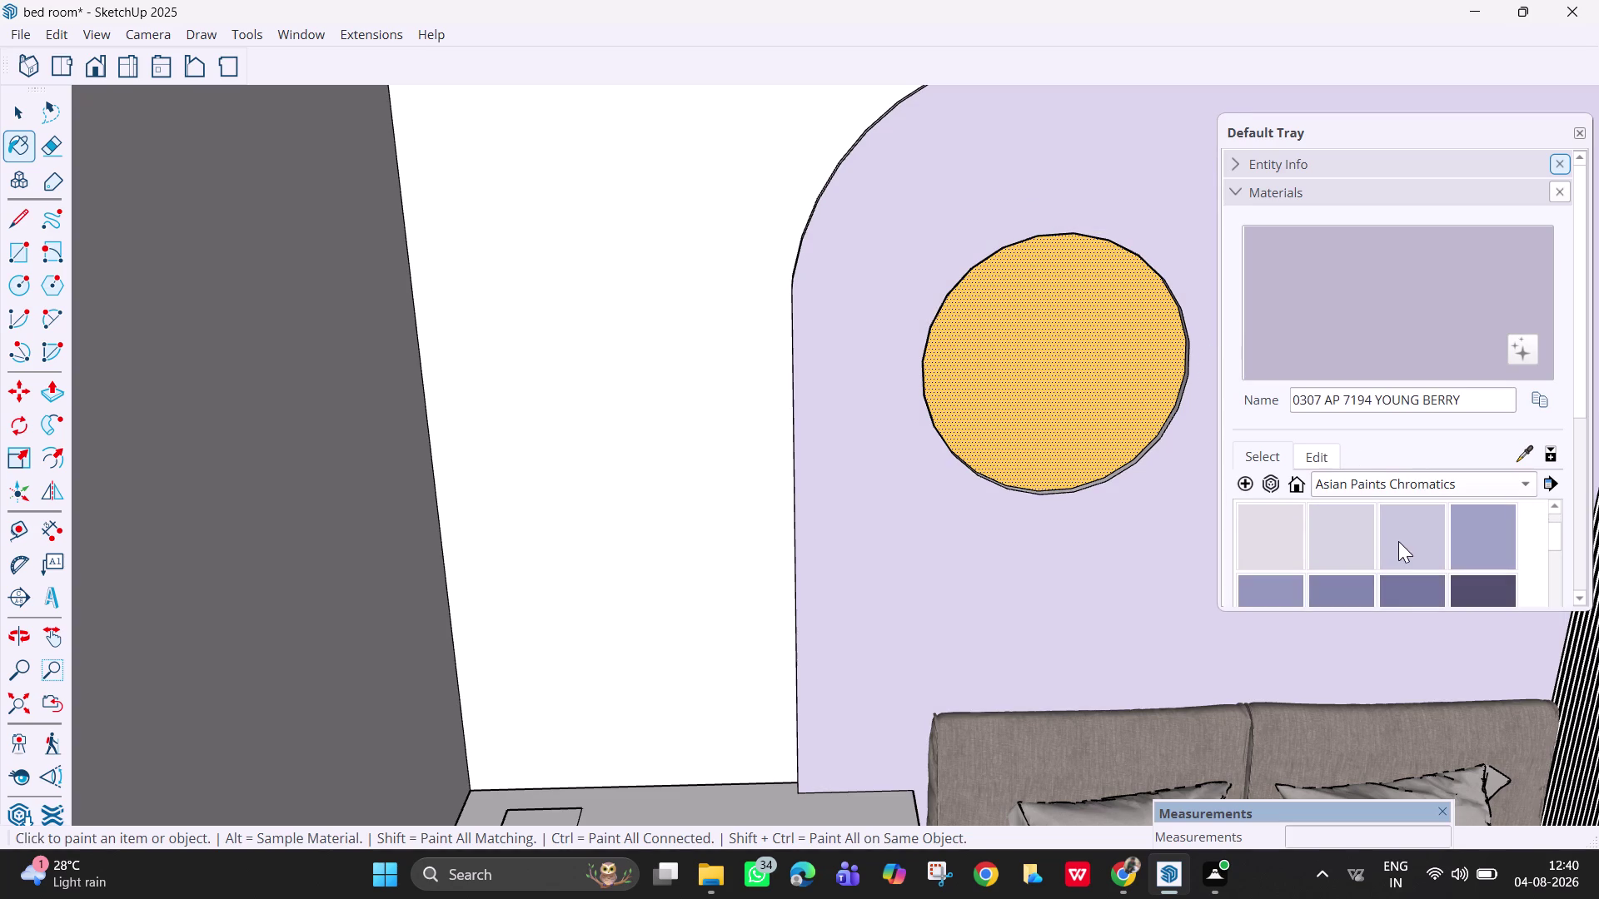
scroll(down, 3)
scroll(down, 3)
scroll(down, 3)
scroll(down, 3)
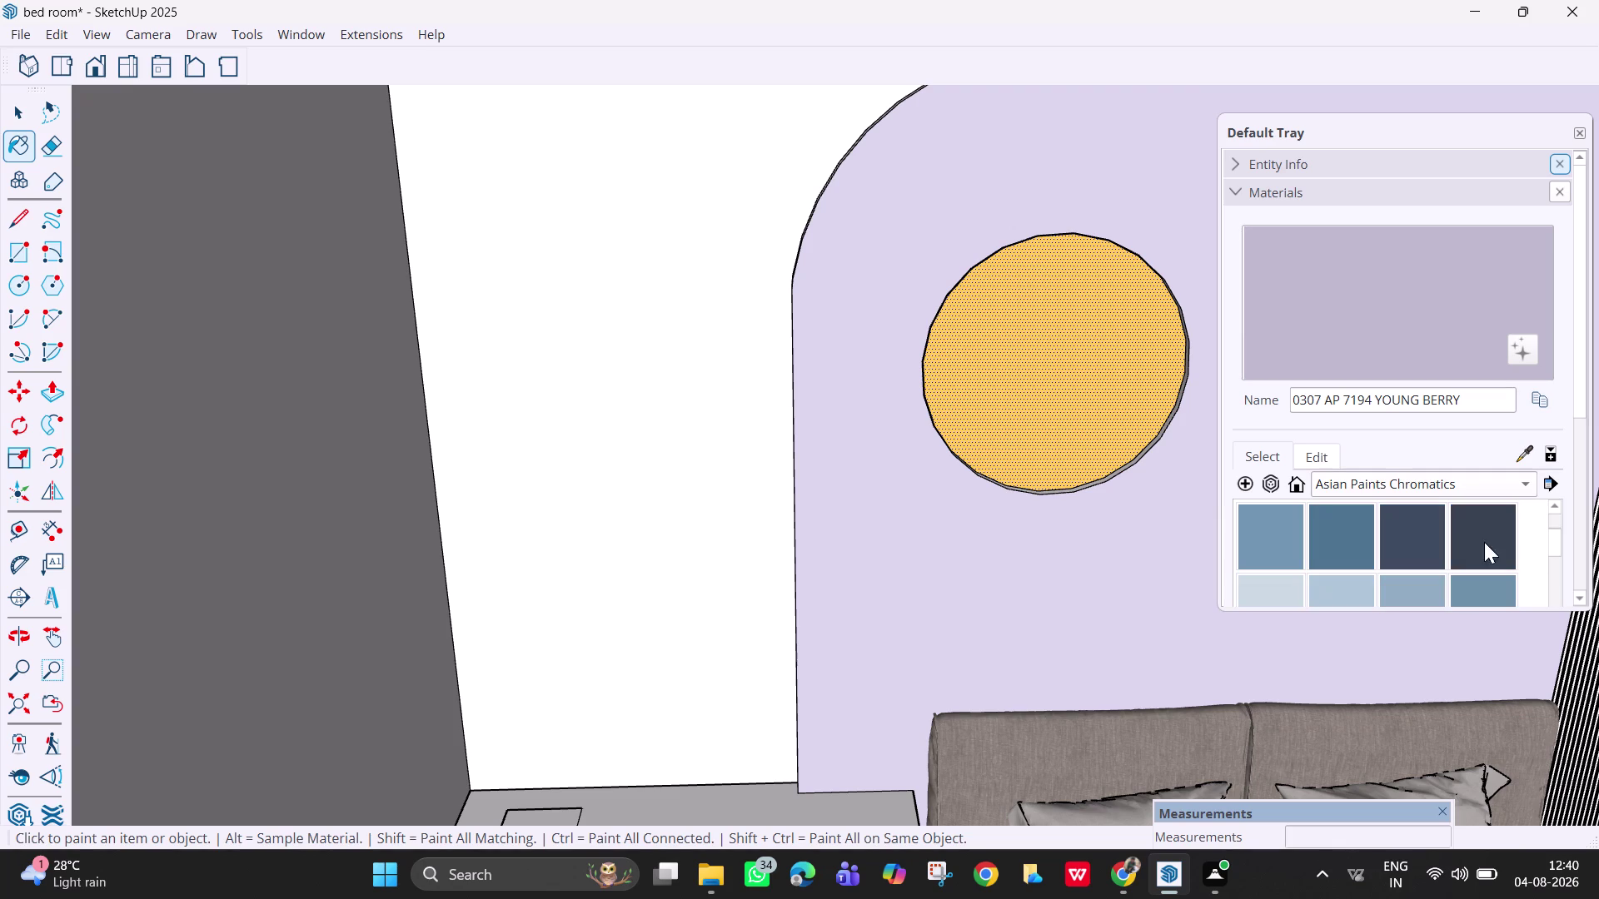
drag(1553, 549, 1552, 584)
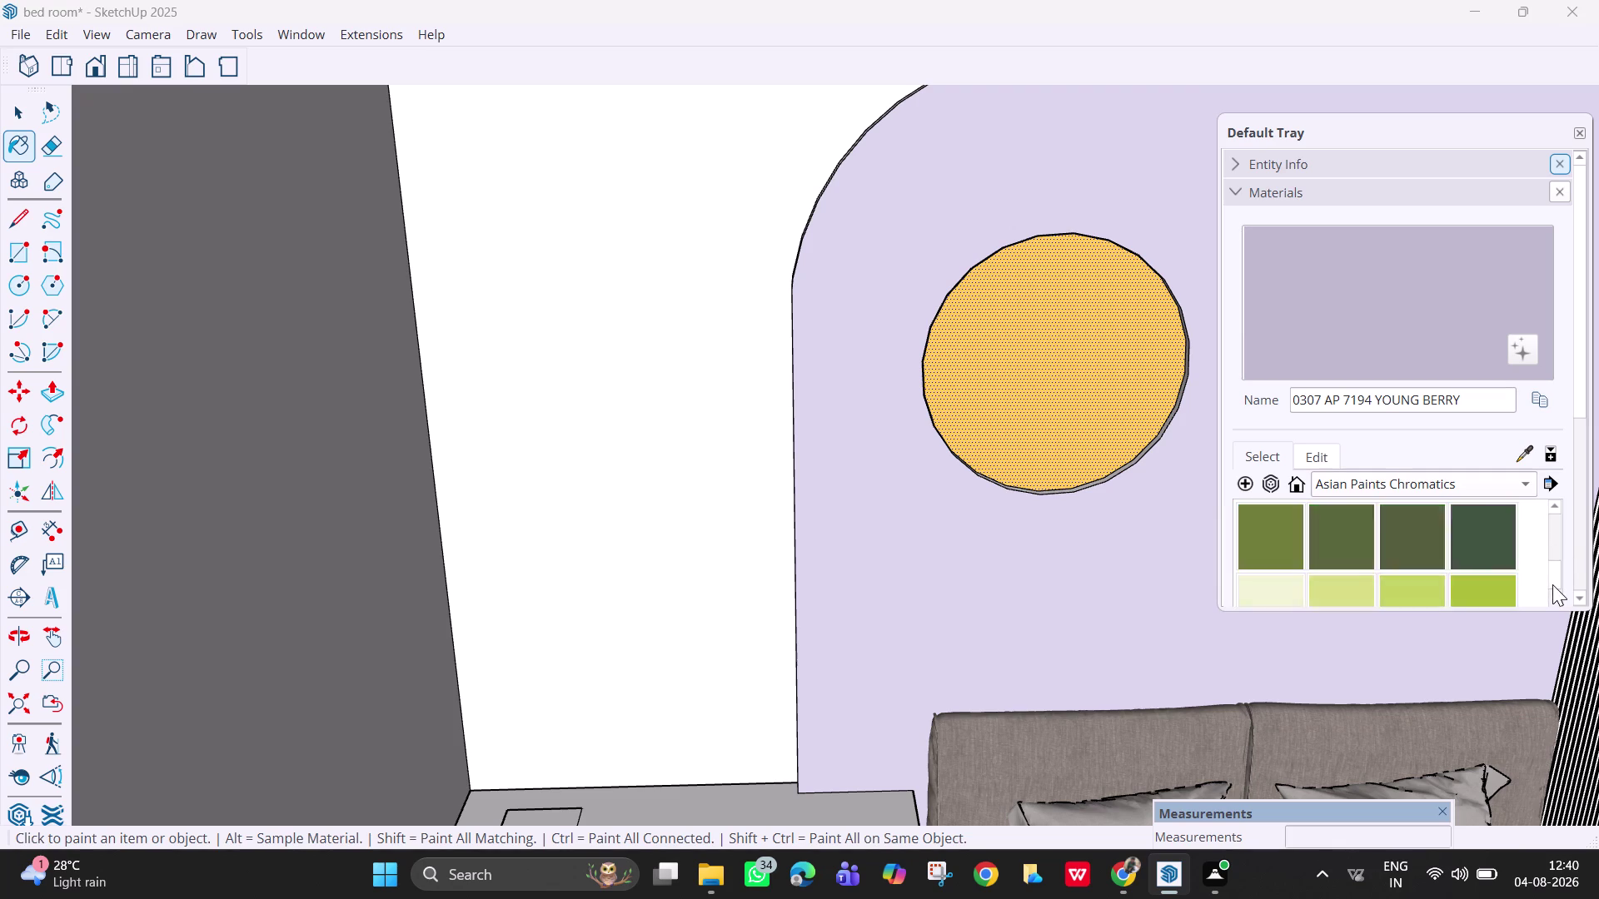
drag(1552, 584, 1560, 593)
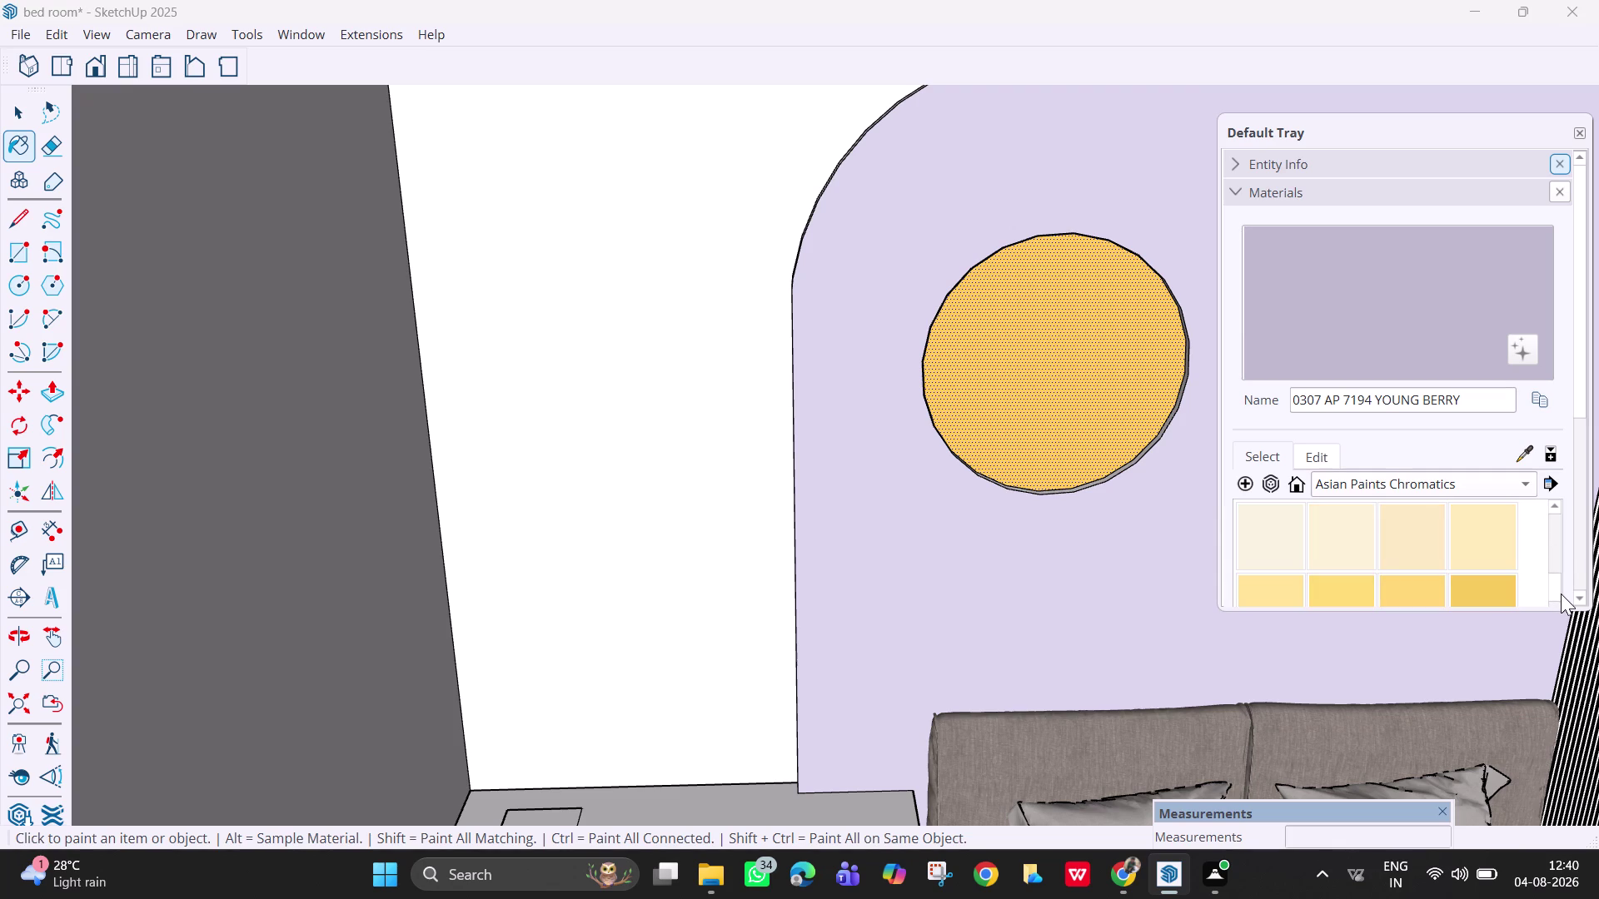
drag(1560, 593, 1560, 592)
click(1311, 552)
click(1056, 619)
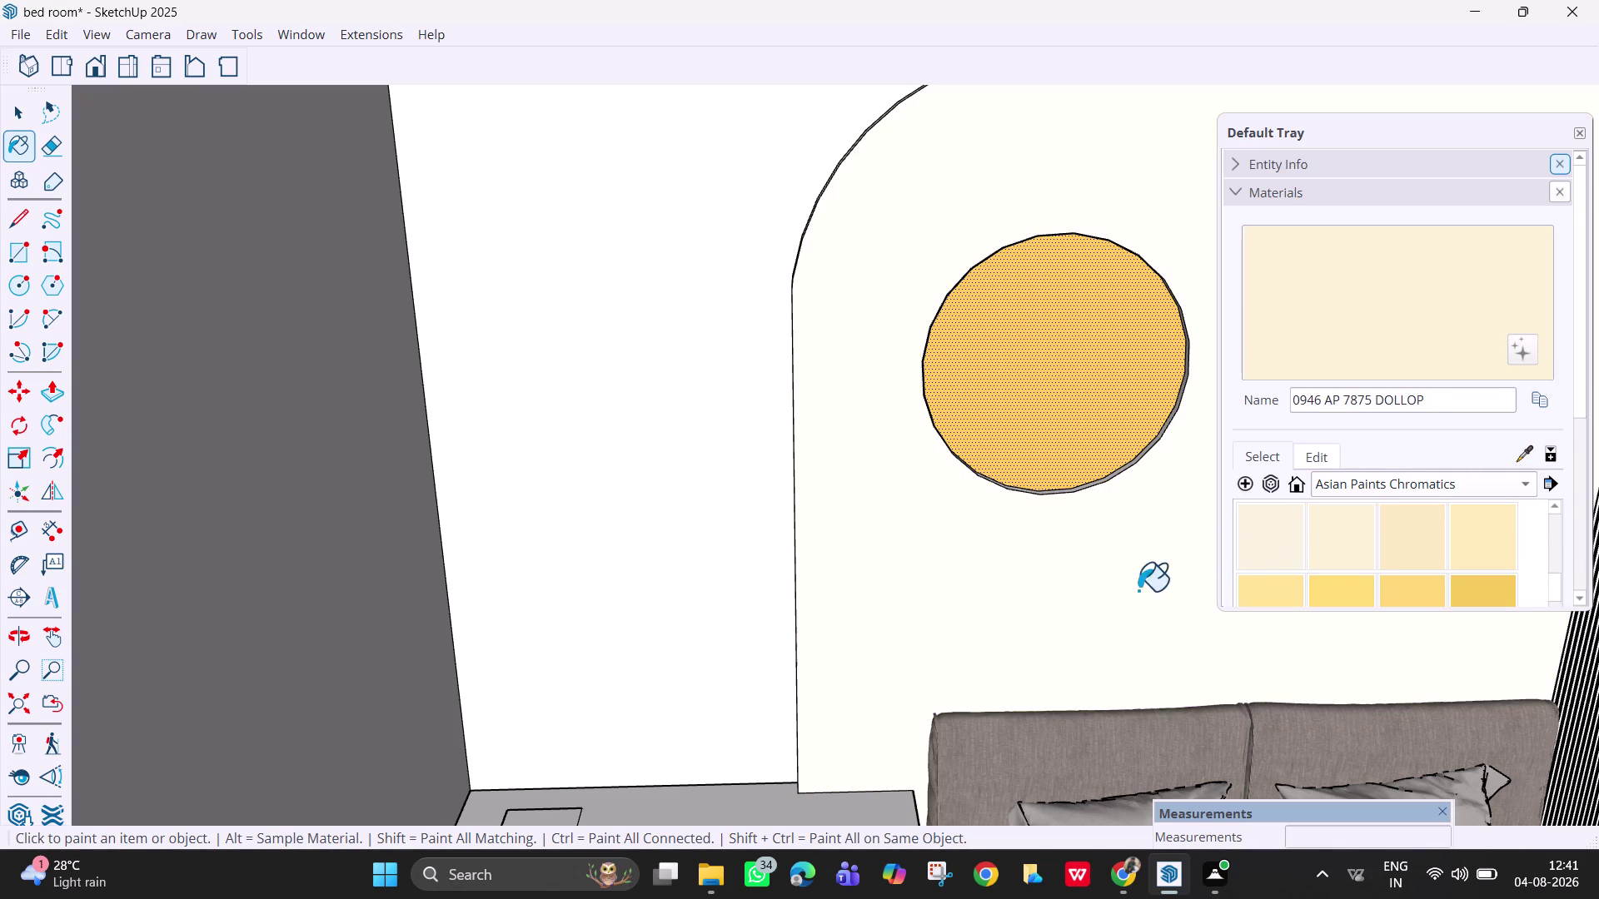
click(1424, 588)
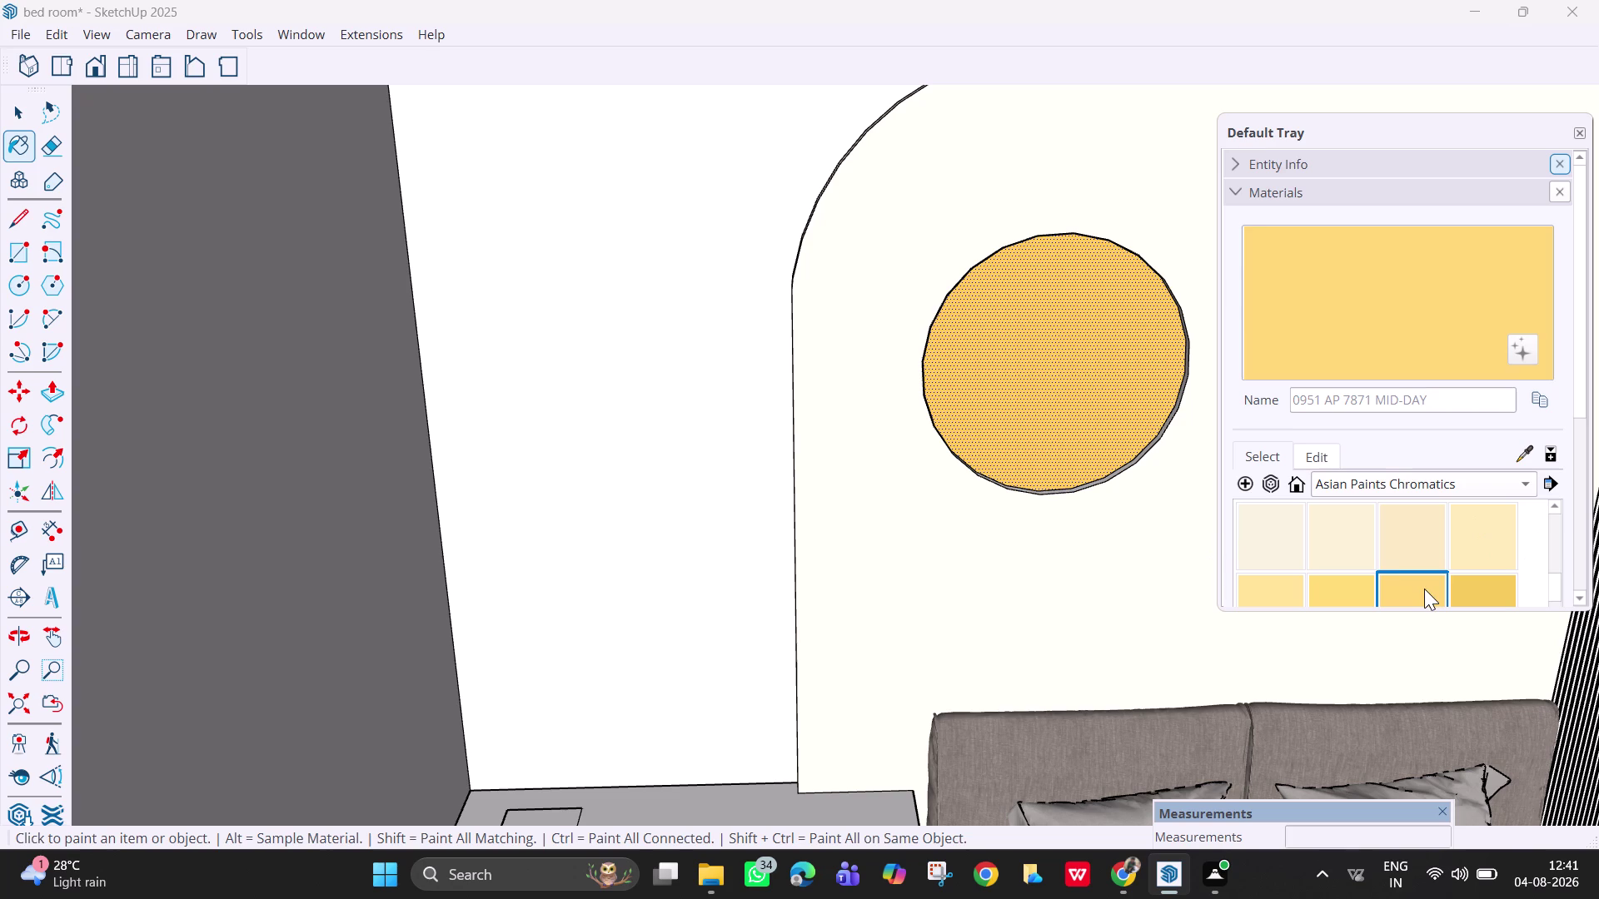
Try light and deeper yellow shades on the round decor.
click(1079, 386)
click(1351, 587)
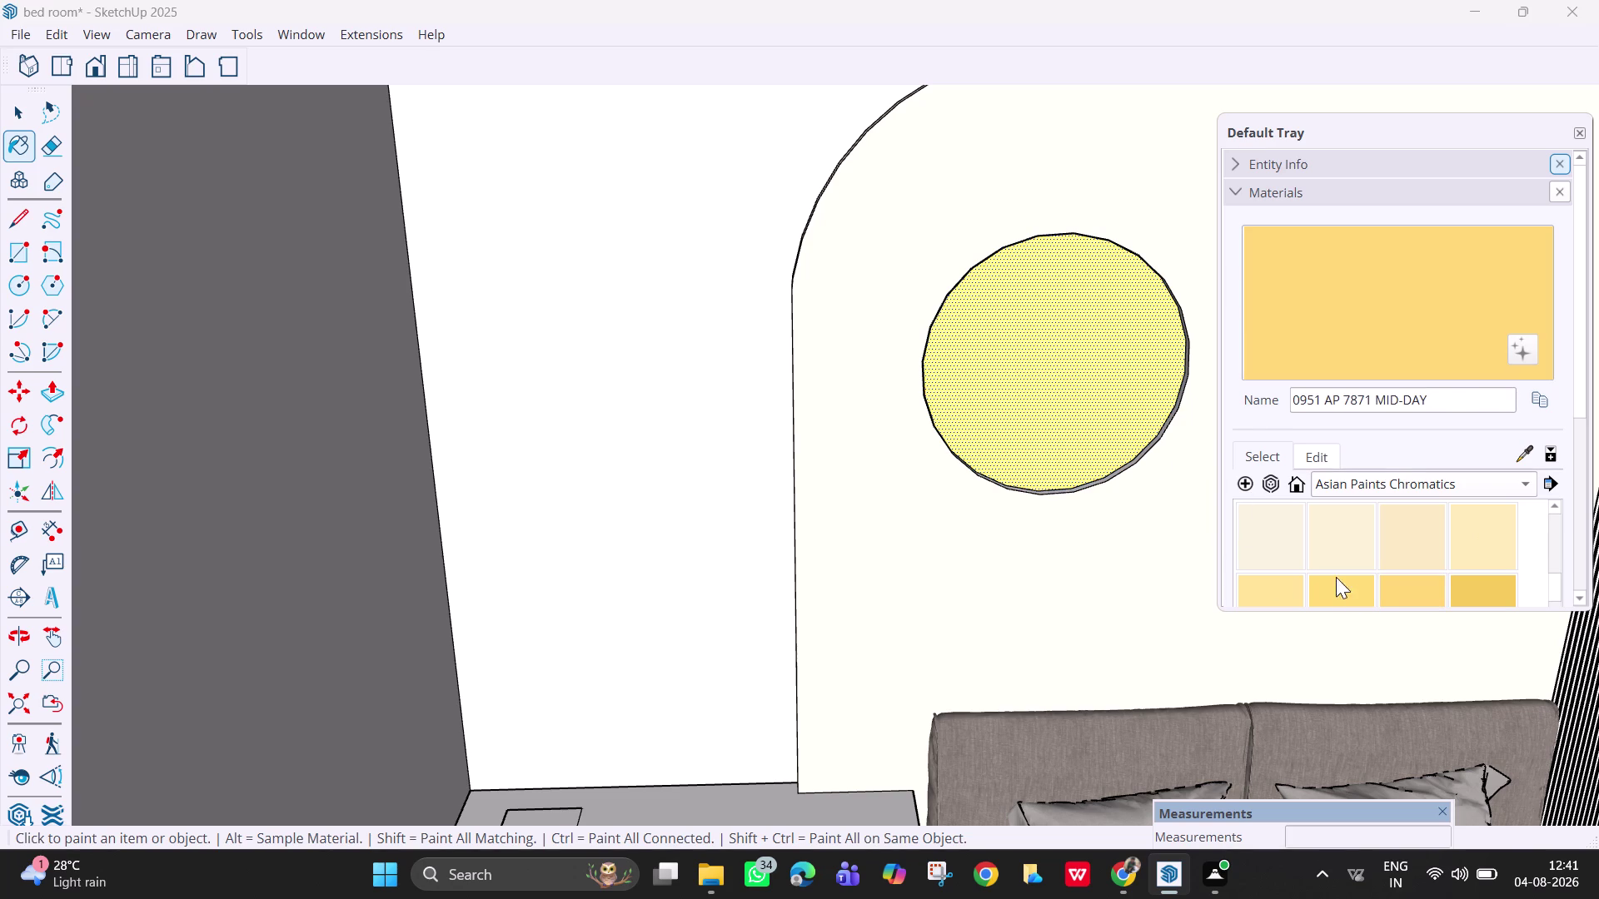
click(1058, 373)
click(1470, 589)
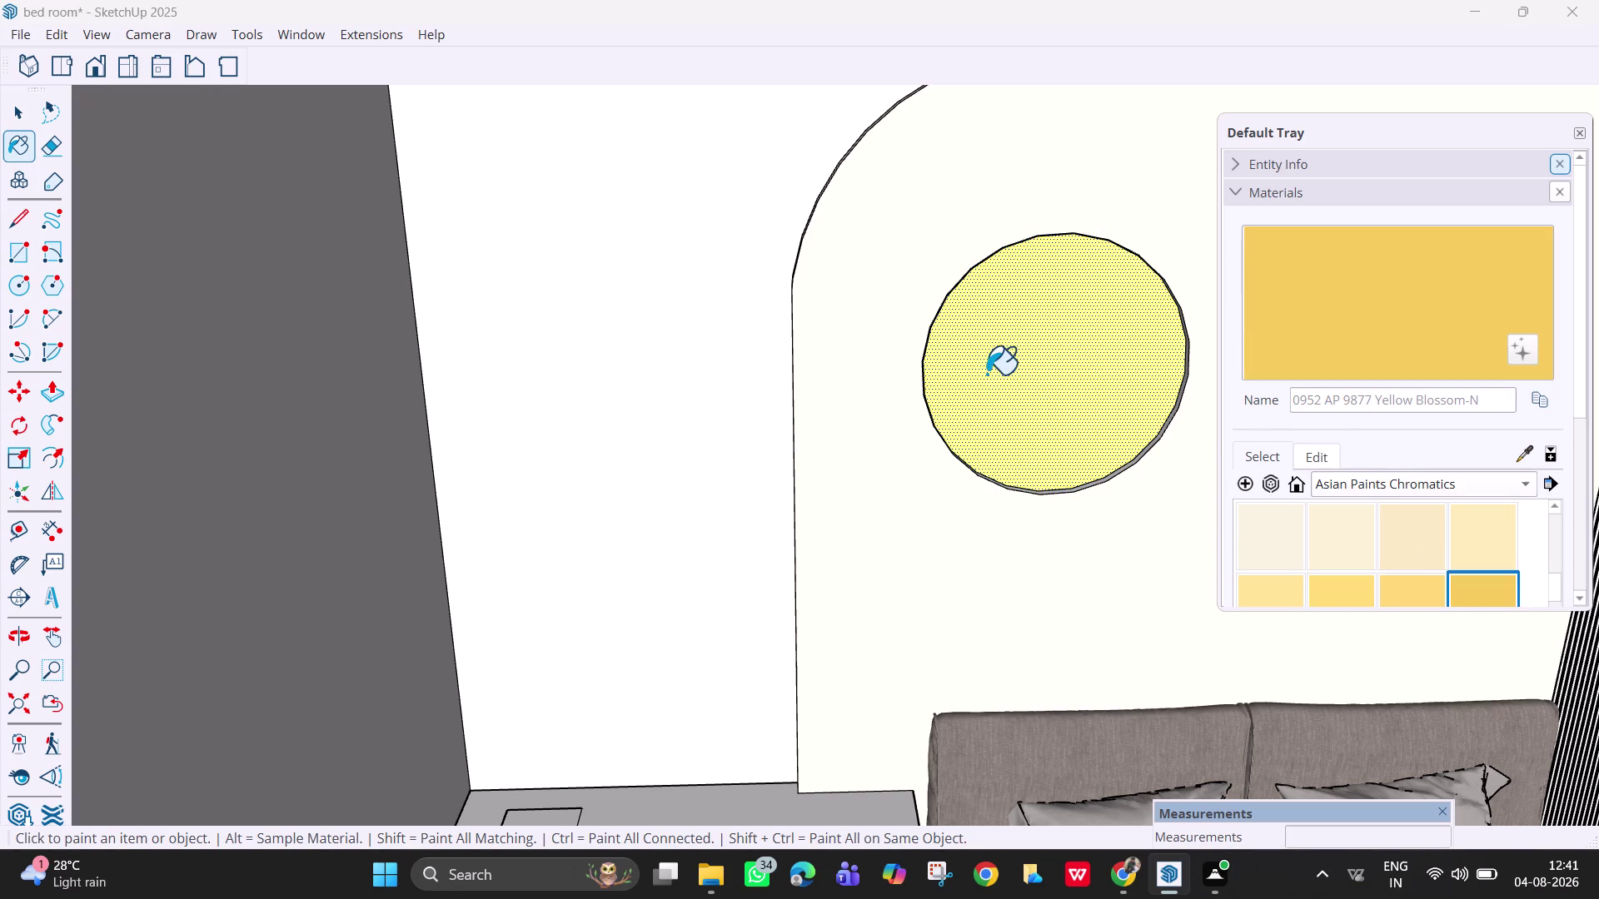
click(986, 374)
Paint the round decor with 0949 AP 7872 SAFFRON SMILE.
middle_drag(1441, 510, 1424, 499)
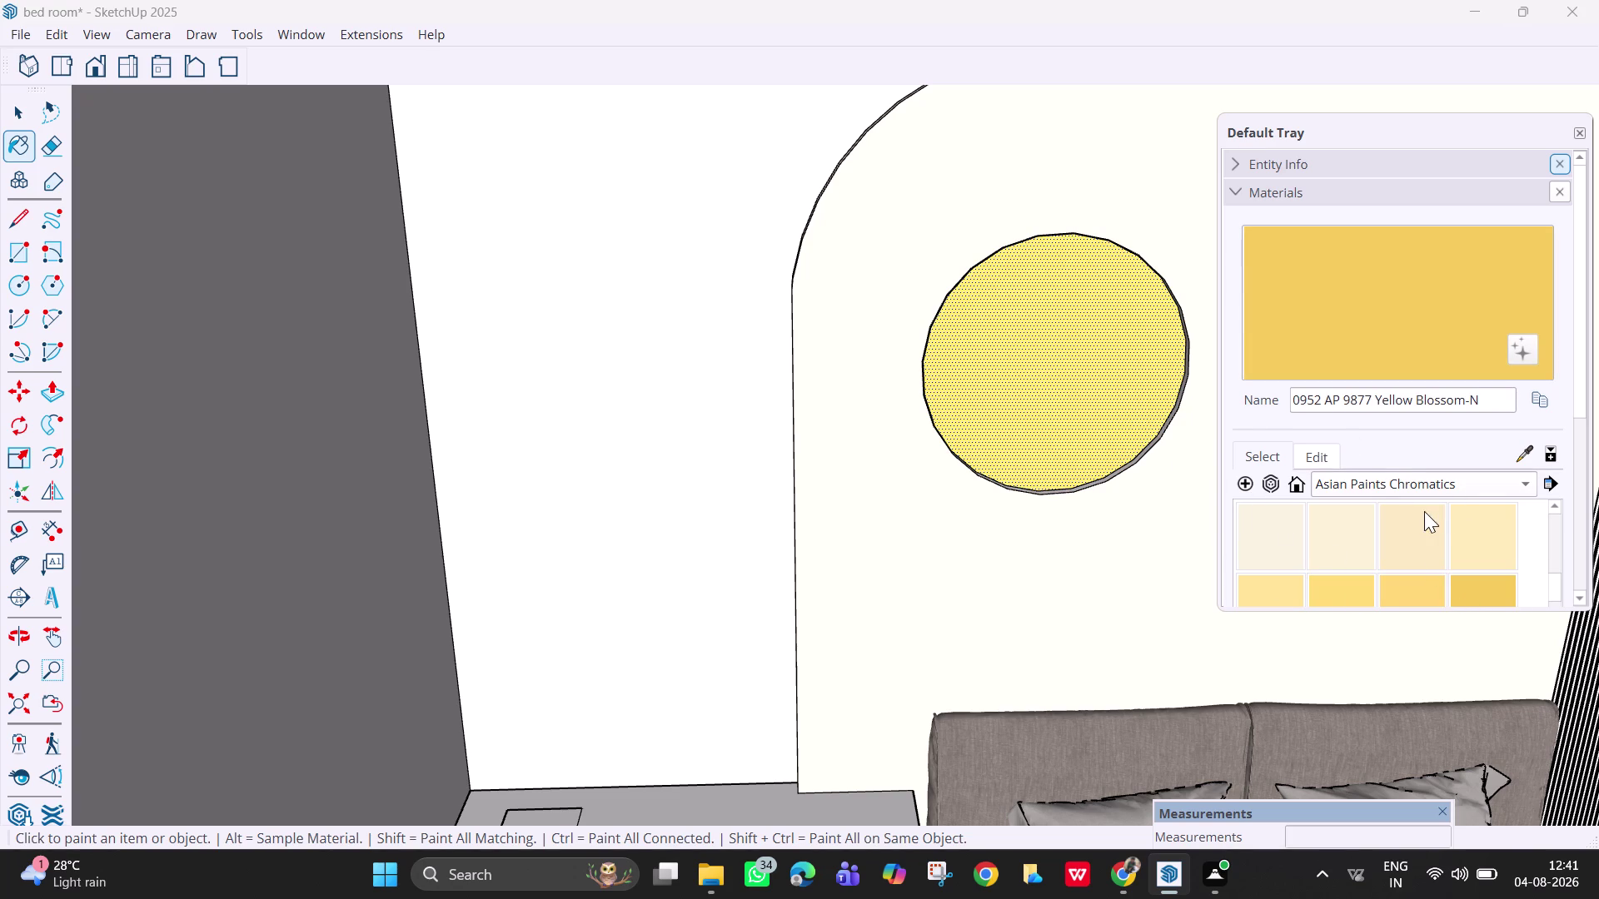
scroll(down, 3)
click(1253, 538)
click(1075, 348)
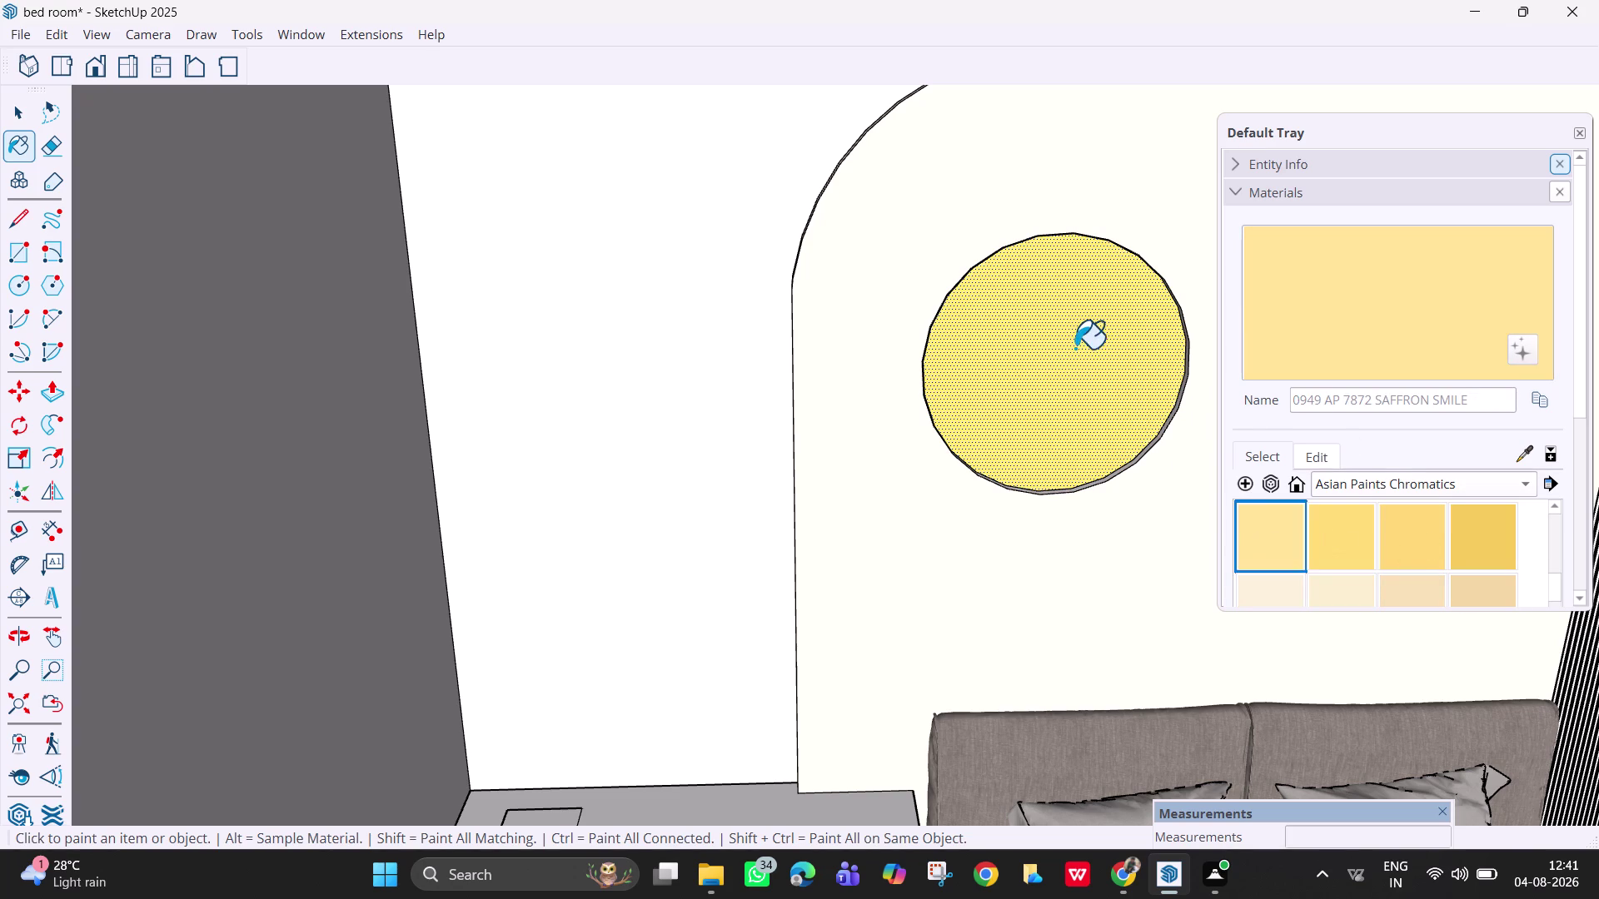
Enlarge the swatch panel and load the golden GOLD MINE shade.
scroll(up, 3)
scroll(up, 3)
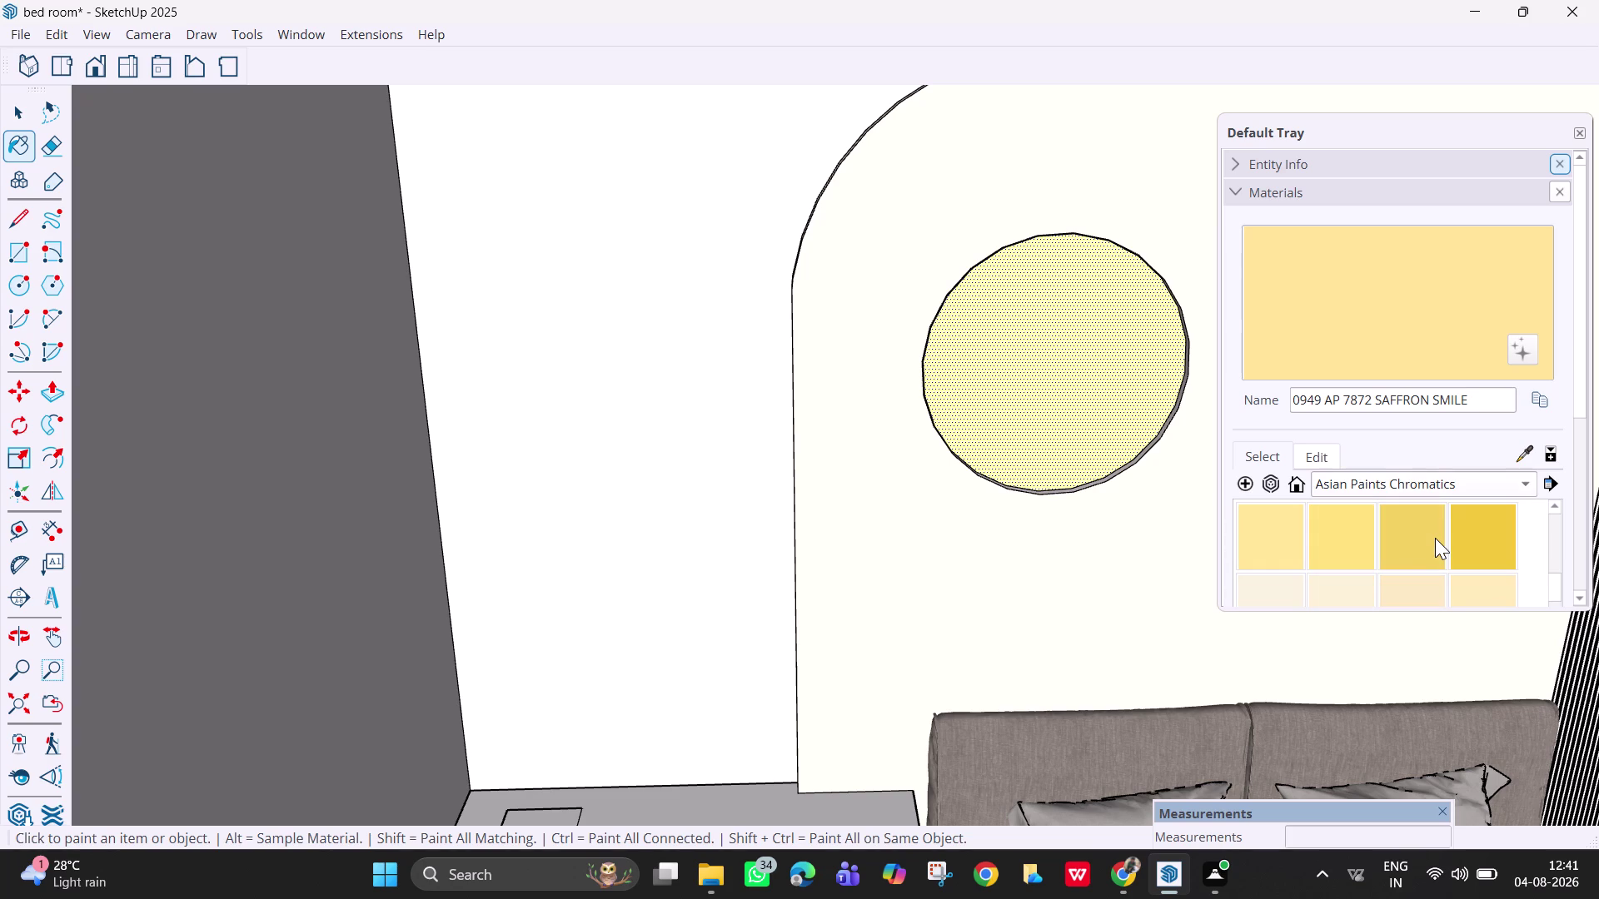
scroll(up, 3)
scroll(up, 3)
scroll(up, 3)
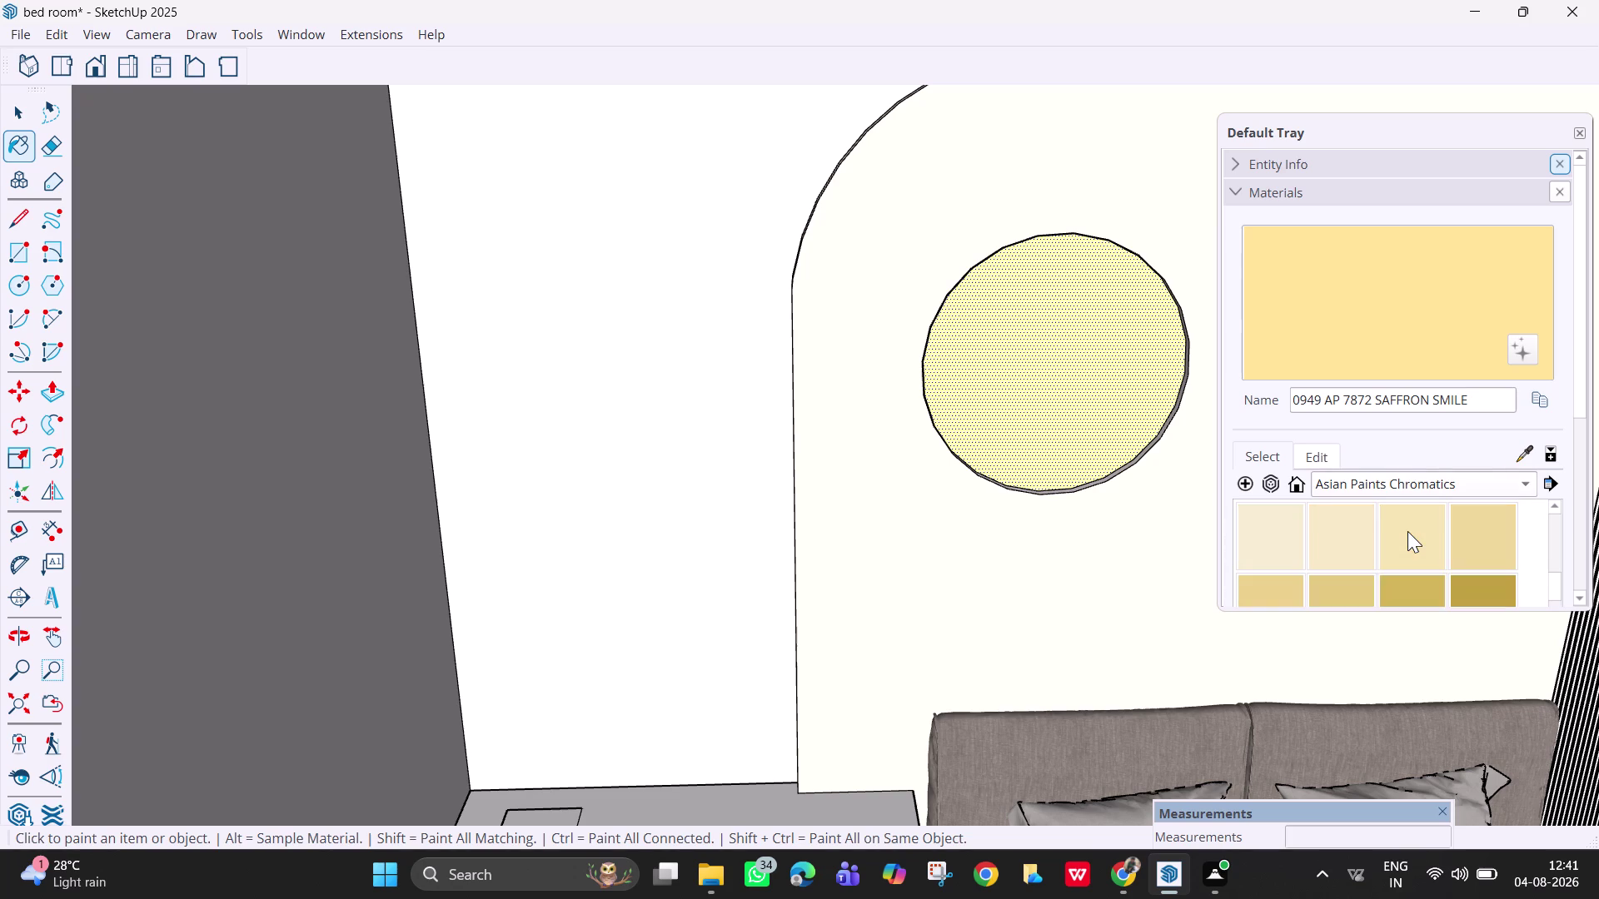
scroll(up, 3)
scroll(up, 3)
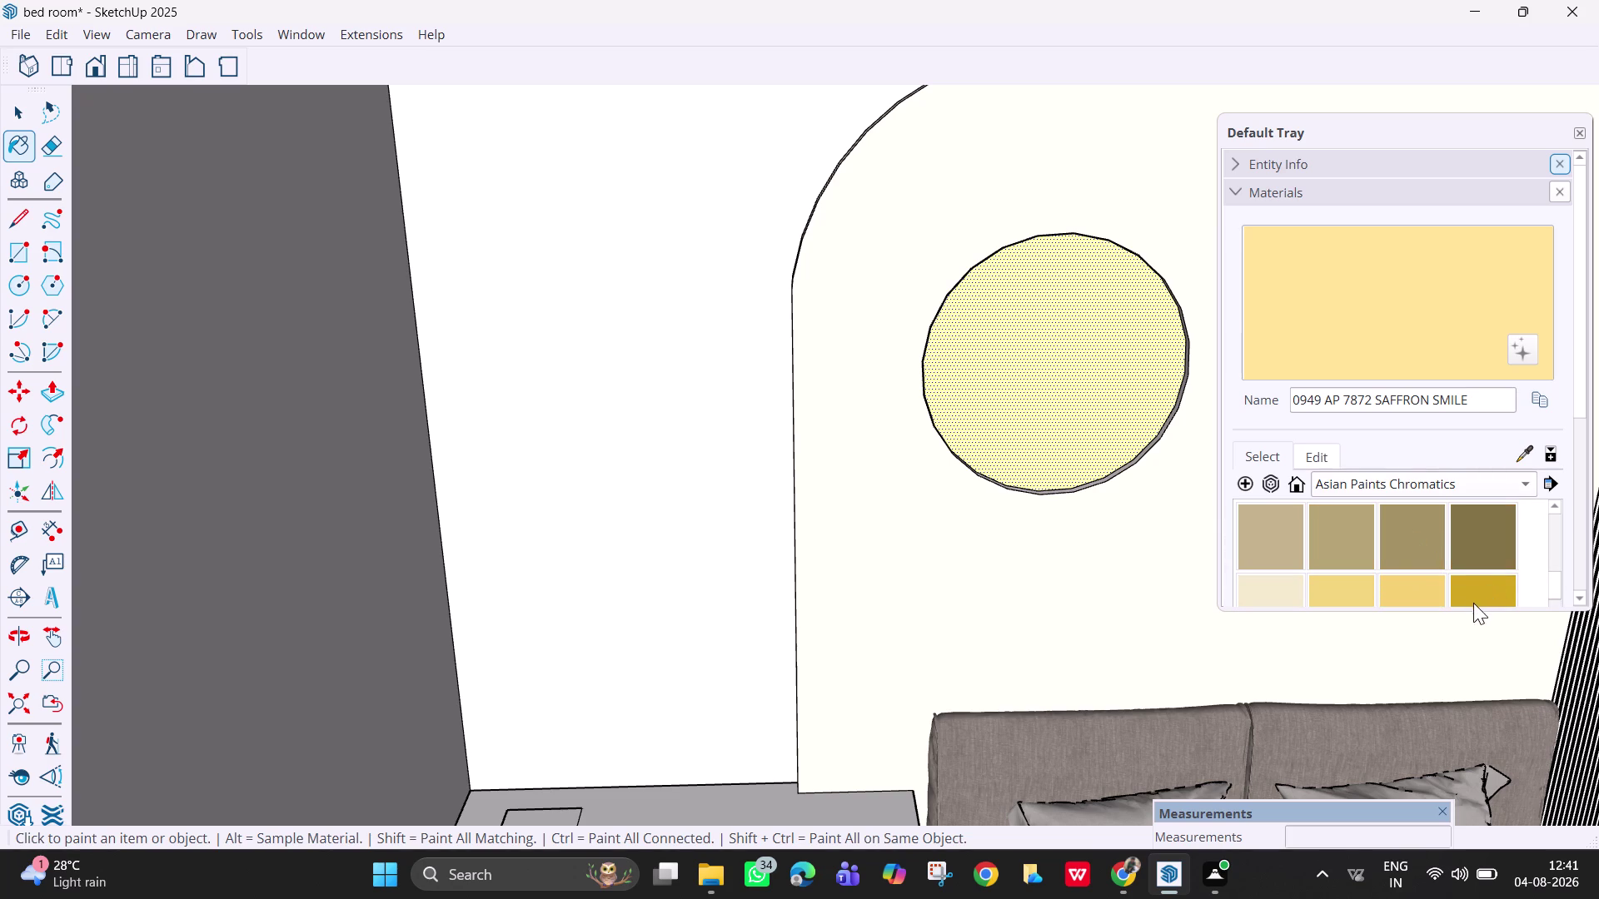
drag(1468, 610, 1499, 772)
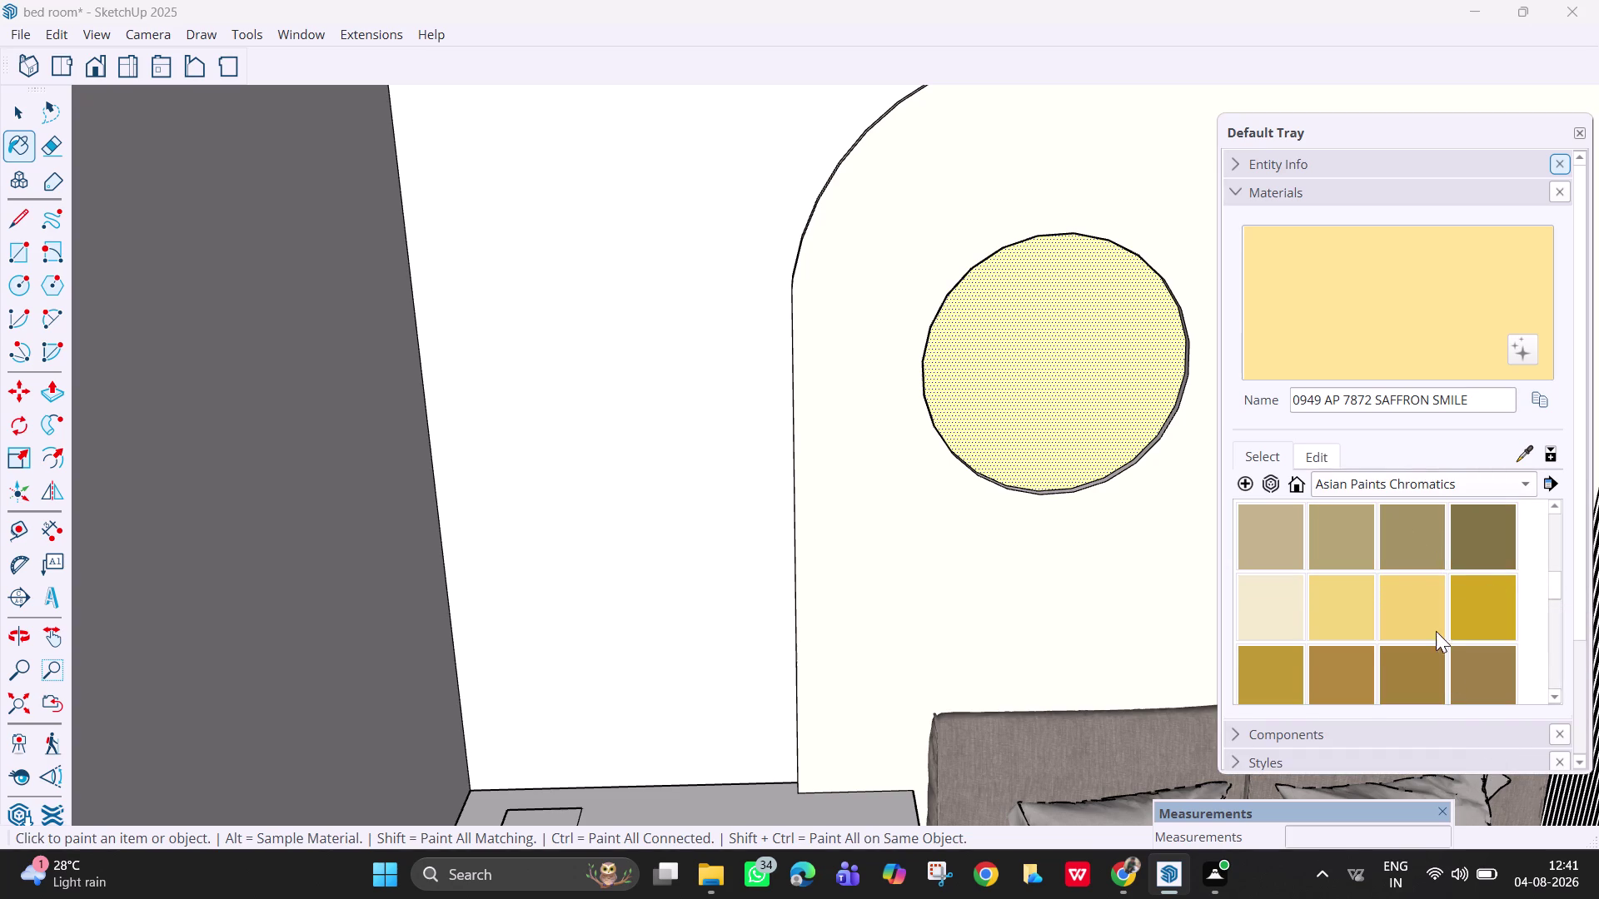
scroll(down, 3)
scroll(down, 3)
scroll(down, 3)
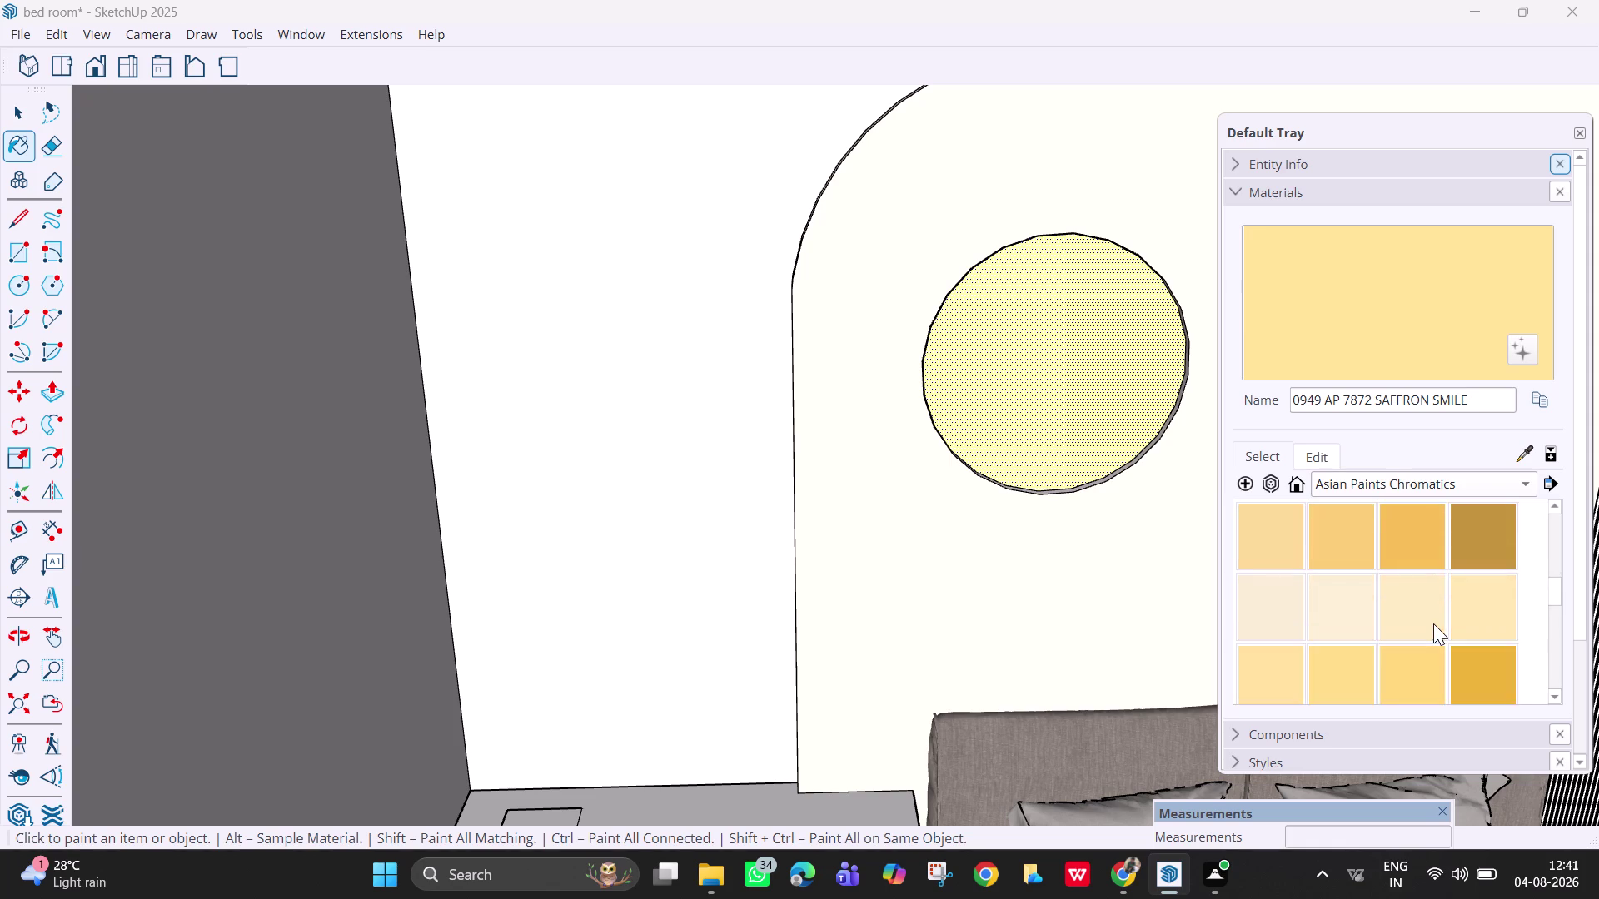
scroll(up, 3)
click(1416, 613)
Try golden brown and light beige paints on the arched wall.
click(1135, 186)
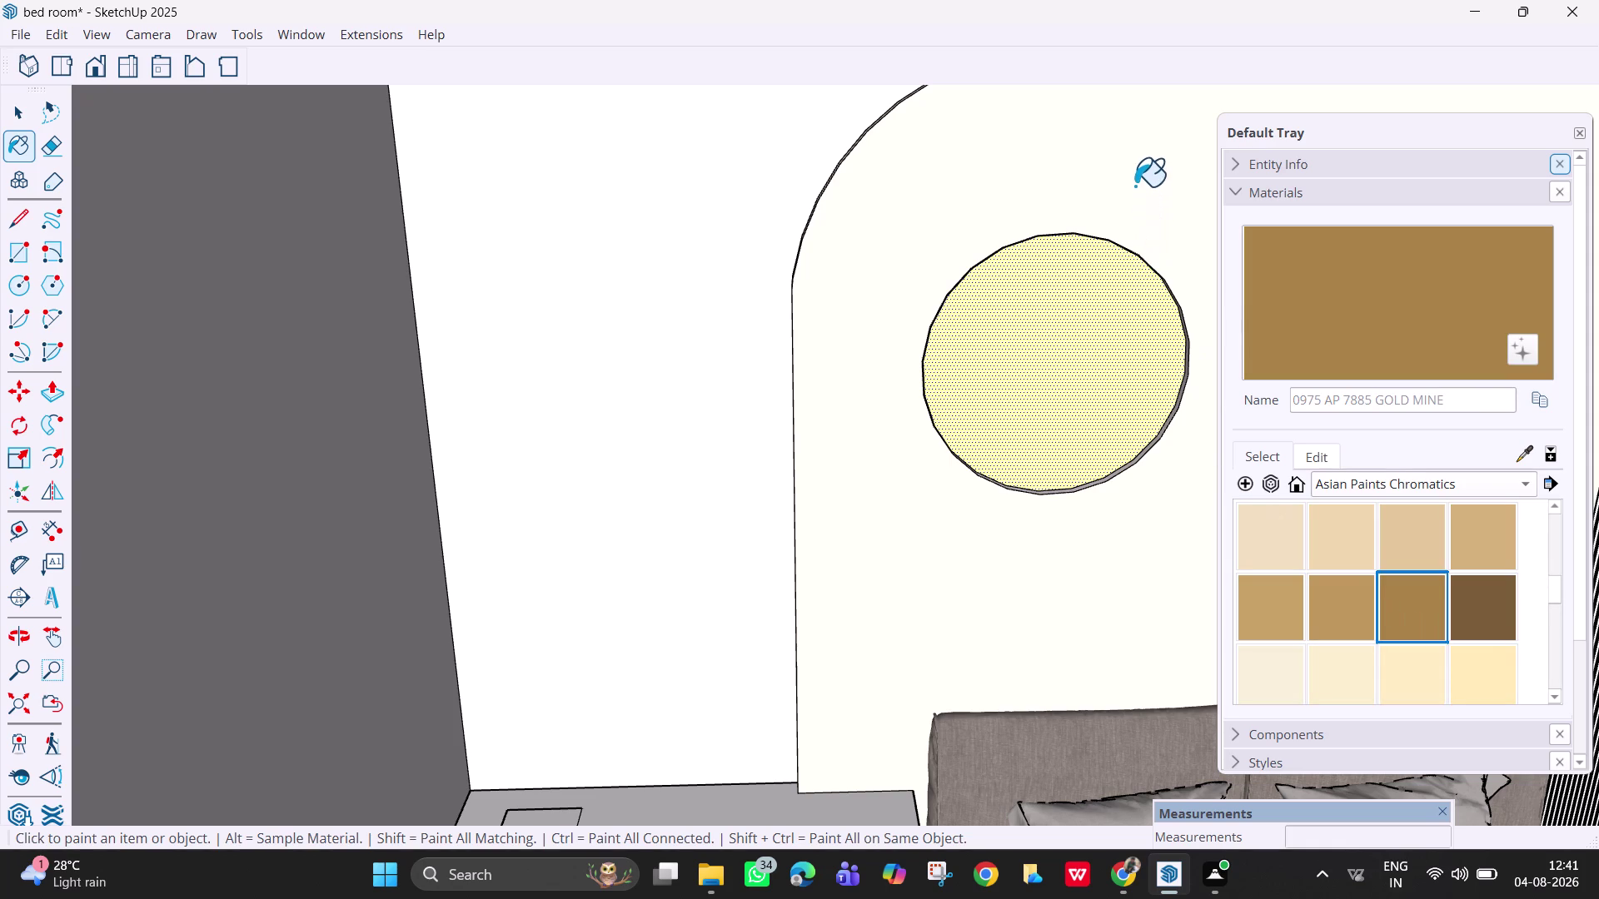
click(1253, 544)
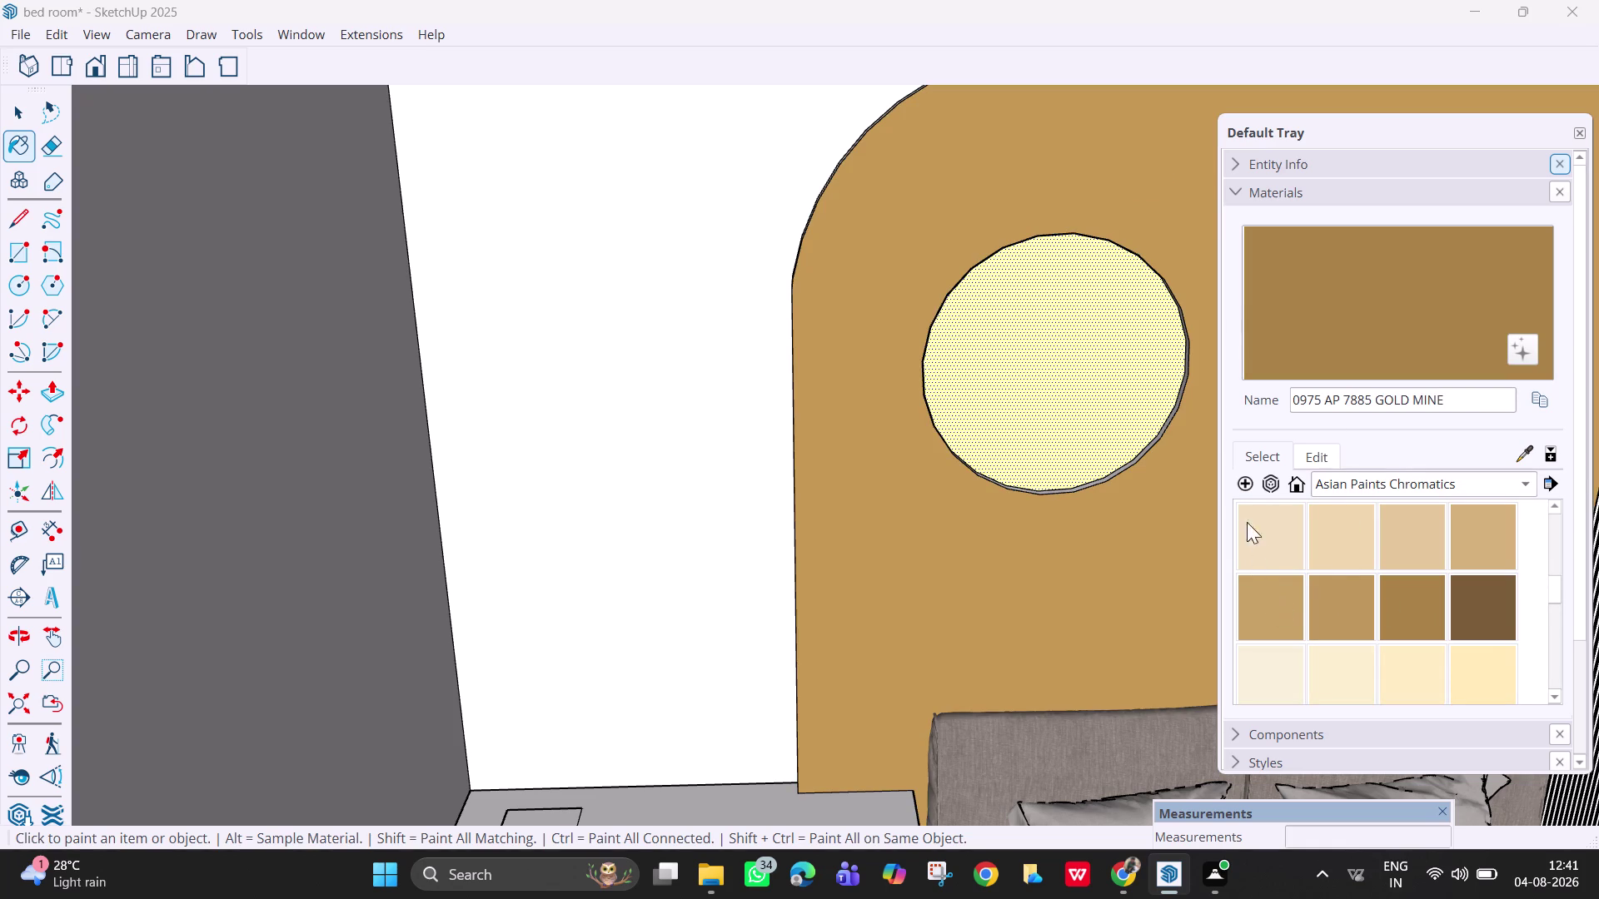
click(1122, 224)
click(1354, 525)
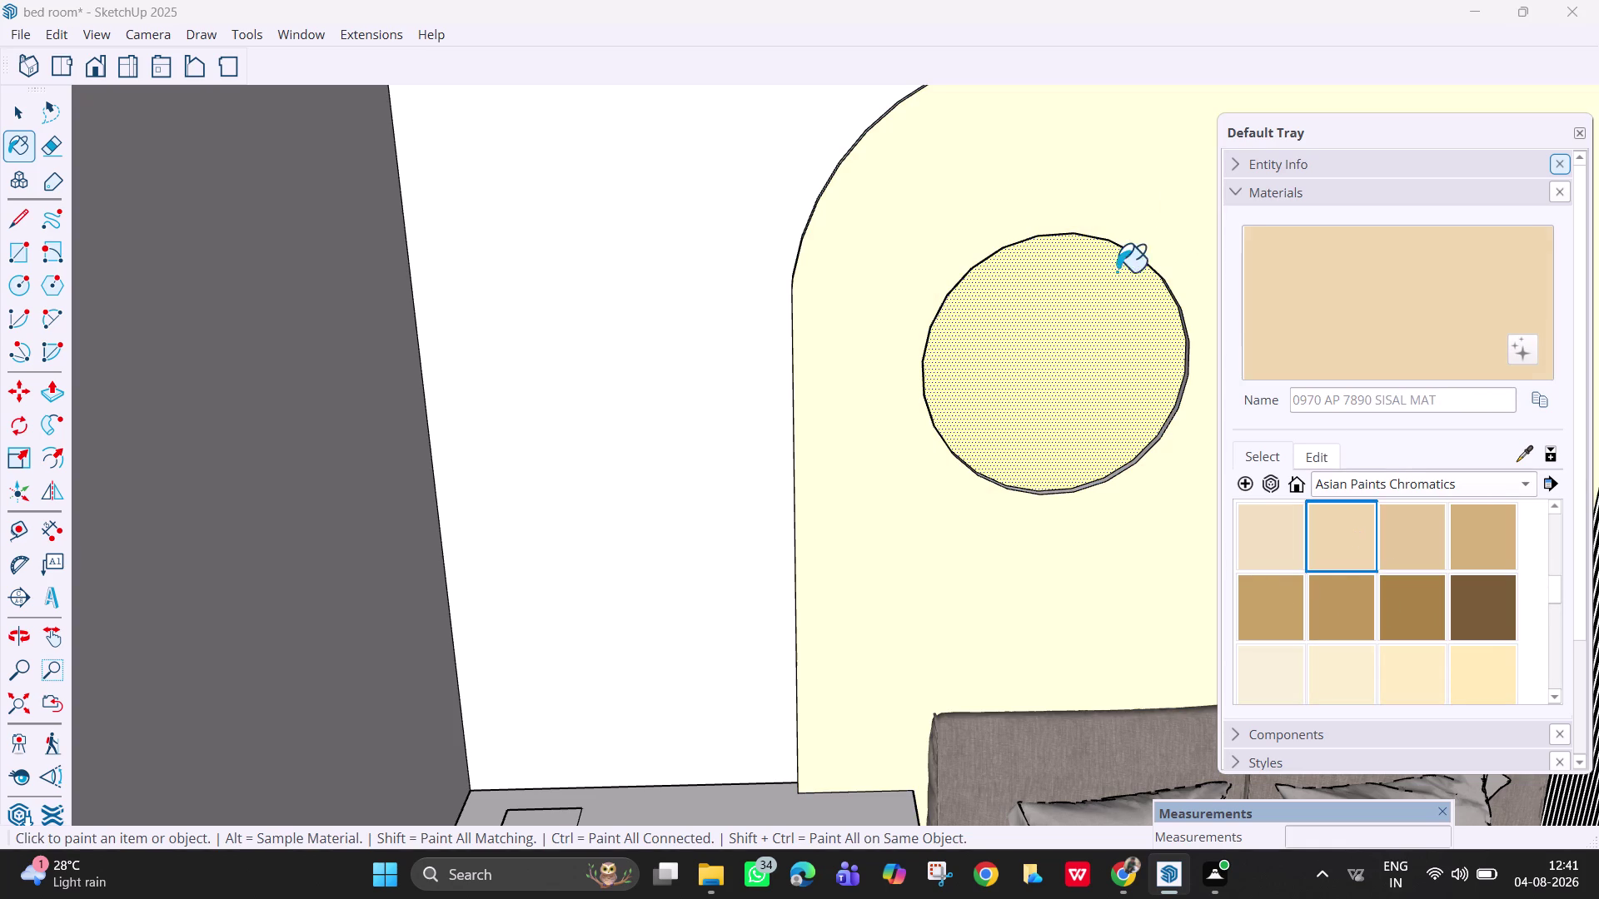
click(1081, 204)
Paint the arched wall in 1743 AP 8518 GOLDEN PRAIRIE tan.
scroll(down, 3)
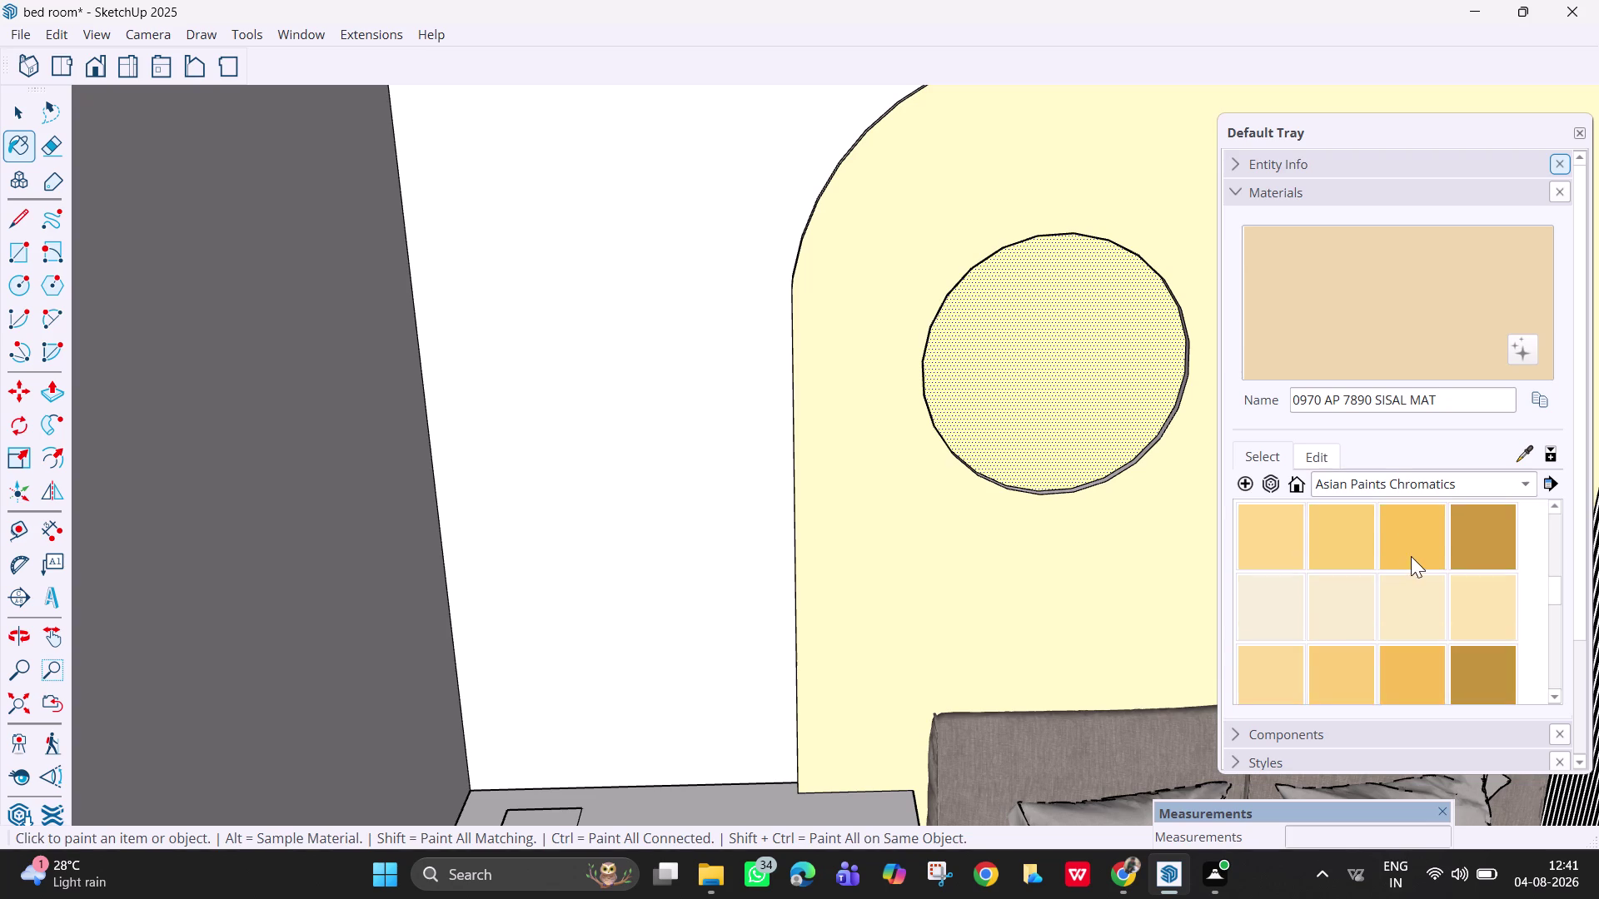
scroll(down, 3)
scroll(down, 3)
scroll(down, 3)
scroll(down, 3)
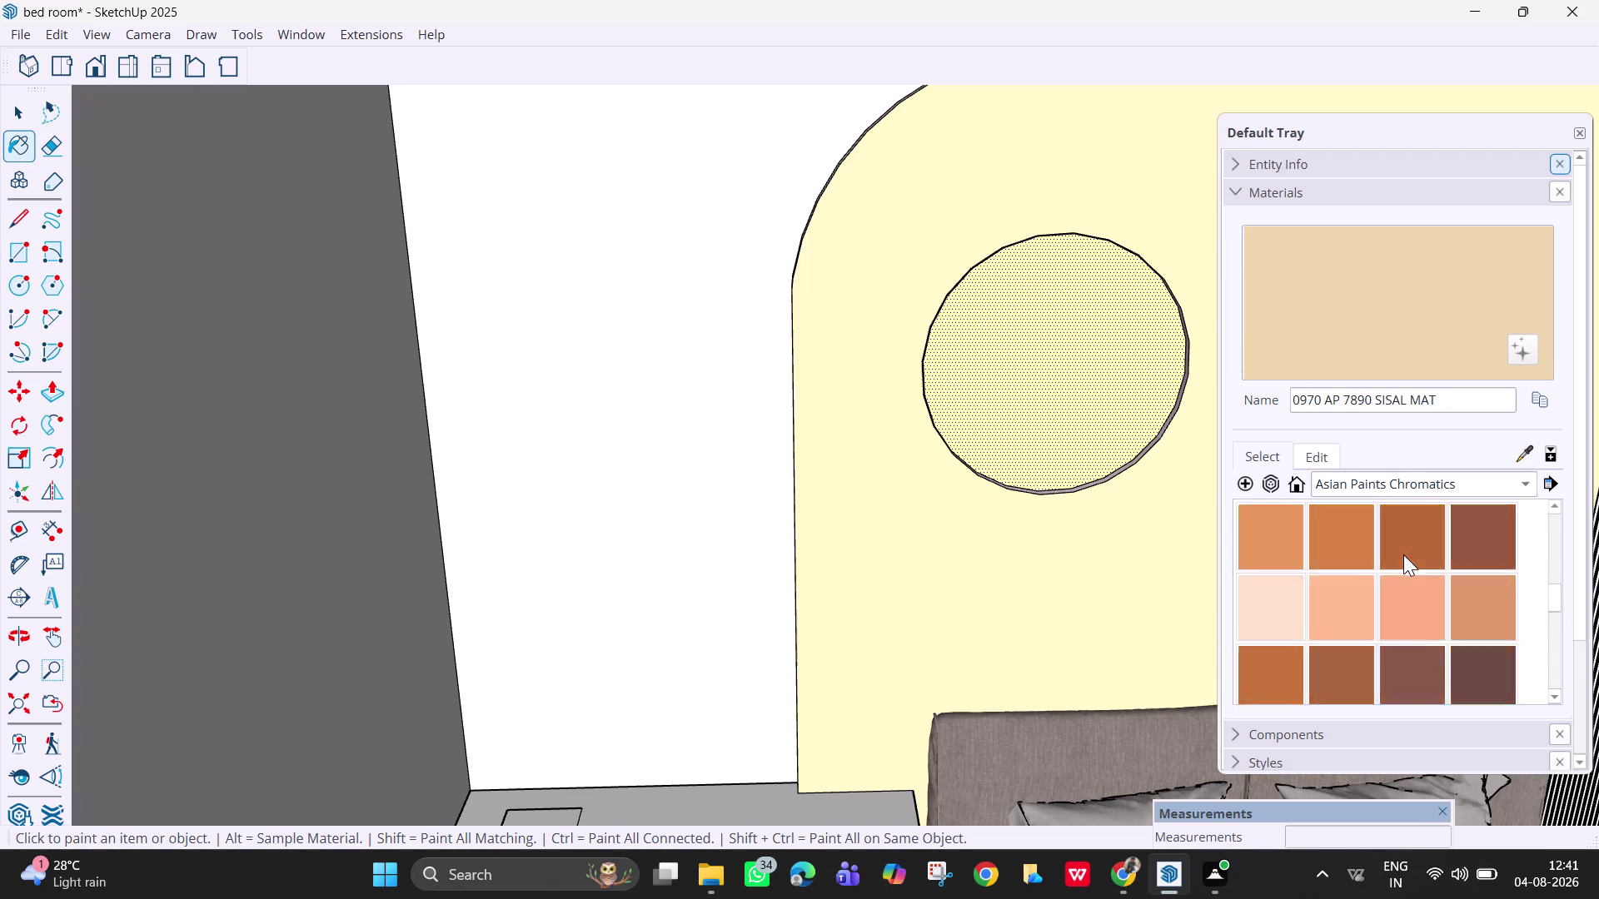
scroll(down, 3)
scroll(down, 3)
scroll(down, 3)
scroll(down, 3)
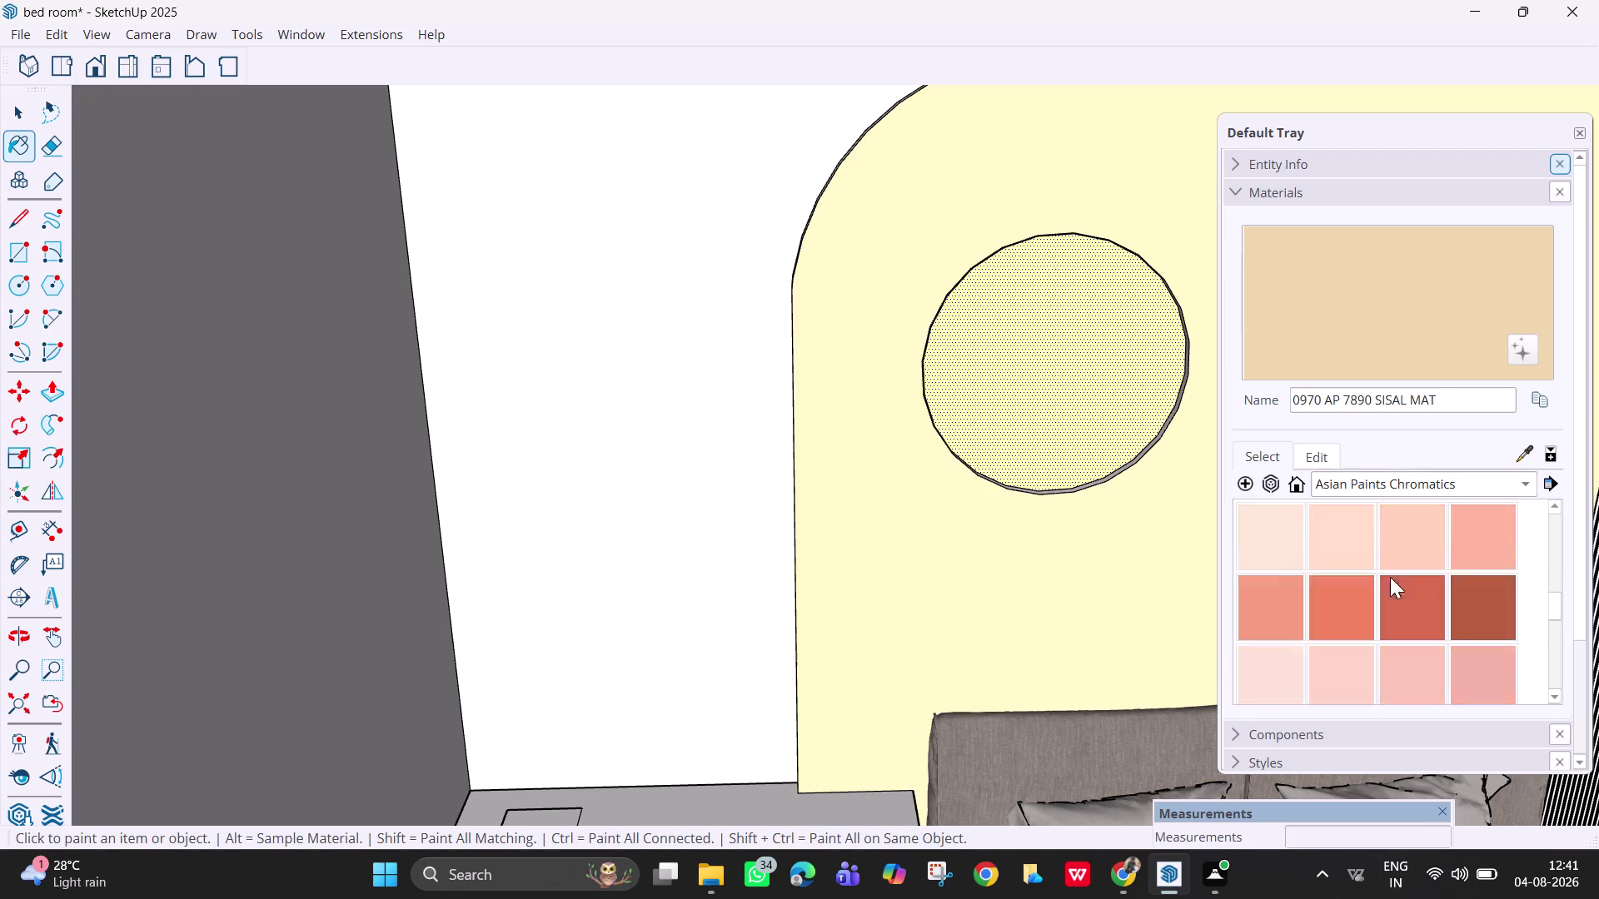
scroll(down, 3)
drag(1557, 607, 1557, 654)
click(1453, 607)
click(1118, 223)
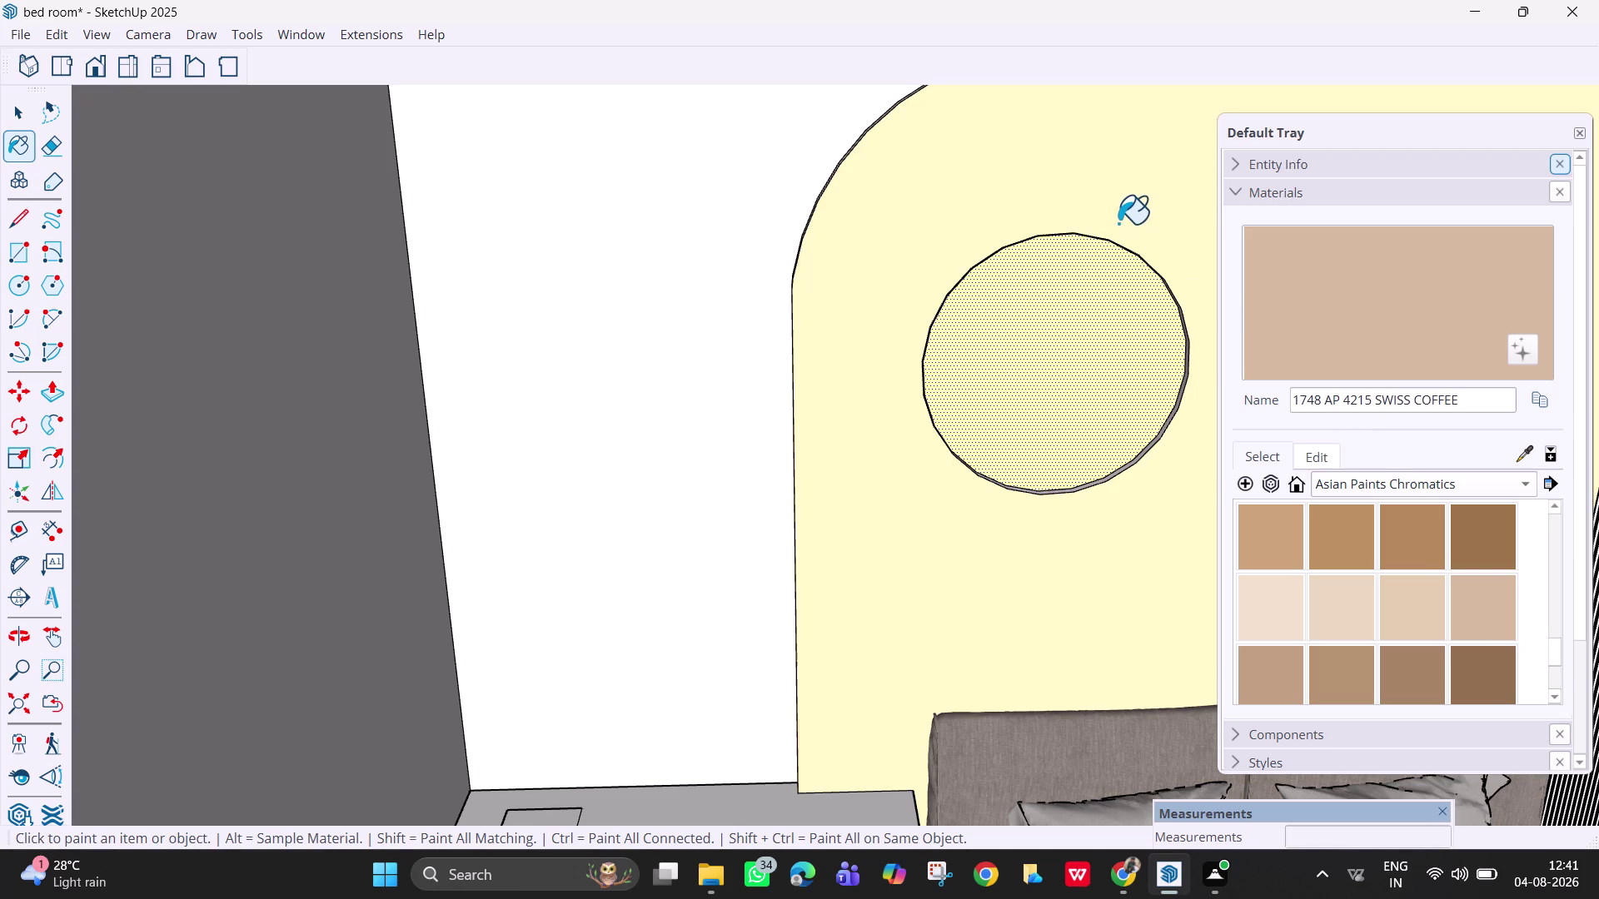
click(1416, 530)
click(1136, 217)
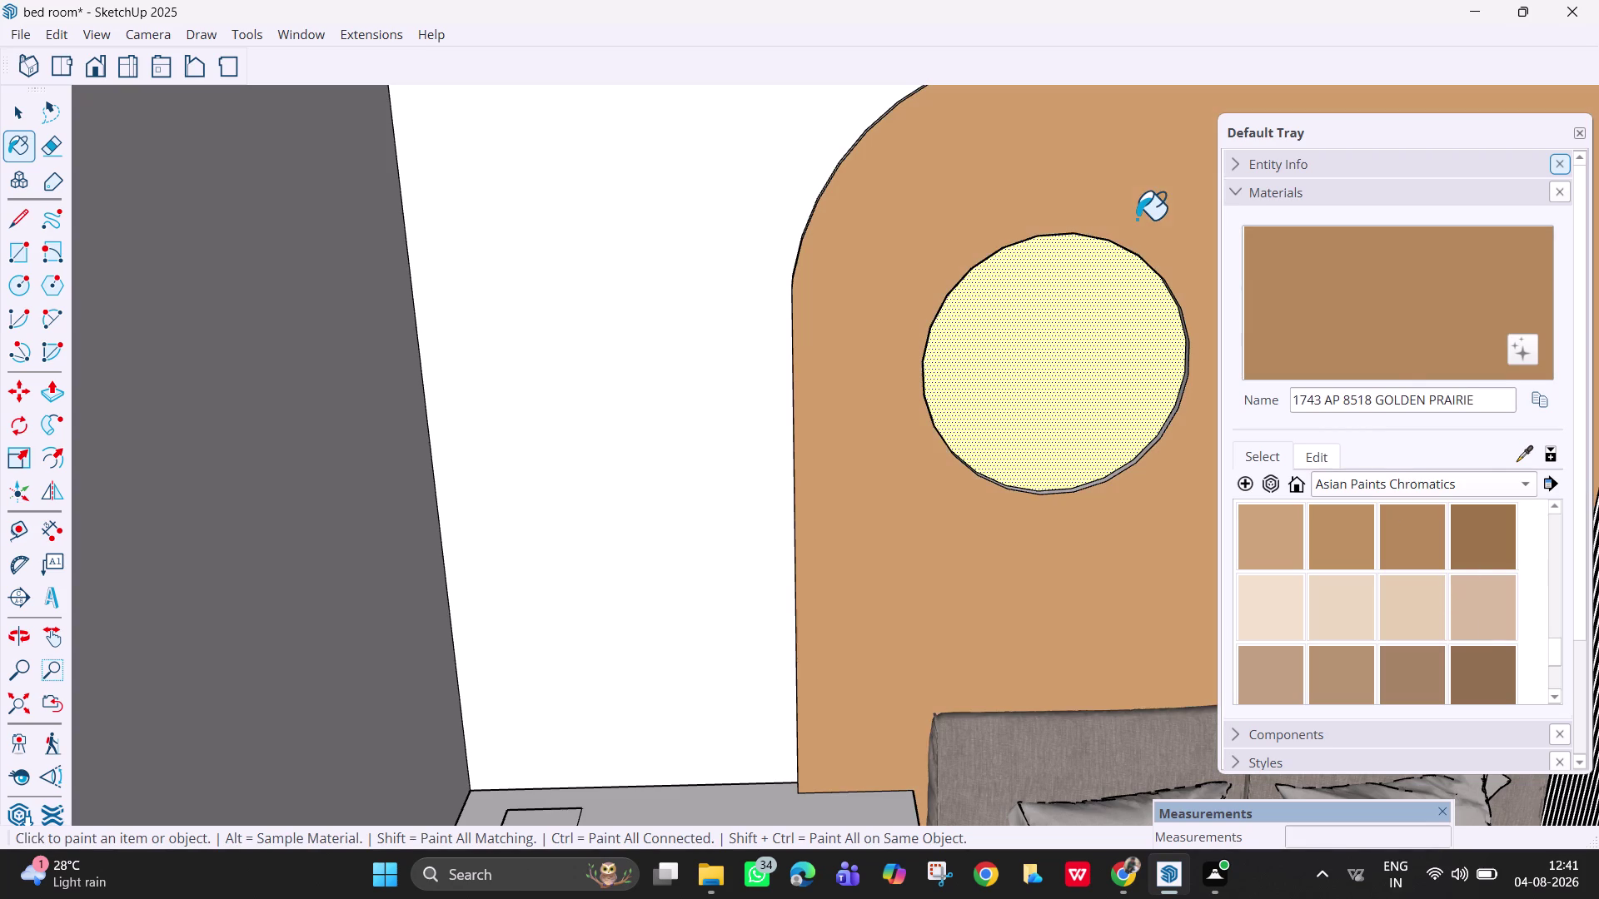
drag(1560, 652, 1561, 669)
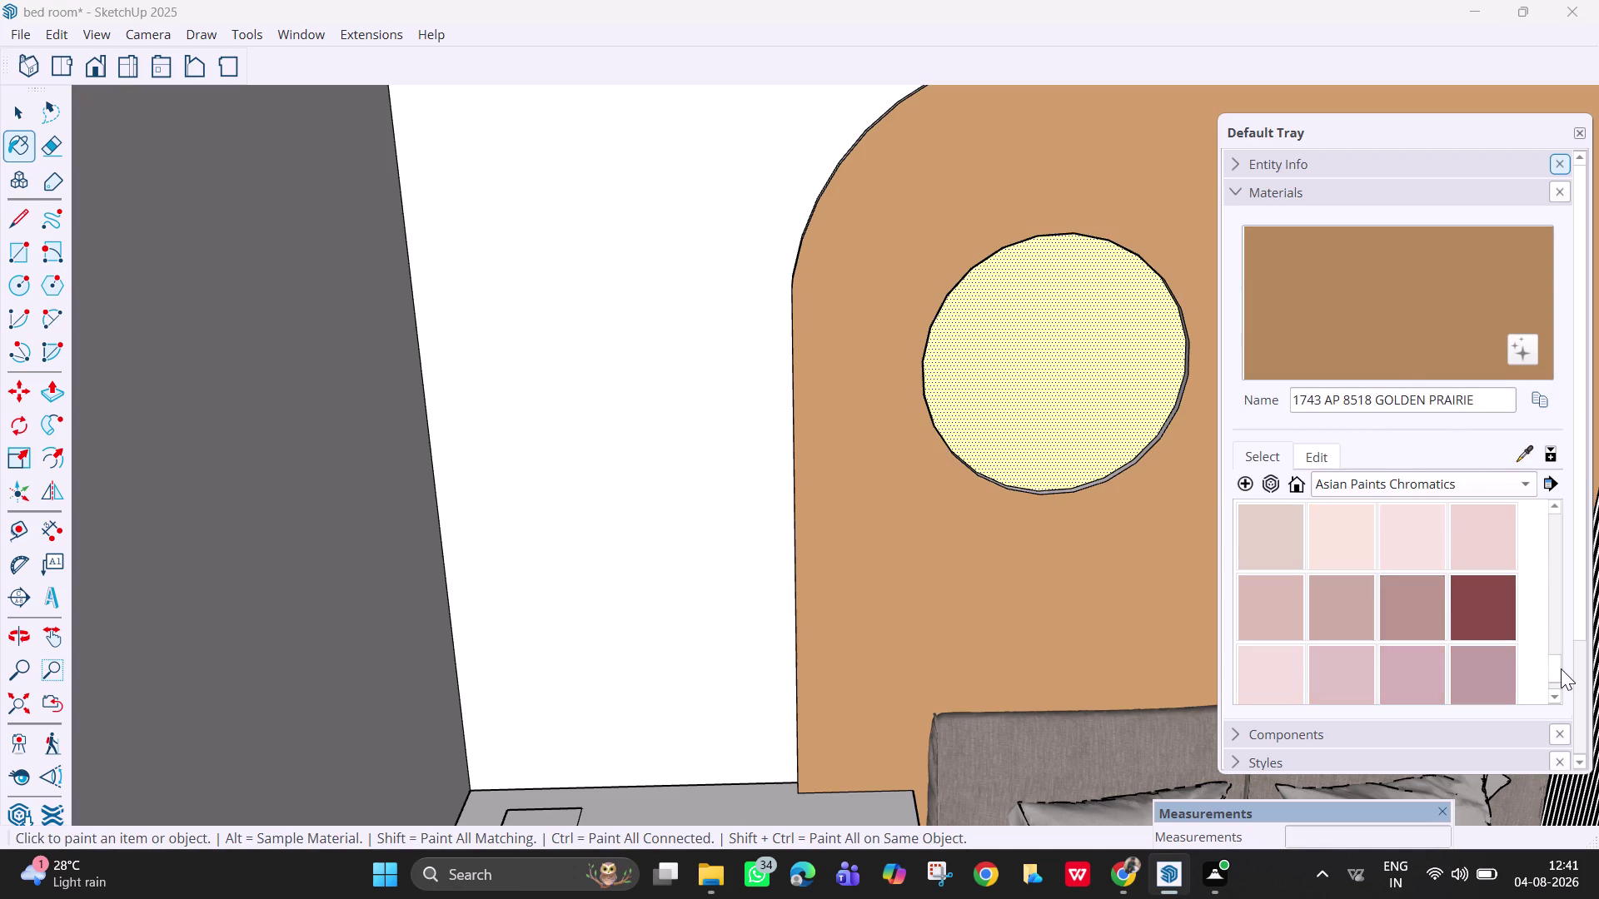
drag(1560, 668, 1551, 679)
Try dark walnut brown and dark chocolate paints on the arched wall.
click(1469, 529)
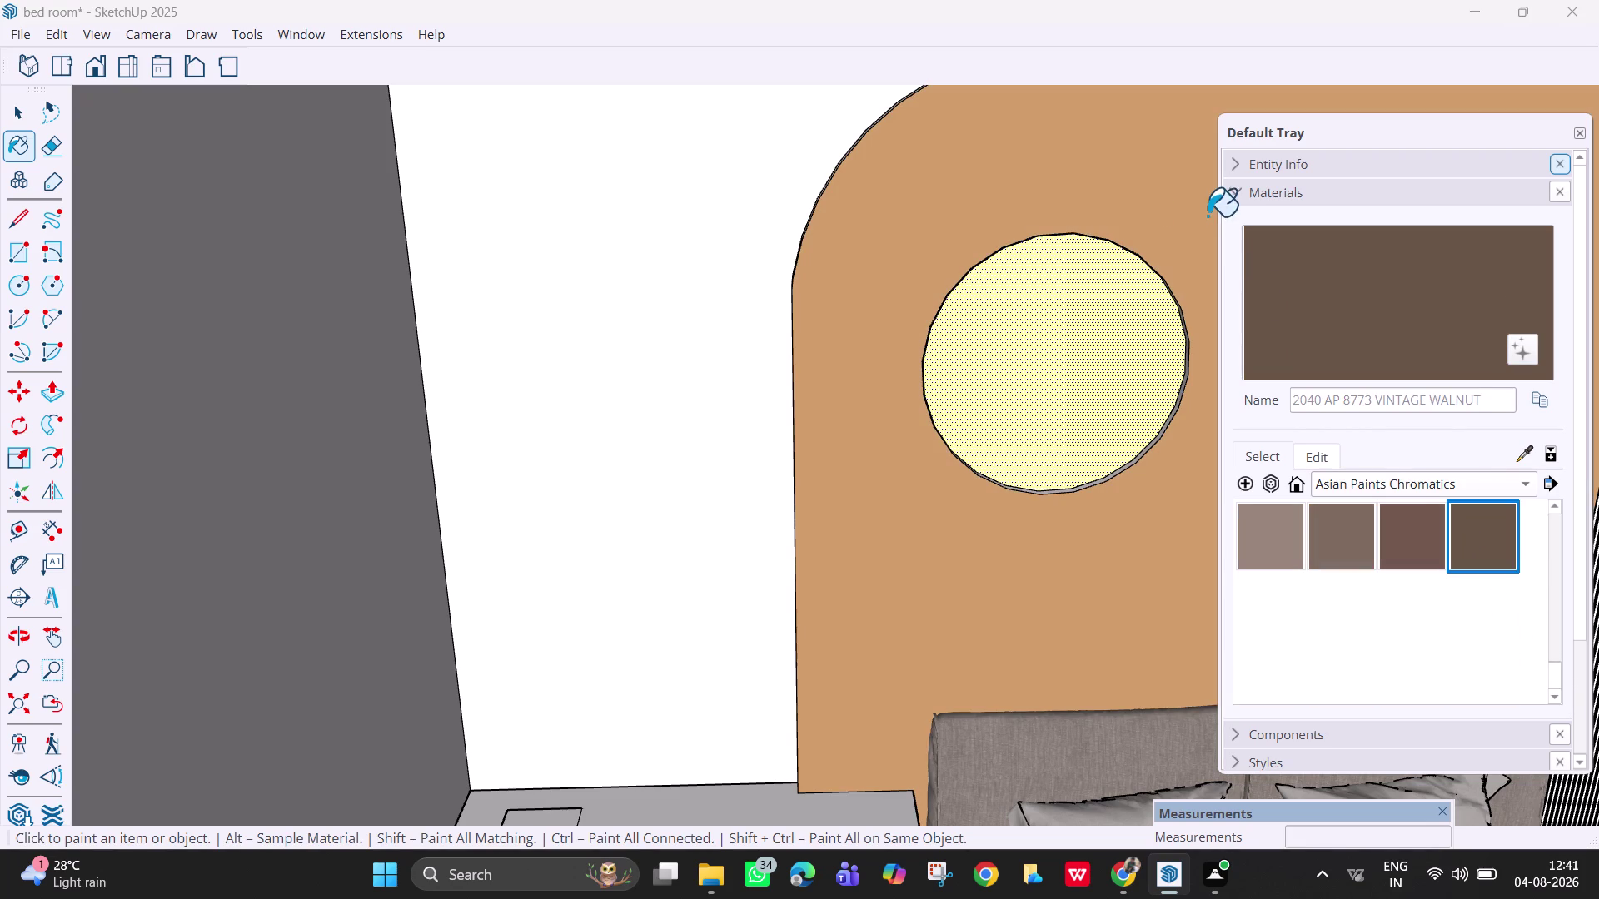
click(1207, 216)
drag(1423, 527, 1416, 525)
click(1261, 533)
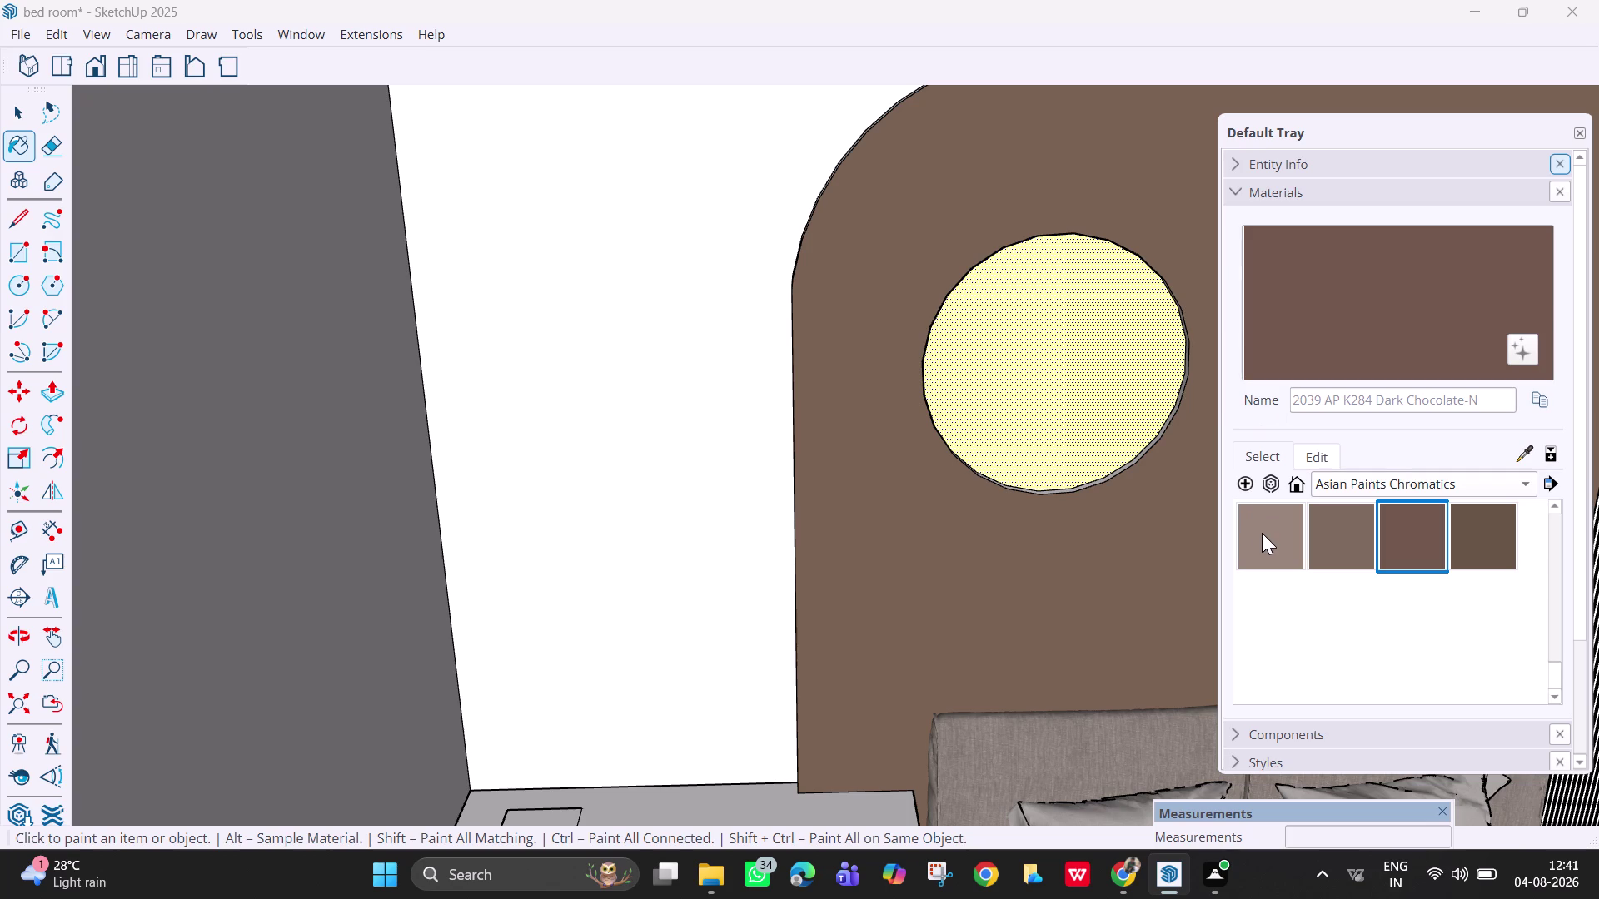
click(1157, 234)
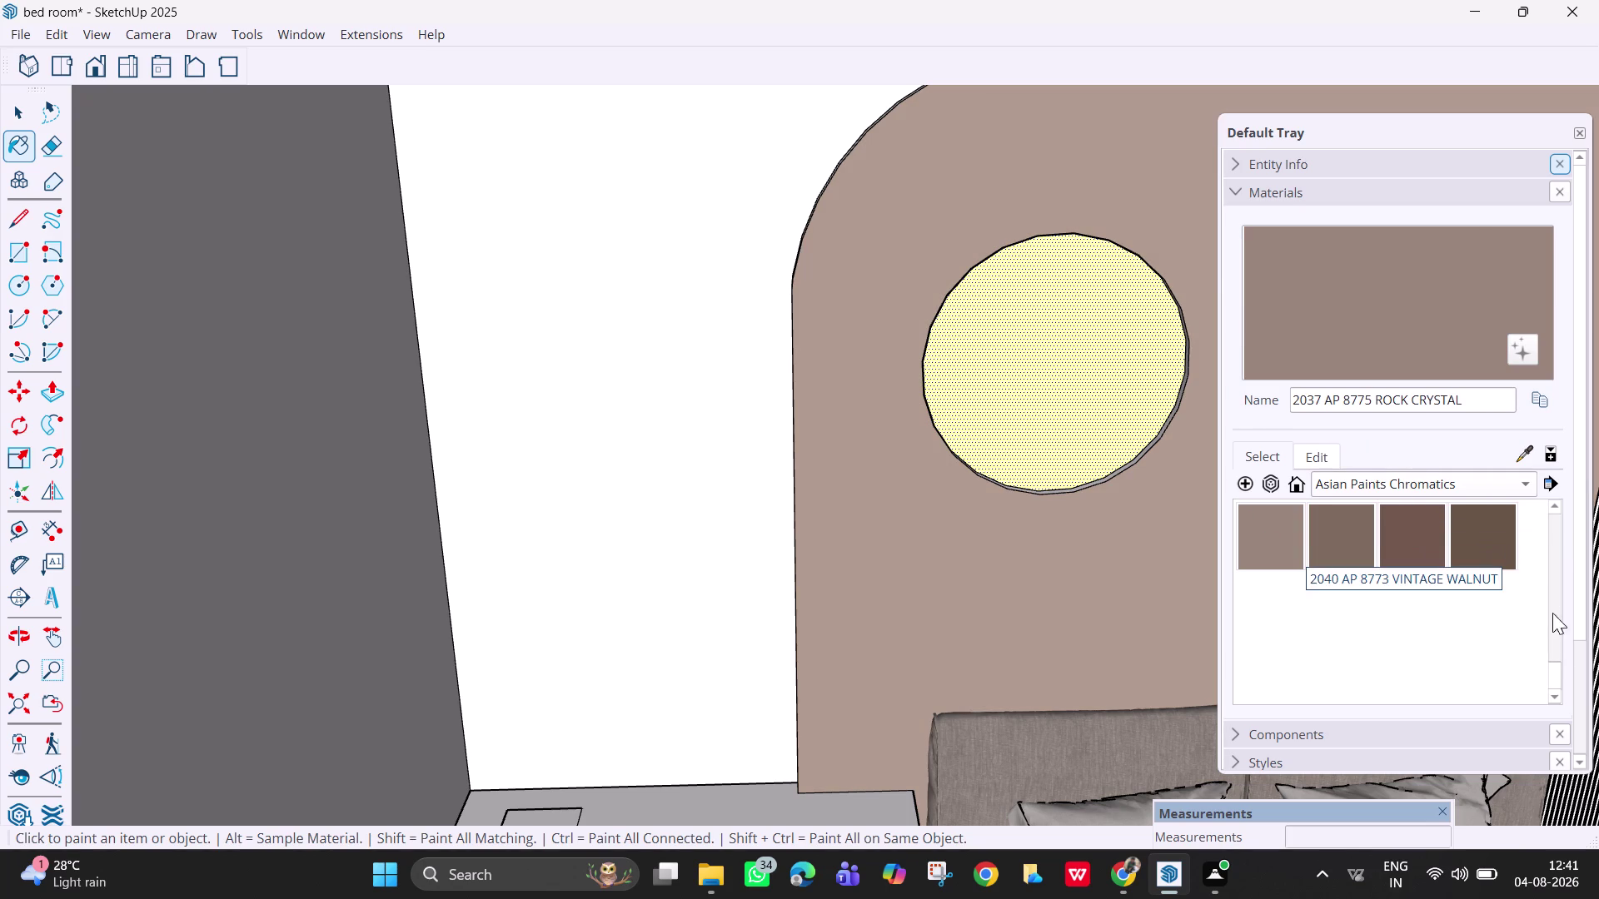
Try pale pink, grey sandstone and dusty mauve on the arched wall.
click(1552, 680)
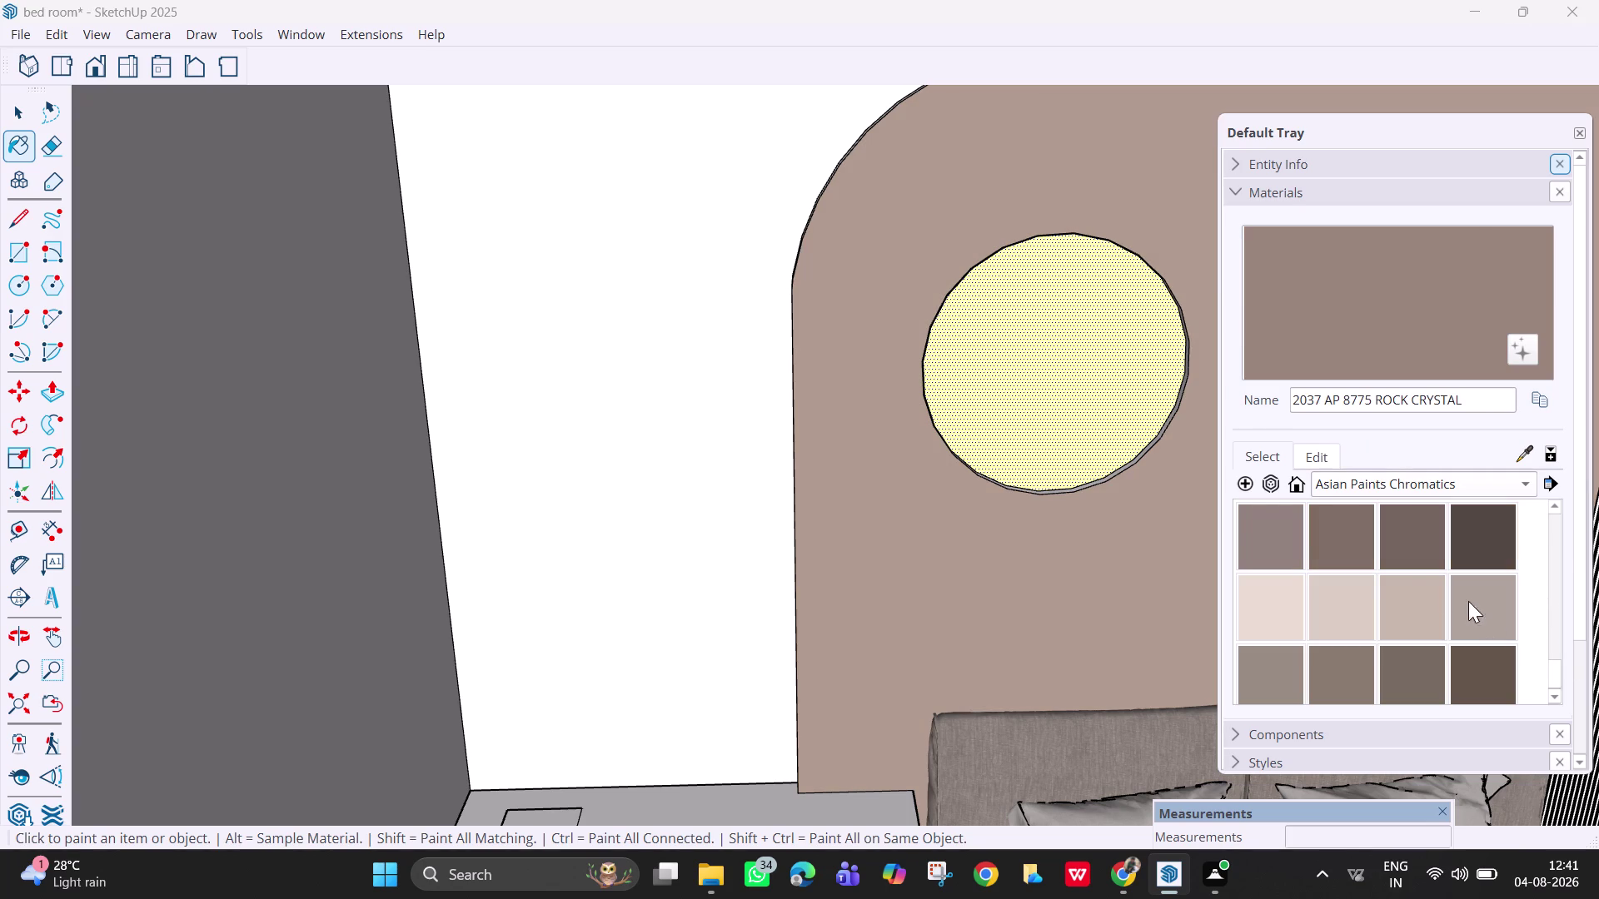
click(1415, 604)
click(1130, 208)
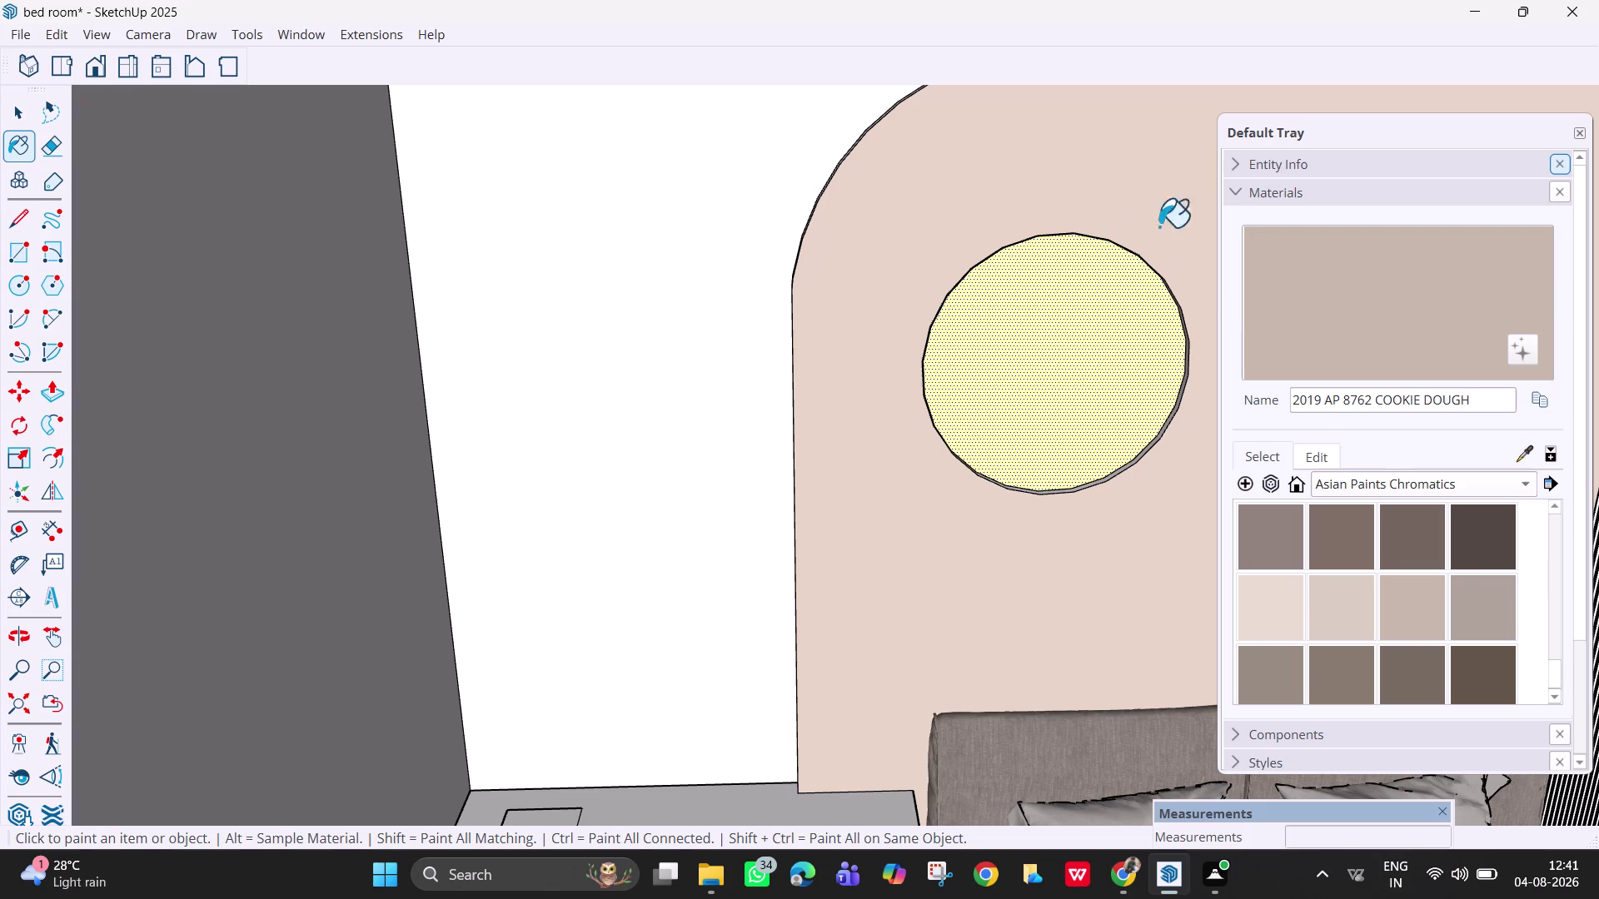
click(1491, 618)
click(1035, 132)
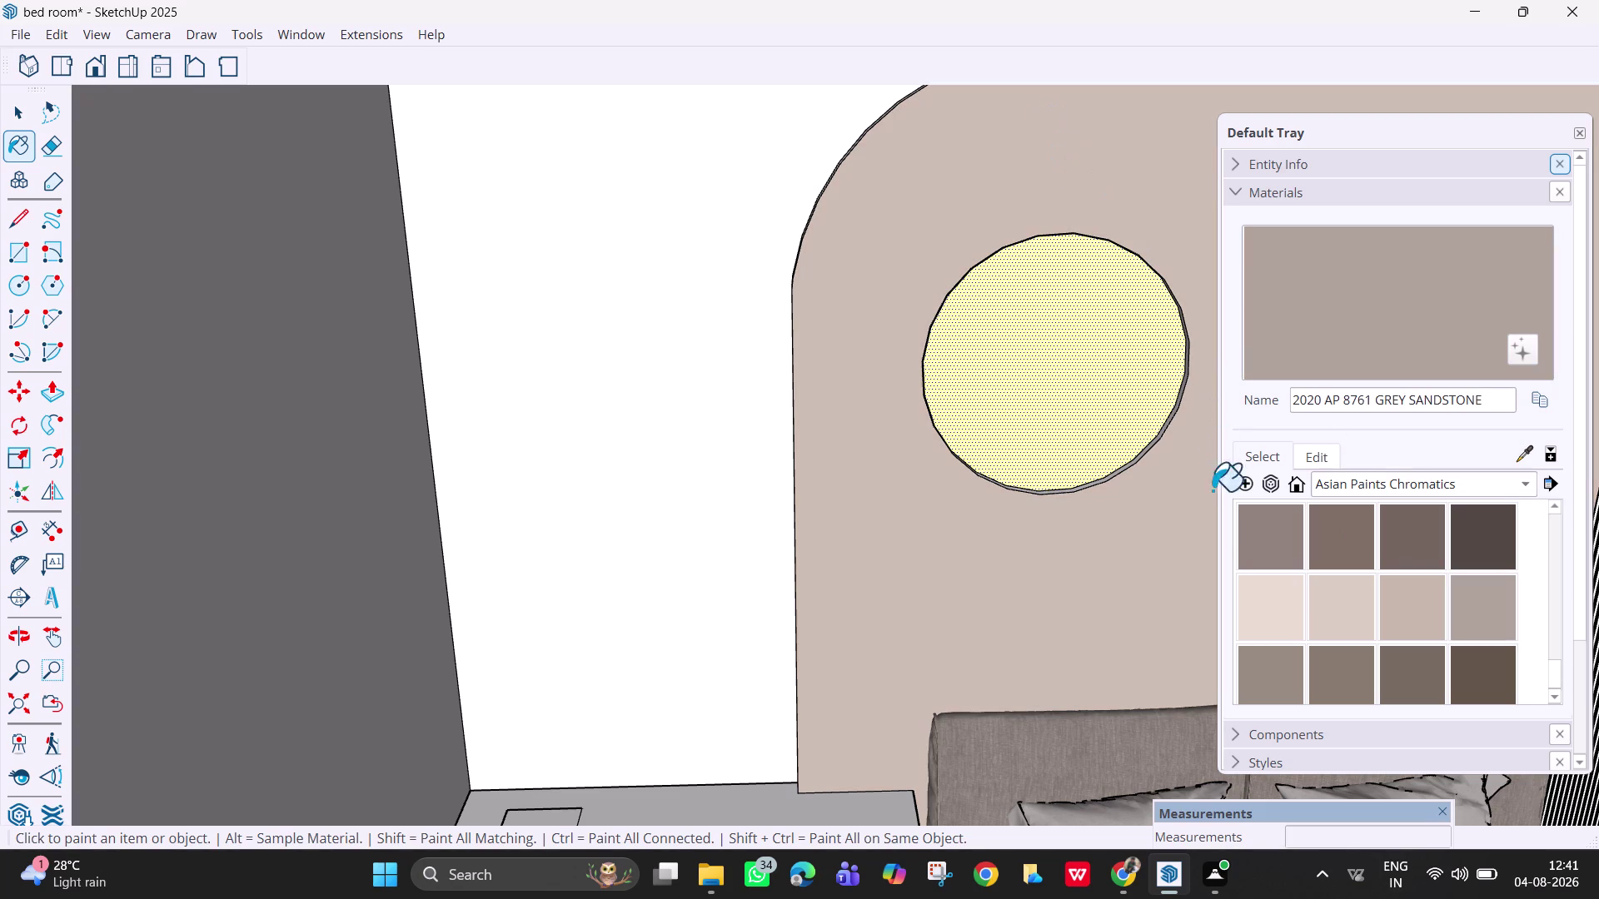
click(1252, 548)
click(1081, 181)
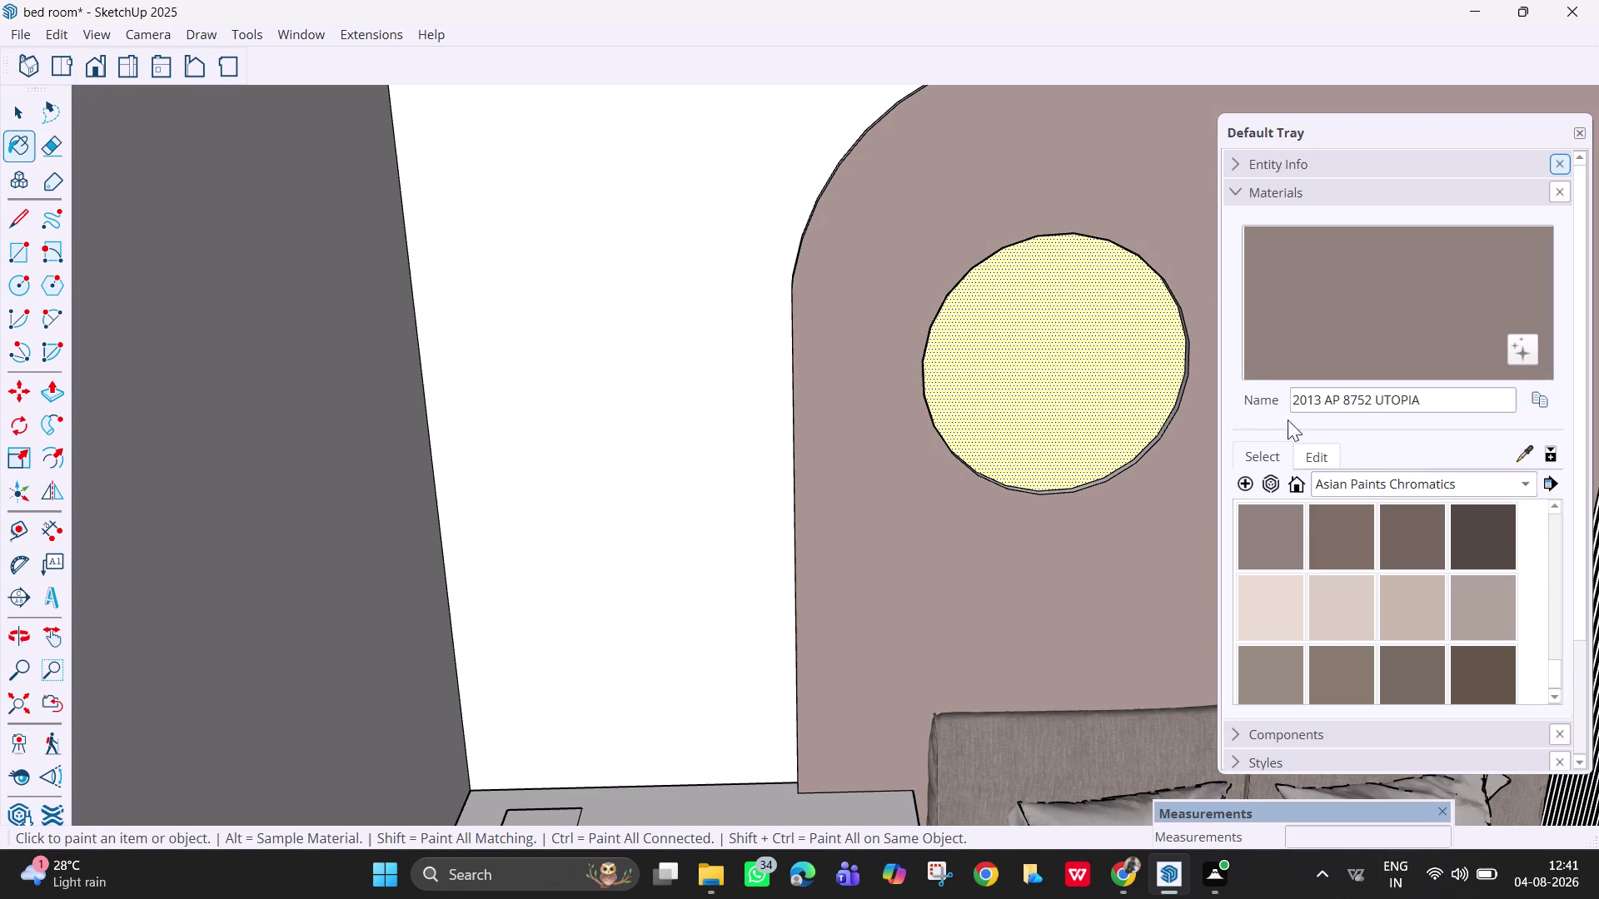
Try pale fawn and muted mauve on the arched wall.
scroll(up, 3)
scroll(up, 3)
click(1353, 591)
click(1106, 169)
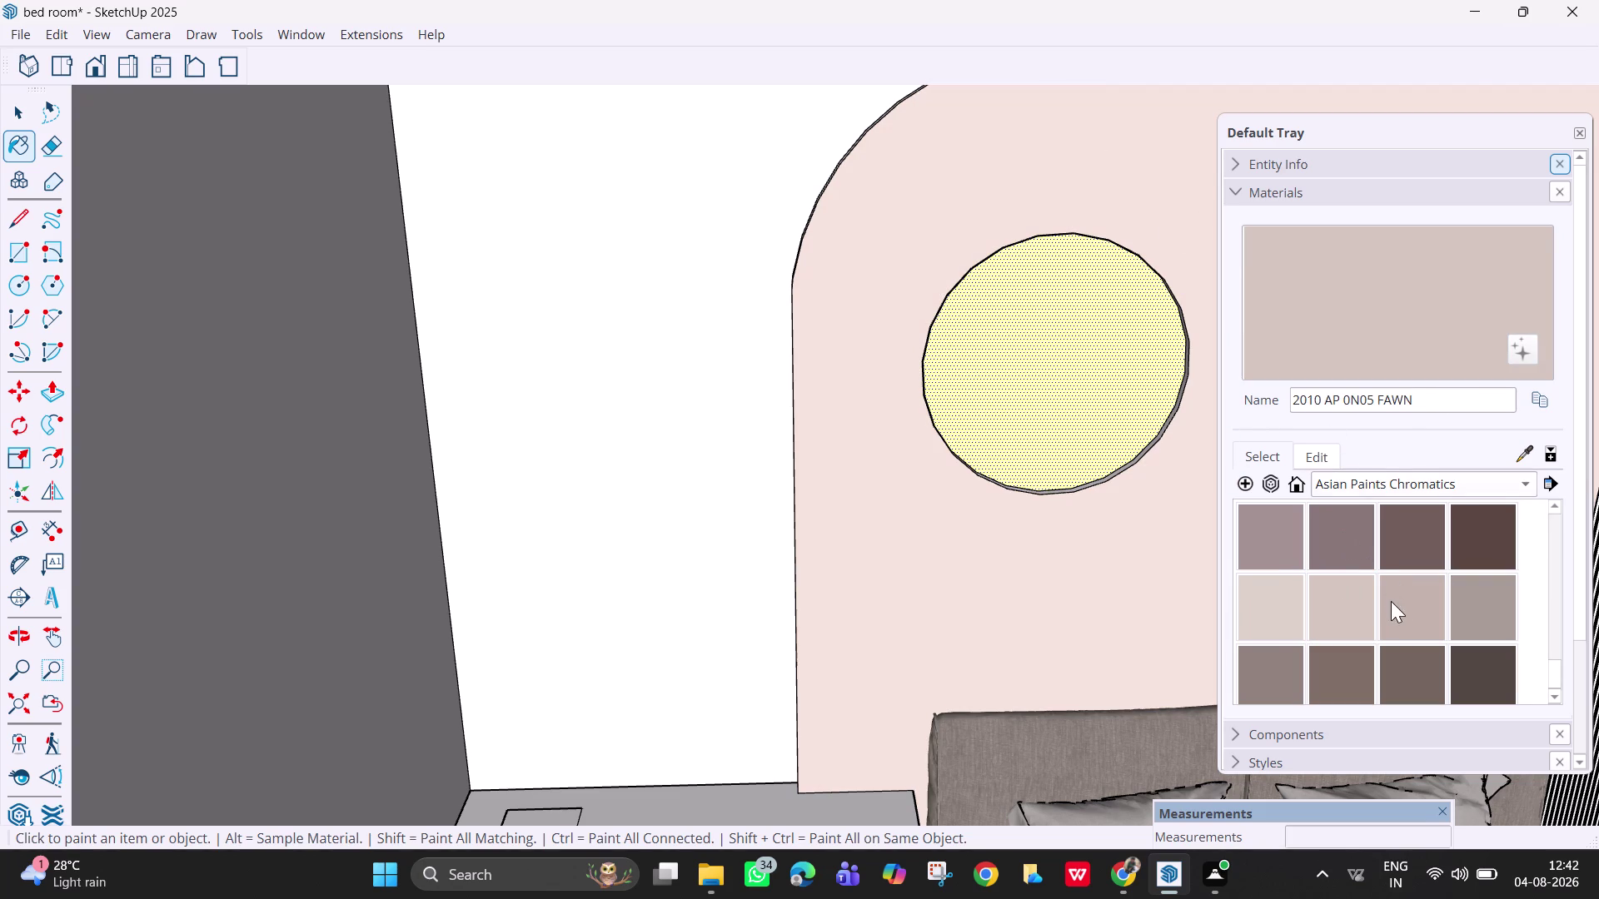
click(1271, 539)
click(1062, 111)
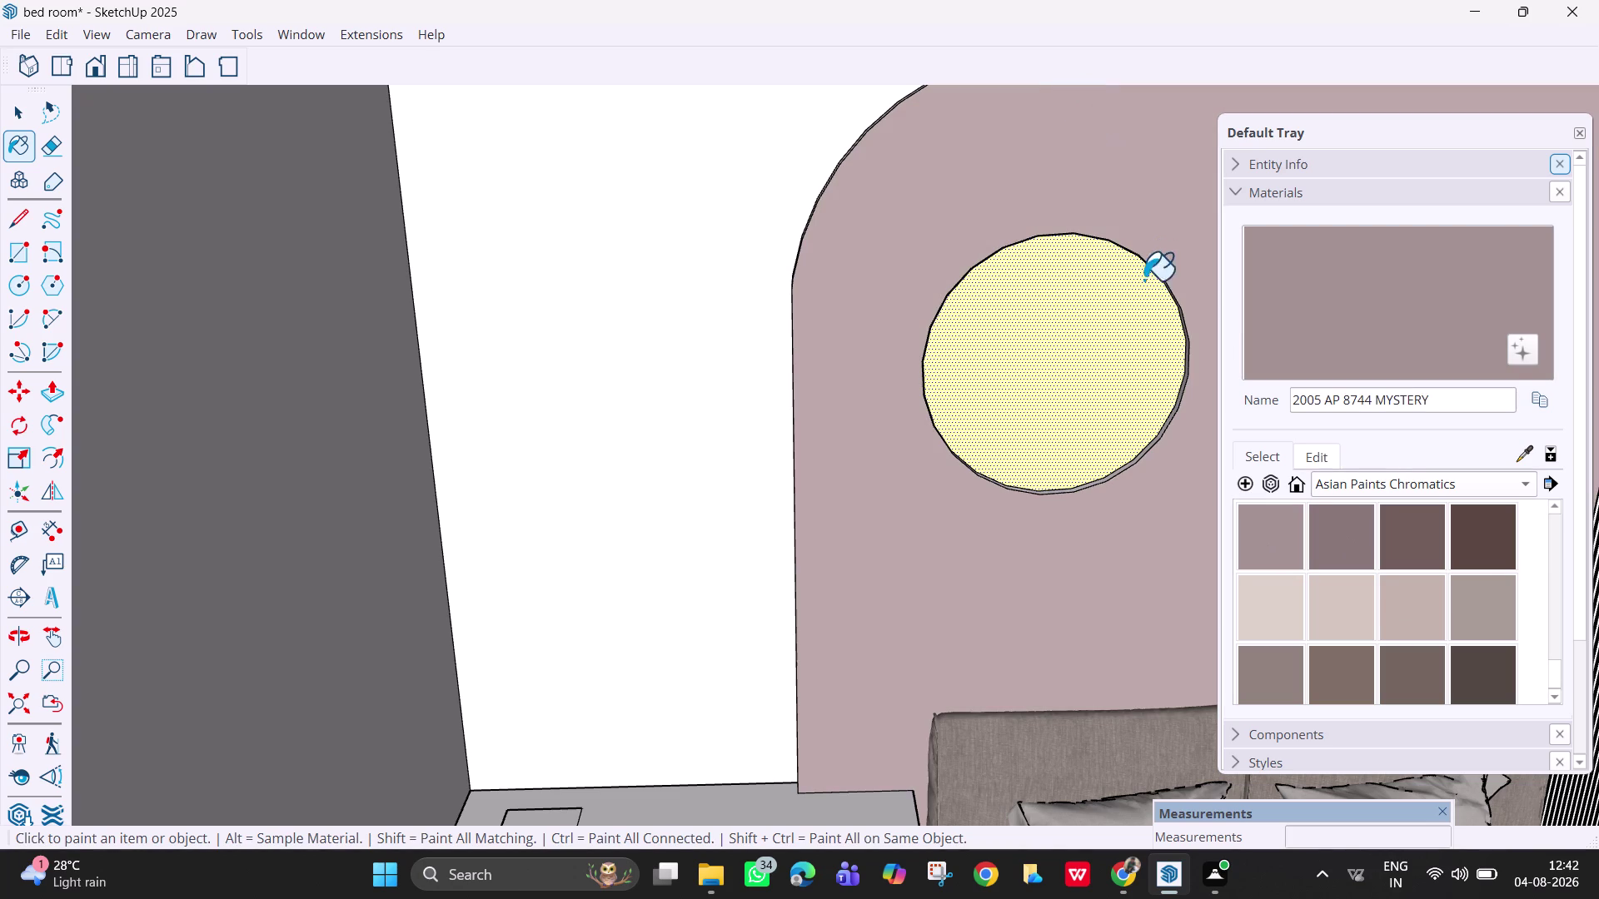
Try a pale library shade on the arched wall.
scroll(up, 3)
scroll(up, 3)
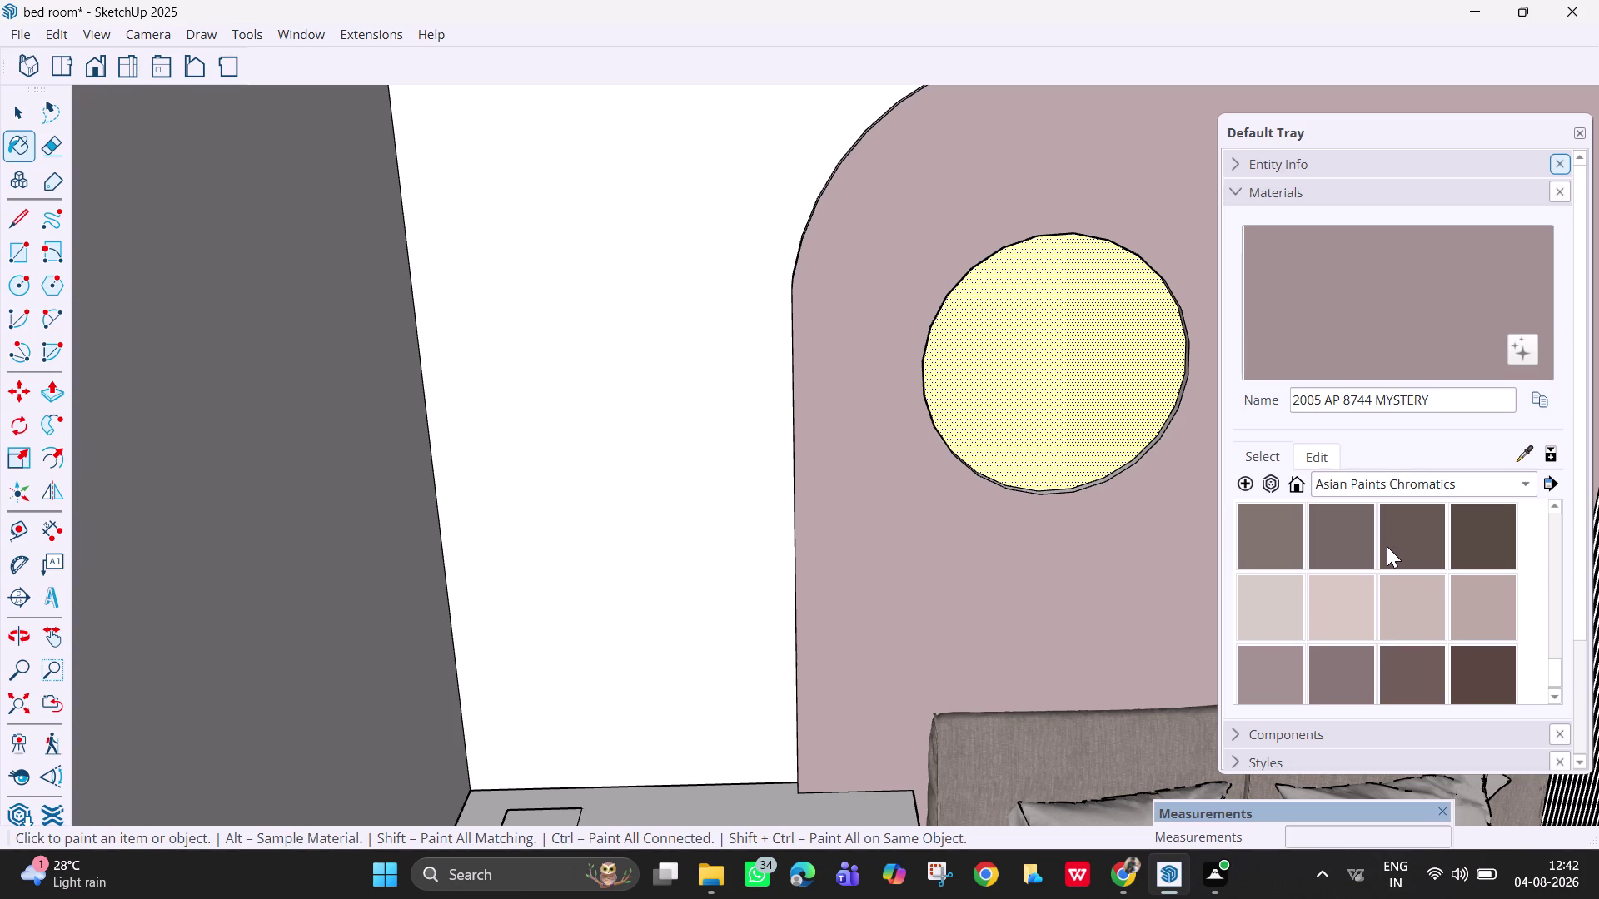
scroll(up, 3)
scroll(up, 3)
scroll(up, 3)
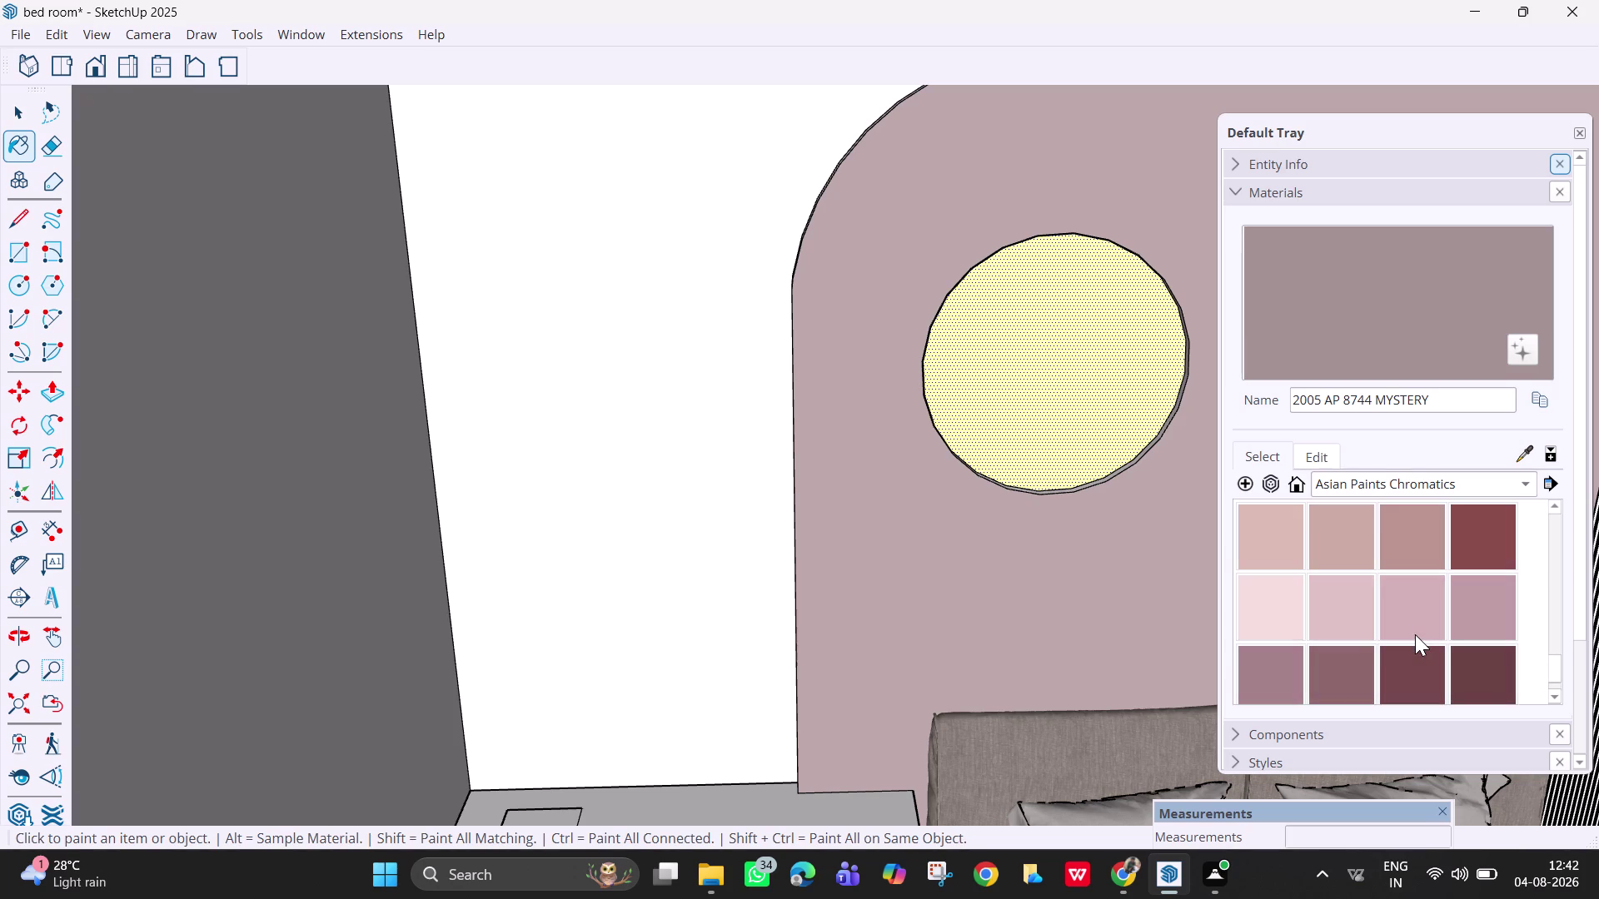
scroll(up, 3)
scroll(down, 3)
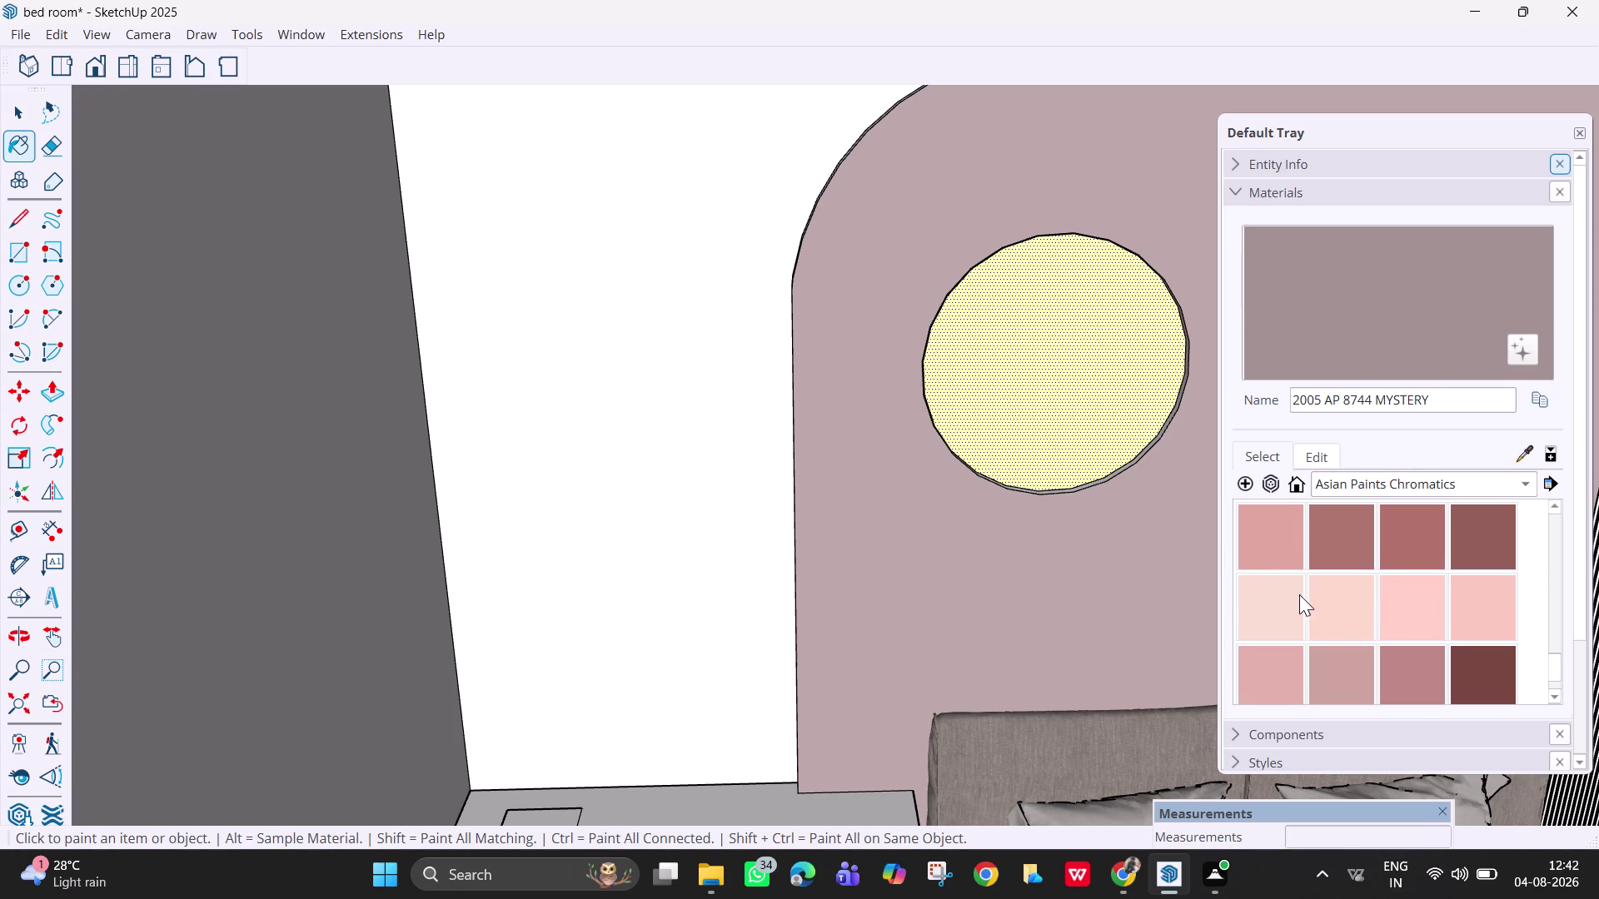
click(1296, 601)
click(1043, 596)
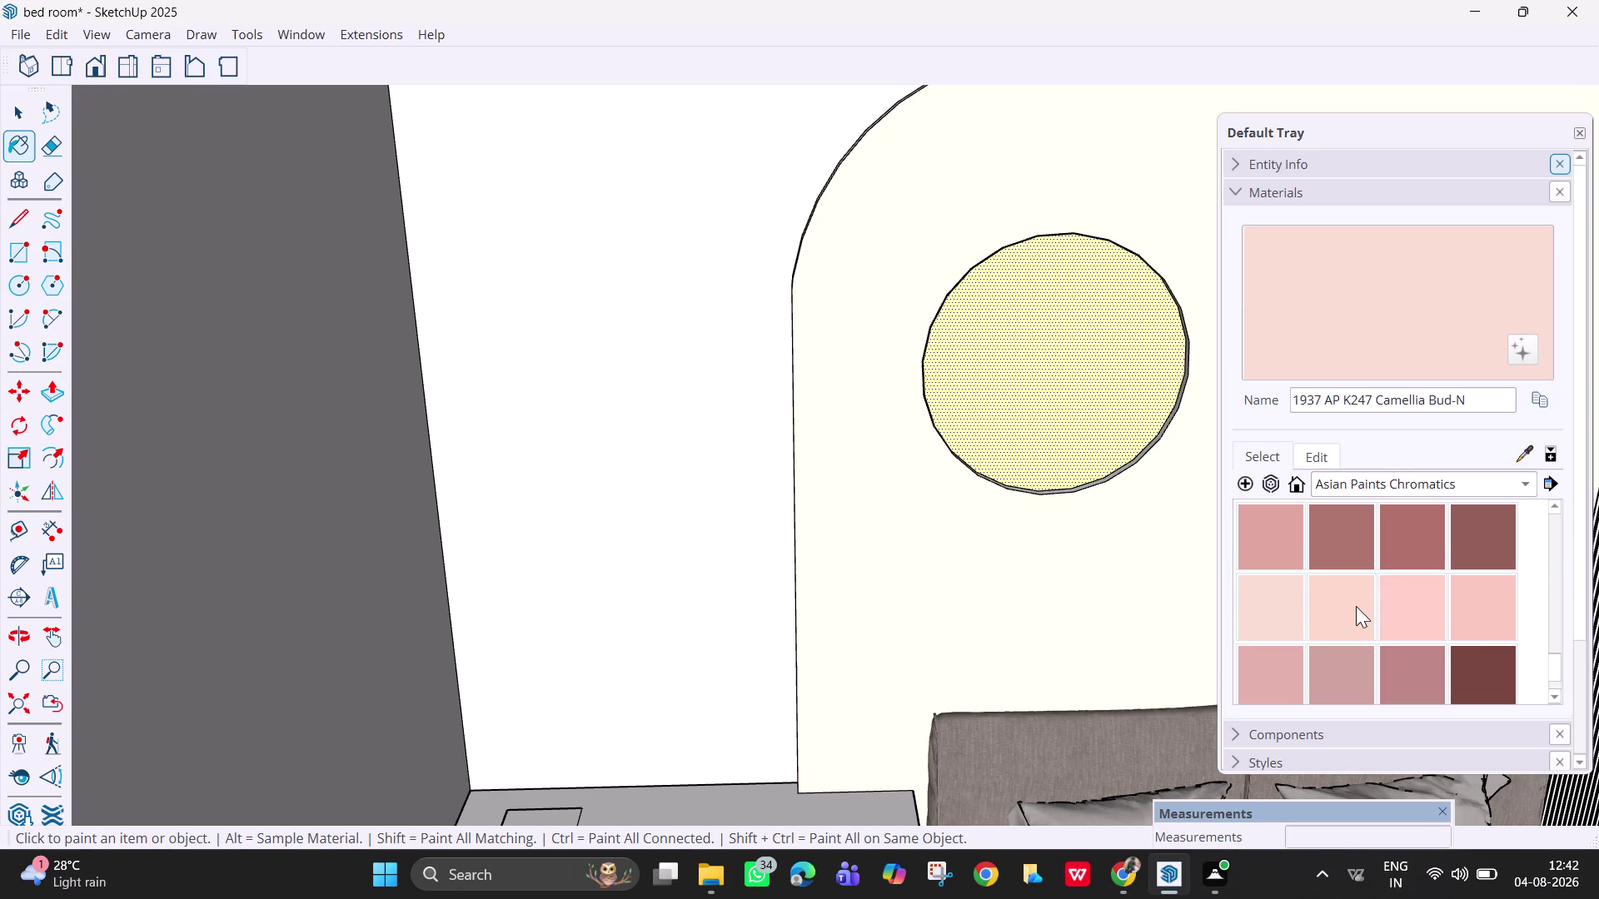
Try Quarry Stone and Sparrow Feather on the arched wall.
scroll(up, 3)
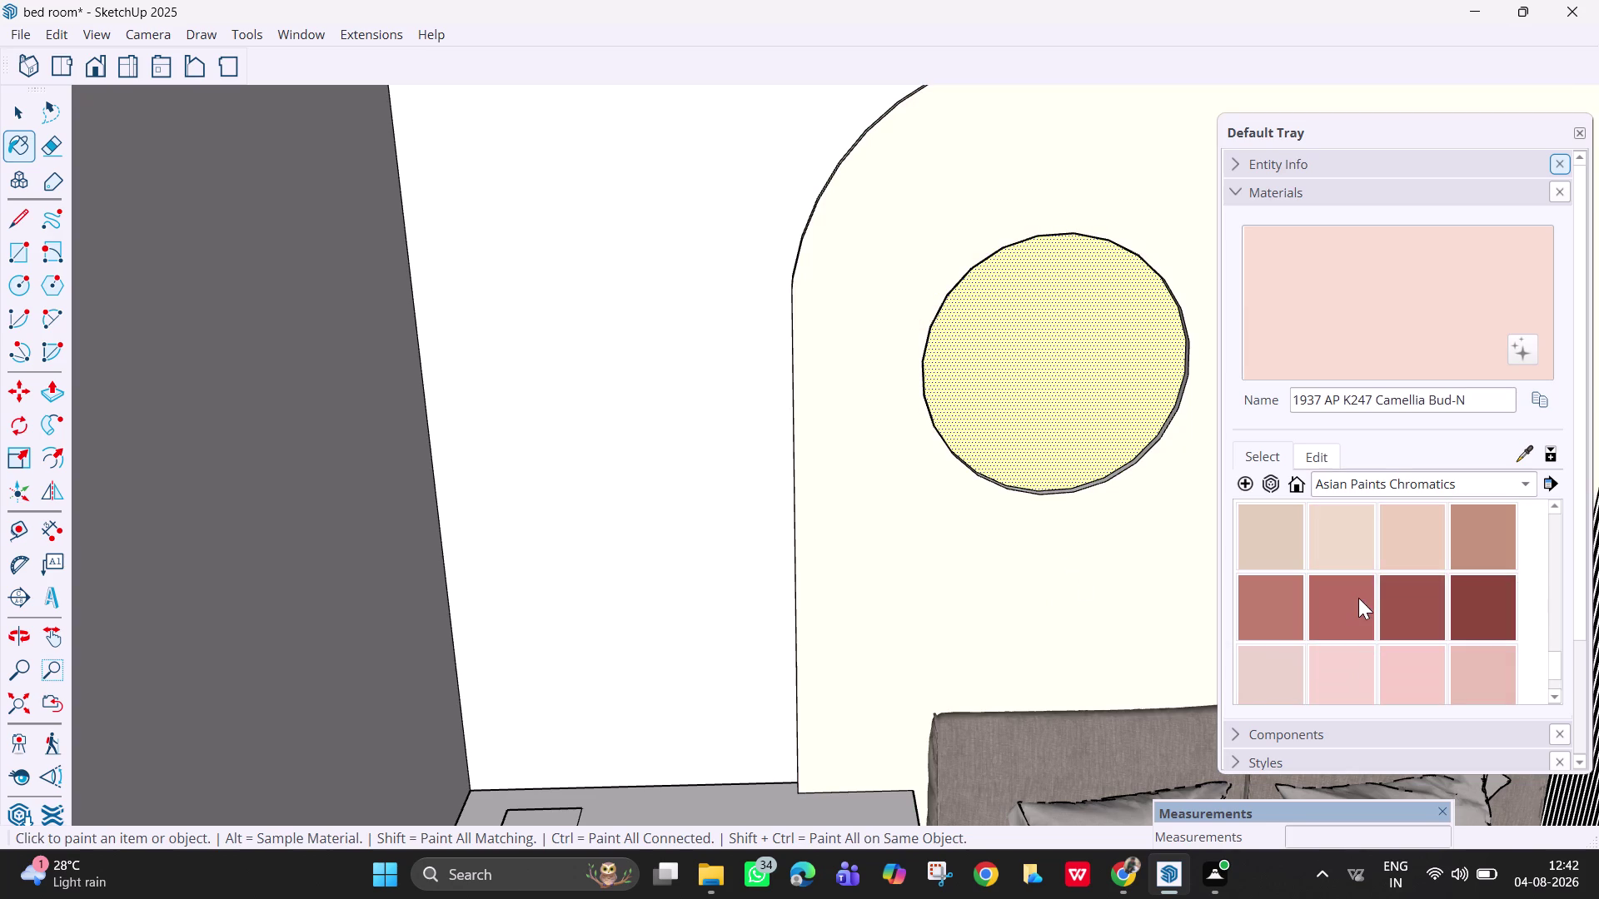
scroll(up, 3)
scroll(up, 3)
click(1358, 598)
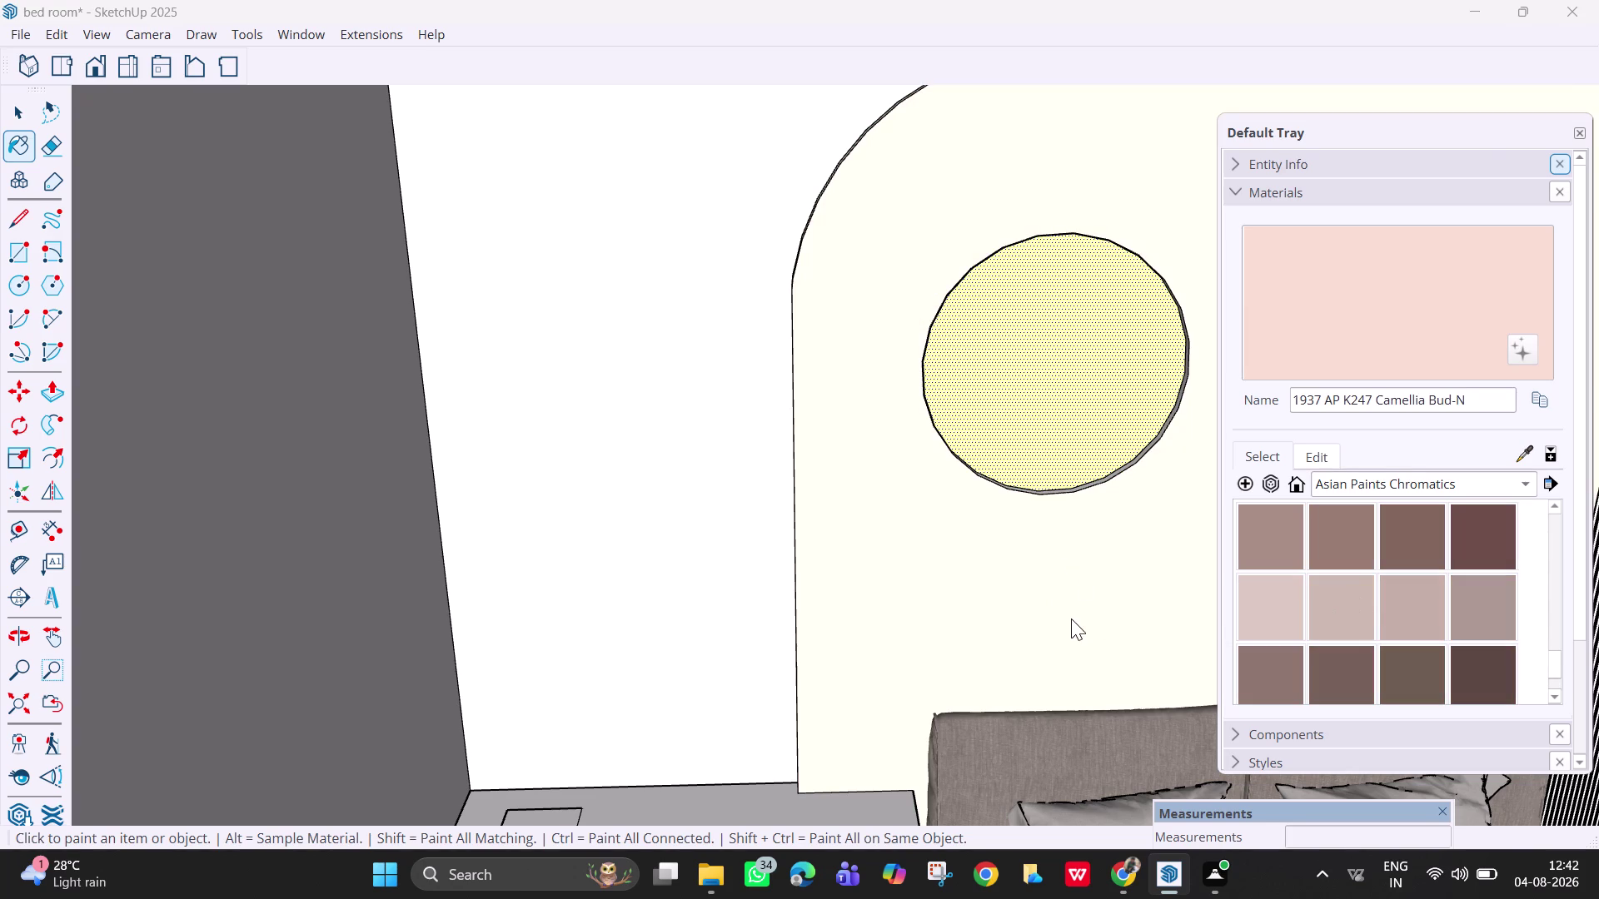
click(1069, 619)
click(1340, 618)
click(1165, 592)
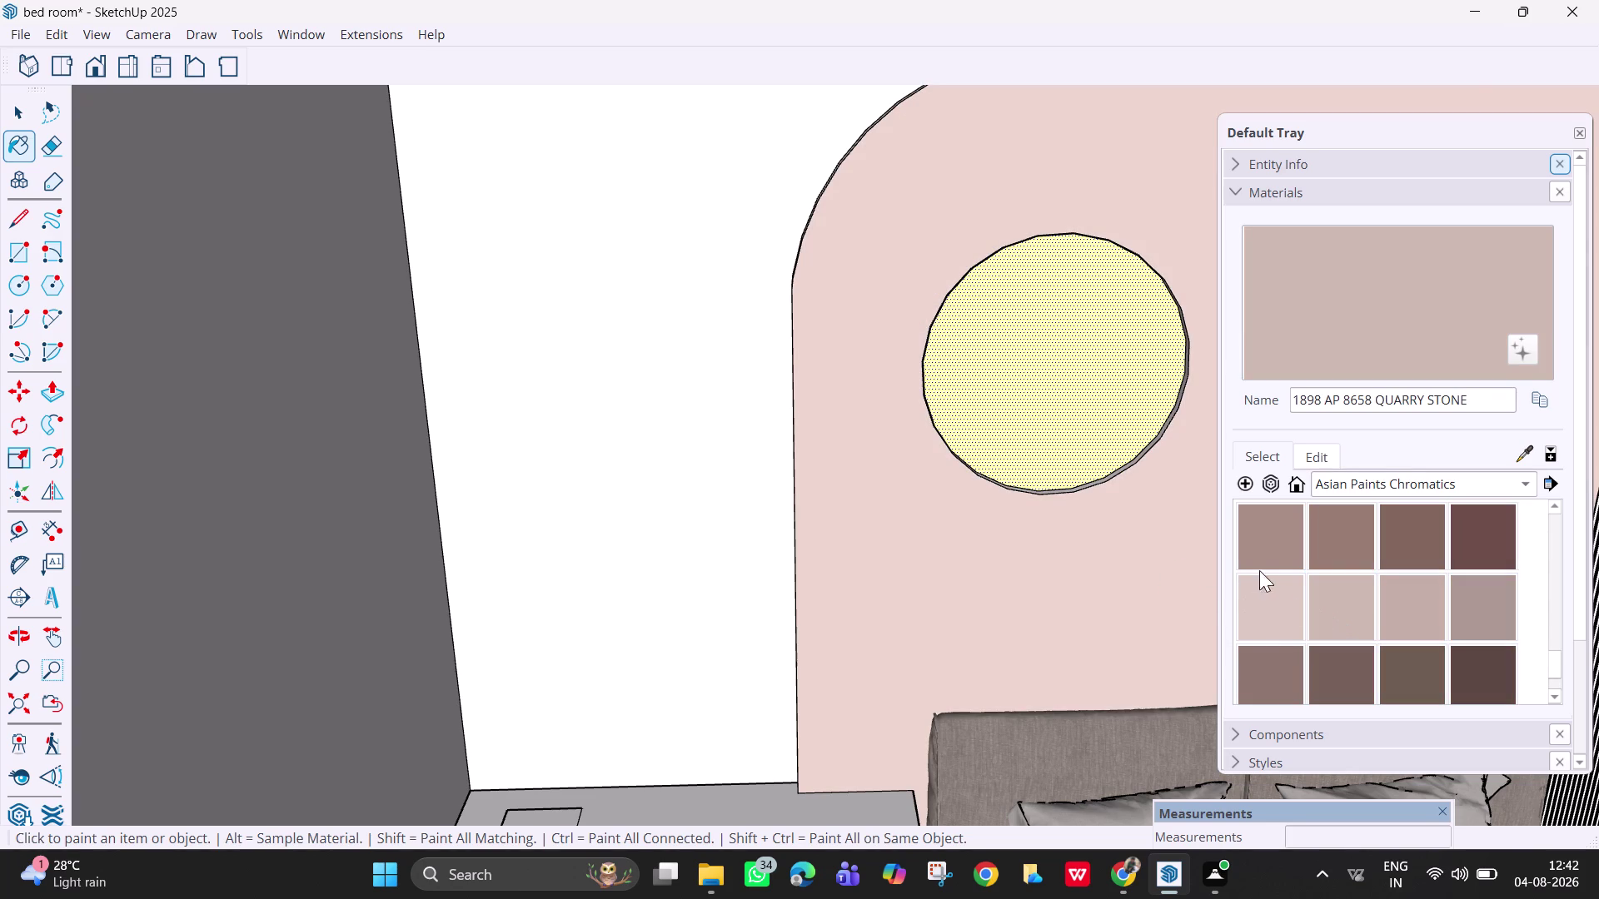
click(1290, 601)
click(1004, 652)
Paint the arched wall with 1894 AP 8647 SPICE VARIETY.
scroll(up, 3)
scroll(down, 3)
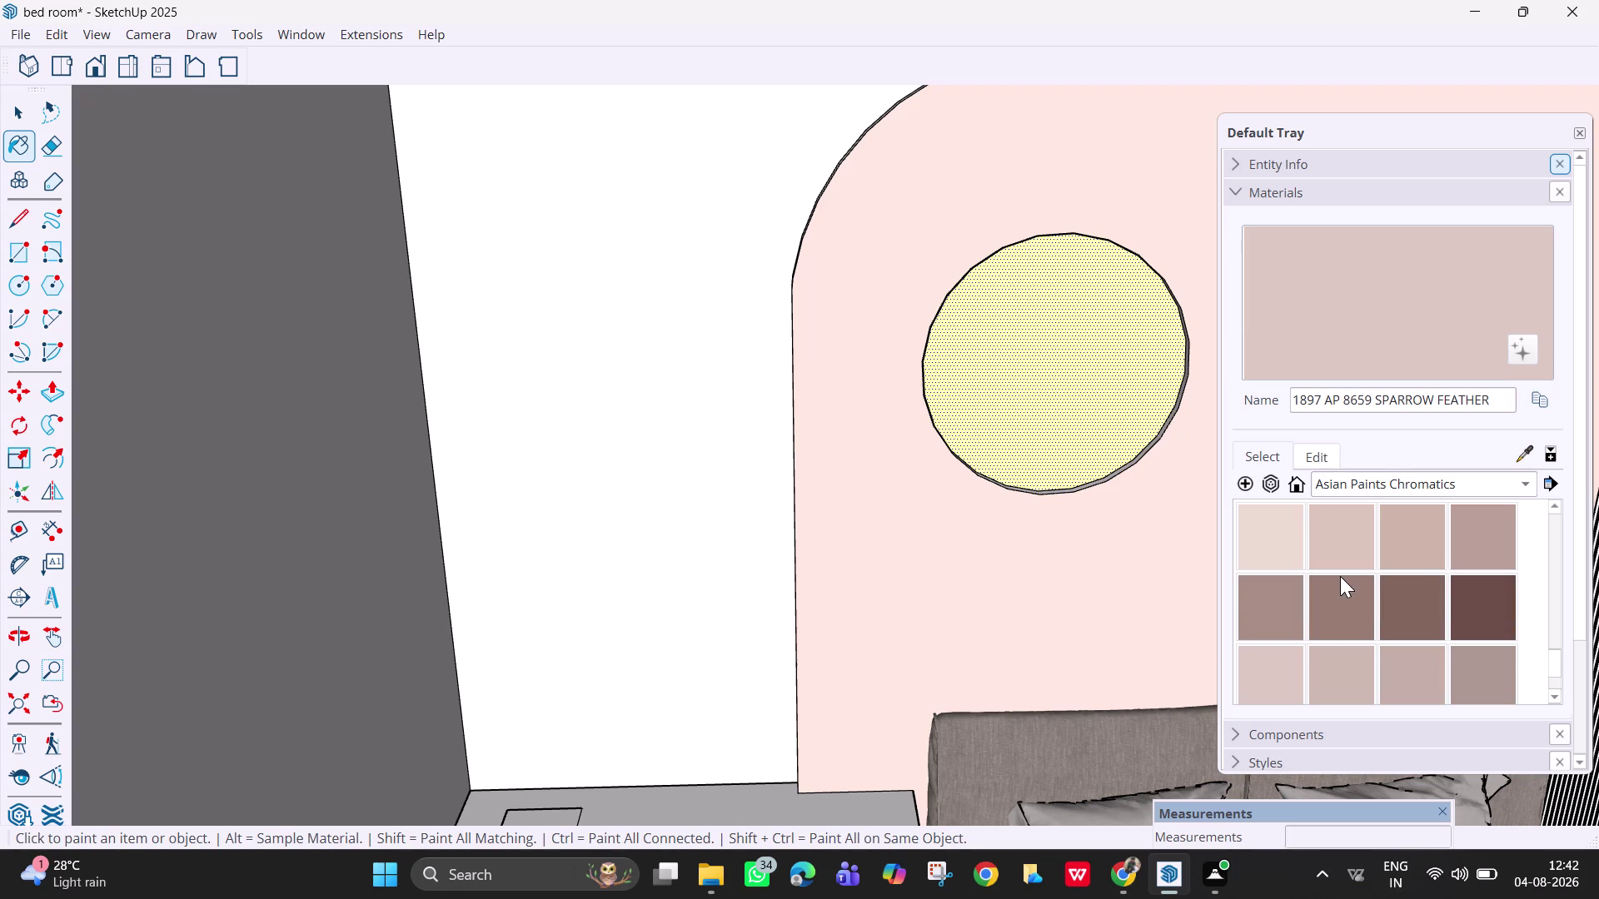
click(1341, 589)
click(1014, 668)
Bring up the Edit settings for the SPICE VARIETY colour.
scroll(up, 3)
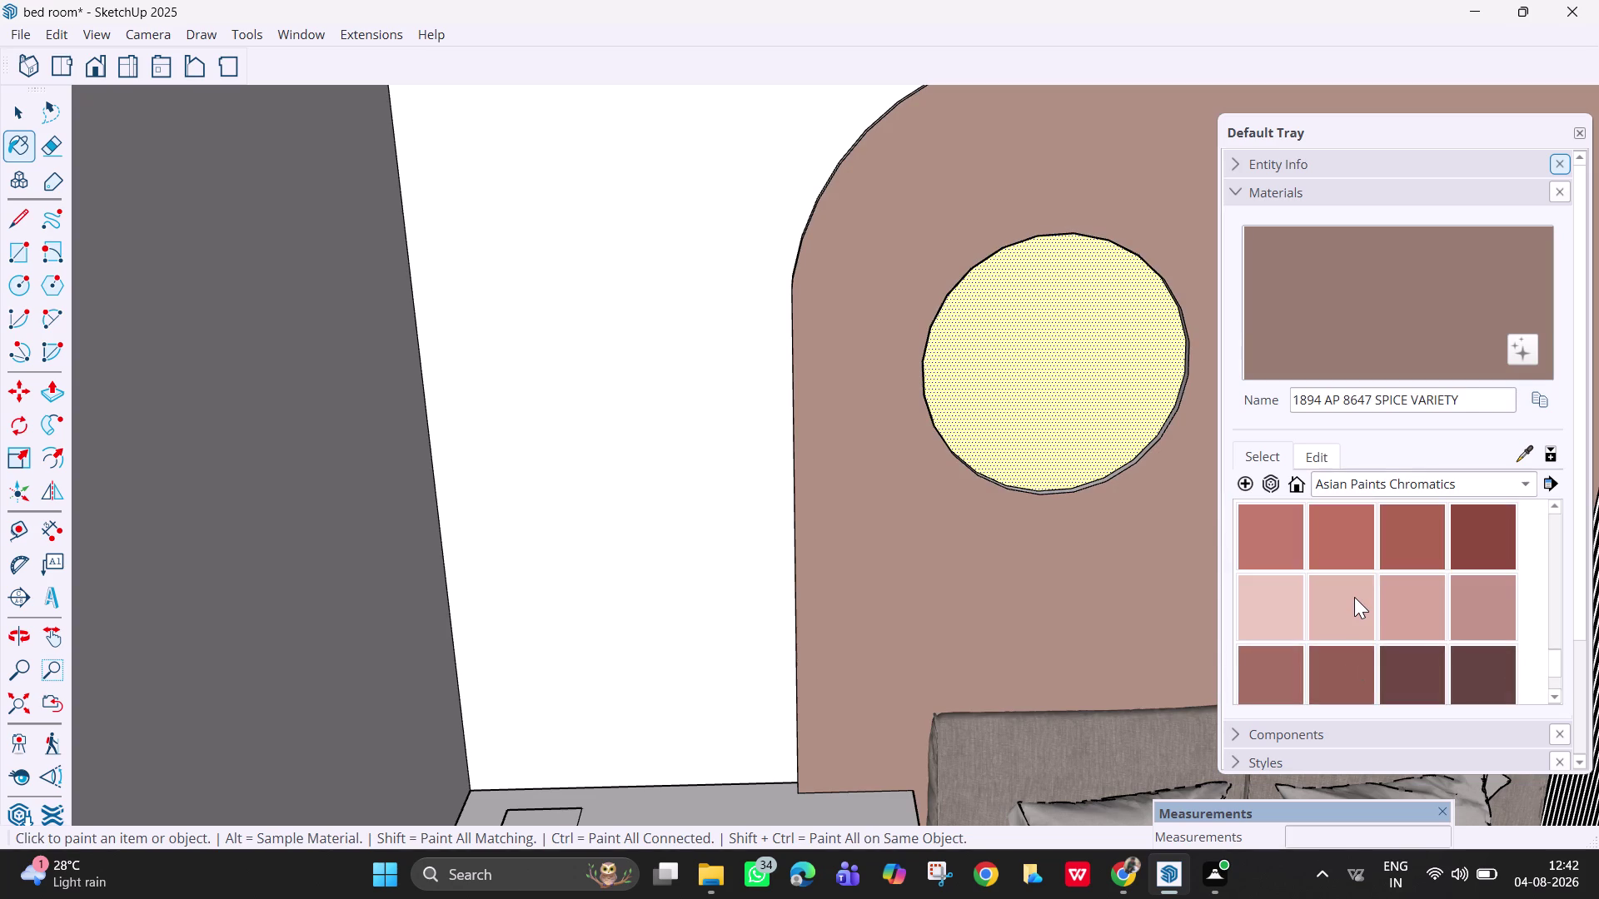
scroll(up, 3)
scroll(up, 3)
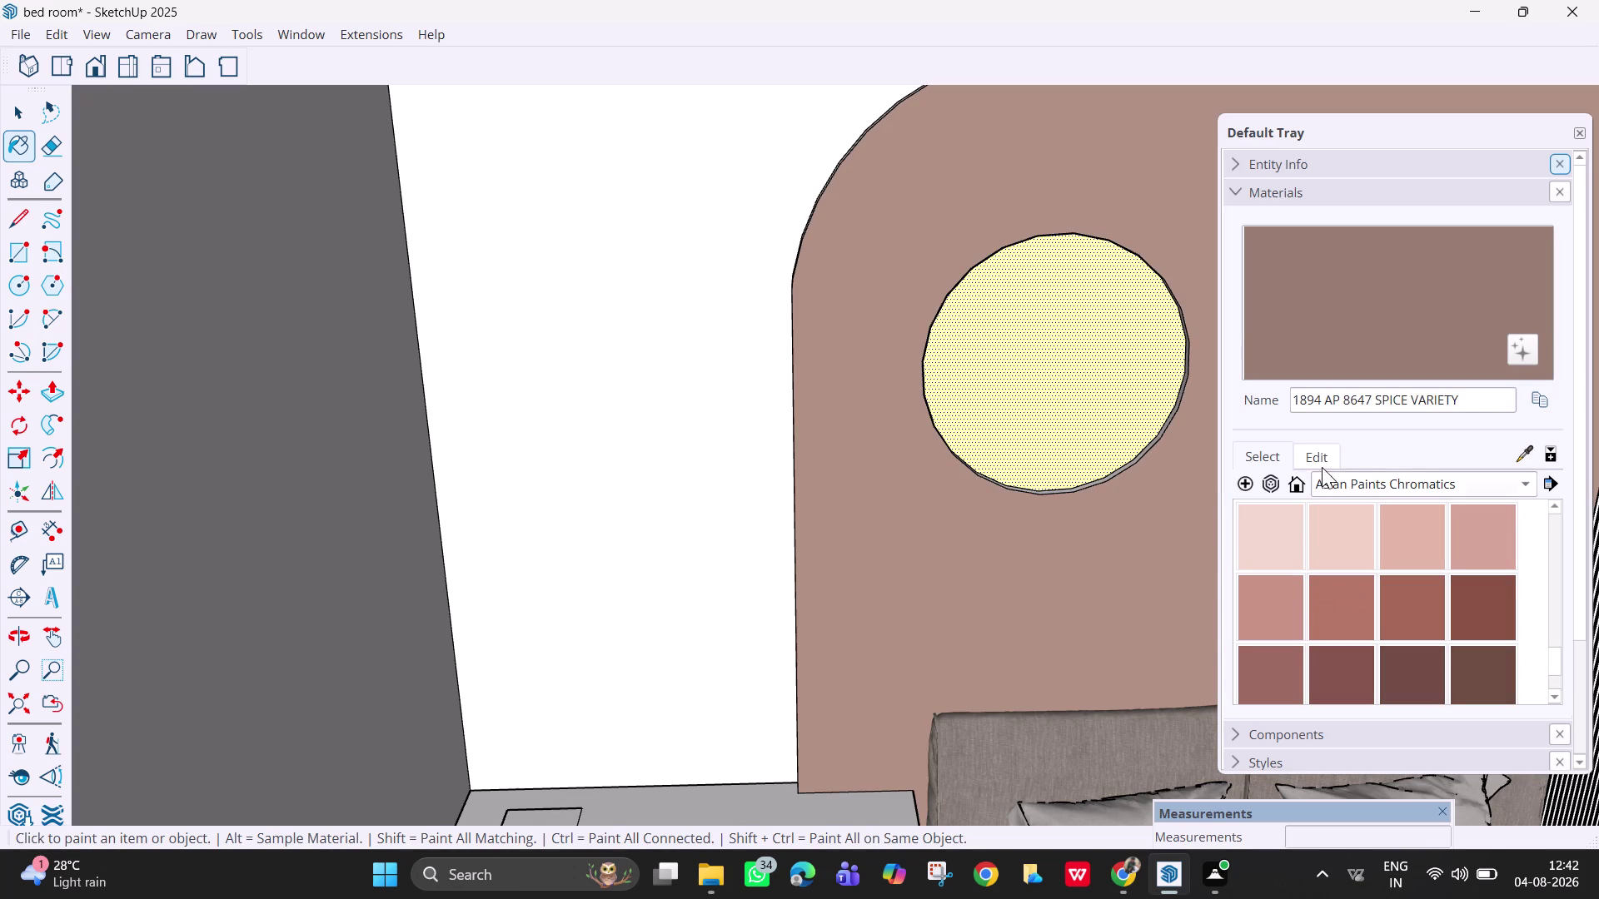
click(1321, 455)
Drag the wall paint's lightness down to near black, then back to light pink.
click(1324, 457)
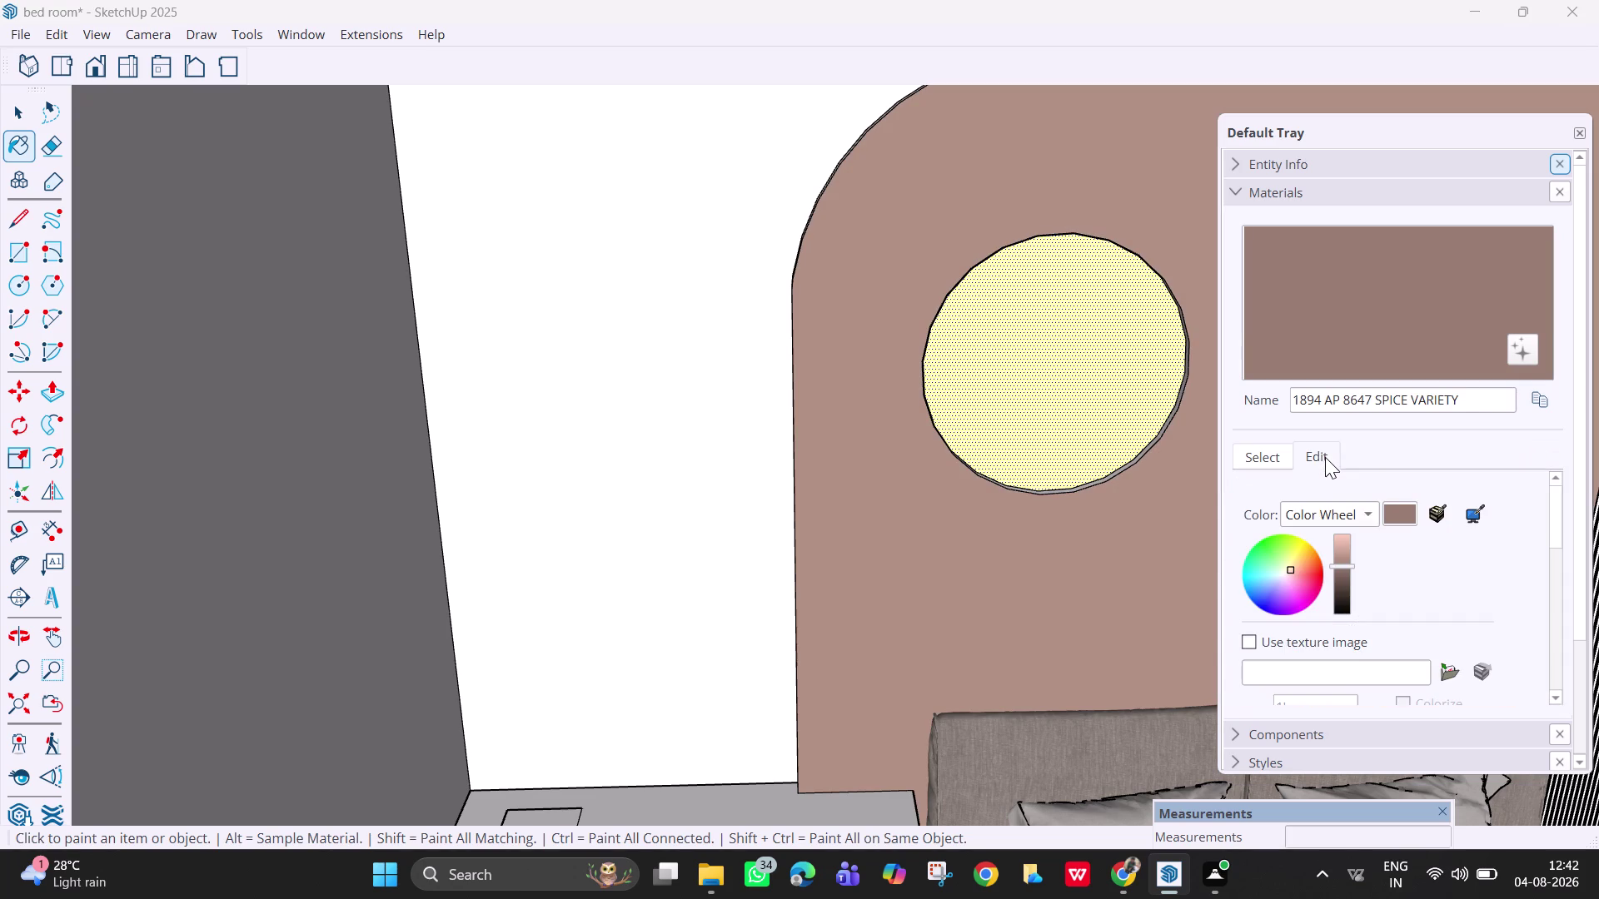
drag(1345, 569, 1345, 553)
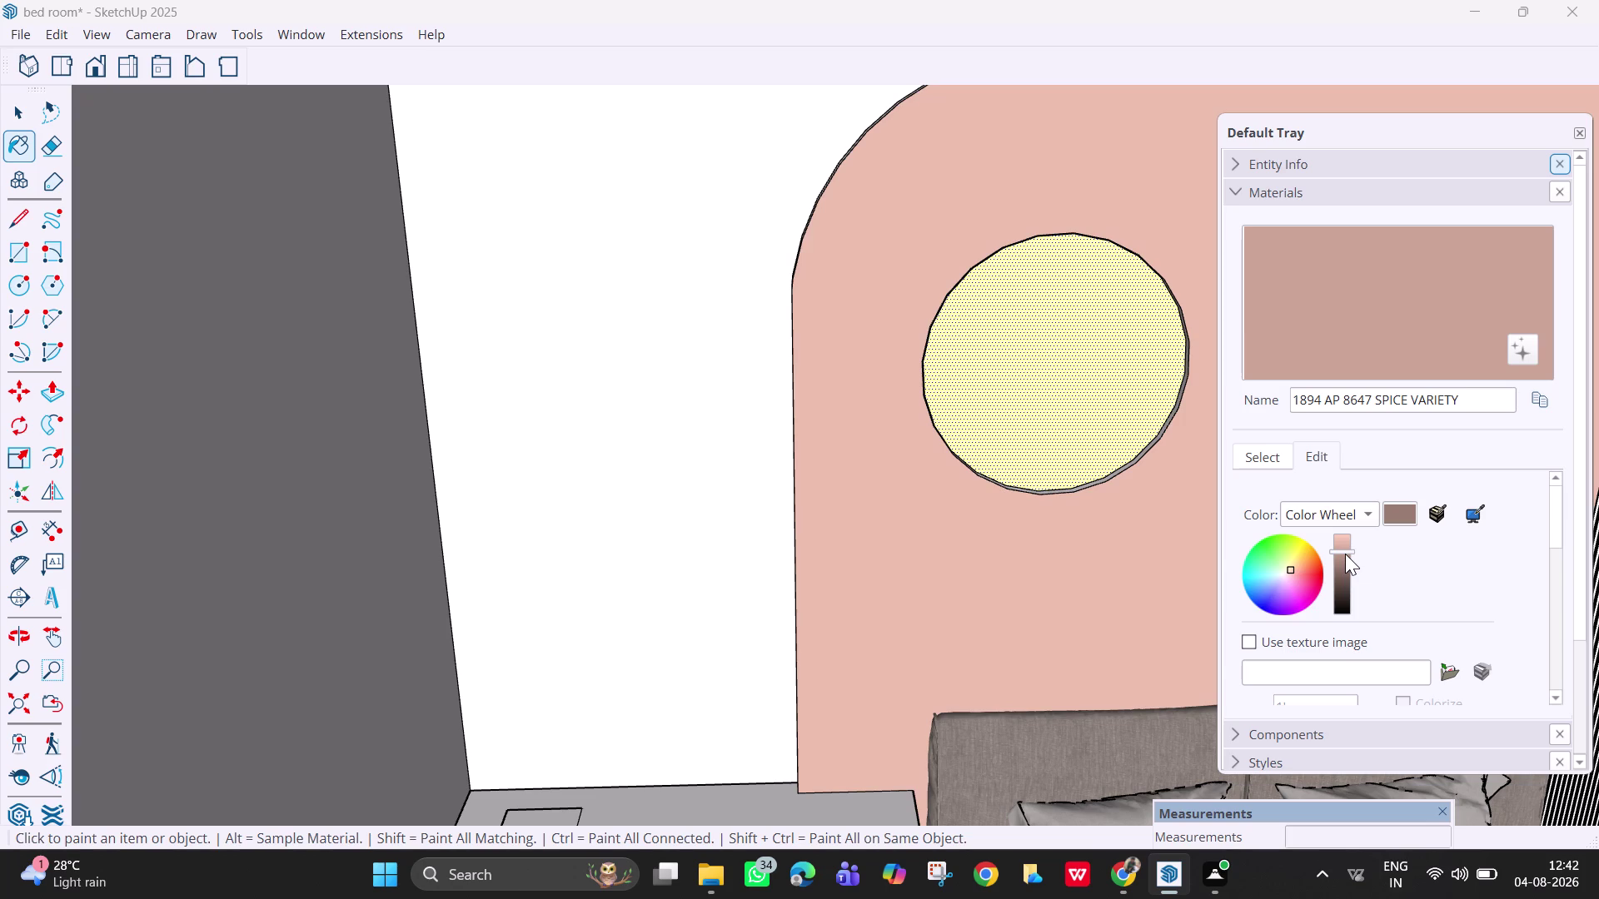
drag(1345, 554, 1345, 623)
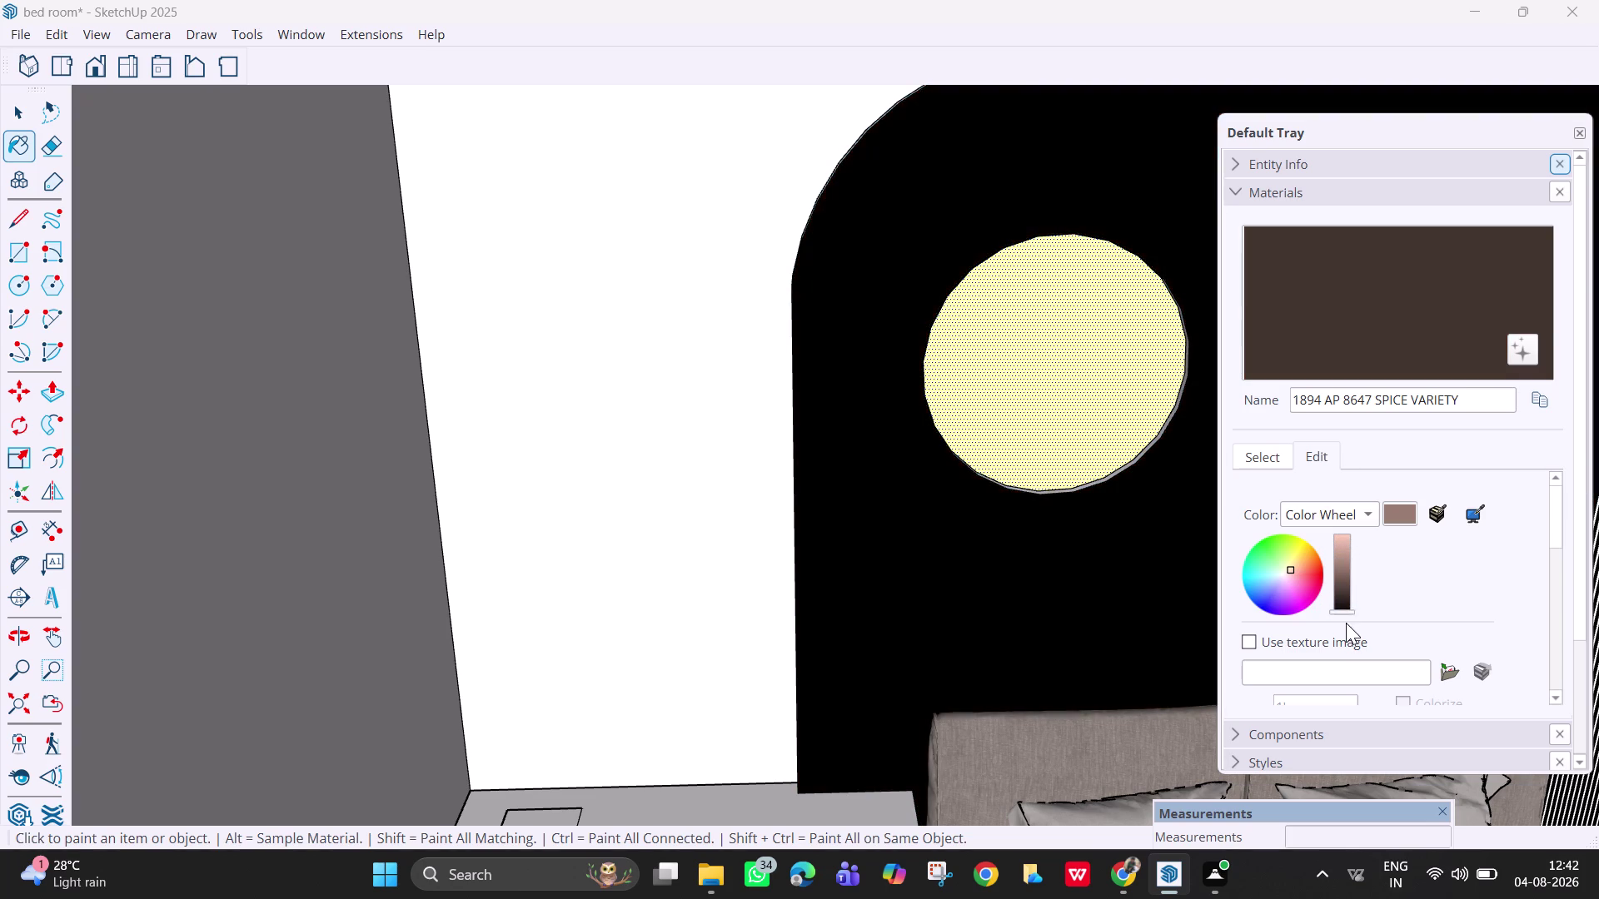
drag(1345, 623, 1340, 558)
click(1427, 518)
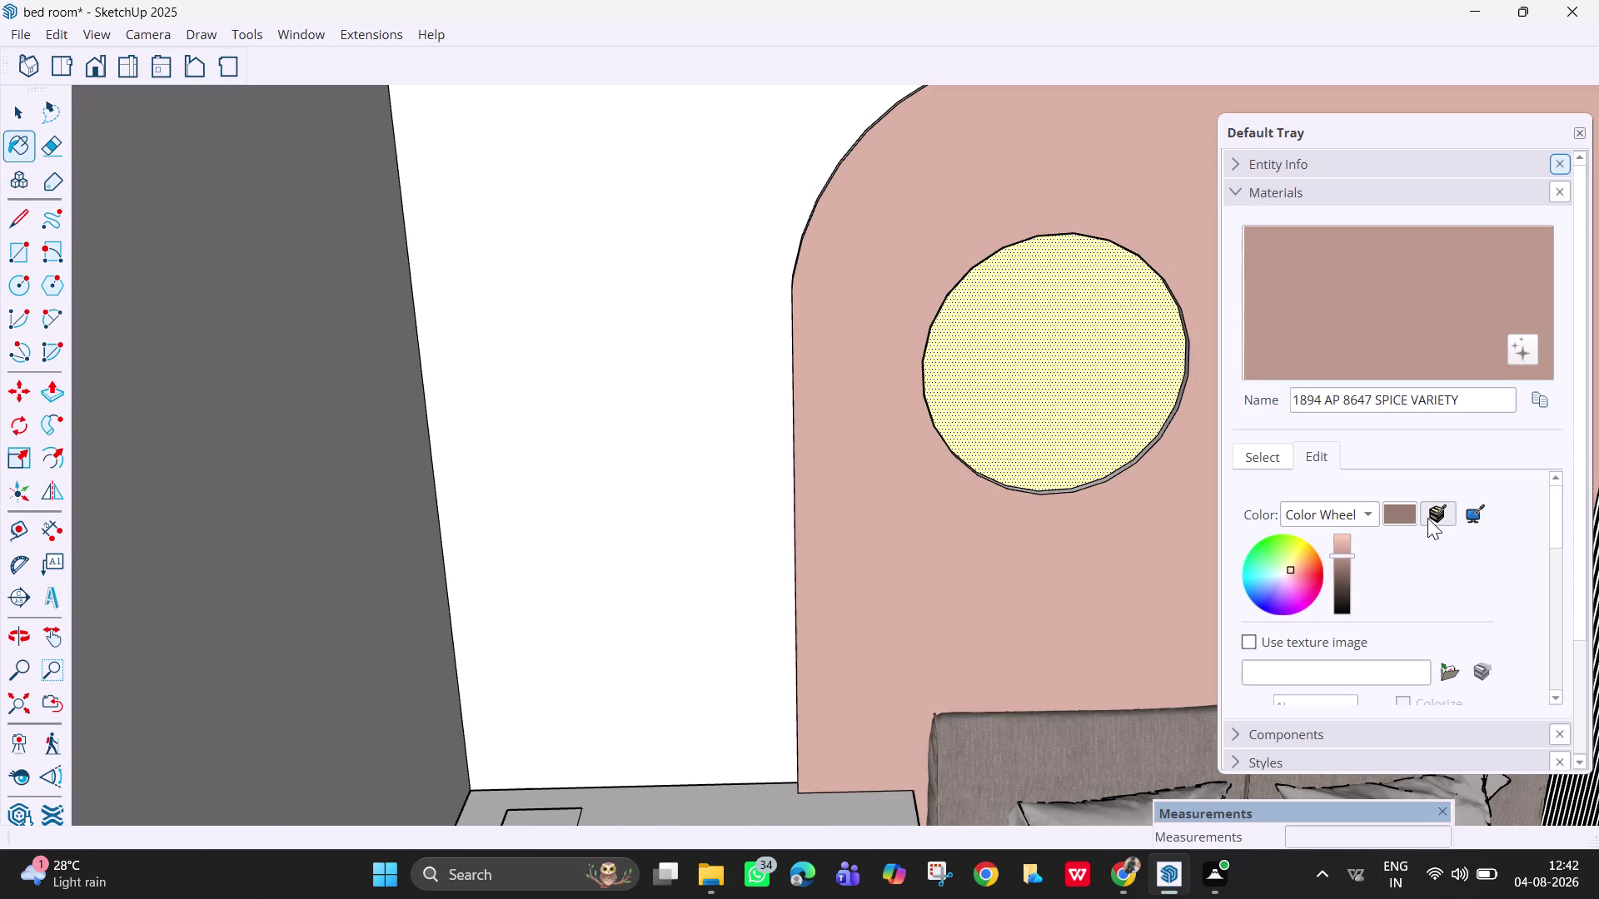
Sample a colour from the scene for the wall paint.
click(1476, 520)
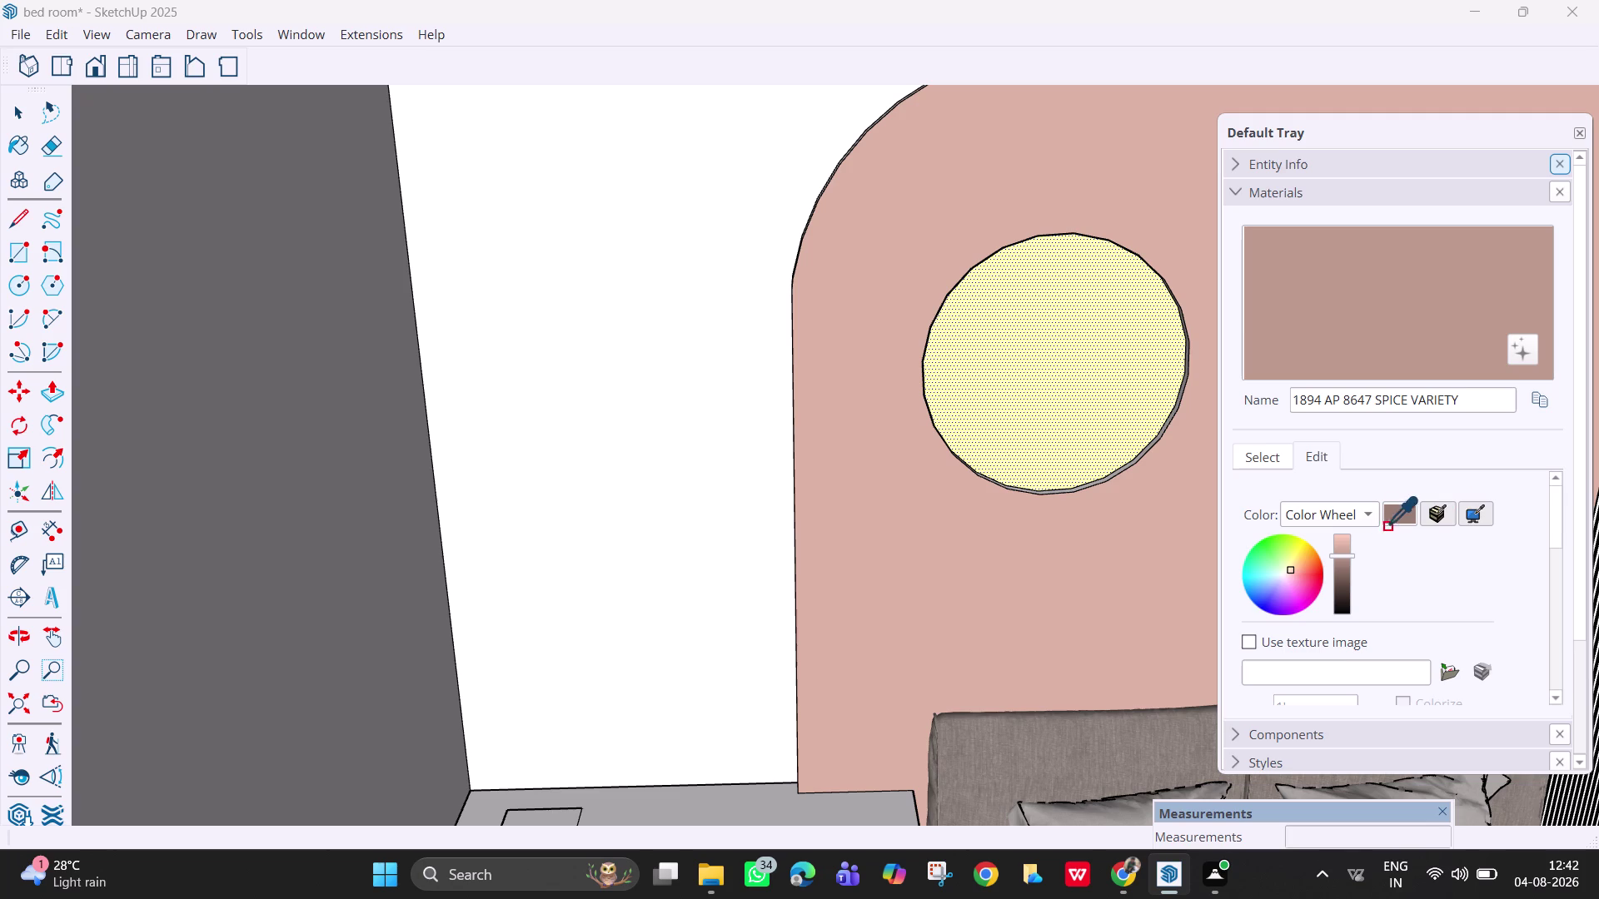
click(1157, 547)
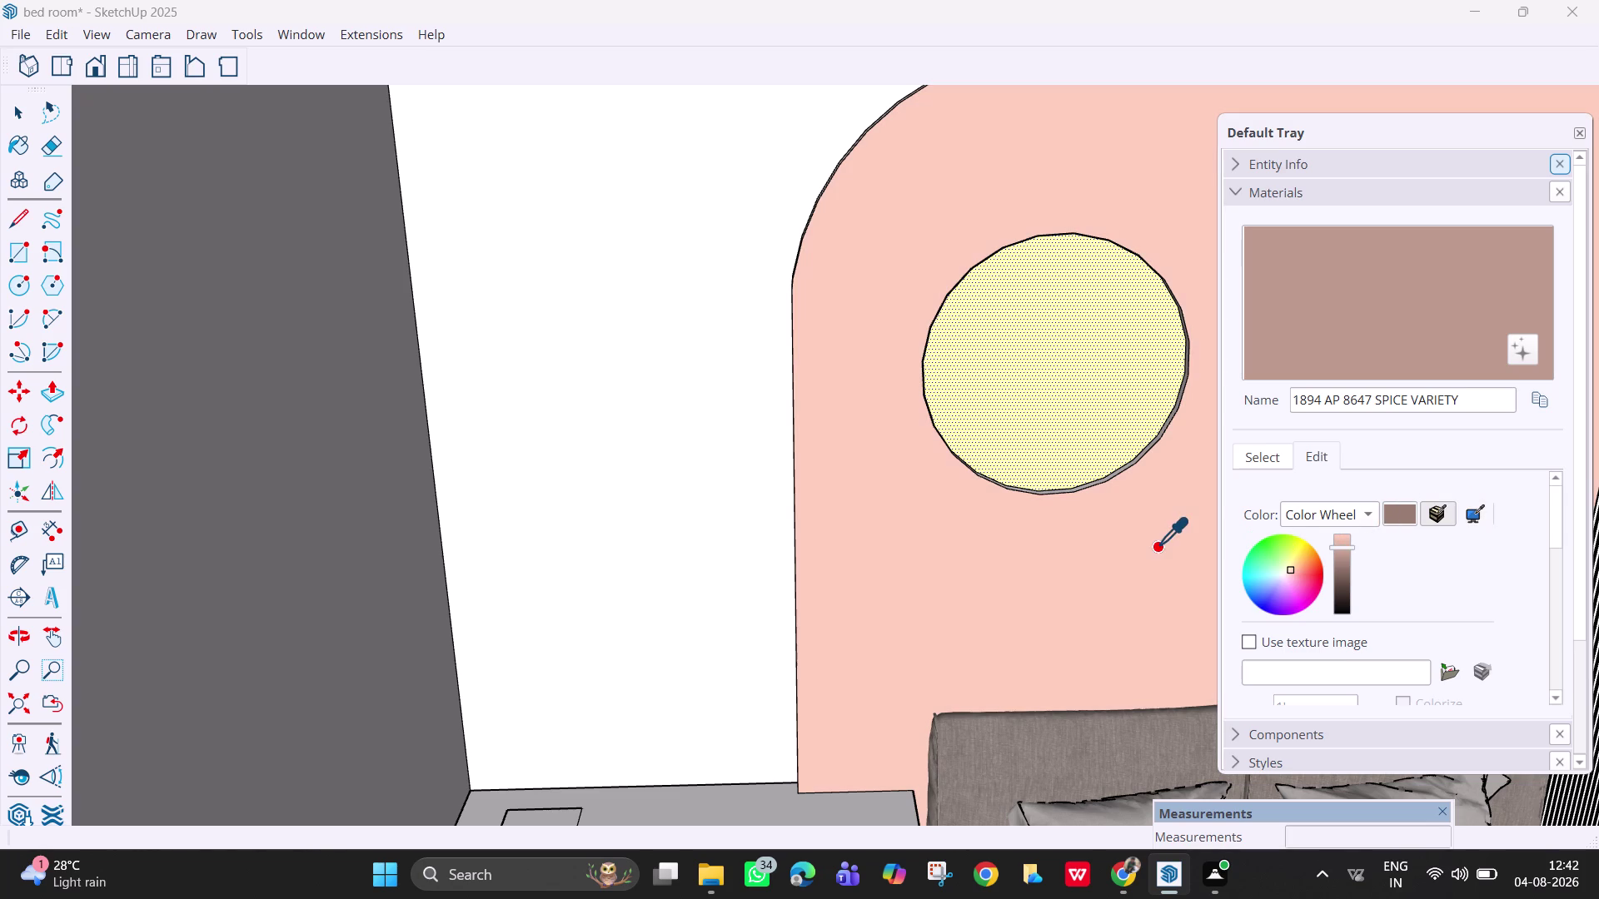
click(1399, 519)
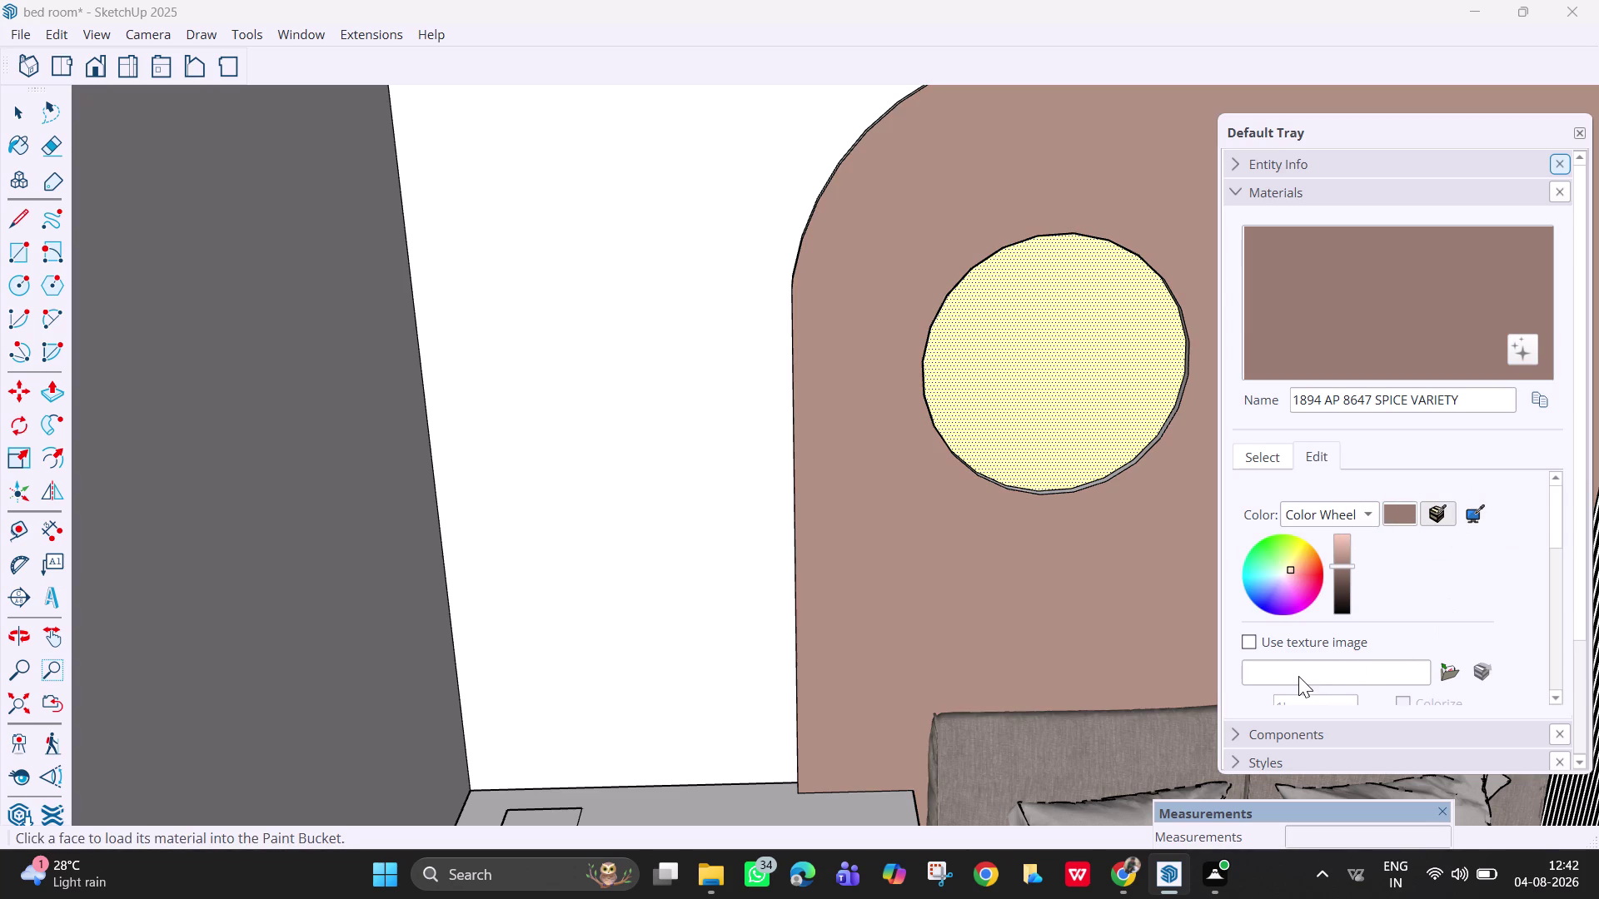
scroll(down, 3)
scroll(up, 3)
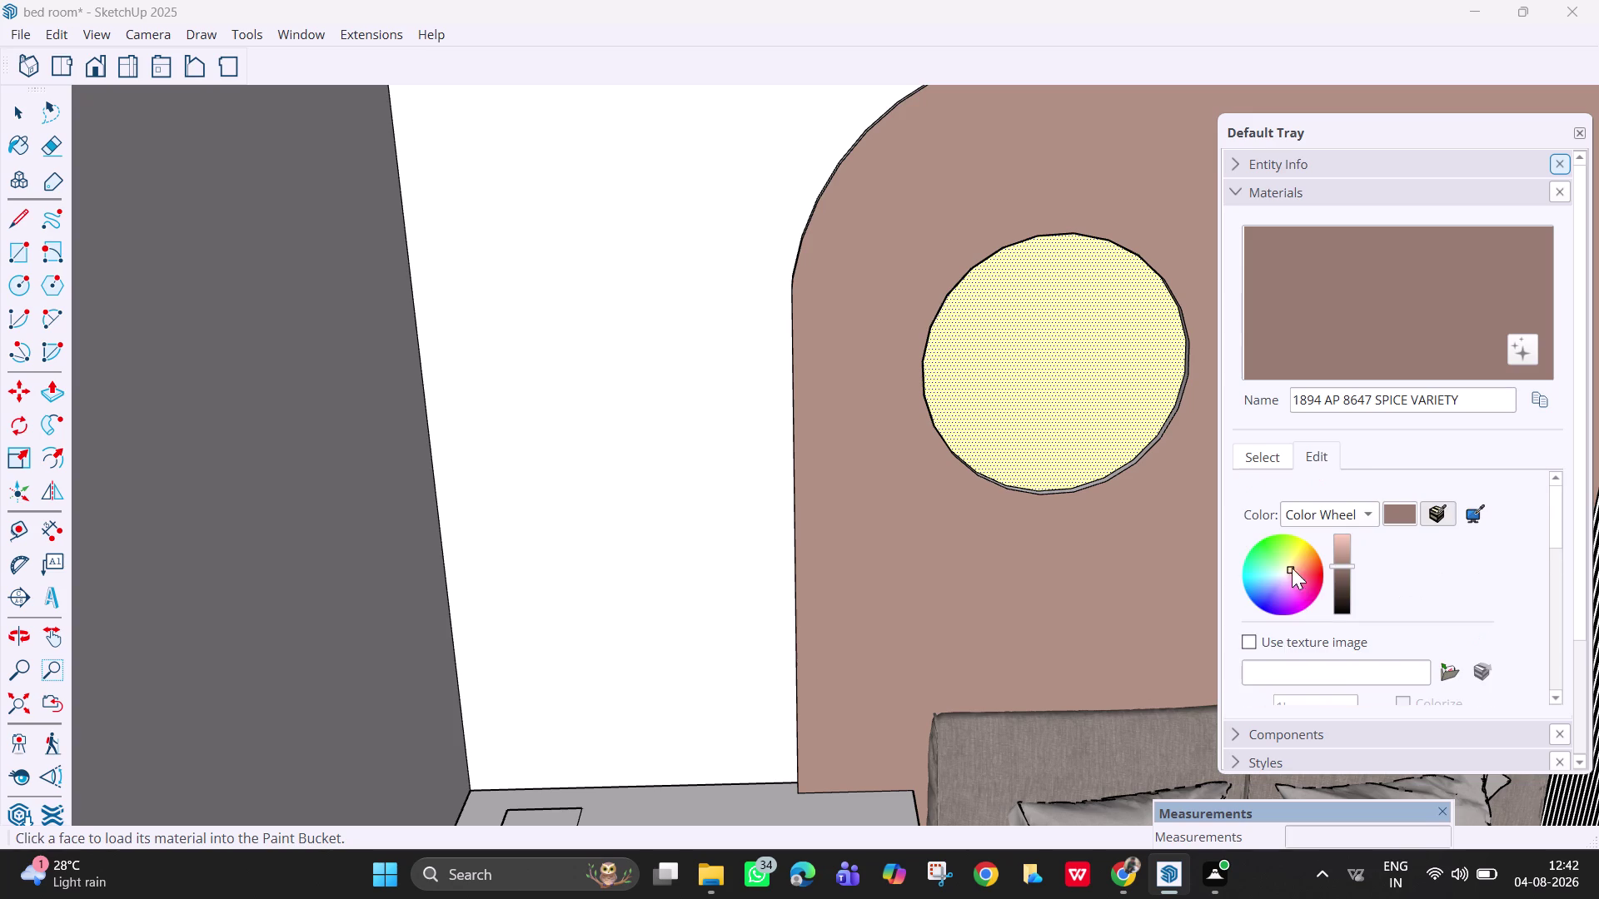
Try hues on the Color Wheel, through green and mustard yellow, ending on purple.
click(1287, 566)
click(1292, 568)
drag(1286, 562, 1288, 559)
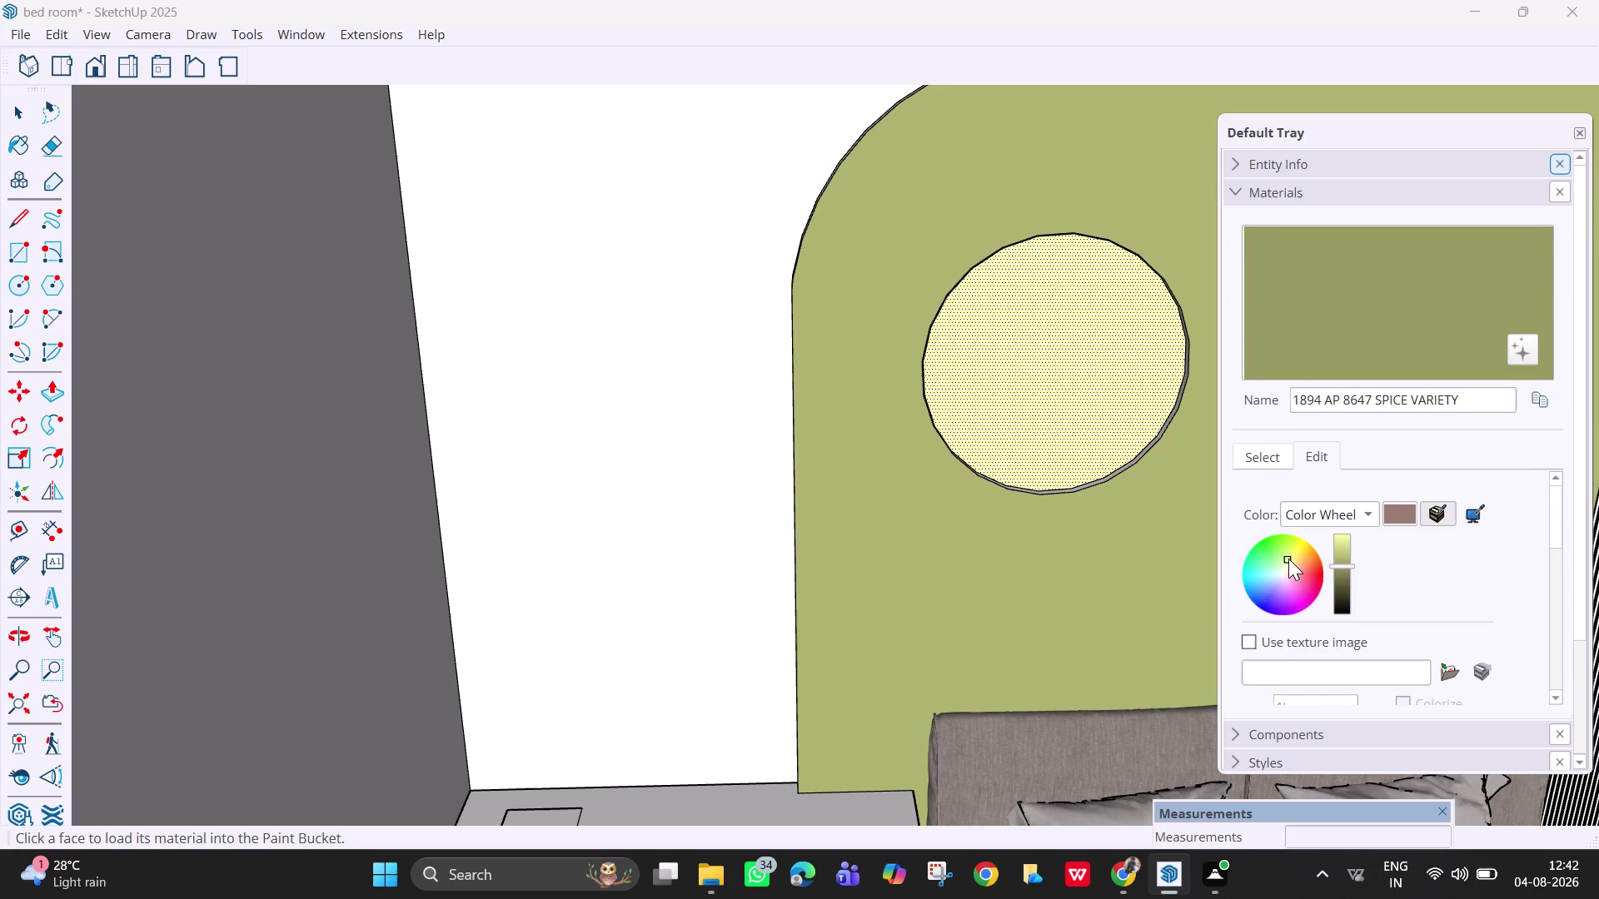
drag(1288, 559, 1301, 553)
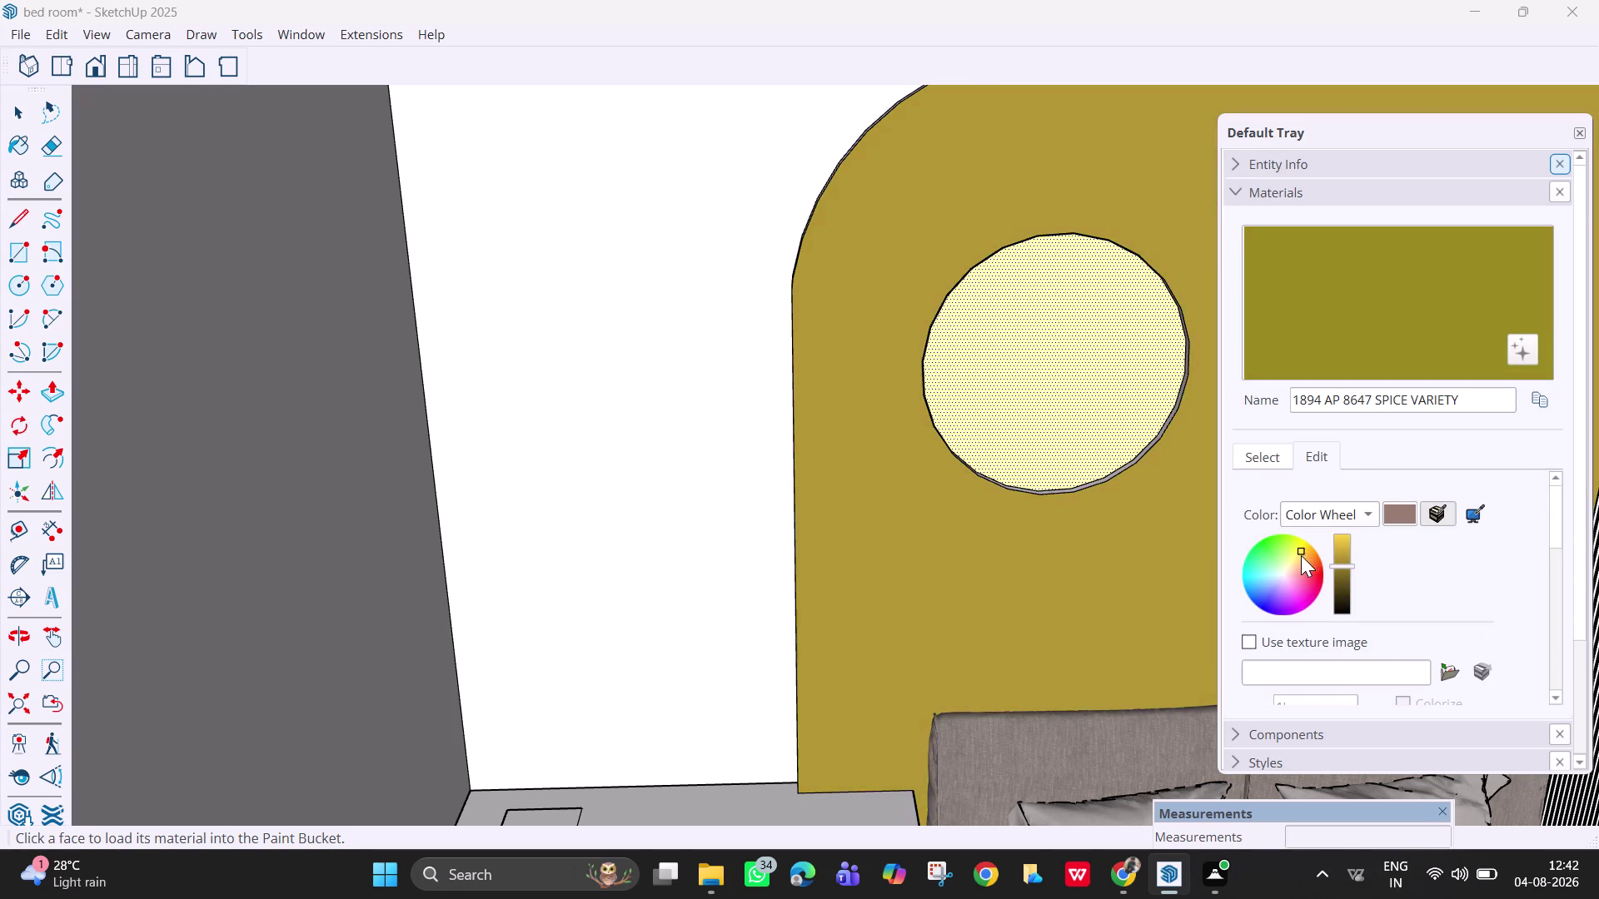
drag(1301, 552, 1283, 580)
scroll(up, 3)
click(1282, 580)
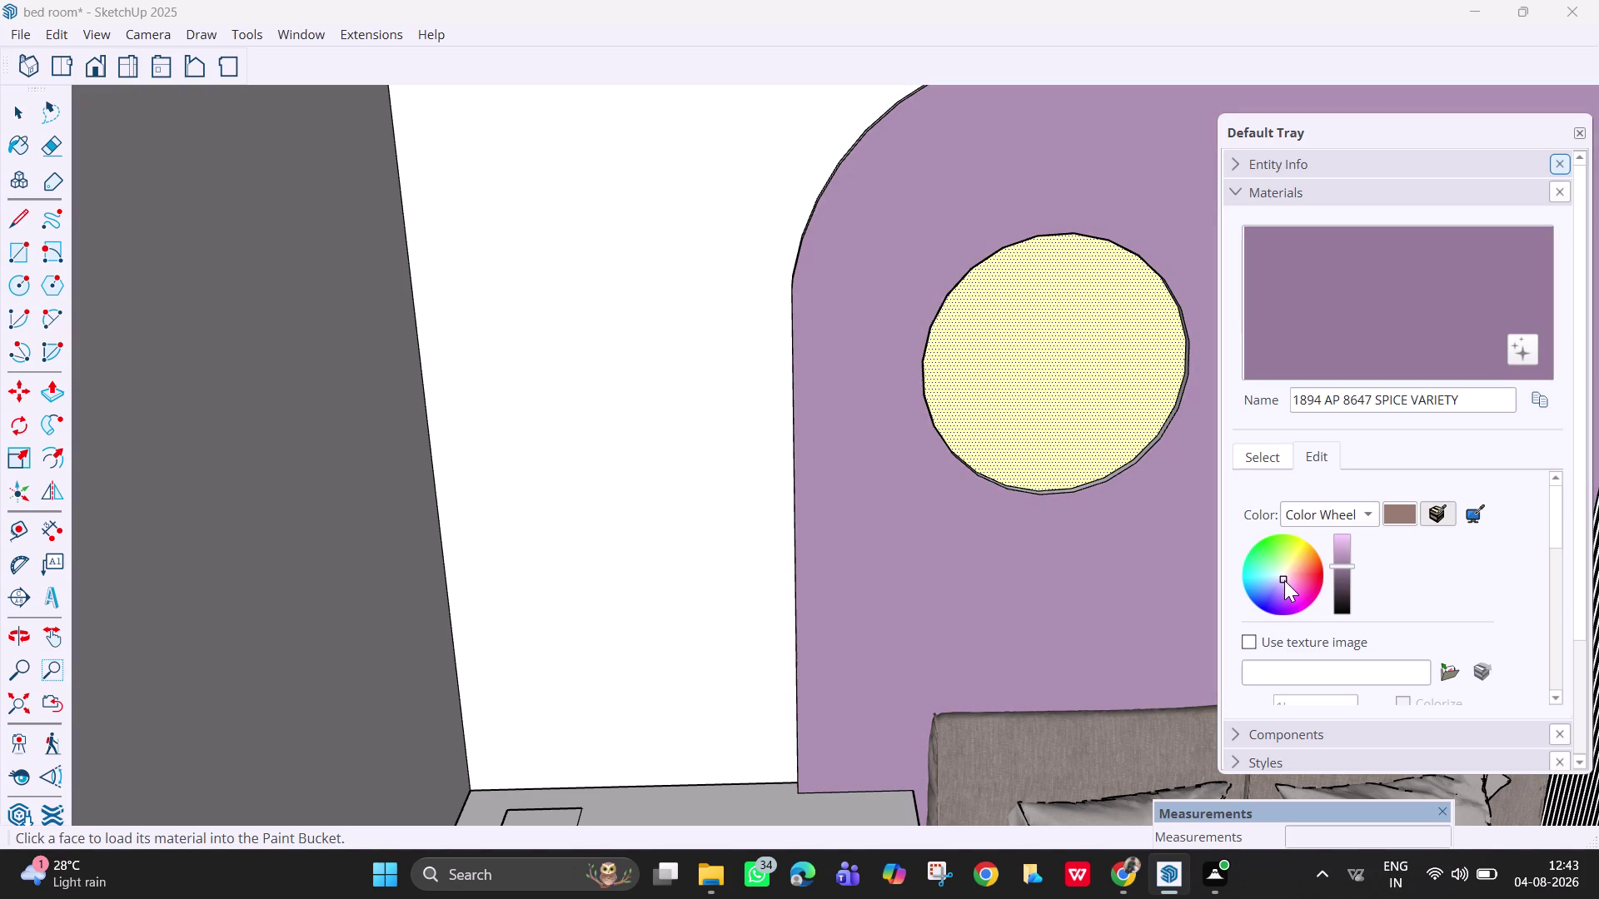
click(1351, 516)
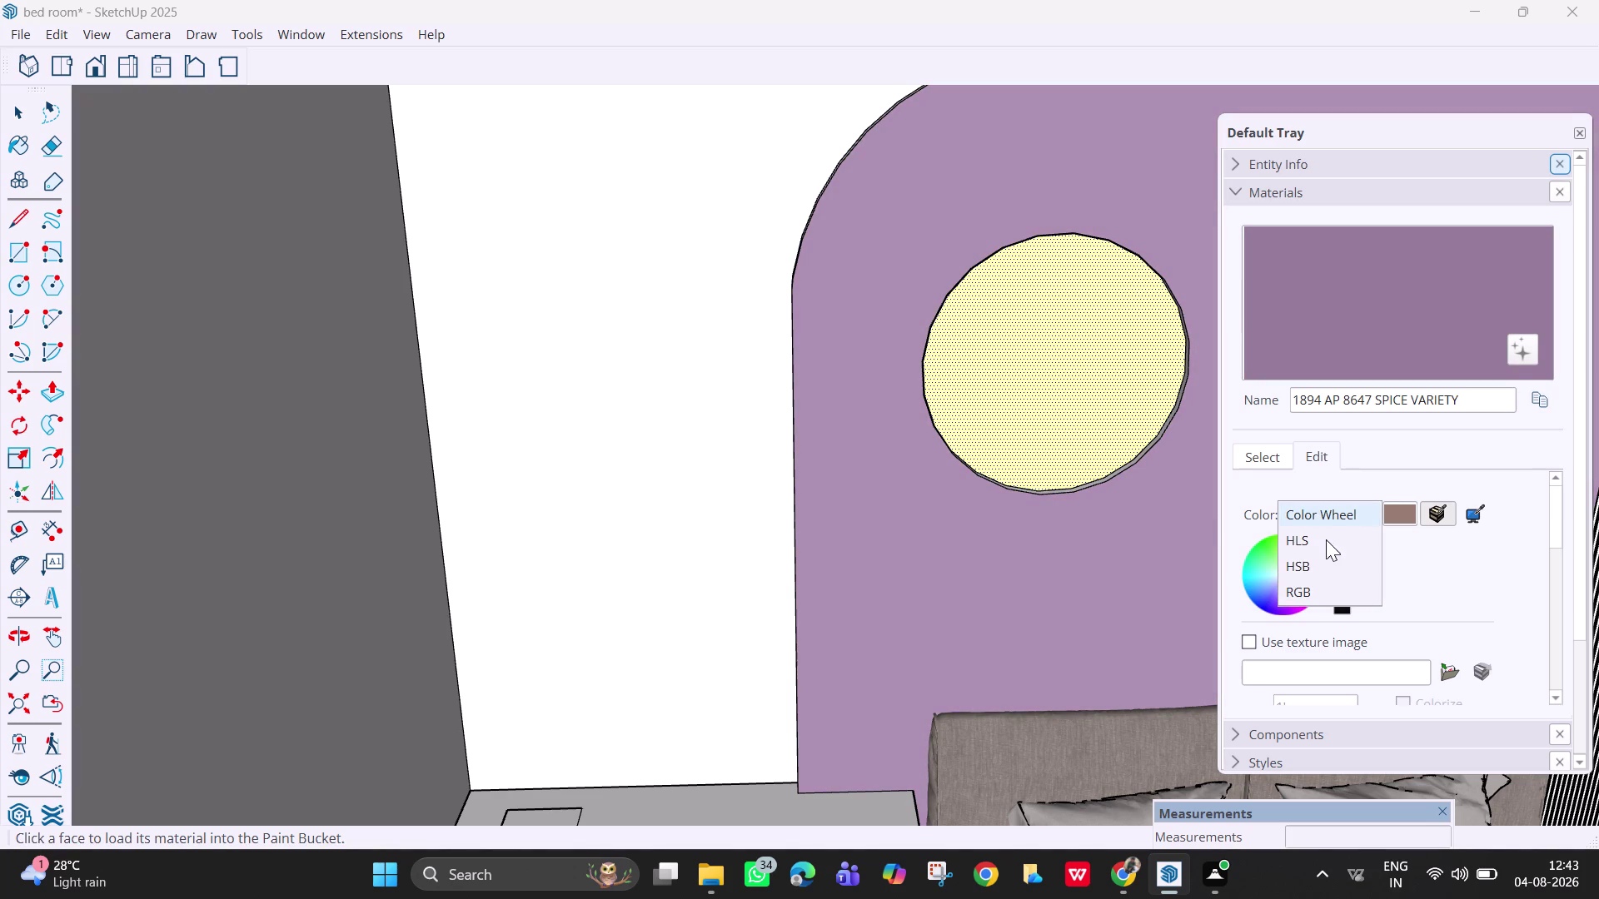
Switch to HLS sliders, shift the wall hue toward red, and lighten it to a pale tint.
click(1321, 549)
drag(1397, 561, 1355, 569)
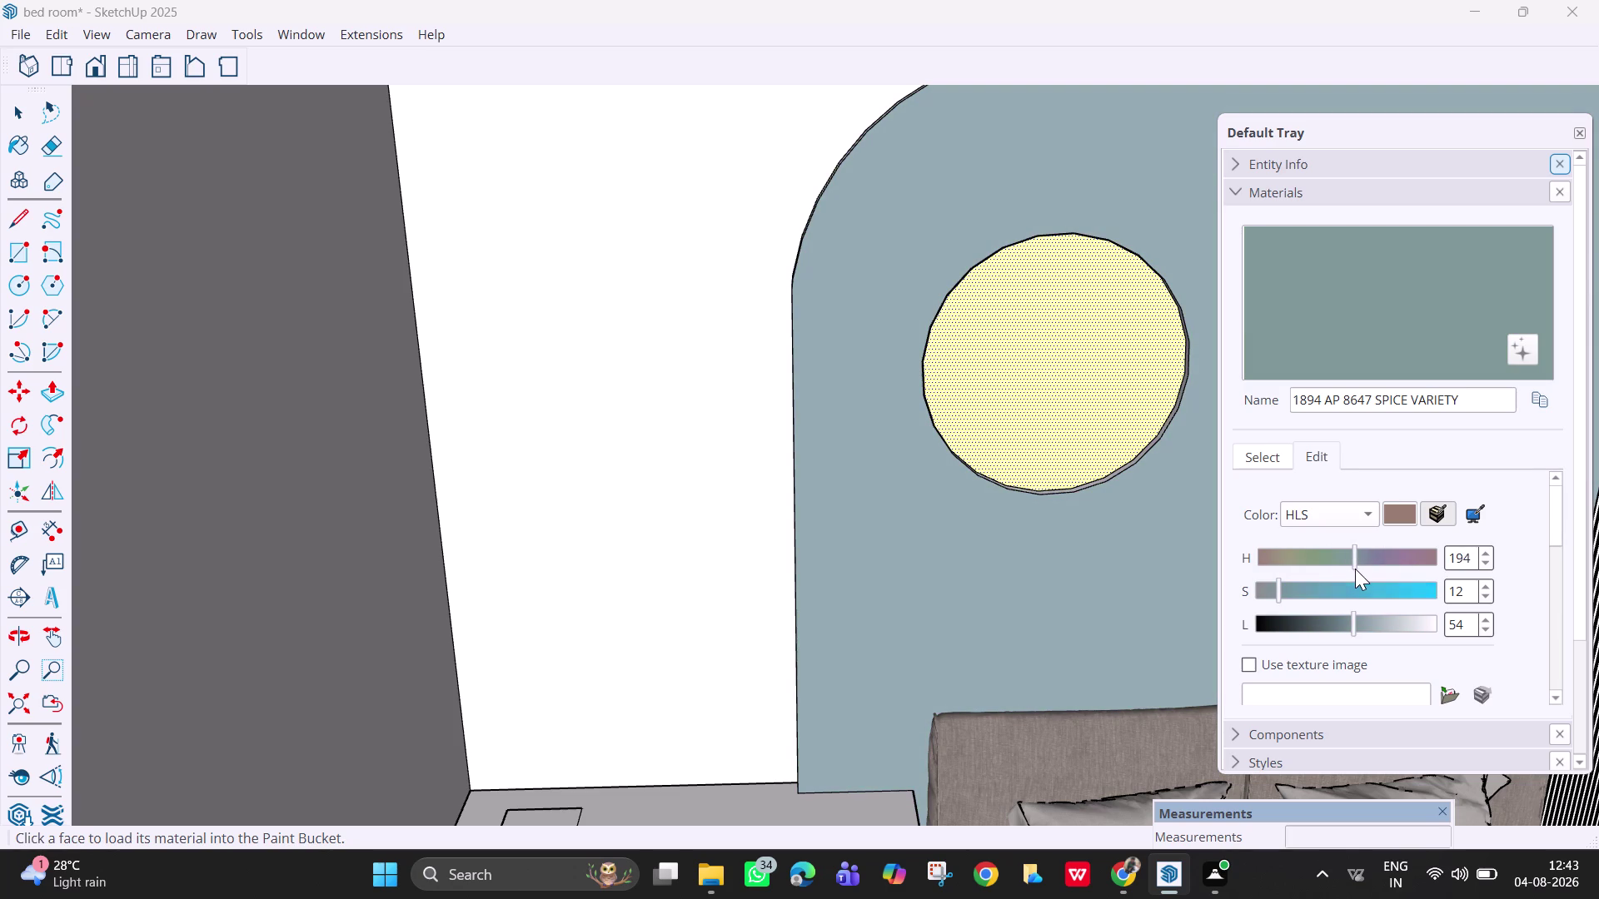
drag(1354, 569, 1422, 569)
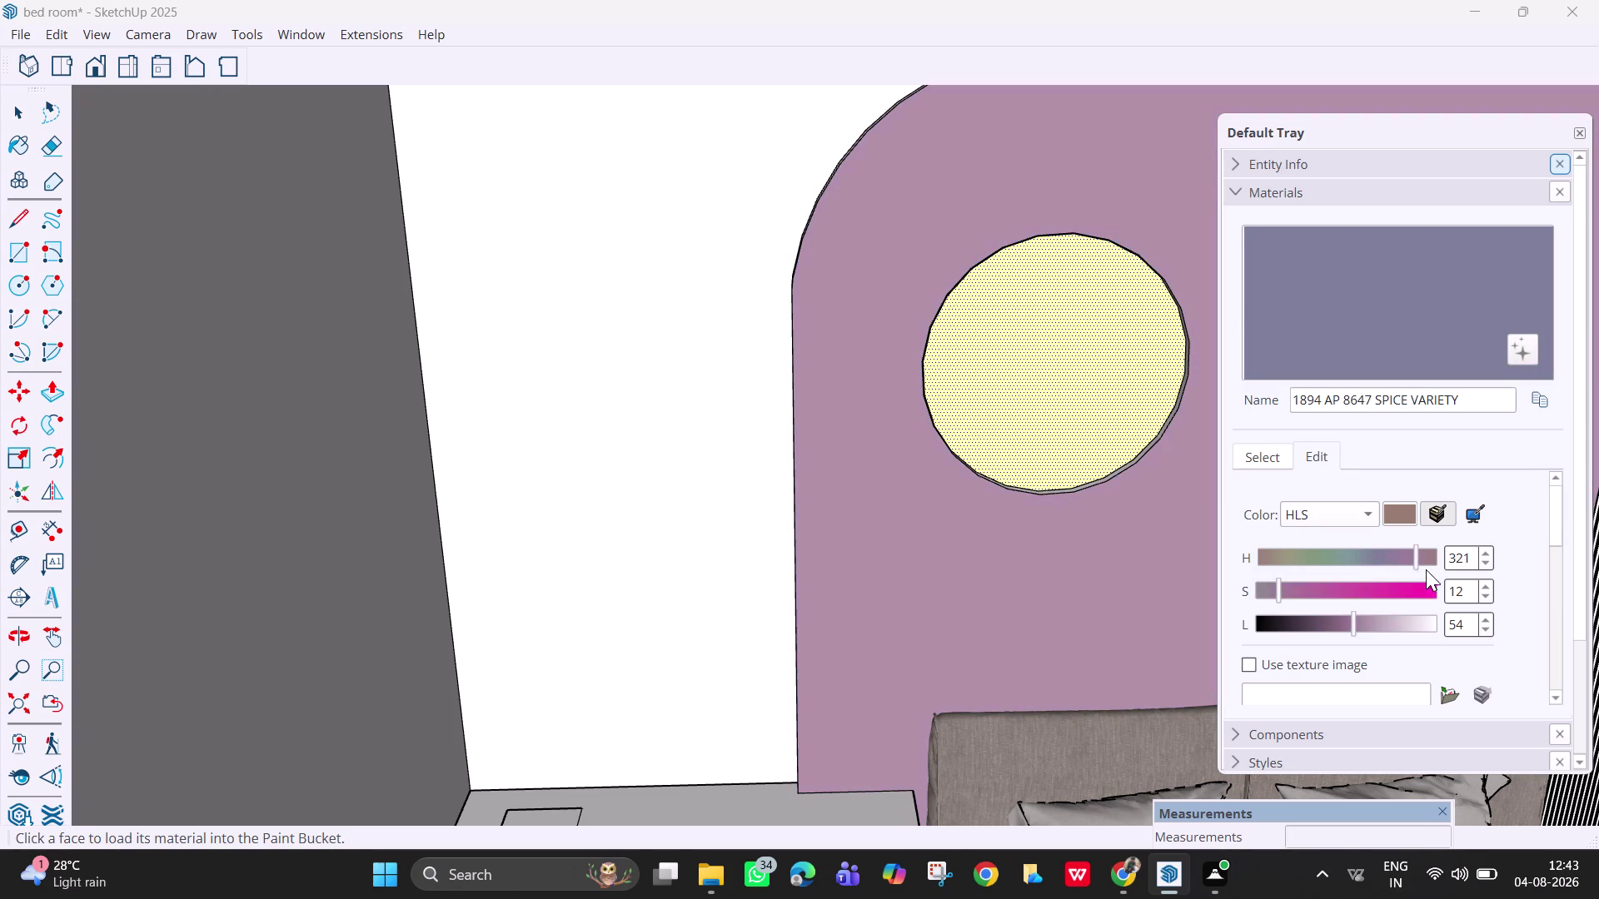
drag(1421, 570, 1440, 567)
drag(1355, 625, 1365, 627)
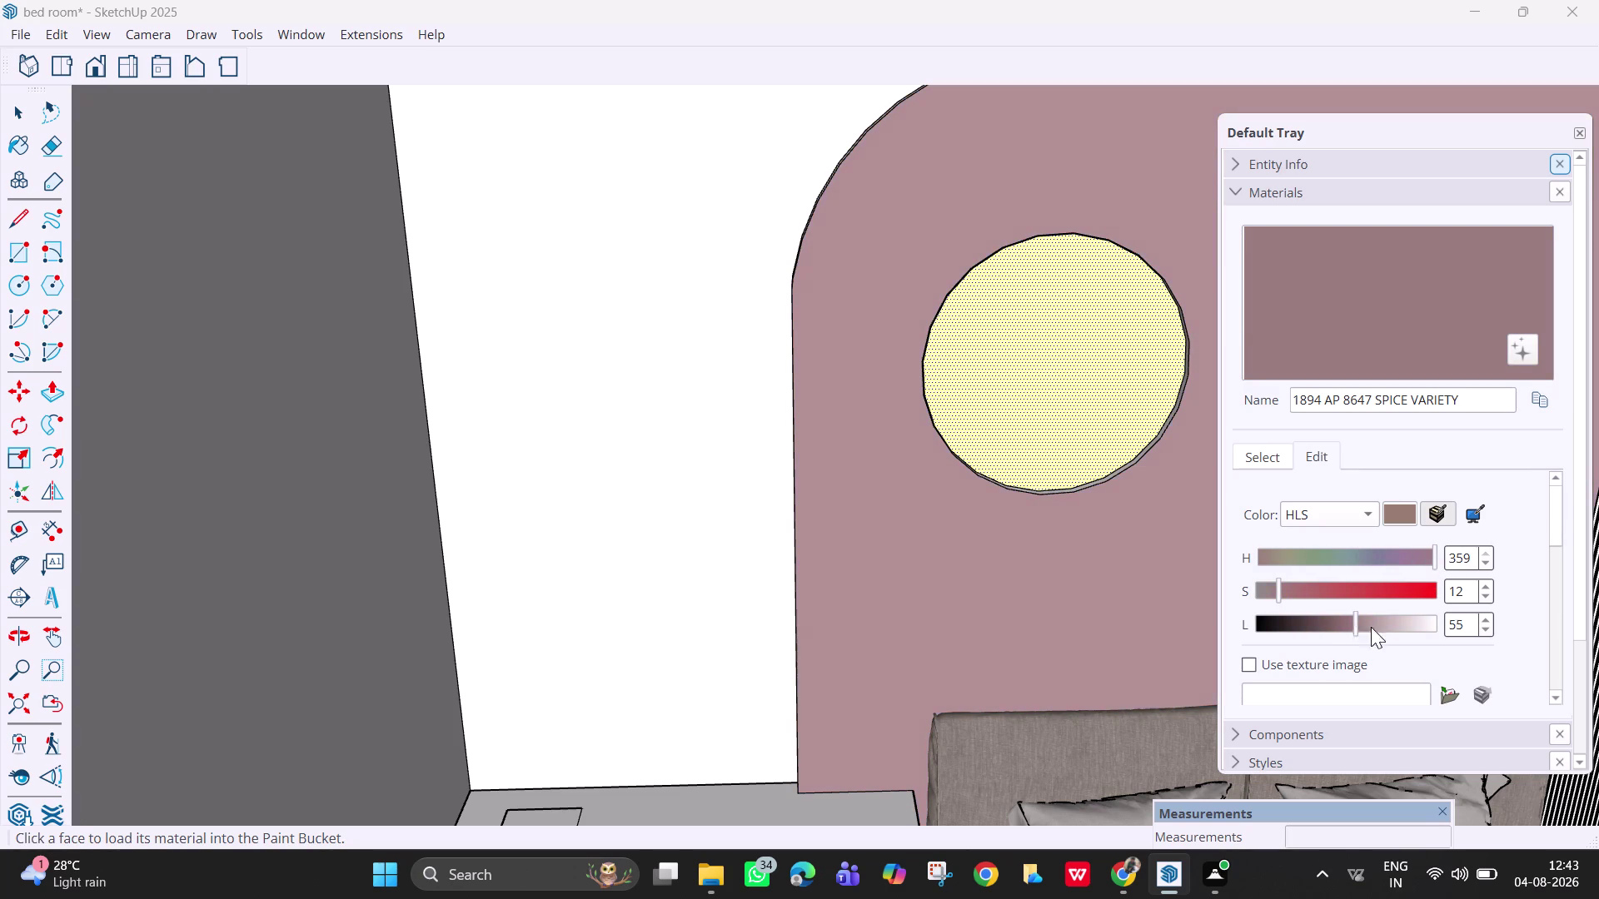
drag(1366, 627, 1414, 623)
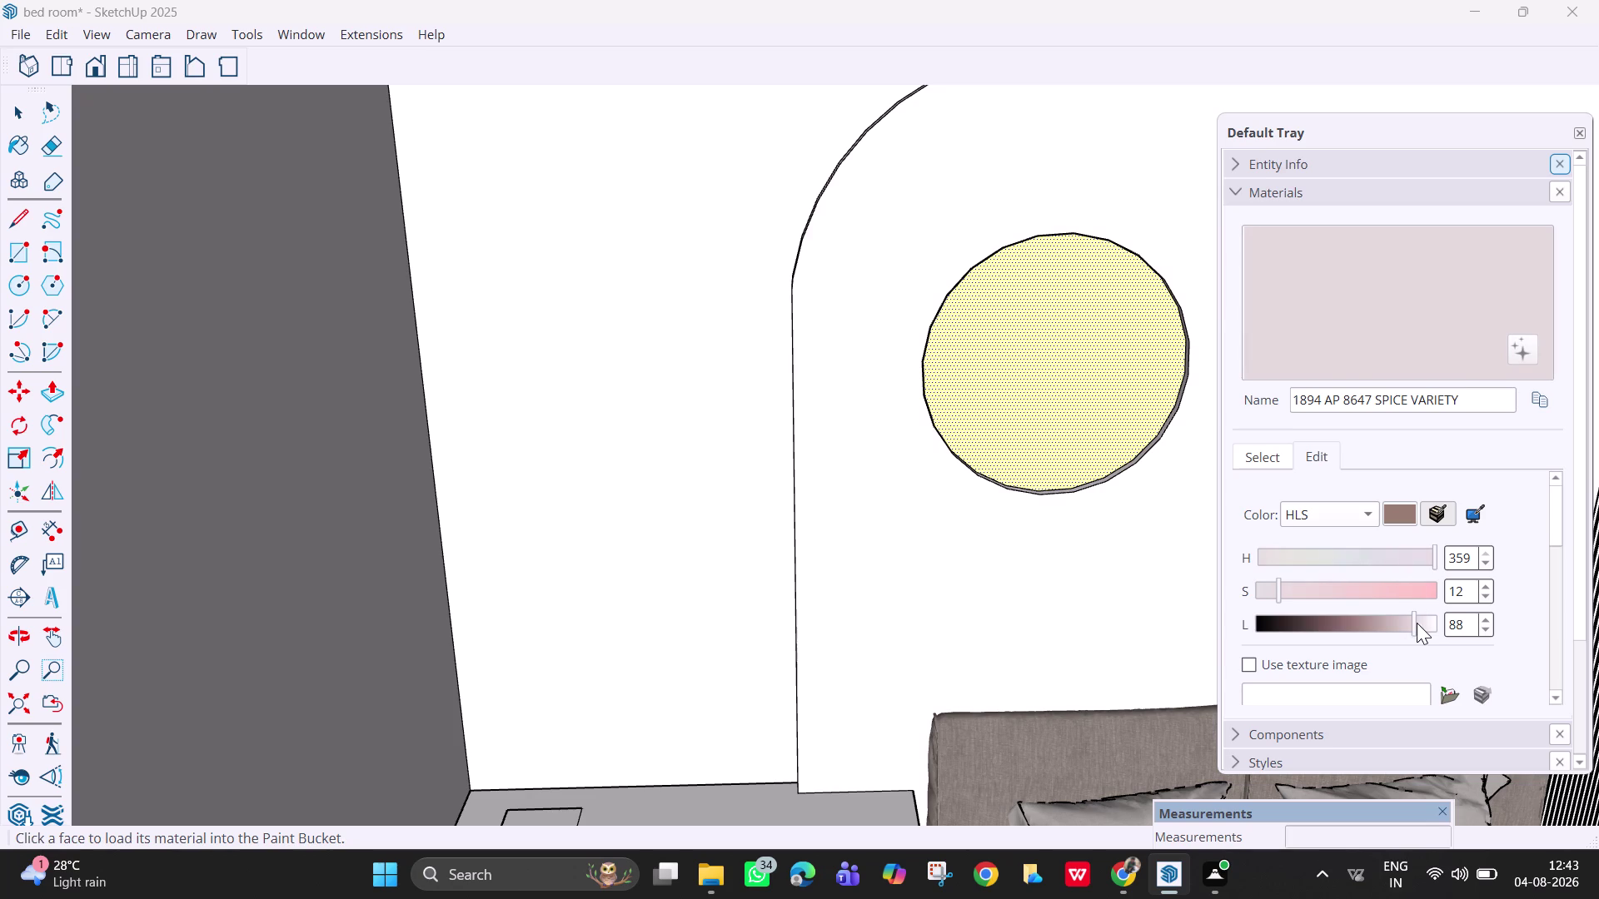
drag(1414, 623, 1413, 623)
Fine-tune the wall colour's lightness, hue and saturation toward a pale lavender.
drag(1280, 600, 1268, 595)
drag(1268, 595, 1292, 598)
drag(1433, 566, 1374, 568)
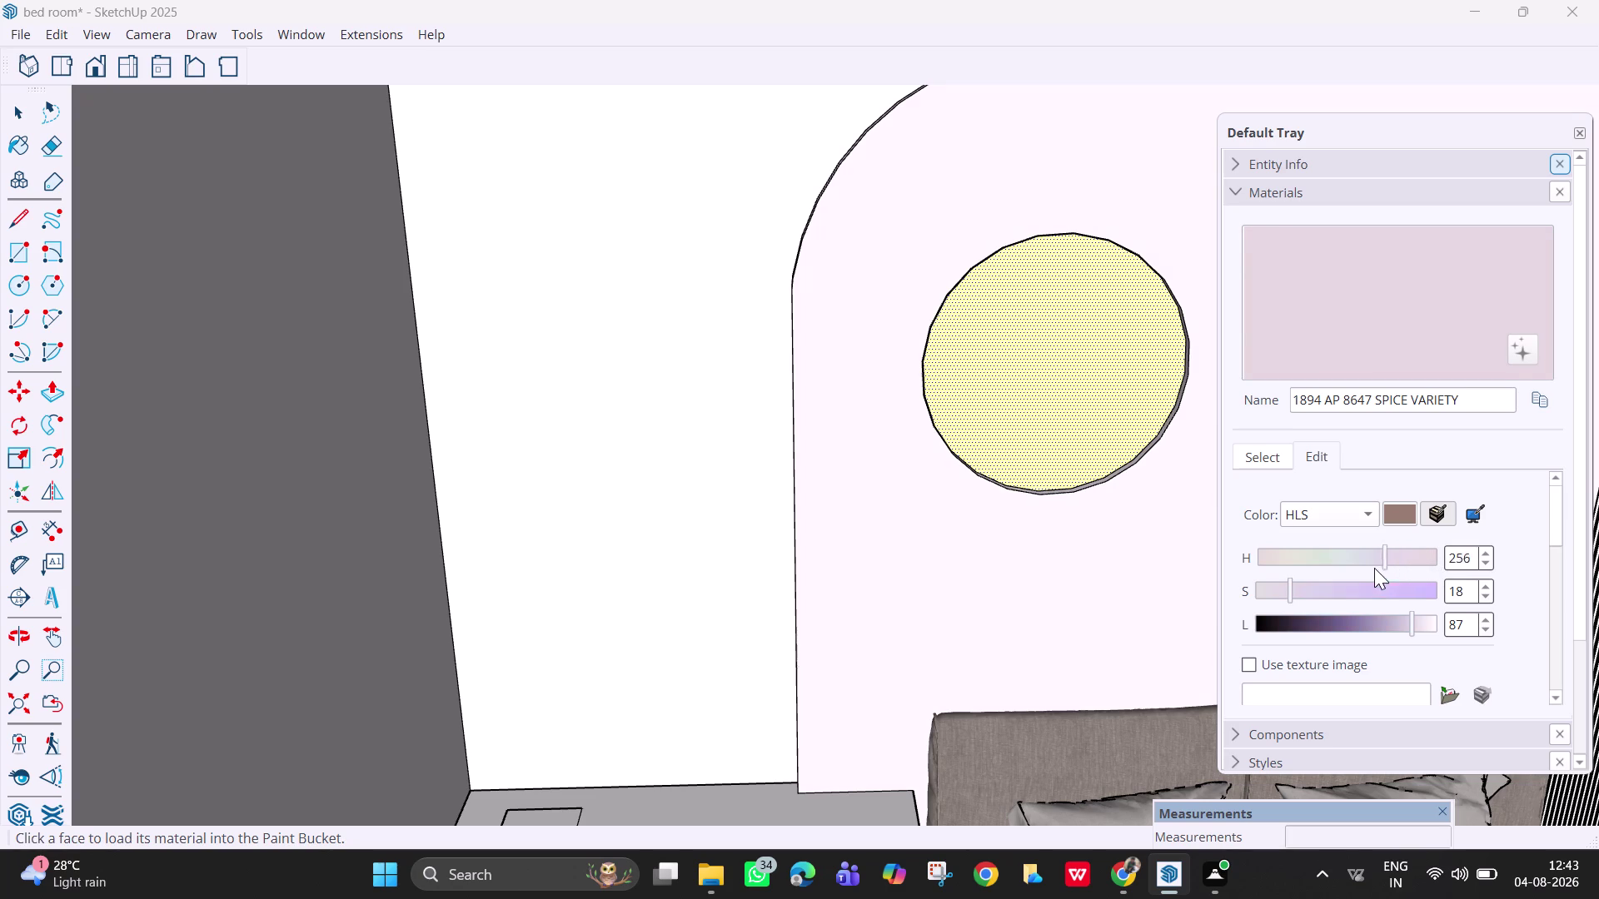
drag(1374, 568, 1376, 568)
drag(1376, 568, 1377, 568)
click(1362, 562)
drag(1369, 565, 1276, 557)
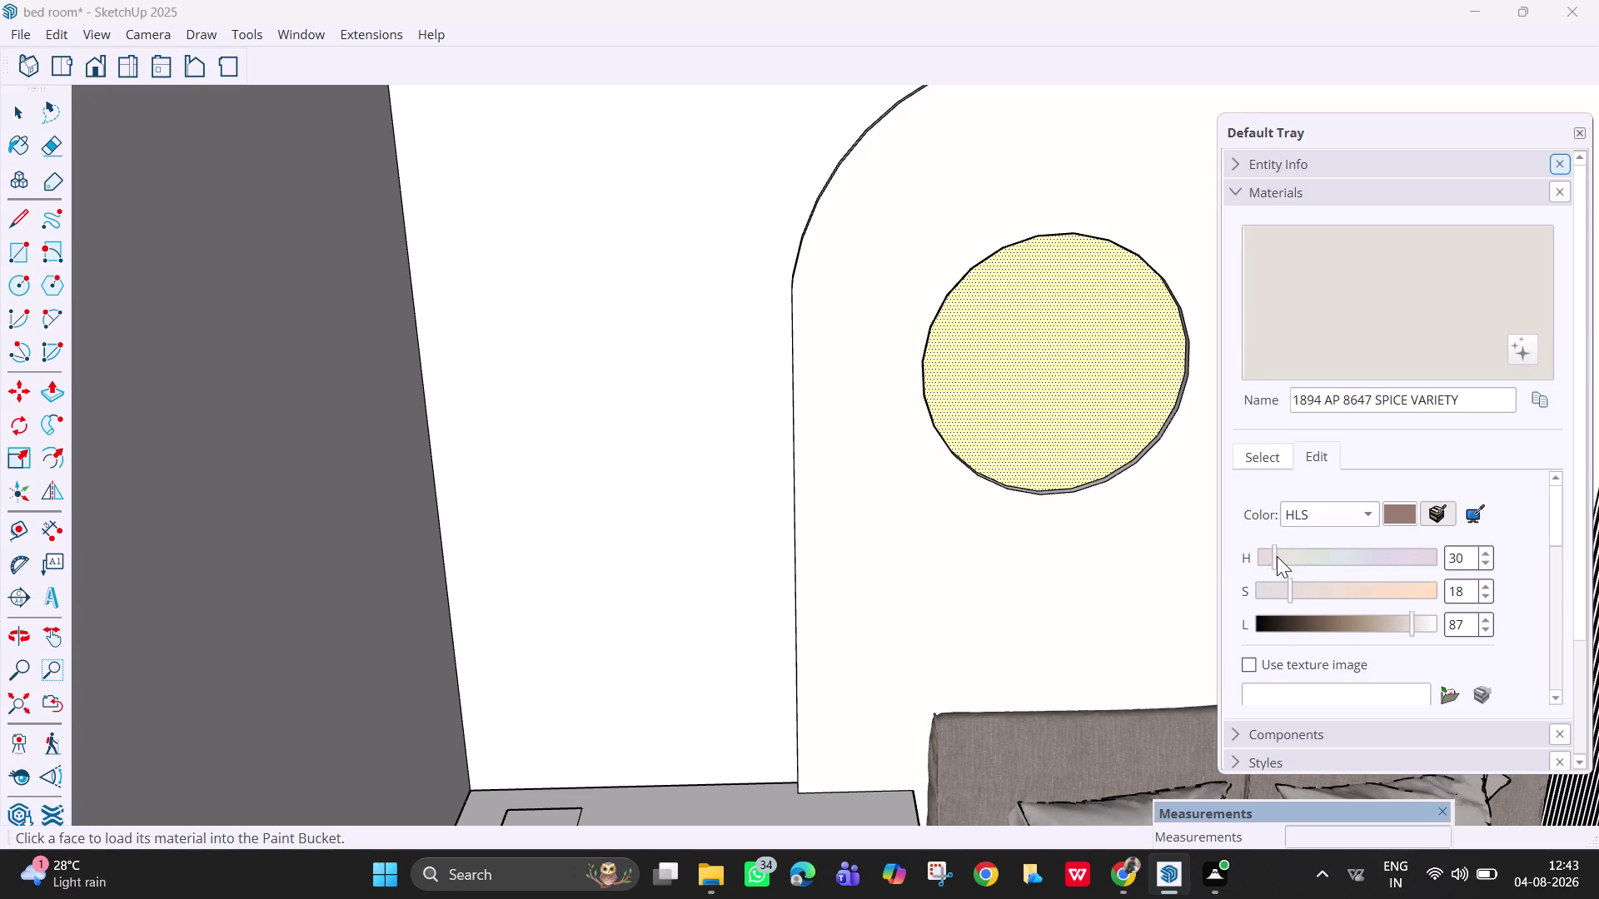
Set the HLS sliders to about H 45, S 98, L 79 for pale yellow.
drag(1276, 556, 1281, 554)
drag(1281, 555, 1285, 556)
drag(1285, 555, 1296, 562)
drag(1411, 632, 1393, 632)
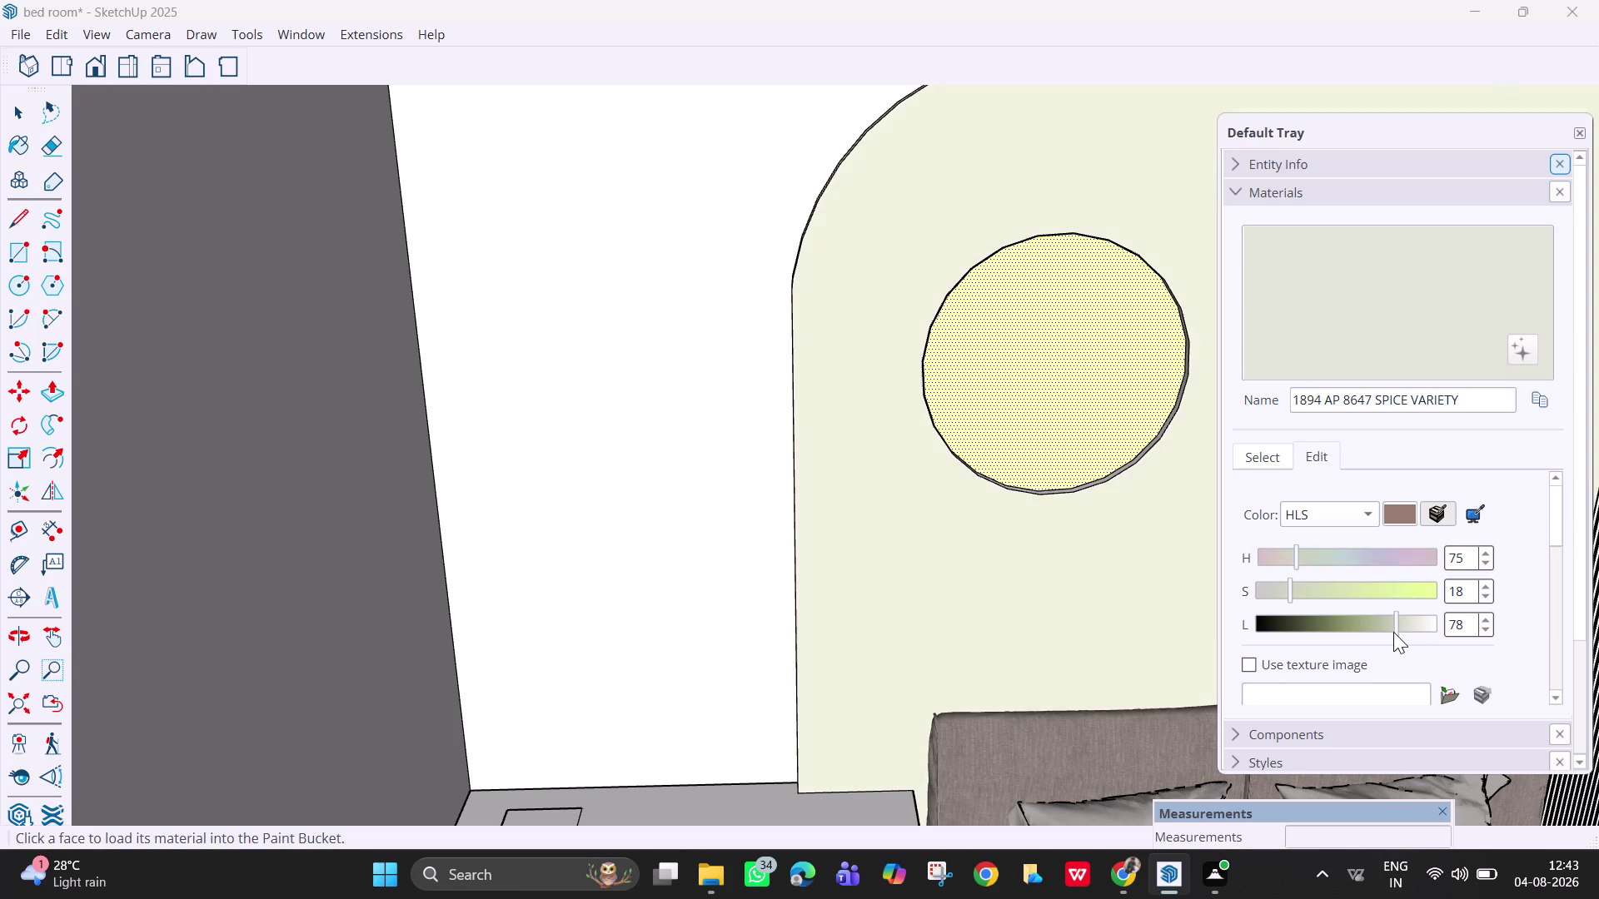
drag(1393, 632, 1394, 632)
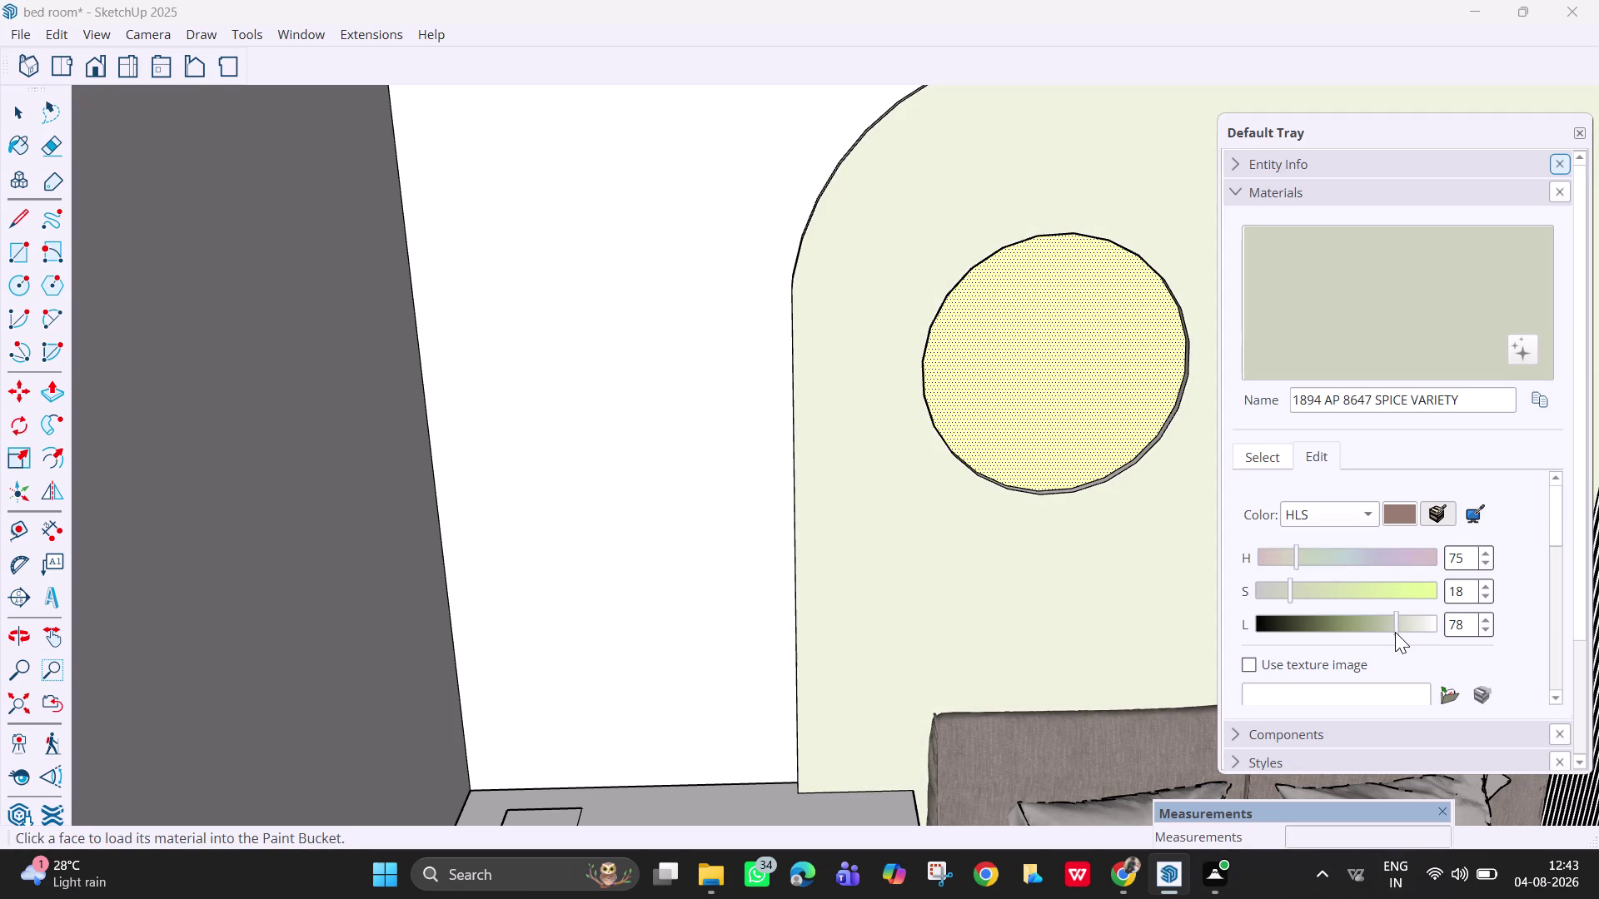
drag(1395, 632, 1395, 631)
click(1081, 402)
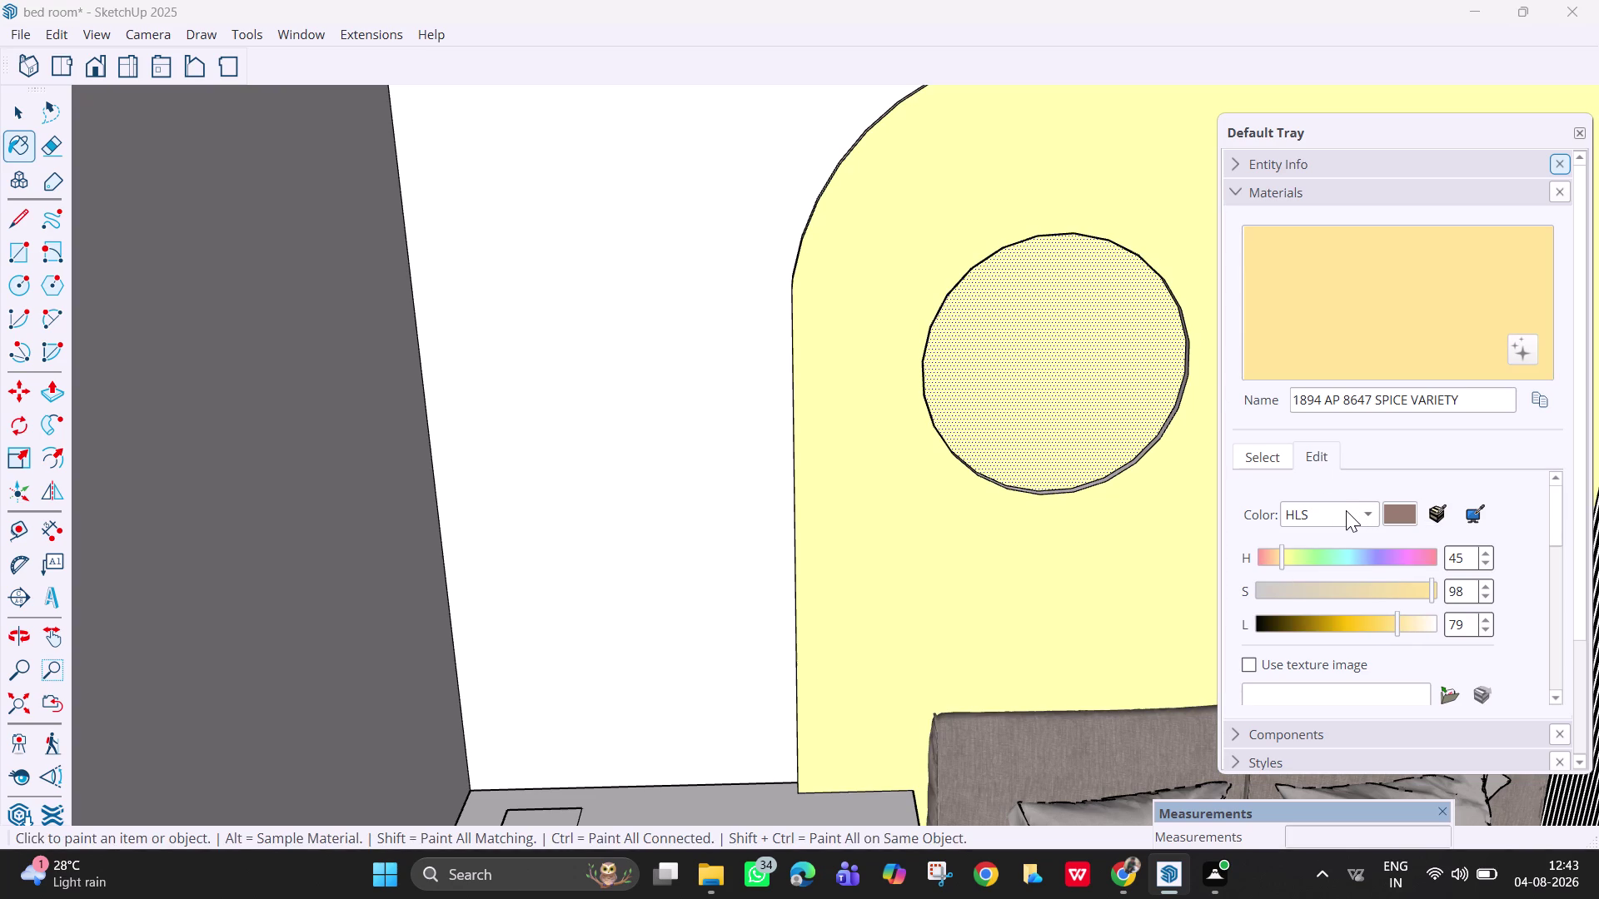
Undo the last four changes to the wall paint.
key(ctrl+z)
key(ctrl+z)
key(ctrl+z)
key(ctrl+z)
Shift the panel hue toward blue, raise lightness, lower saturation, then darken slightly.
drag(1285, 560, 1434, 557)
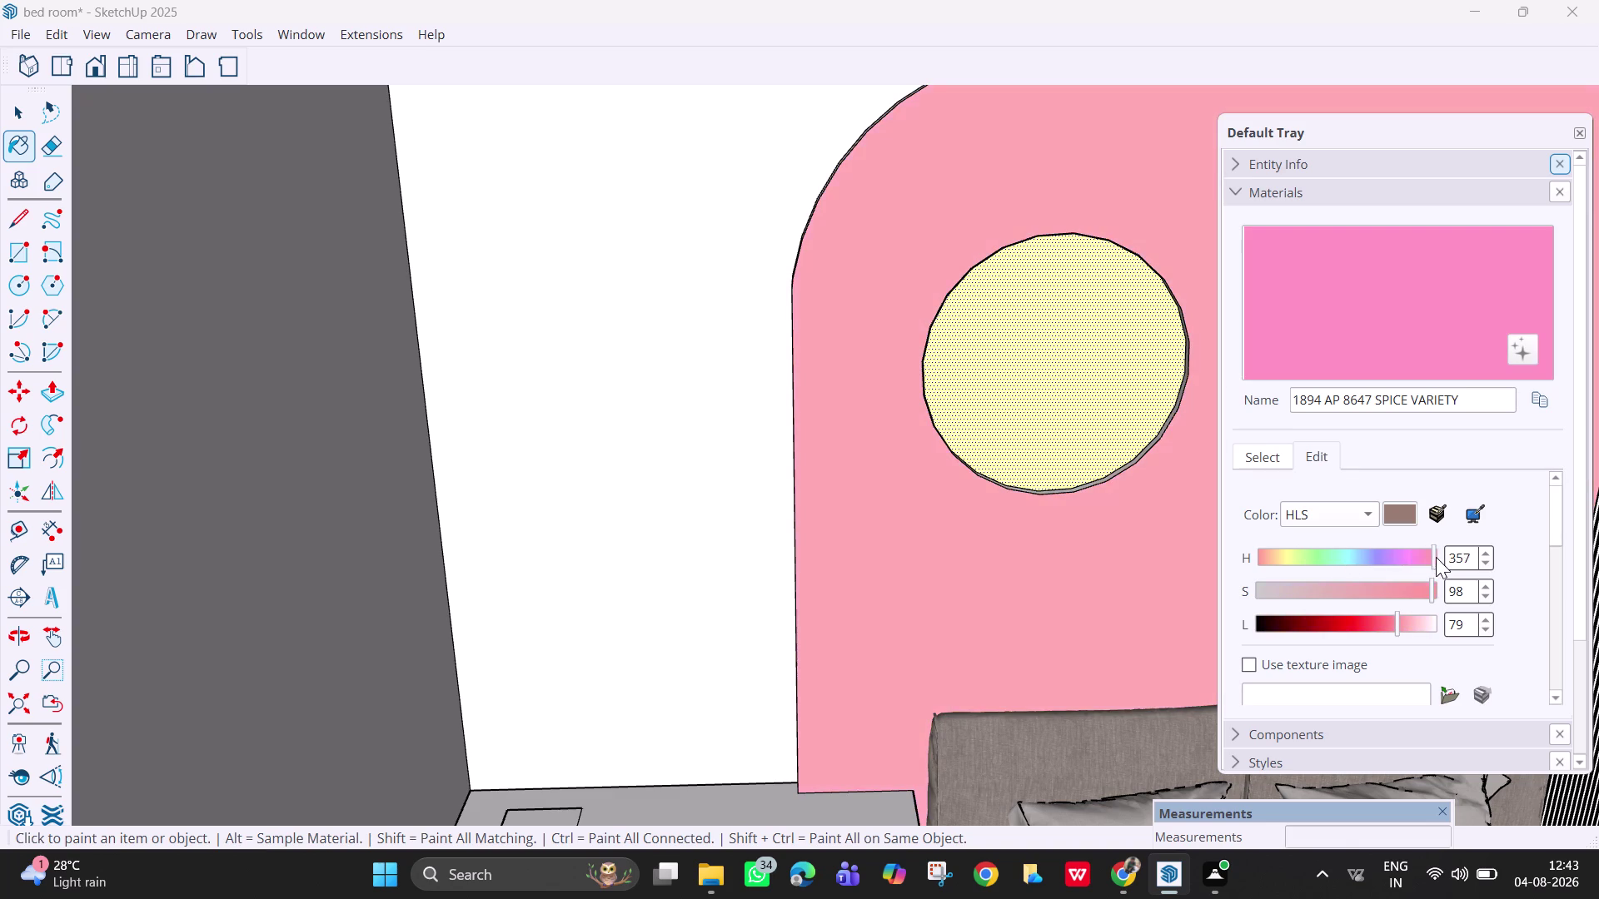
drag(1434, 557, 1375, 560)
drag(1398, 617, 1448, 626)
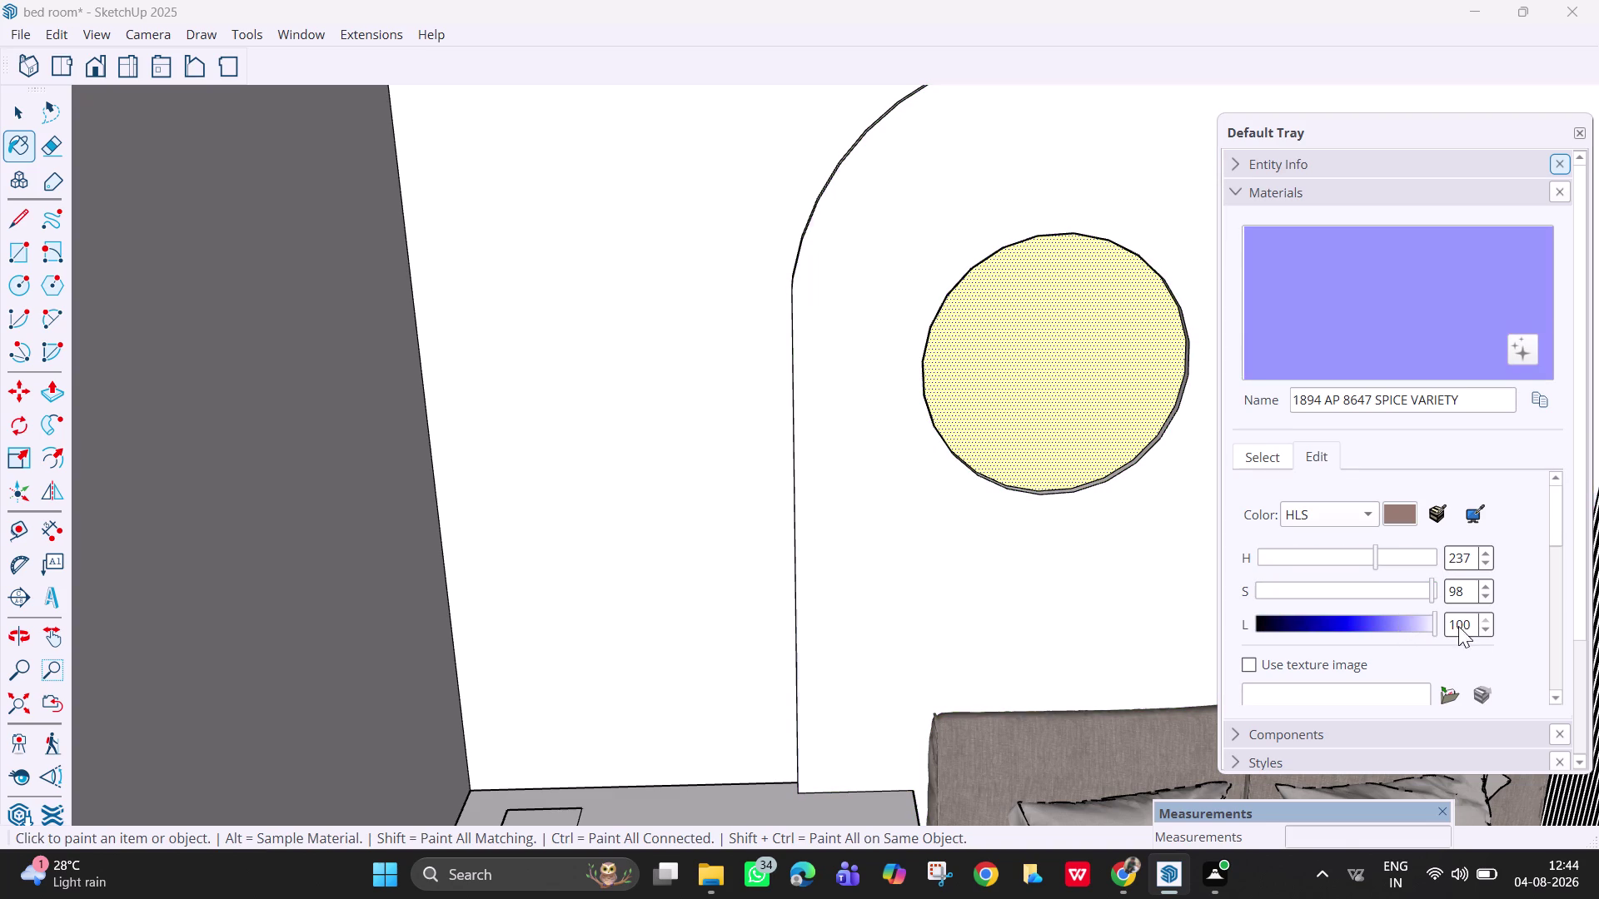
drag(1448, 626, 1463, 618)
drag(1427, 596, 1397, 595)
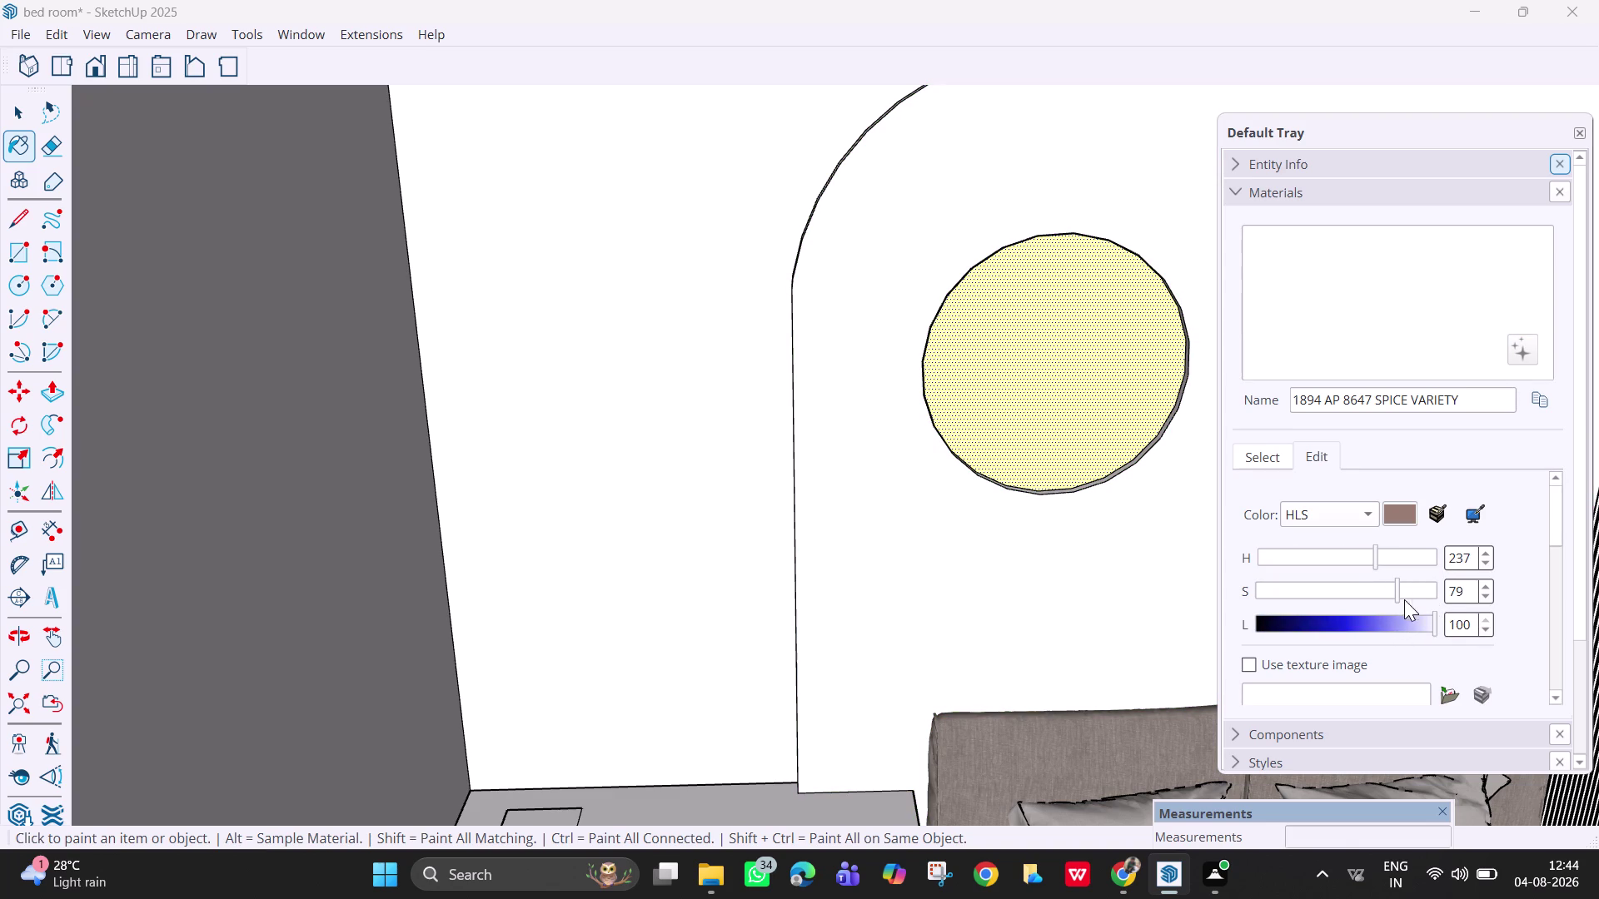
drag(1432, 619, 1412, 611)
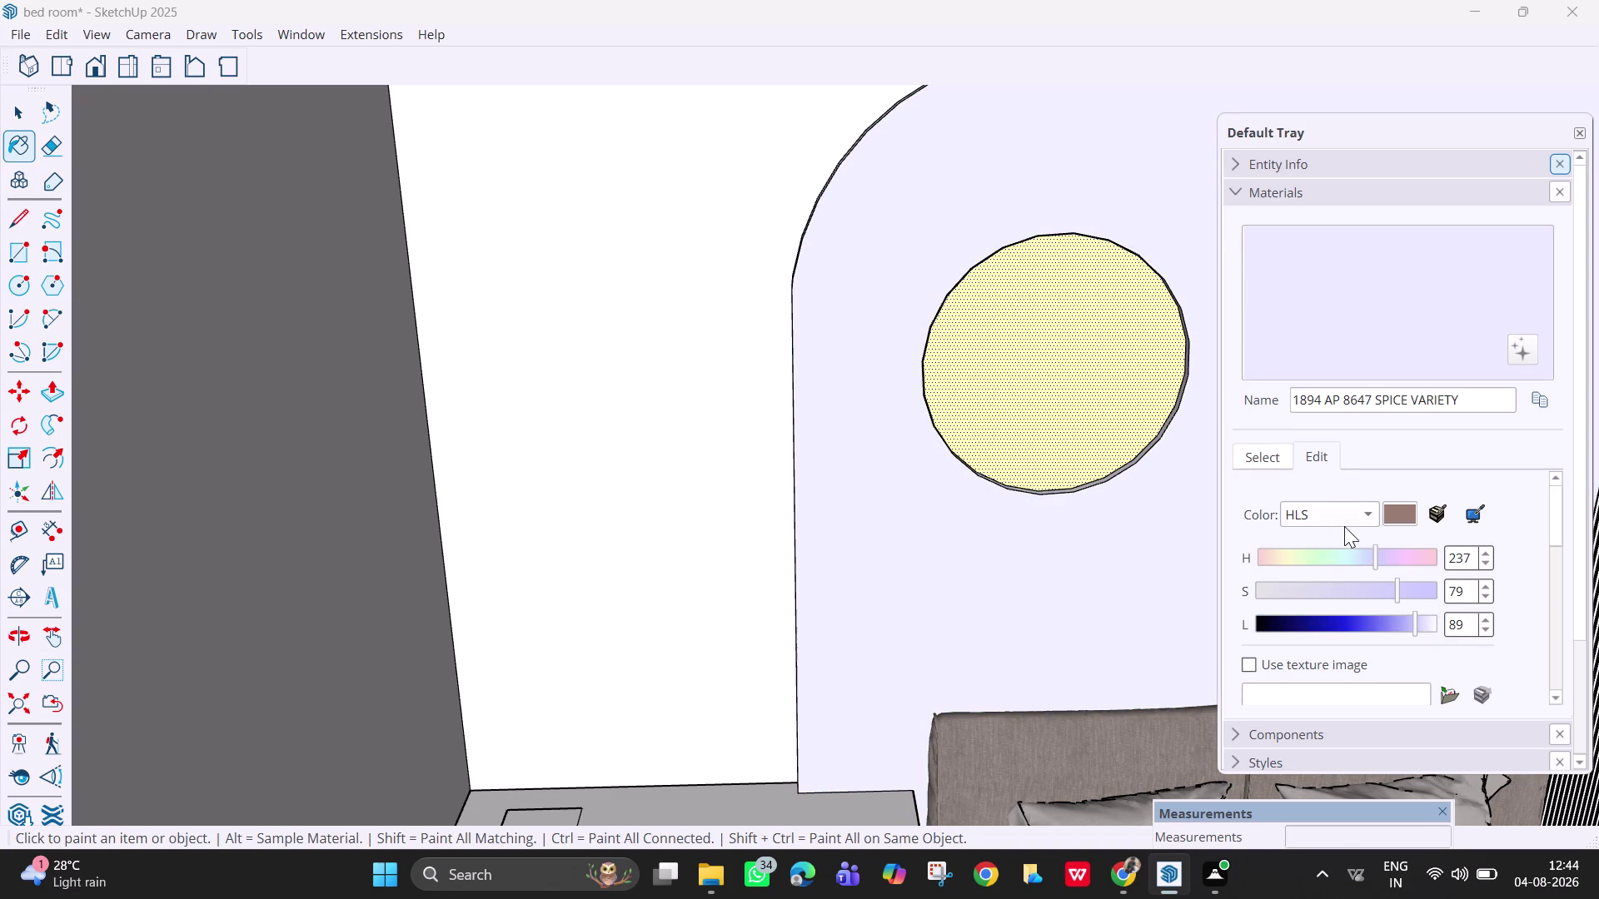
Try the HSB colour model, return to HLS, and restore the original brownish-mauve colour.
click(1345, 510)
click(1357, 538)
click(1342, 514)
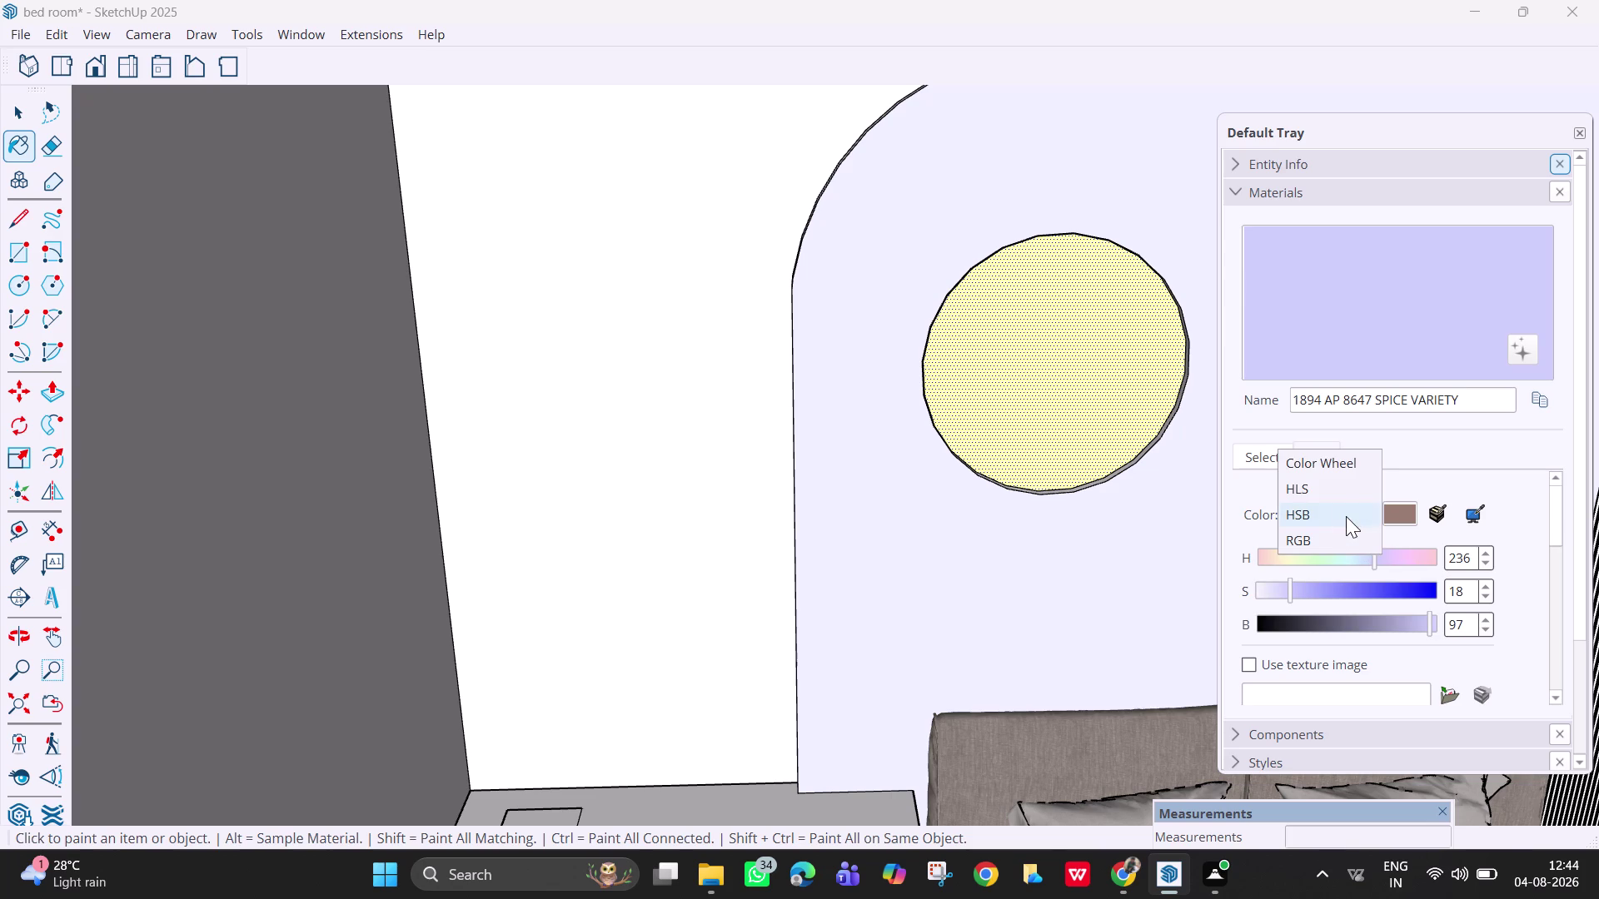
click(1339, 494)
click(1209, 555)
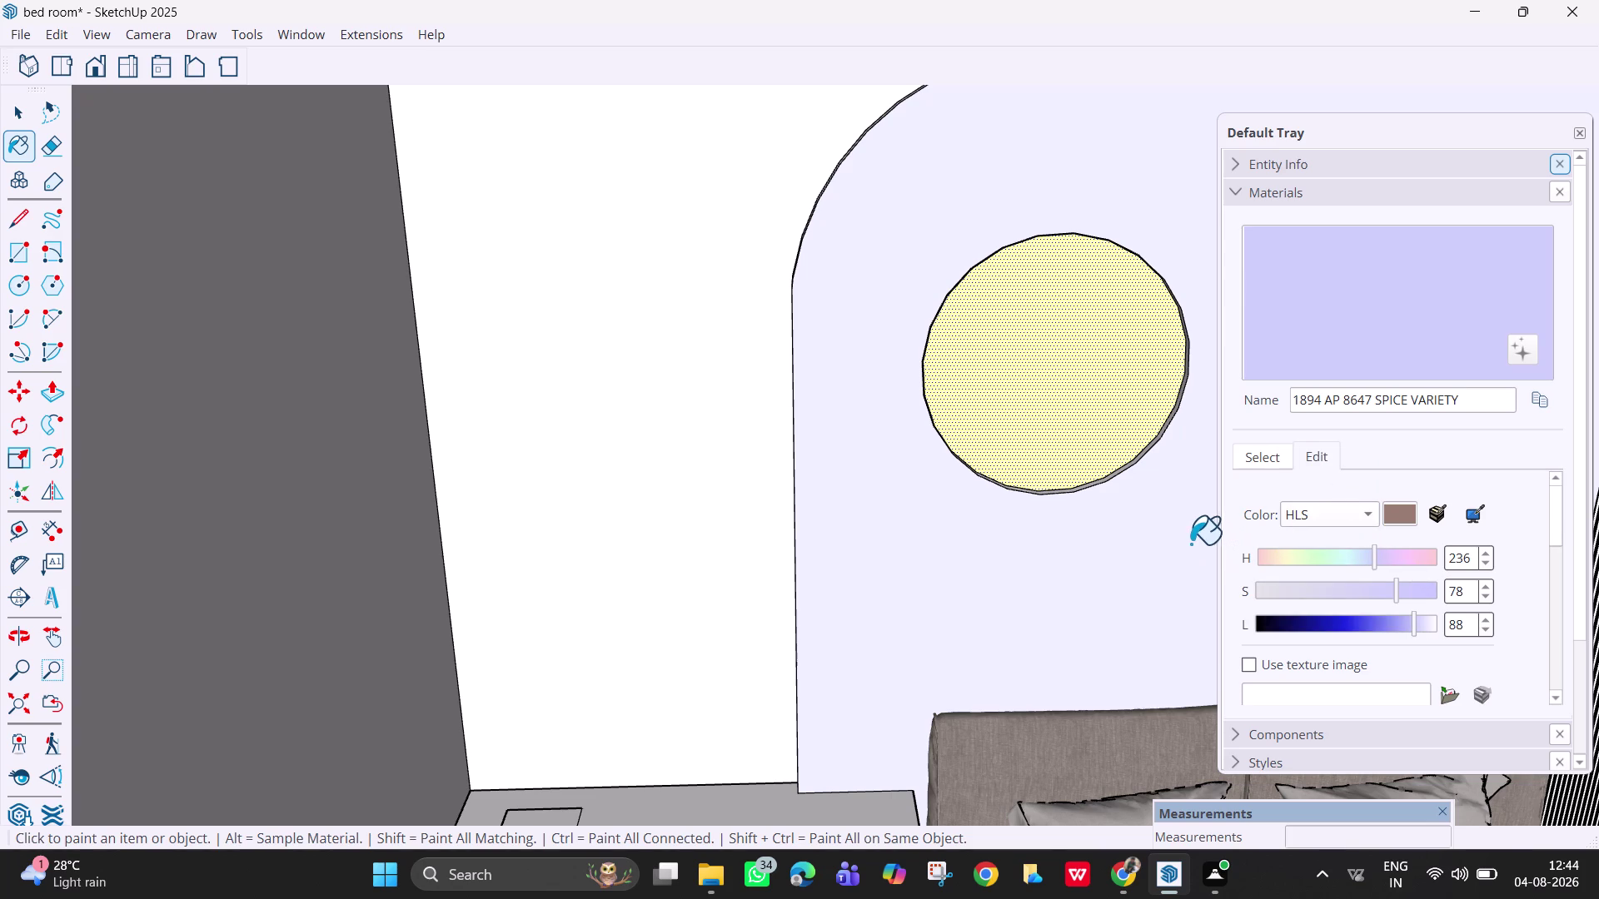
click(1187, 540)
click(1427, 339)
click(1396, 518)
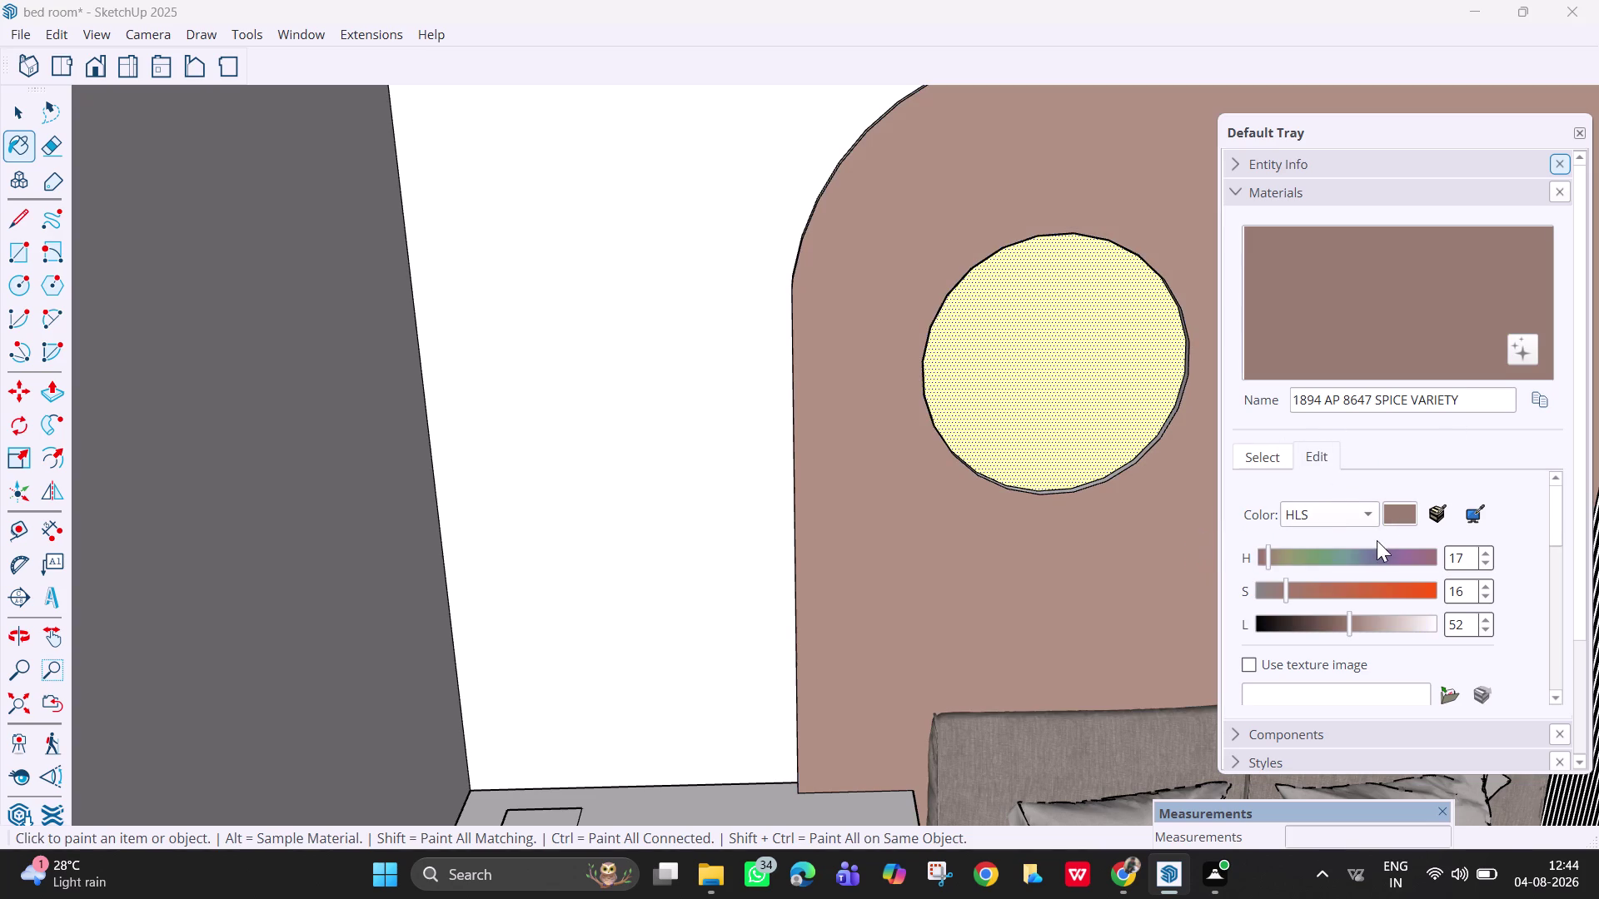
drag(1350, 627, 1398, 629)
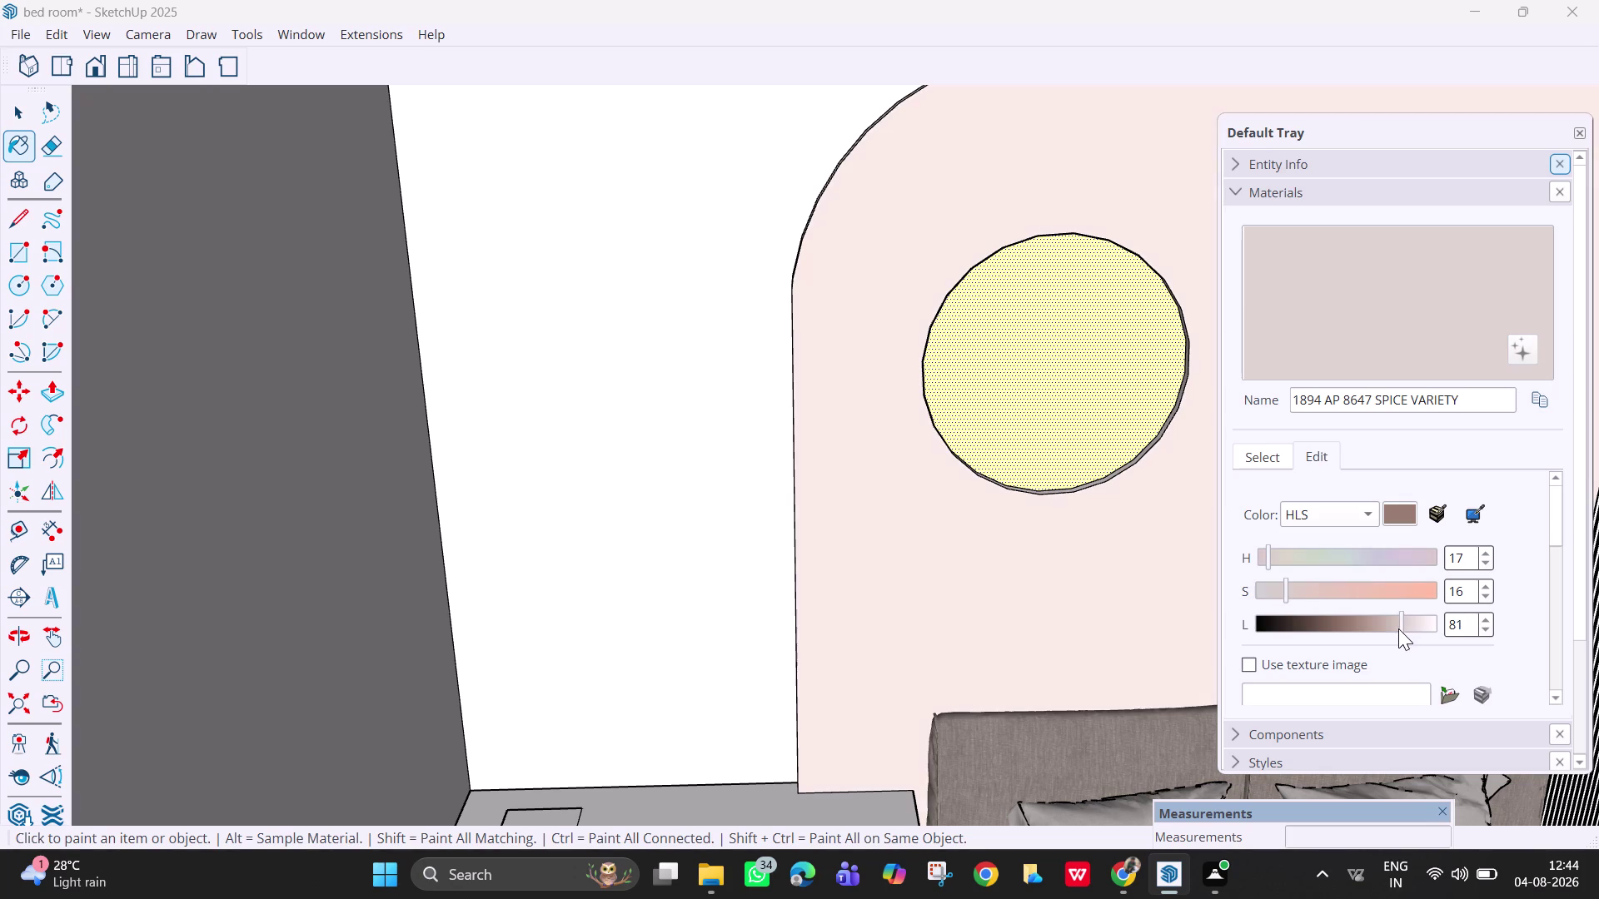
drag(1398, 629, 1392, 622)
drag(1281, 589, 1423, 581)
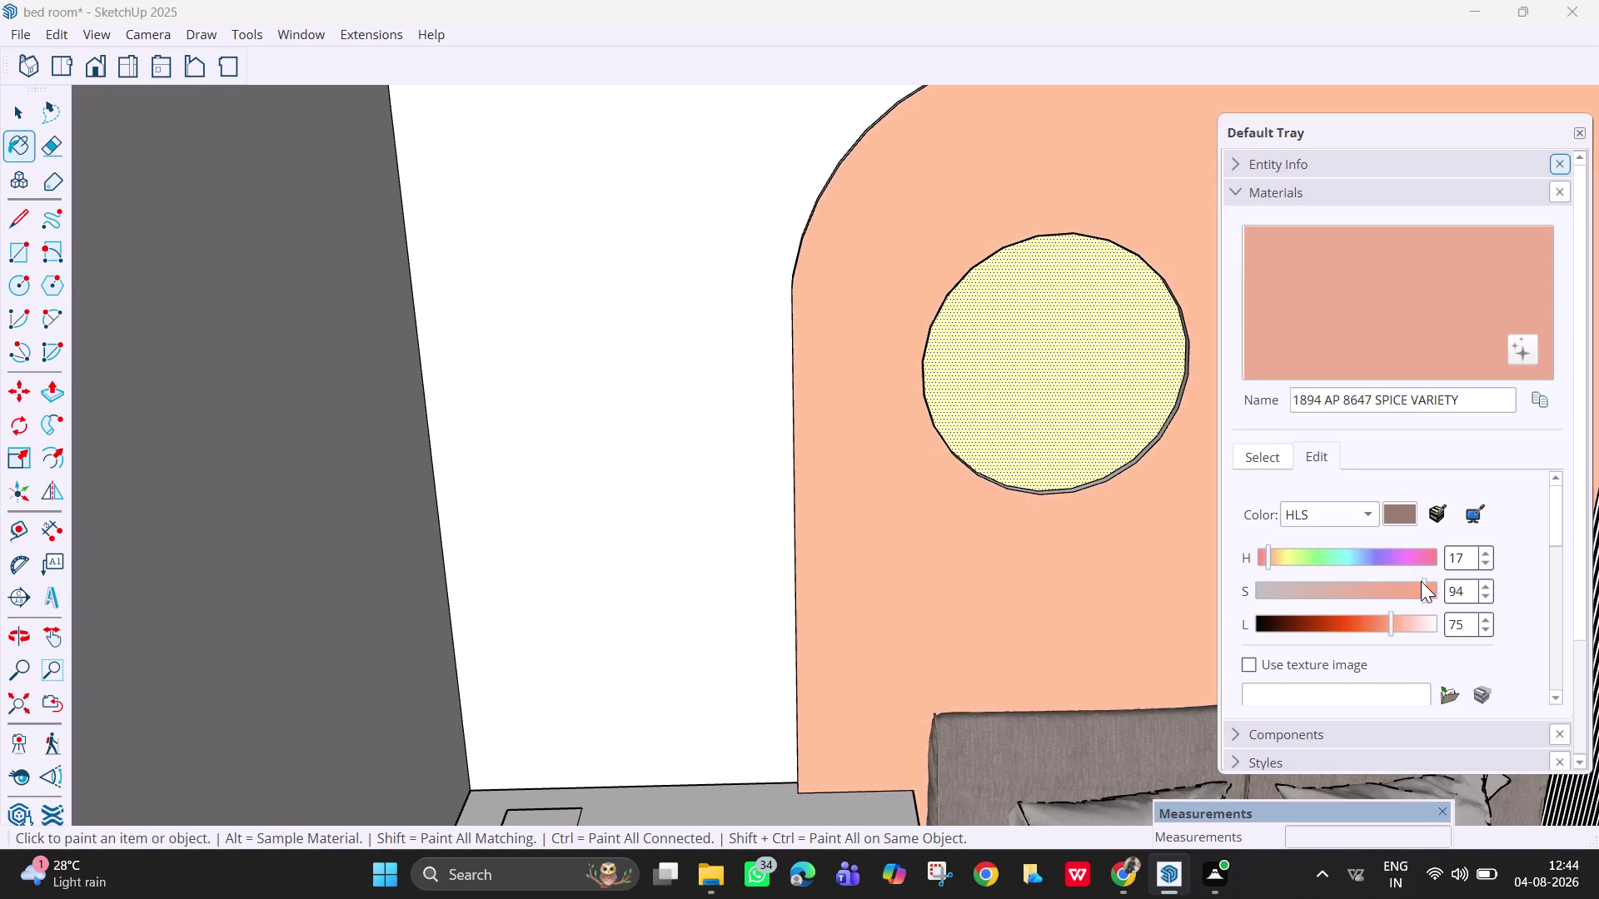
drag(1423, 581, 1403, 582)
drag(1259, 560, 1388, 559)
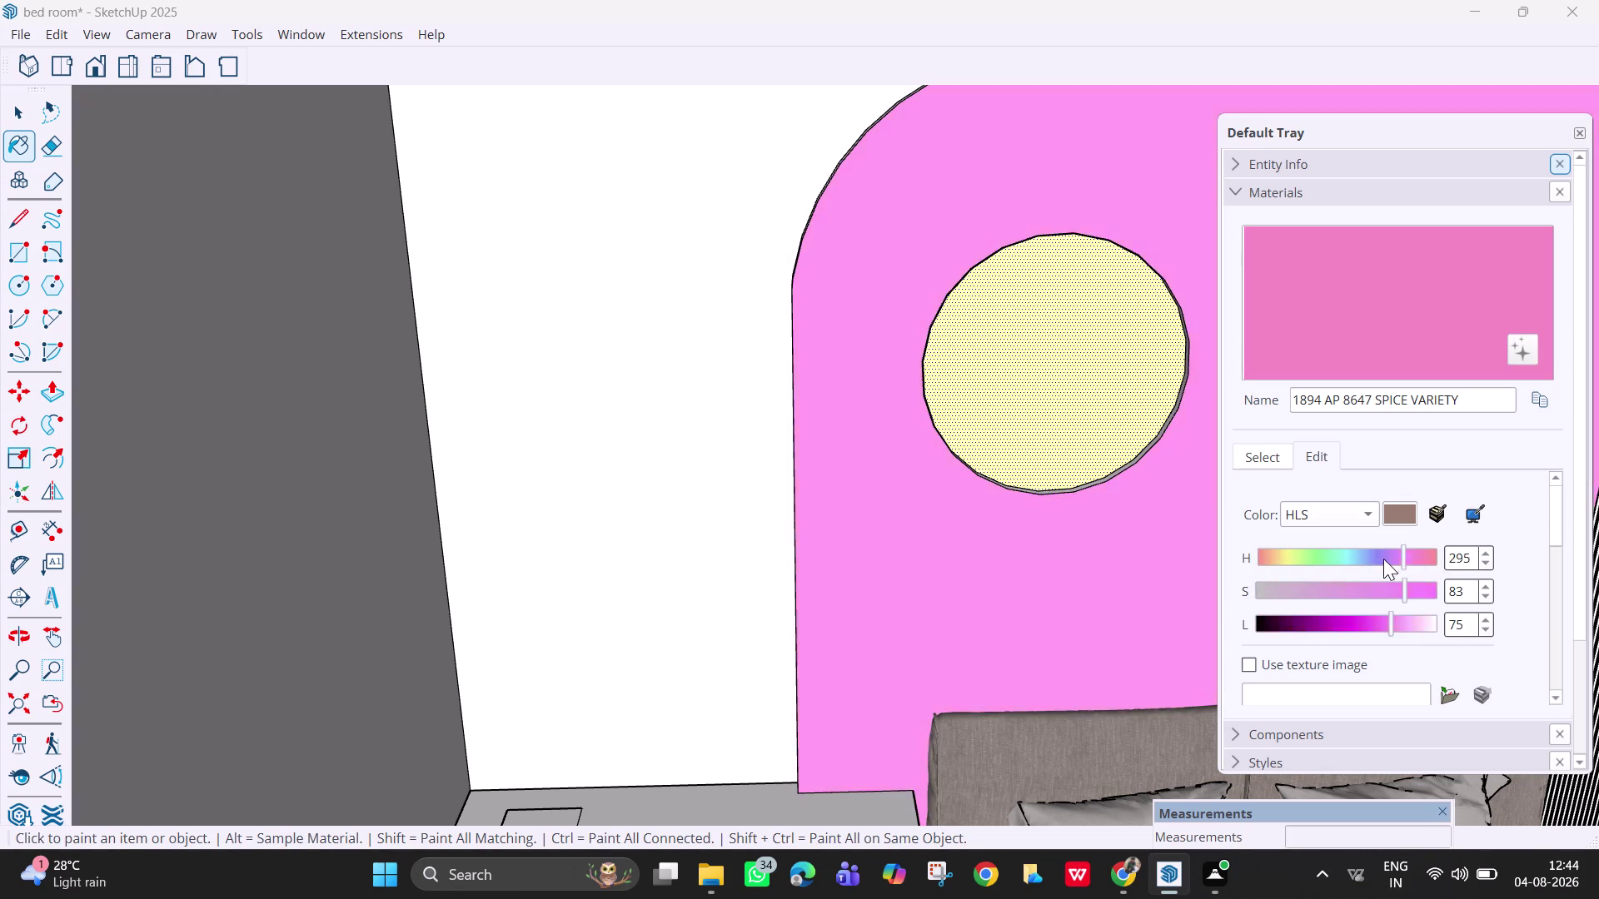
drag(1388, 559, 1286, 558)
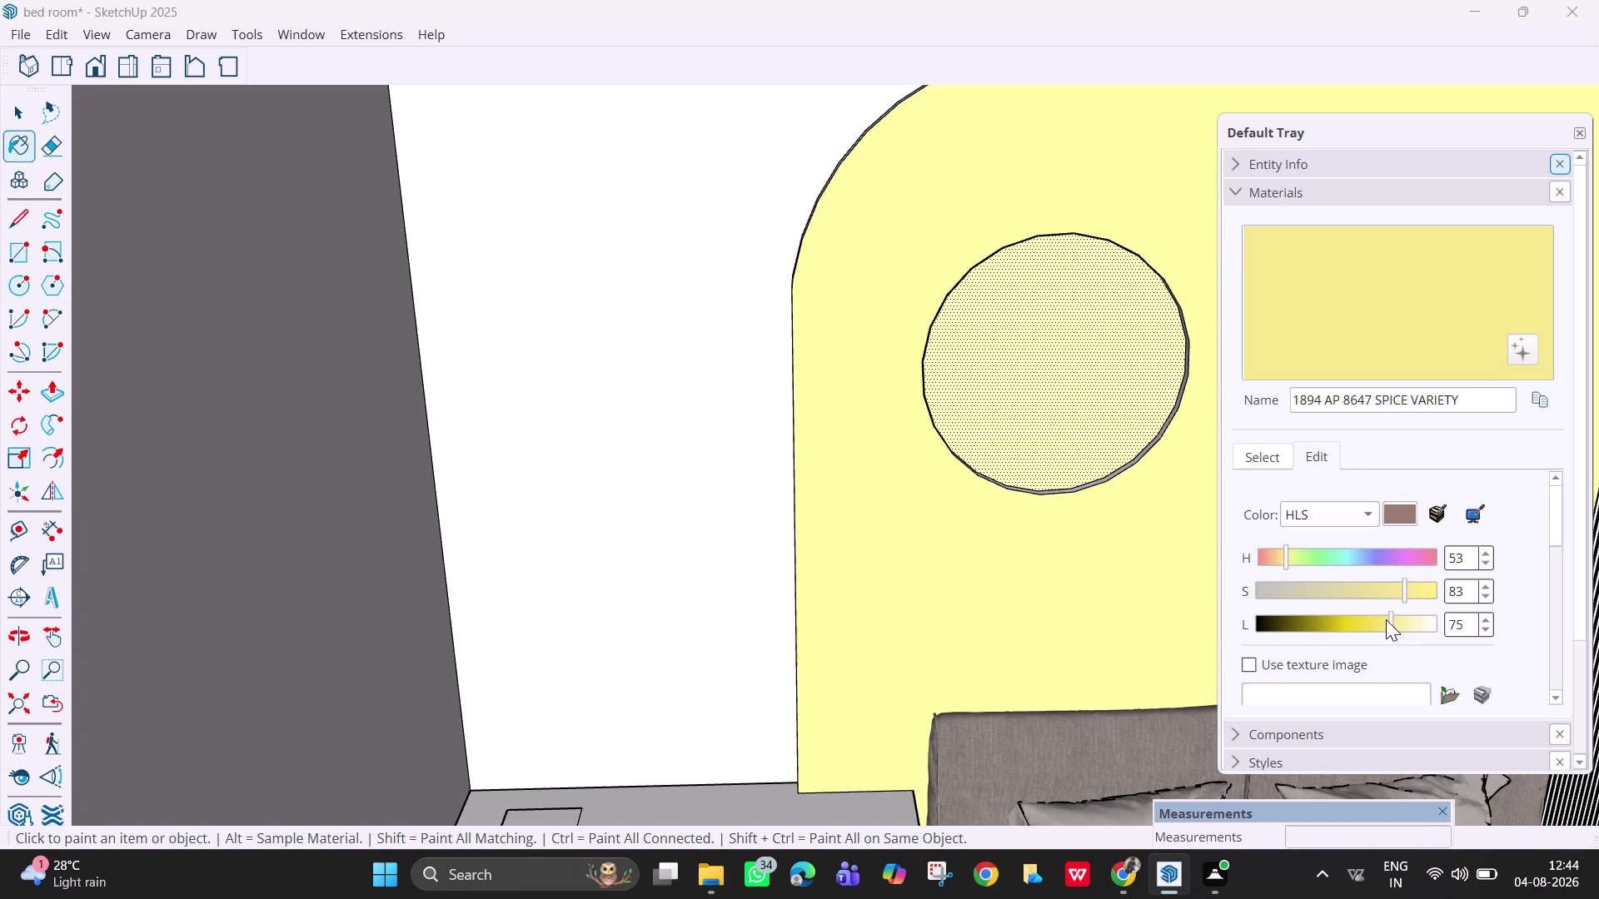
drag(1389, 622, 1410, 628)
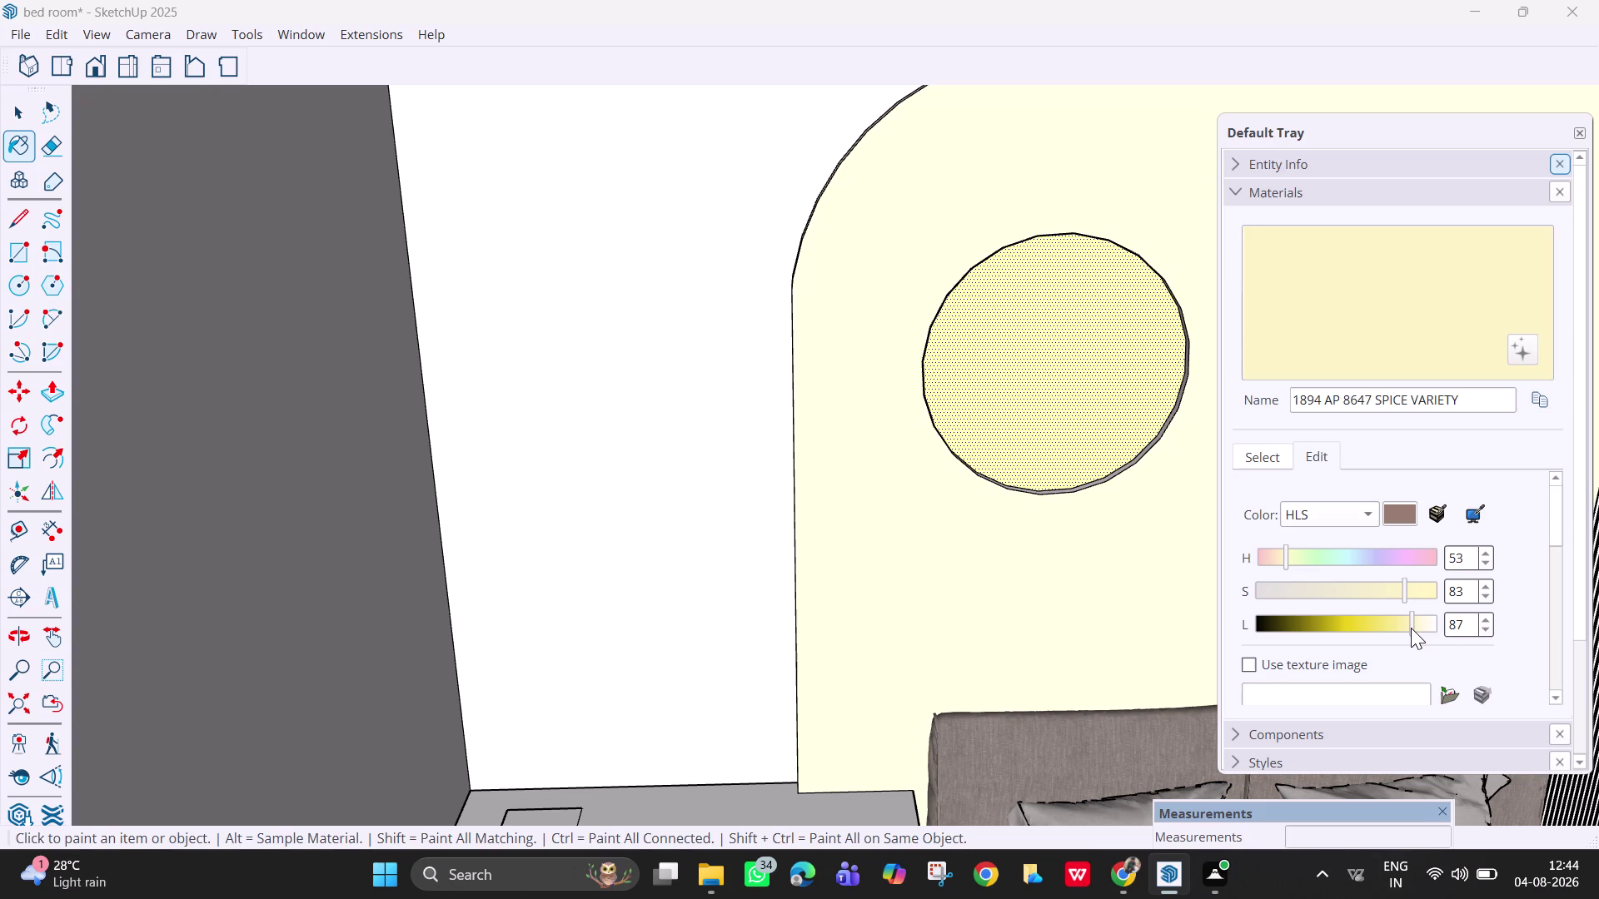
drag(1410, 627, 1412, 628)
drag(1411, 627, 1407, 624)
drag(1406, 591, 1392, 591)
drag(1392, 591, 1323, 591)
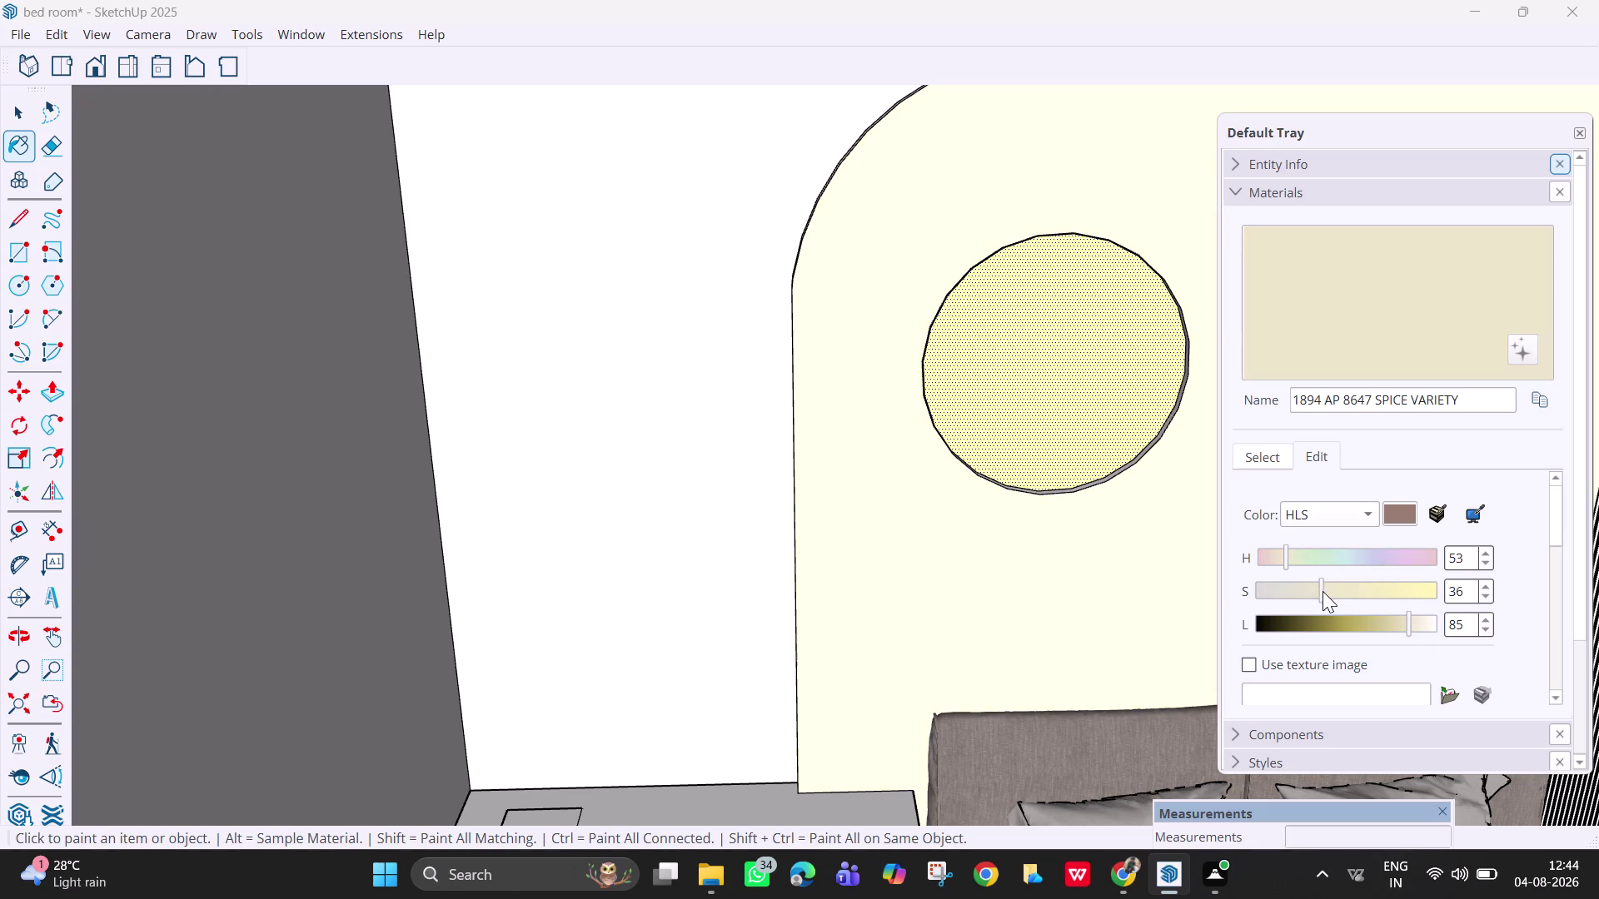
drag(1323, 592, 1292, 593)
drag(1292, 593, 1306, 595)
click(1285, 569)
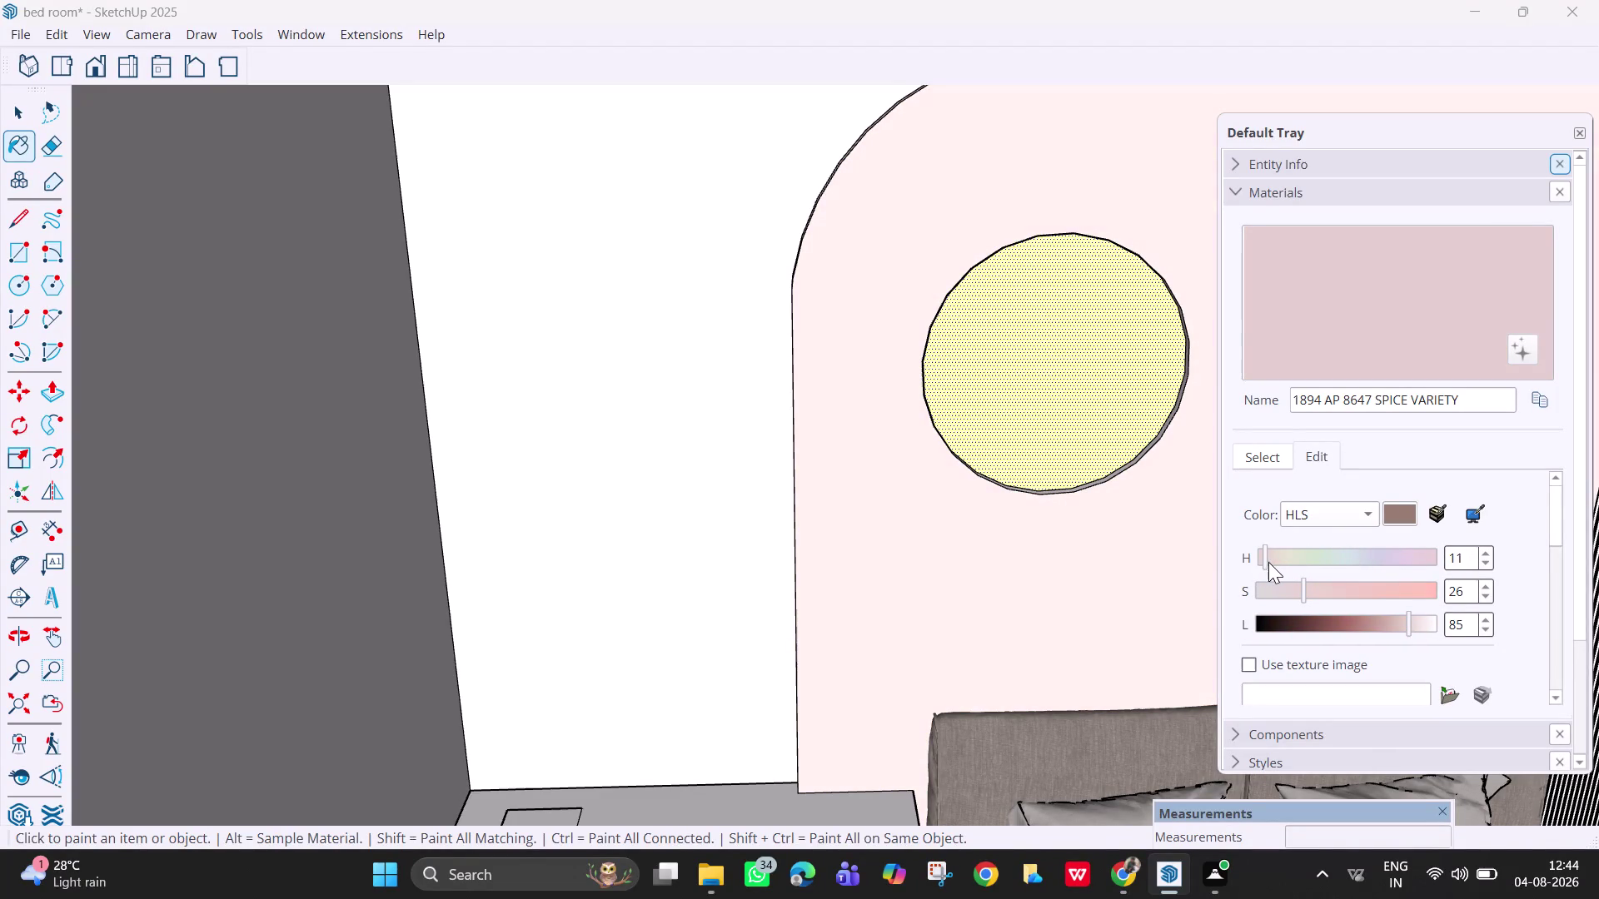
drag(1301, 589, 1256, 592)
drag(1405, 622, 1407, 623)
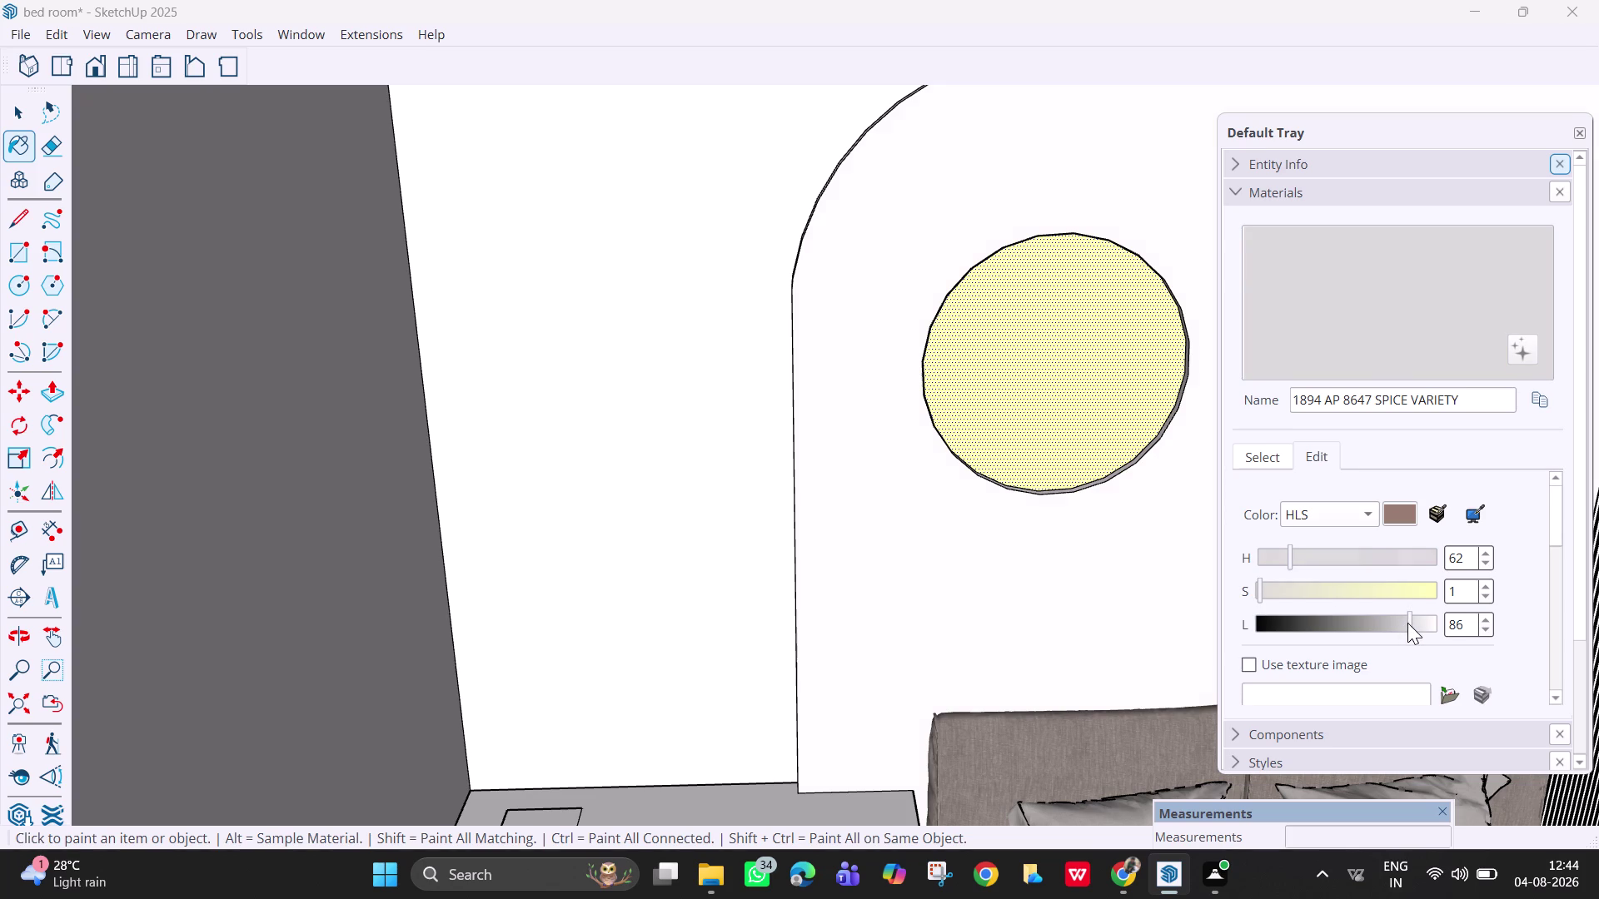
drag(1407, 623, 1382, 623)
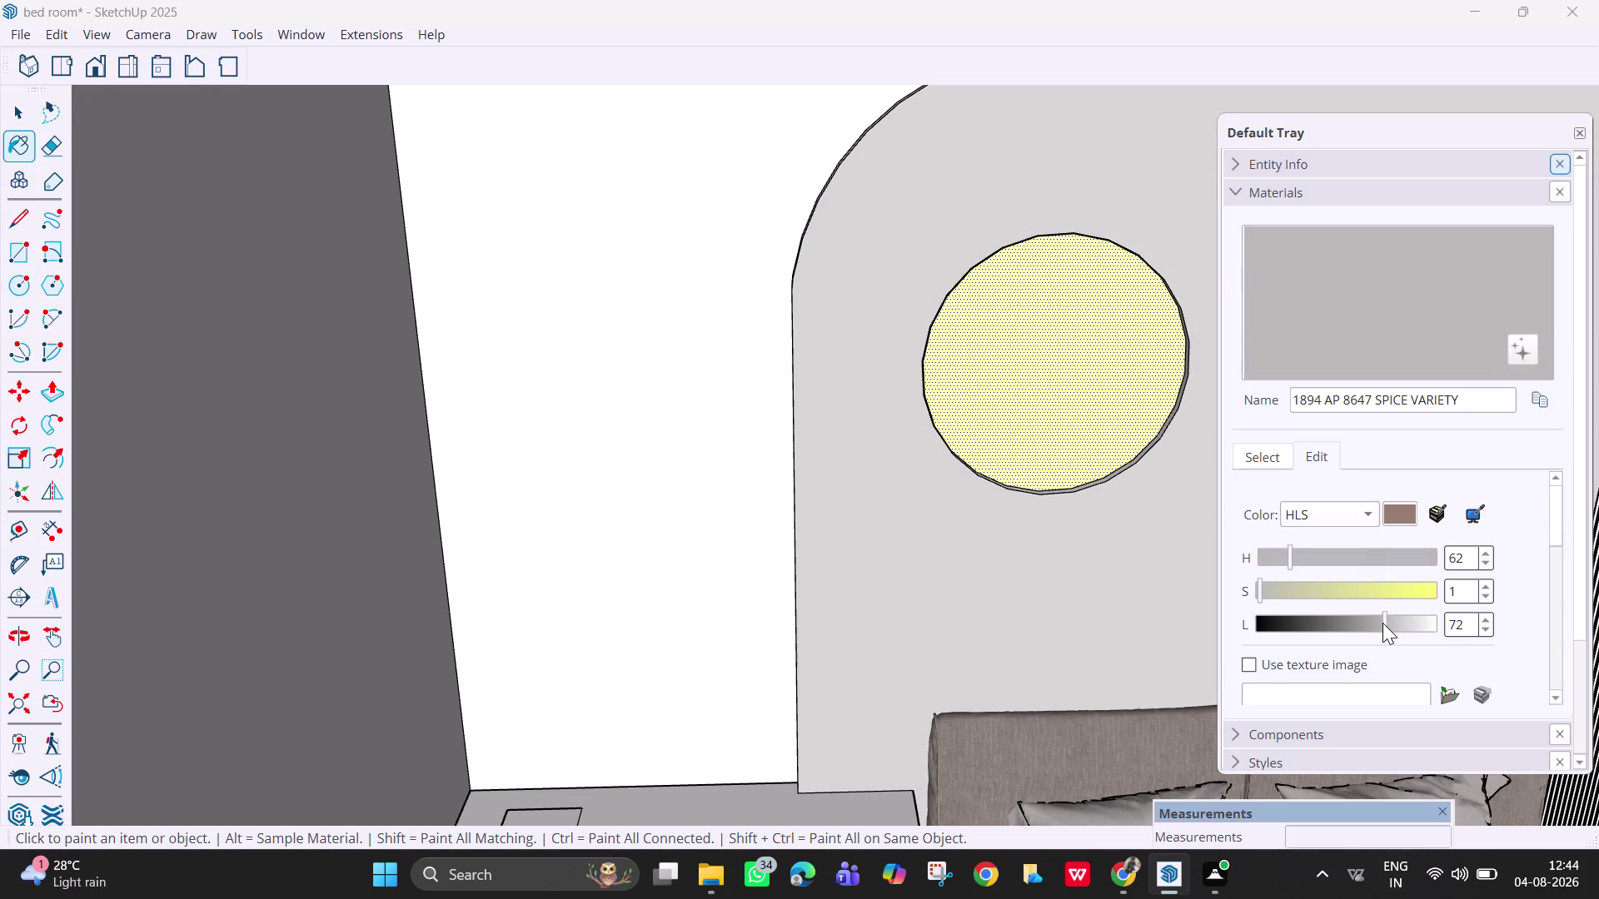
drag(1382, 623, 1383, 623)
click(1391, 518)
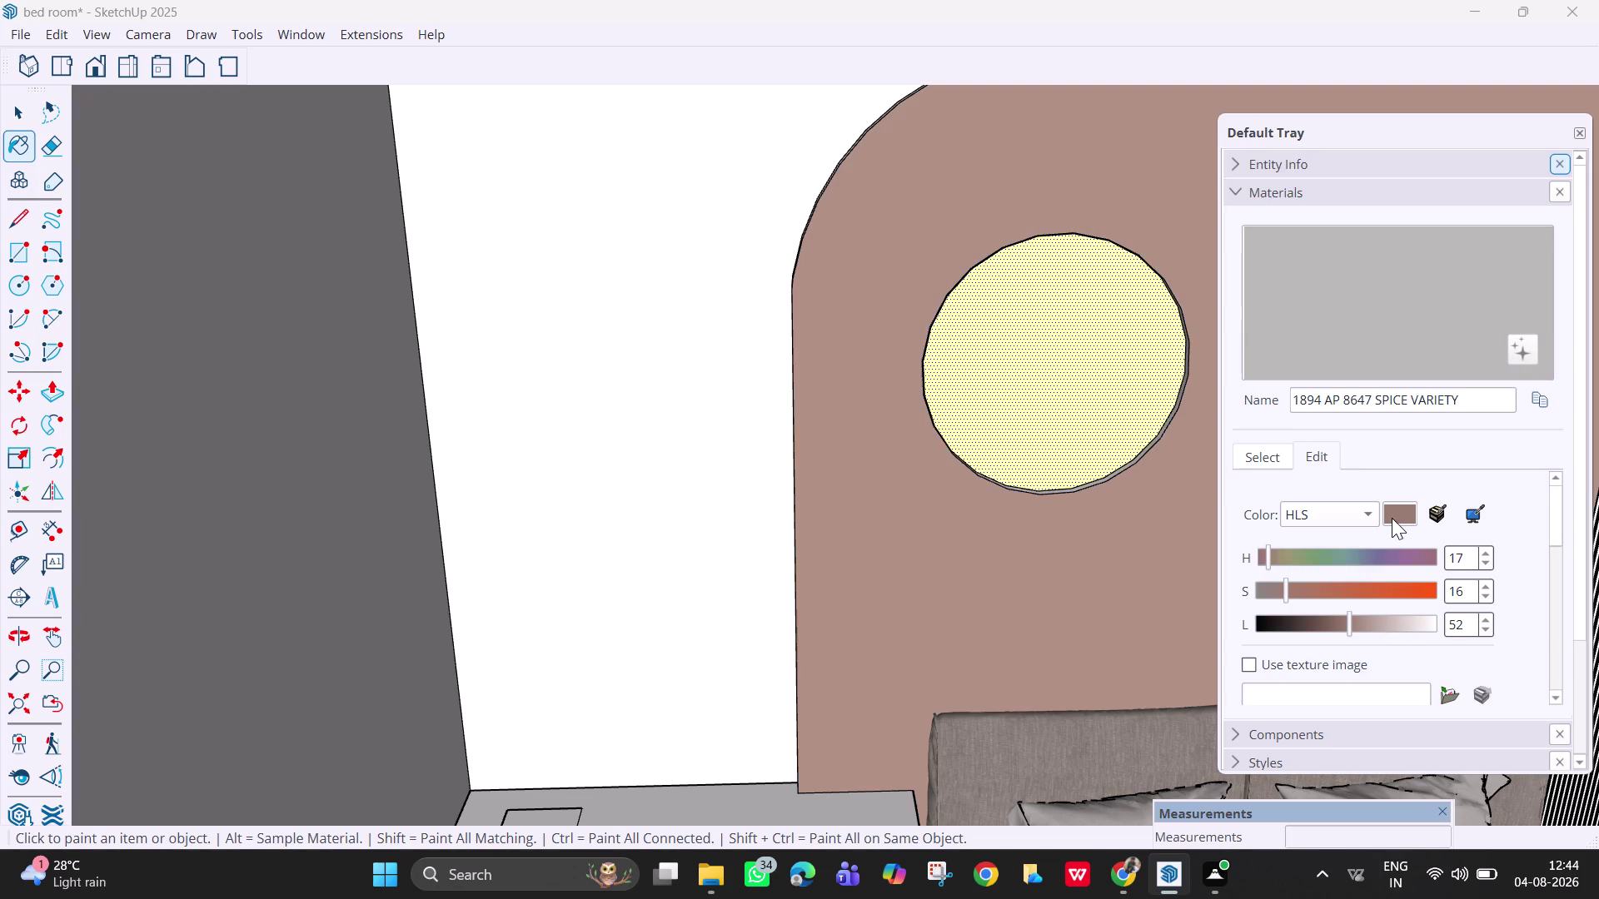
Set Spice Variety's saturation to 0 and lightness to about 84, giving a near-white grey.
drag(1349, 636, 1318, 634)
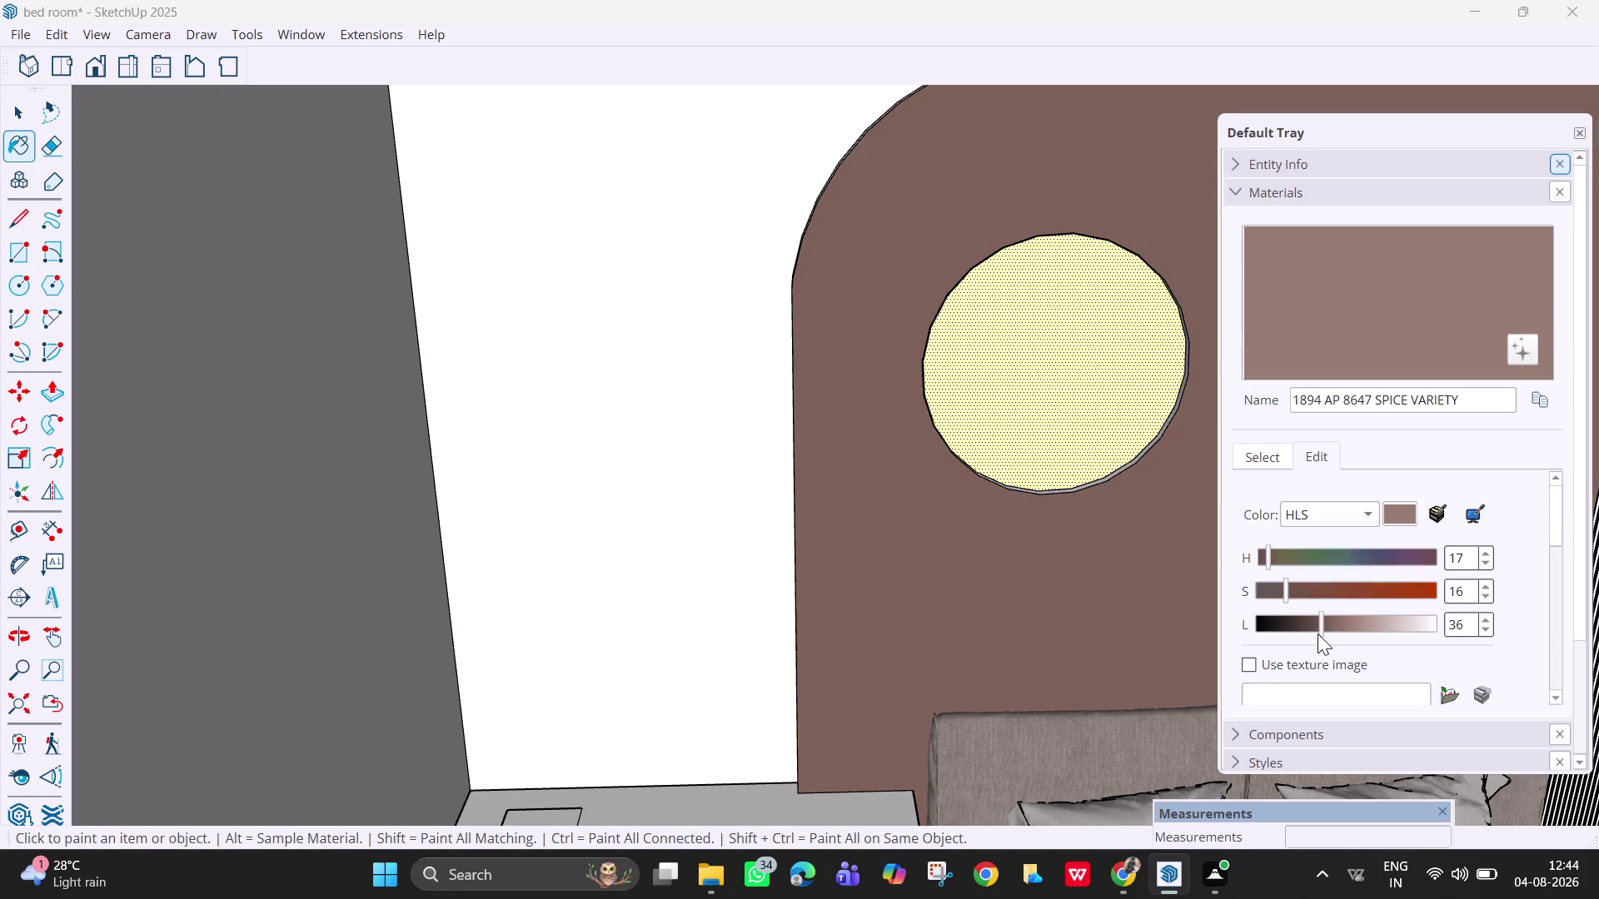
drag(1319, 633, 1330, 624)
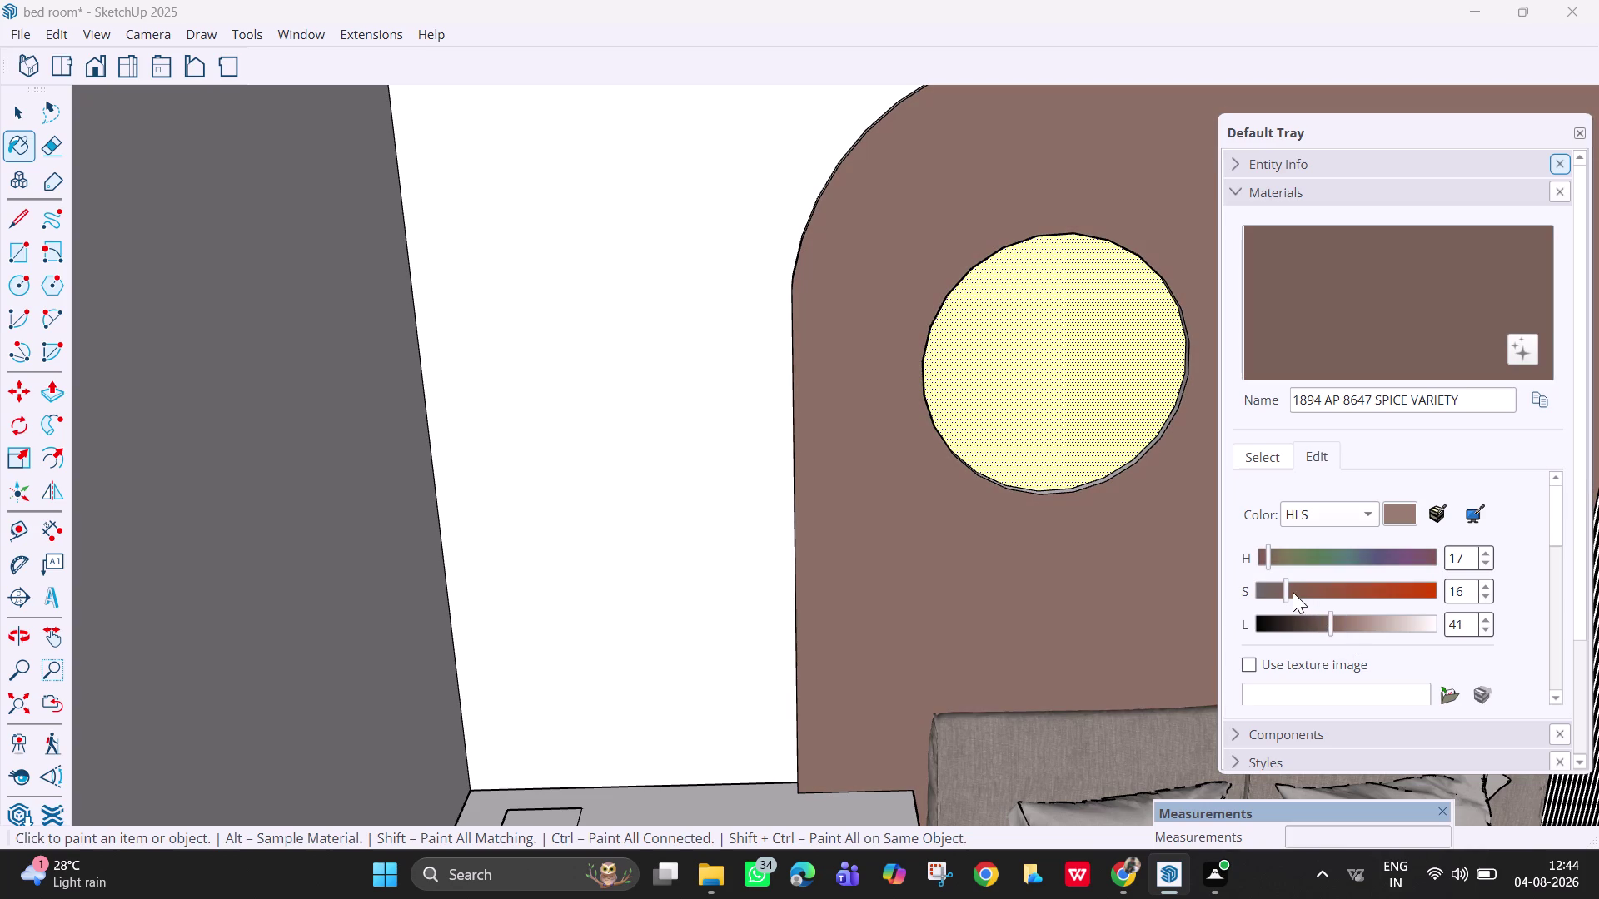
drag(1292, 592, 1275, 592)
drag(1333, 626, 1357, 626)
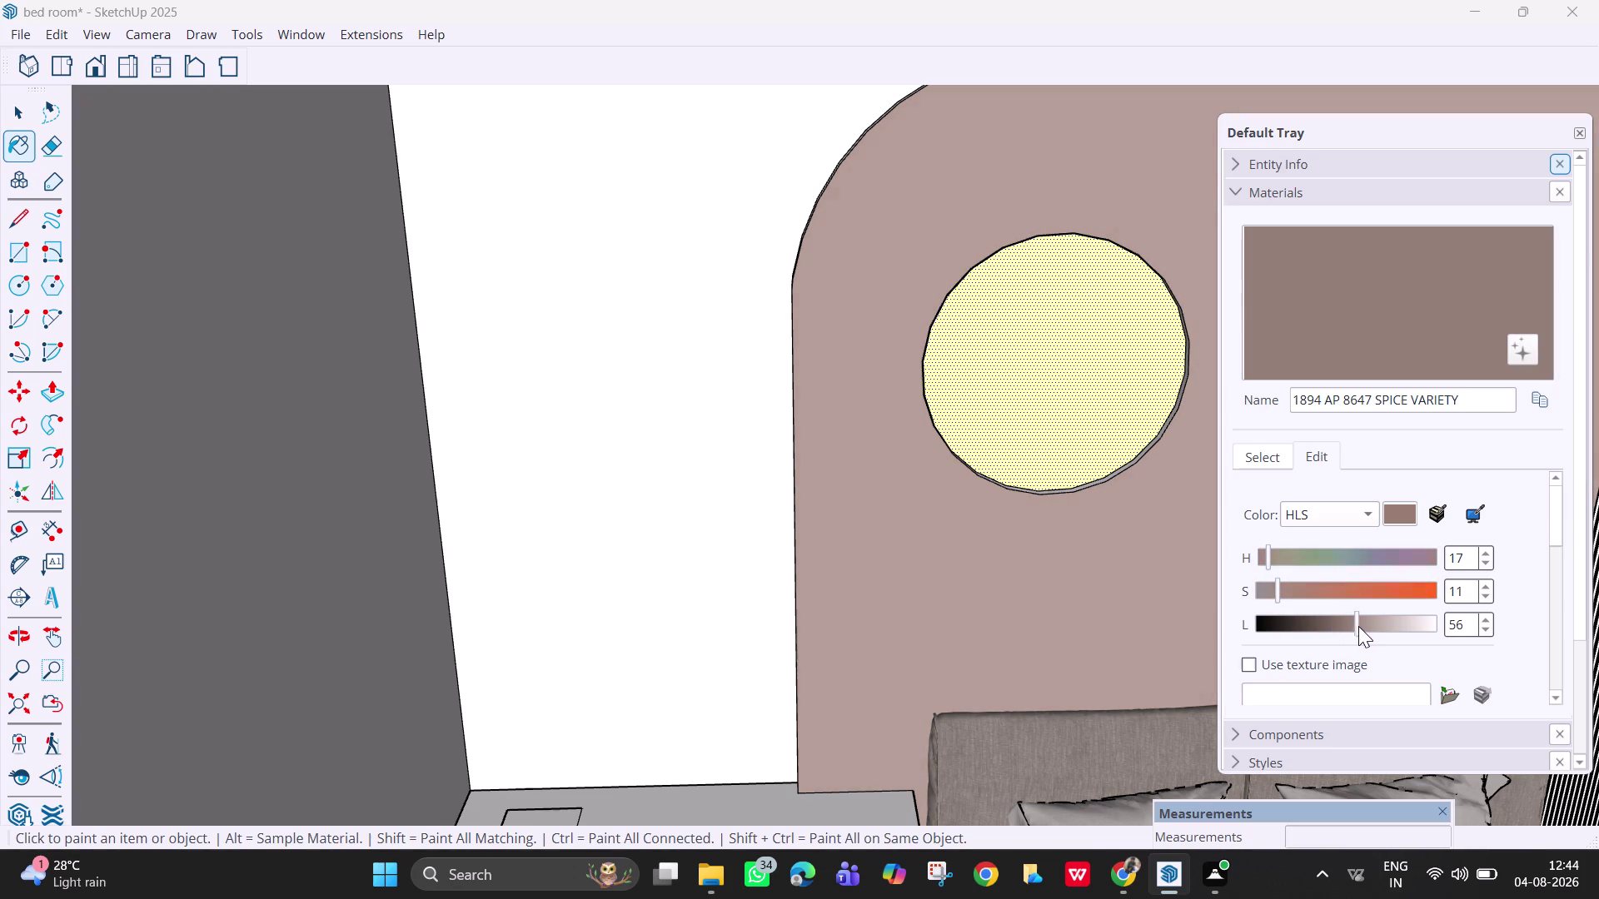
drag(1357, 627, 1389, 627)
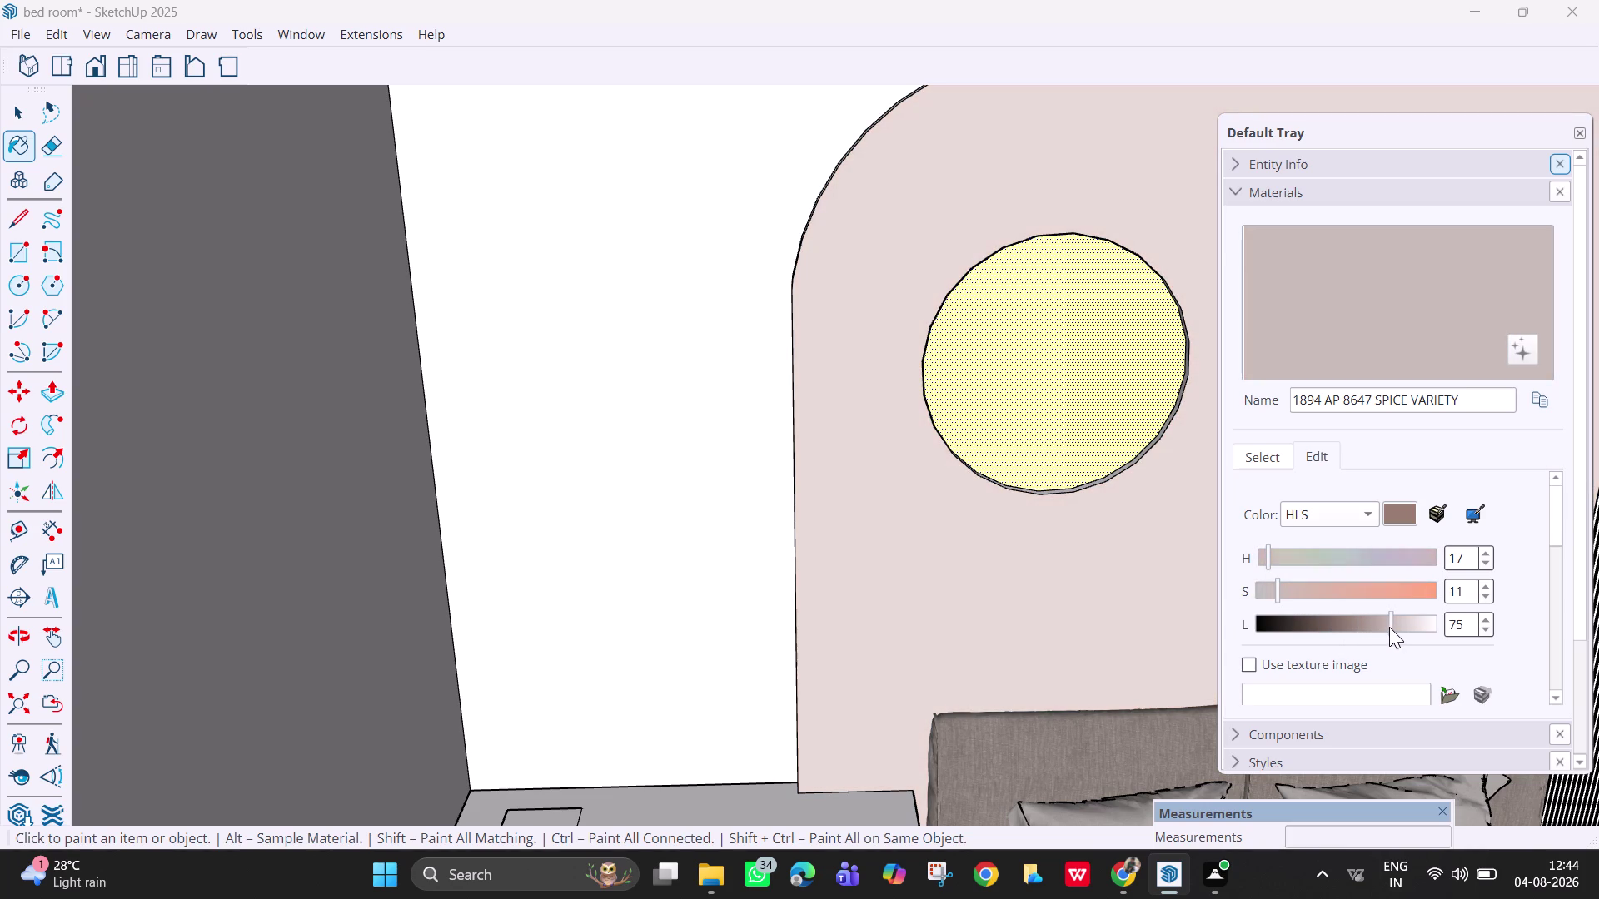
drag(1388, 627, 1403, 627)
right_click(1403, 627)
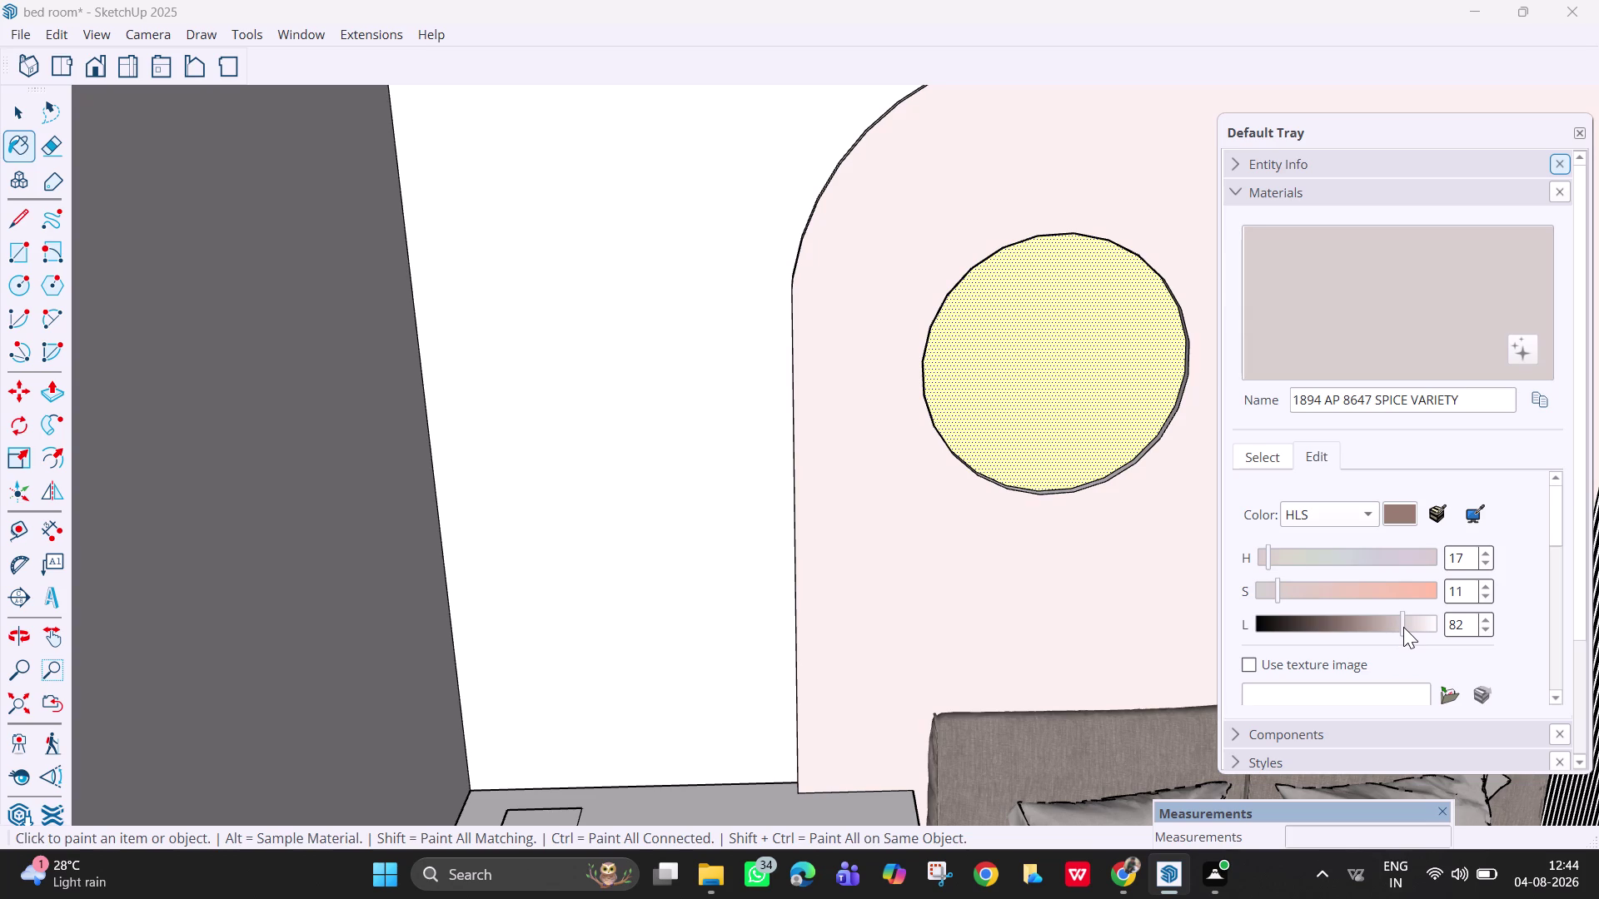
drag(1403, 627, 1409, 627)
drag(1409, 627, 1406, 625)
drag(1274, 591, 1264, 592)
drag(1265, 592, 1252, 592)
scroll(down, 3)
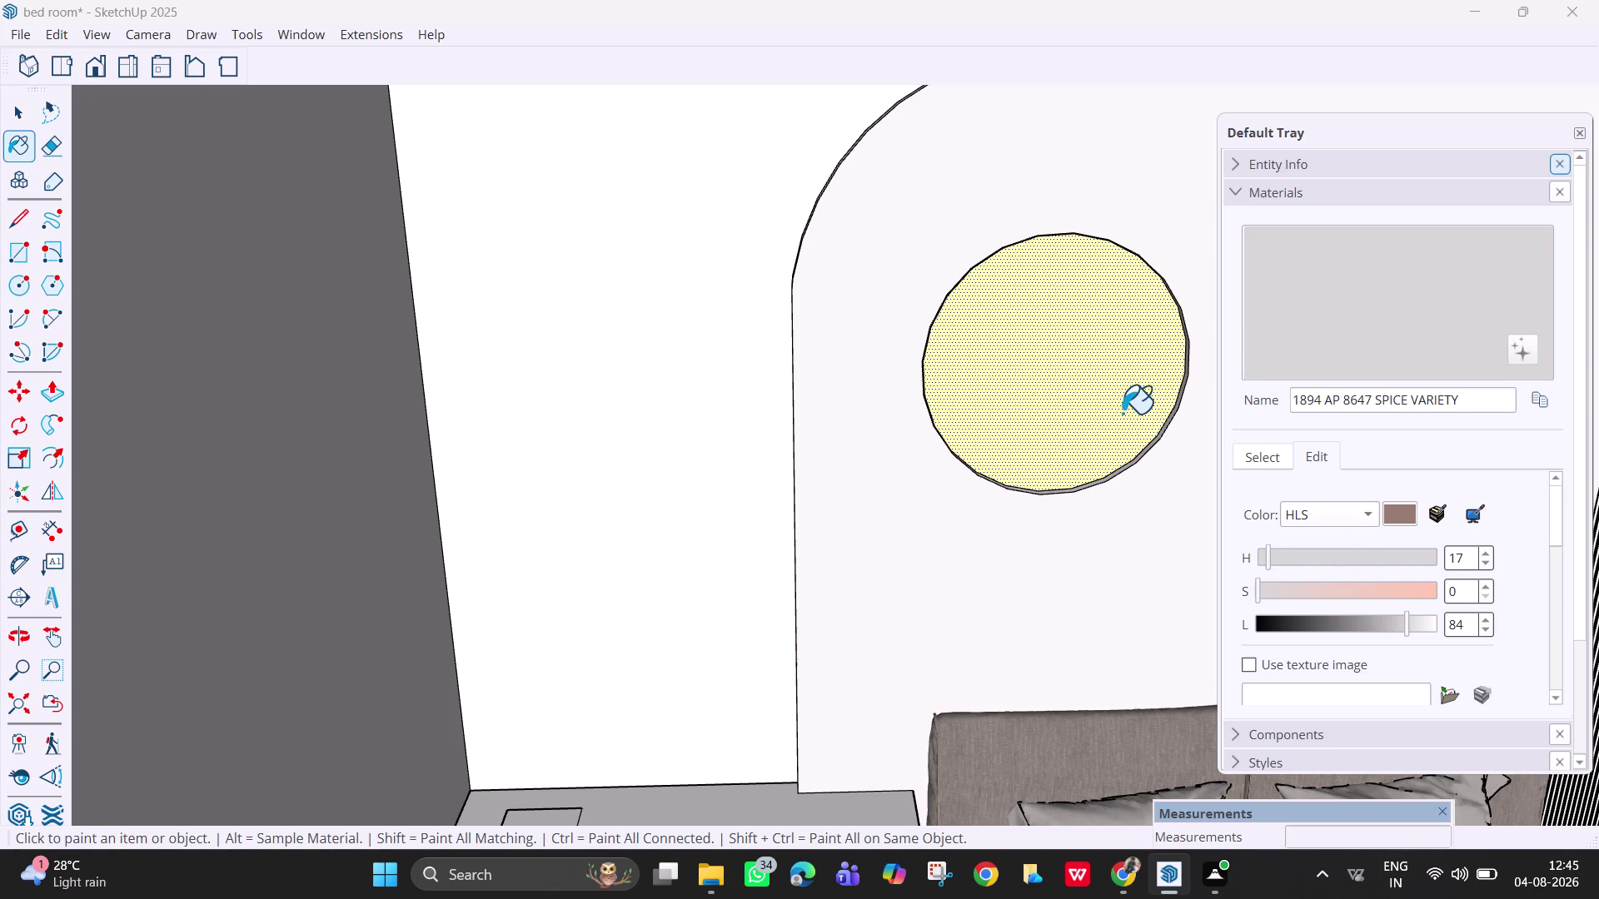
scroll(down, 3)
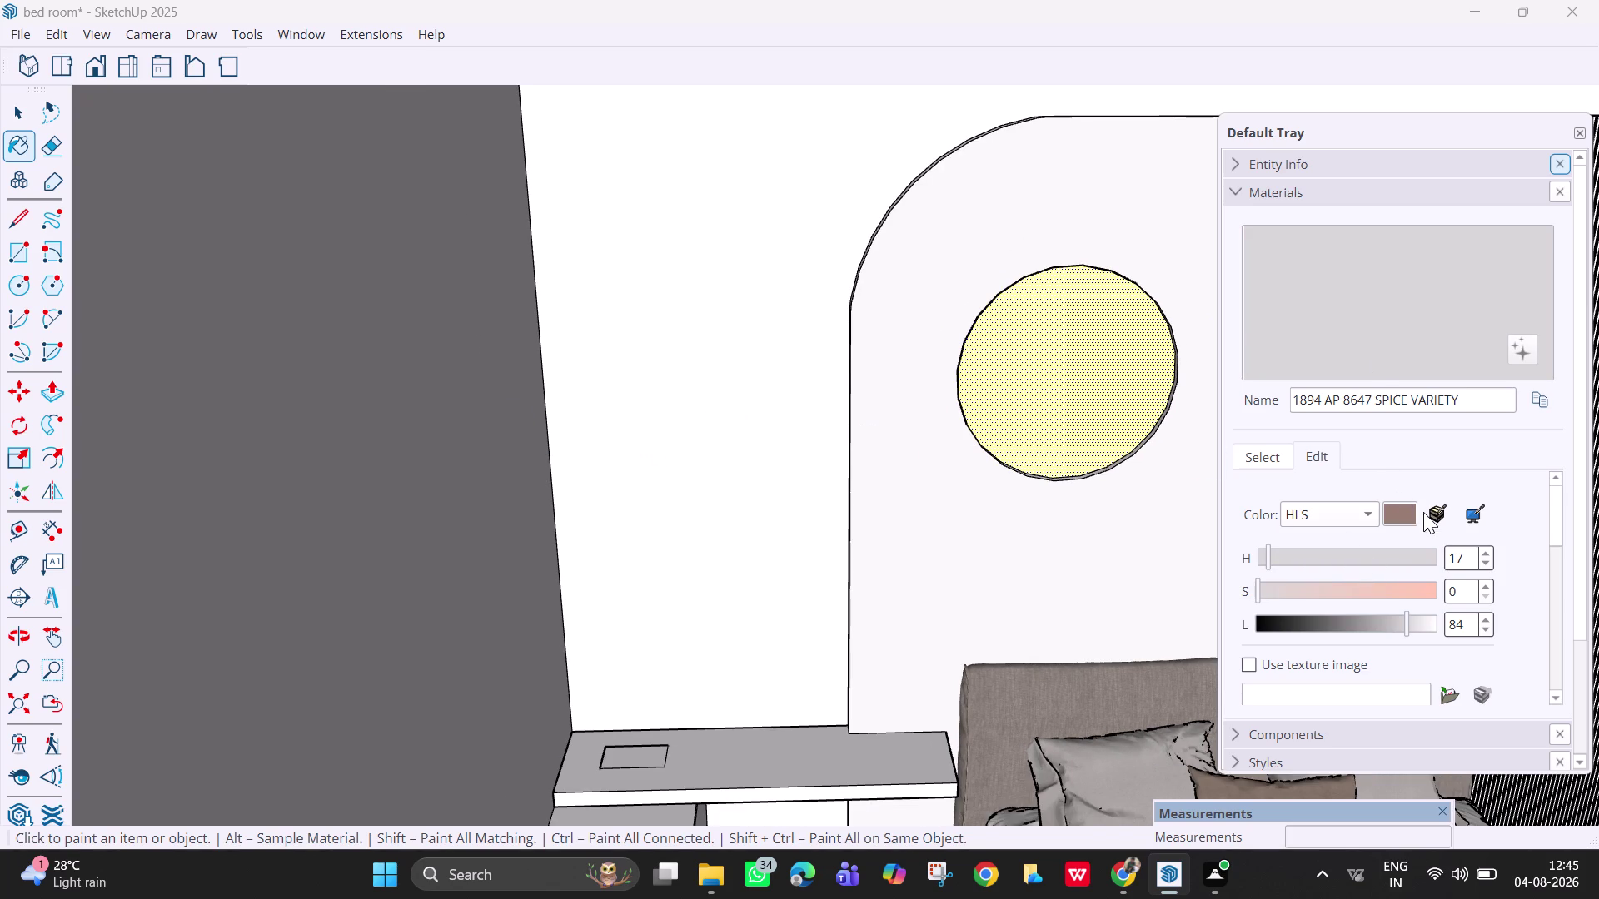
Switch the colour model to Color Wheel and return to the Asian Paints Chromatics swatches.
click(1312, 516)
click(1314, 474)
click(1338, 510)
click(1335, 511)
click(1302, 506)
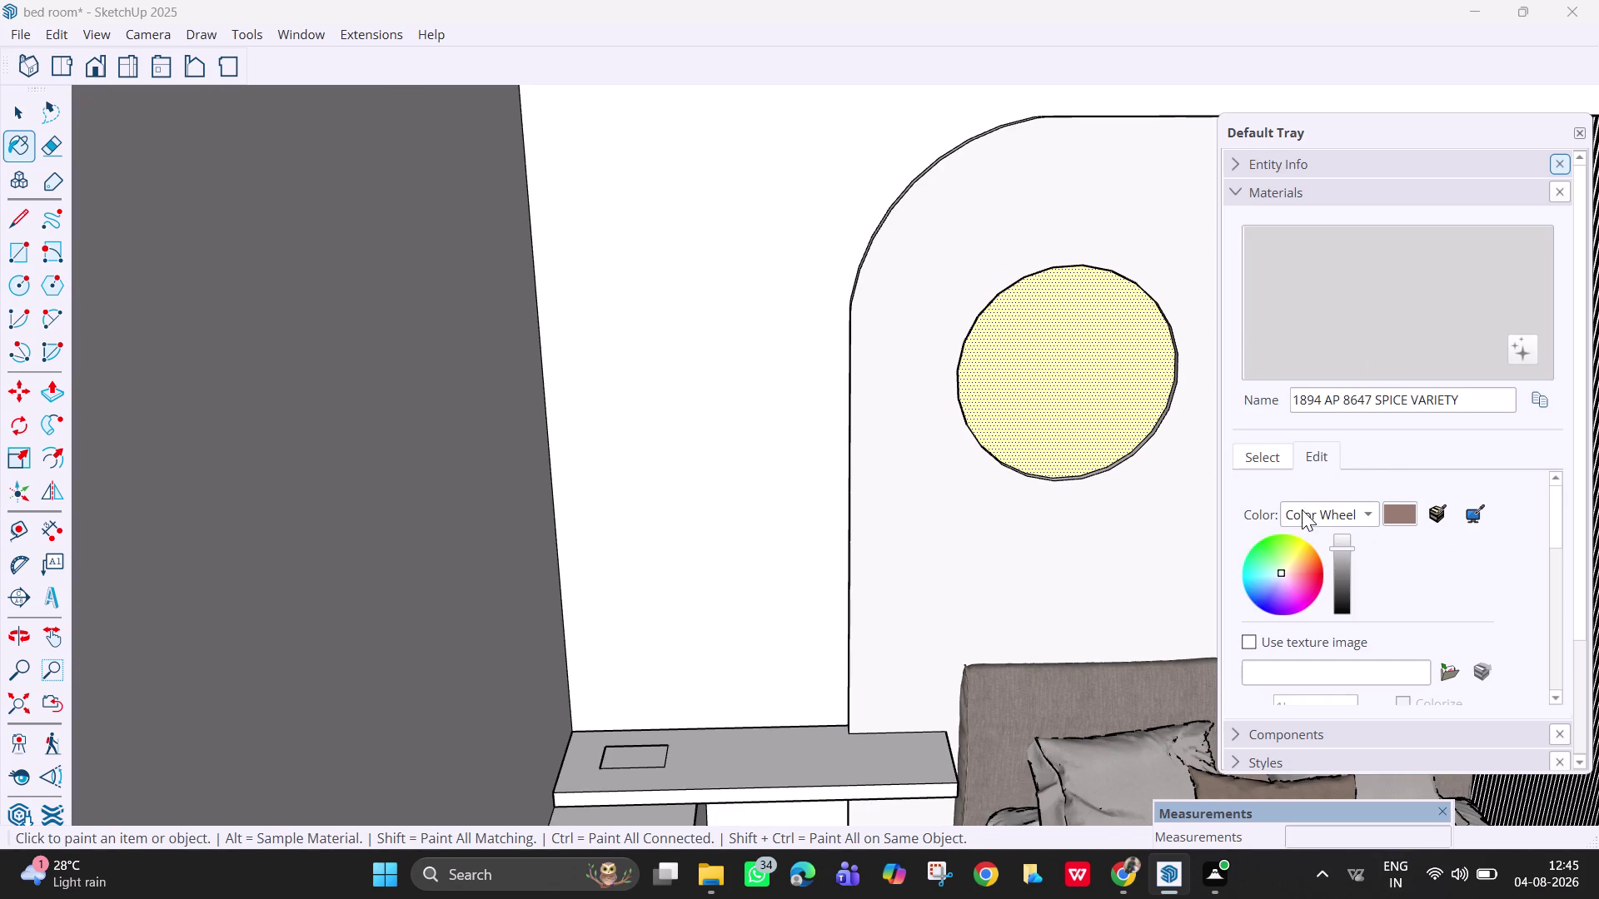
drag(1341, 549, 1337, 553)
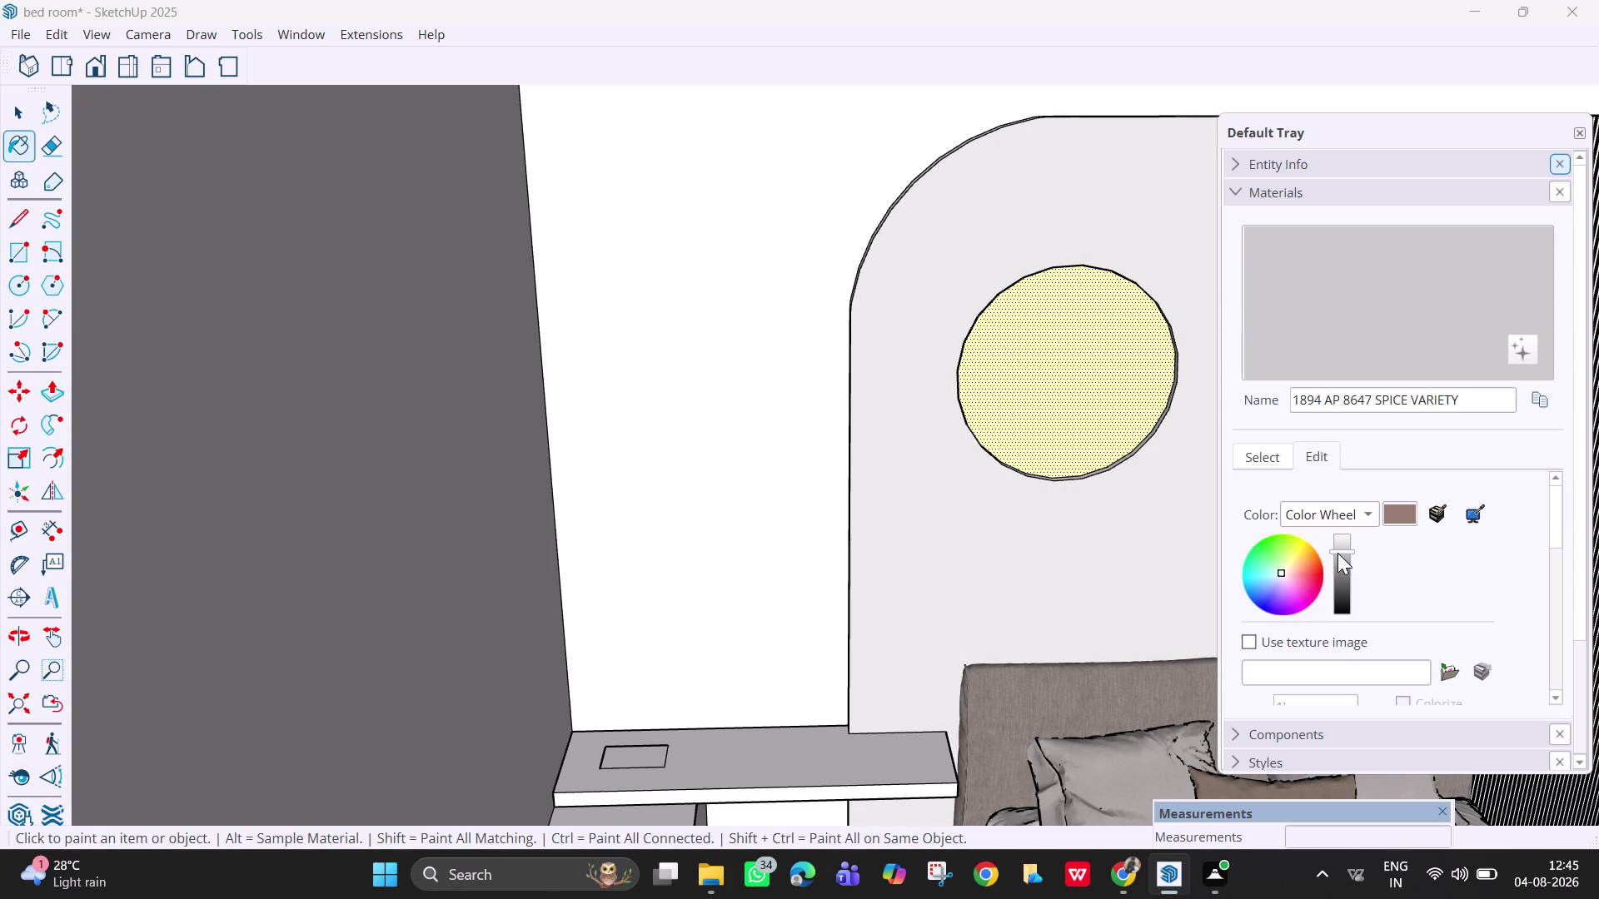
drag(1337, 553, 1349, 552)
click(1313, 462)
click(1258, 451)
click(1285, 549)
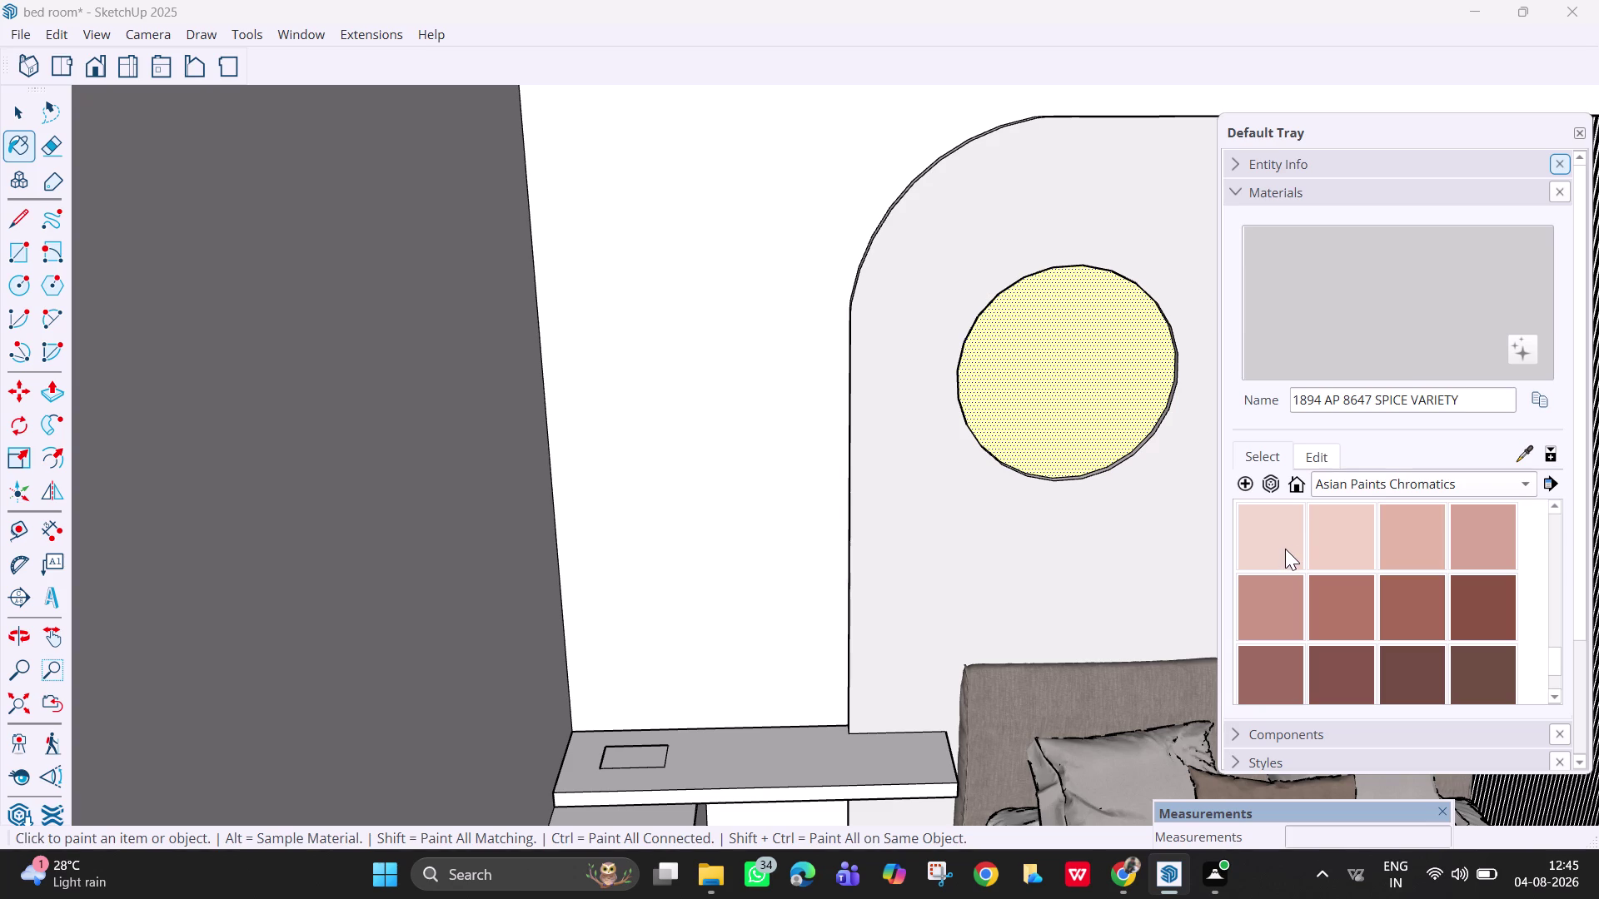
Show the Asian Paints Whites material collection.
scroll(up, 3)
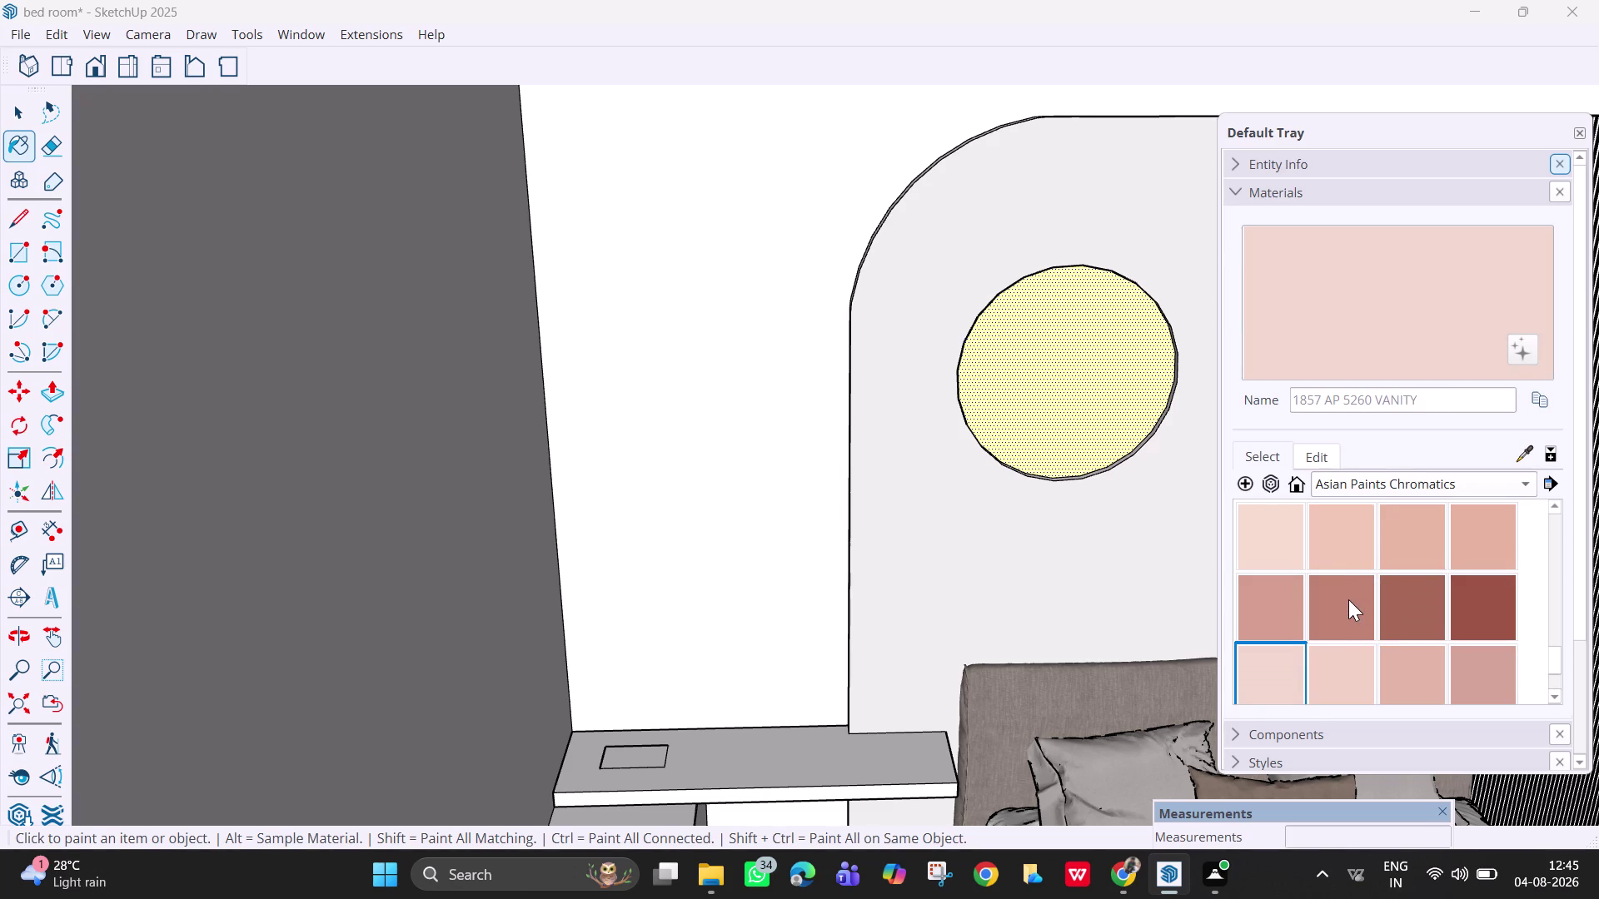
scroll(up, 3)
scroll(up, 3)
click(1408, 483)
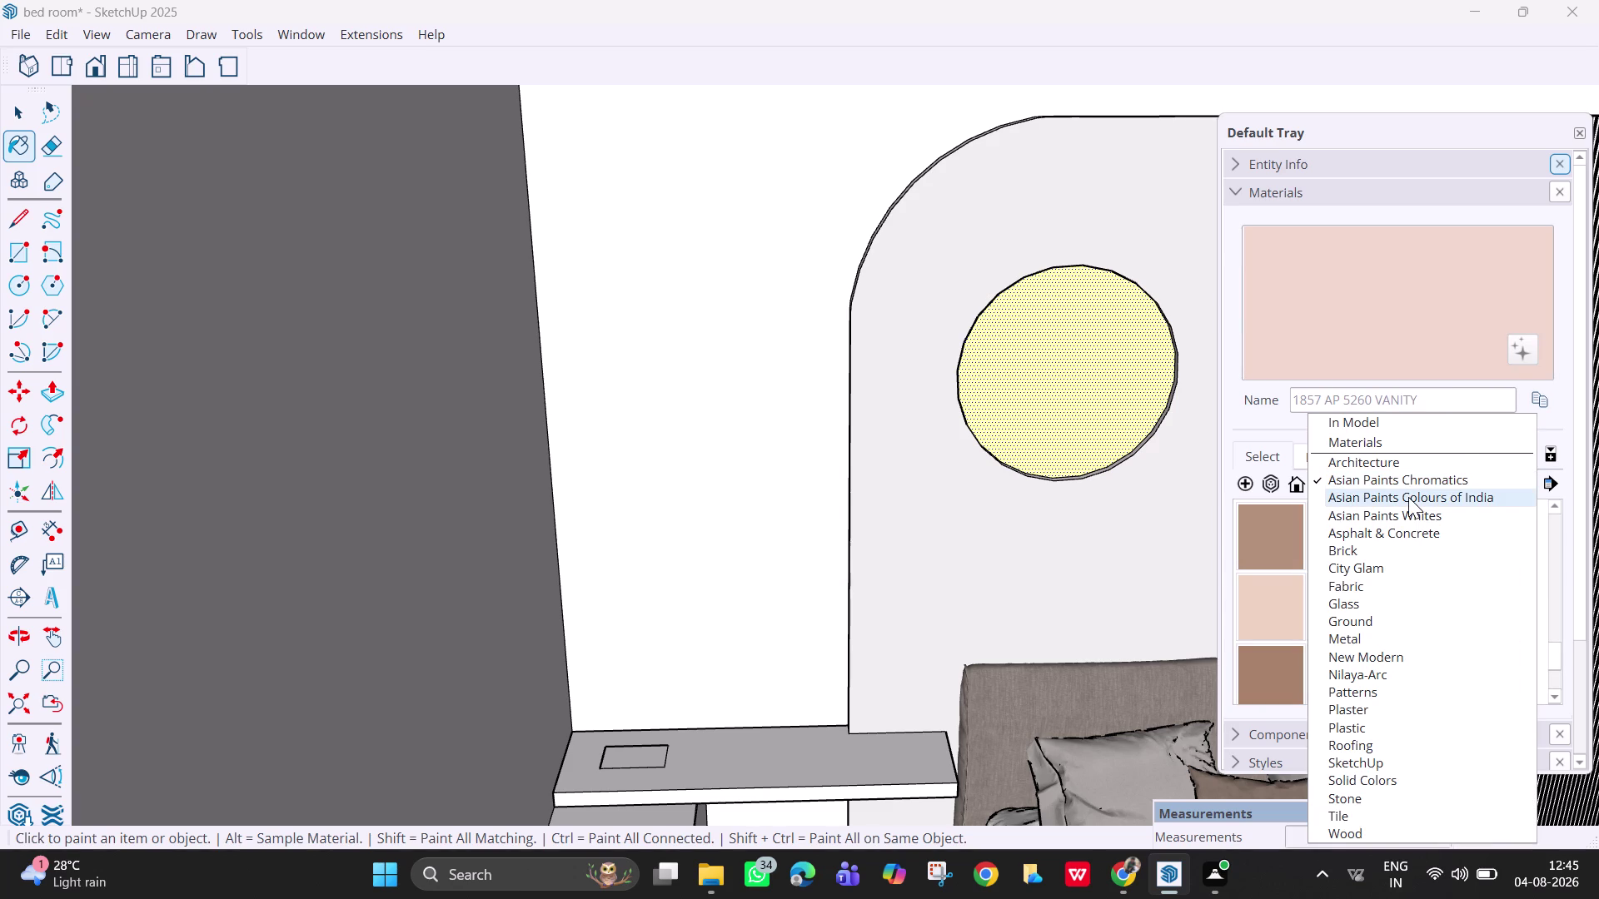
click(1408, 513)
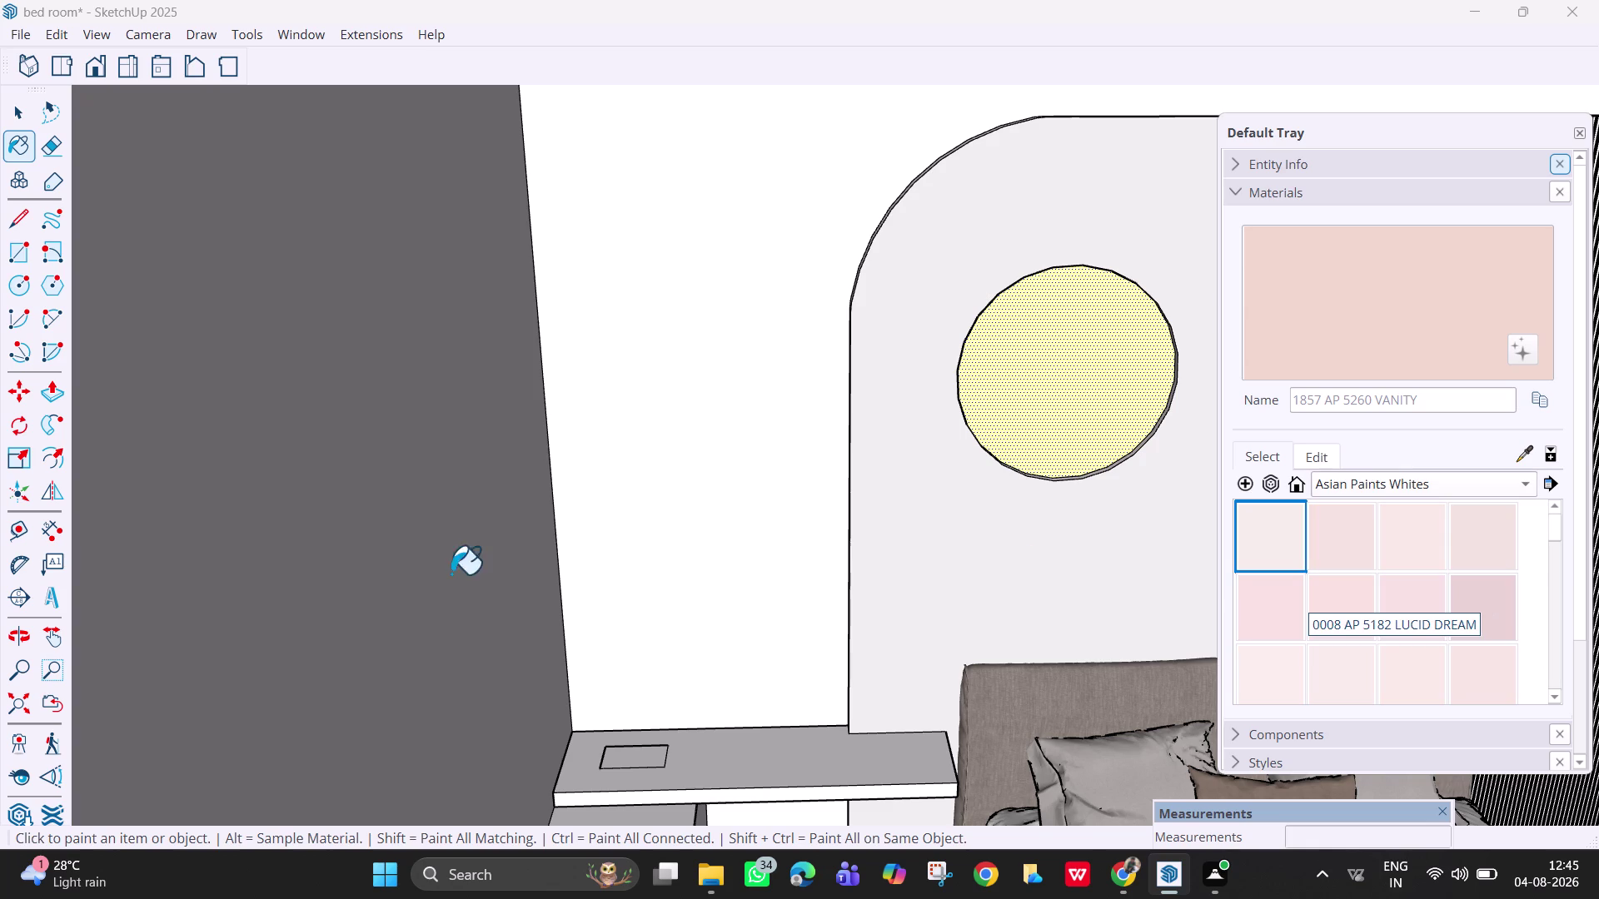
Browse the Whites swatches and apply Firefly Flicker, then Moonlight, to the wall.
scroll(down, 3)
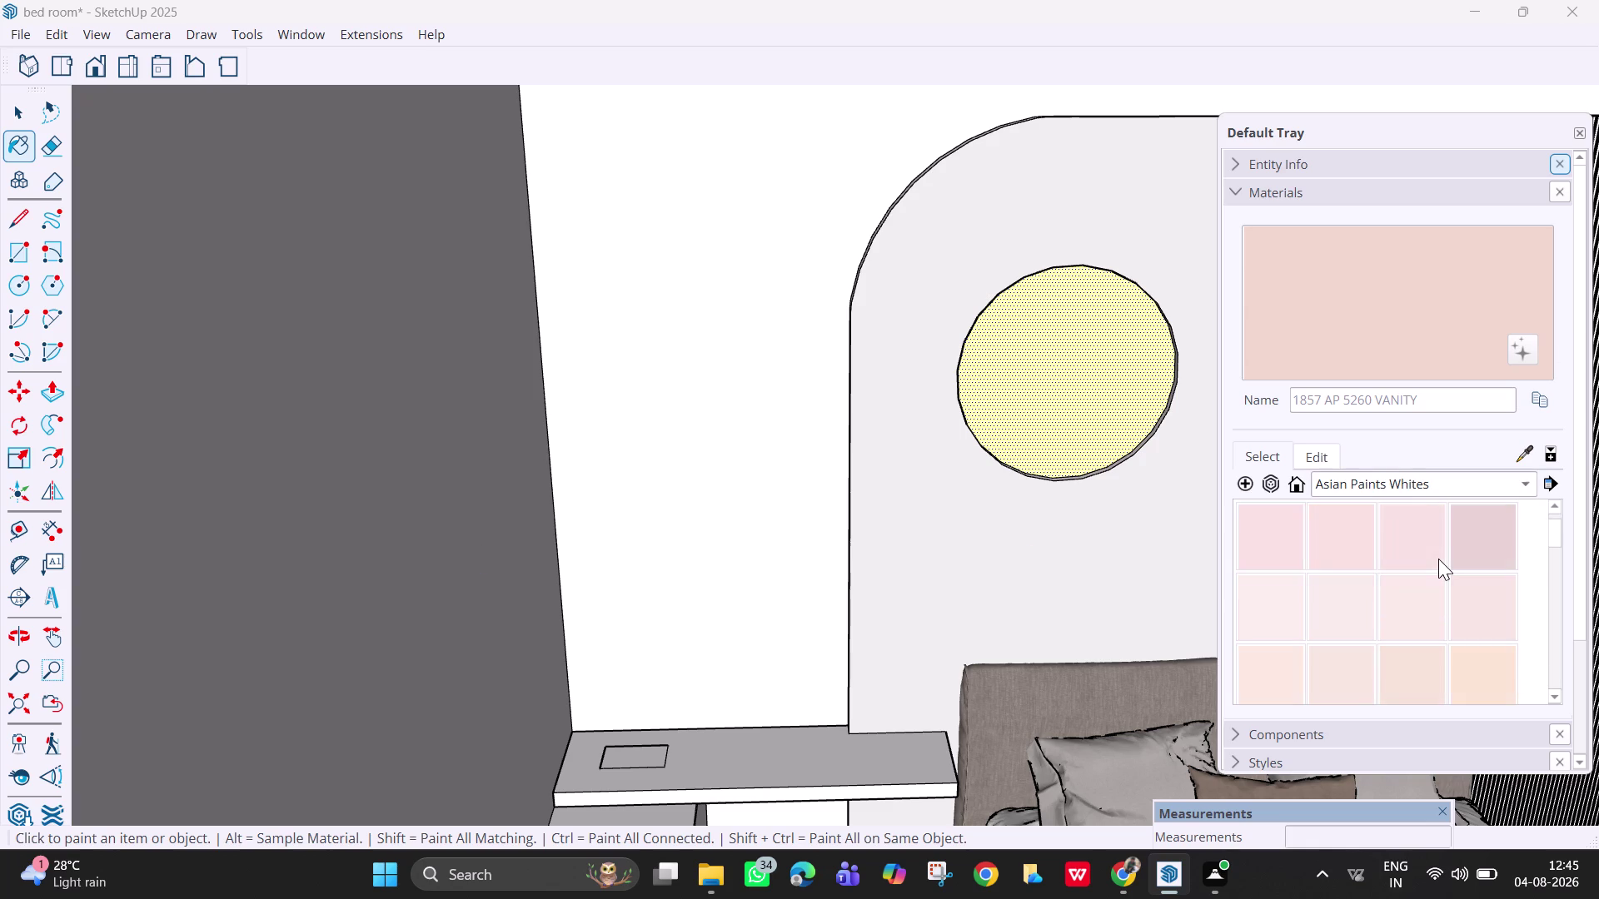
scroll(down, 3)
scroll(down, 3)
scroll(down, 3)
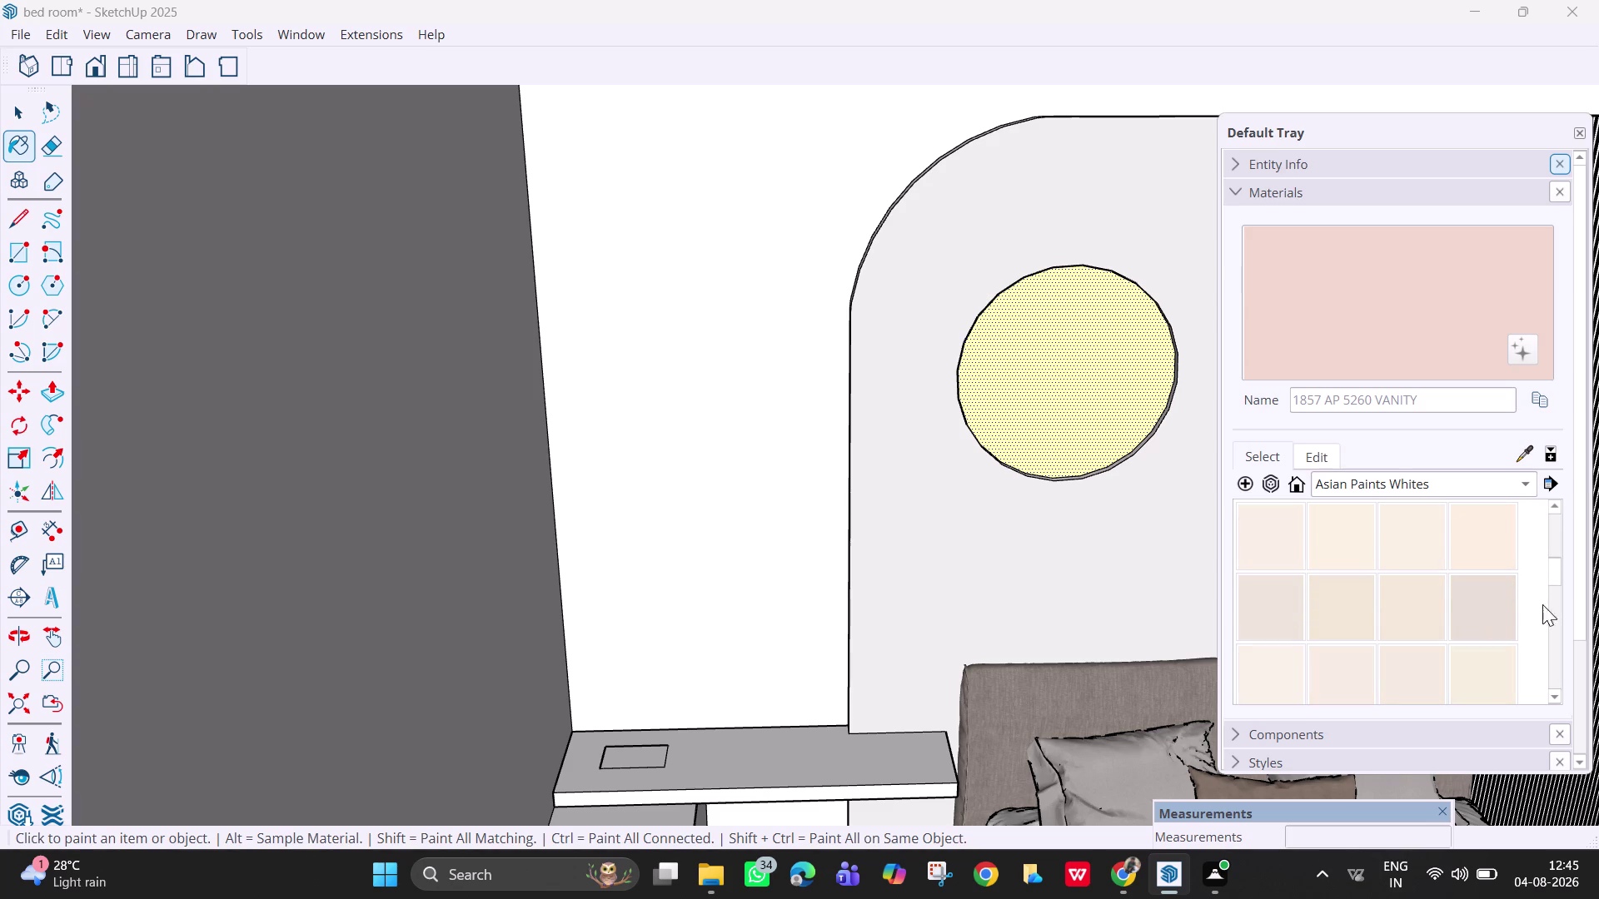
drag(1561, 578, 1561, 689)
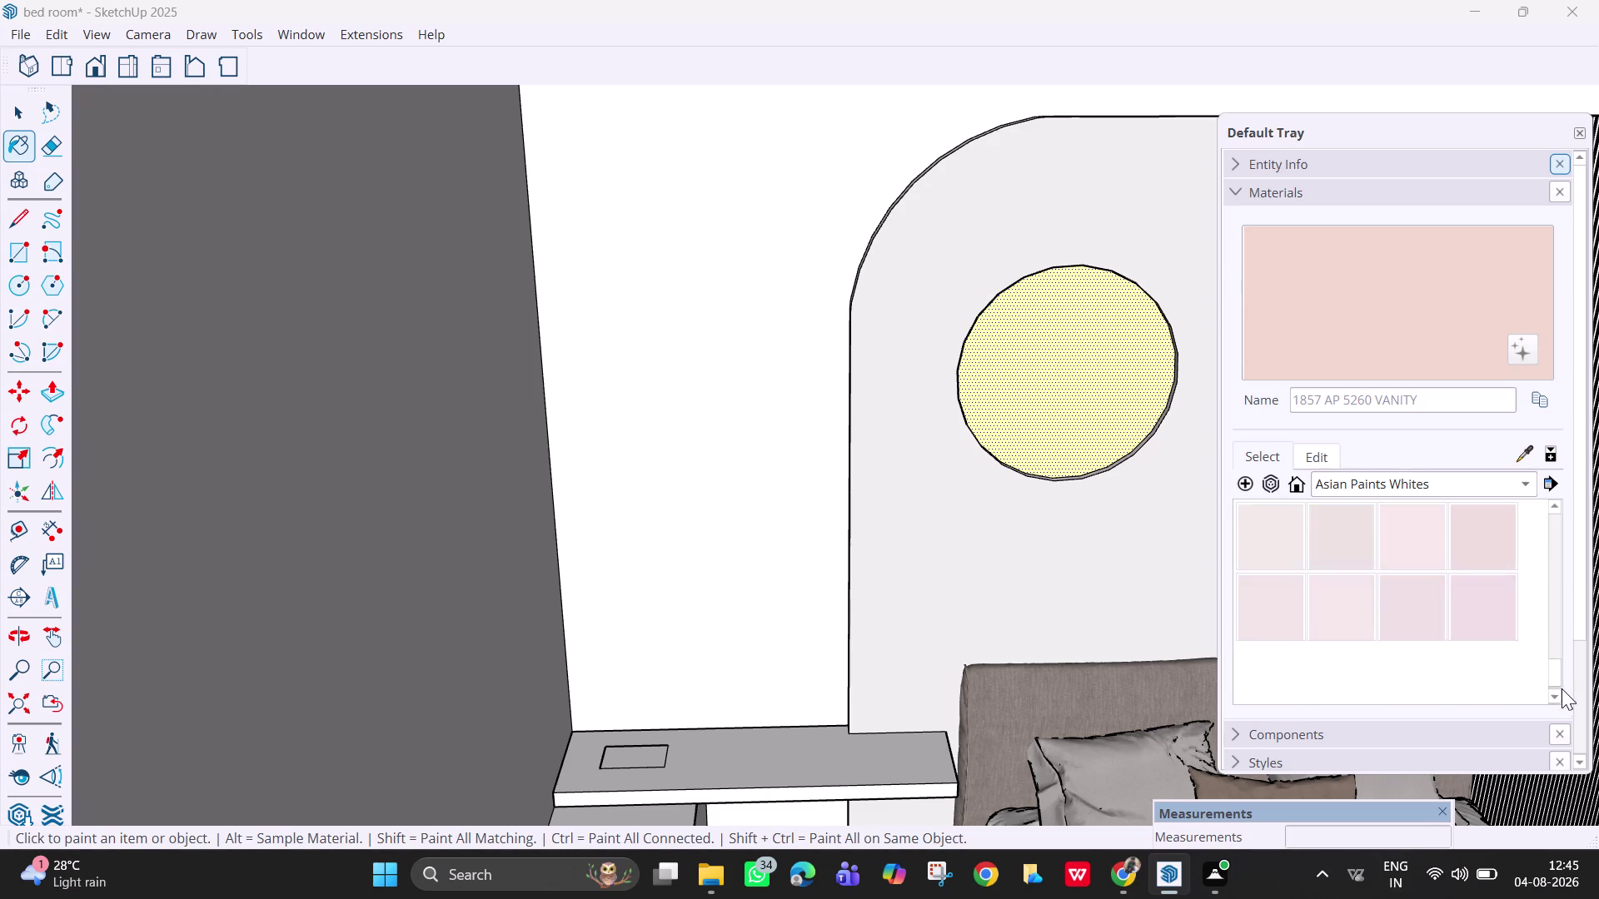
drag(1561, 689, 1576, 674)
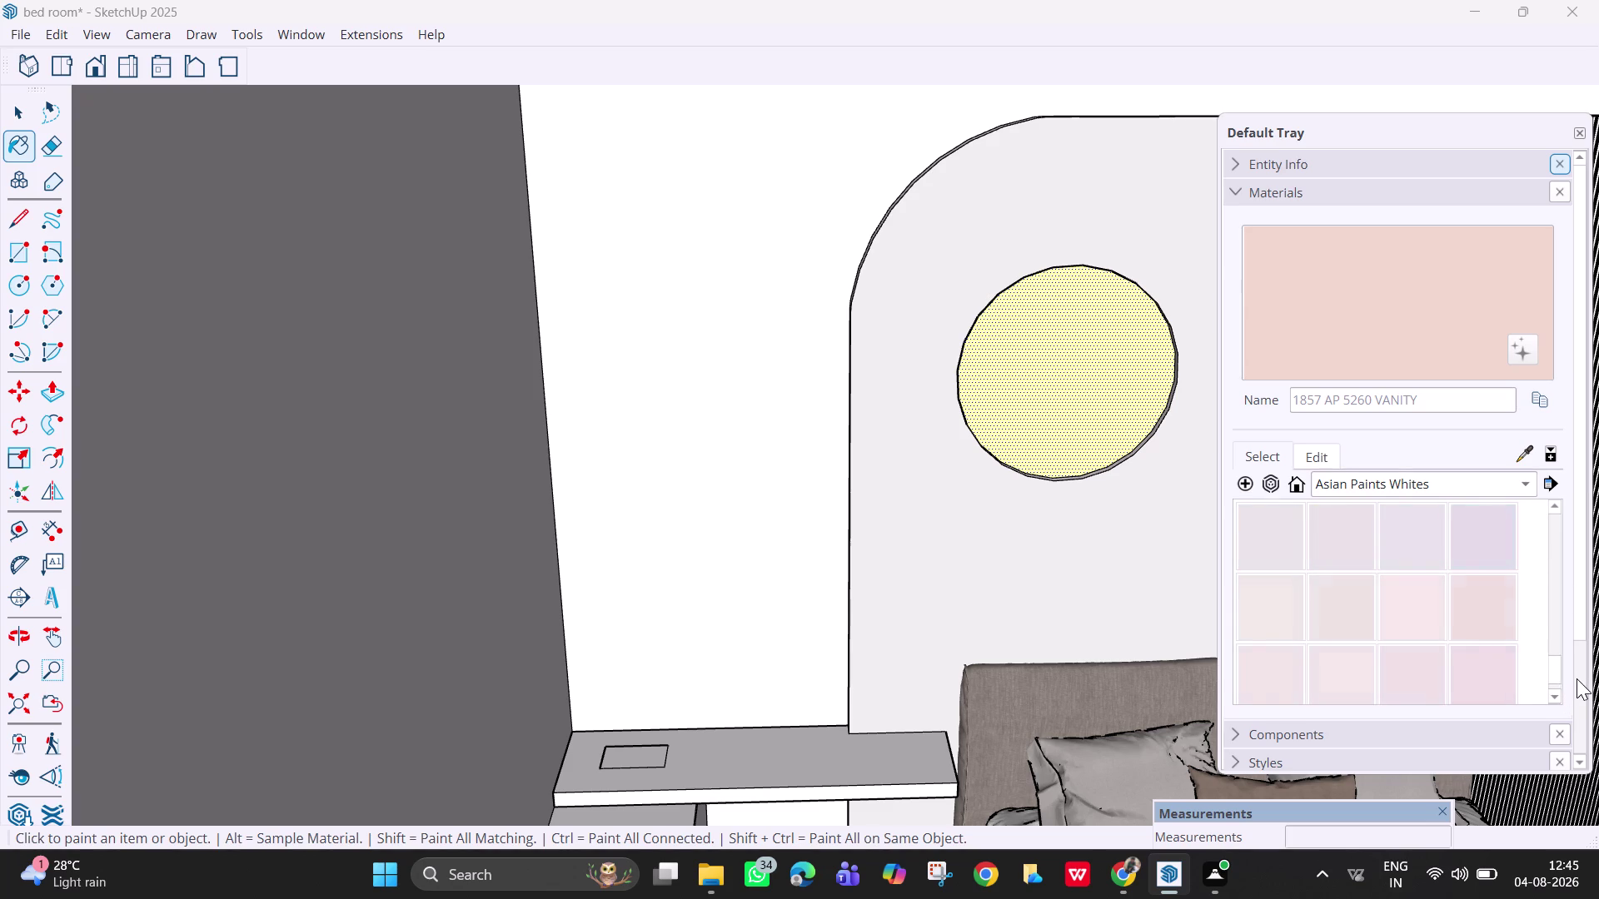
drag(1576, 673, 1571, 663)
drag(1571, 663, 1564, 645)
drag(1565, 646, 1564, 628)
drag(1564, 628, 1563, 614)
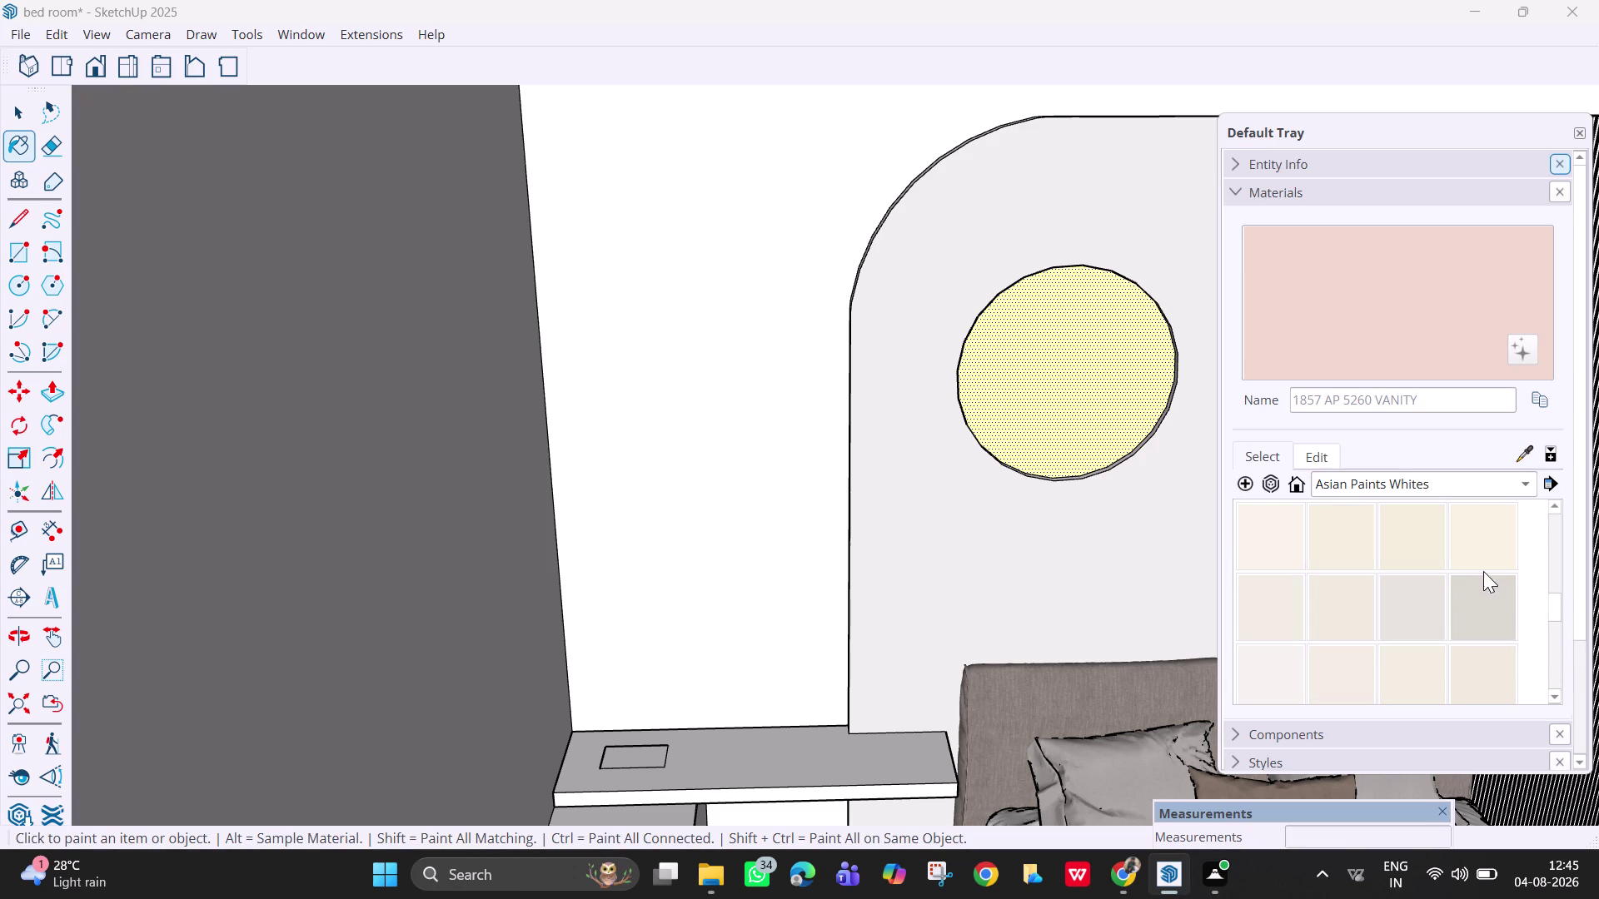
click(1470, 557)
click(1097, 549)
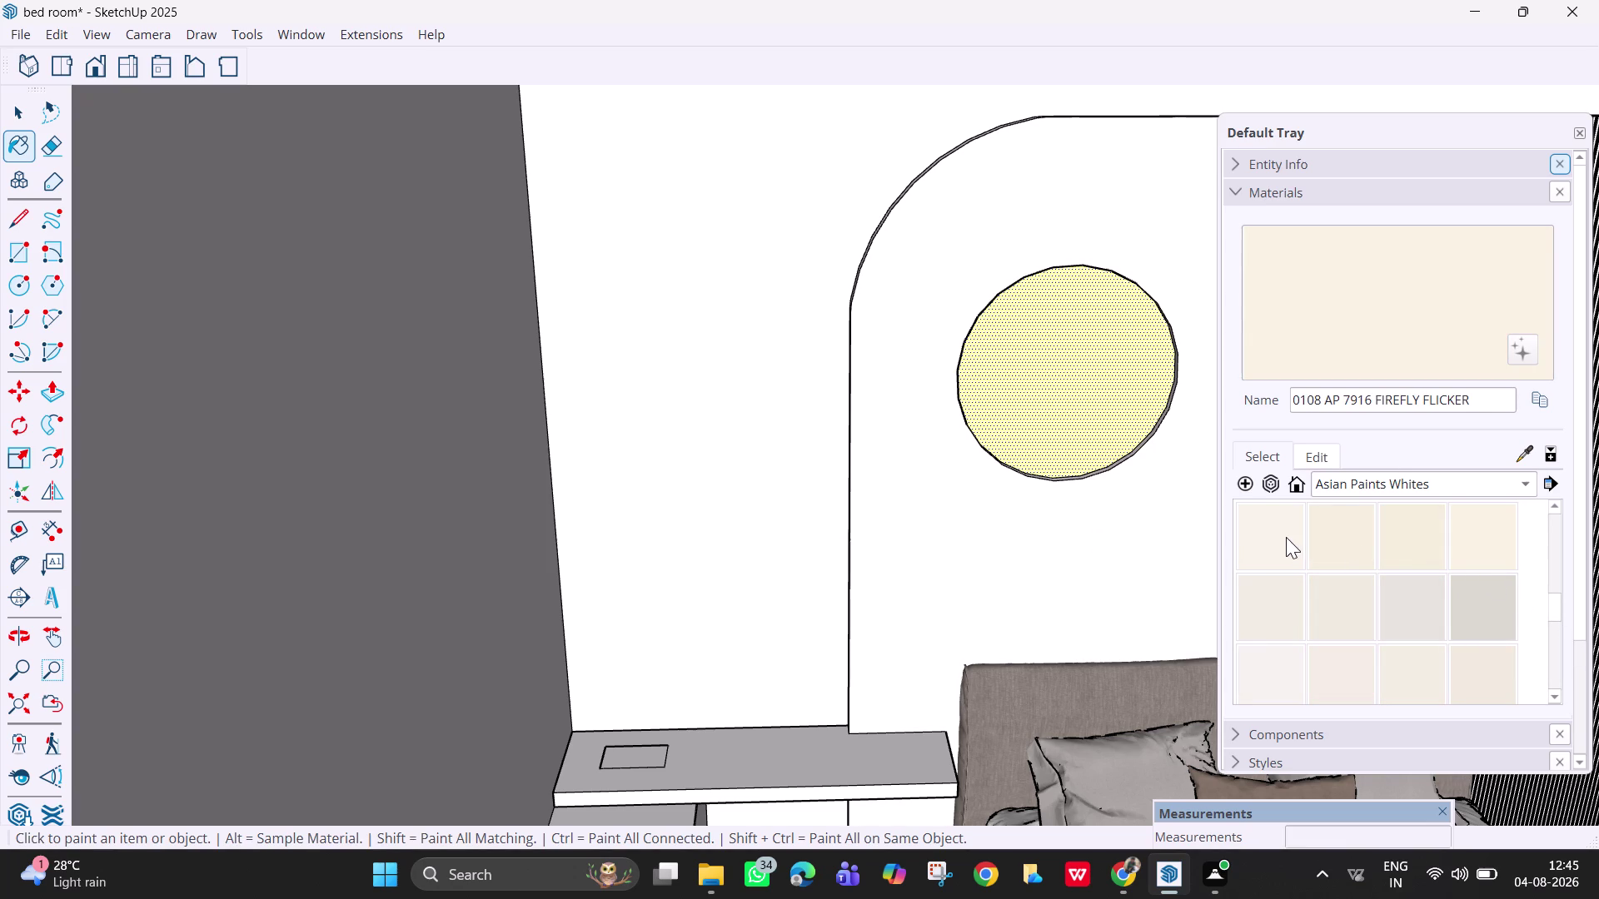
click(1353, 552)
click(1170, 565)
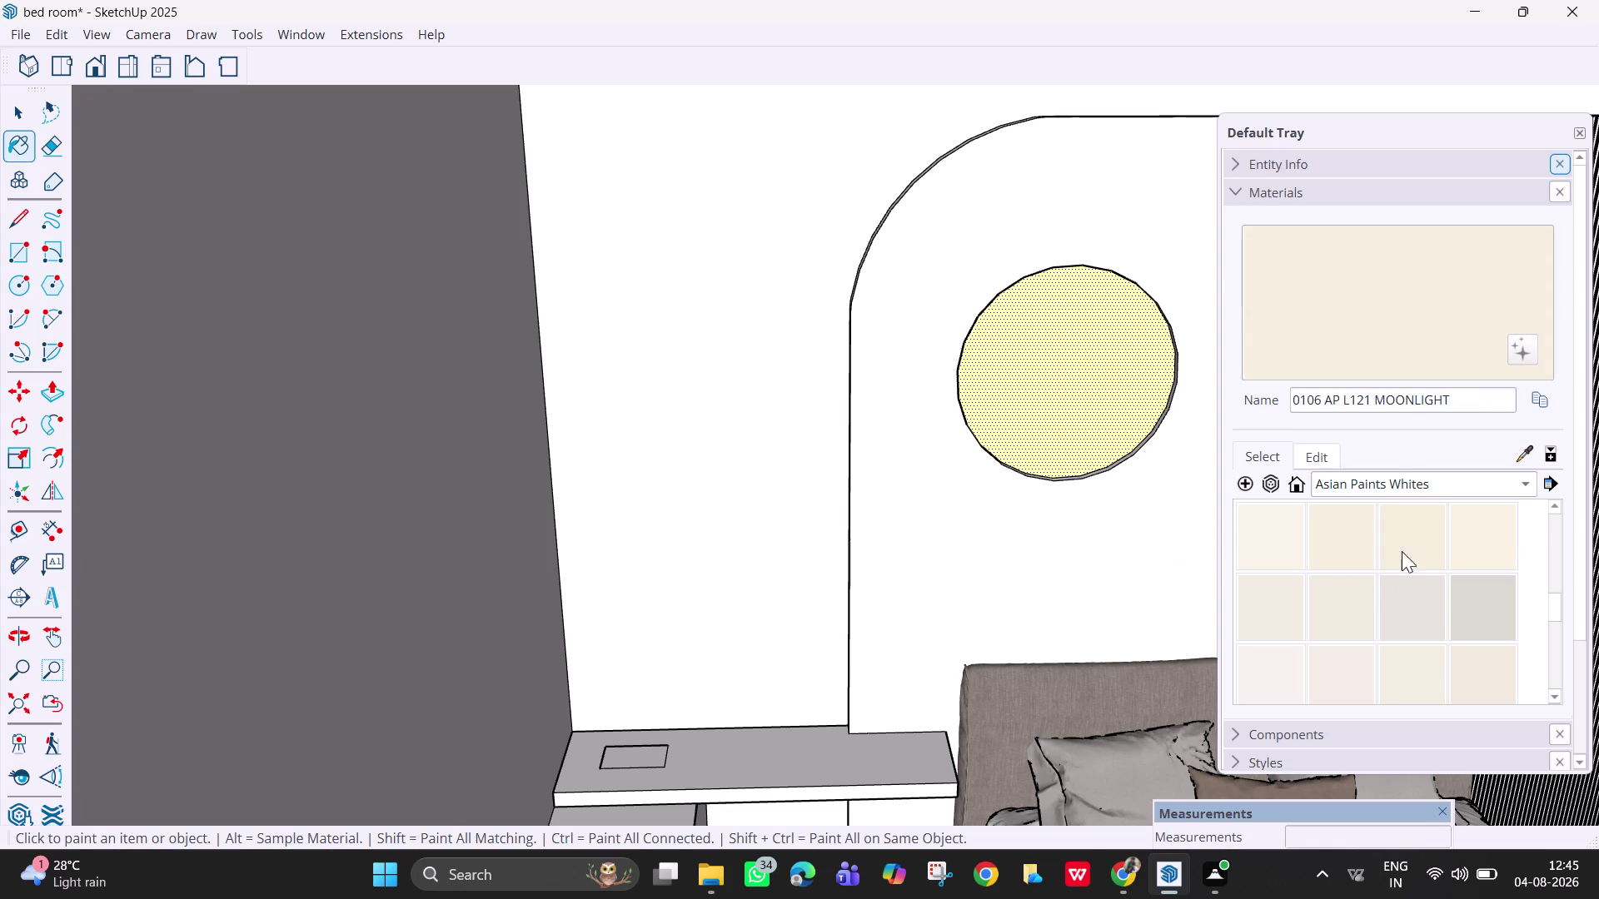
Try another white paint, then apply Pressed Linen to the wall.
drag(1406, 542, 1351, 553)
click(1065, 636)
click(1116, 584)
scroll(up, 3)
scroll(up, 3)
scroll(up, 3)
scroll(up, 3)
scroll(up, 3)
click(1482, 666)
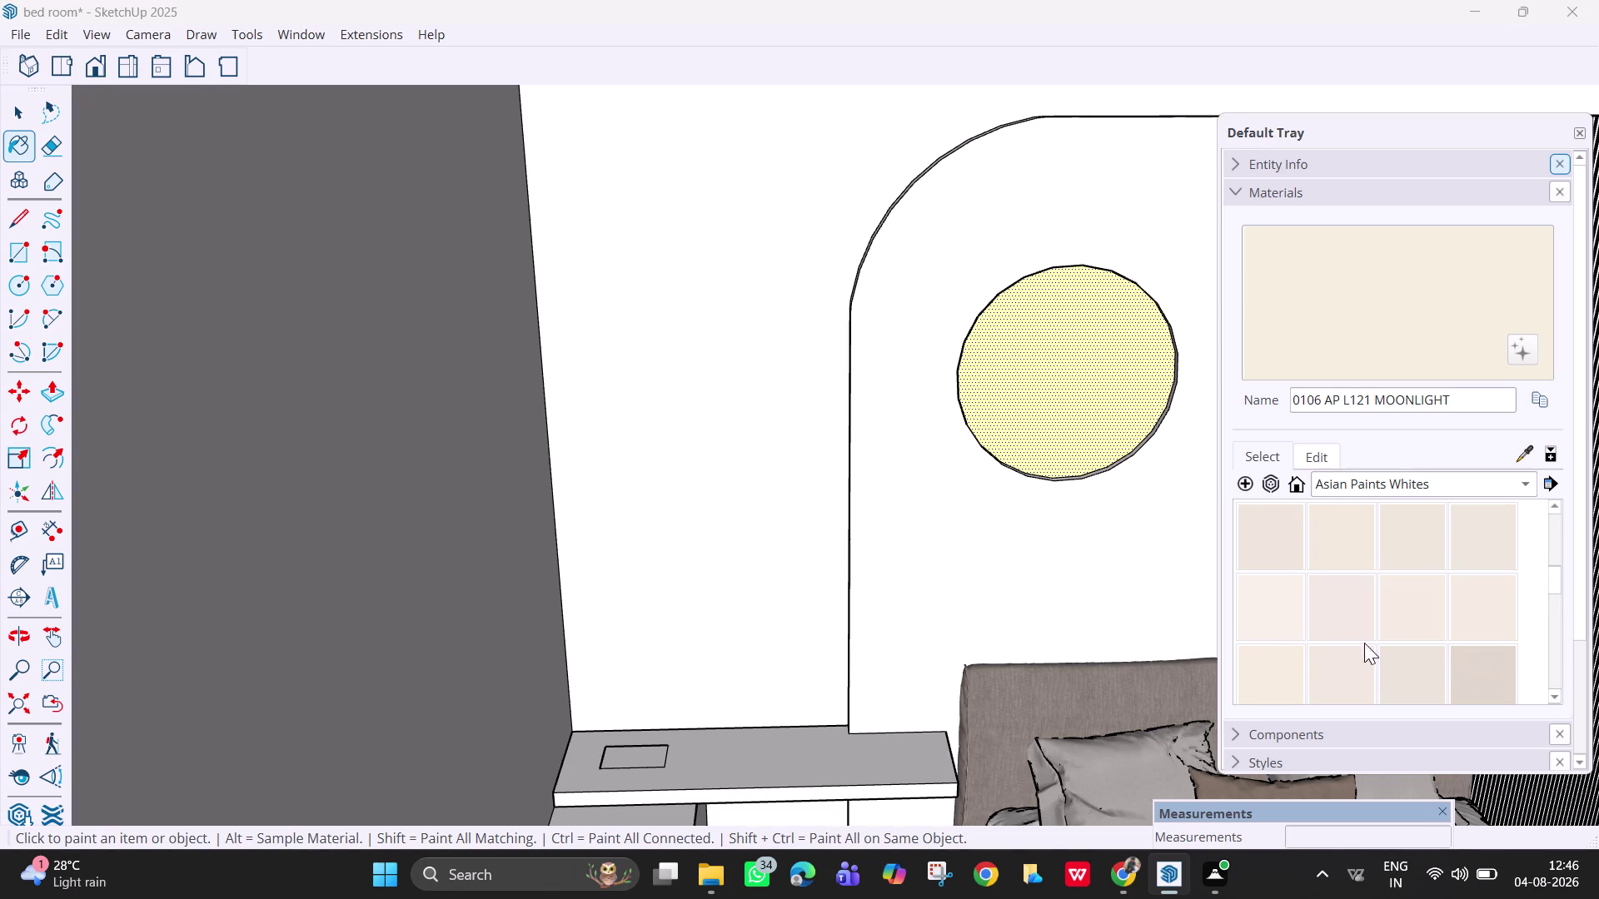
click(1175, 594)
scroll(up, 3)
scroll(up, 3)
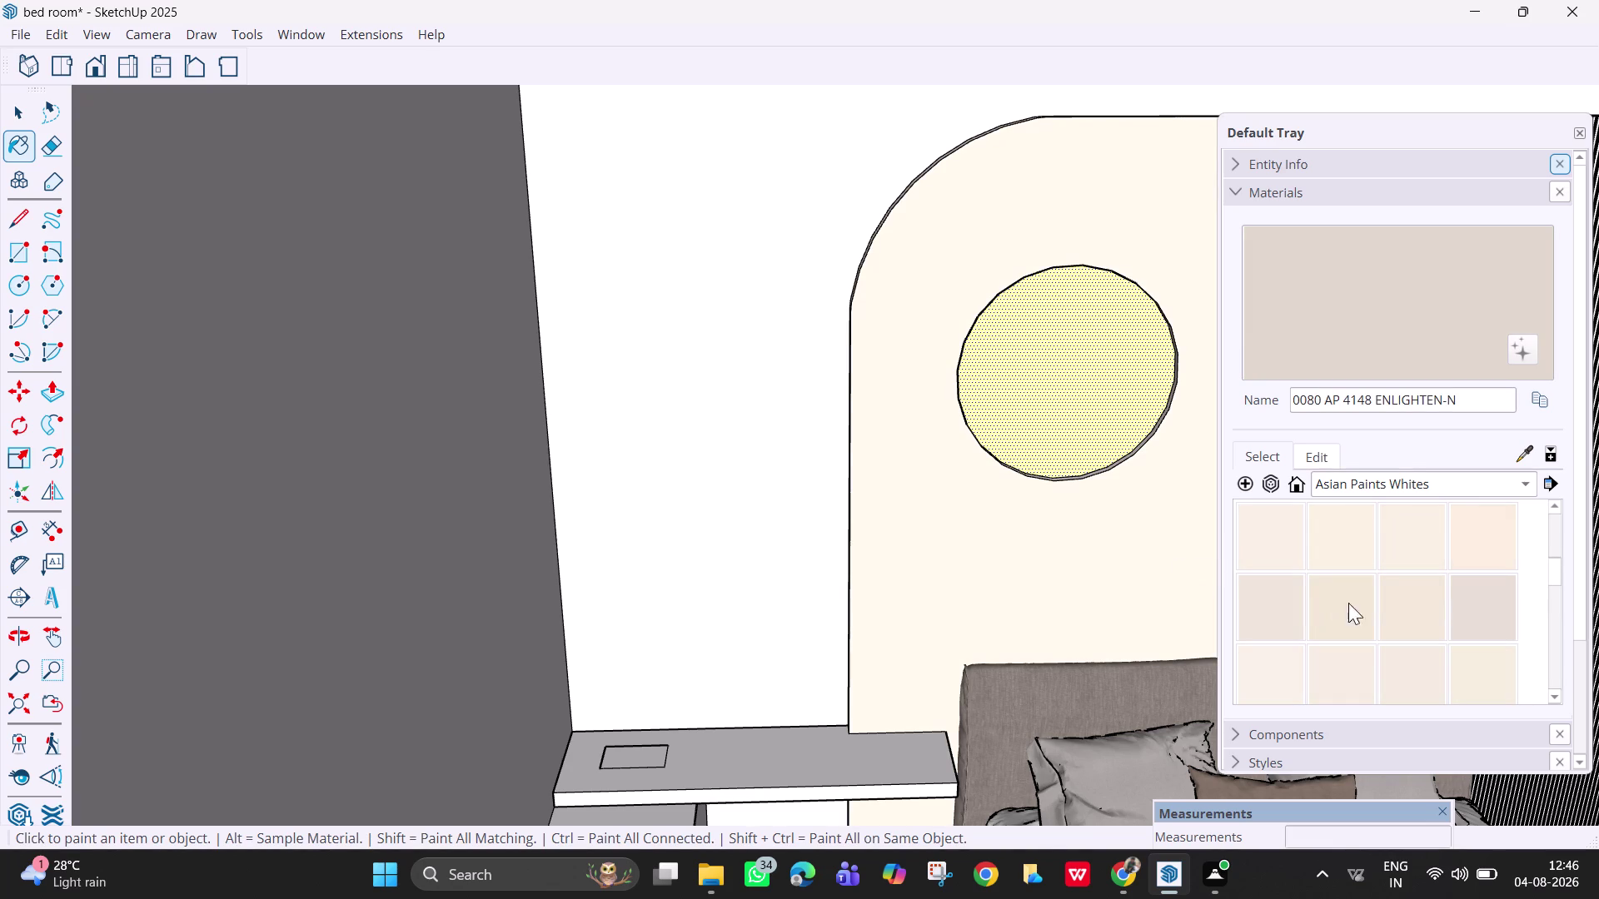
click(1272, 536)
click(1179, 550)
Switch the materials library to the Asian Paints Colours of India collection.
scroll(up, 3)
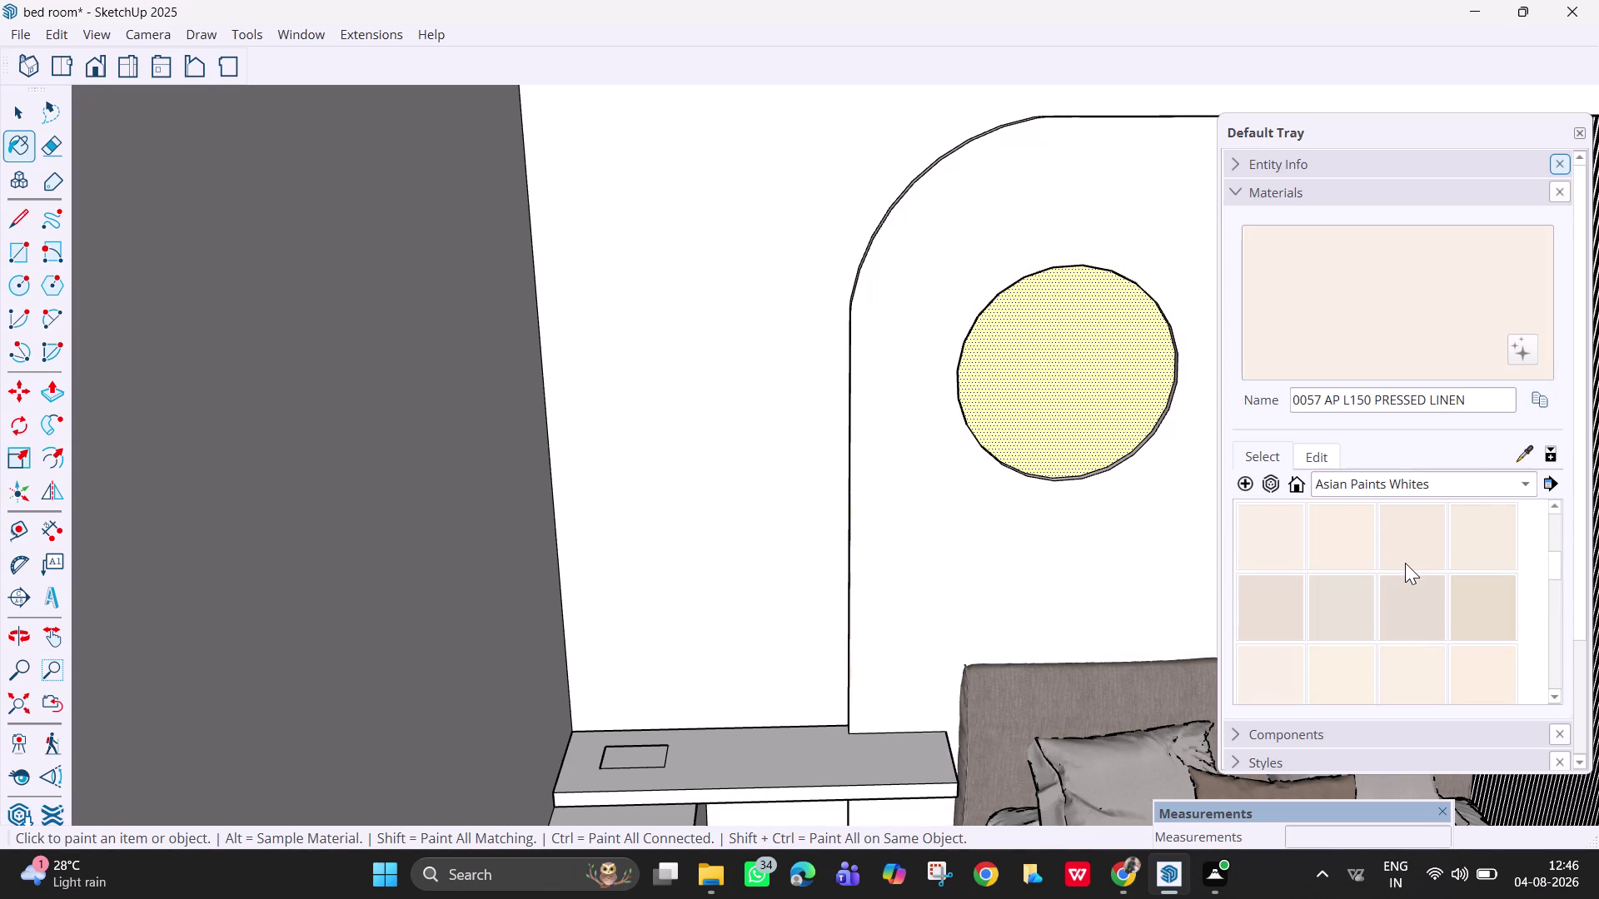
click(1372, 481)
click(1378, 469)
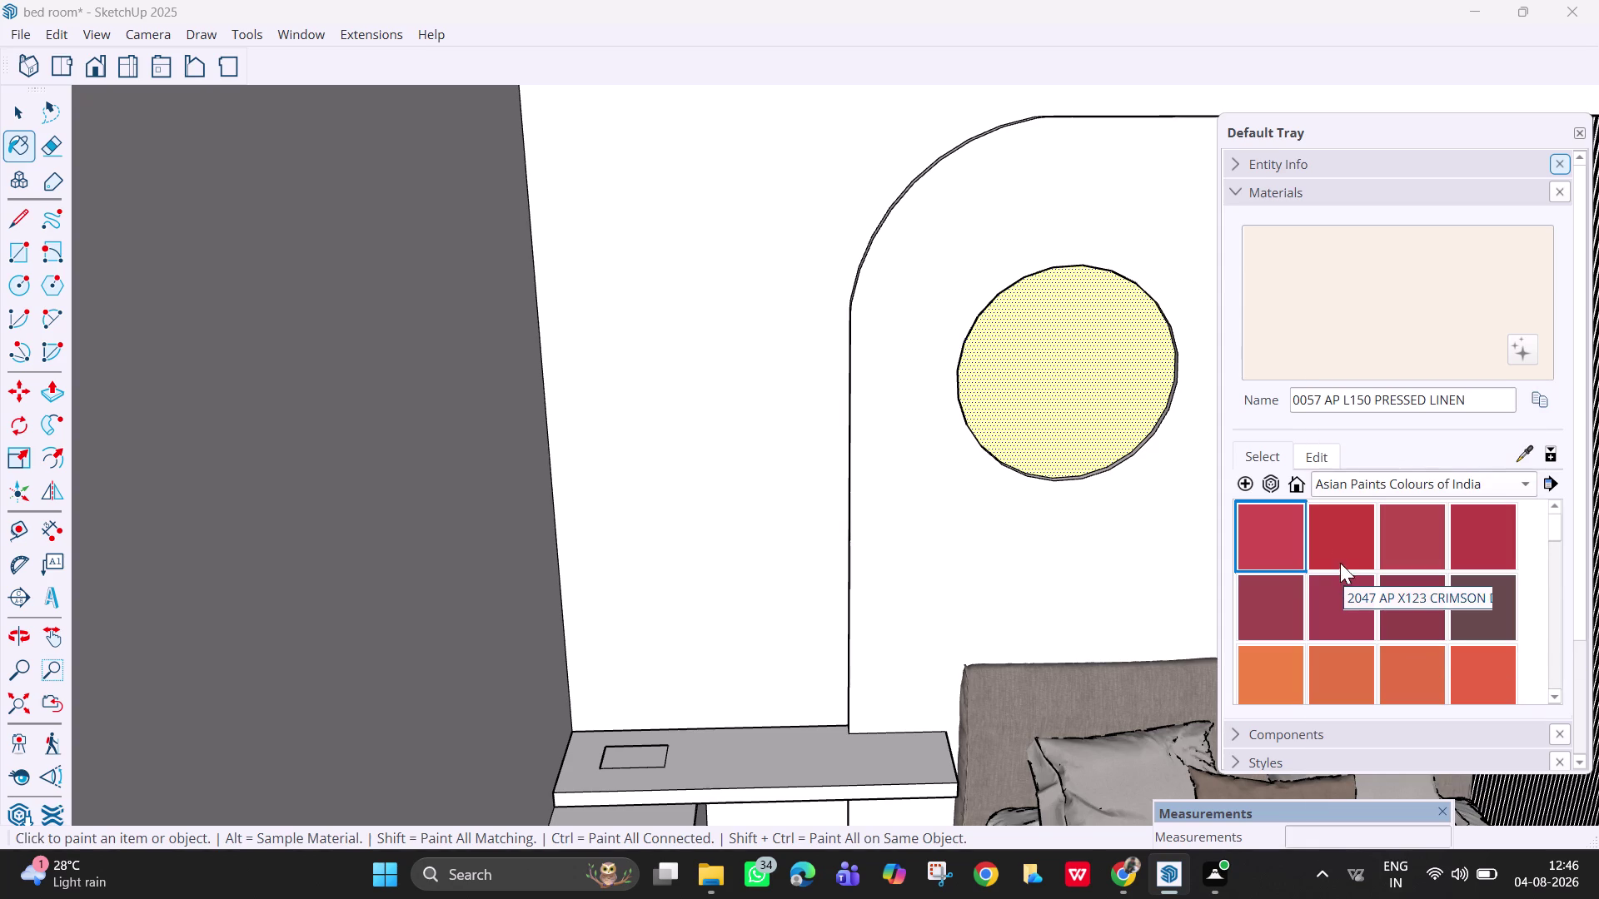
Sample the Laal, Yogi, Hot Shot and Orange Peel paints from Colours of India.
click(1283, 547)
scroll(down, 3)
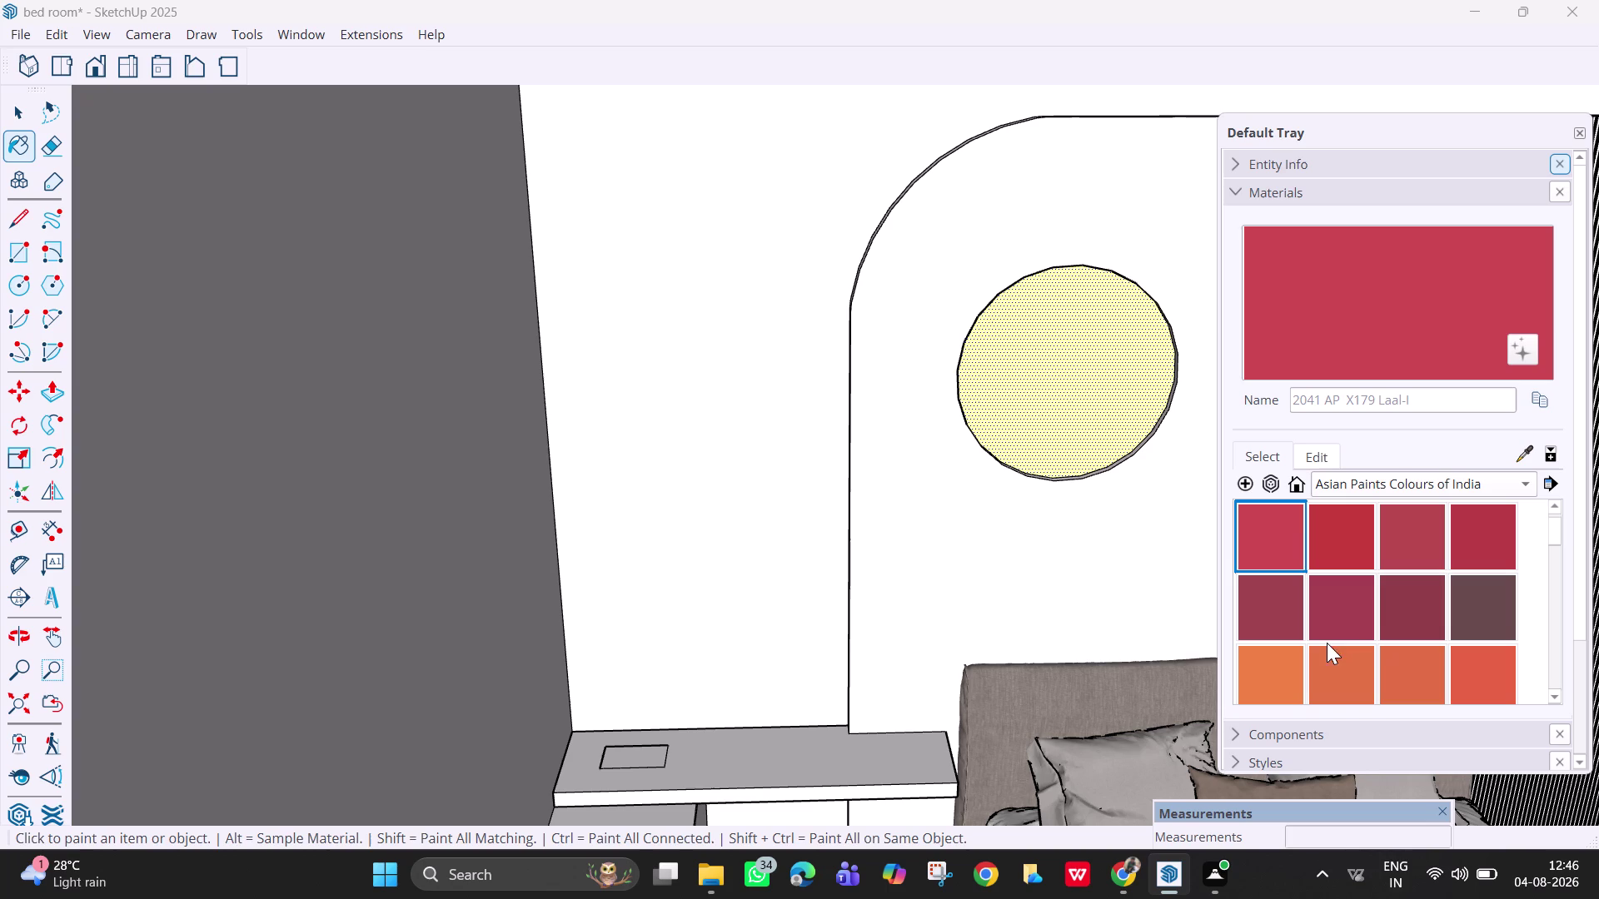
scroll(down, 3)
click(1274, 601)
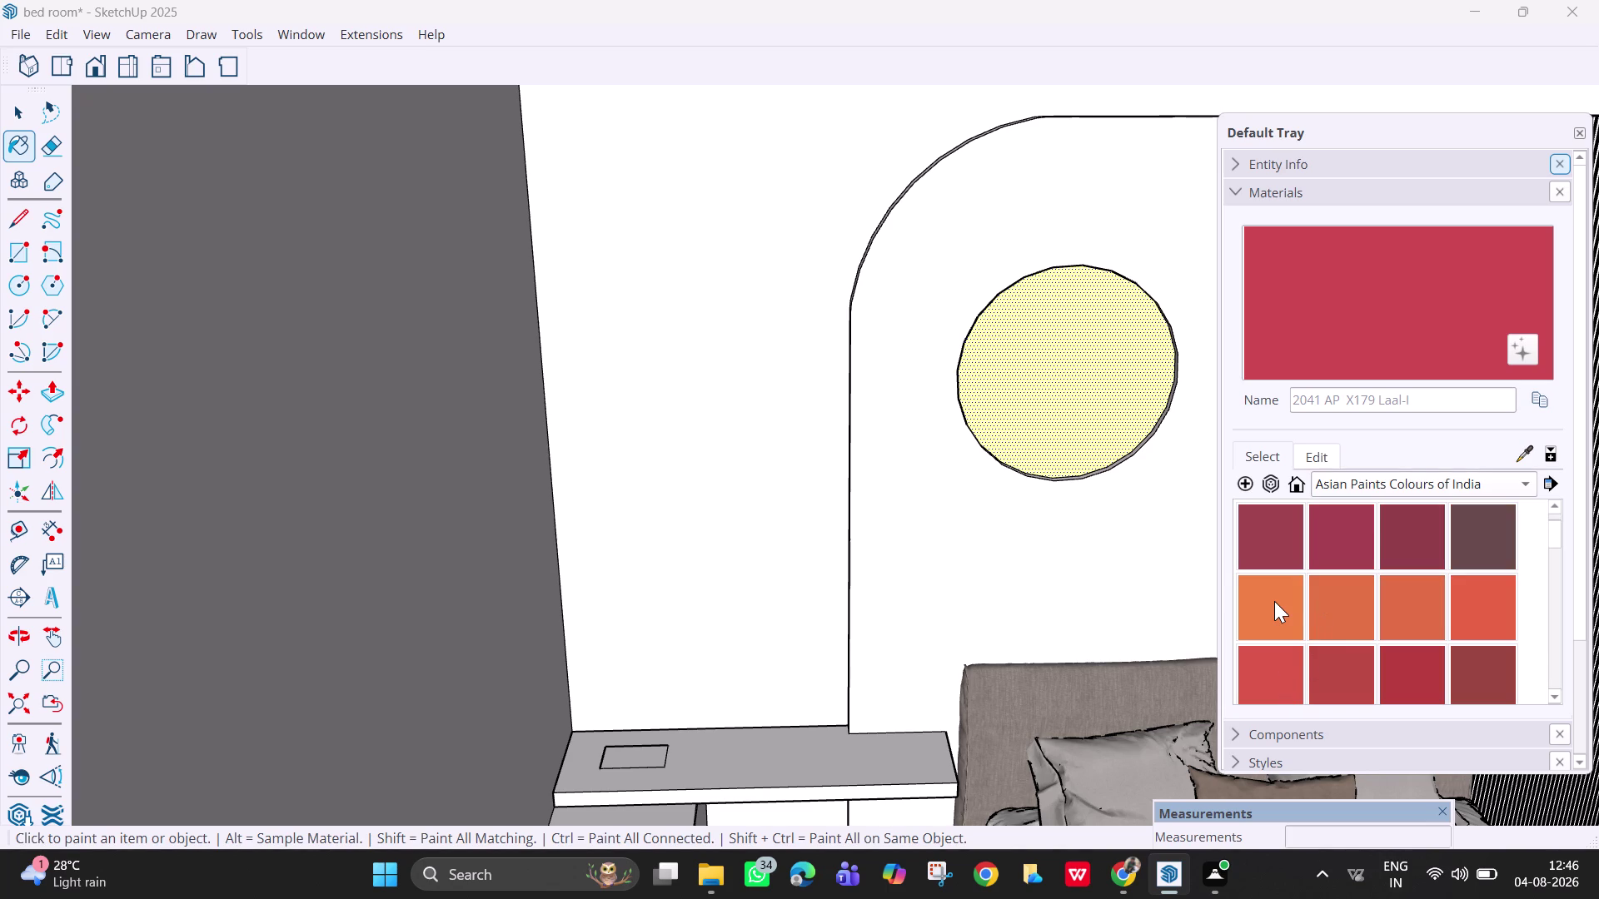
click(1344, 602)
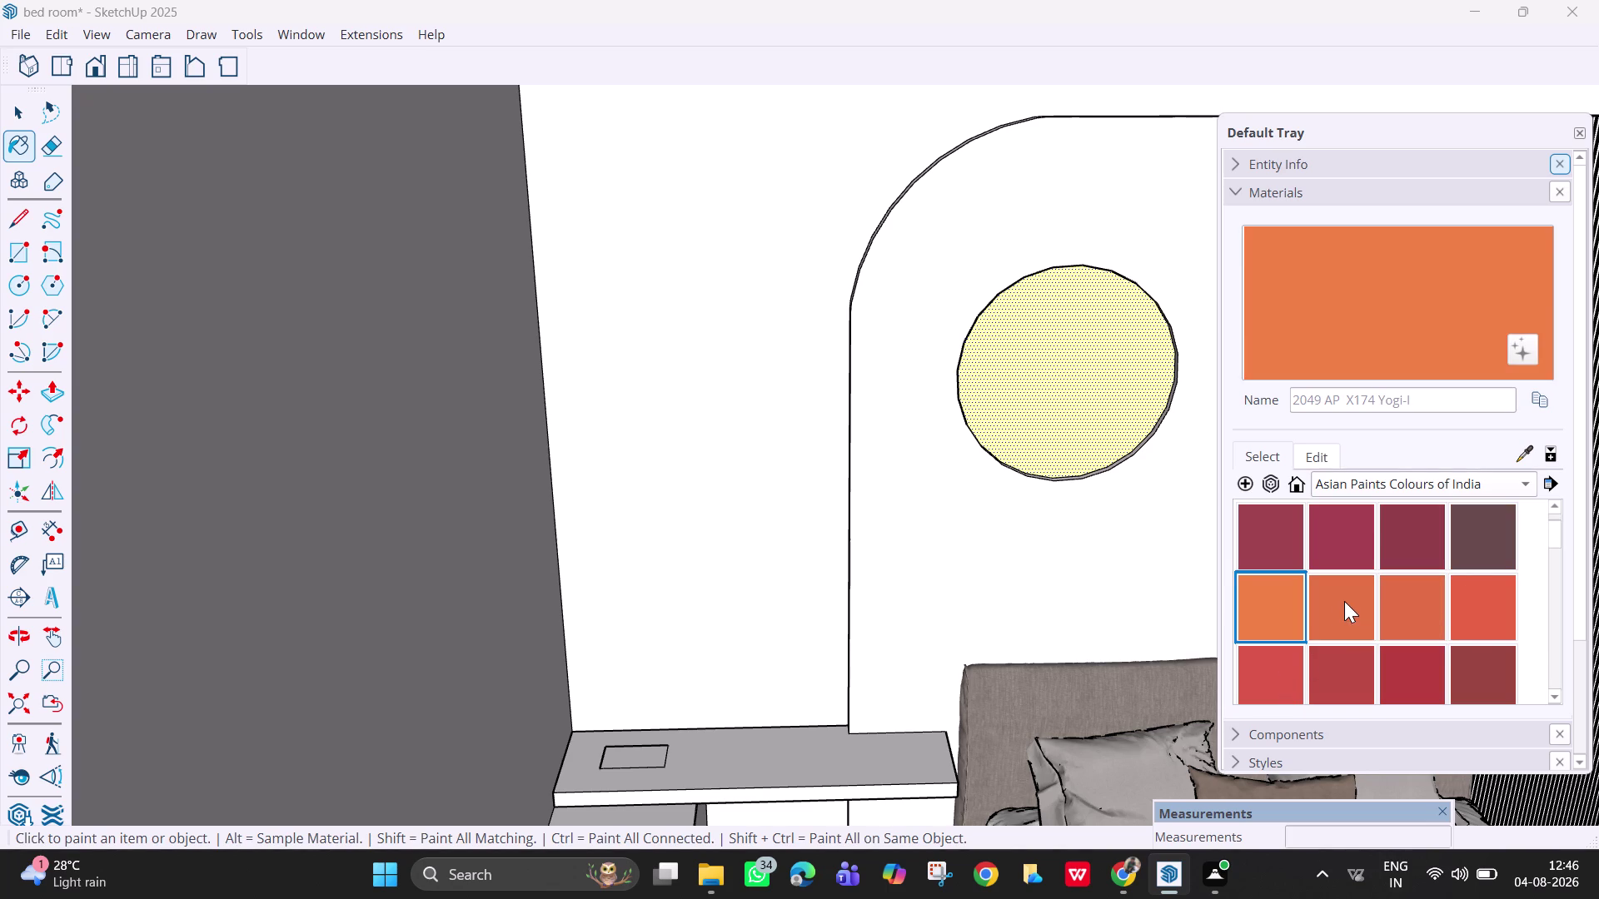
click(1406, 601)
click(1474, 613)
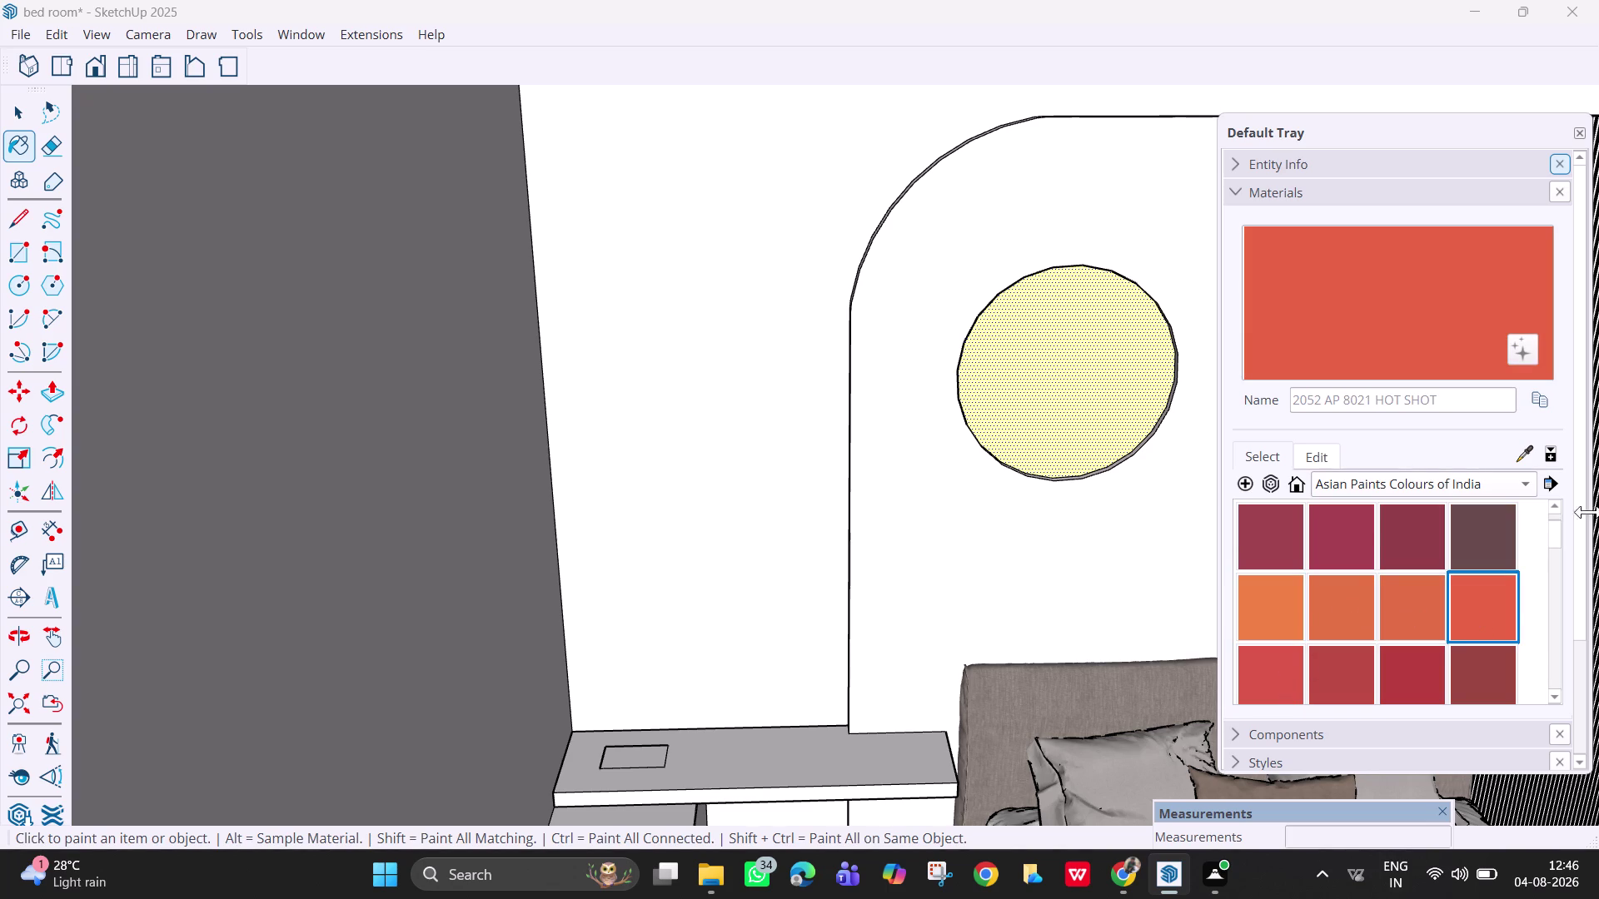
drag(1558, 538, 1558, 559)
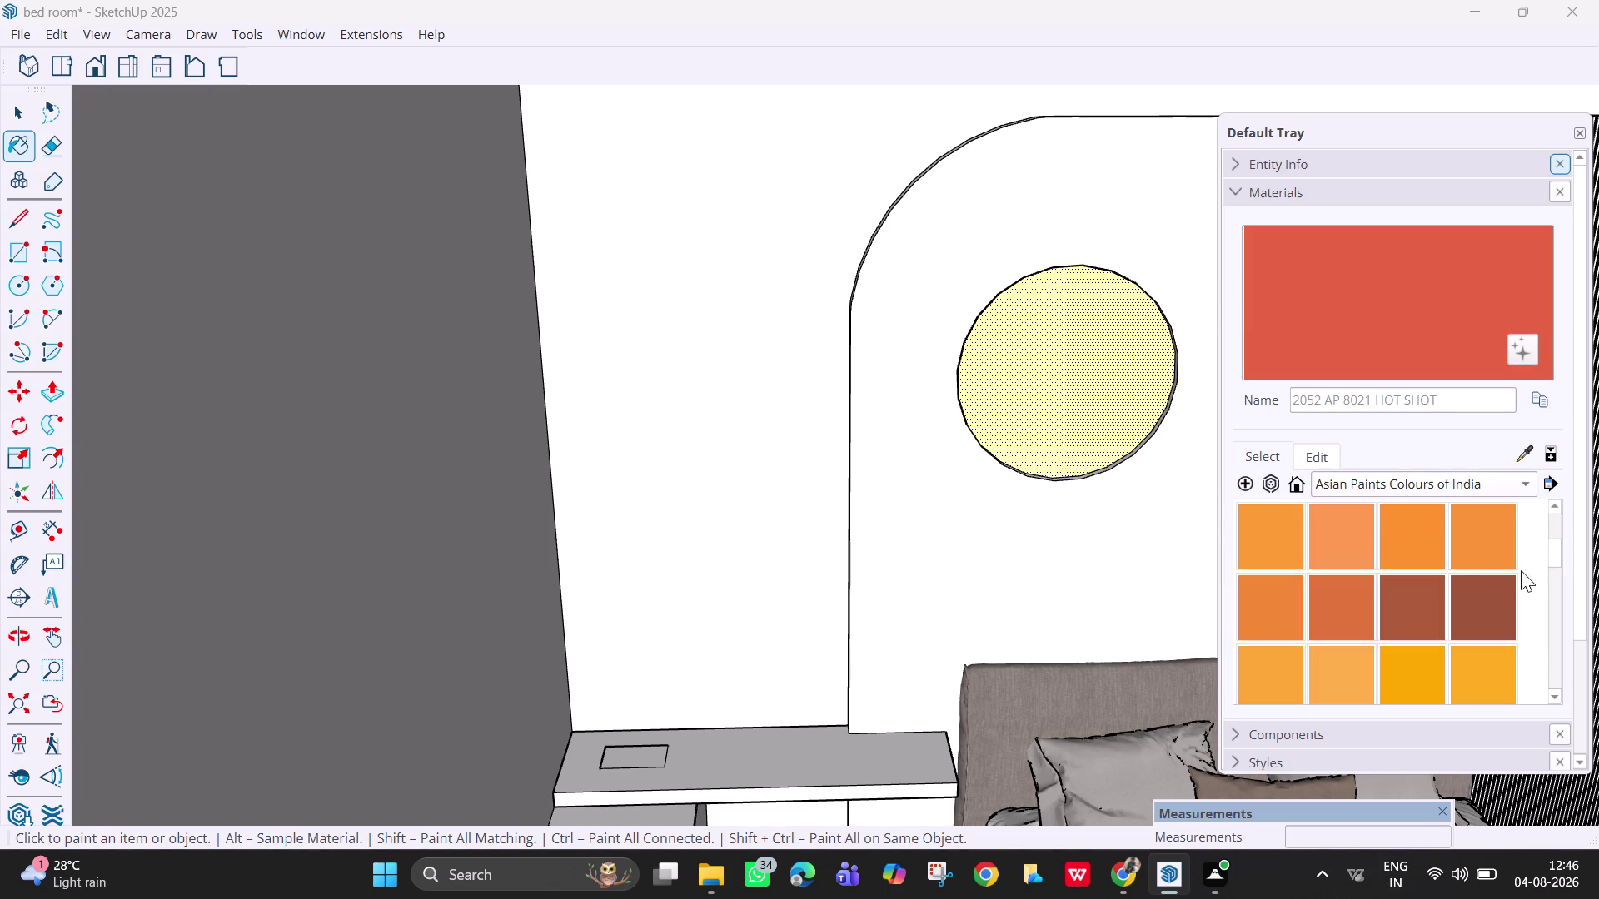
click(1459, 577)
click(1426, 555)
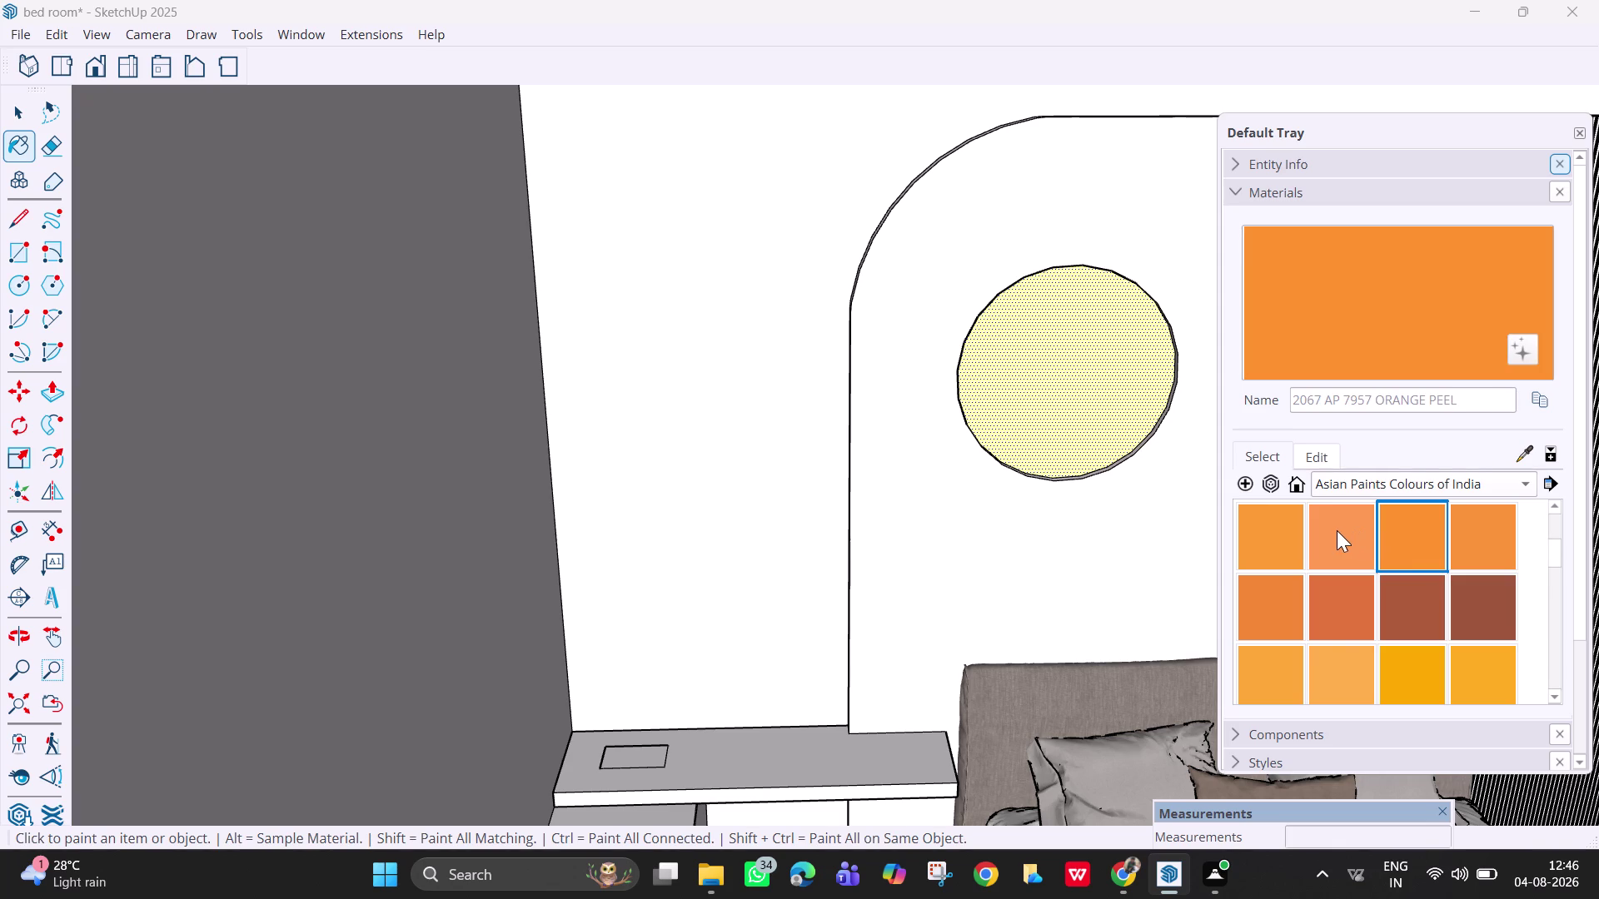
Scroll the Colours of India swatches to reach 2113 AP X168 Baisakhi Yellow-I.
drag(1555, 557, 1561, 577)
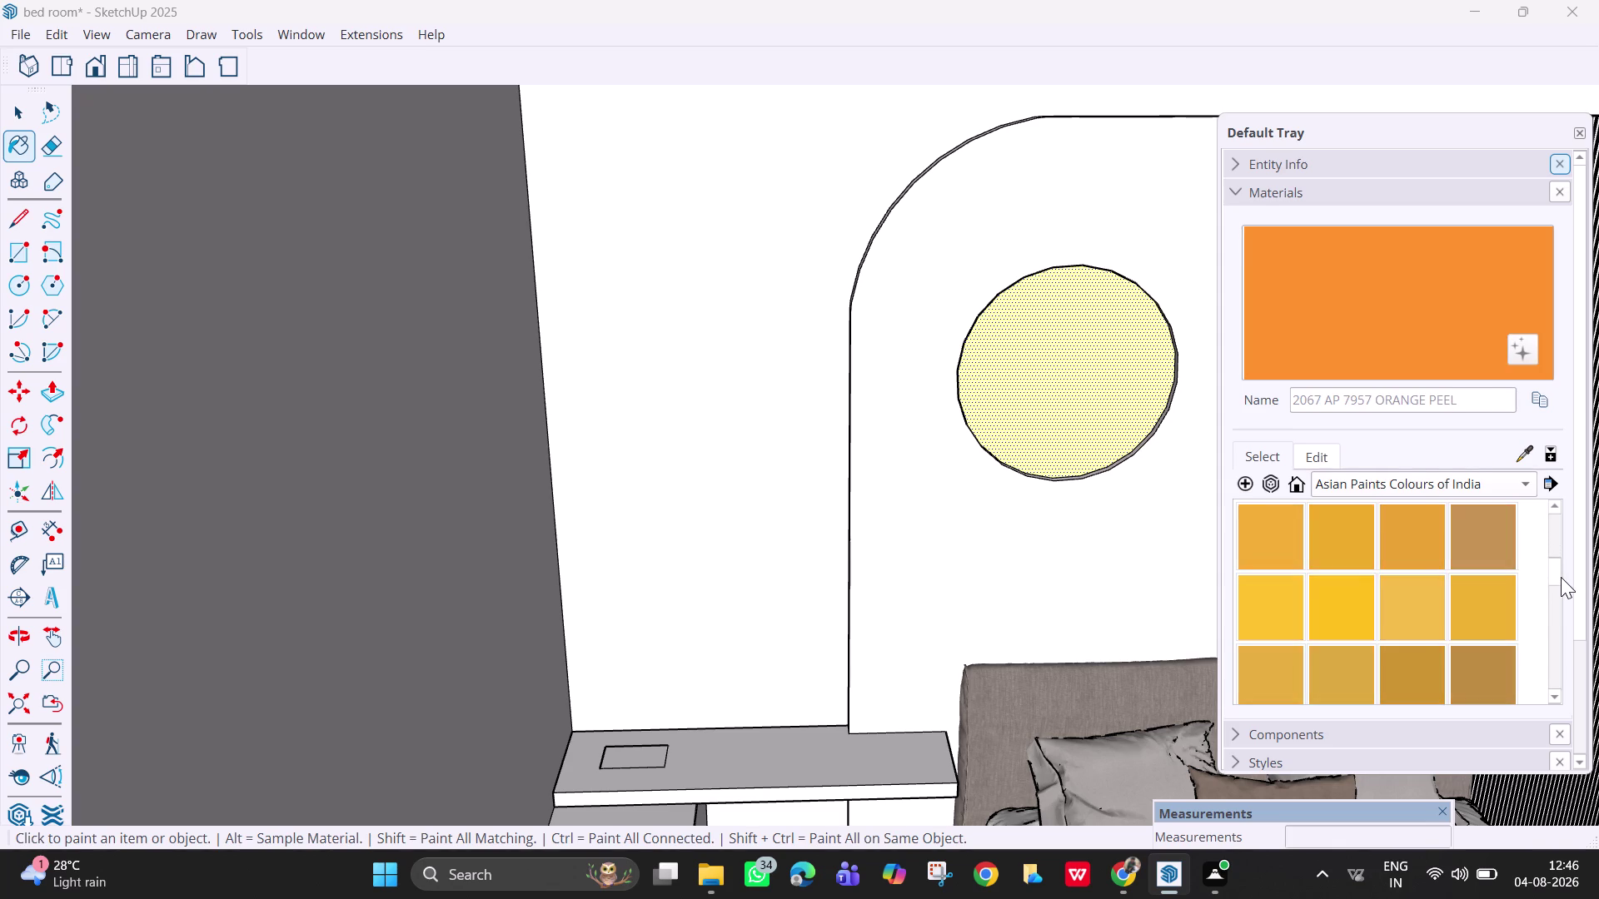
drag(1560, 577, 1562, 607)
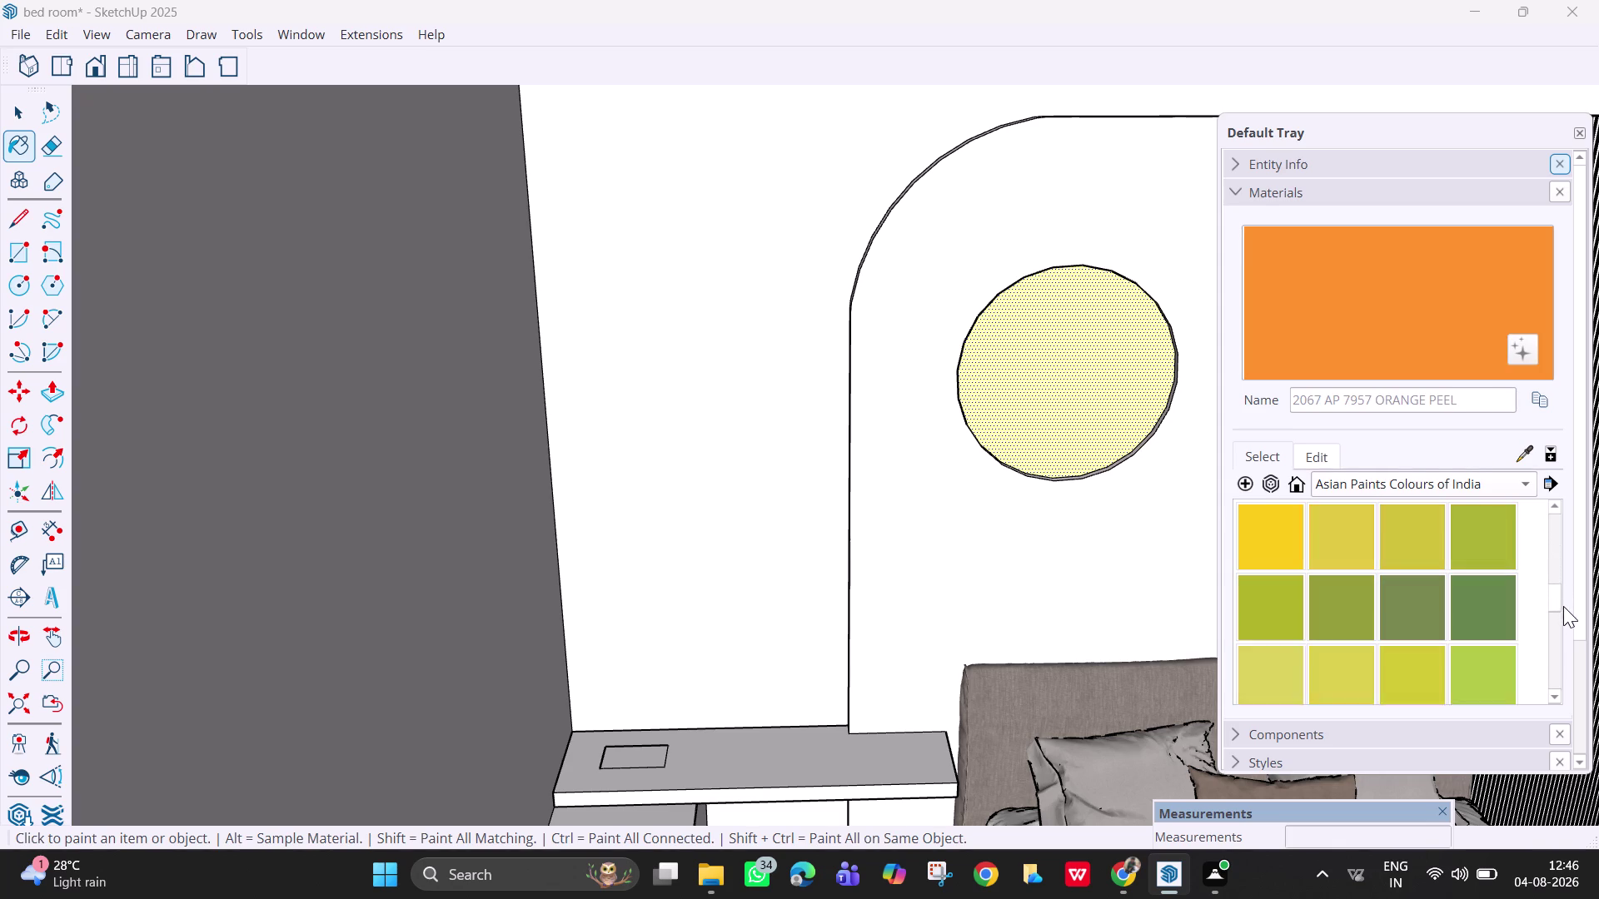
drag(1562, 606, 1552, 594)
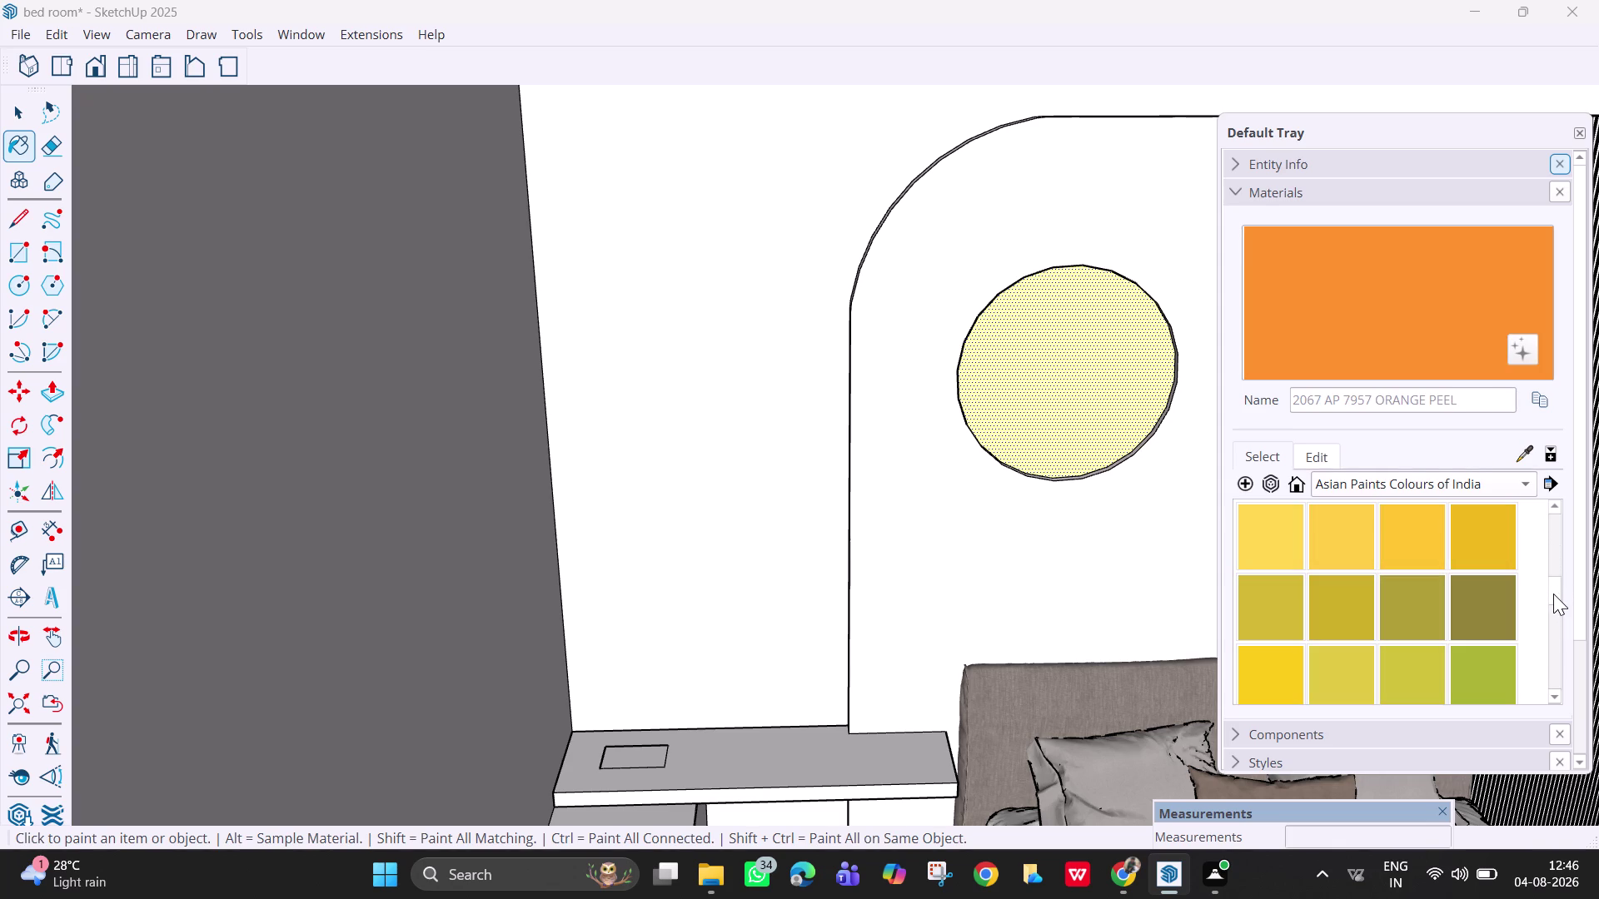
drag(1553, 594, 1576, 669)
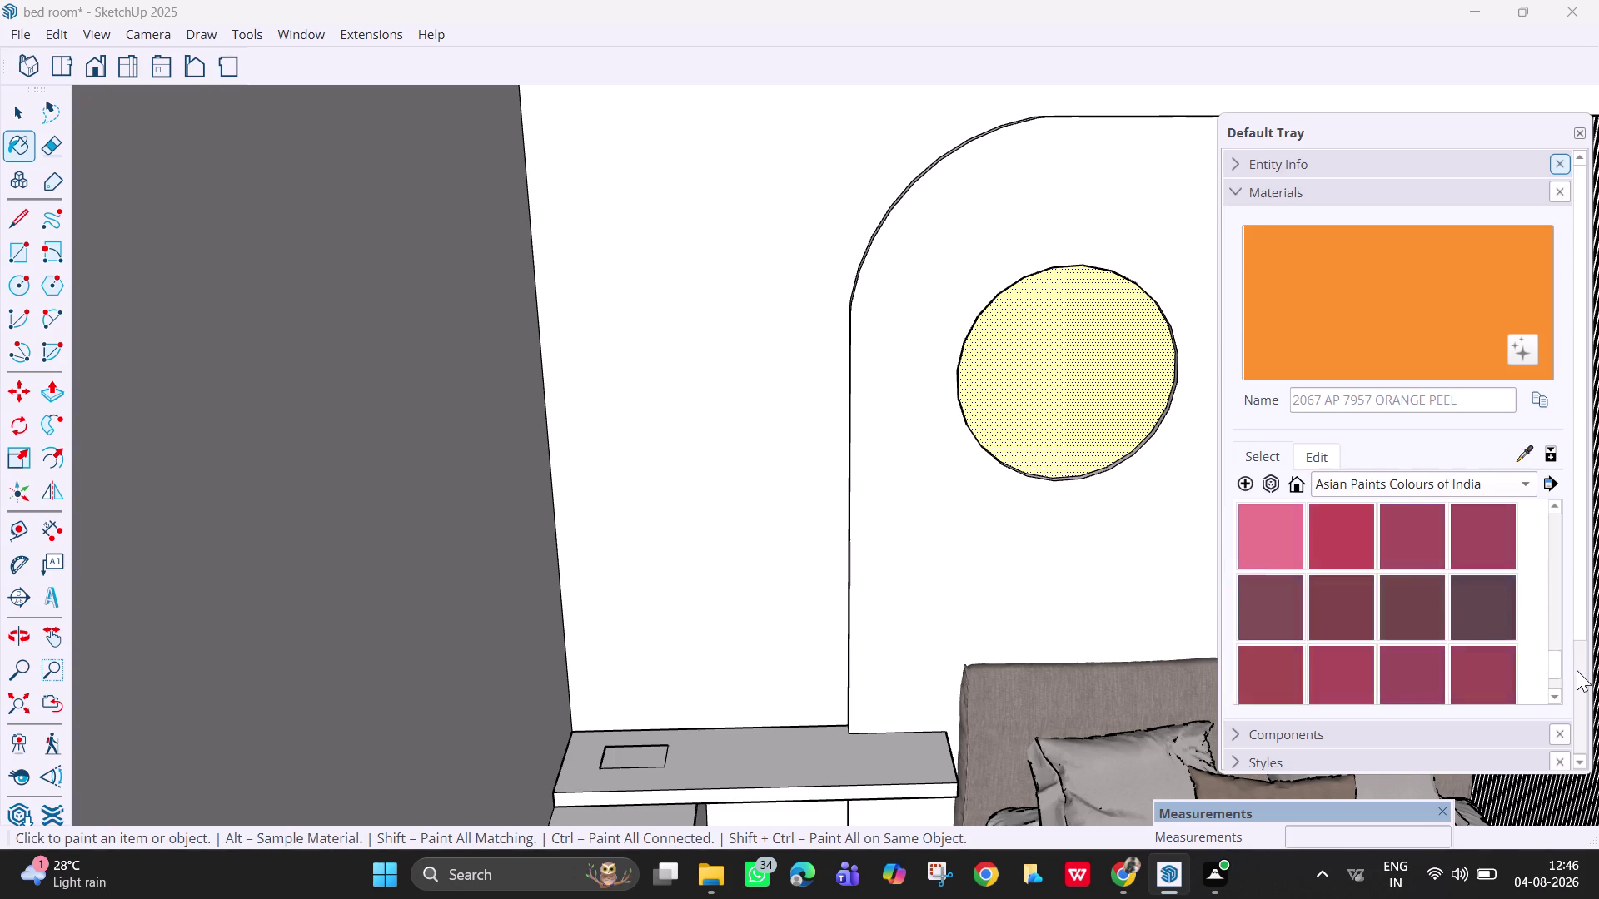
drag(1576, 669, 1563, 665)
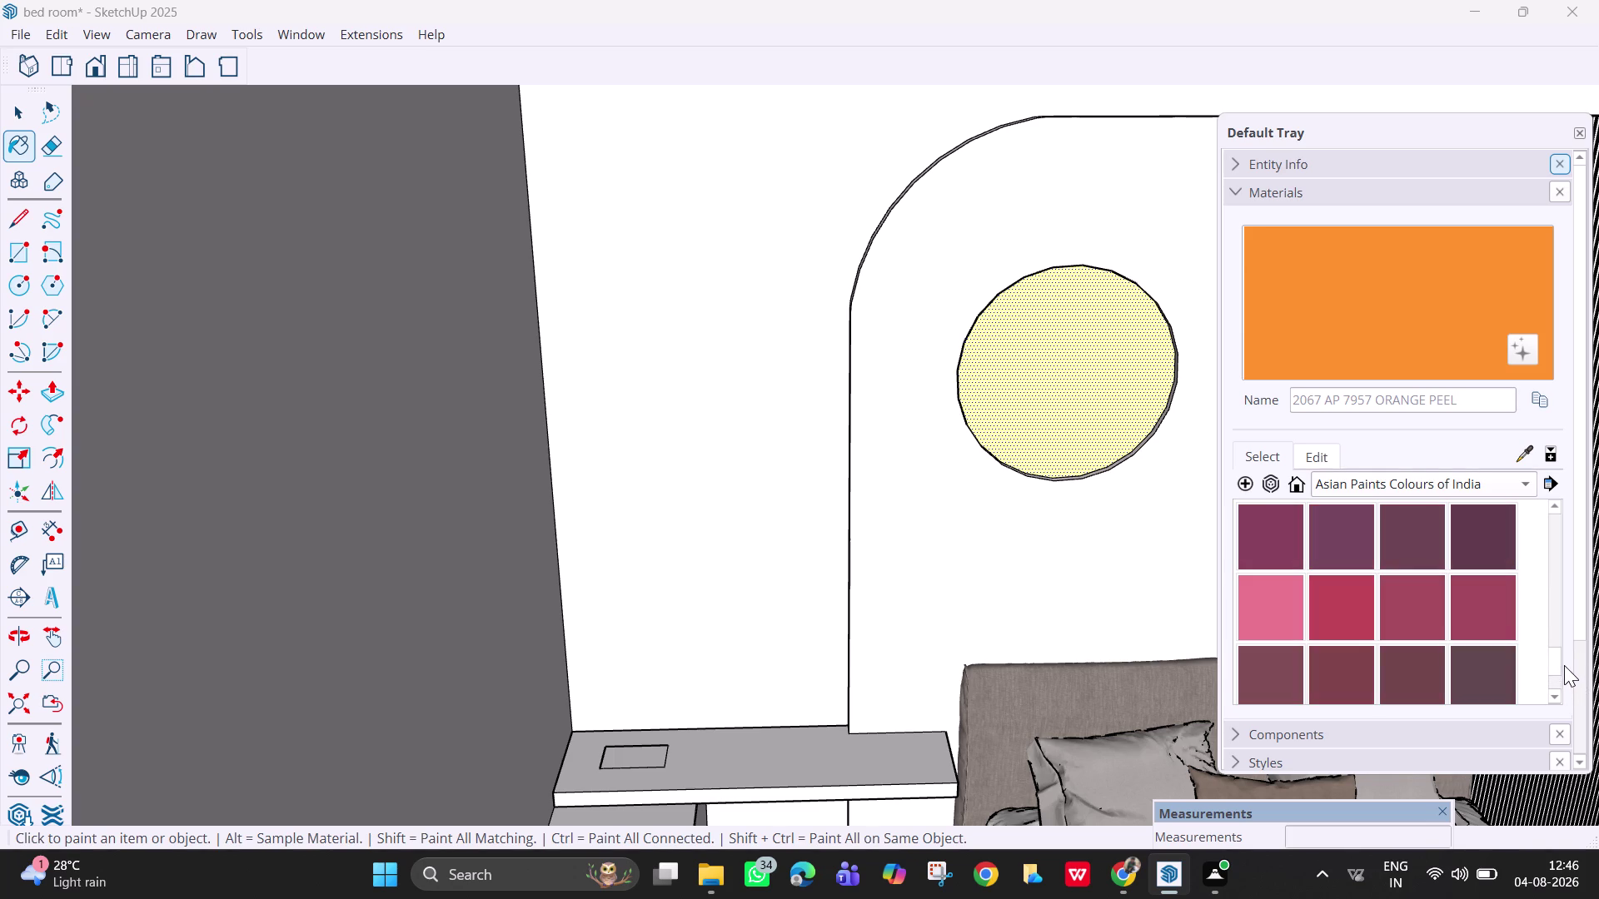
drag(1564, 665, 1564, 652)
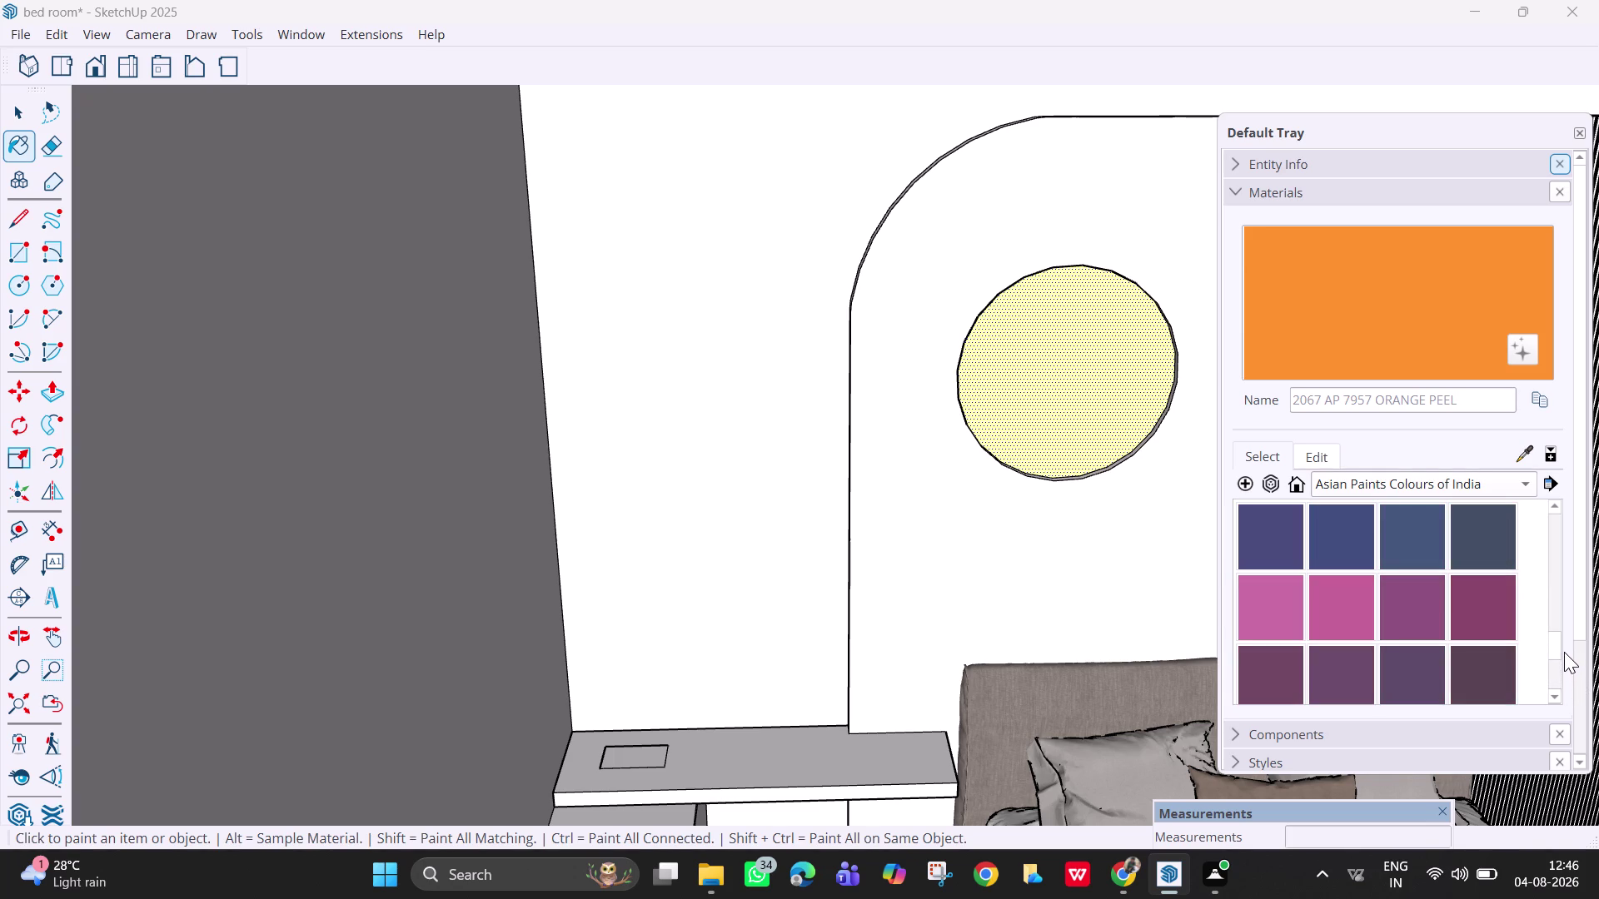
drag(1563, 652, 1561, 626)
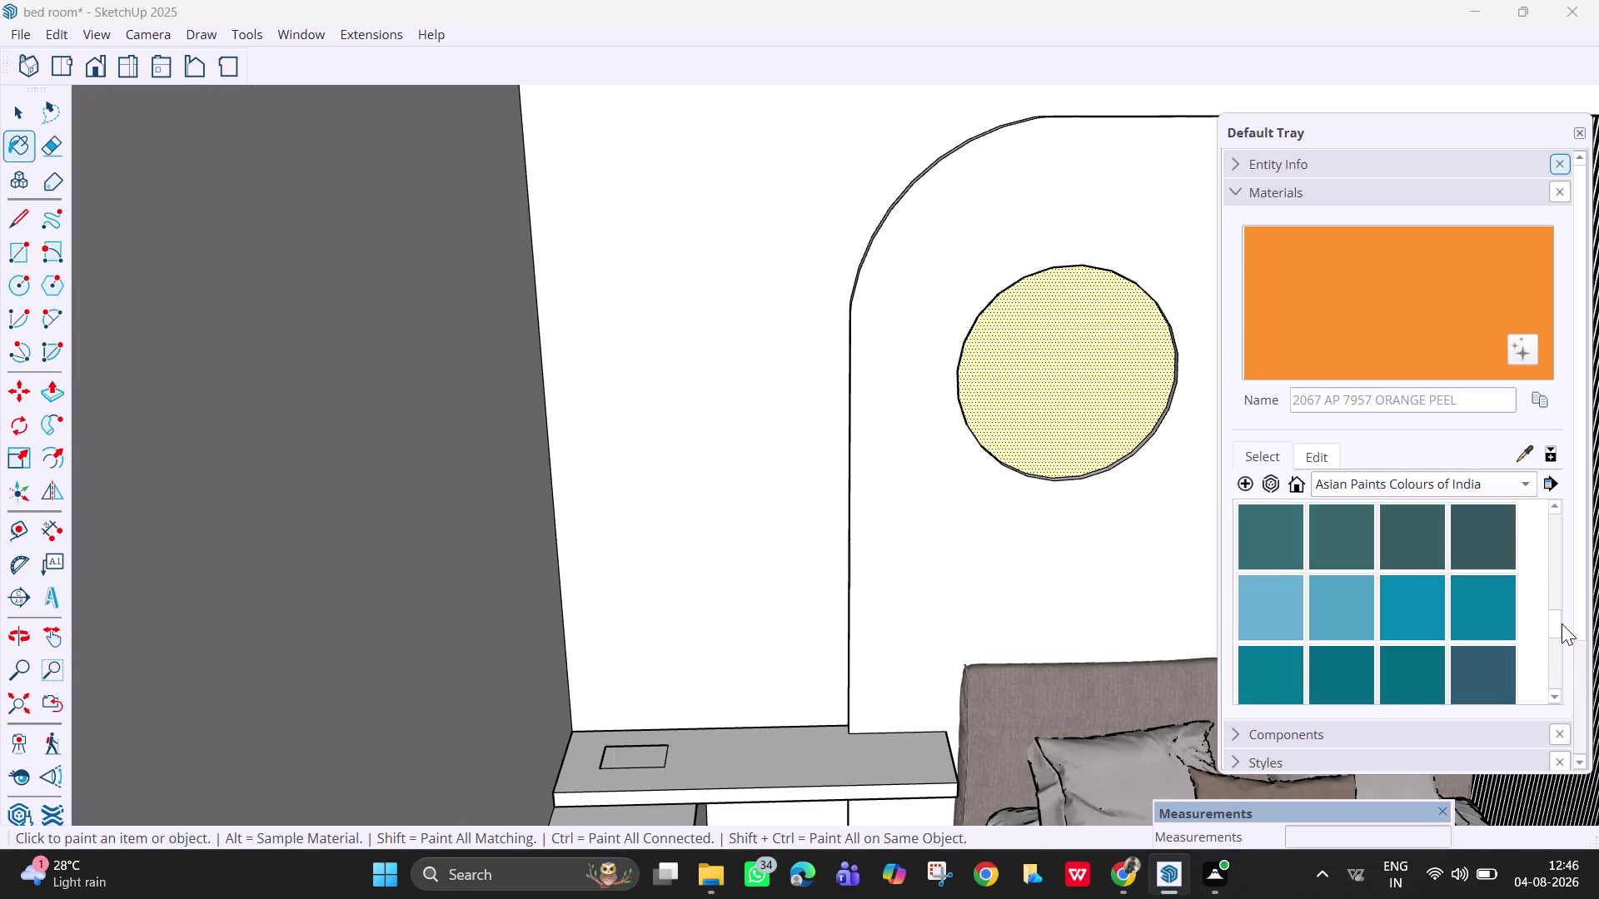
drag(1561, 626, 1558, 608)
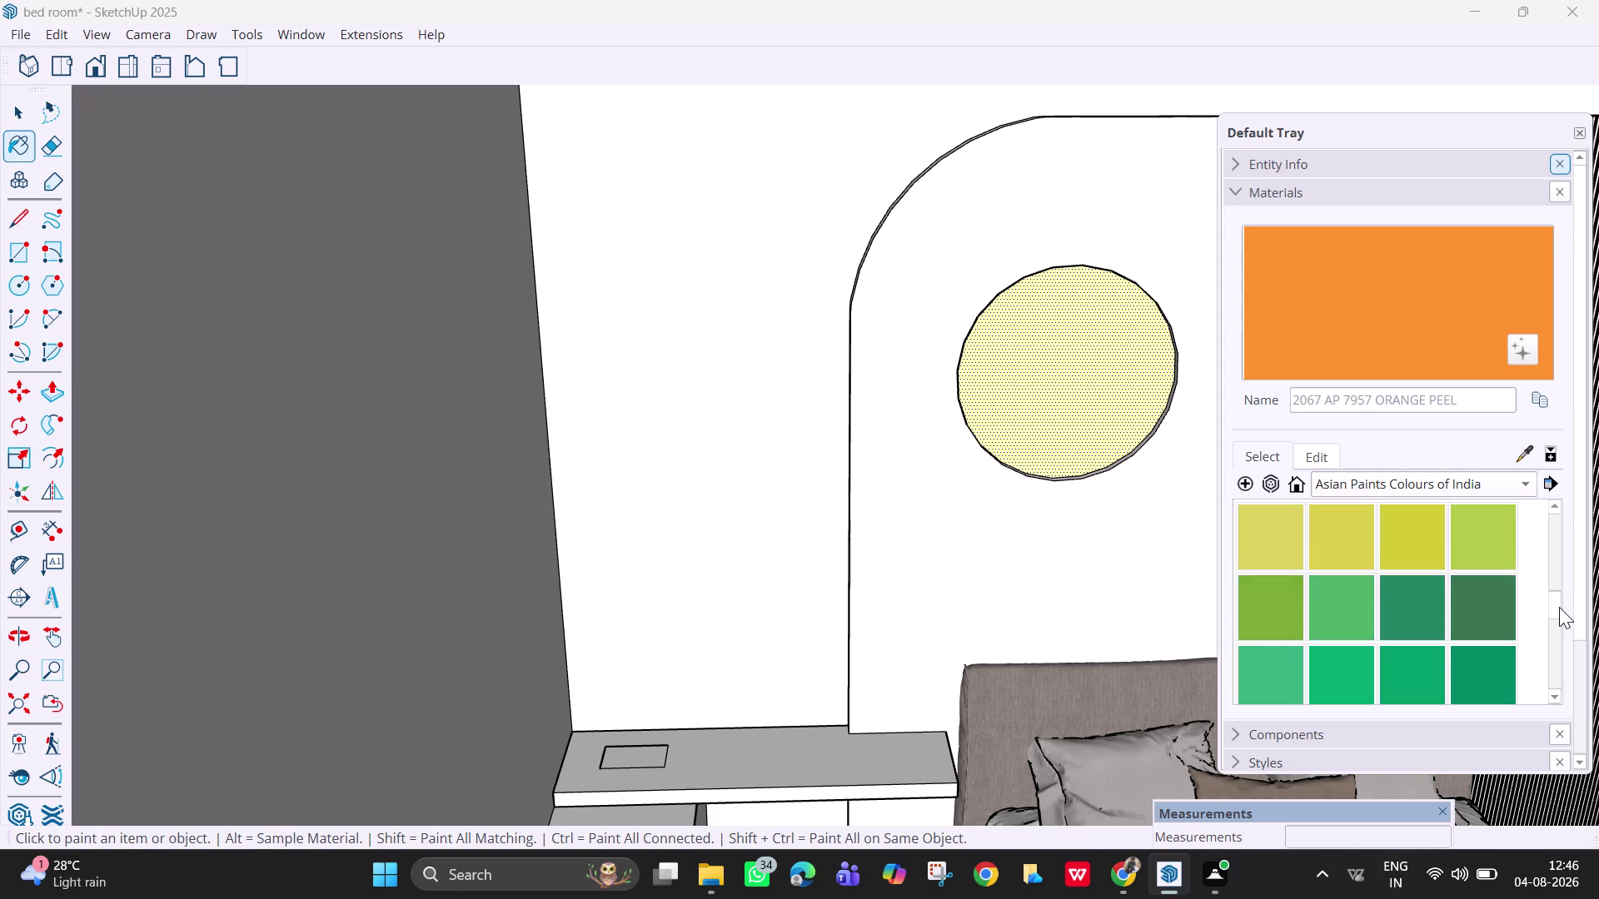
drag(1559, 608, 1558, 602)
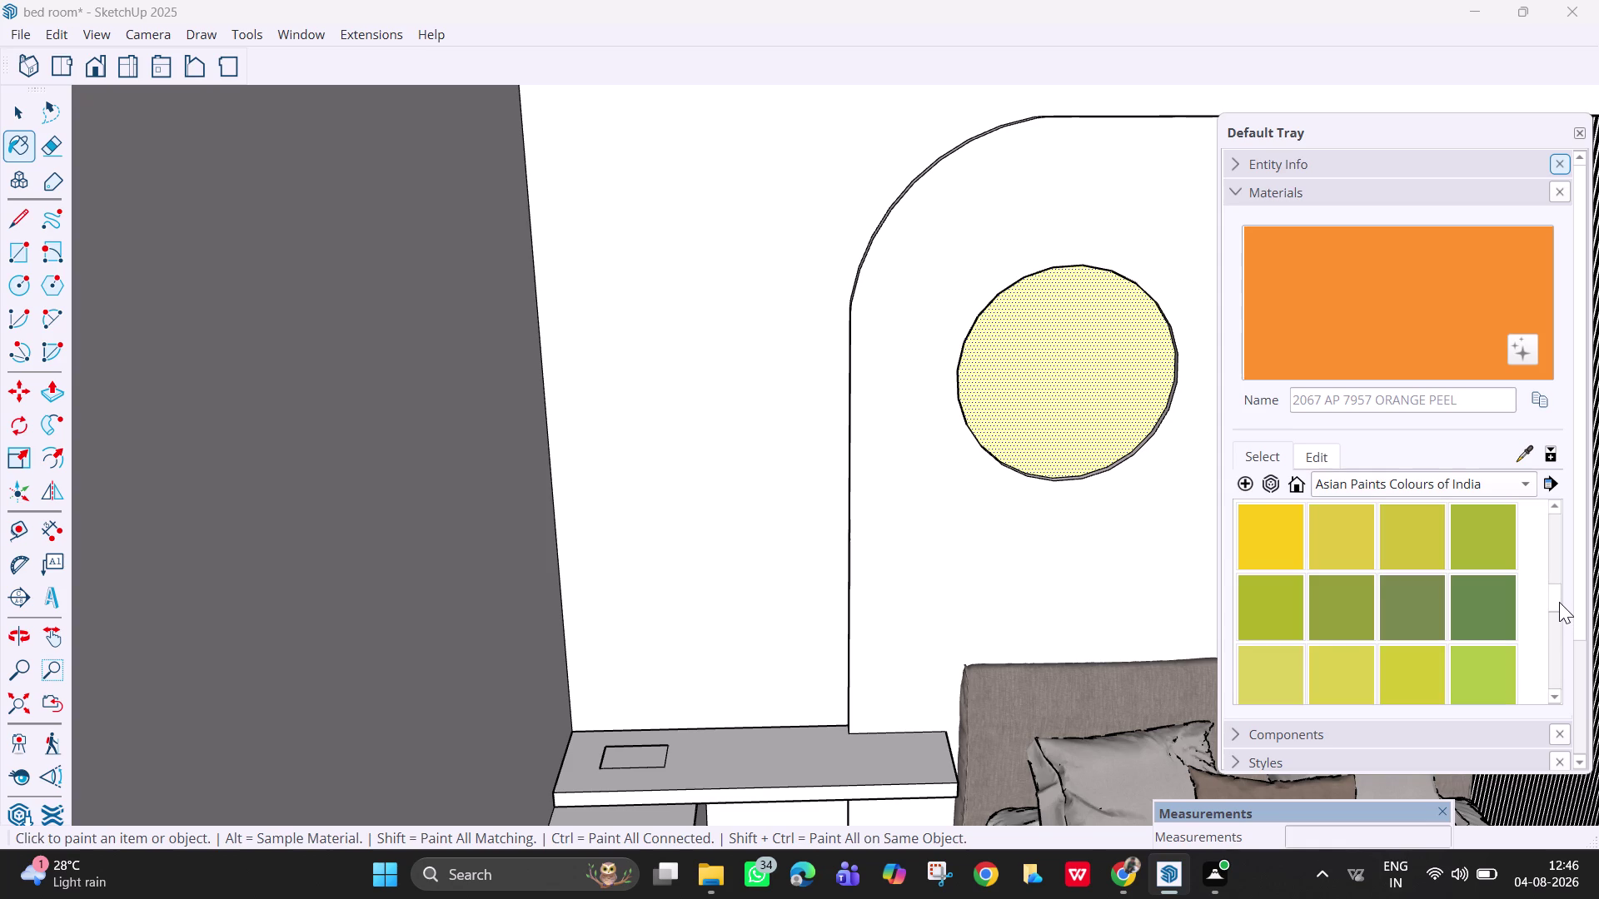
drag(1559, 602, 1553, 598)
Paint the round wall decor Baisakhi Yellow, then an orange swatch.
click(1267, 621)
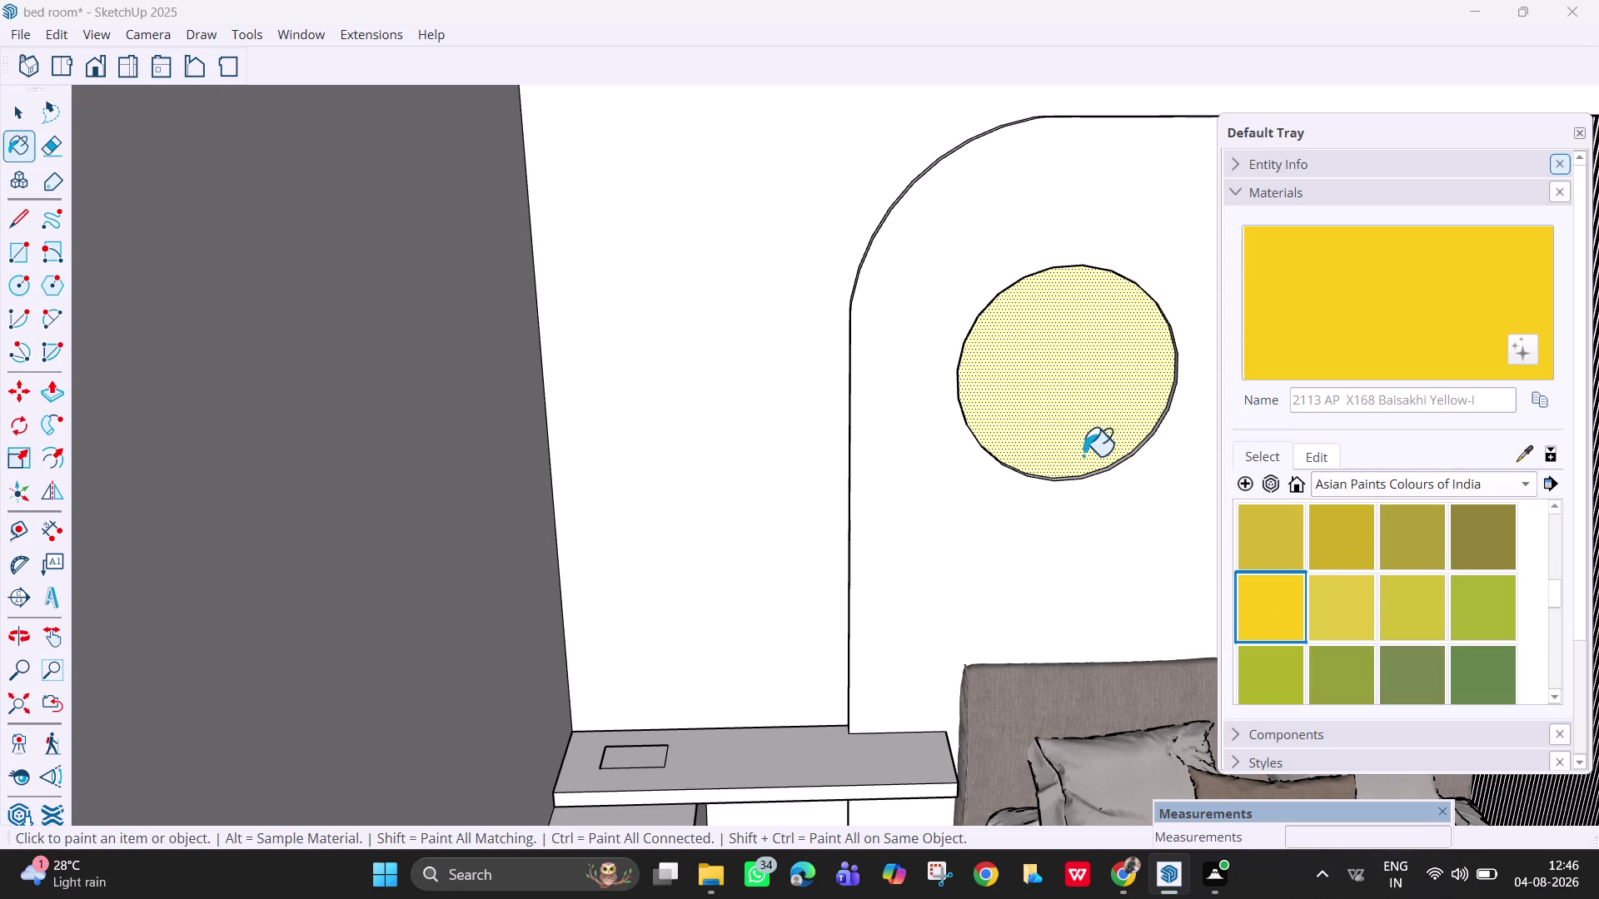
click(1065, 430)
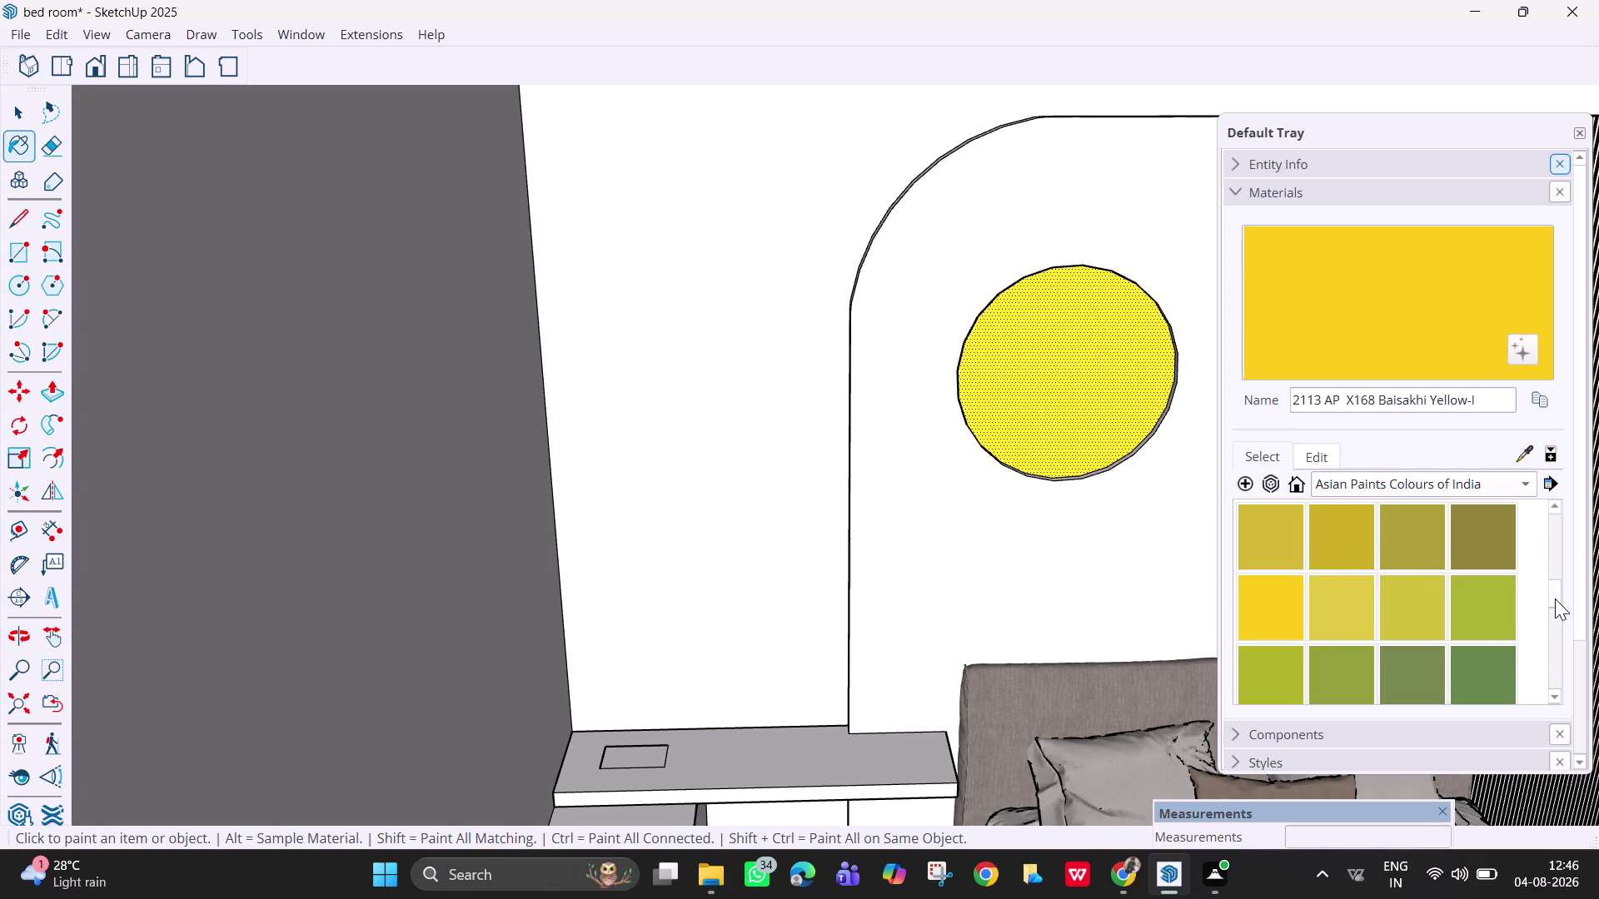
drag(1554, 598, 1553, 588)
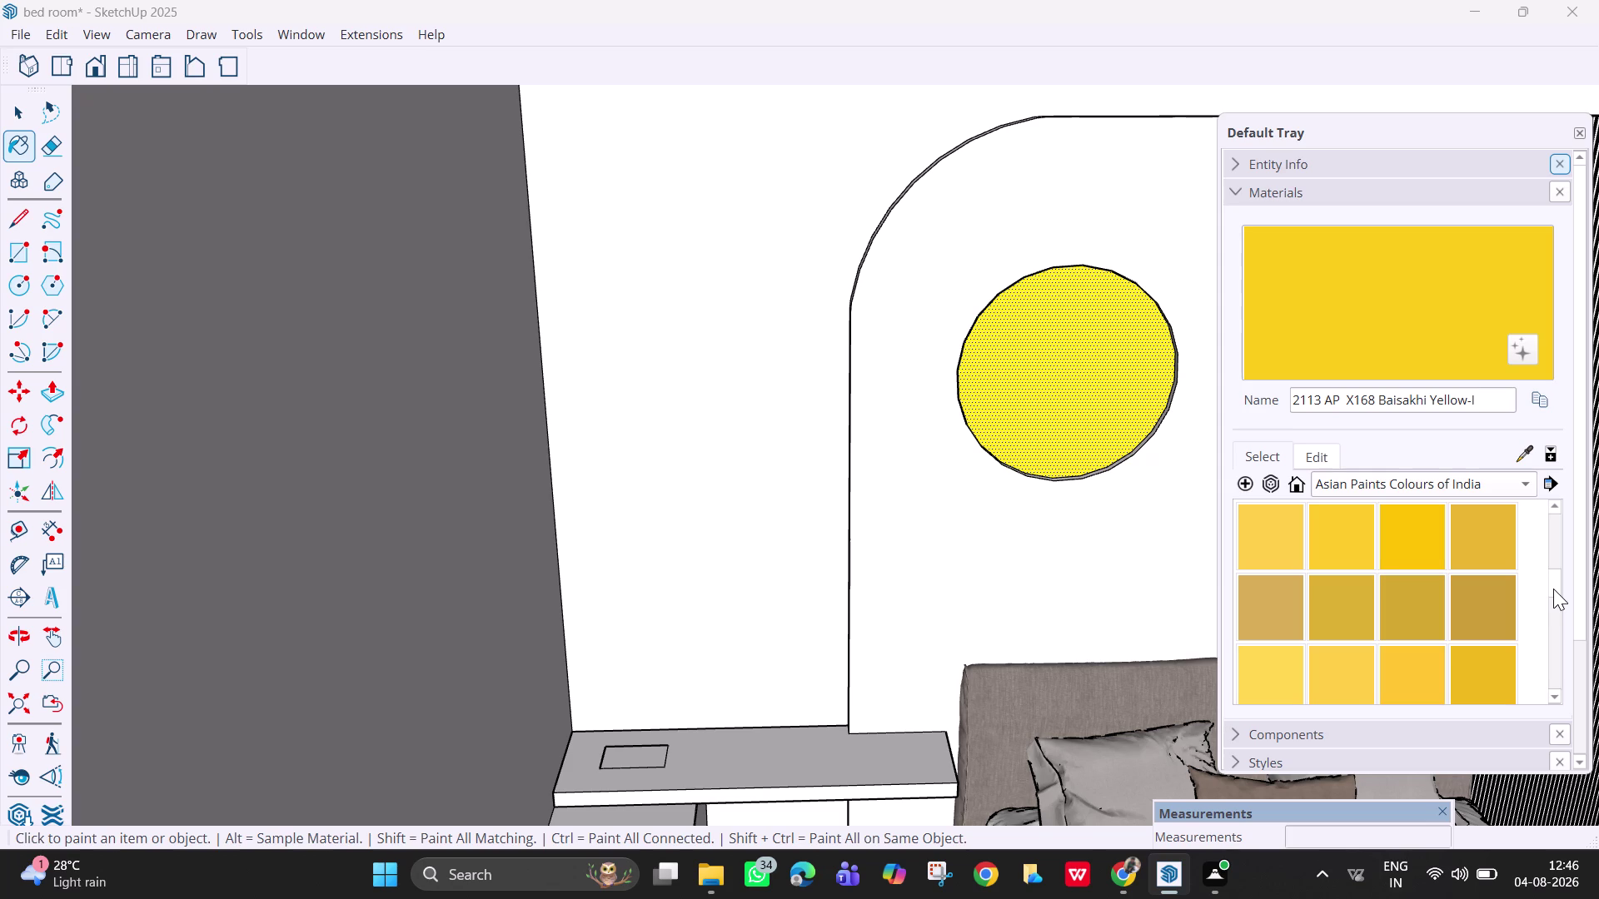
drag(1553, 588, 1553, 570)
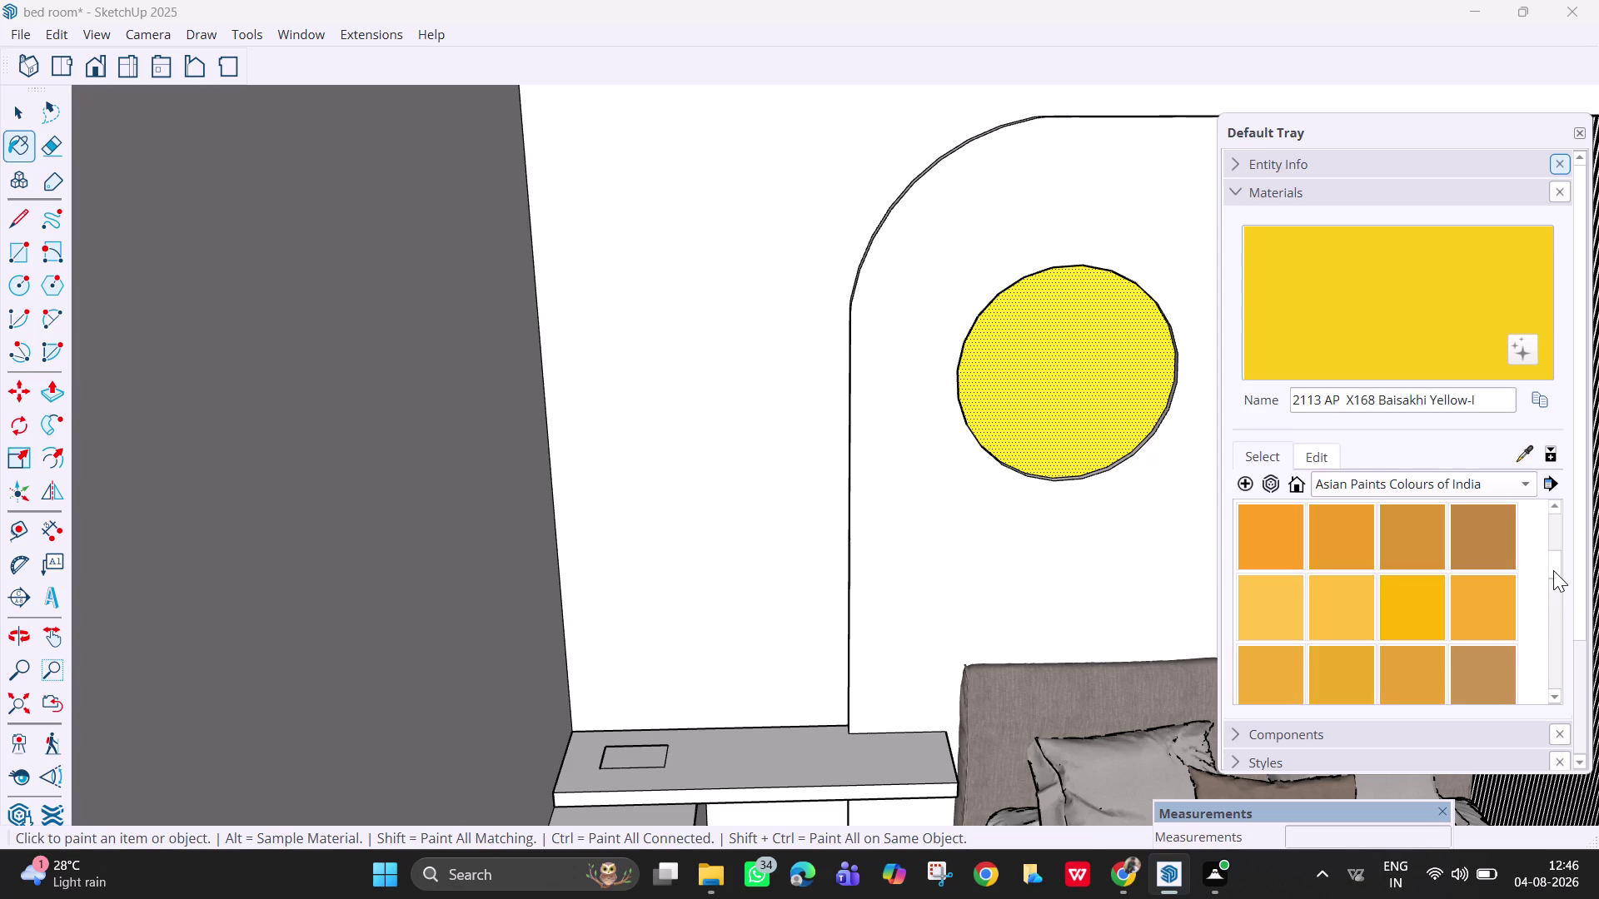
drag(1553, 570, 1550, 560)
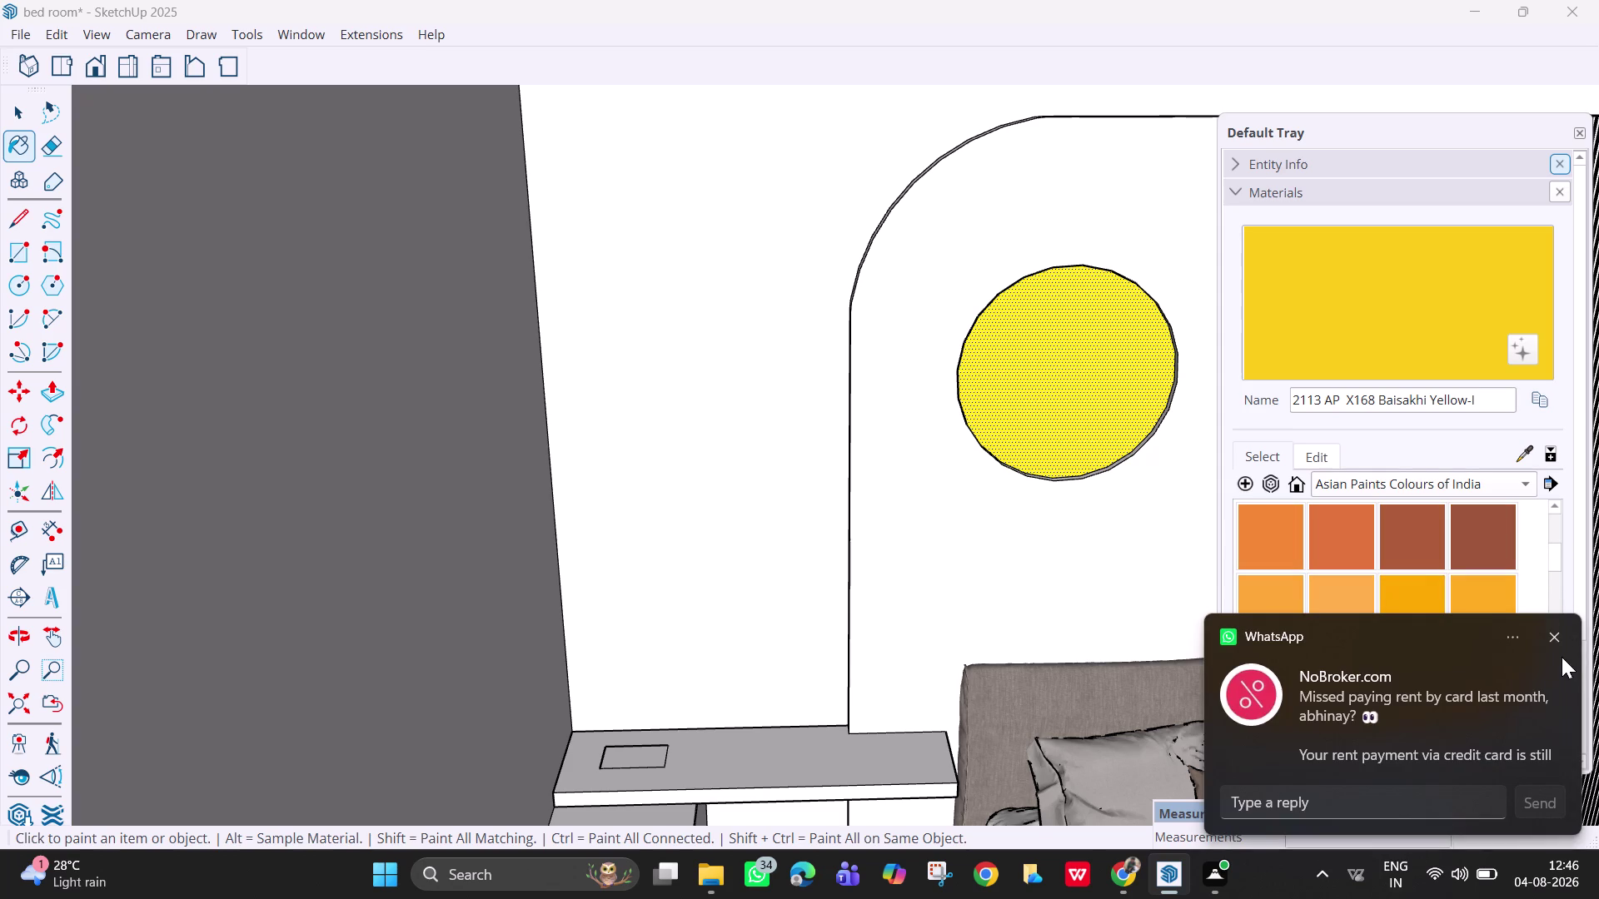
click(1552, 635)
drag(1554, 562, 1554, 551)
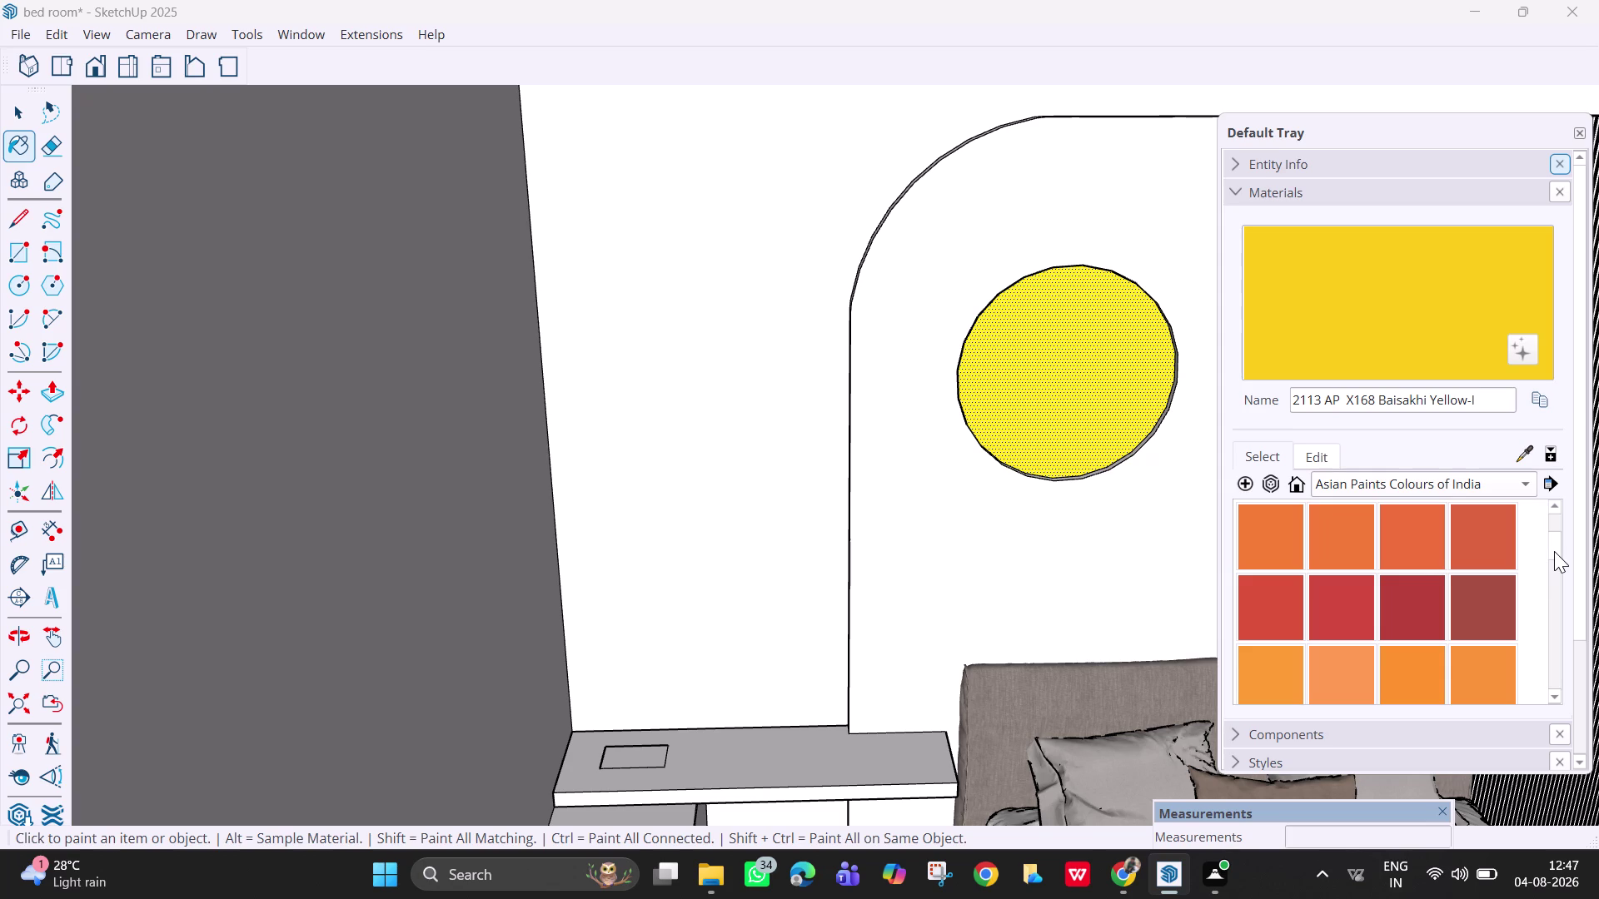
drag(1554, 551, 1553, 548)
click(1275, 623)
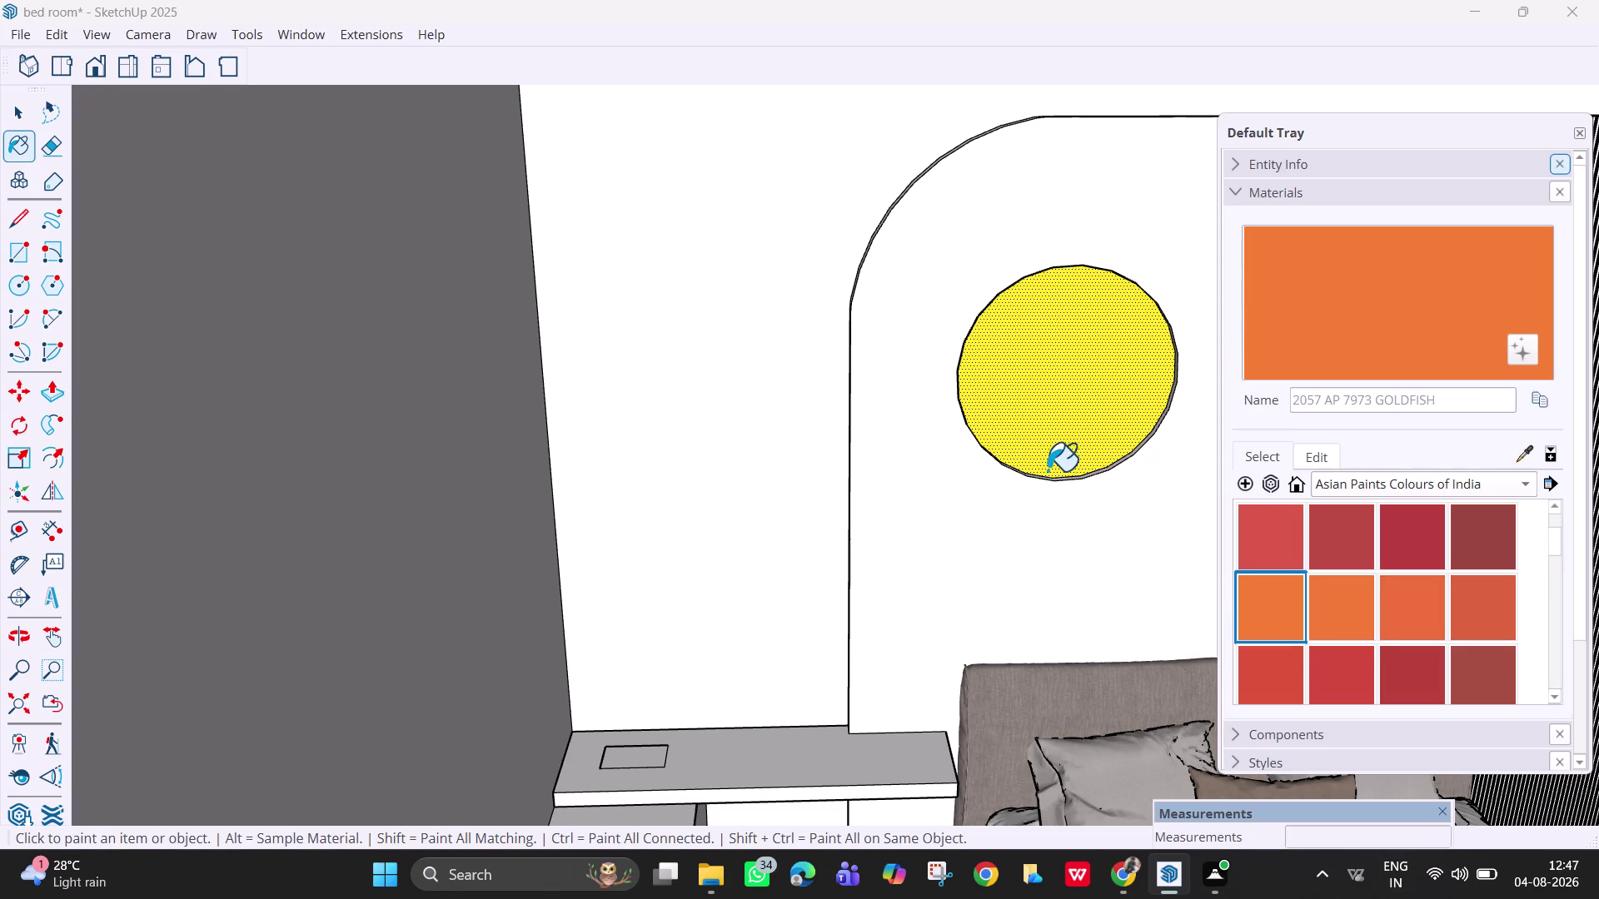
click(1041, 447)
Try further orange, yellow-orange and lighter orange swatches on the round decor.
click(1329, 619)
click(1045, 429)
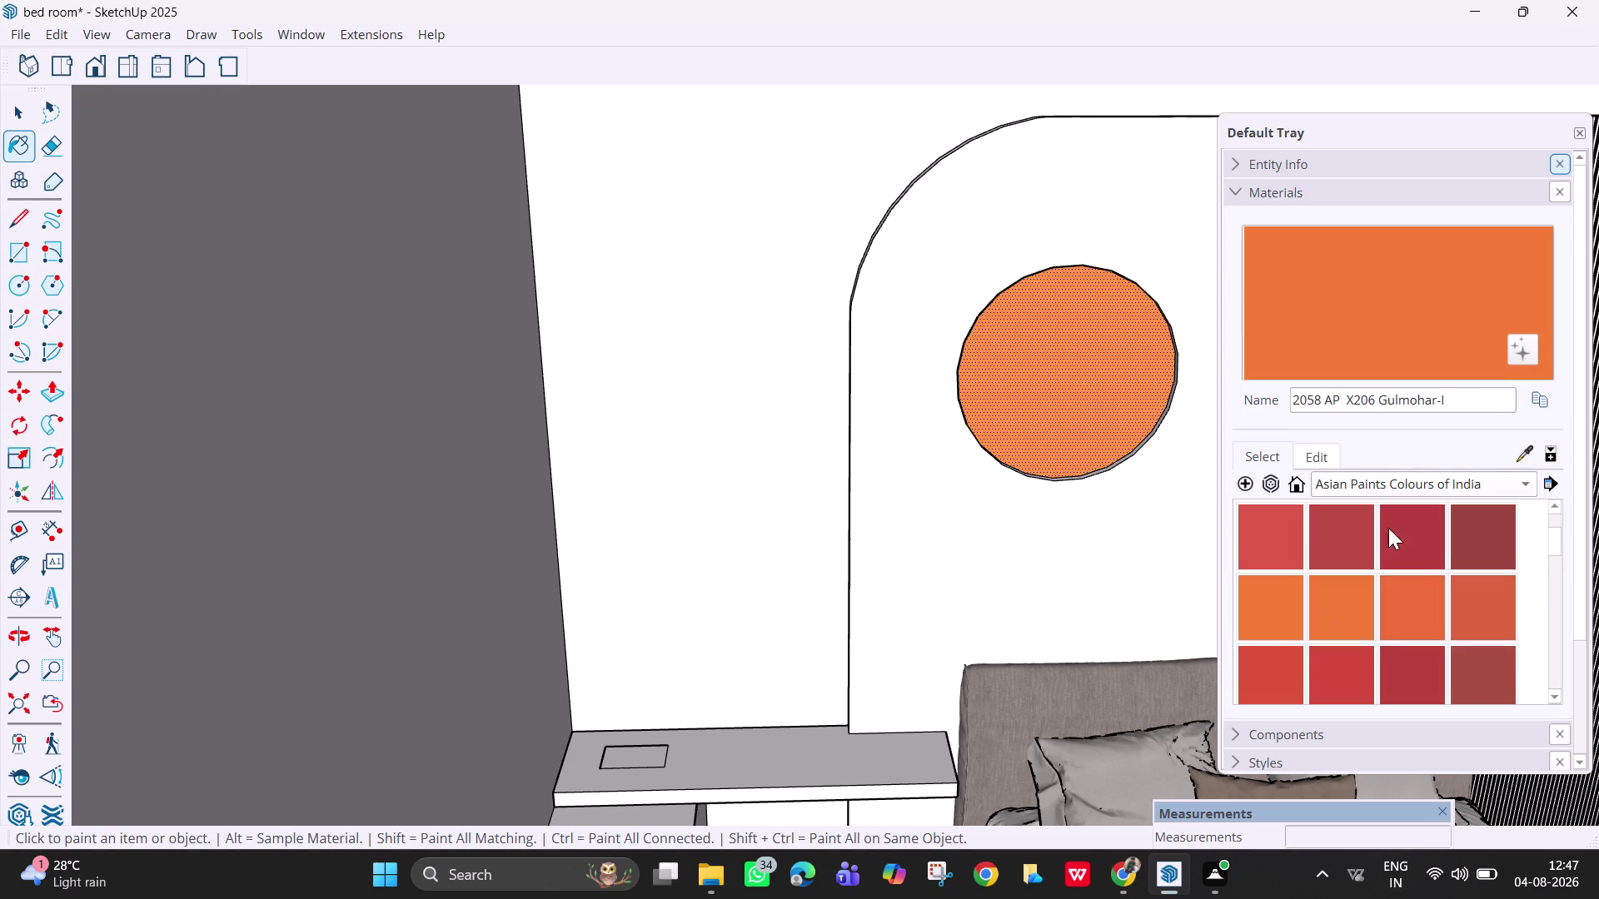
drag(1560, 543, 1558, 548)
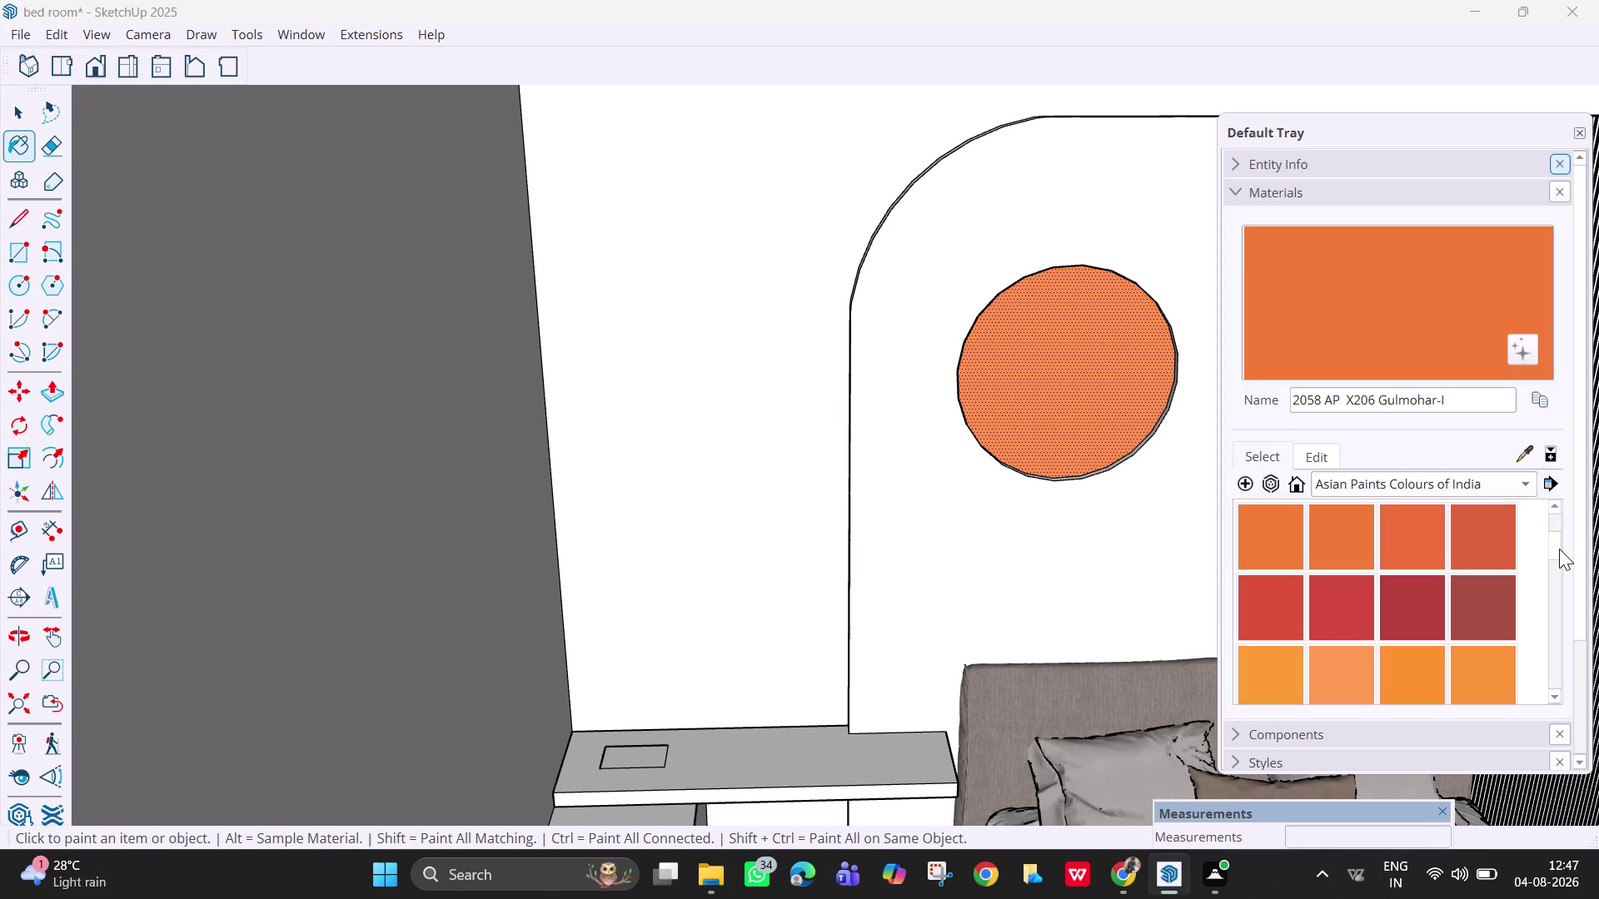
drag(1558, 549, 1558, 559)
click(1265, 674)
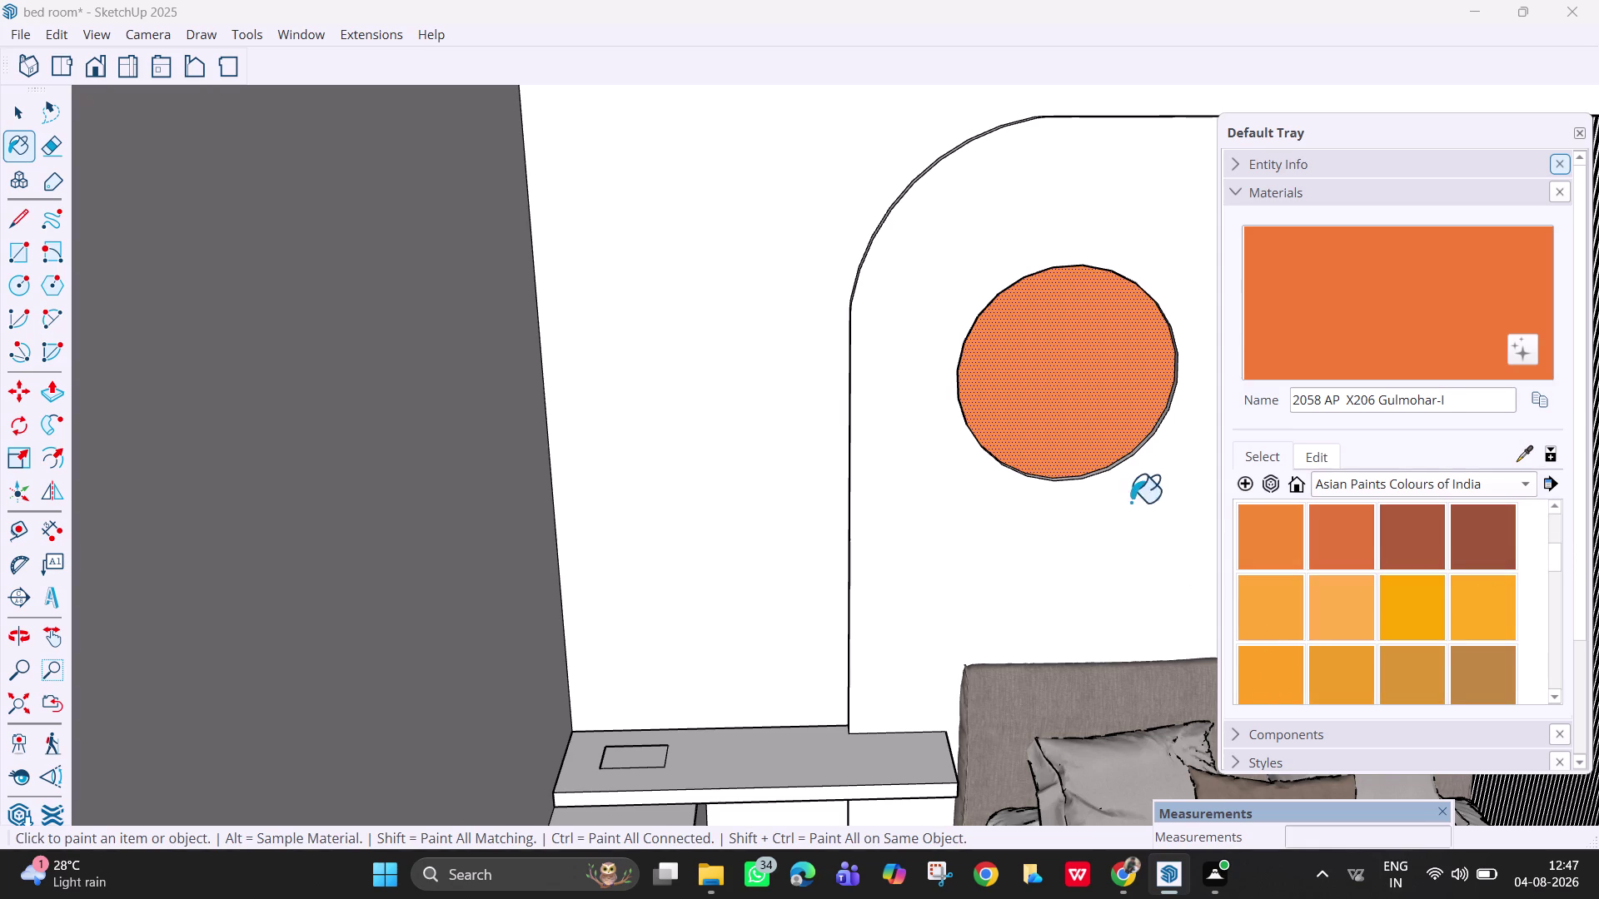
click(1063, 395)
drag(1330, 623, 1305, 605)
click(1055, 388)
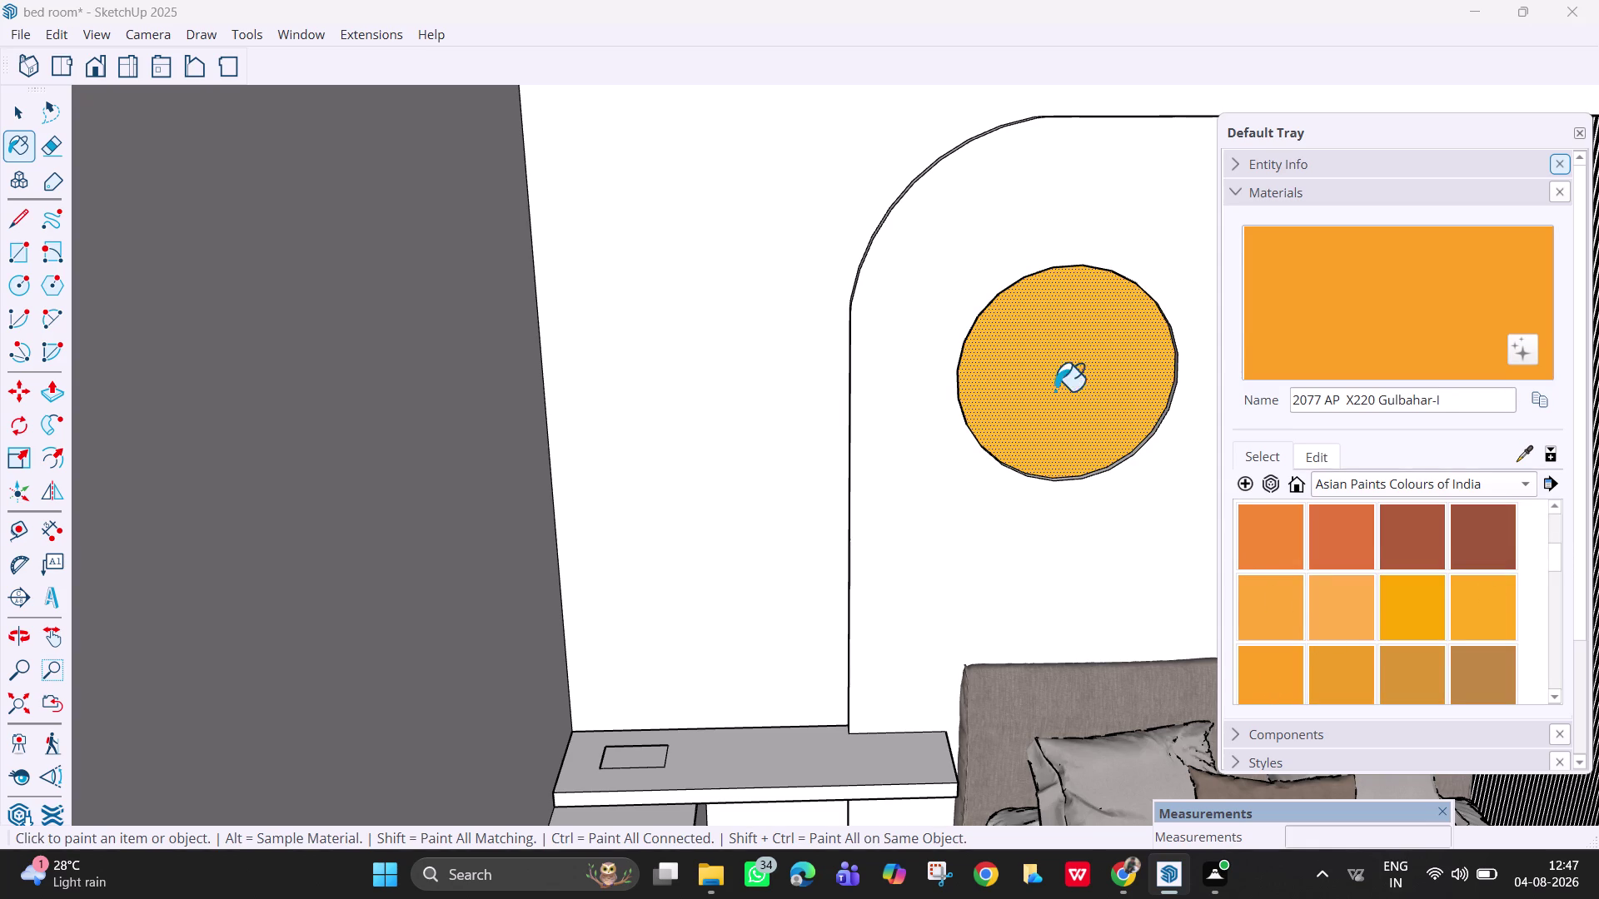
click(1345, 622)
click(1068, 378)
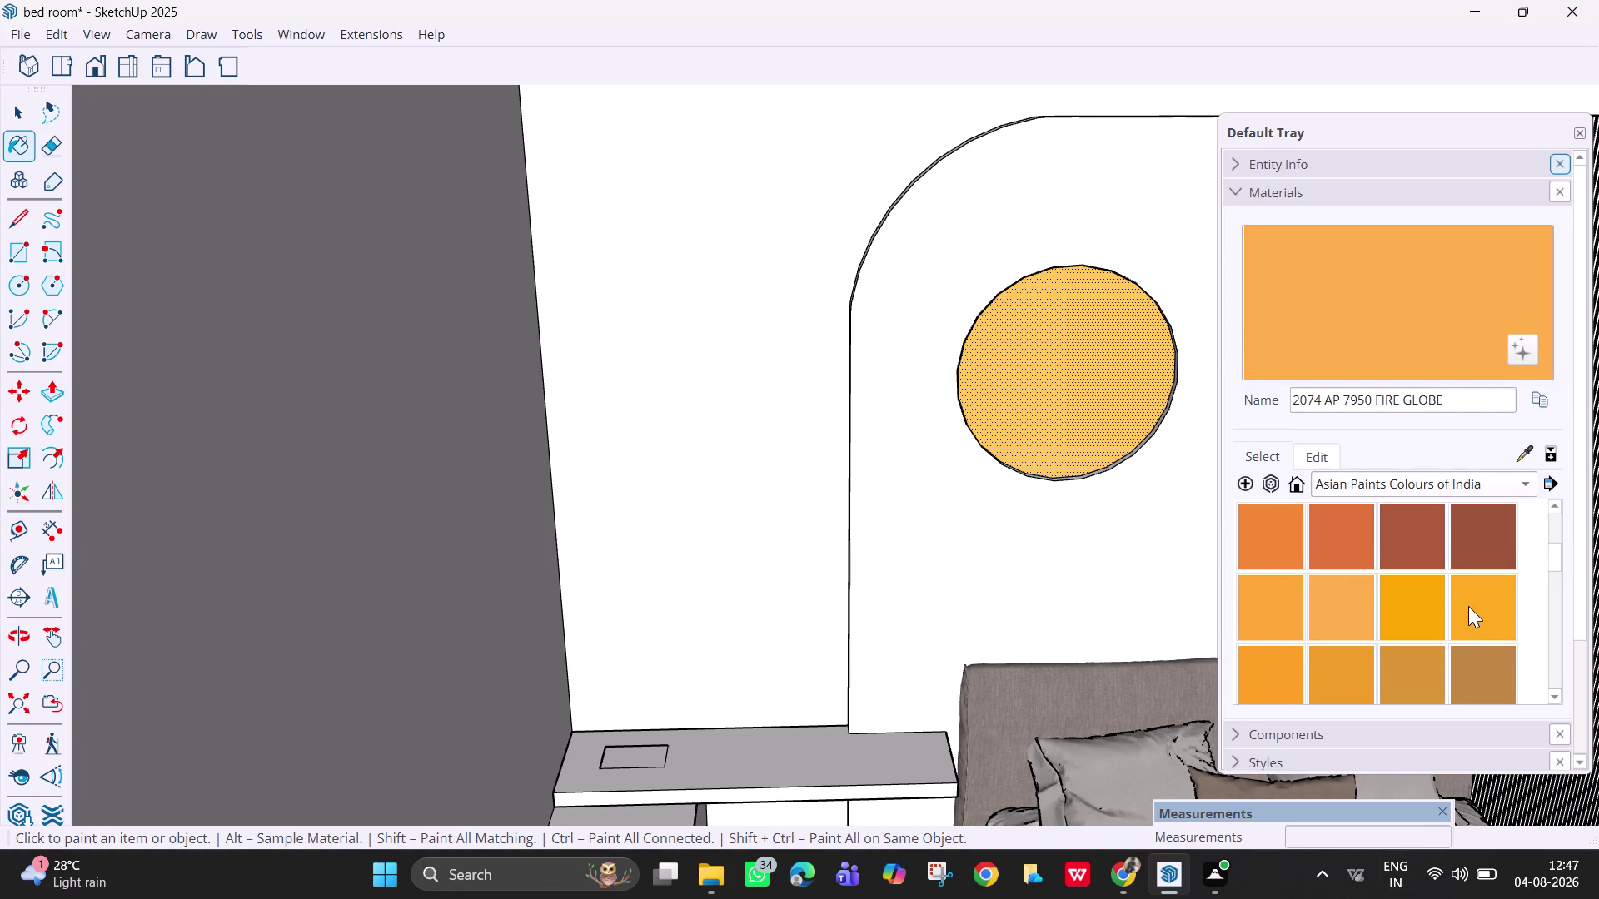
Try Mango Mood and Turmeric yellows, then settle on saffron Kesar Delicacy-I and open its editing options.
click(1476, 606)
click(1089, 418)
click(1412, 608)
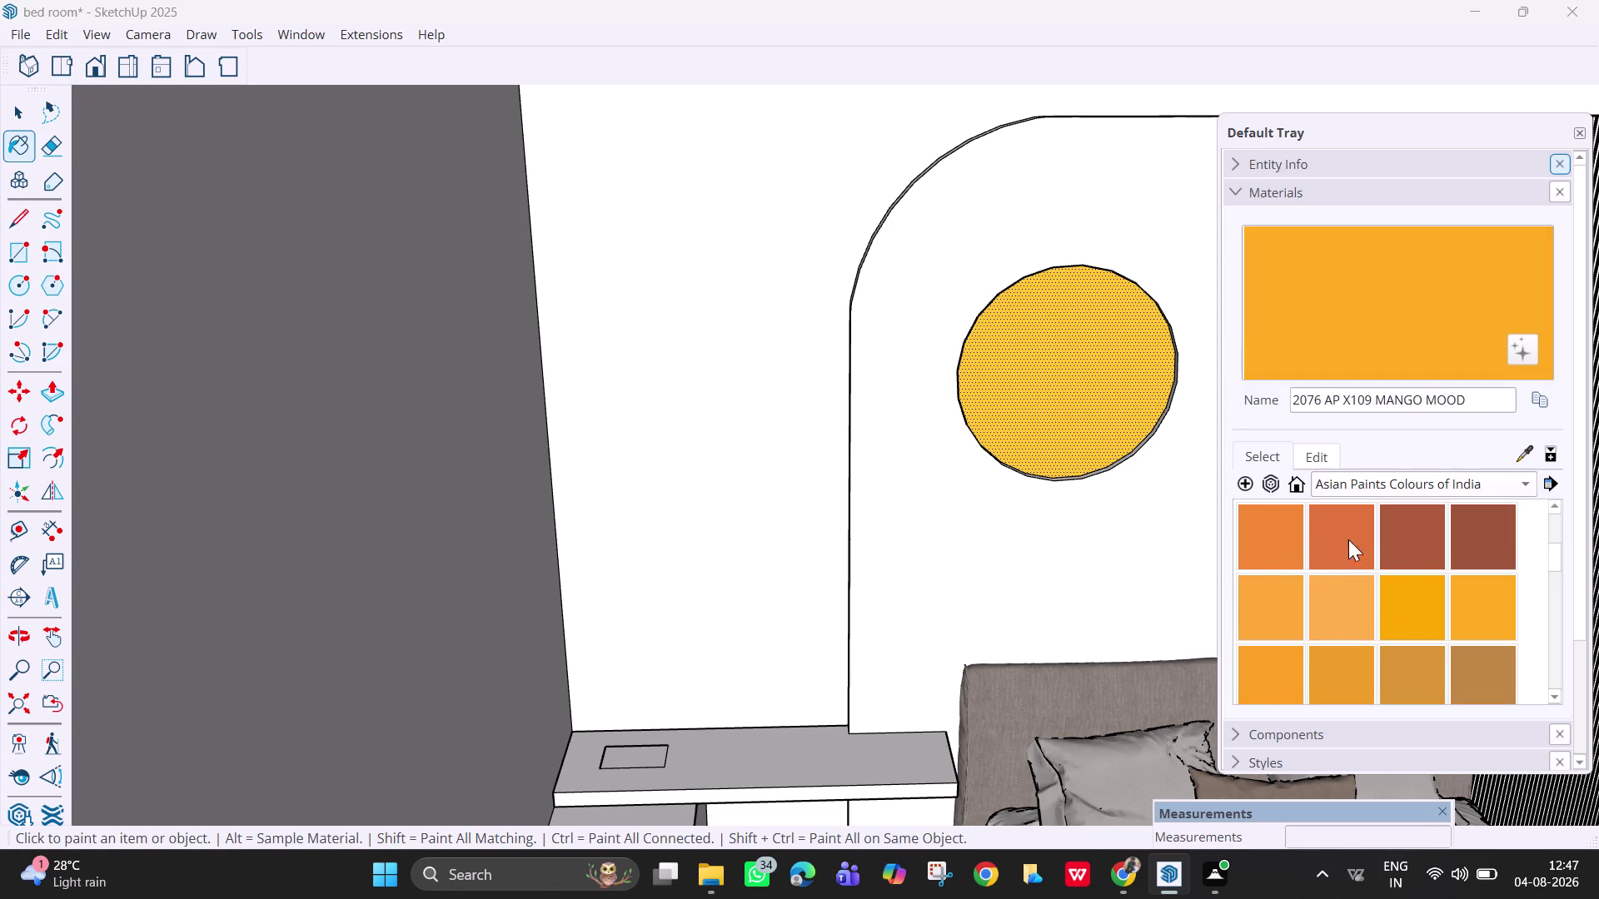
click(1105, 387)
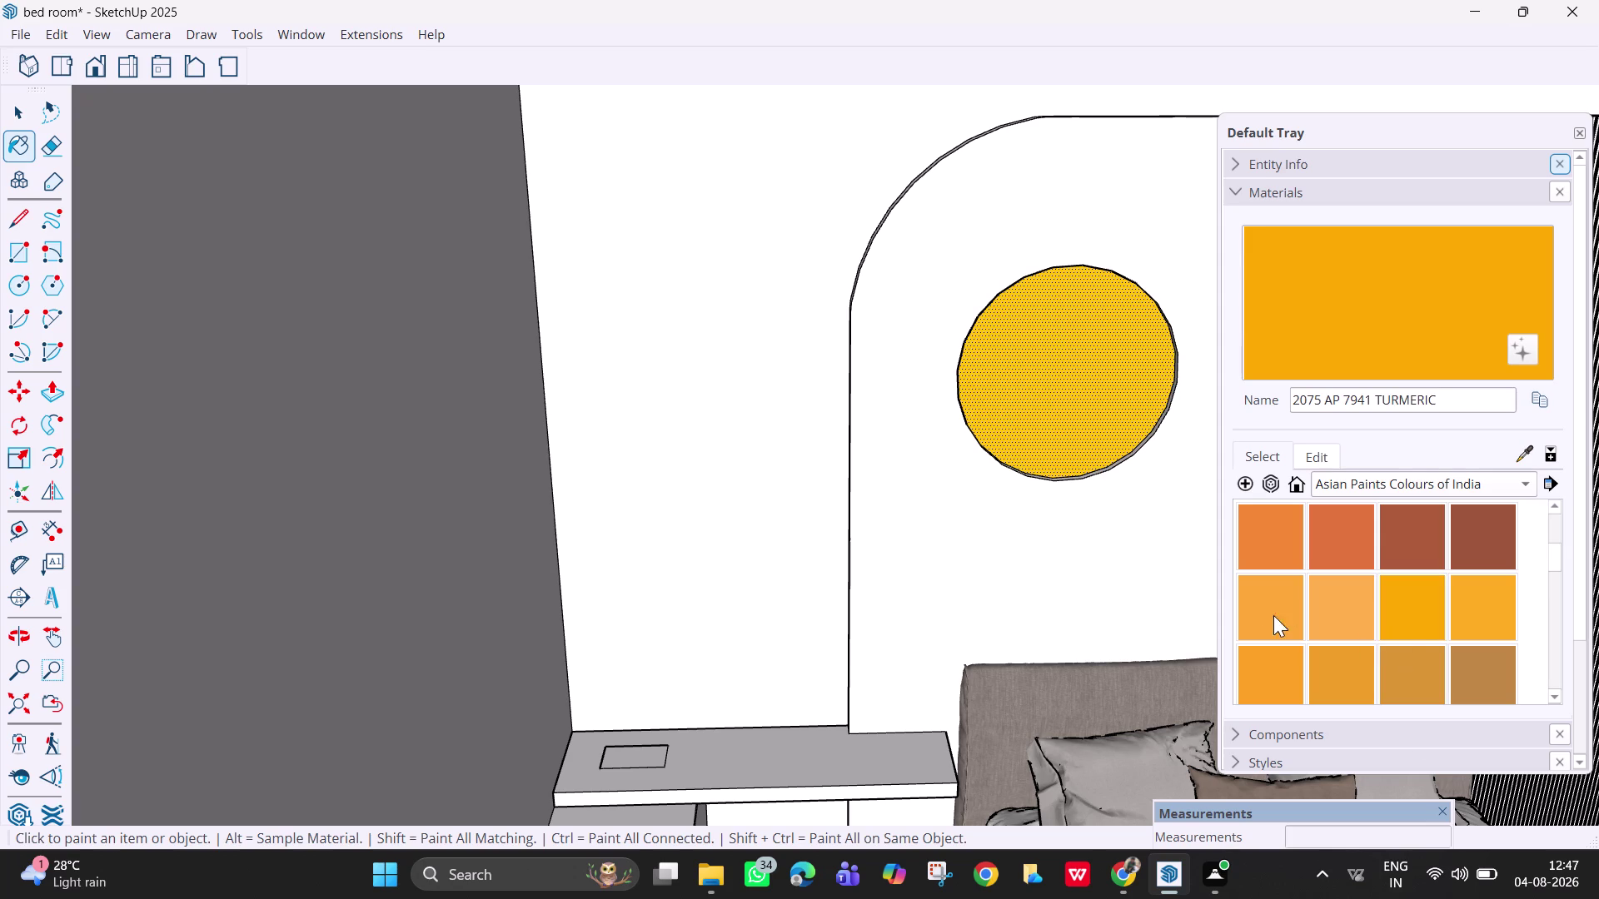
click(1259, 605)
click(1042, 348)
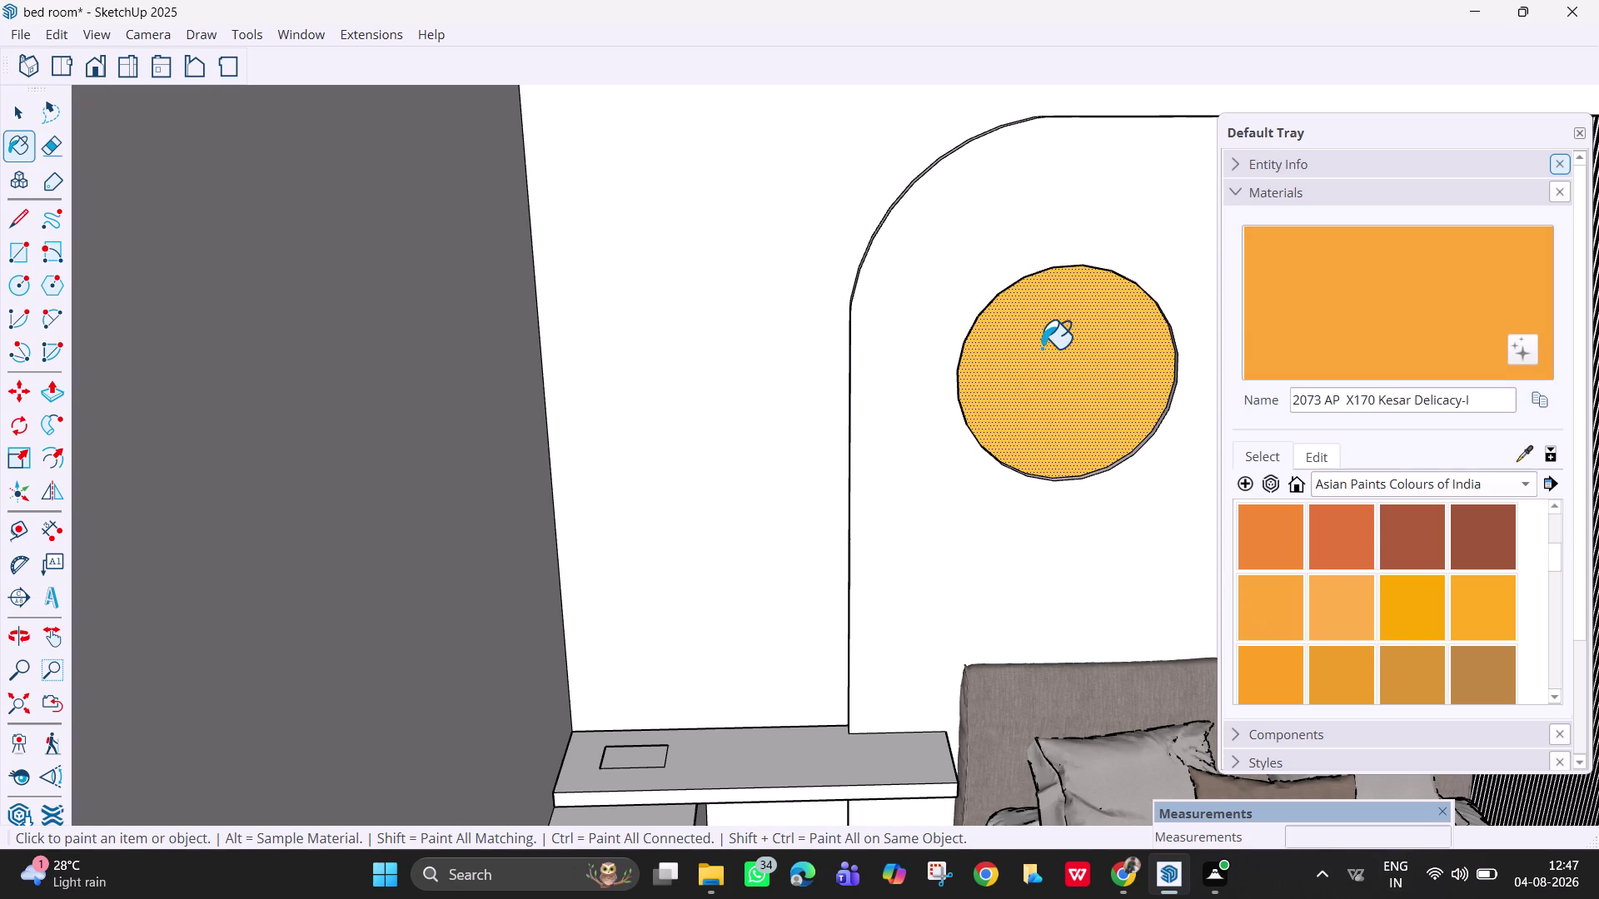
scroll(down, 3)
click(1316, 453)
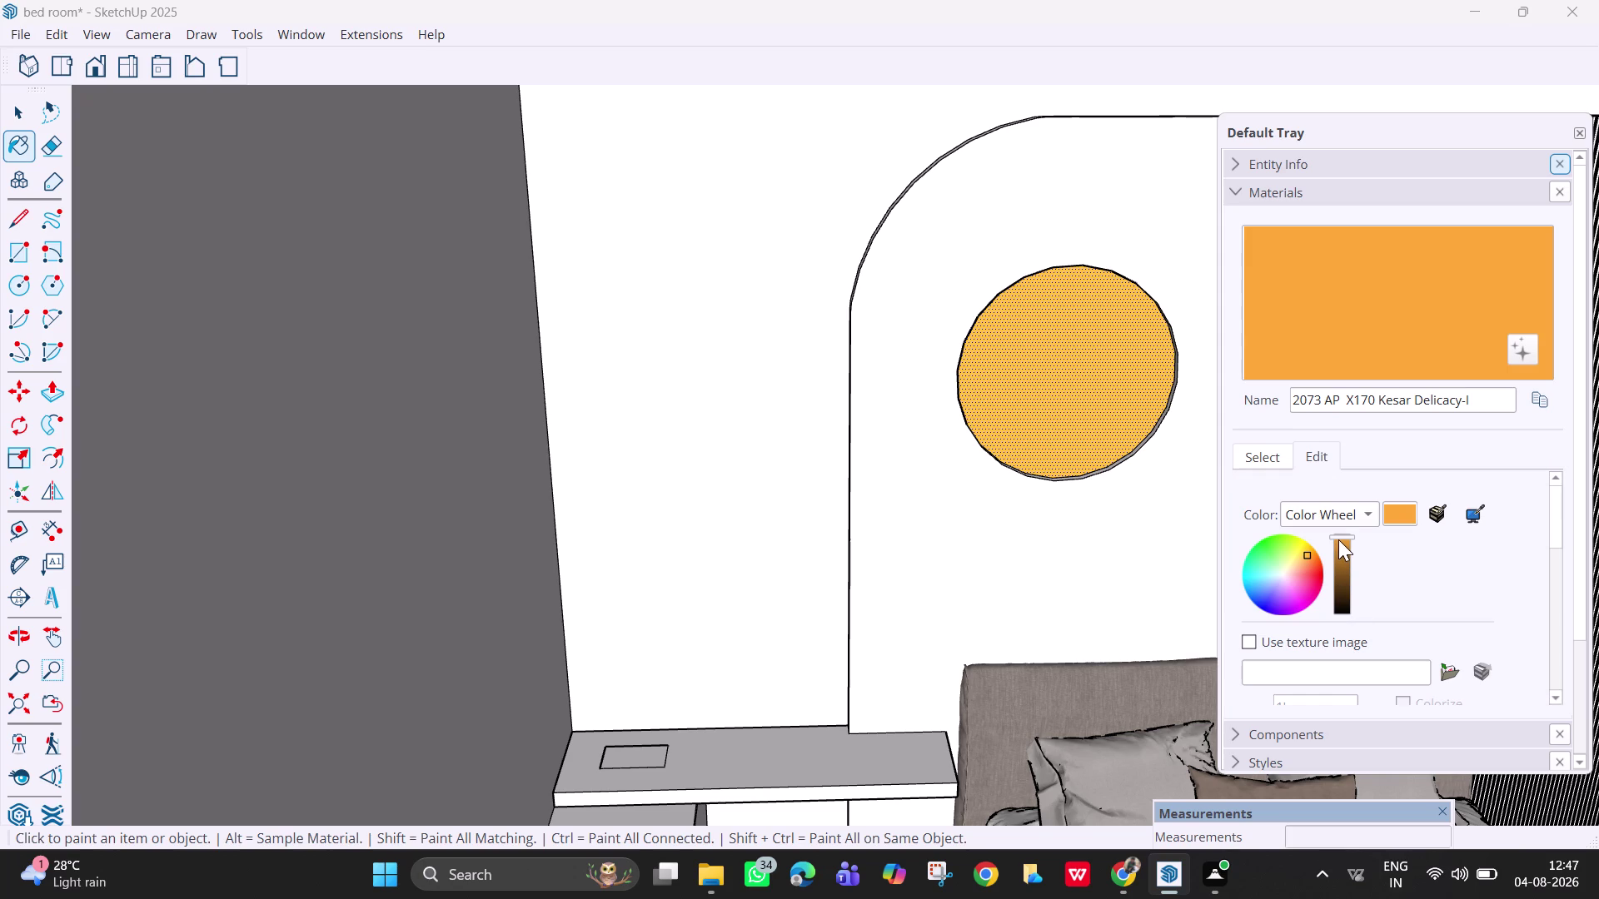
Try darker and yellower tints of the Kesar Delicacy colour on the decor.
drag(1338, 540, 1343, 553)
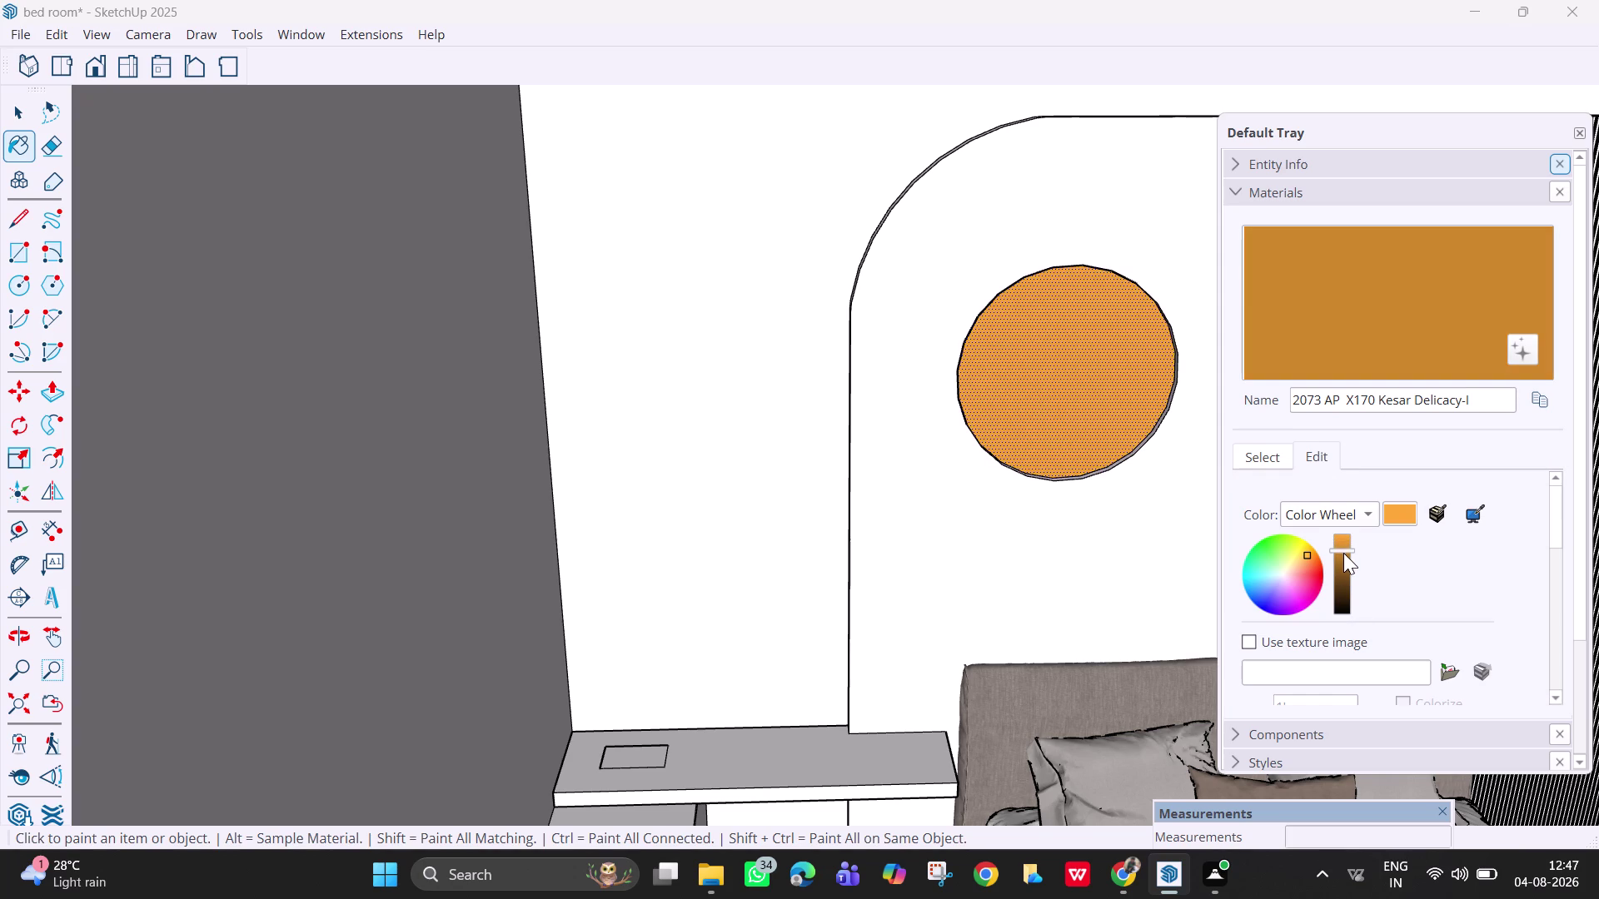
drag(1343, 553, 1342, 511)
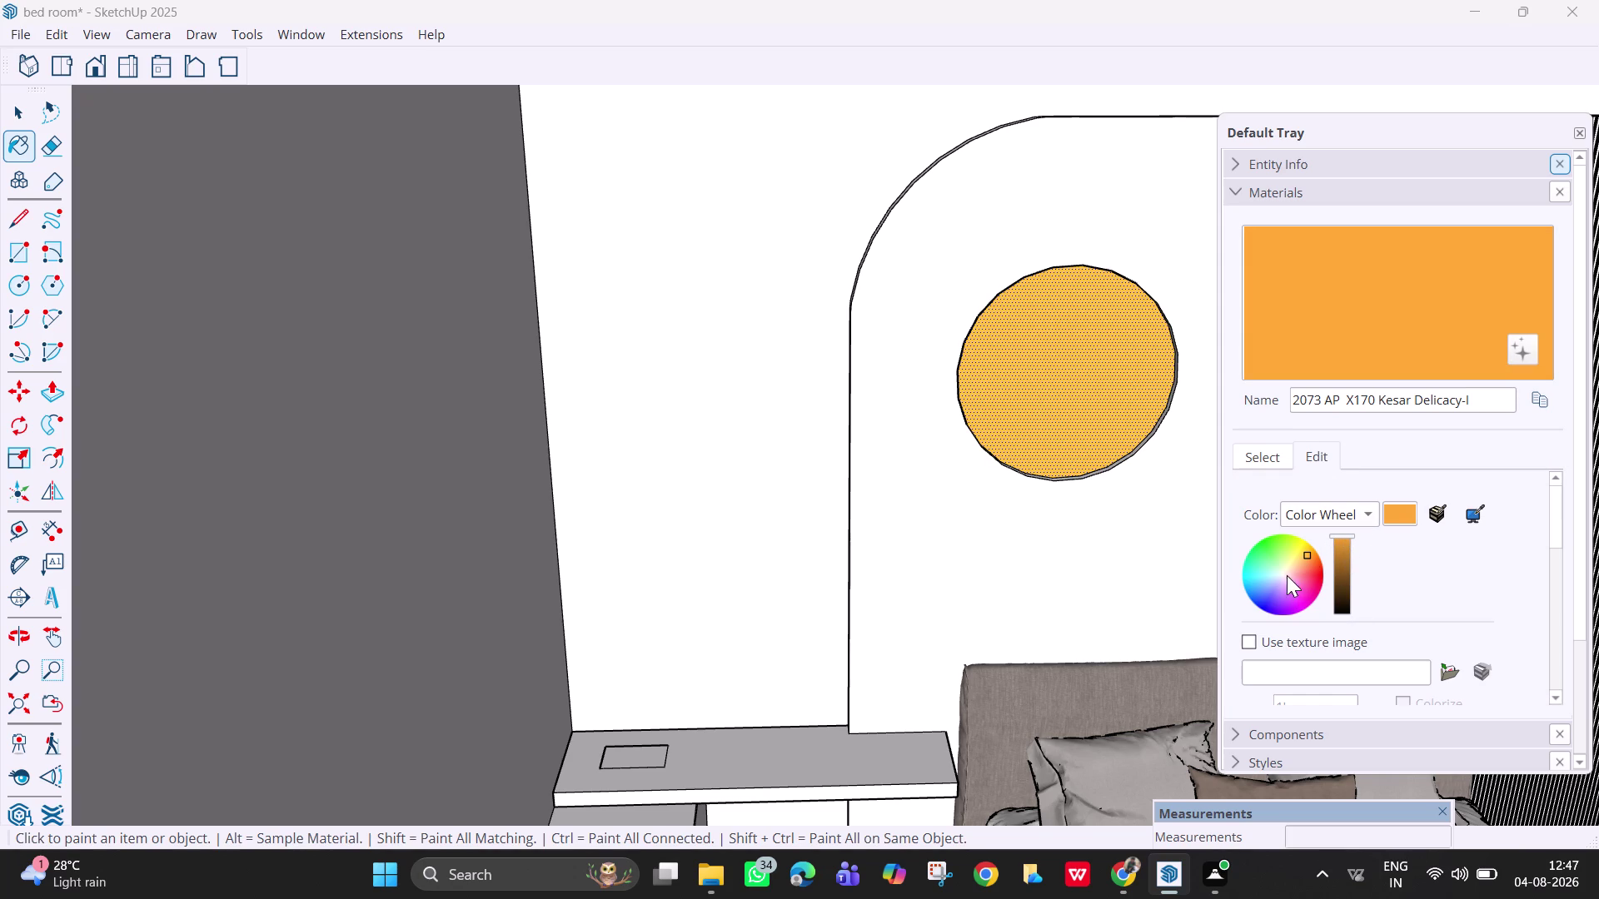
click(1309, 554)
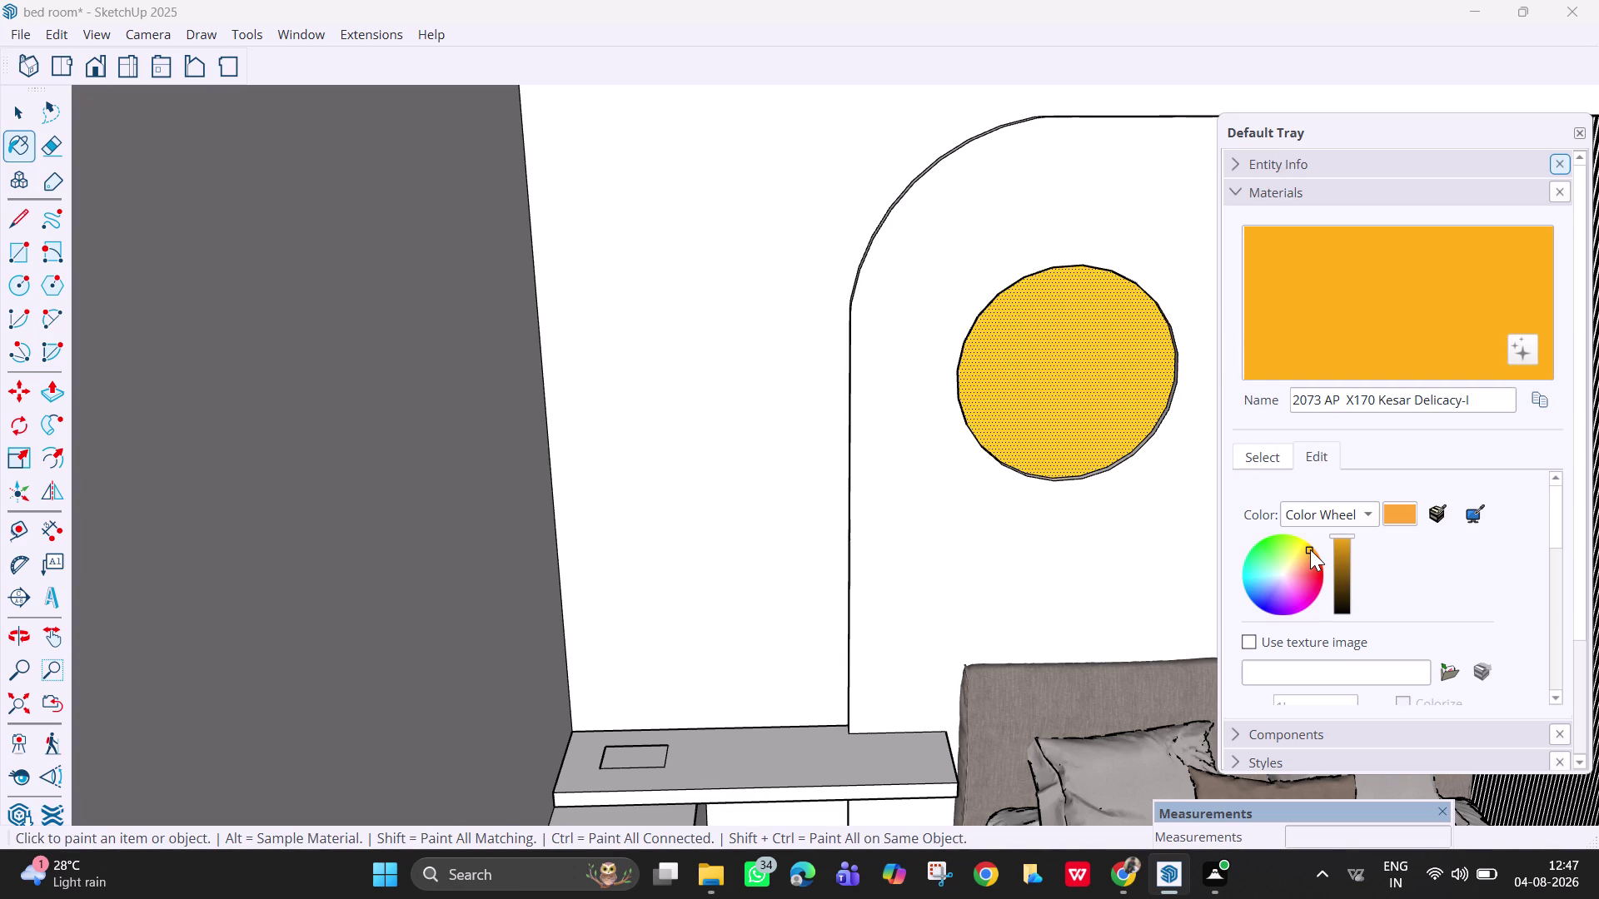
click(1305, 548)
click(1345, 354)
click(1102, 385)
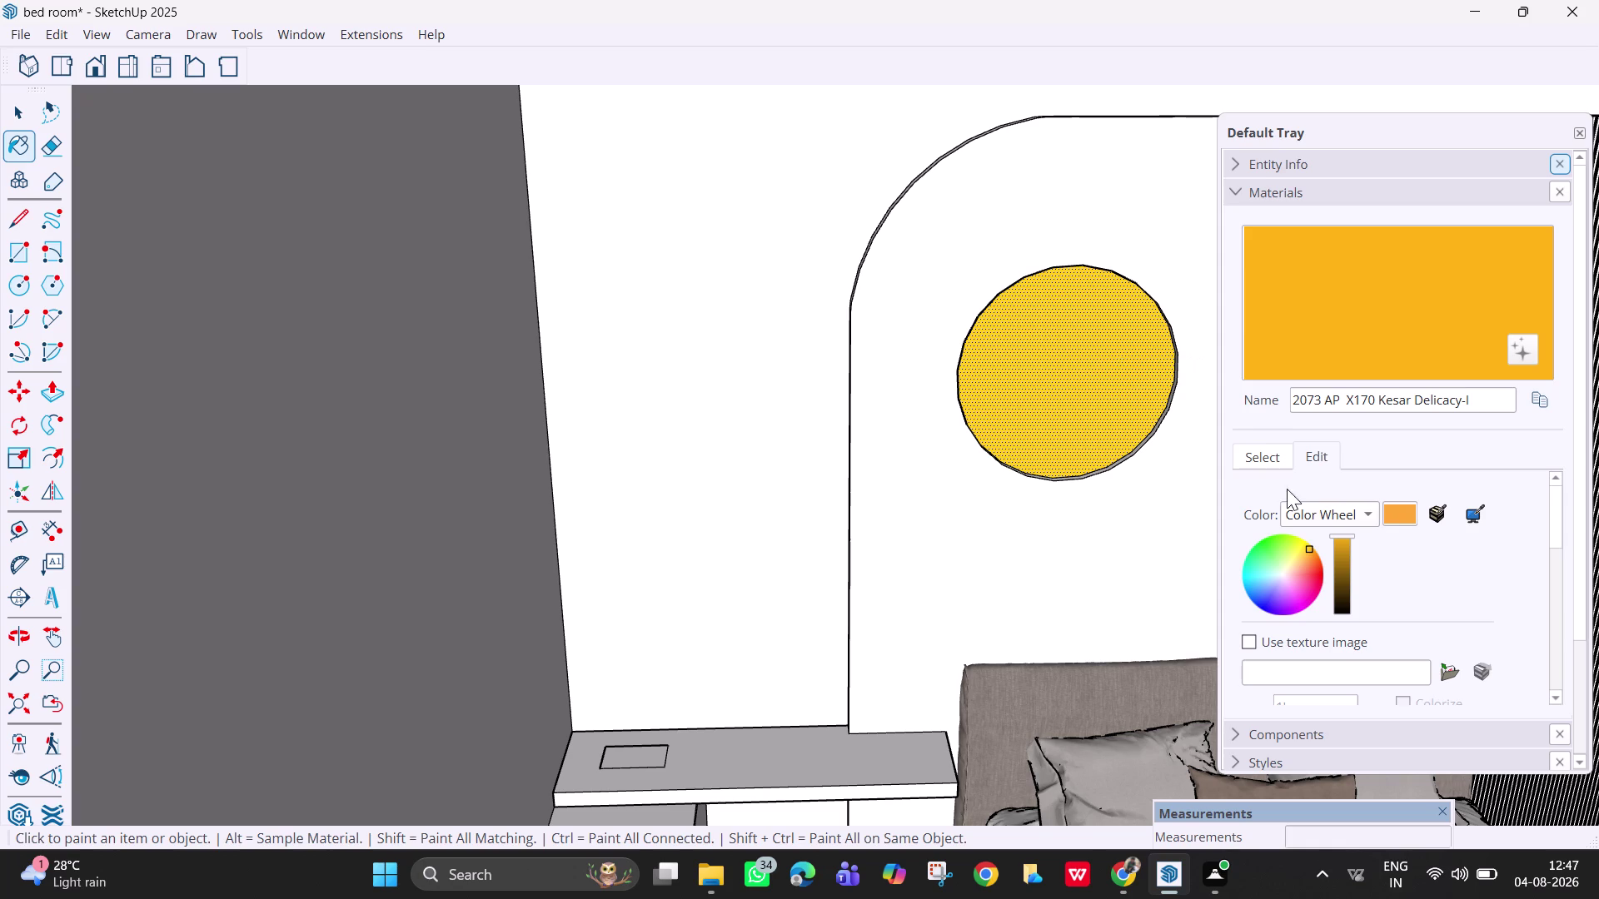
Restore the original saffron shade on the decor and close the Materials panel.
click(1397, 509)
click(1087, 374)
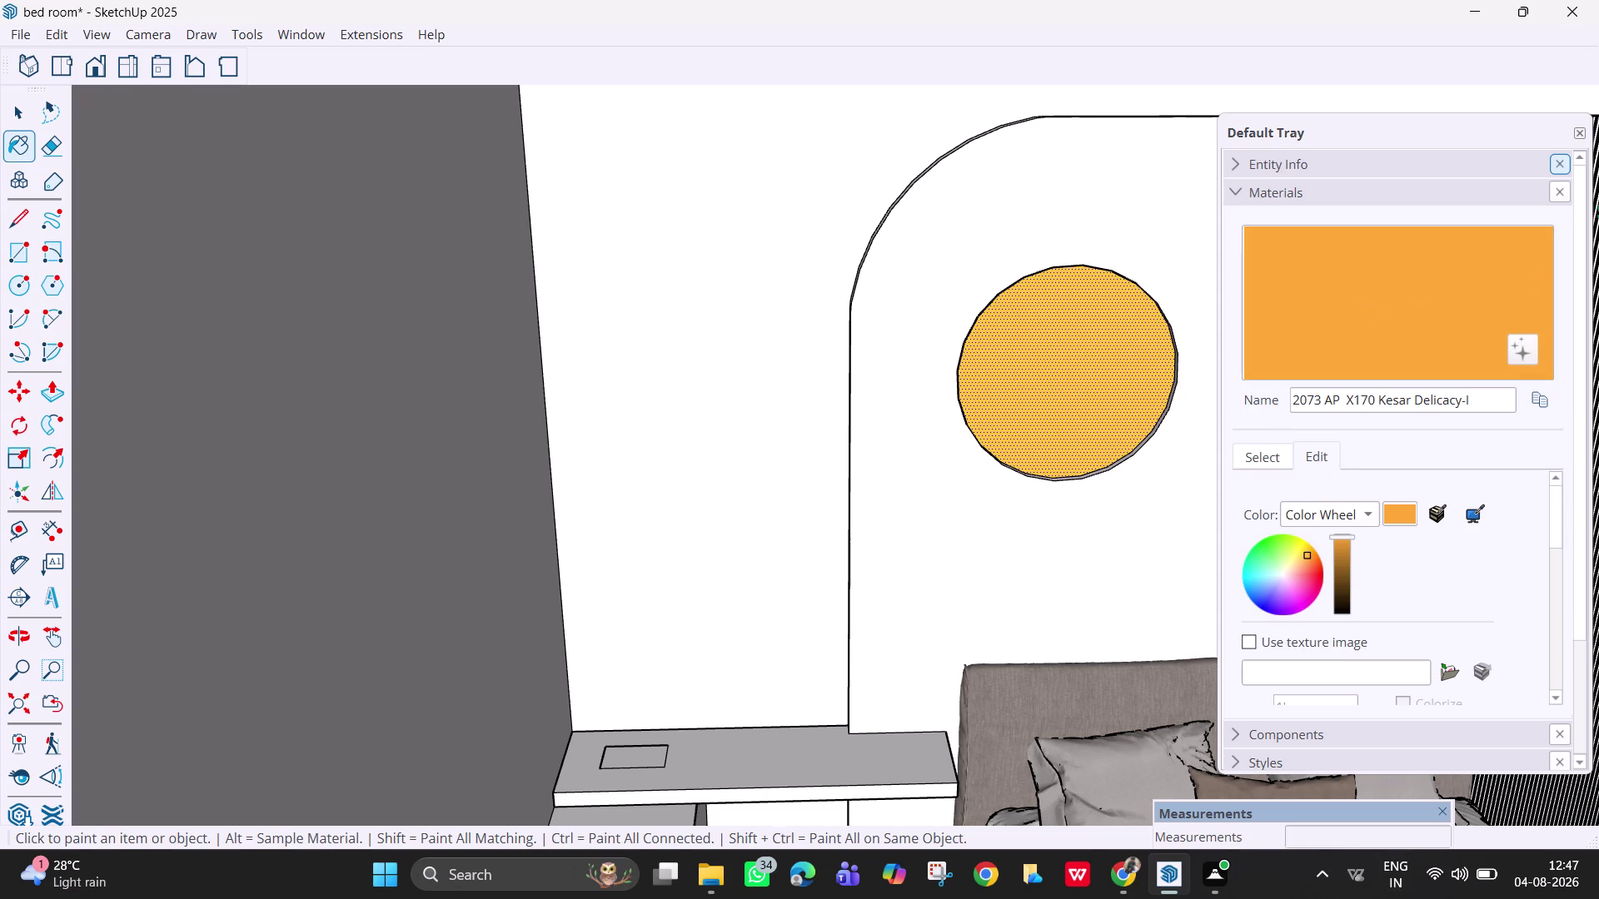
click(1556, 199)
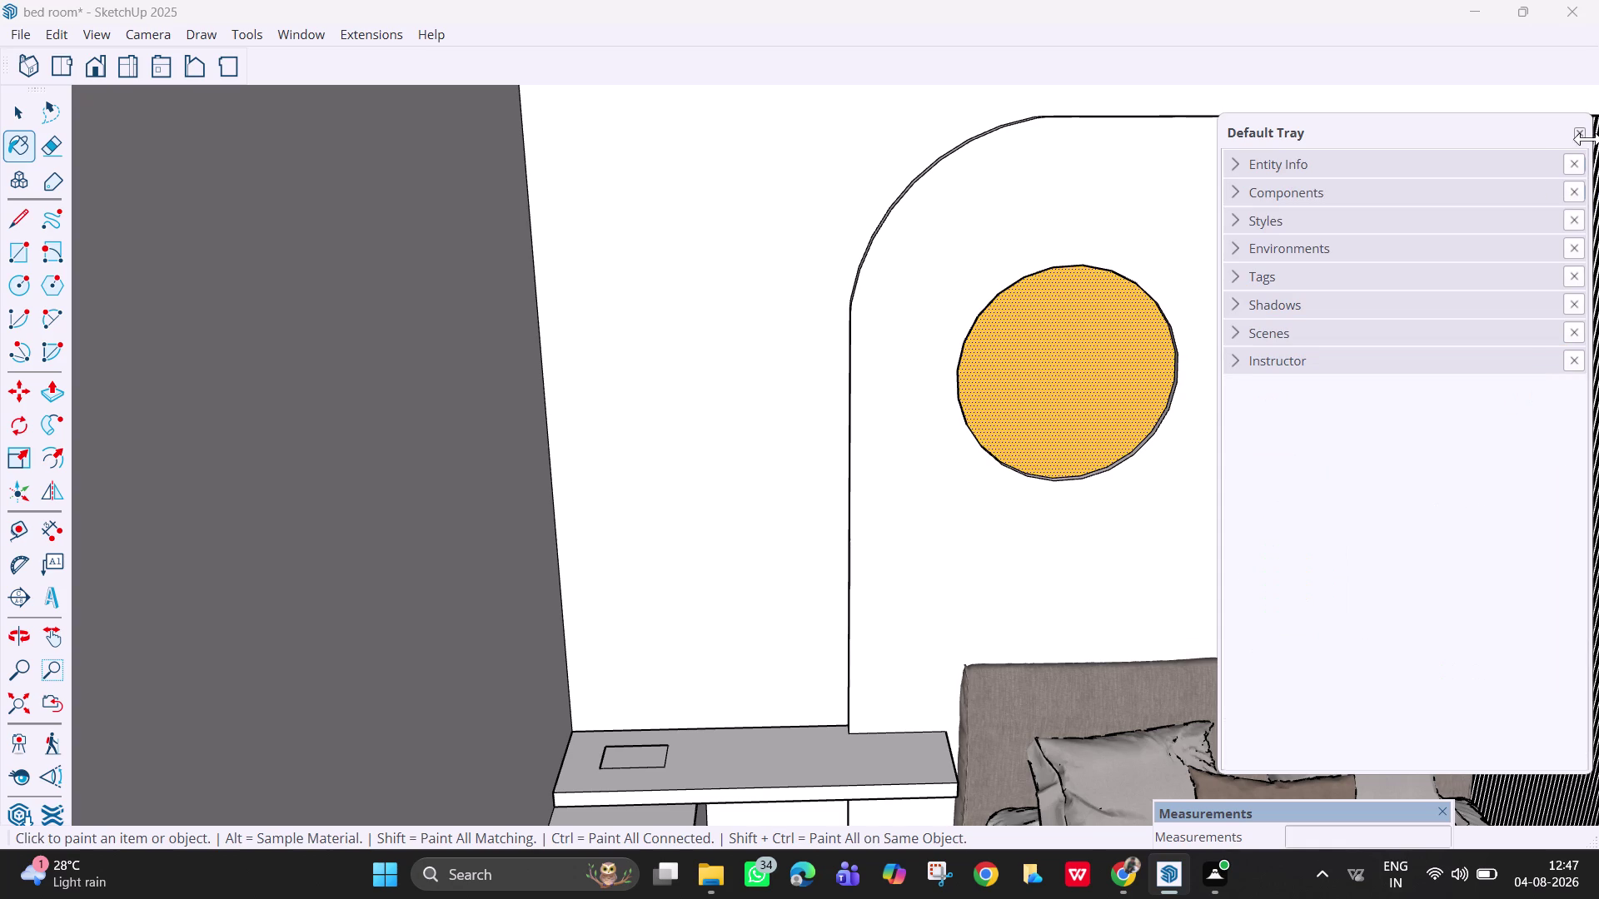
Close the Default Tray and orbit around the room toward the wardrobe edge.
click(1587, 134)
click(1579, 134)
scroll(down, 3)
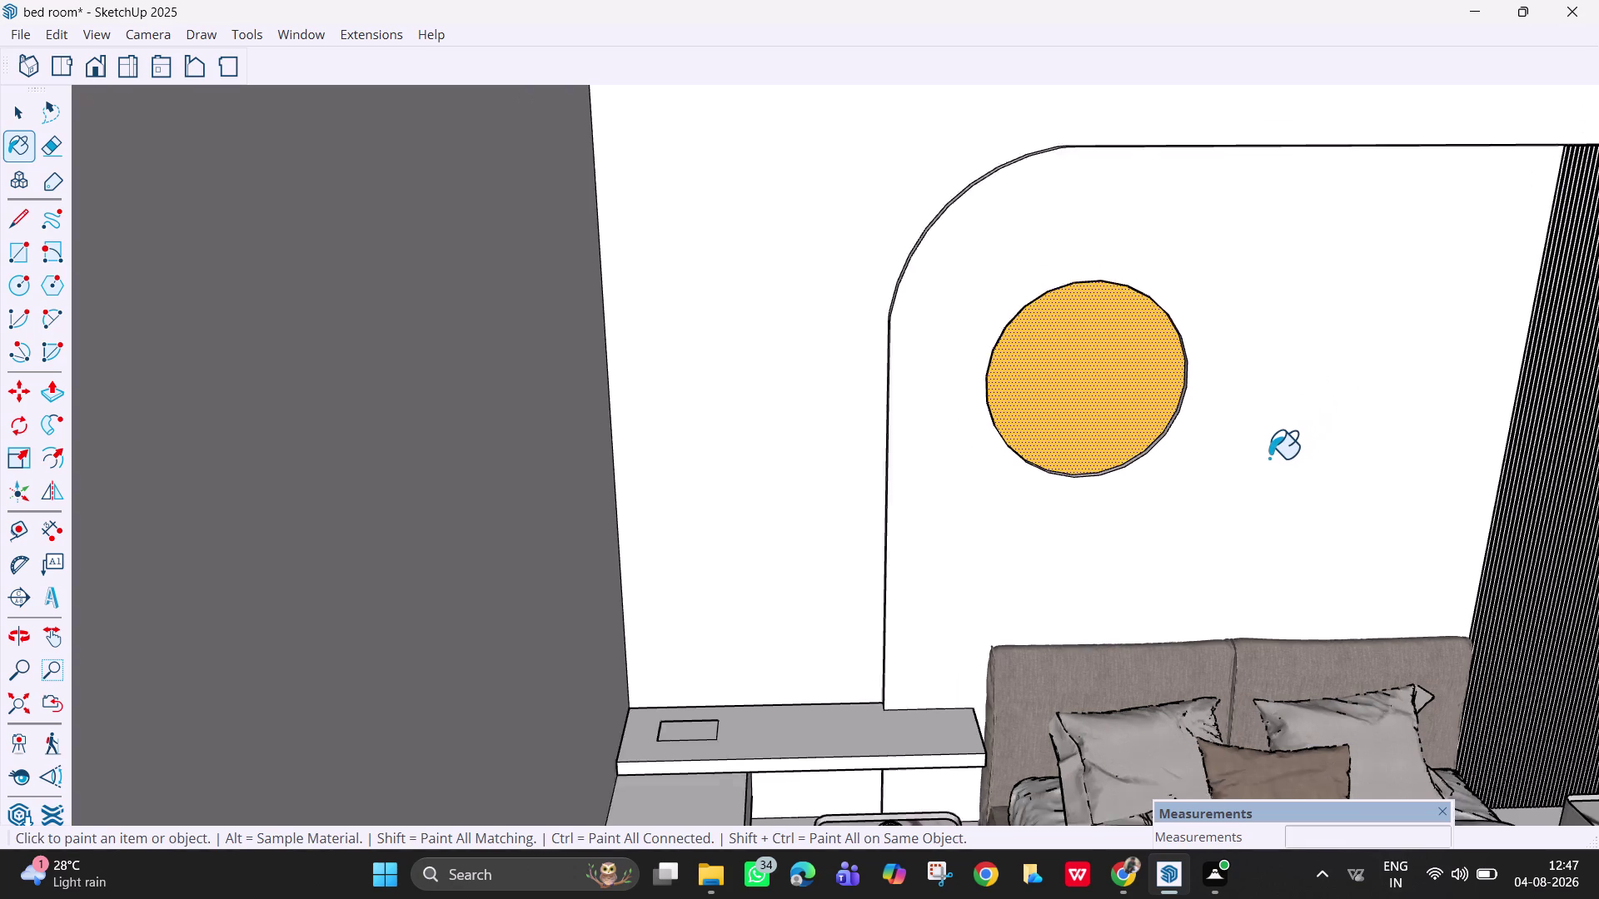
key(space)
middle_drag(1248, 479, 843, 427)
scroll(down, 3)
scroll(up, 3)
middle_drag(938, 520, 1272, 529)
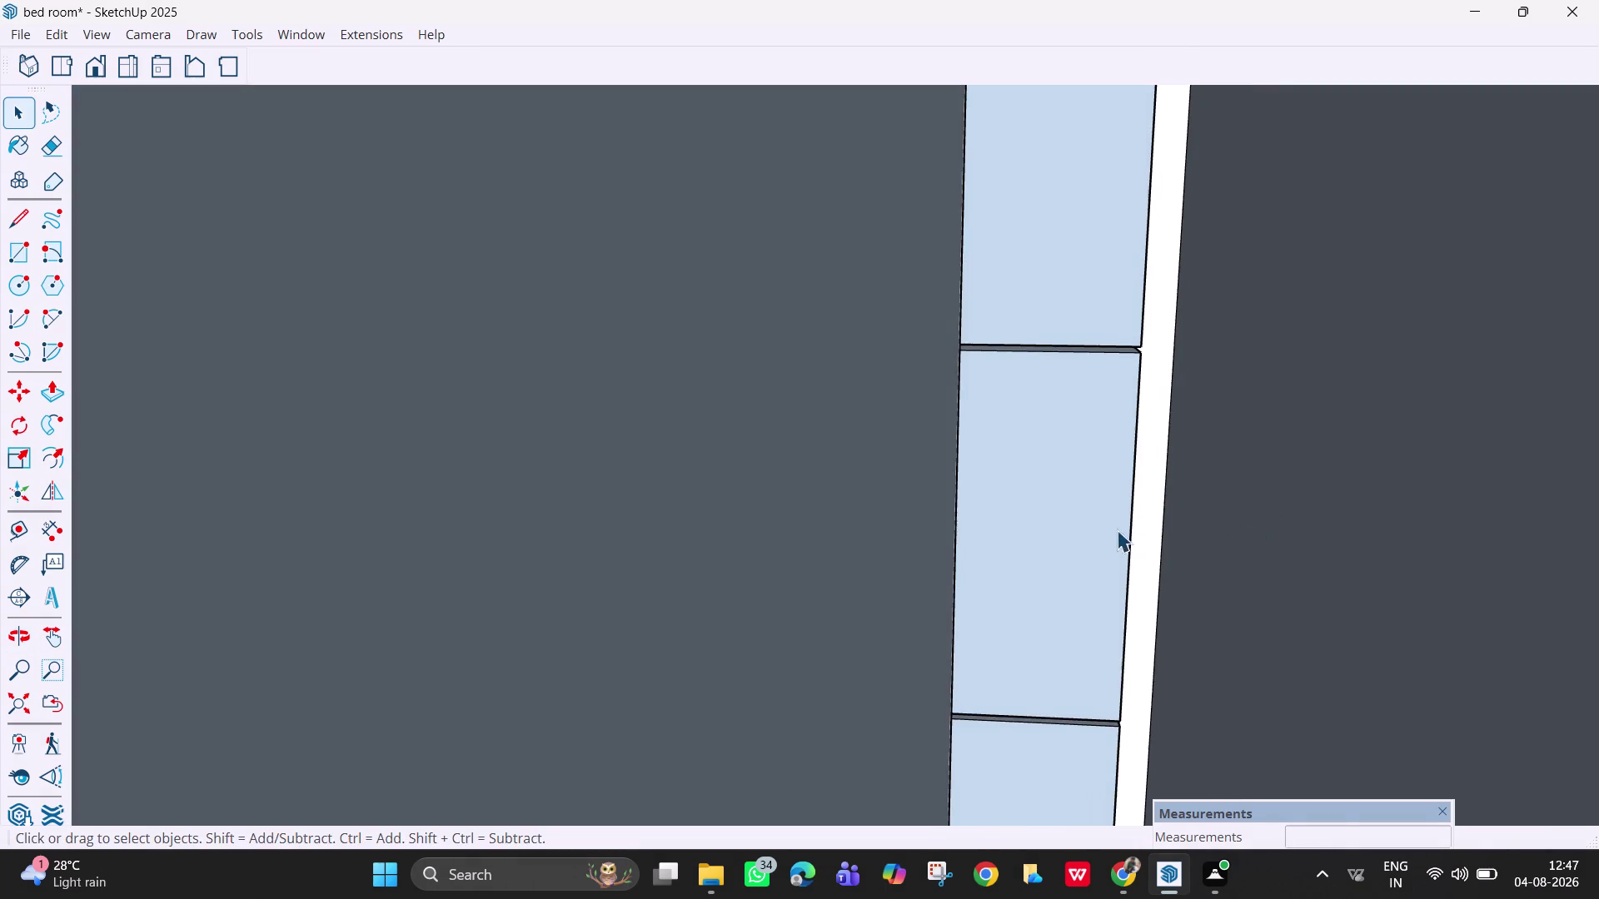
scroll(down, 3)
scroll(down, 3)
scroll(down, 3)
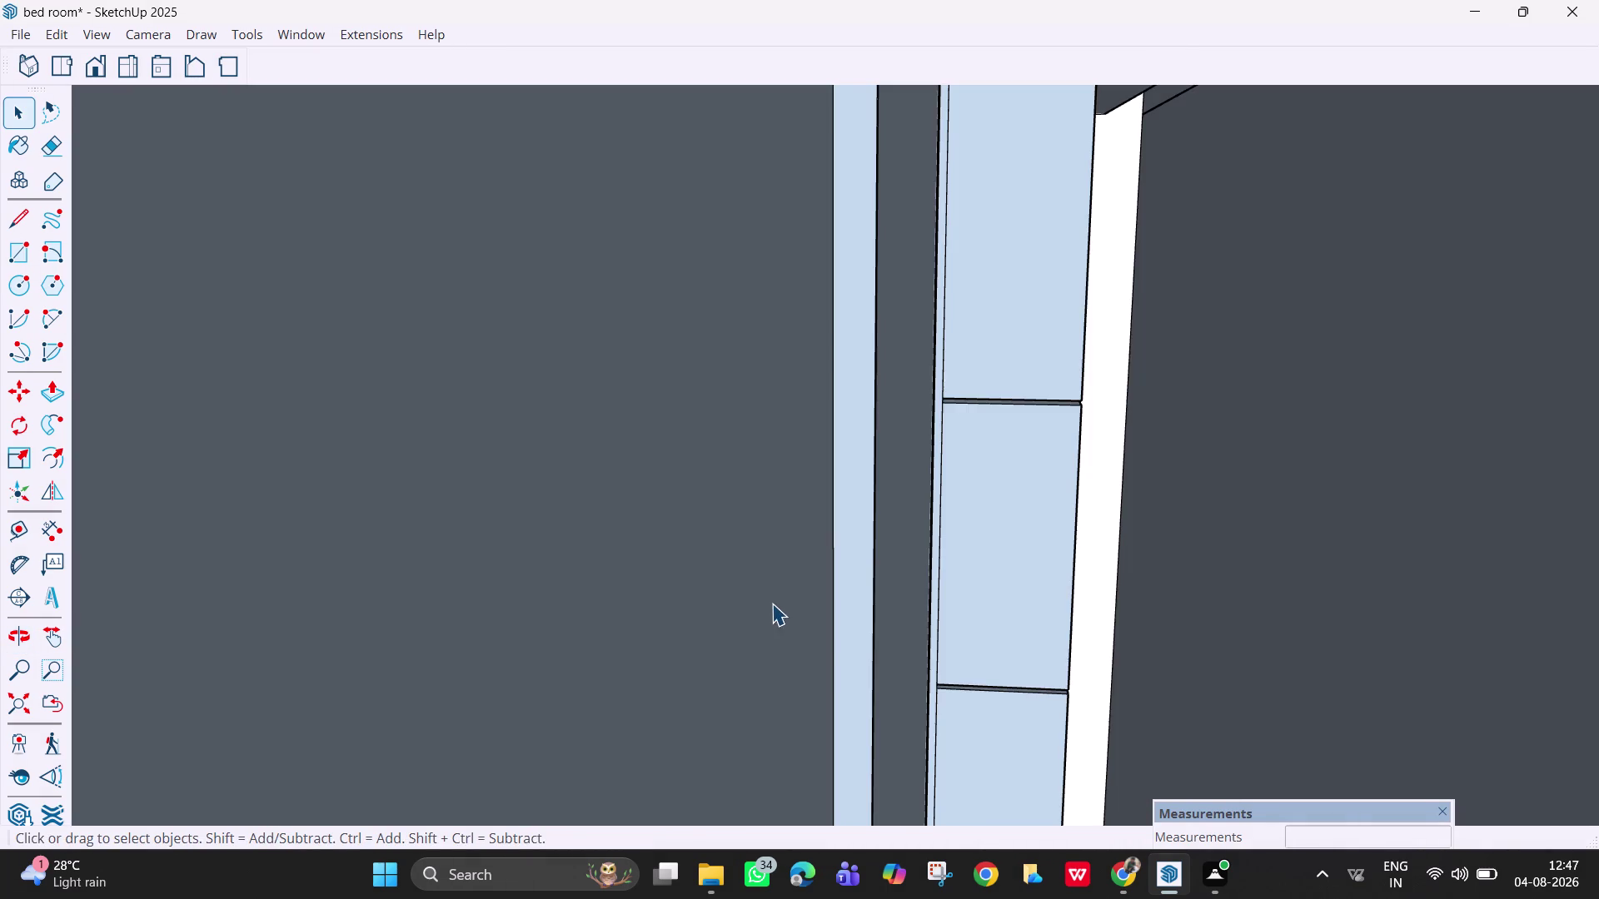
middle_drag(800, 603, 1001, 621)
Pan and orbit the view to bring the bed wall into view.
key(h)
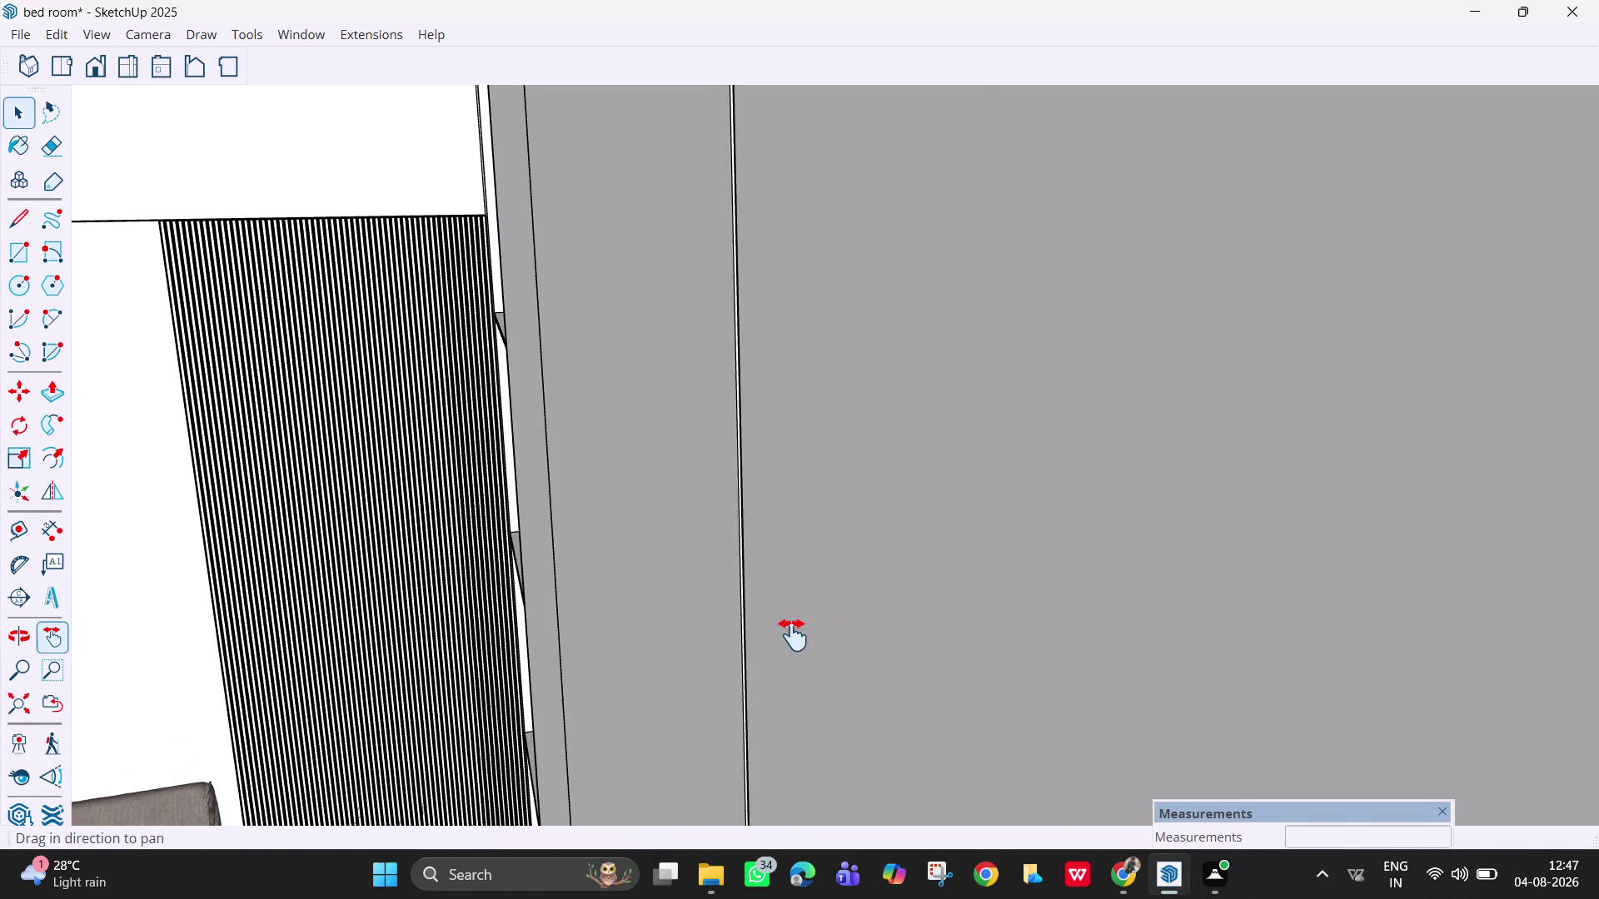
drag(654, 647, 1418, 442)
drag(933, 575, 1445, 460)
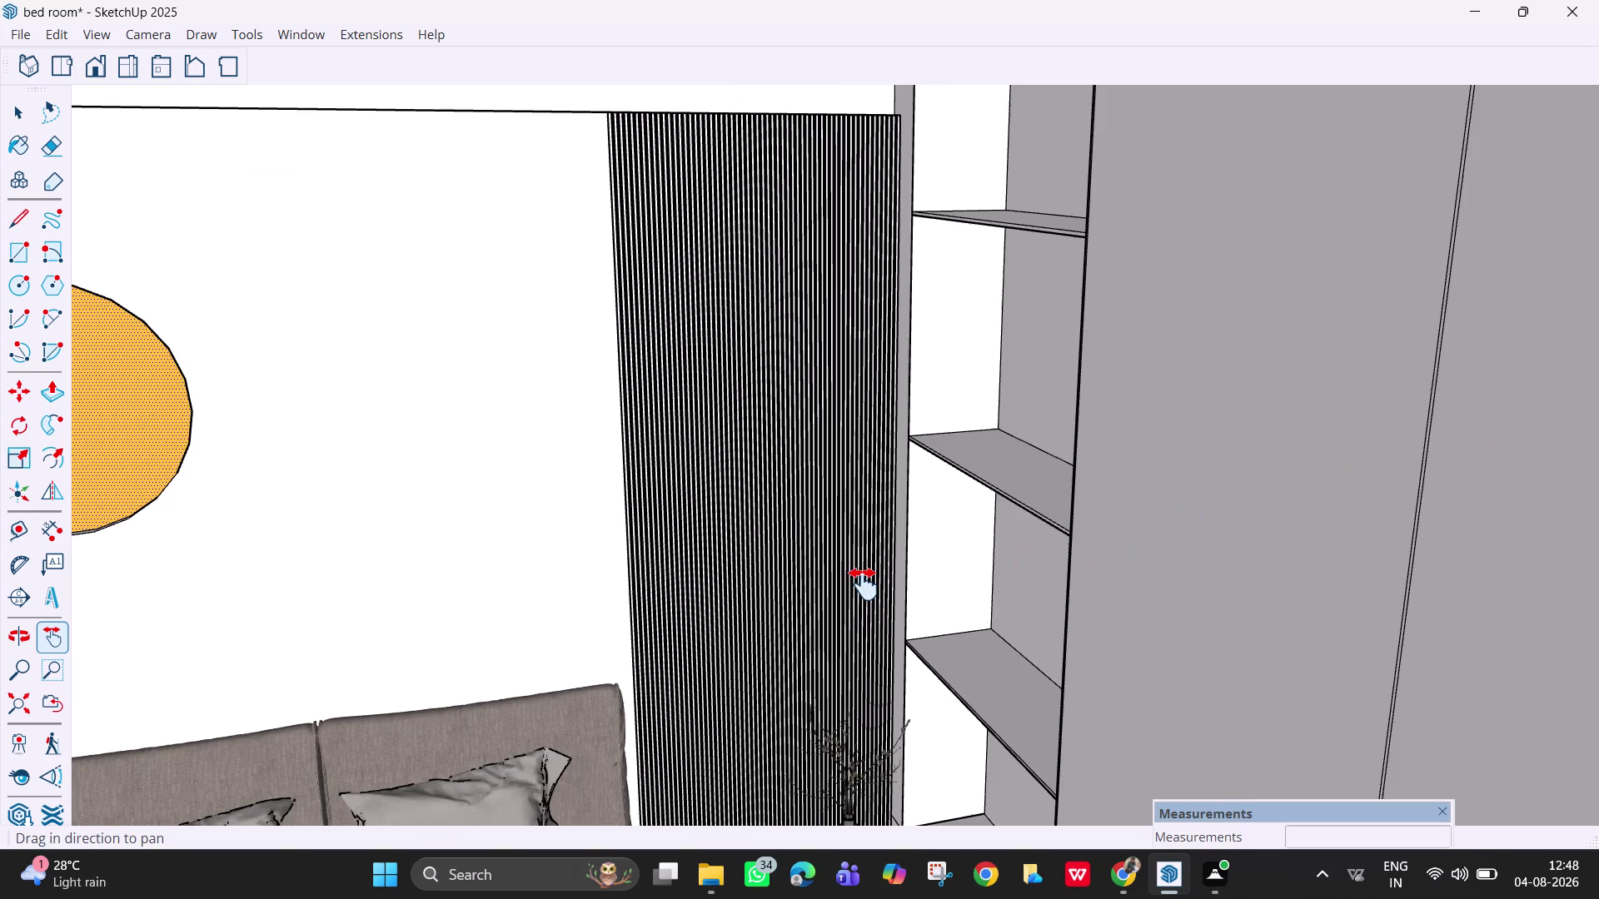
drag(864, 587, 1501, 350)
drag(853, 566, 518, 588)
scroll(down, 3)
middle_drag(985, 592, 777, 648)
scroll(up, 3)
middle_drag(665, 512, 687, 505)
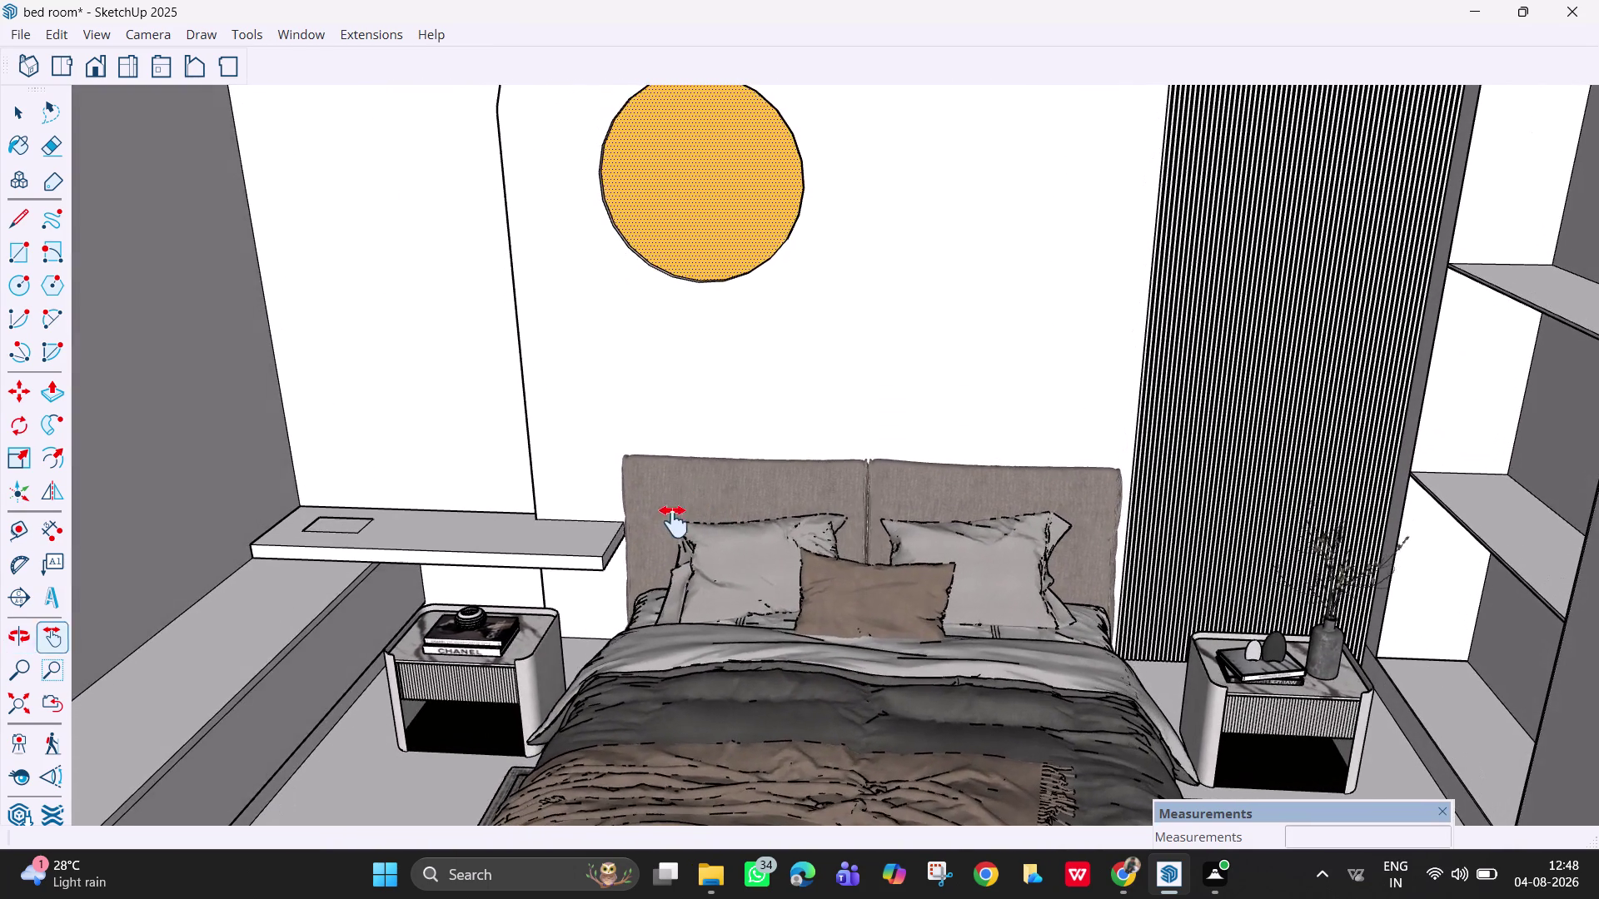
key(h)
drag(669, 528, 965, 346)
Zoom out and orbit from above to frame the whole bedroom.
scroll(down, 3)
scroll(down, 3)
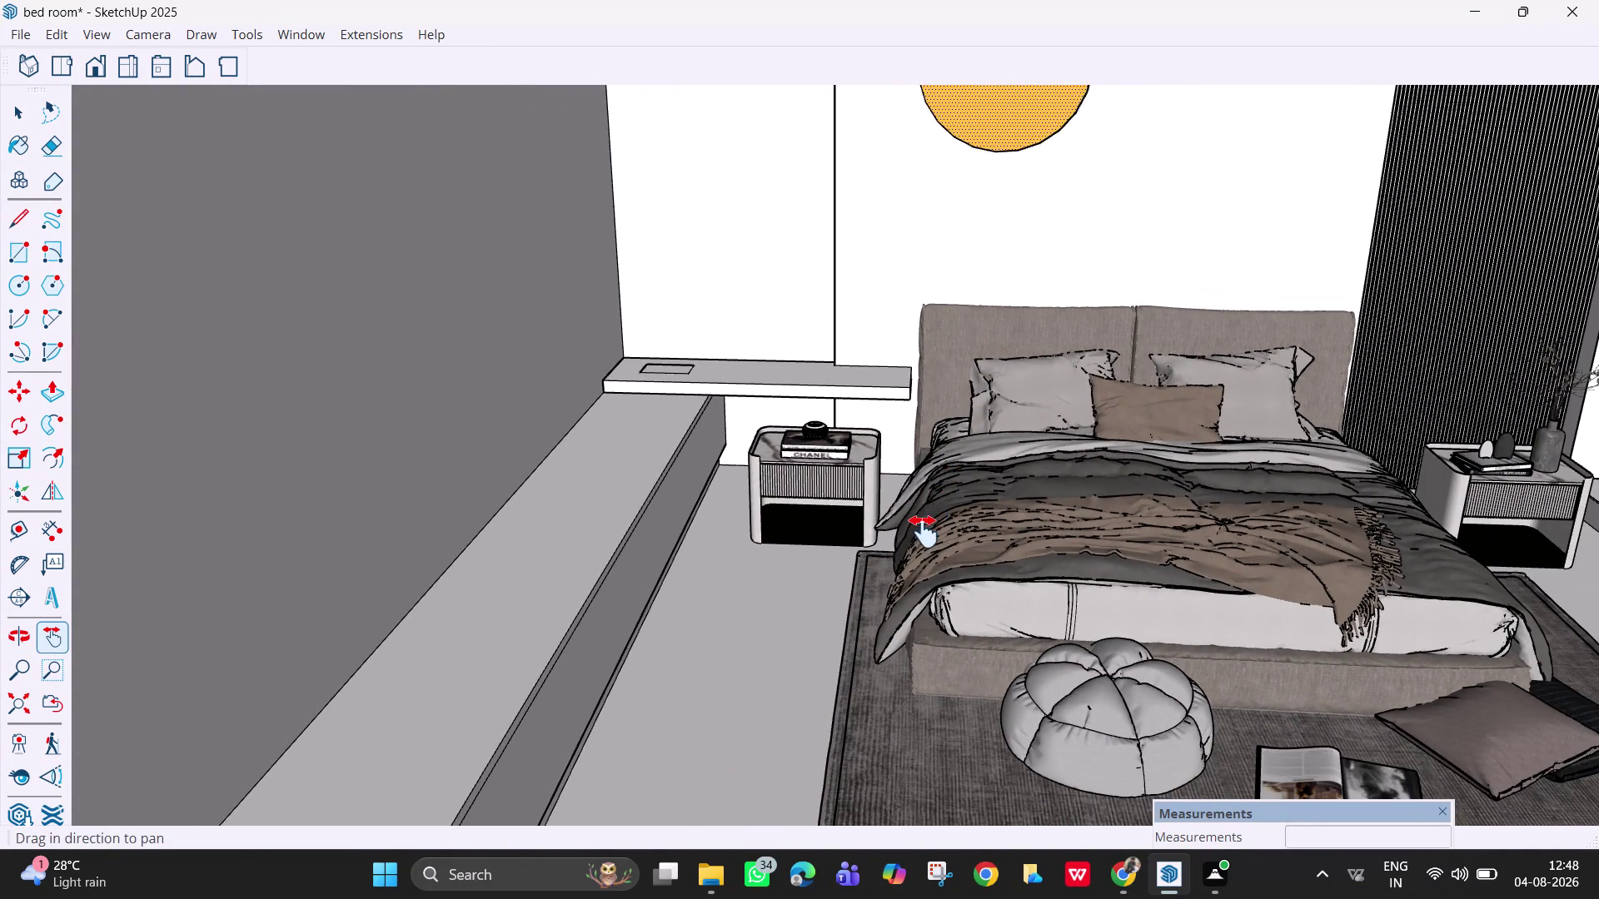
scroll(down, 3)
scroll(down, 3)
middle_drag(944, 552, 818, 602)
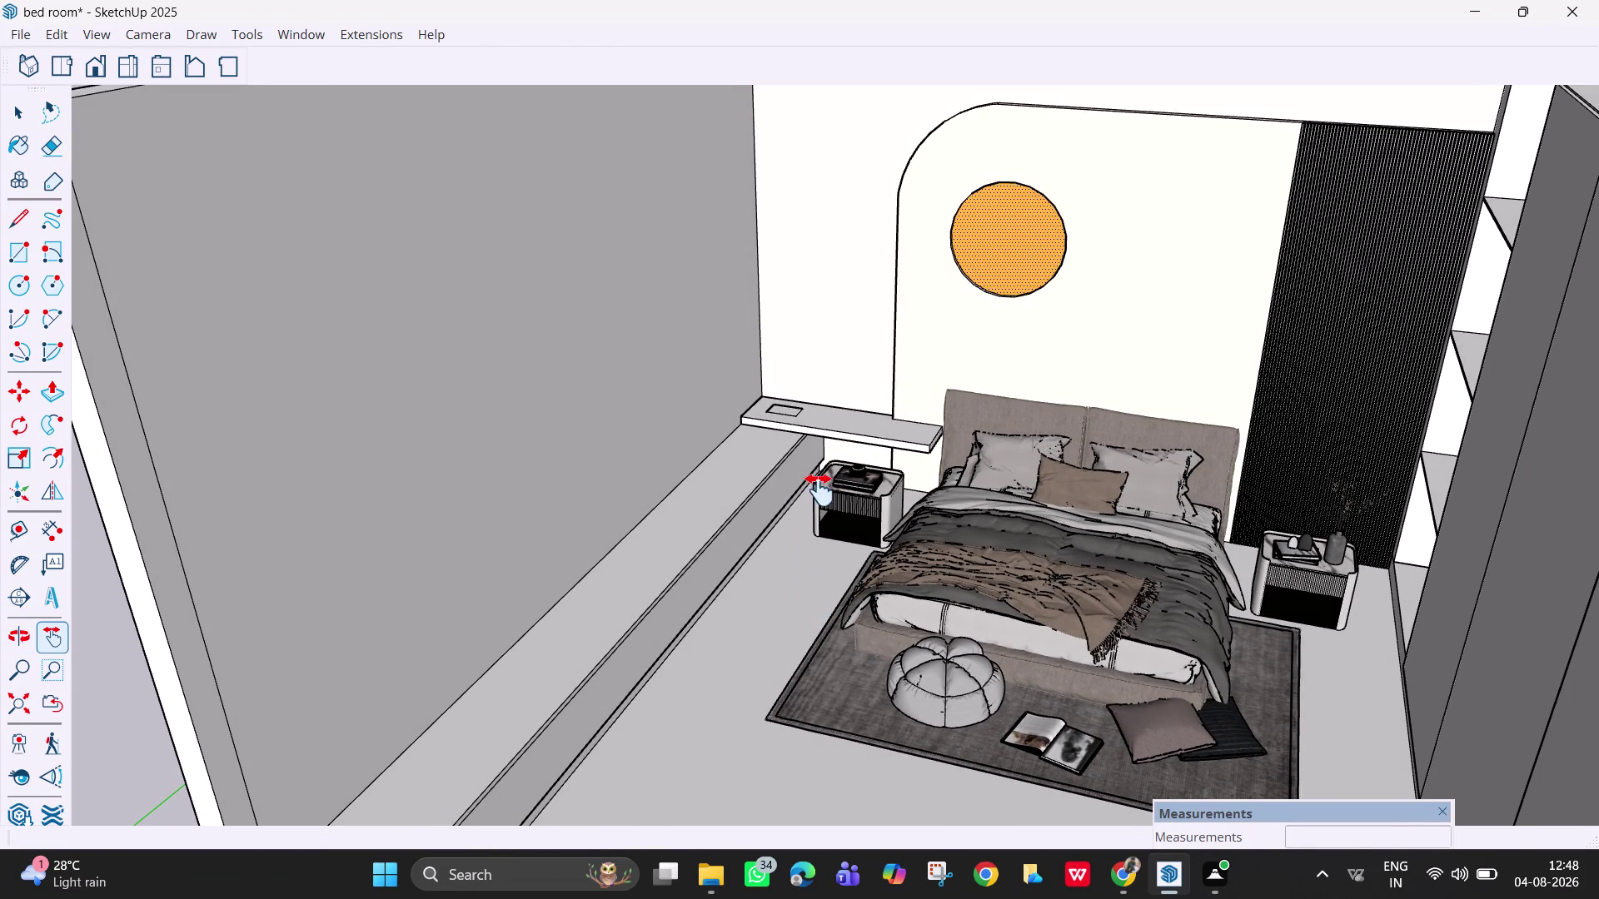
scroll(down, 3)
middle_drag(881, 542, 794, 570)
middle_drag(919, 639, 1264, 663)
key(space)
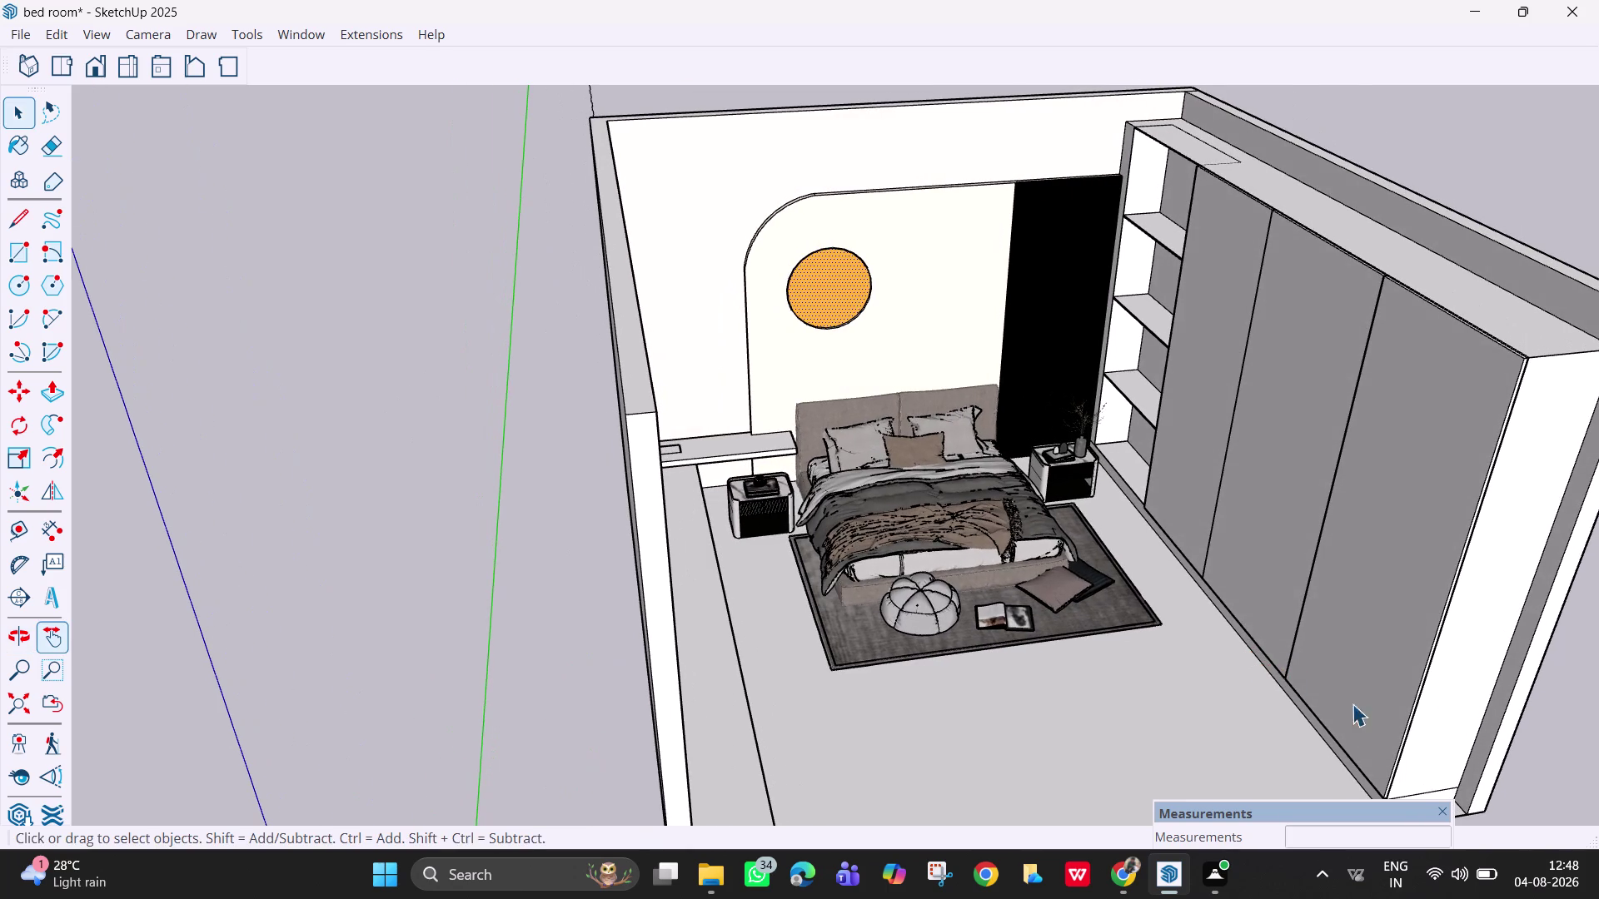
Select the wardrobe doors and hide them via the right-click menu.
click(1551, 762)
drag(1521, 758, 1513, 754)
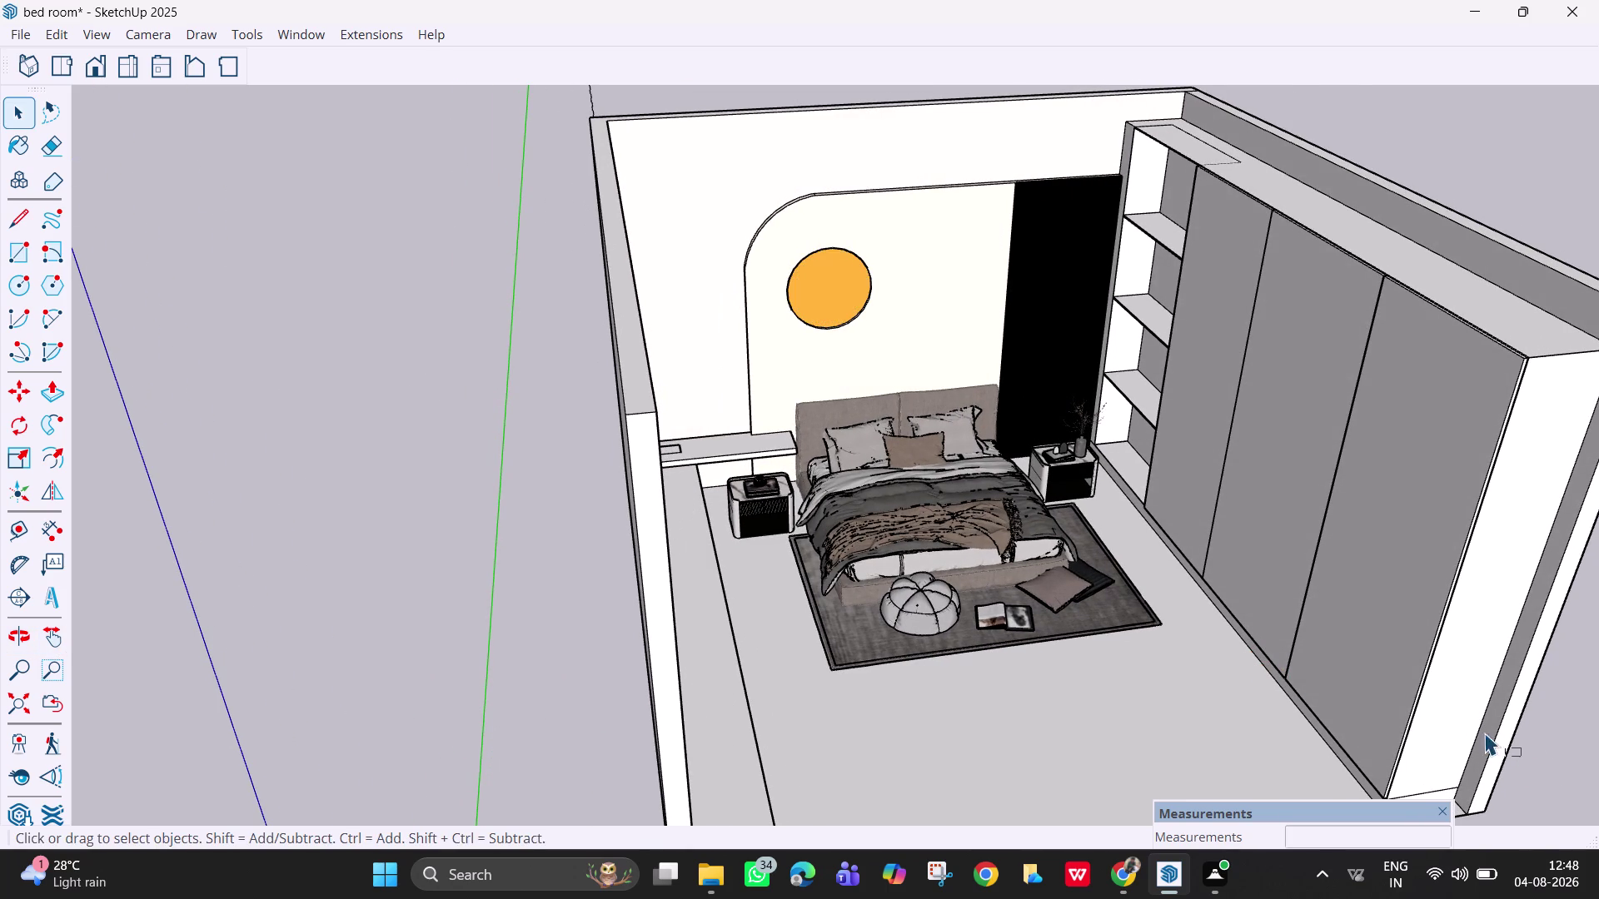
drag(1513, 755, 1312, 163)
right_click(1409, 271)
right_click(1419, 273)
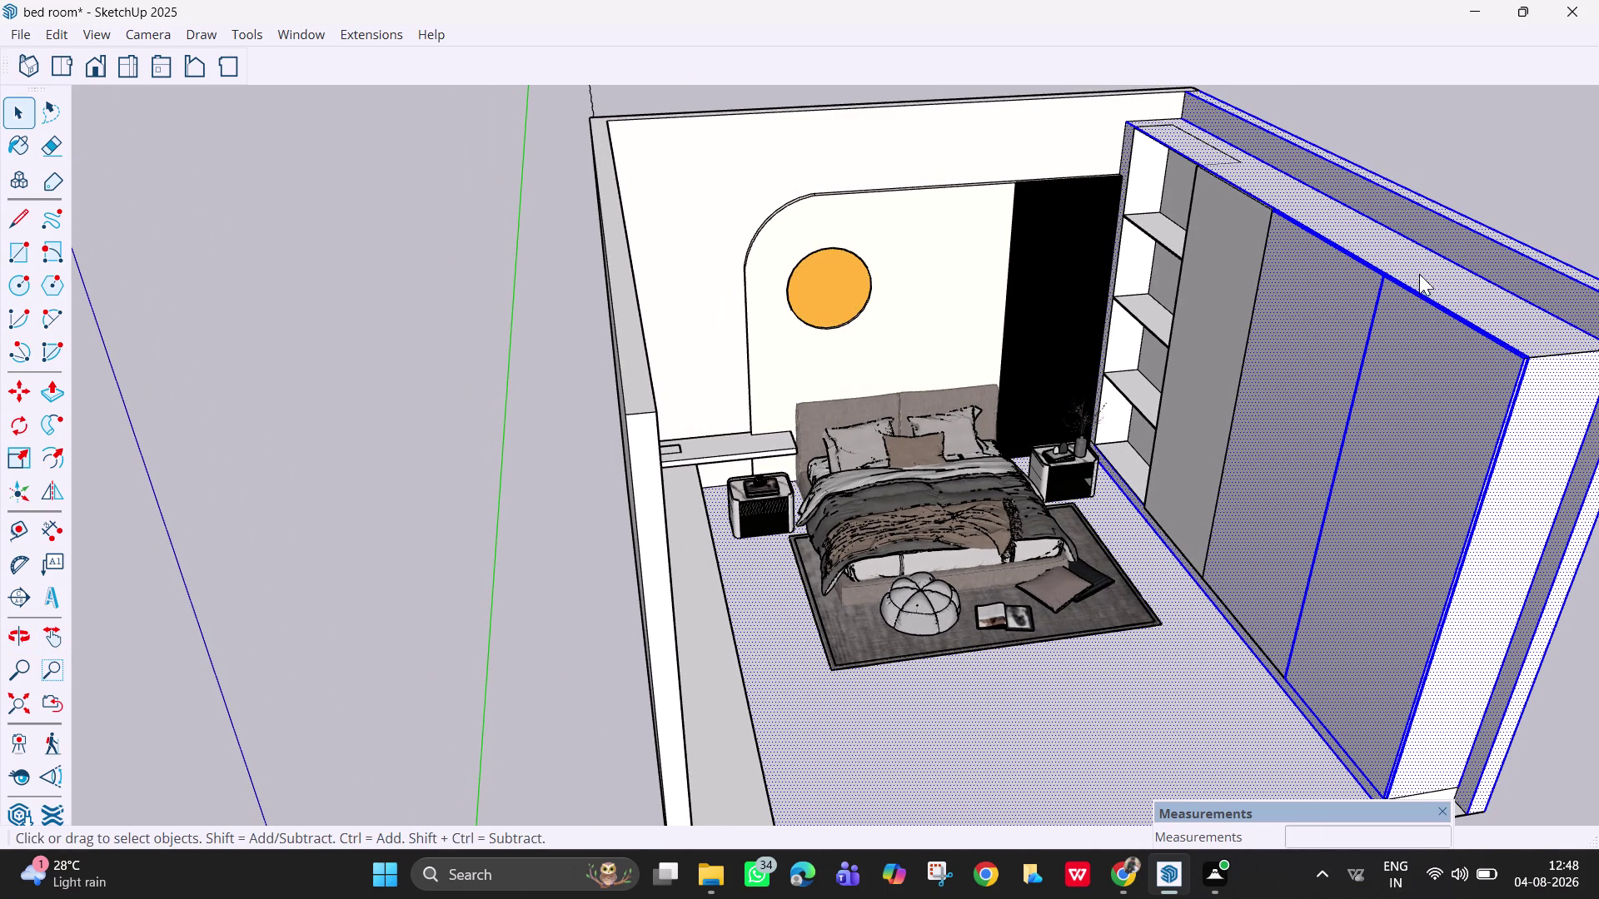
right_click(1432, 284)
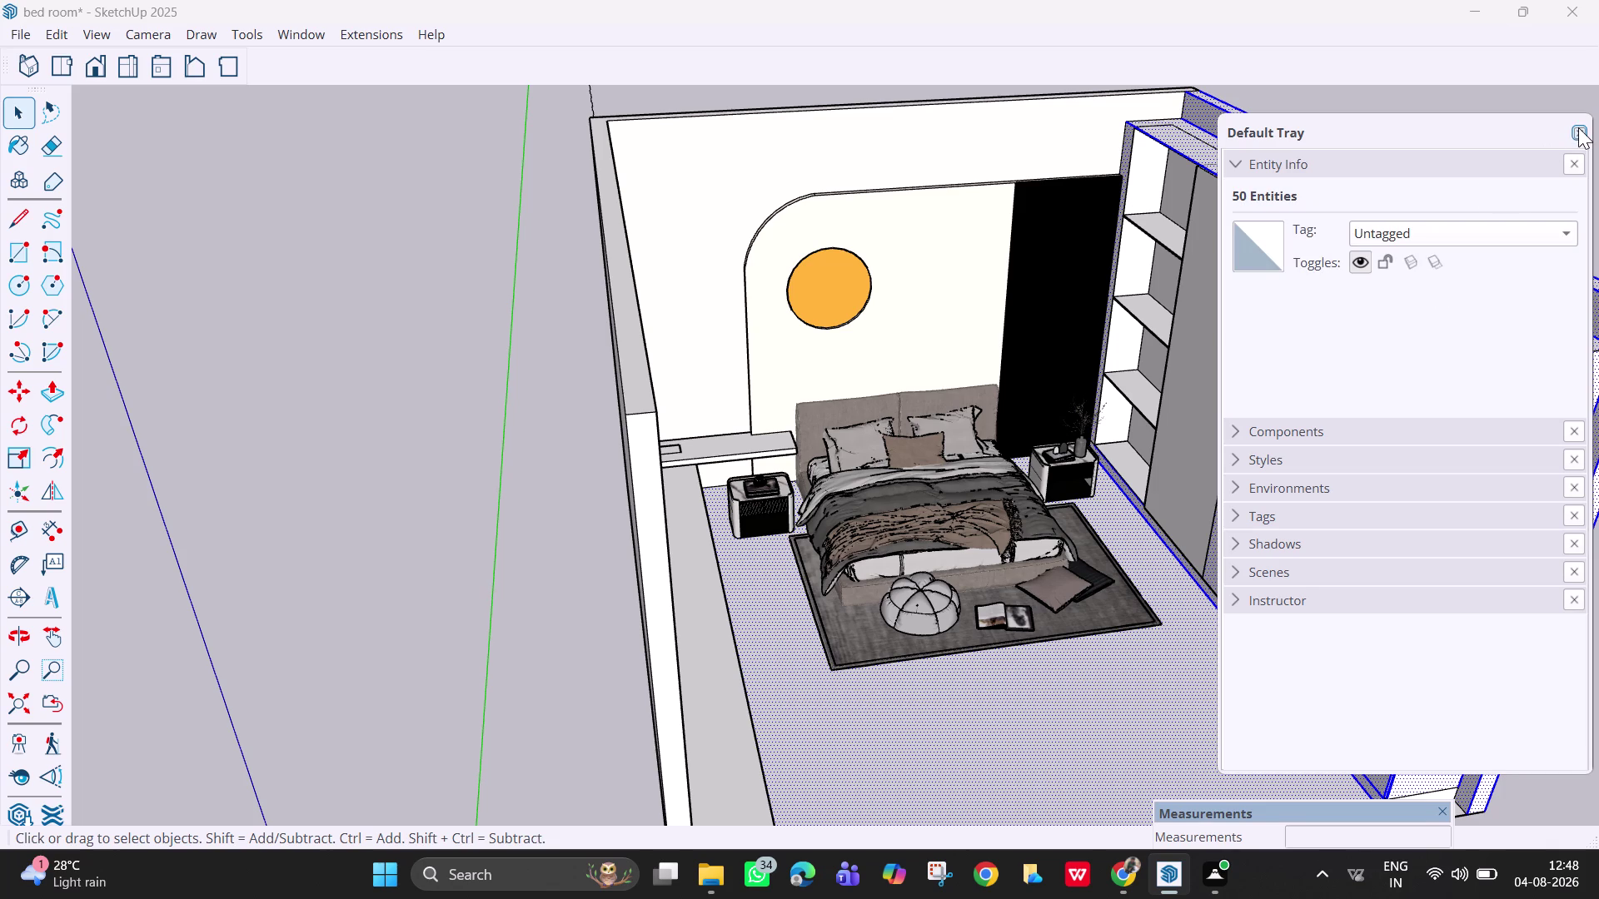
click(1578, 127)
right_click(1406, 303)
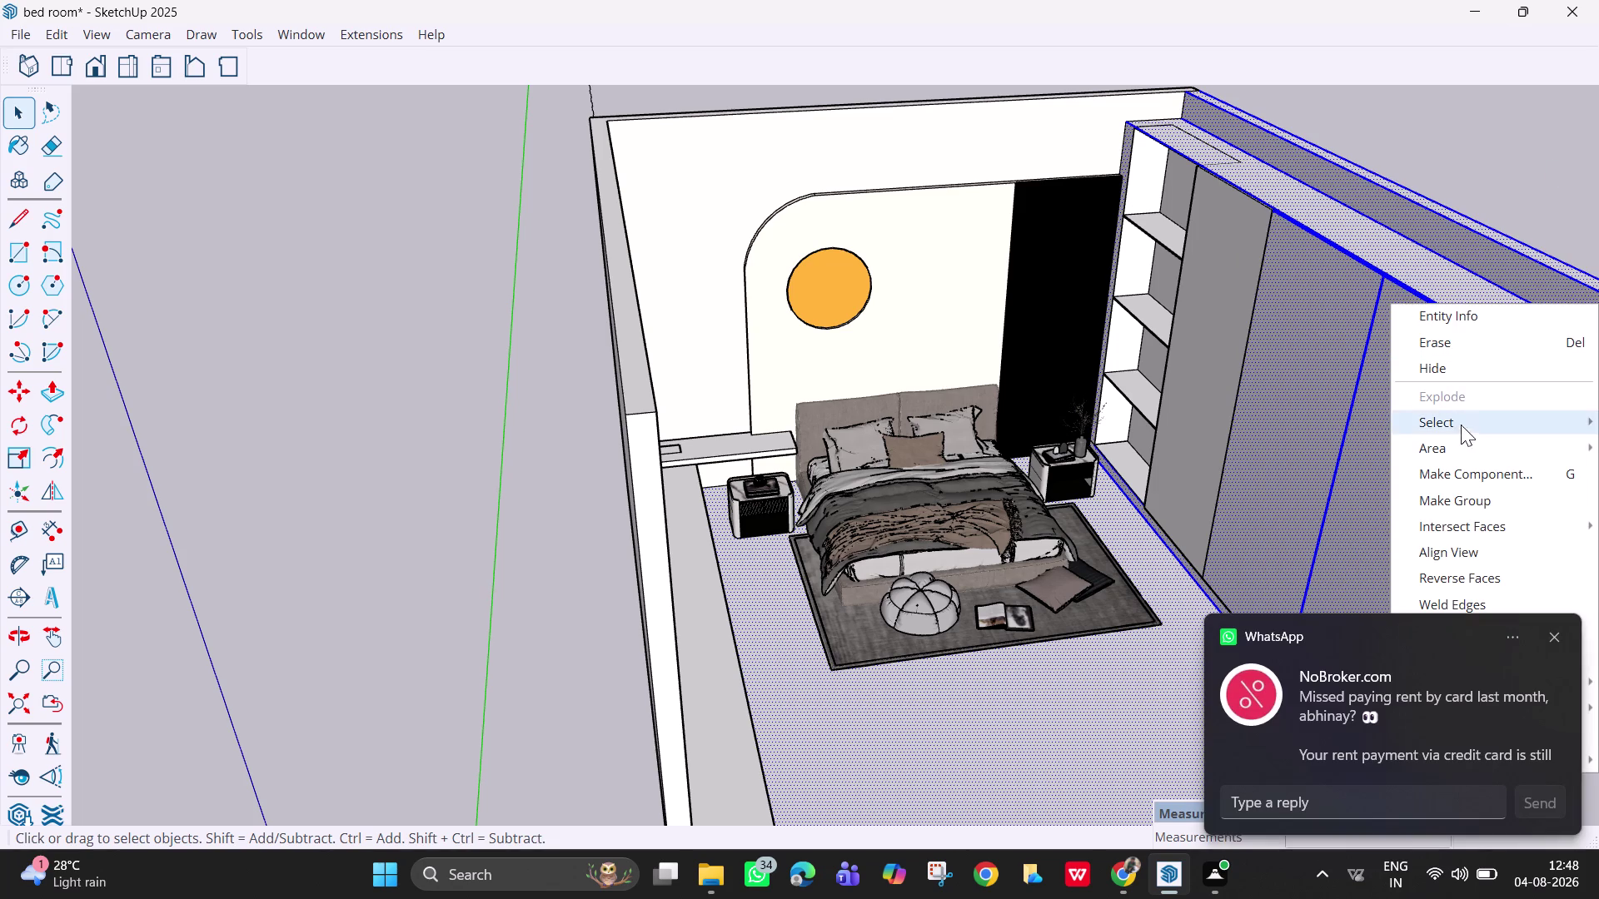
click(1463, 377)
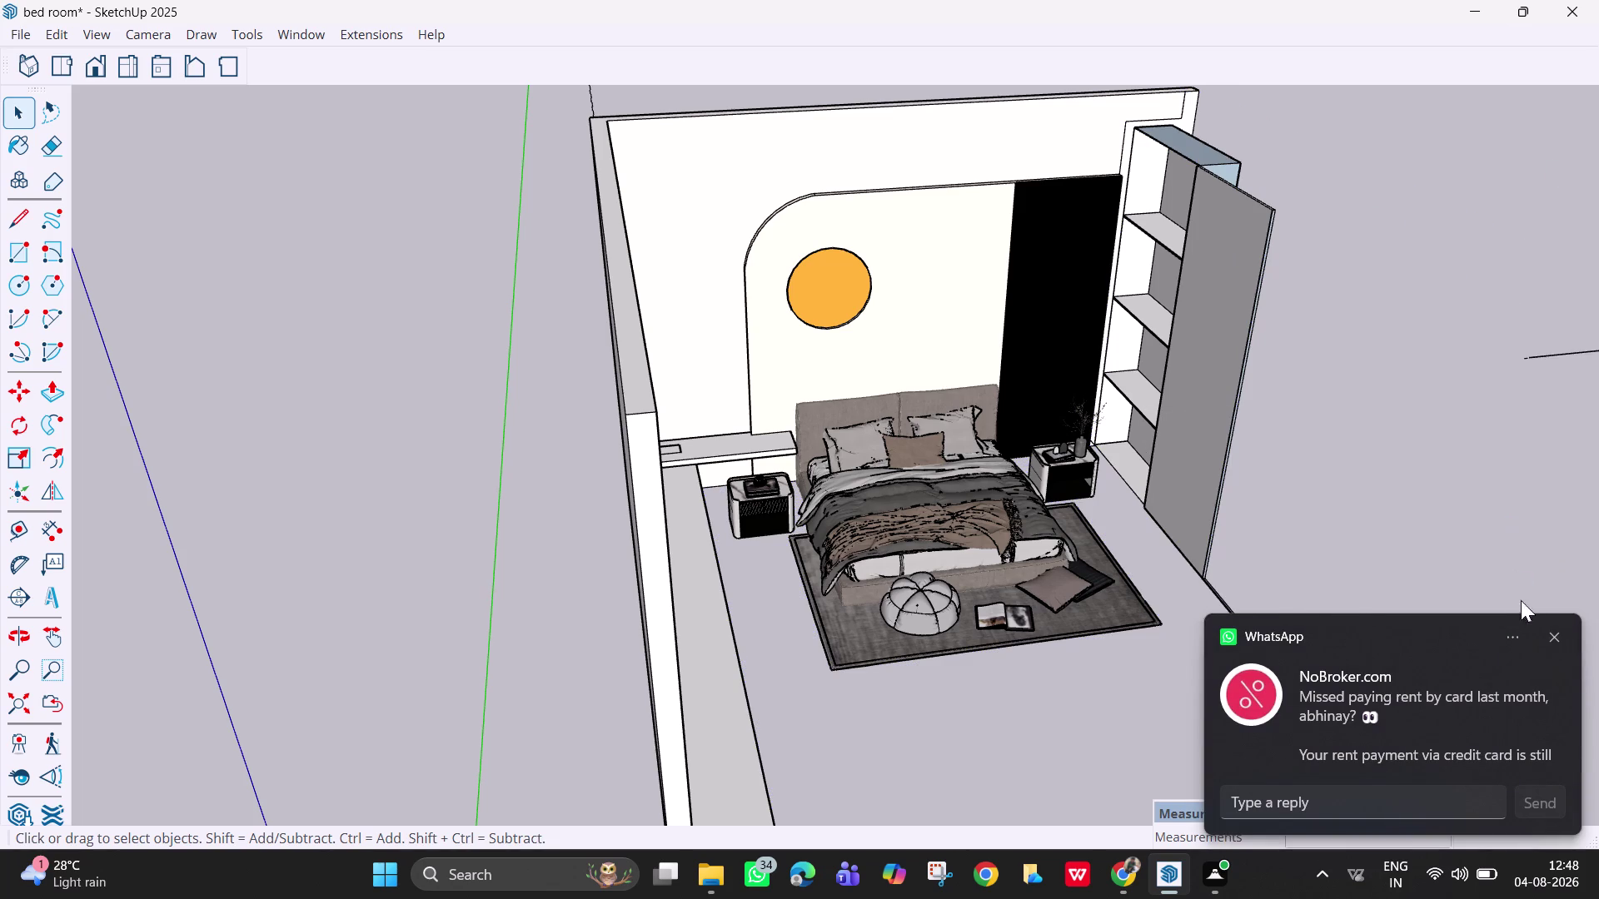
click(1559, 643)
Orbit toward the wardrobe and hide its front door panel.
middle_drag(1414, 525, 1210, 597)
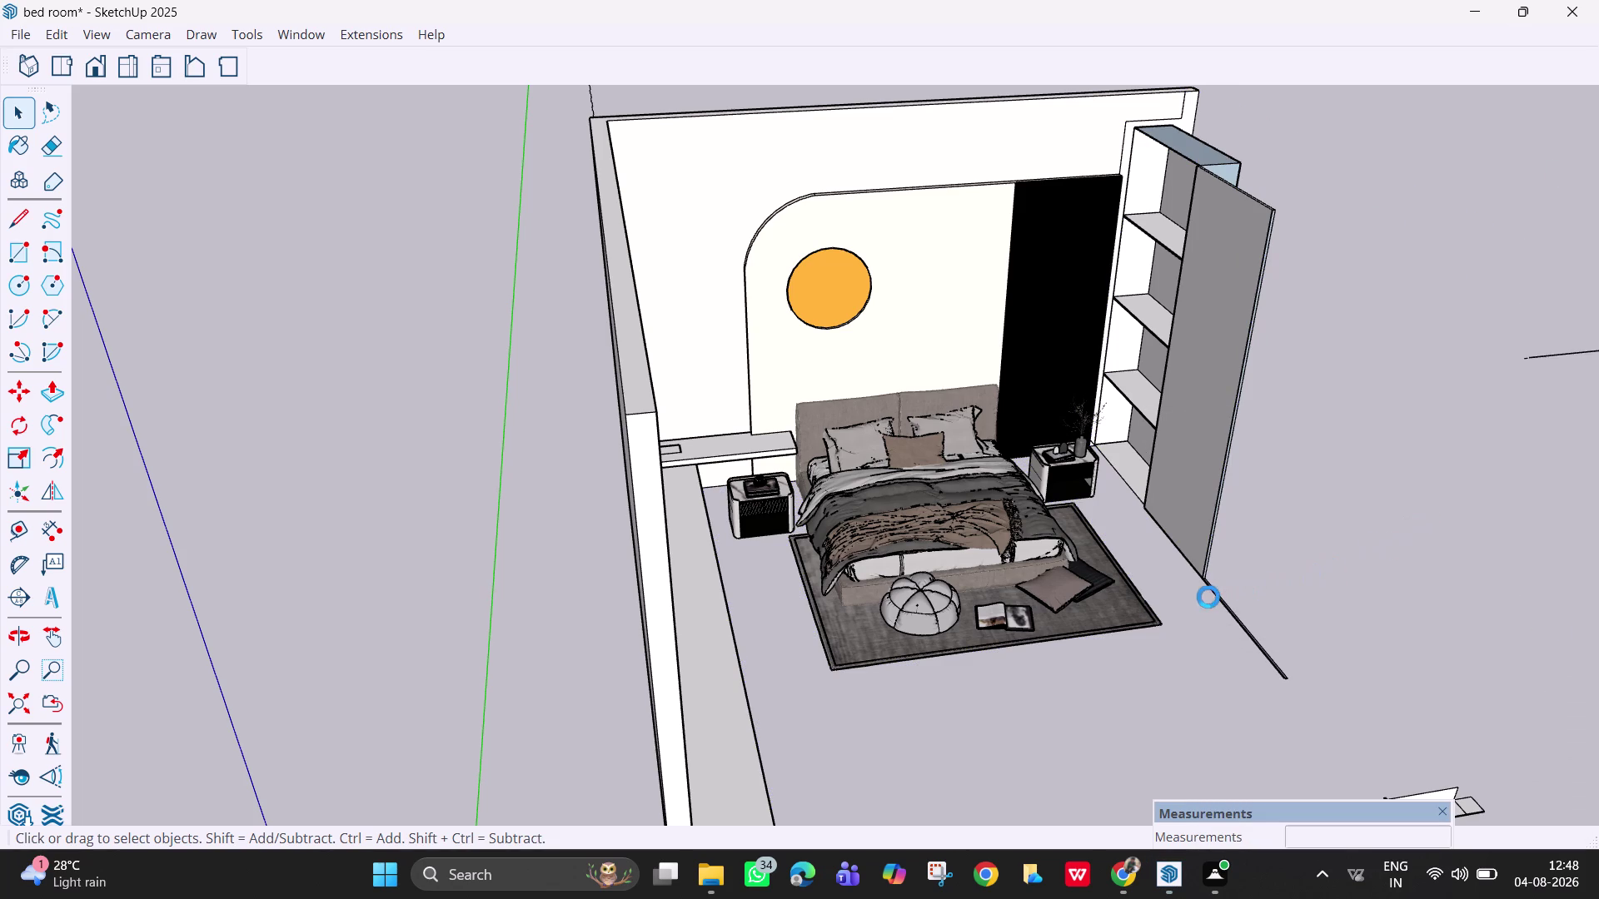
middle_drag(1210, 596, 1208, 597)
drag(1376, 668, 1304, 587)
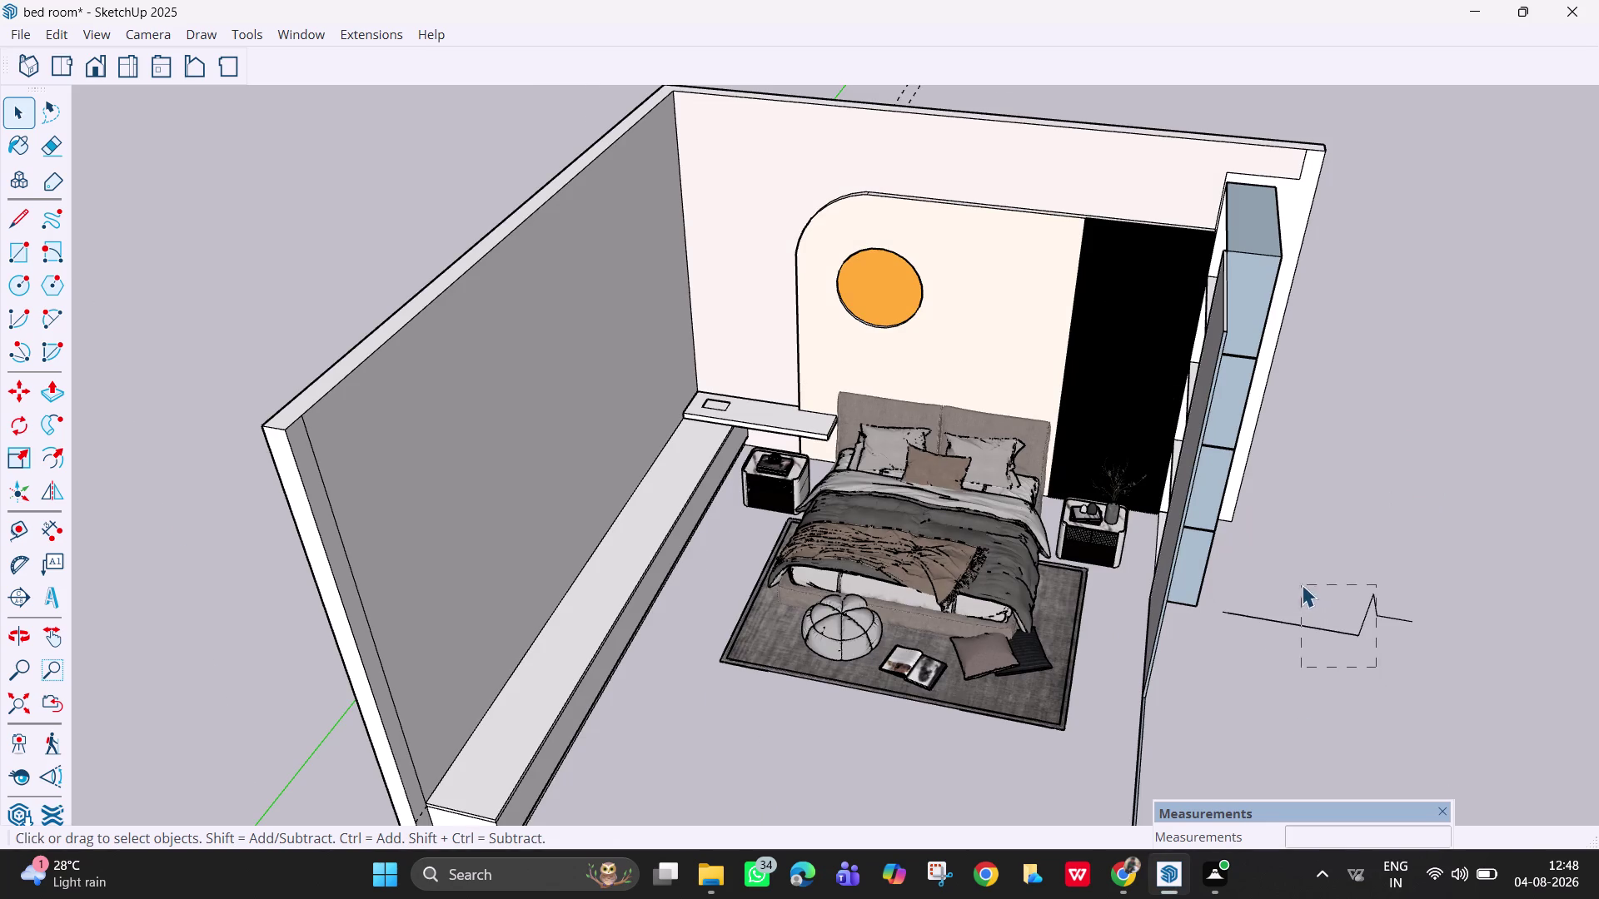
drag(1304, 587, 1231, 525)
middle_drag(1208, 663, 1546, 590)
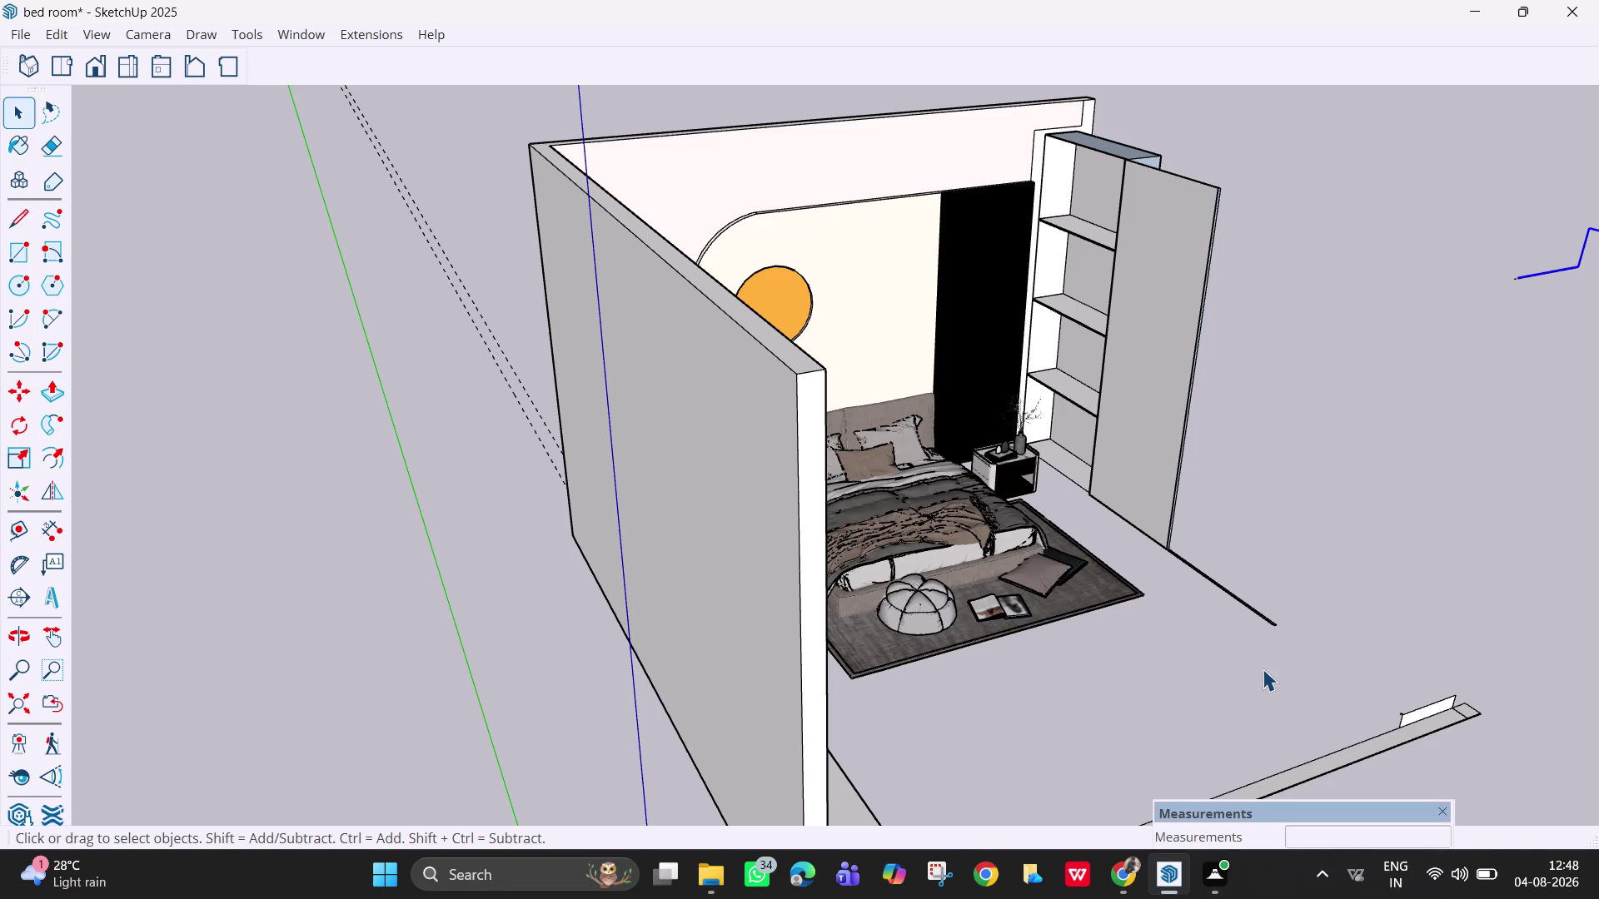
click(1260, 668)
drag(1296, 657, 1216, 558)
drag(1215, 558, 1159, 106)
right_click(1158, 261)
click(1224, 330)
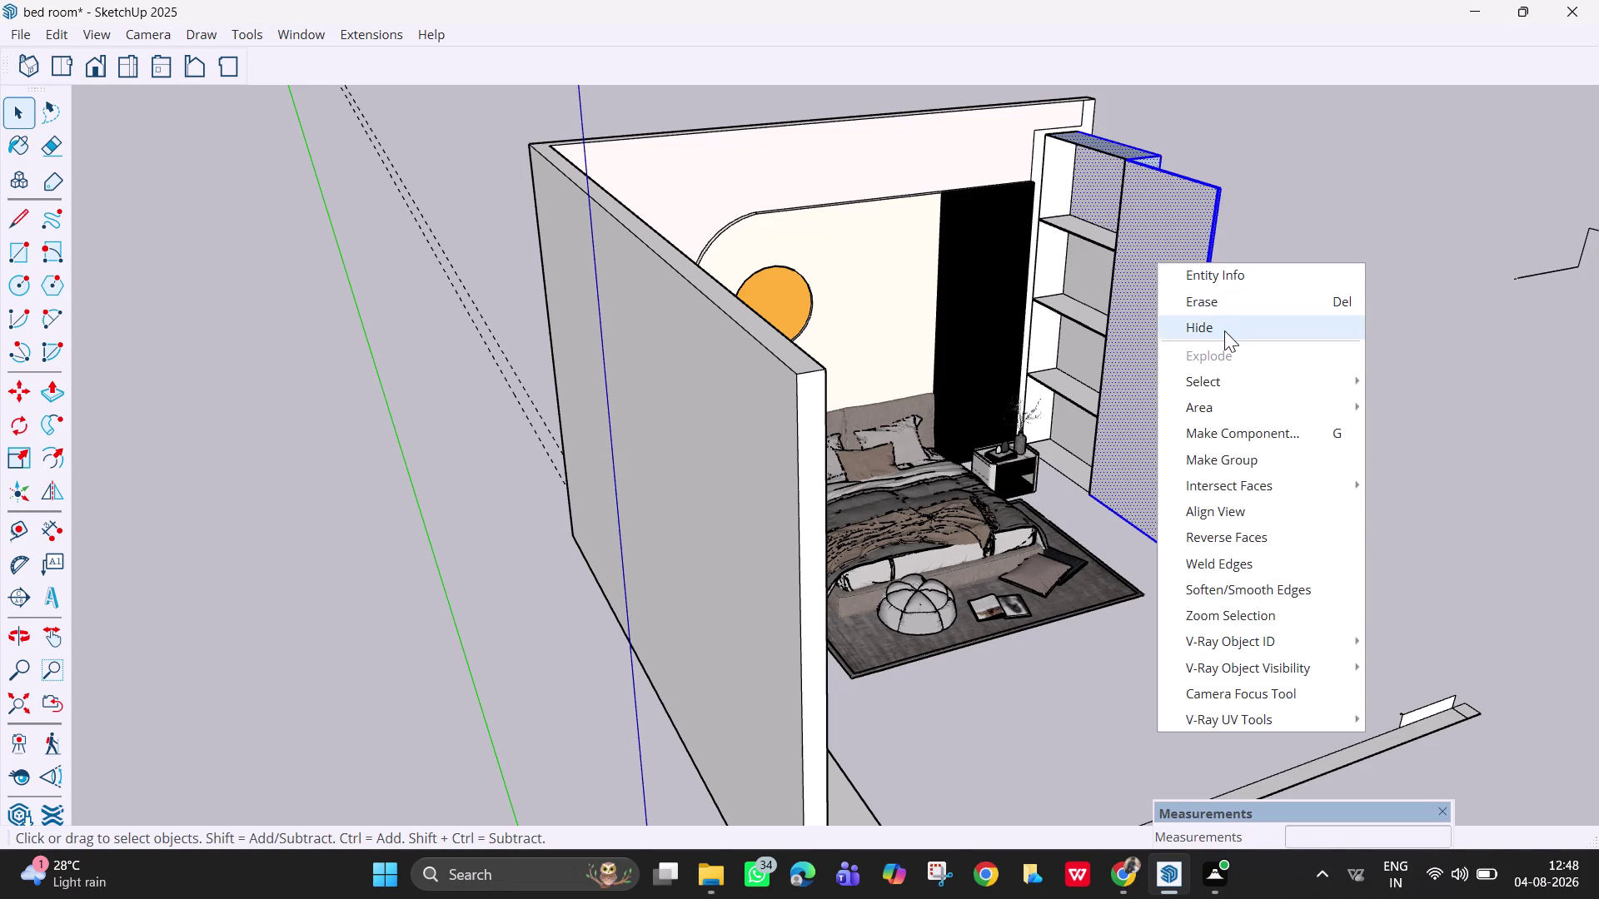
drag(1146, 498, 1089, 178)
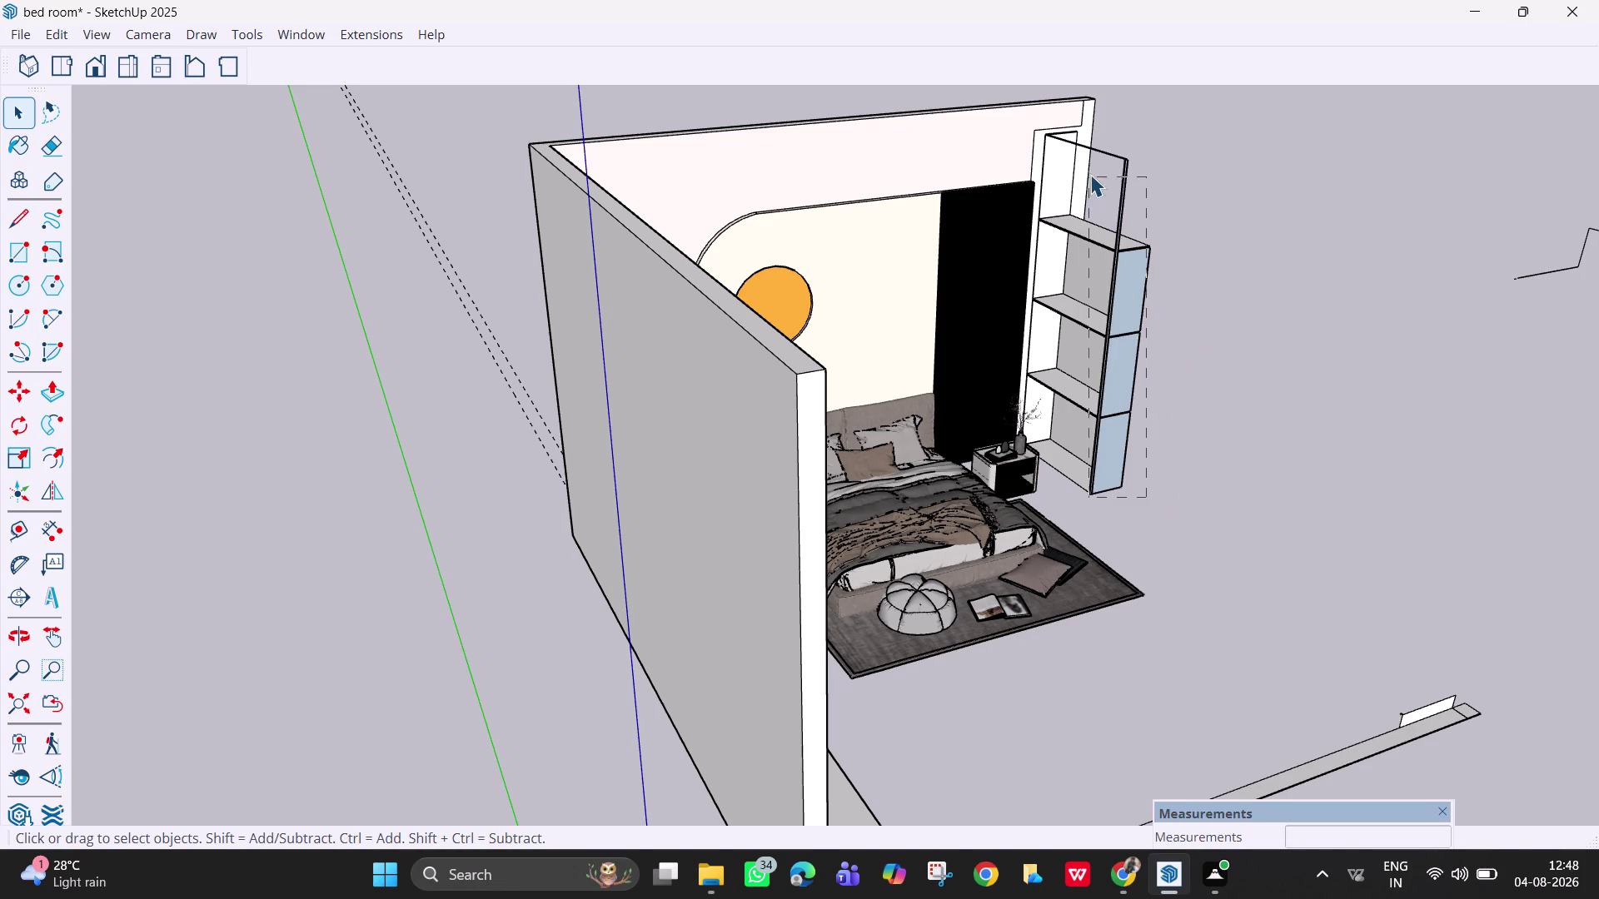
Hide the remaining wardrobe door and orbit back to the room overview.
drag(1089, 178, 1098, 139)
right_click(1118, 268)
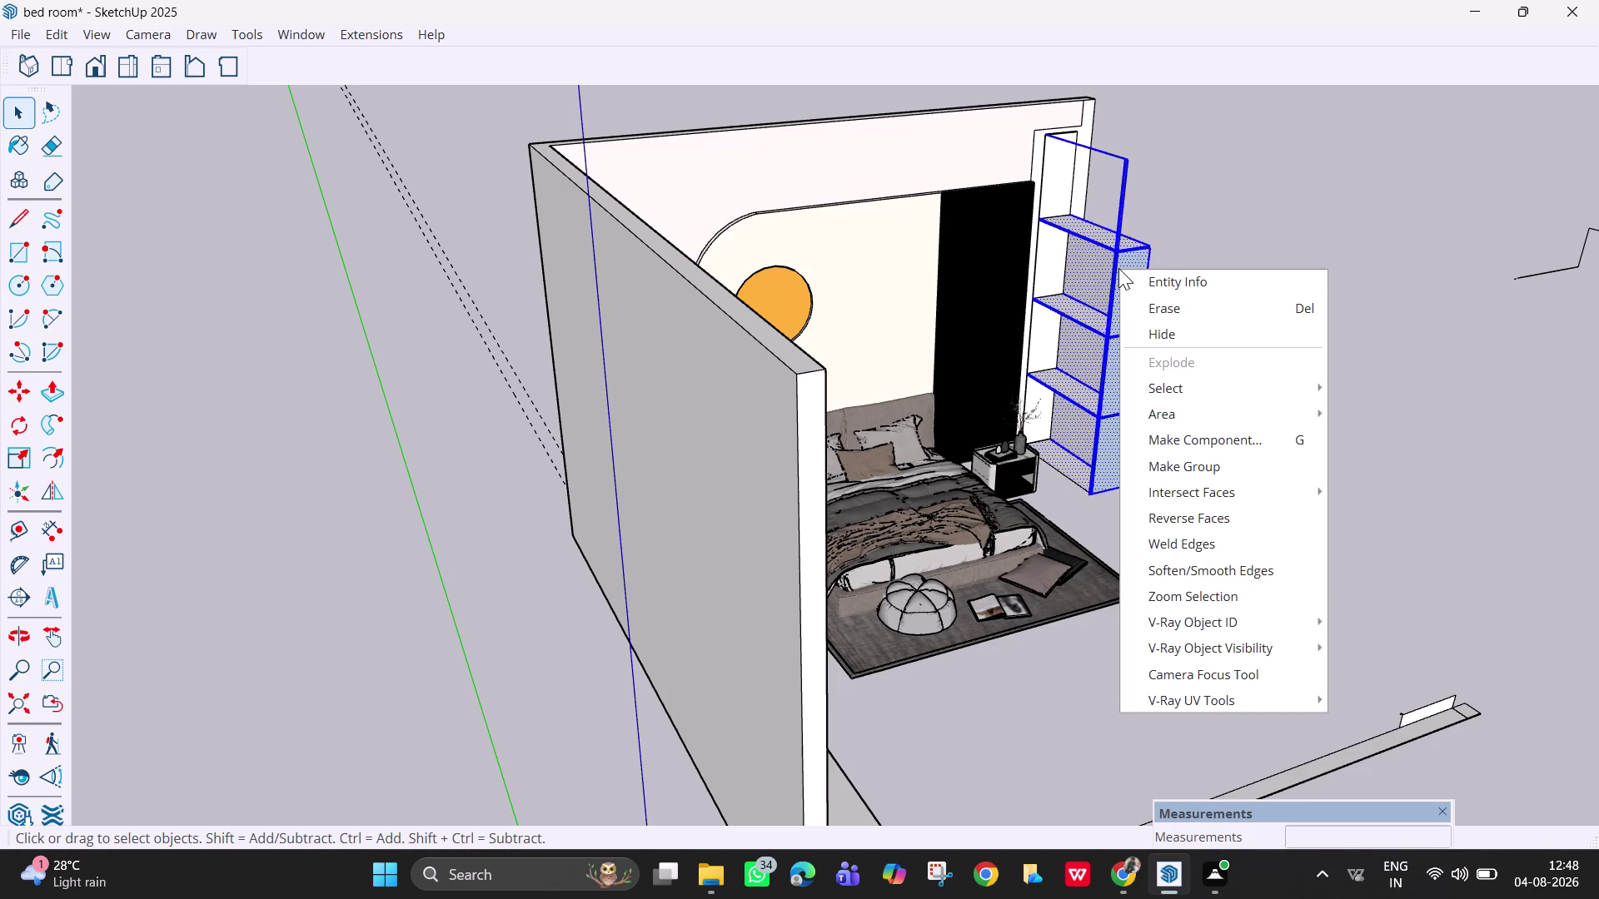
click(1181, 349)
click(1180, 336)
middle_drag(1231, 432, 1098, 529)
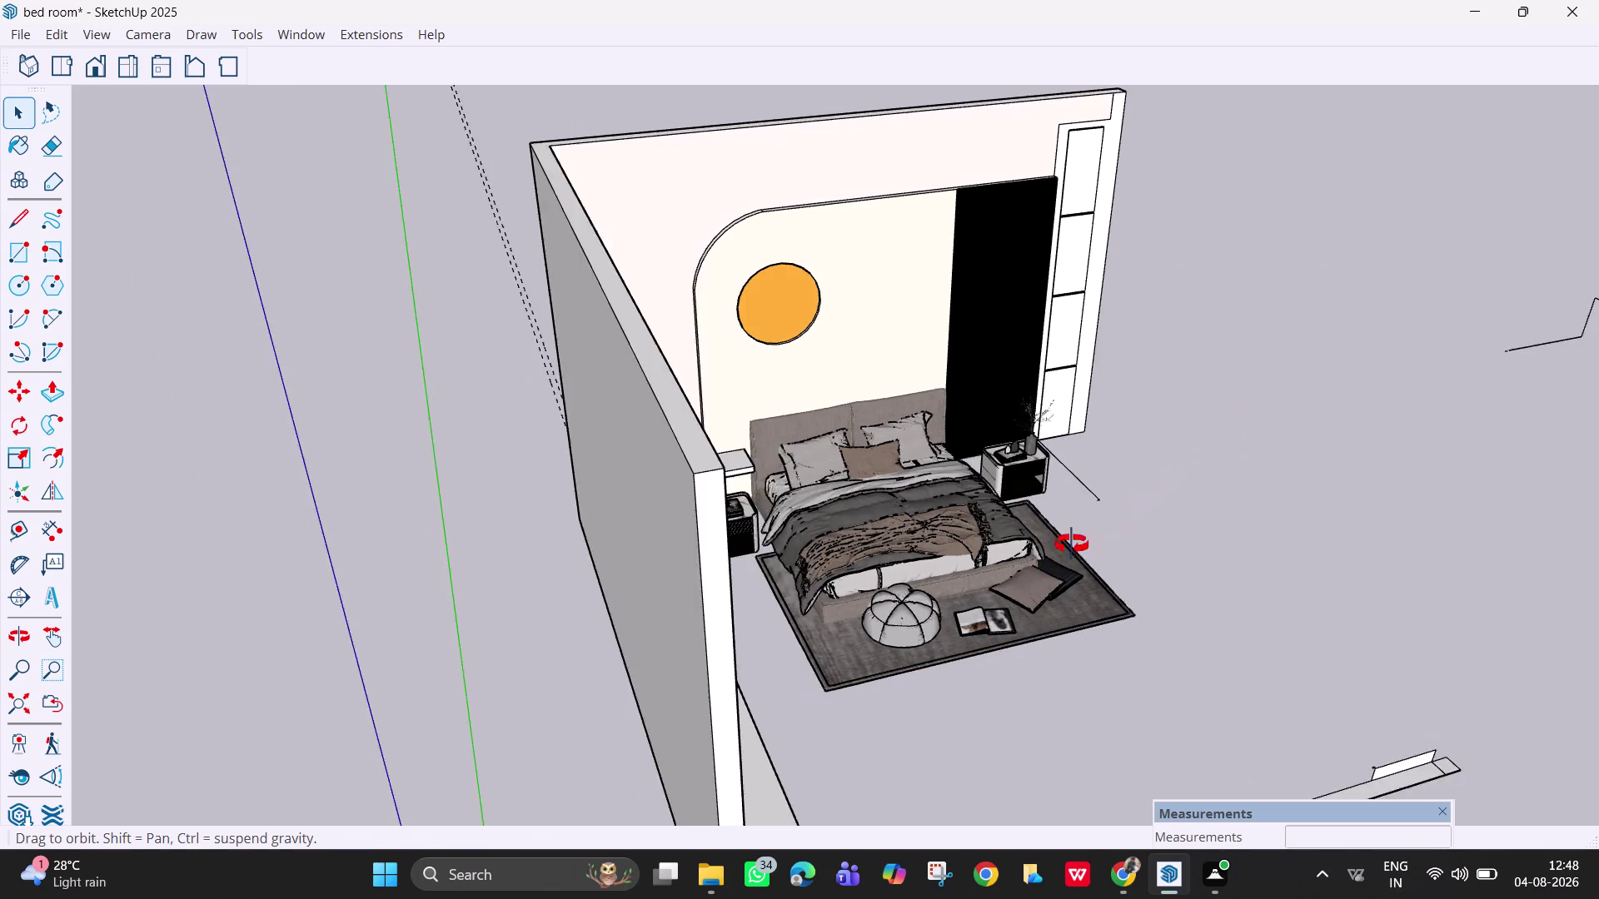
middle_drag(1099, 529, 827, 608)
click(1079, 628)
right_click(1079, 628)
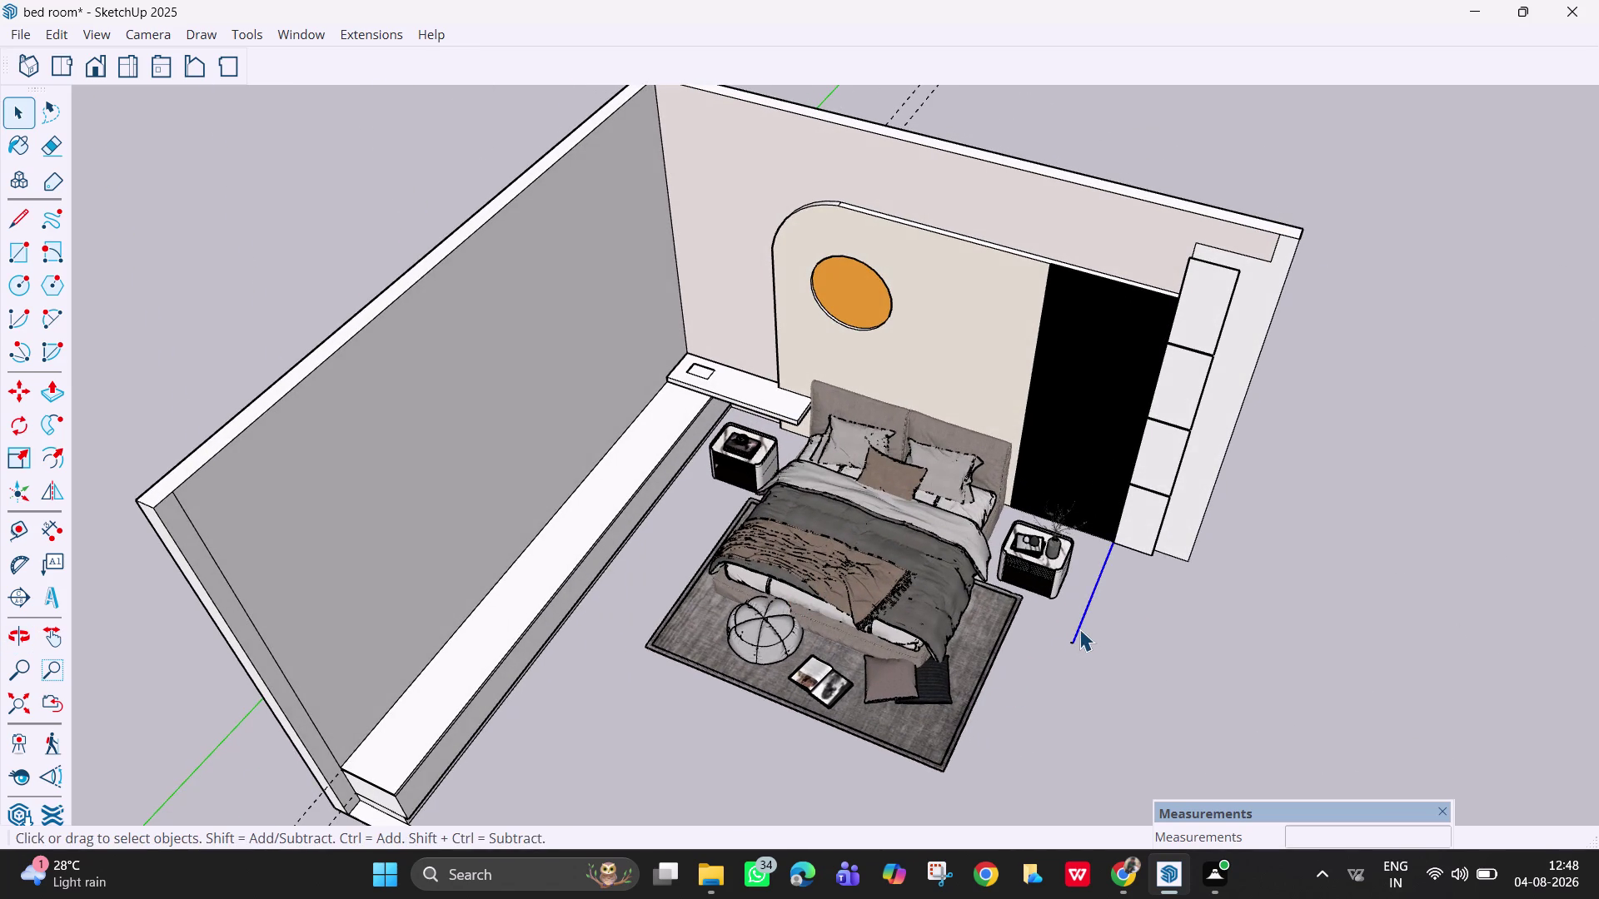
Orbit the view around to the blank side wall.
click(1137, 353)
middle_drag(1087, 571, 1023, 605)
middle_drag(1022, 605, 827, 535)
scroll(up, 3)
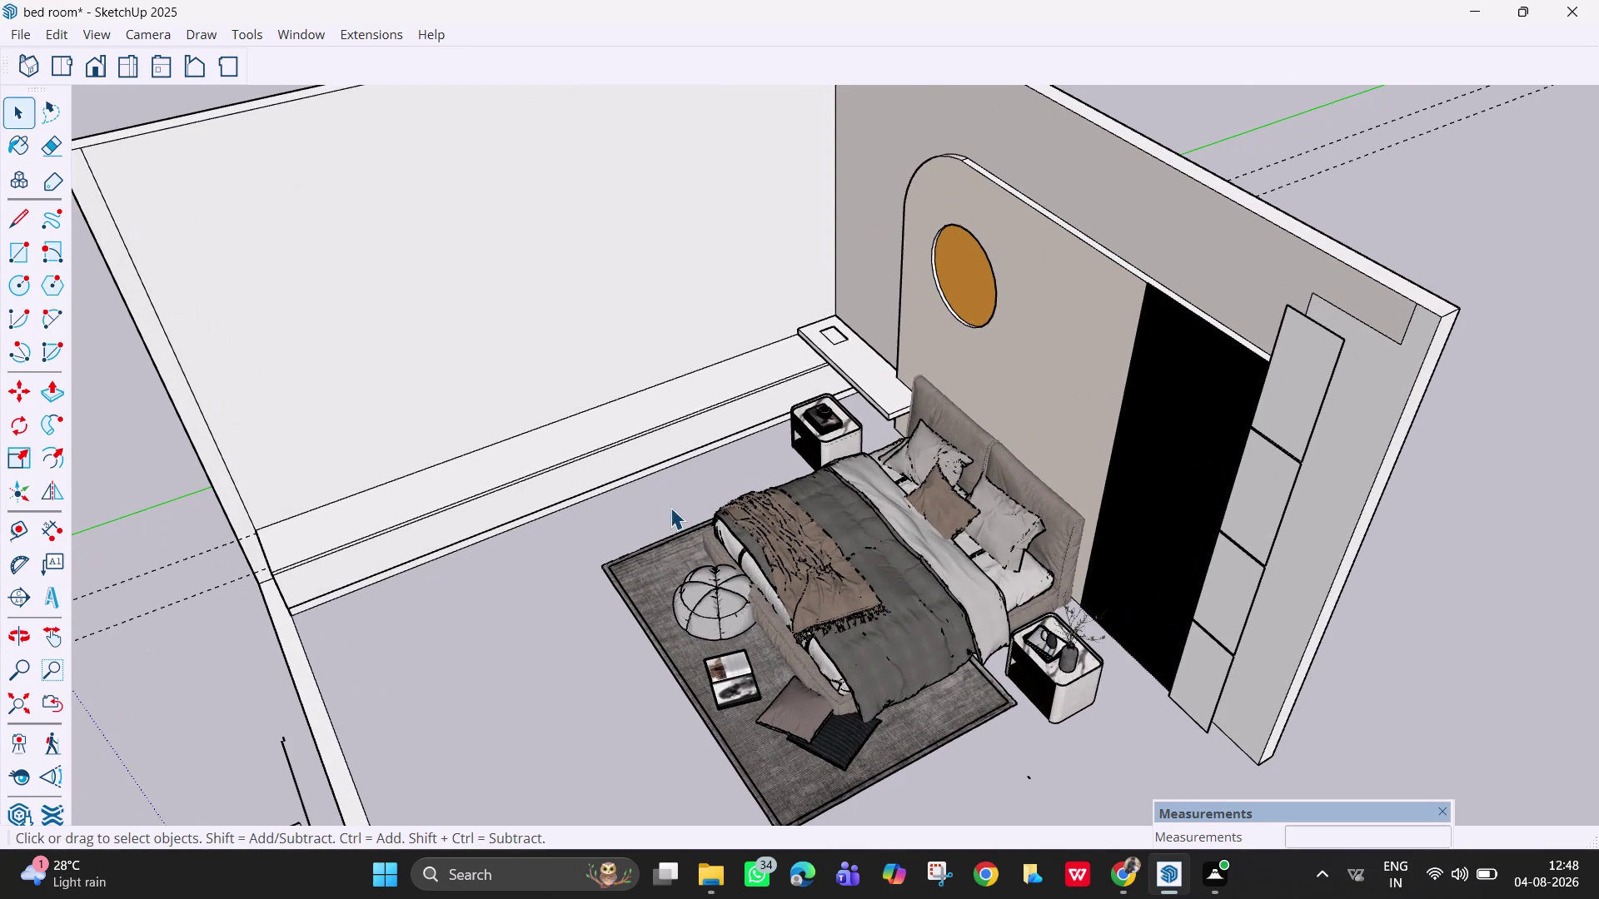
middle_drag(877, 490, 733, 381)
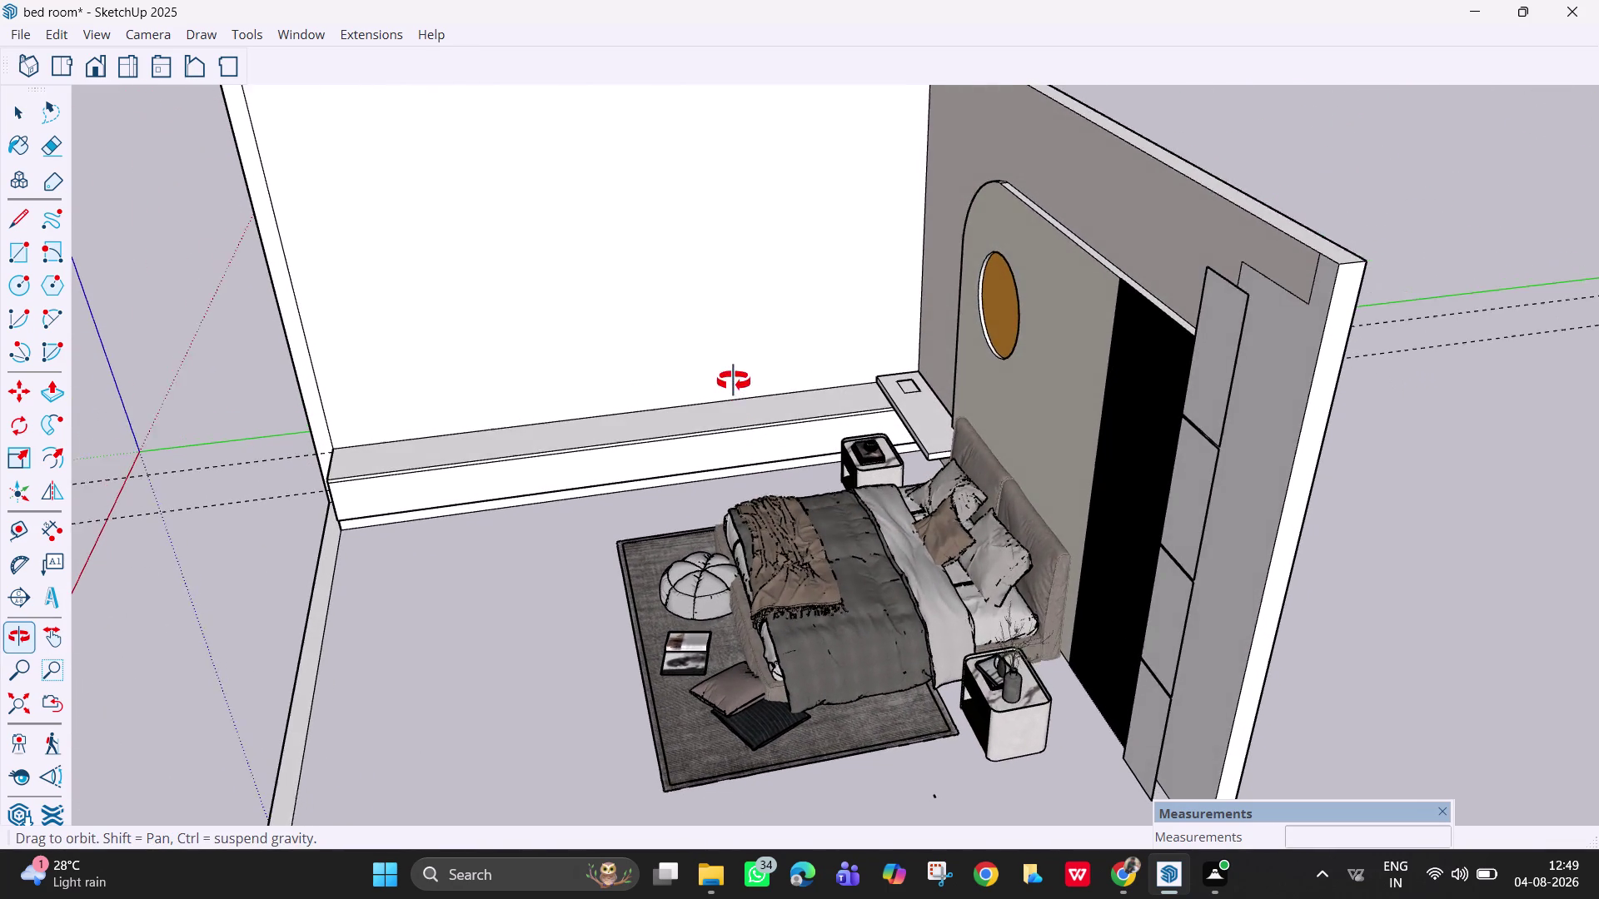
middle_drag(734, 382, 735, 383)
Pan to centre the side wall and orbit to face it squarely.
key(h)
drag(753, 383, 902, 579)
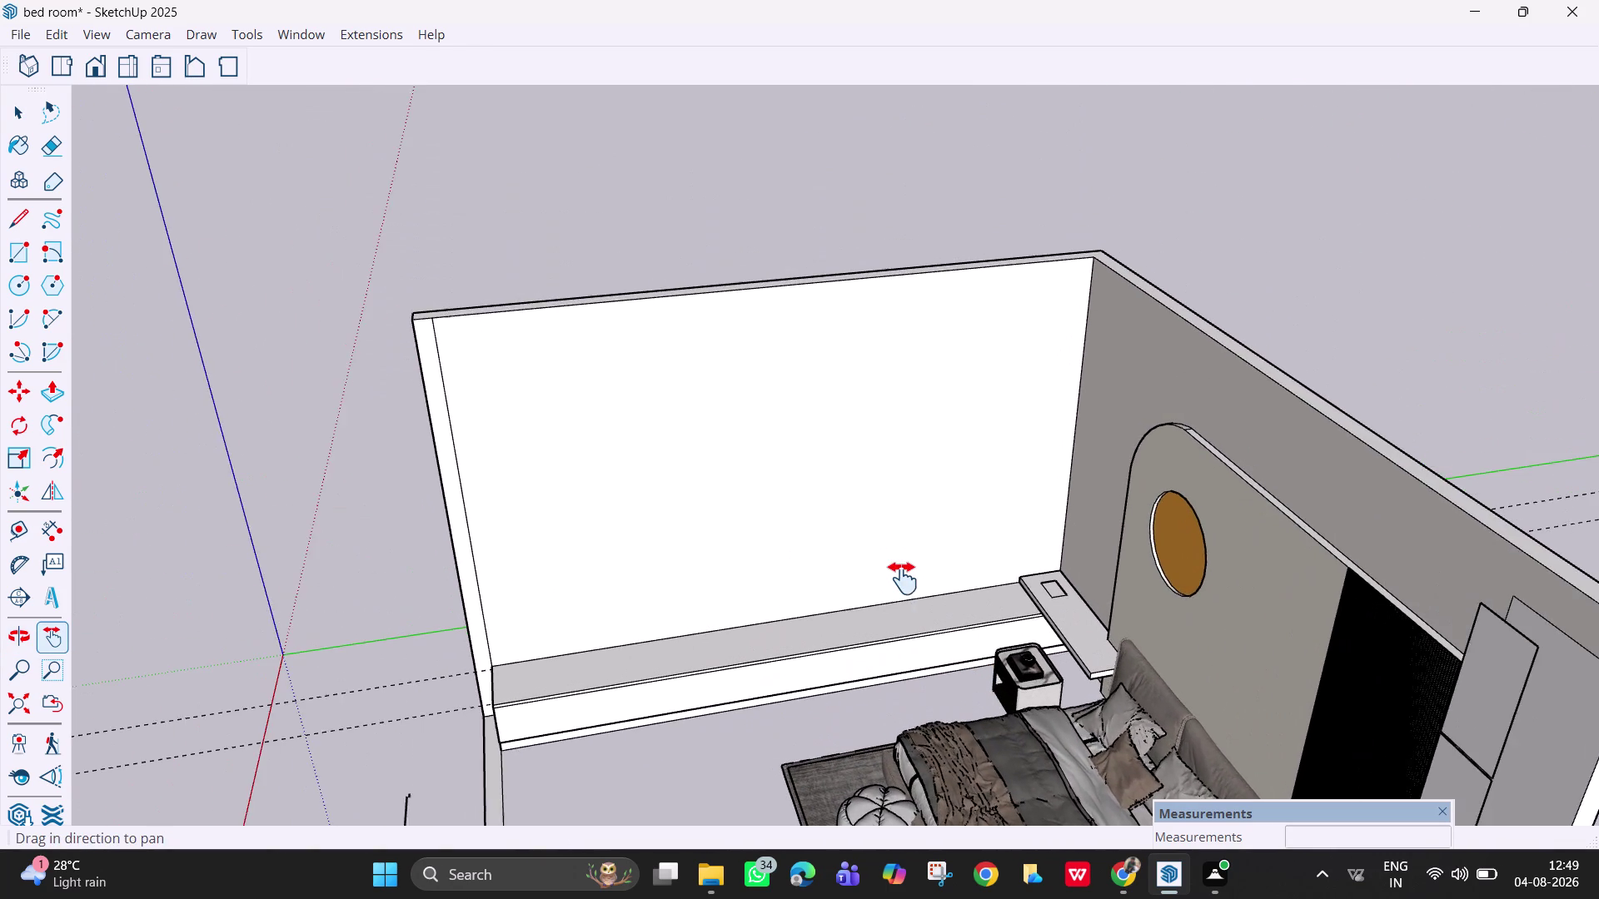
drag(903, 578, 904, 579)
scroll(up, 3)
middle_drag(911, 584, 946, 602)
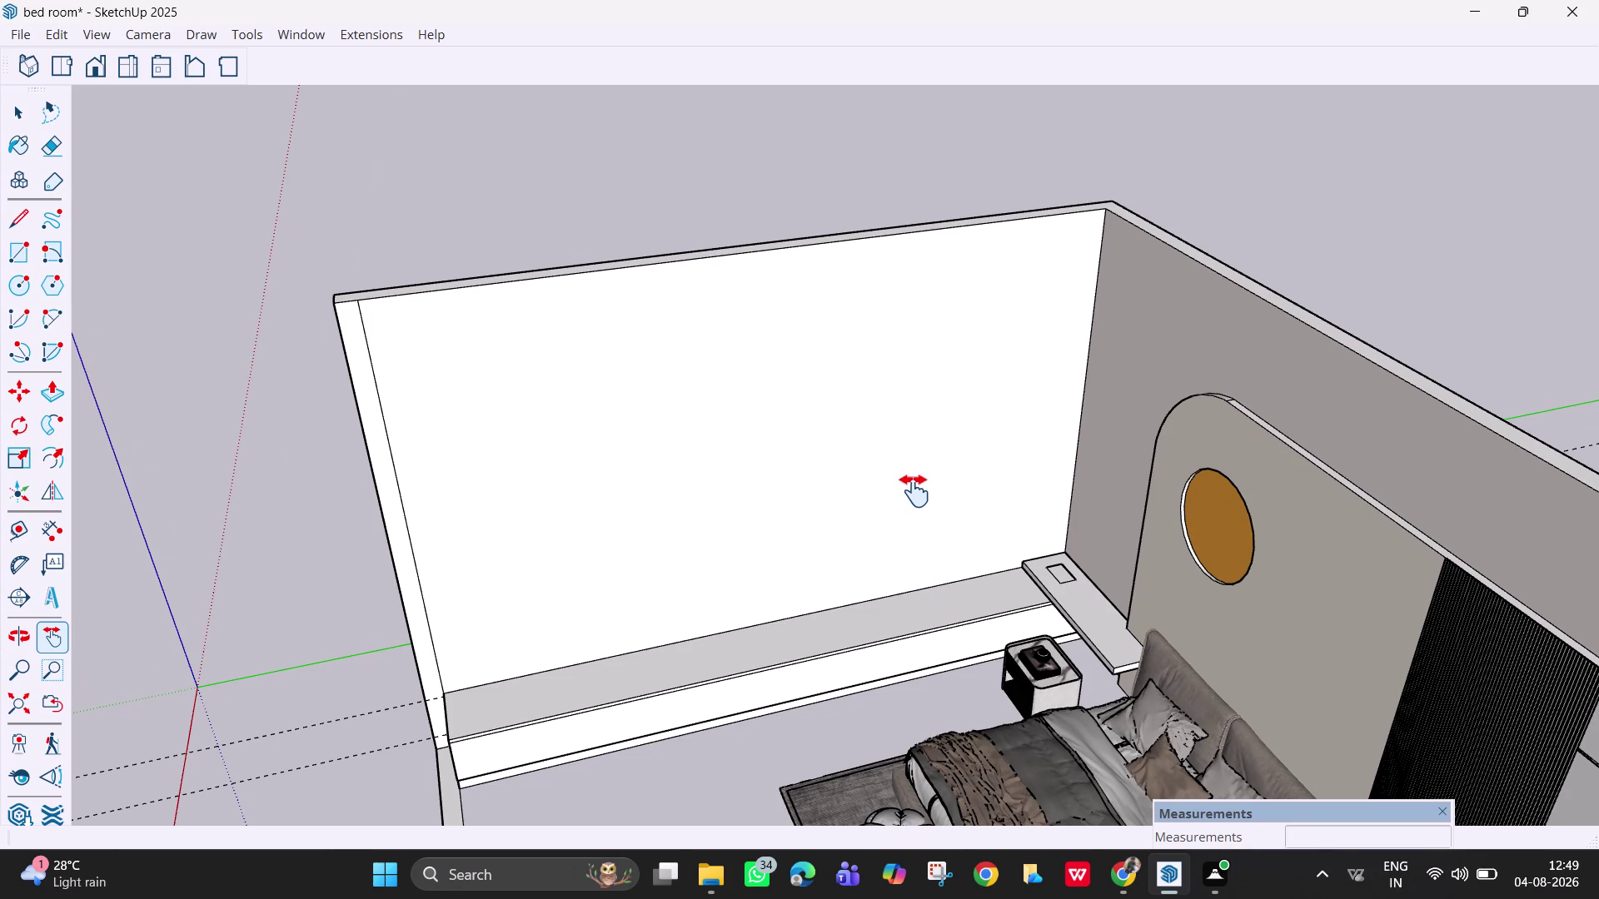
key(space)
key(space)
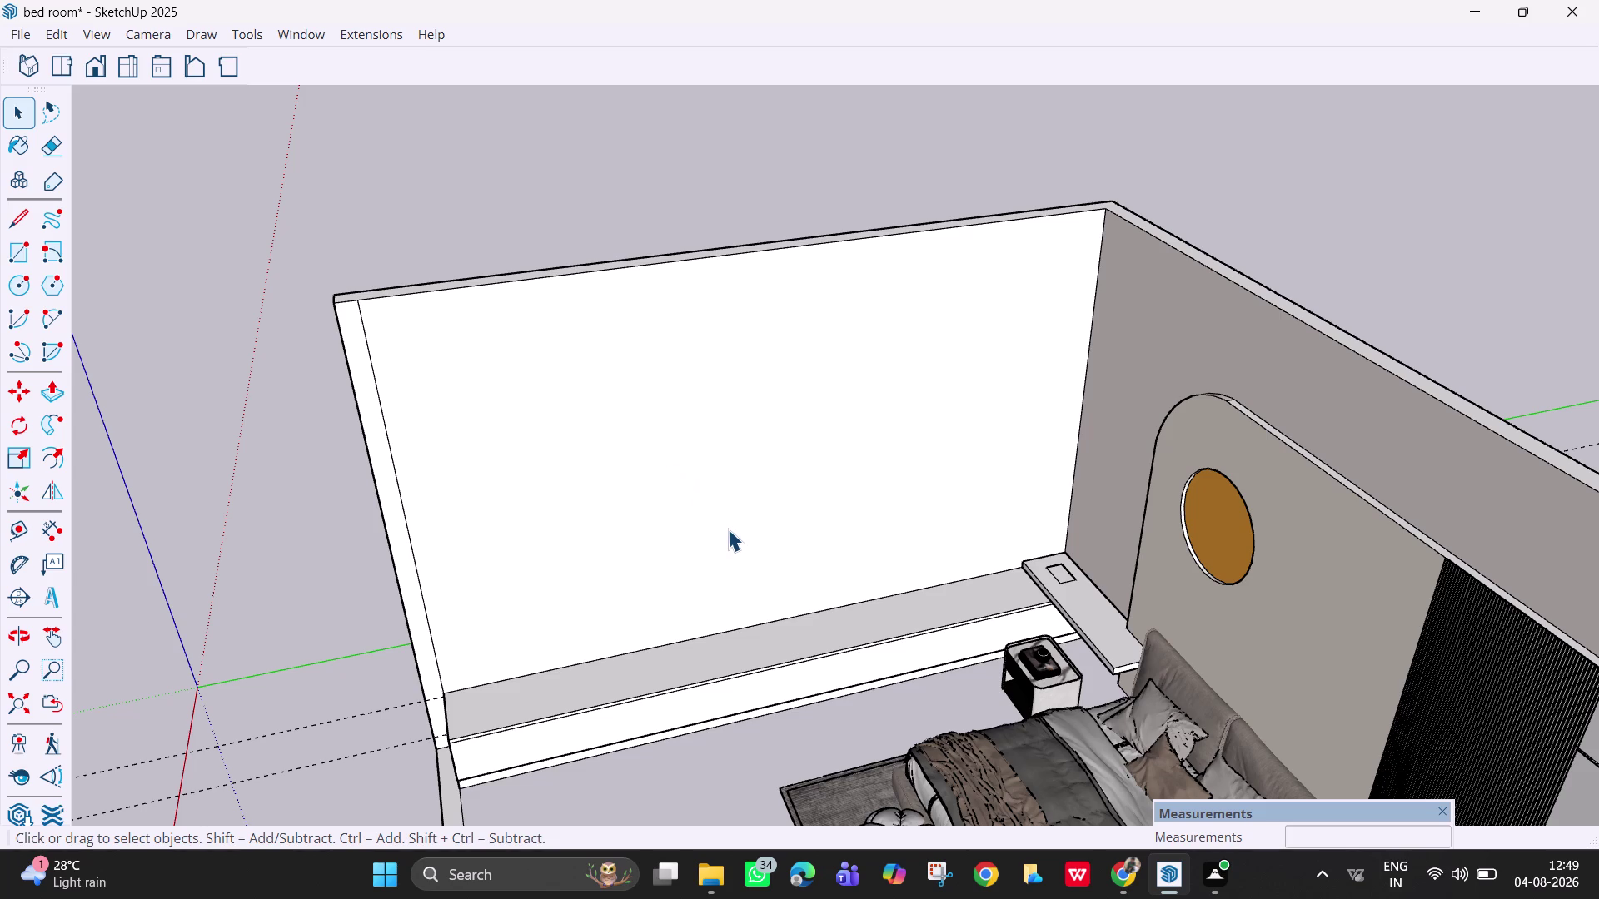
middle_drag(756, 548, 896, 538)
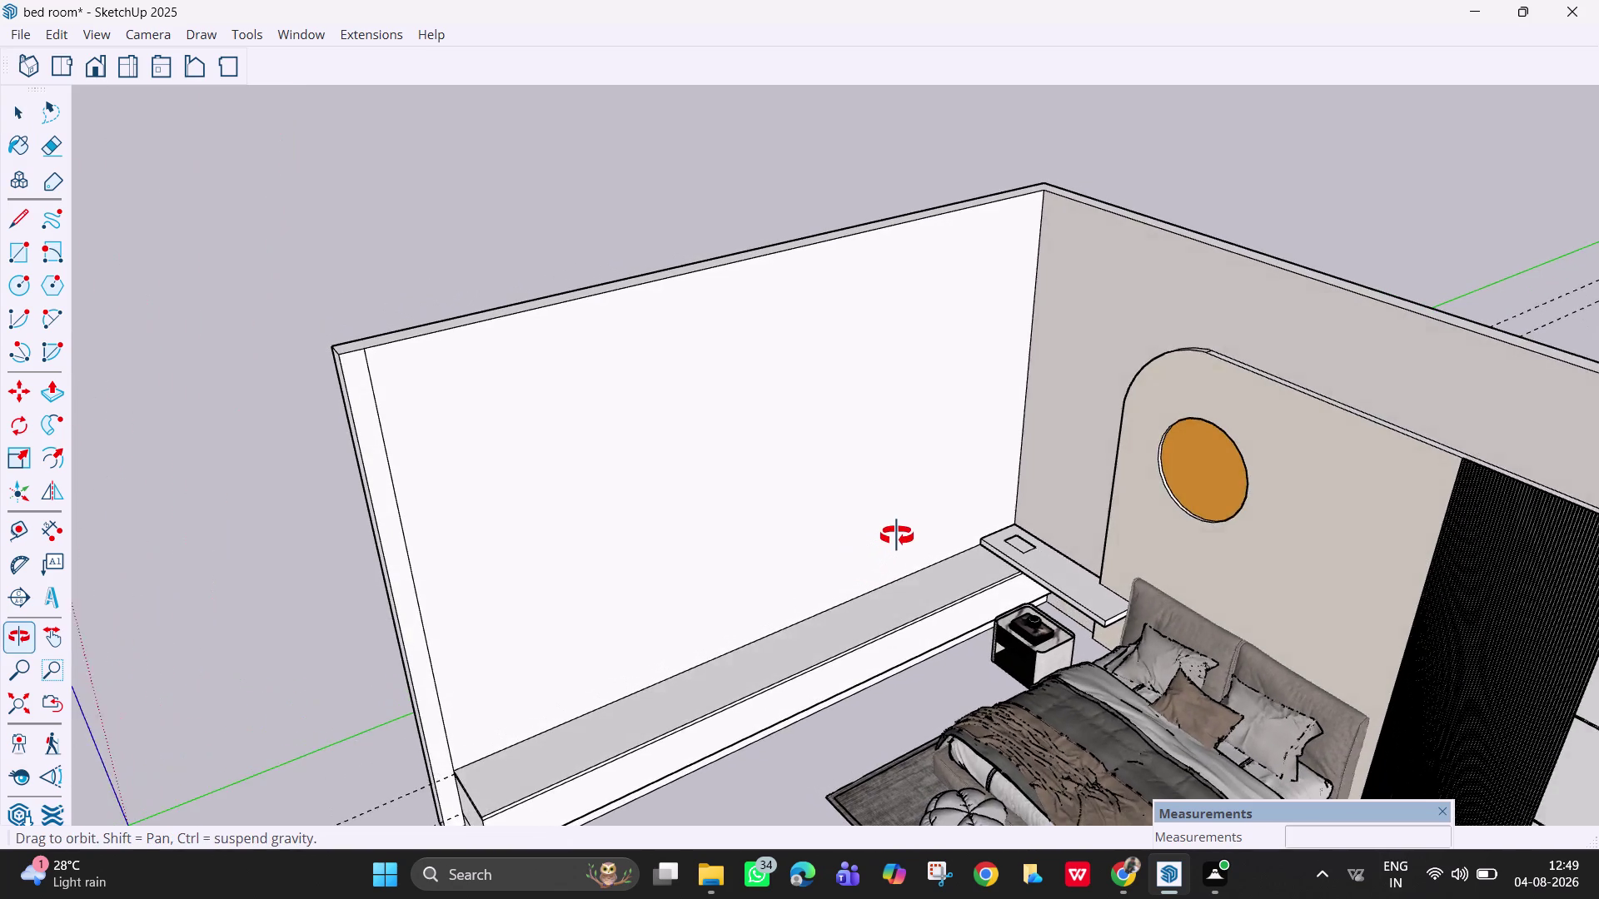
middle_drag(896, 538, 892, 537)
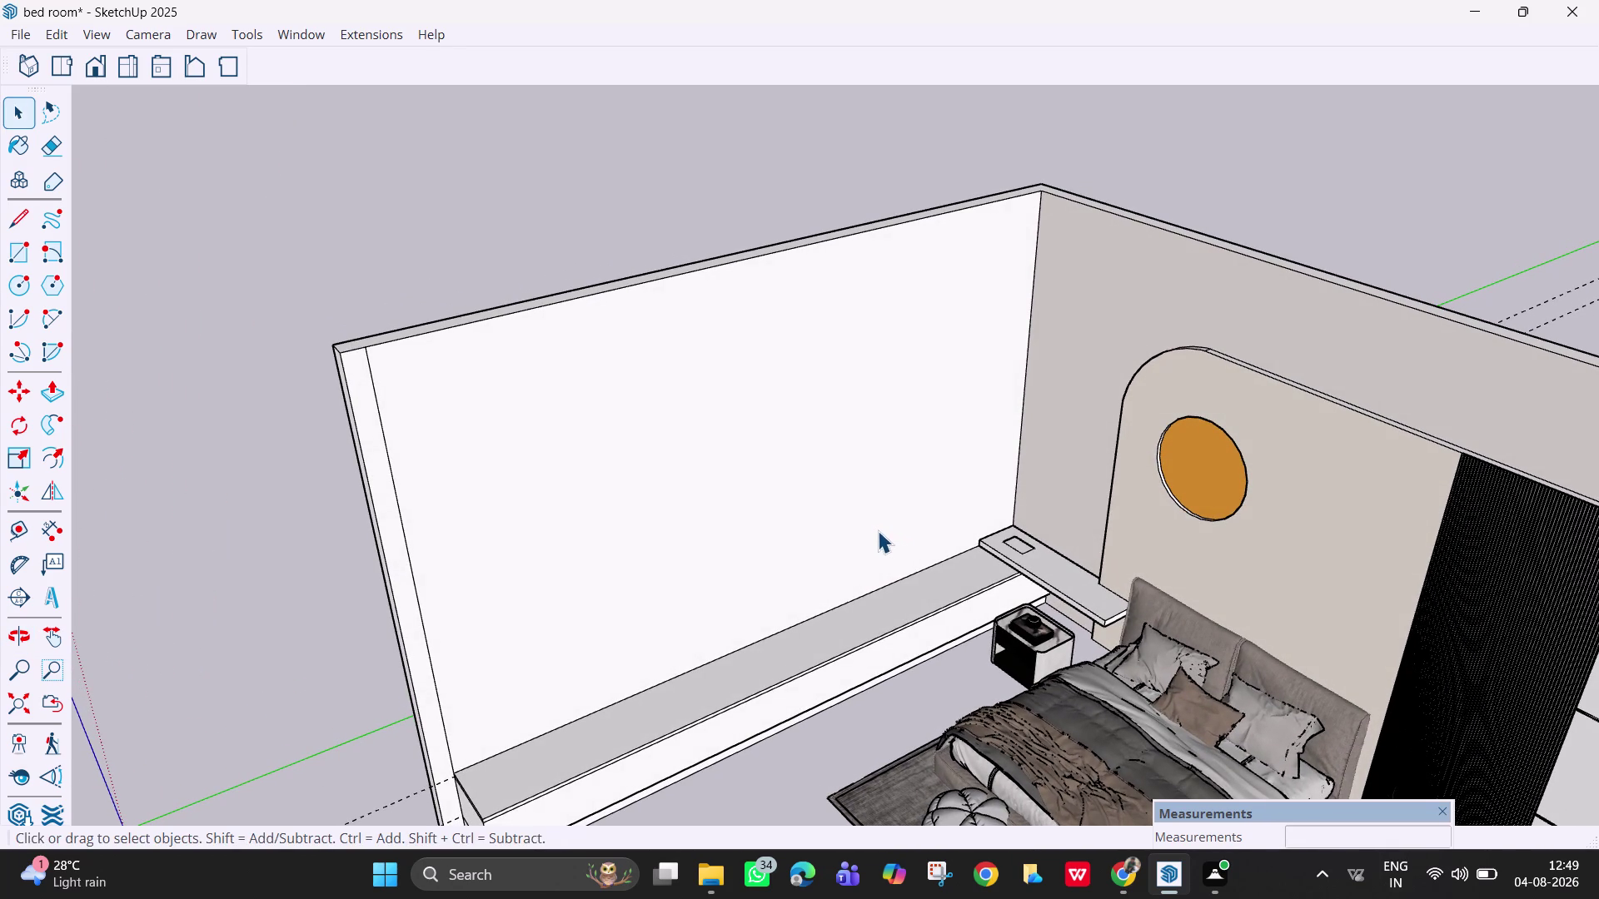
Place a Tape Measure guide 1' above the bench's top edge.
key(t)
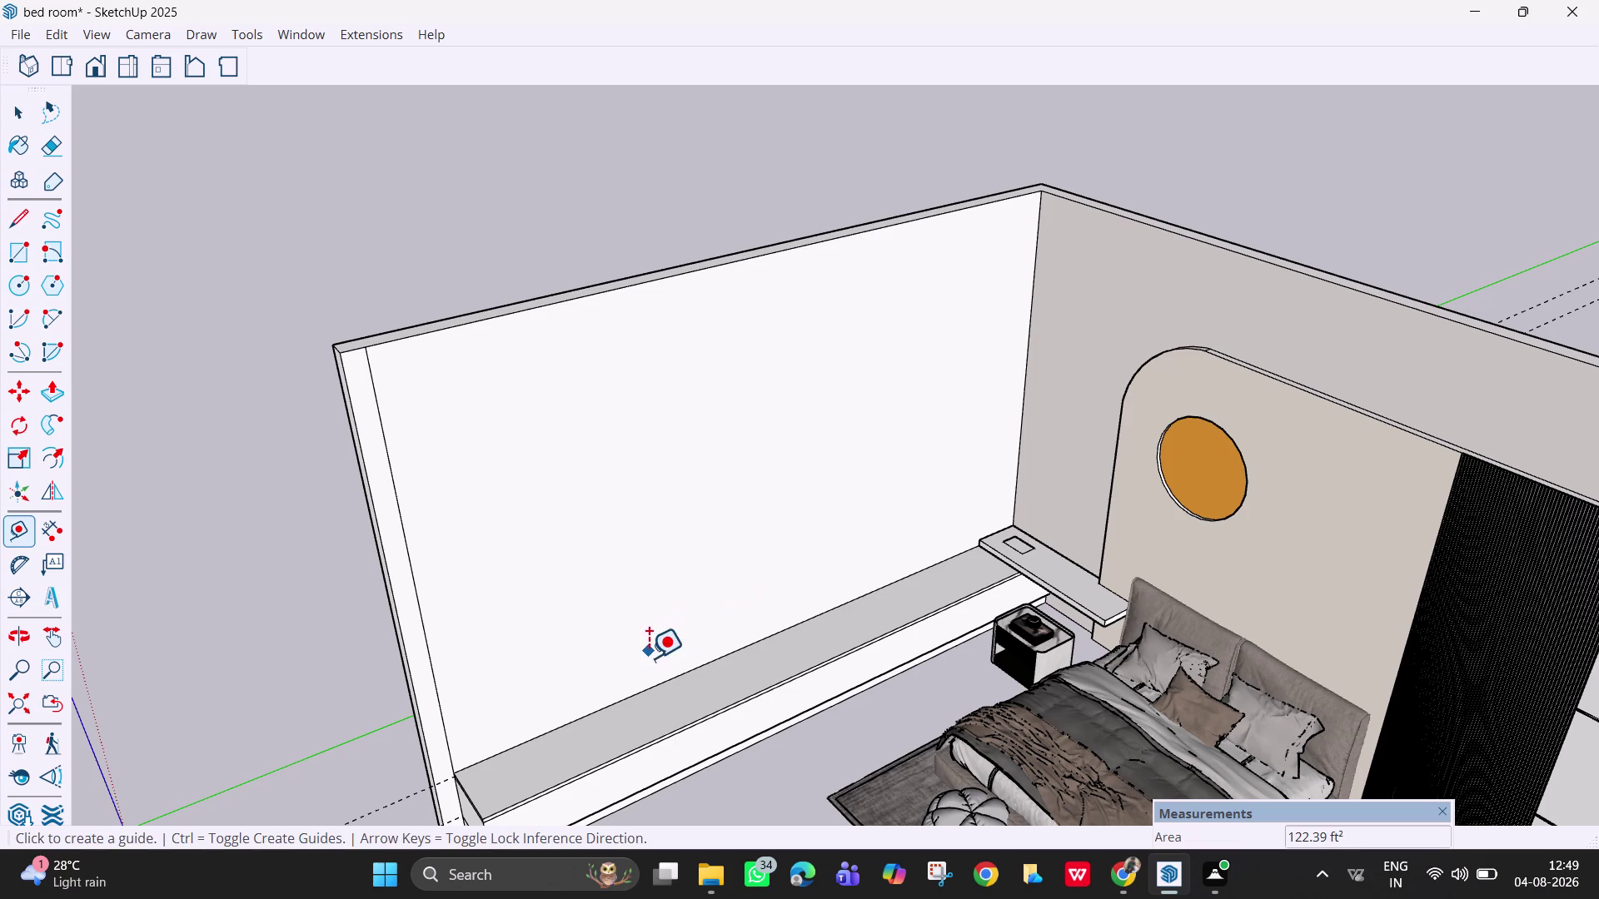
click(654, 683)
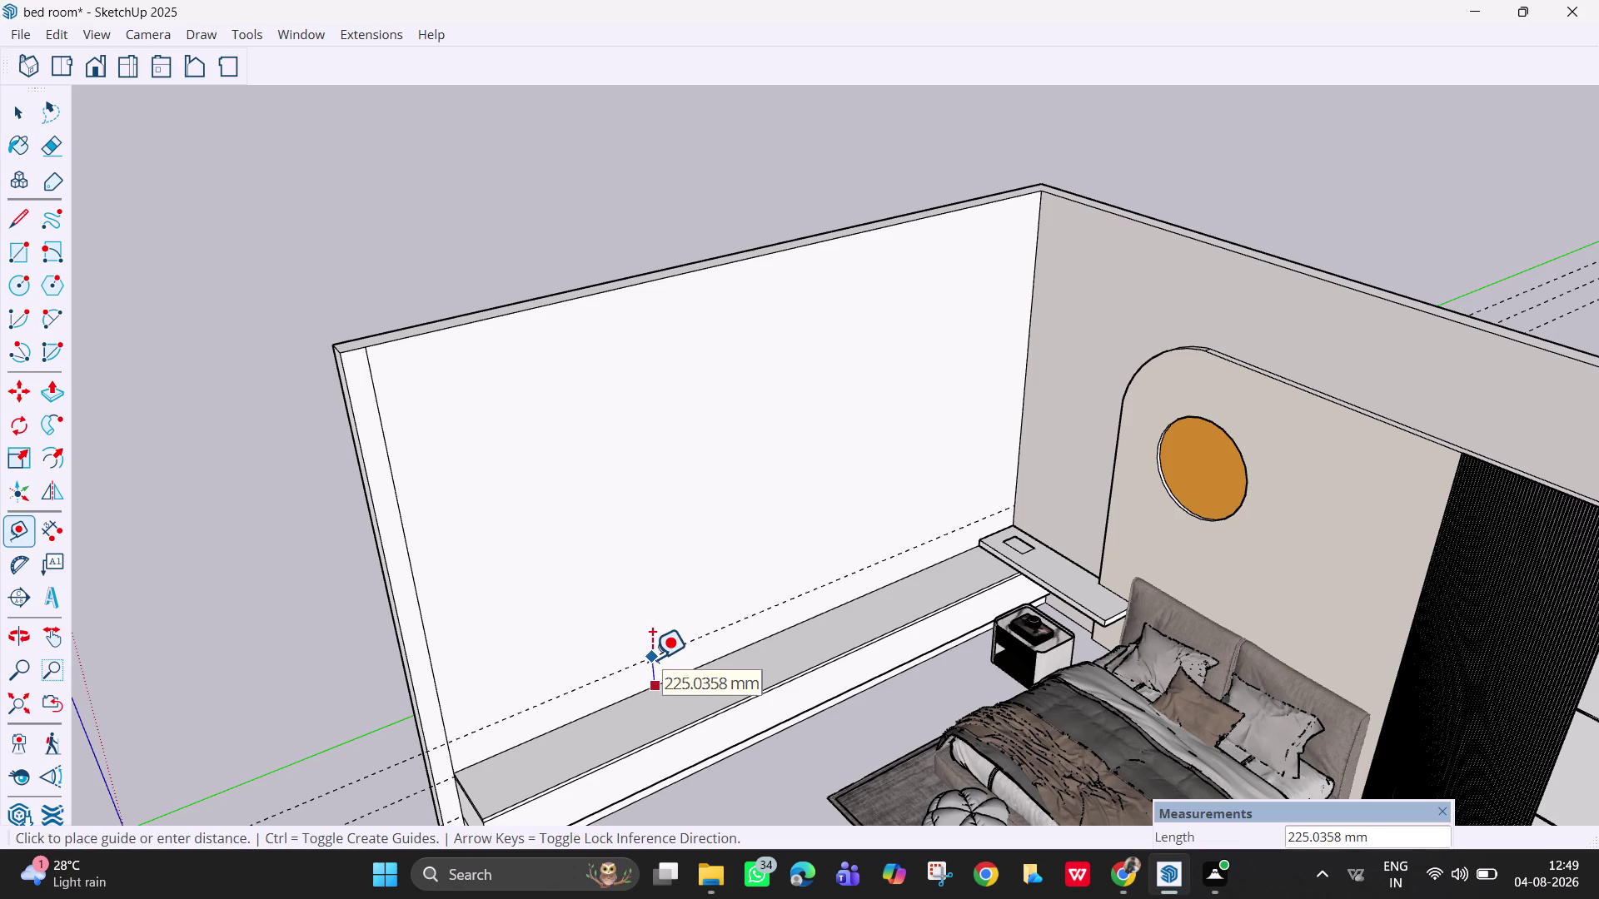
key(1)
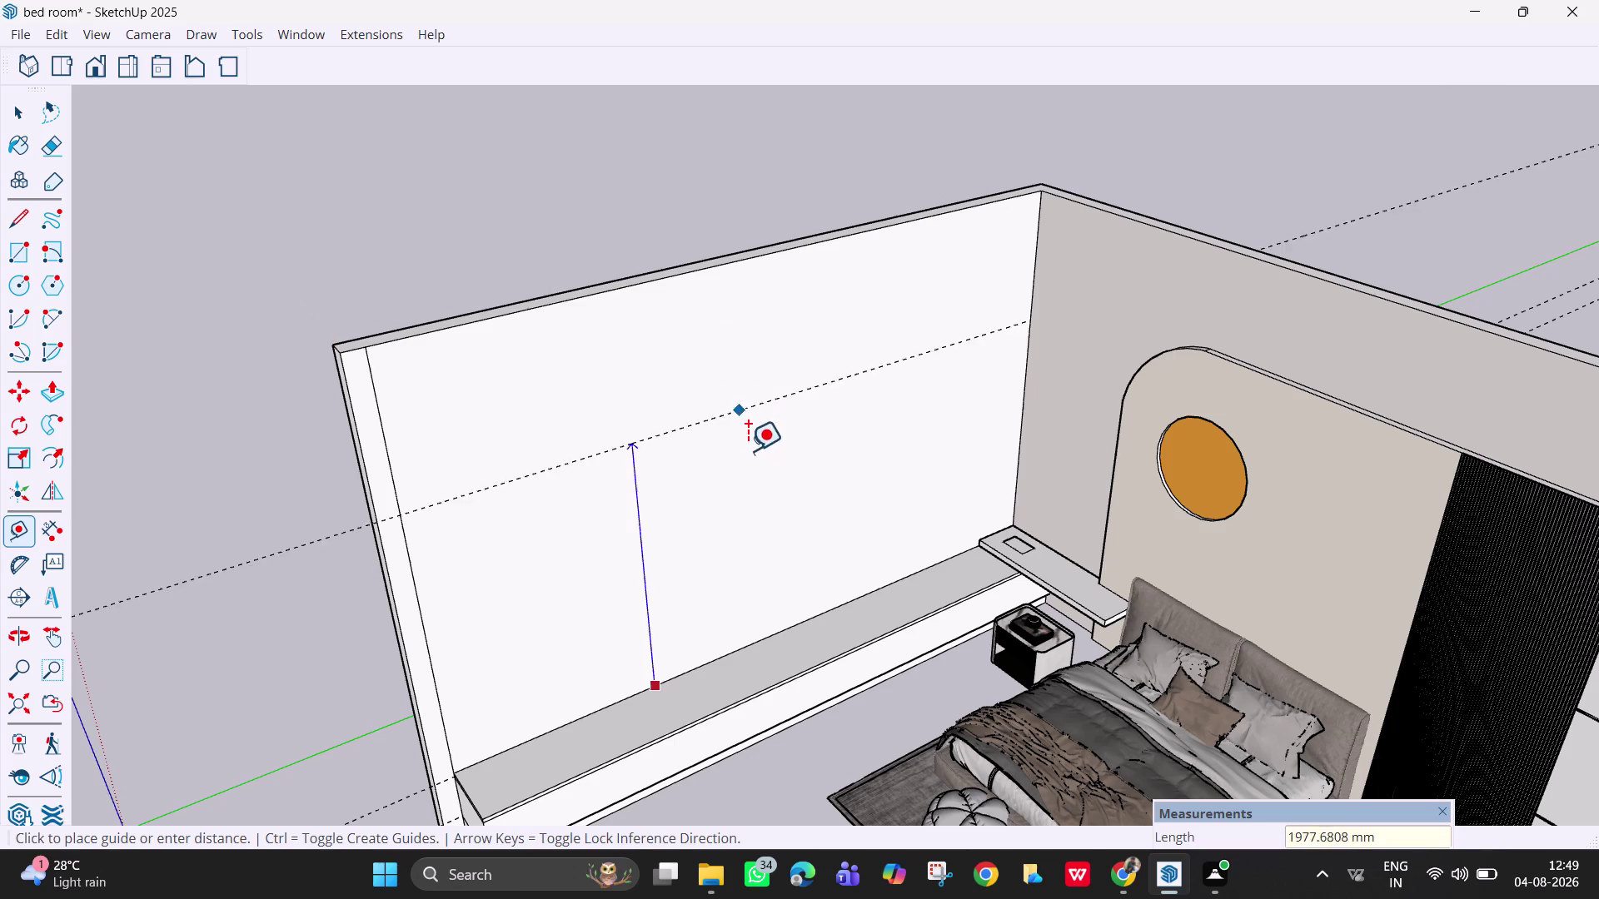
text(1)
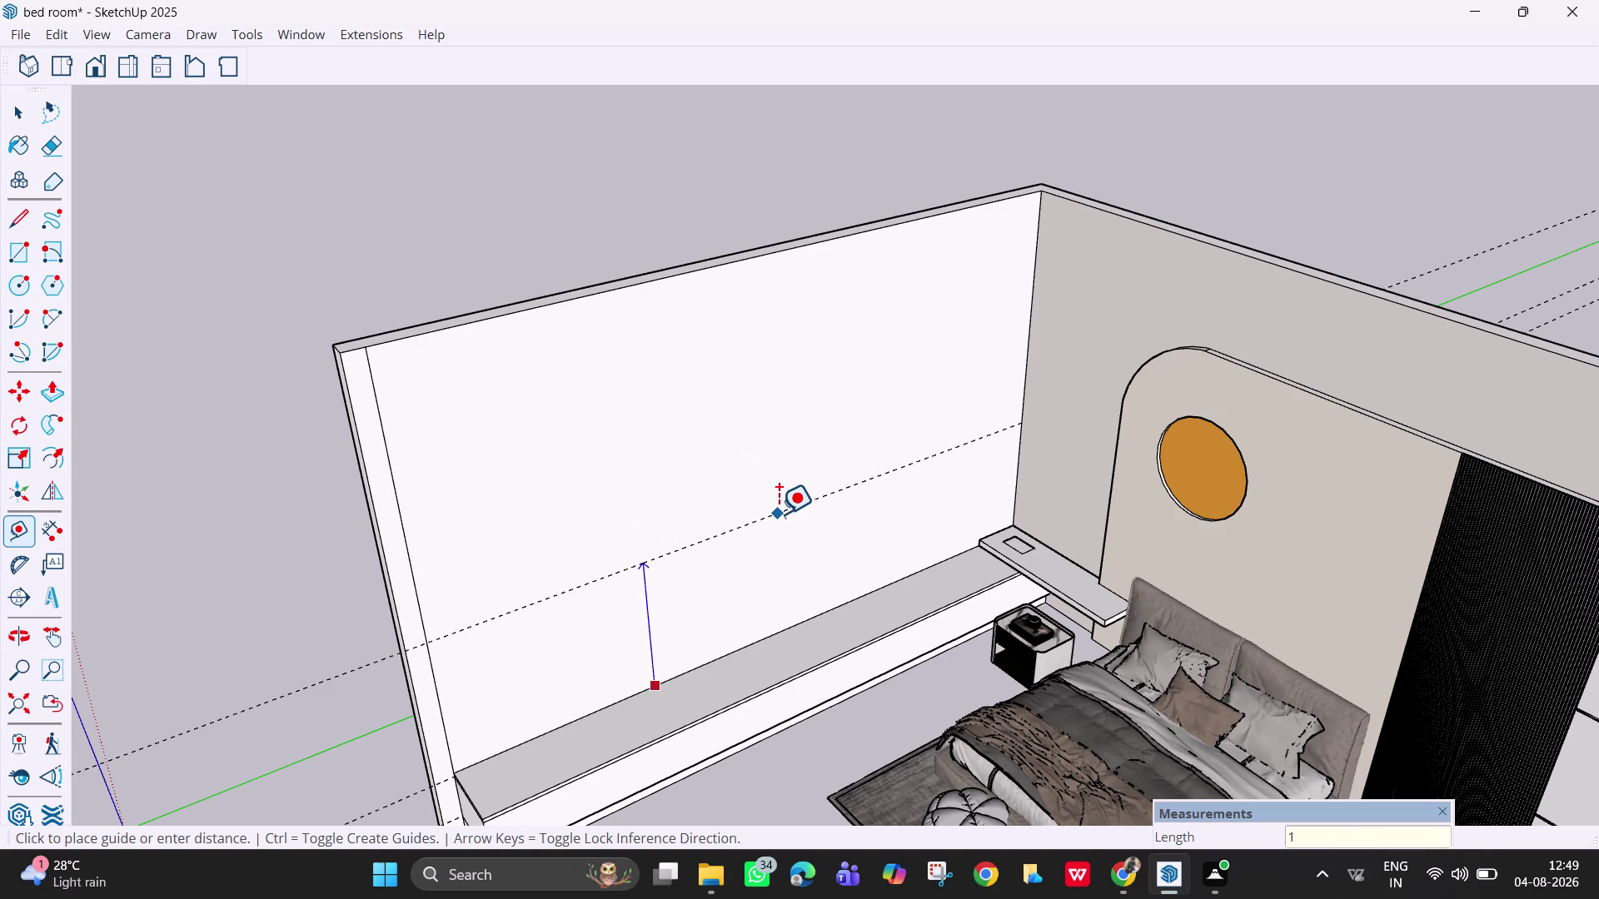
text(')
key(Return)
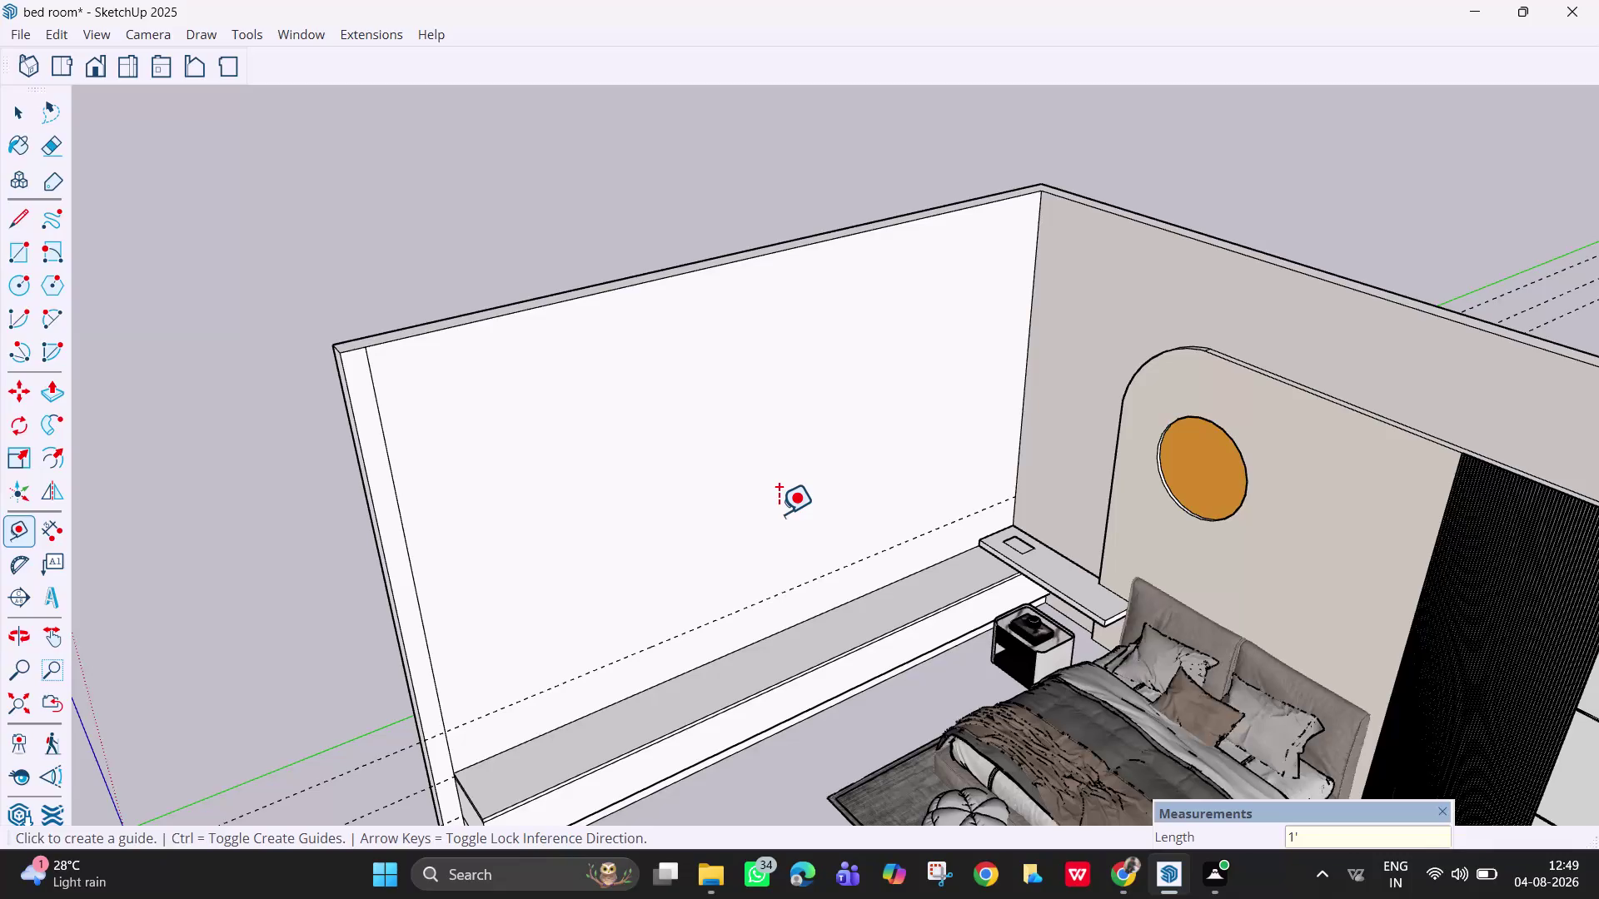
Zoom closer and pull more 1' guides from the bench edge, undoing and restarting them.
middle_drag(683, 636, 779, 469)
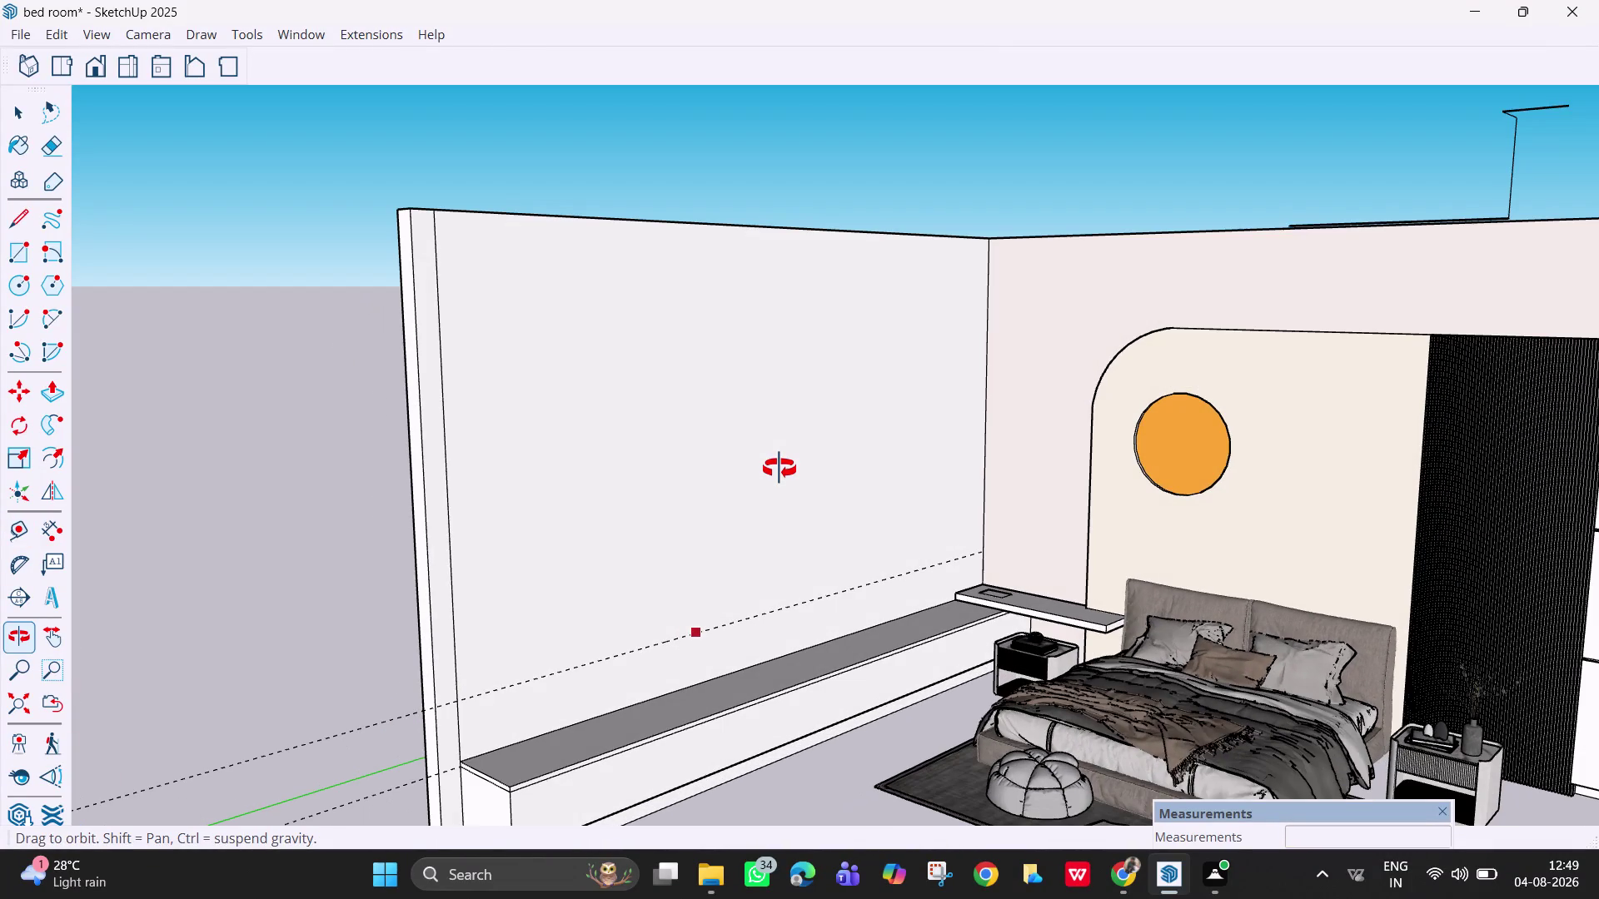
middle_drag(780, 468, 780, 470)
scroll(up, 3)
scroll(up, 3)
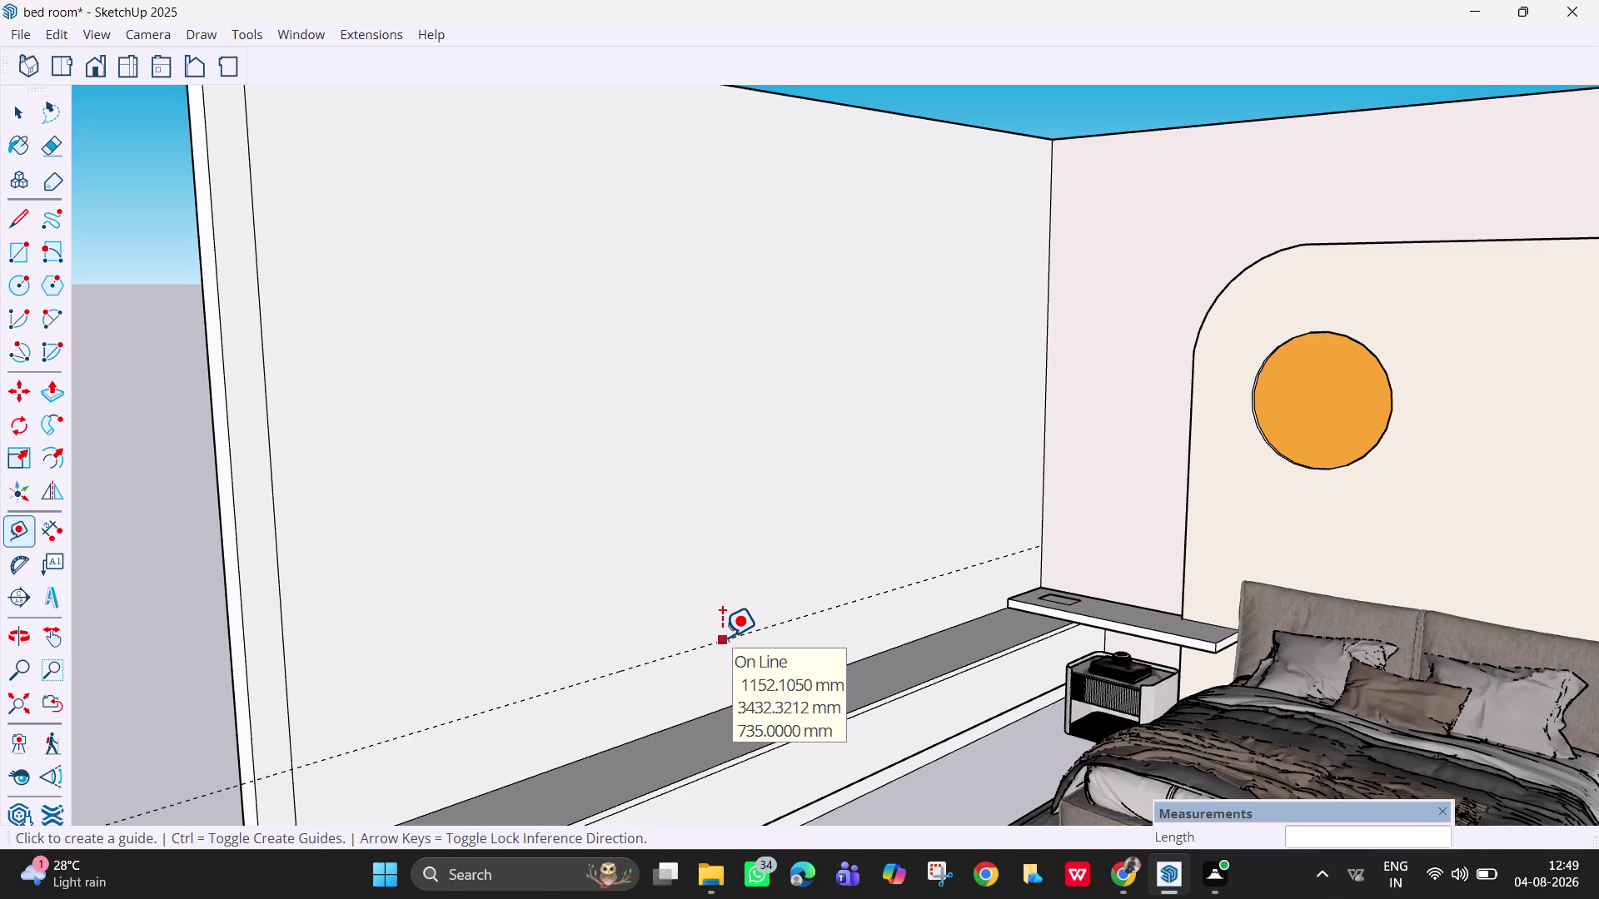
key(ctrl+z)
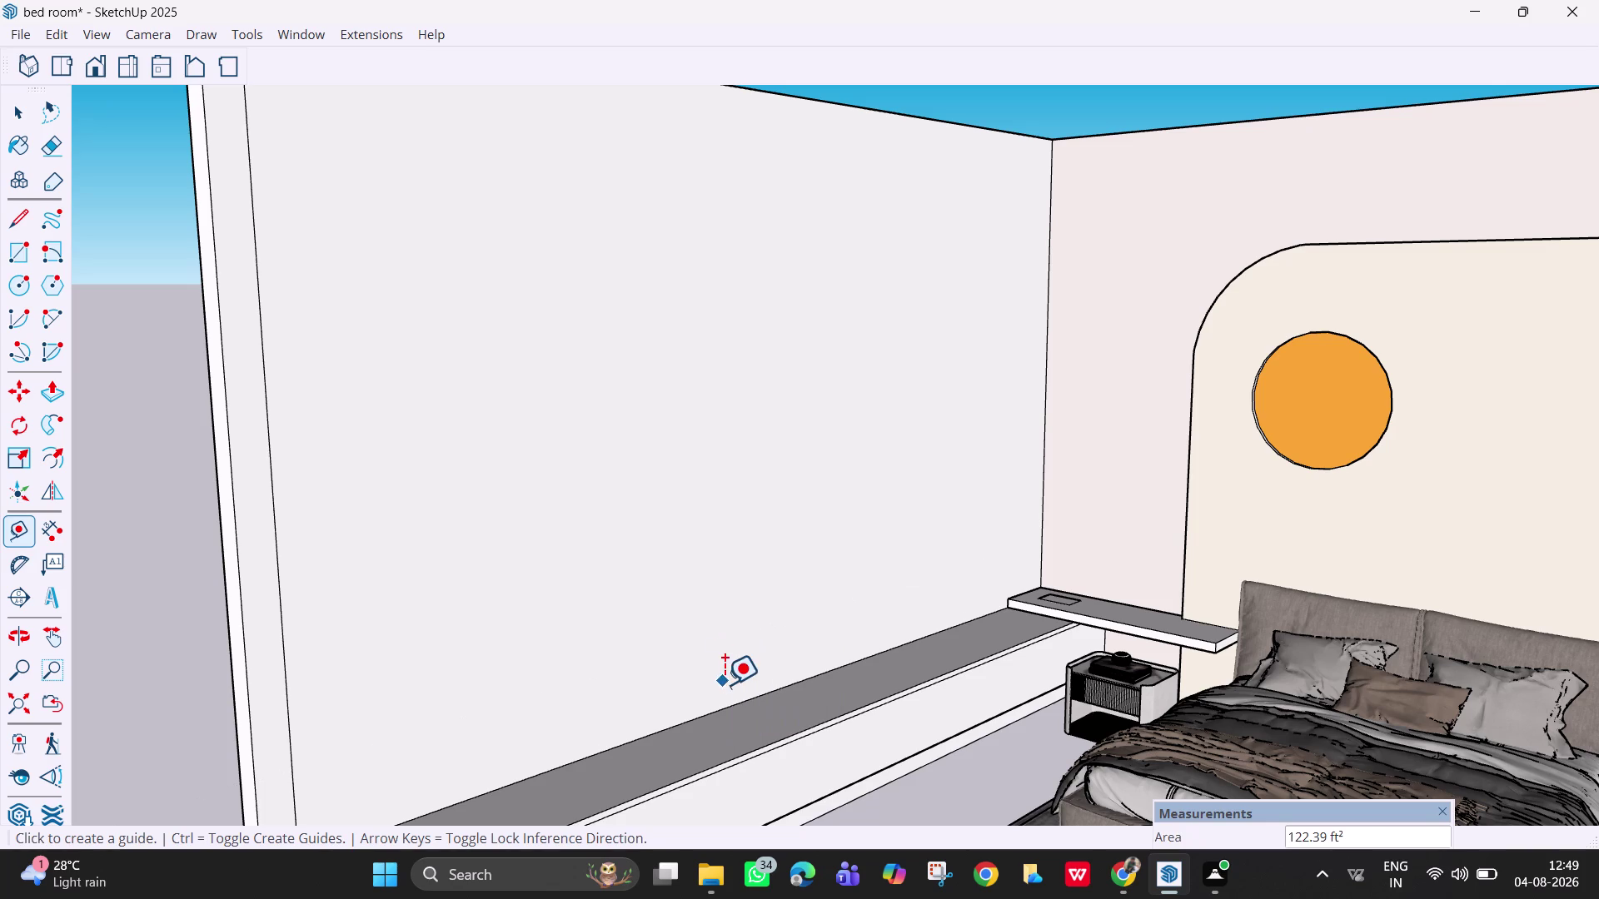
click(701, 713)
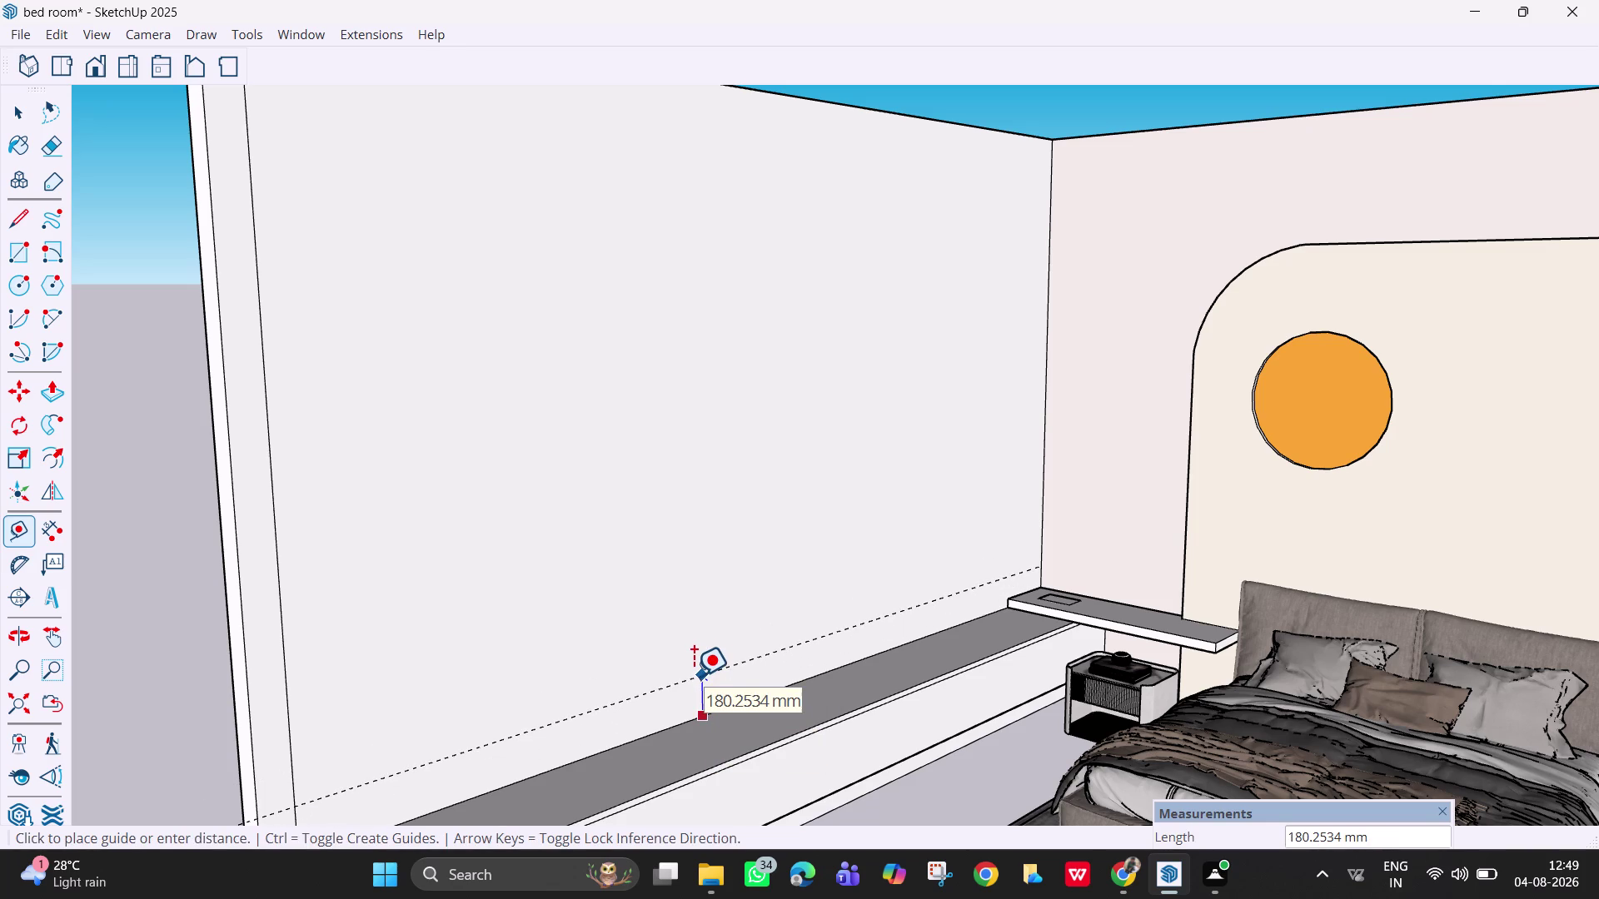
key(1)
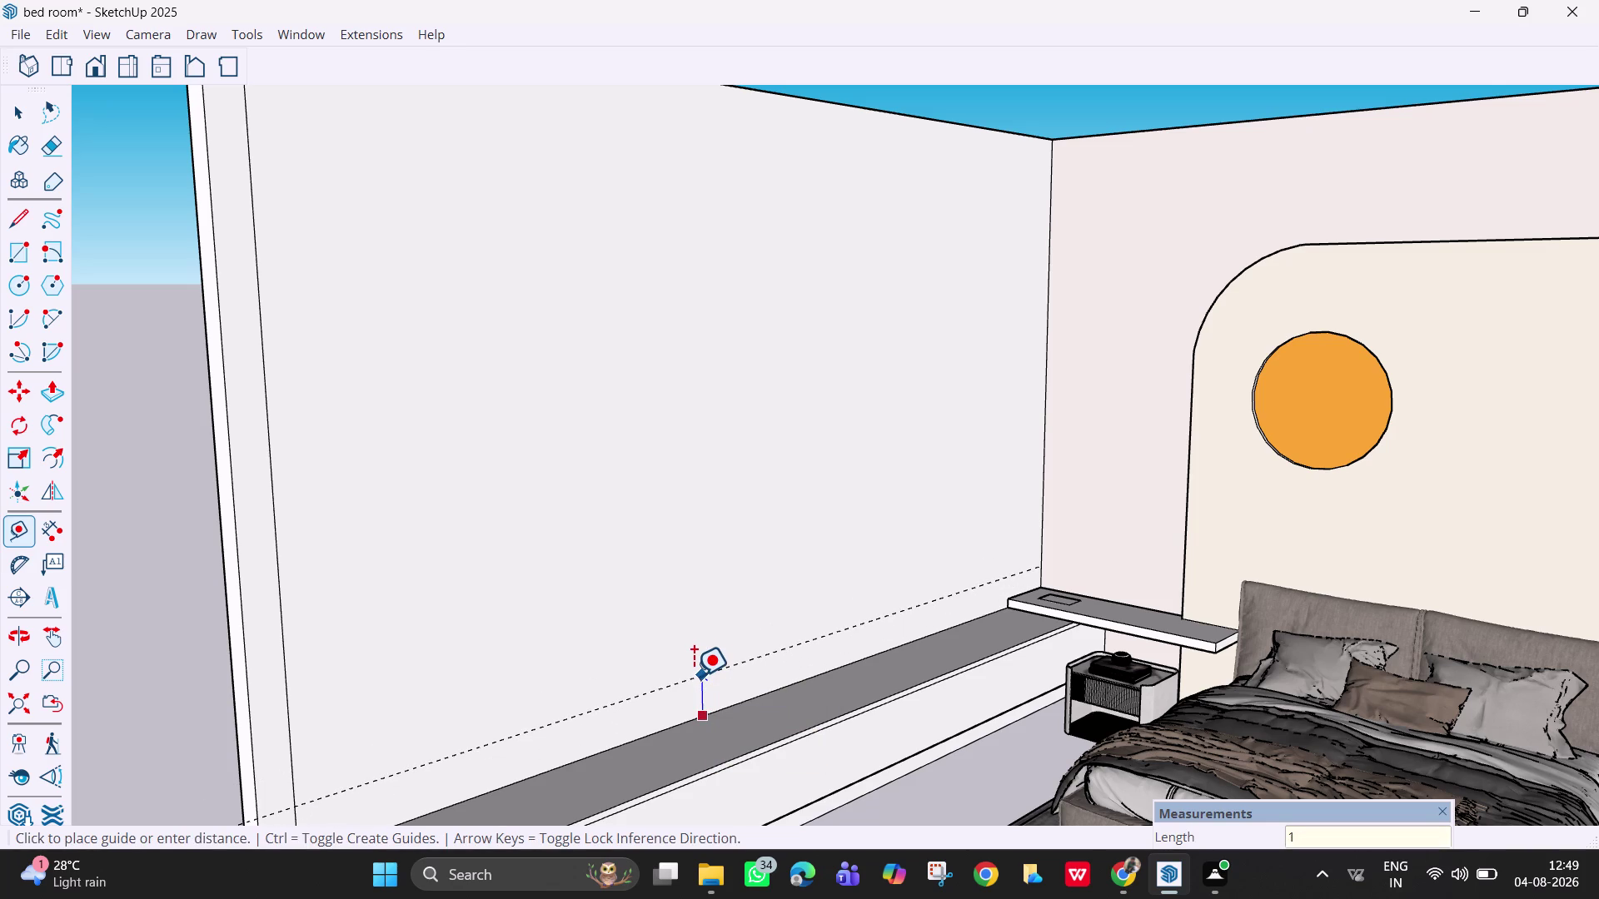
key(apostrophe)
key(Return)
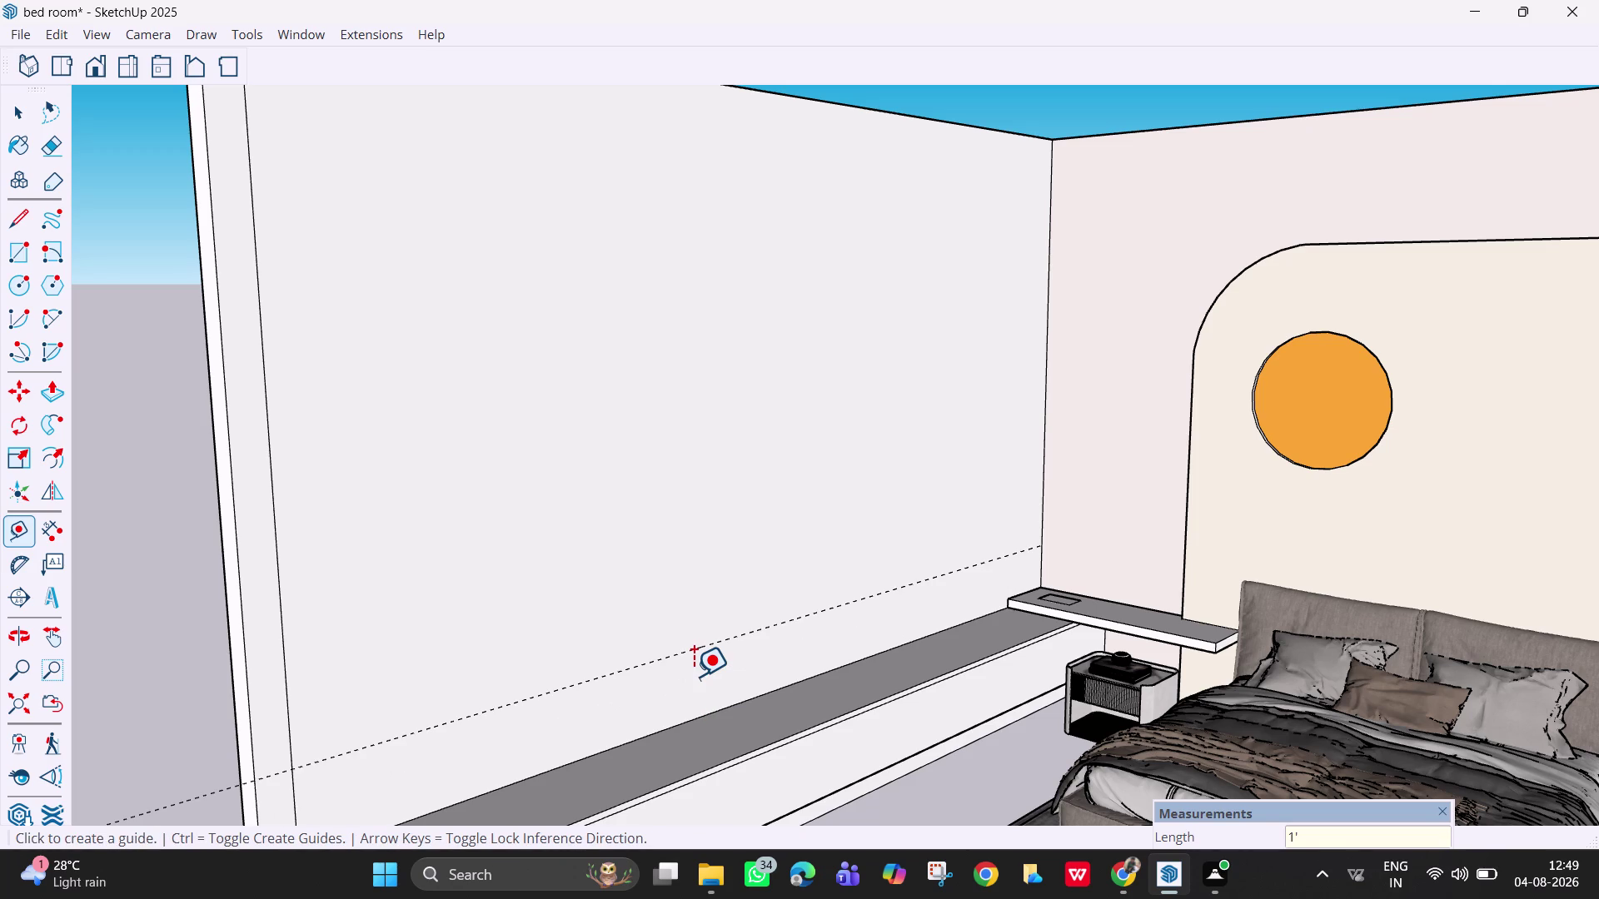
key(ctrl+z)
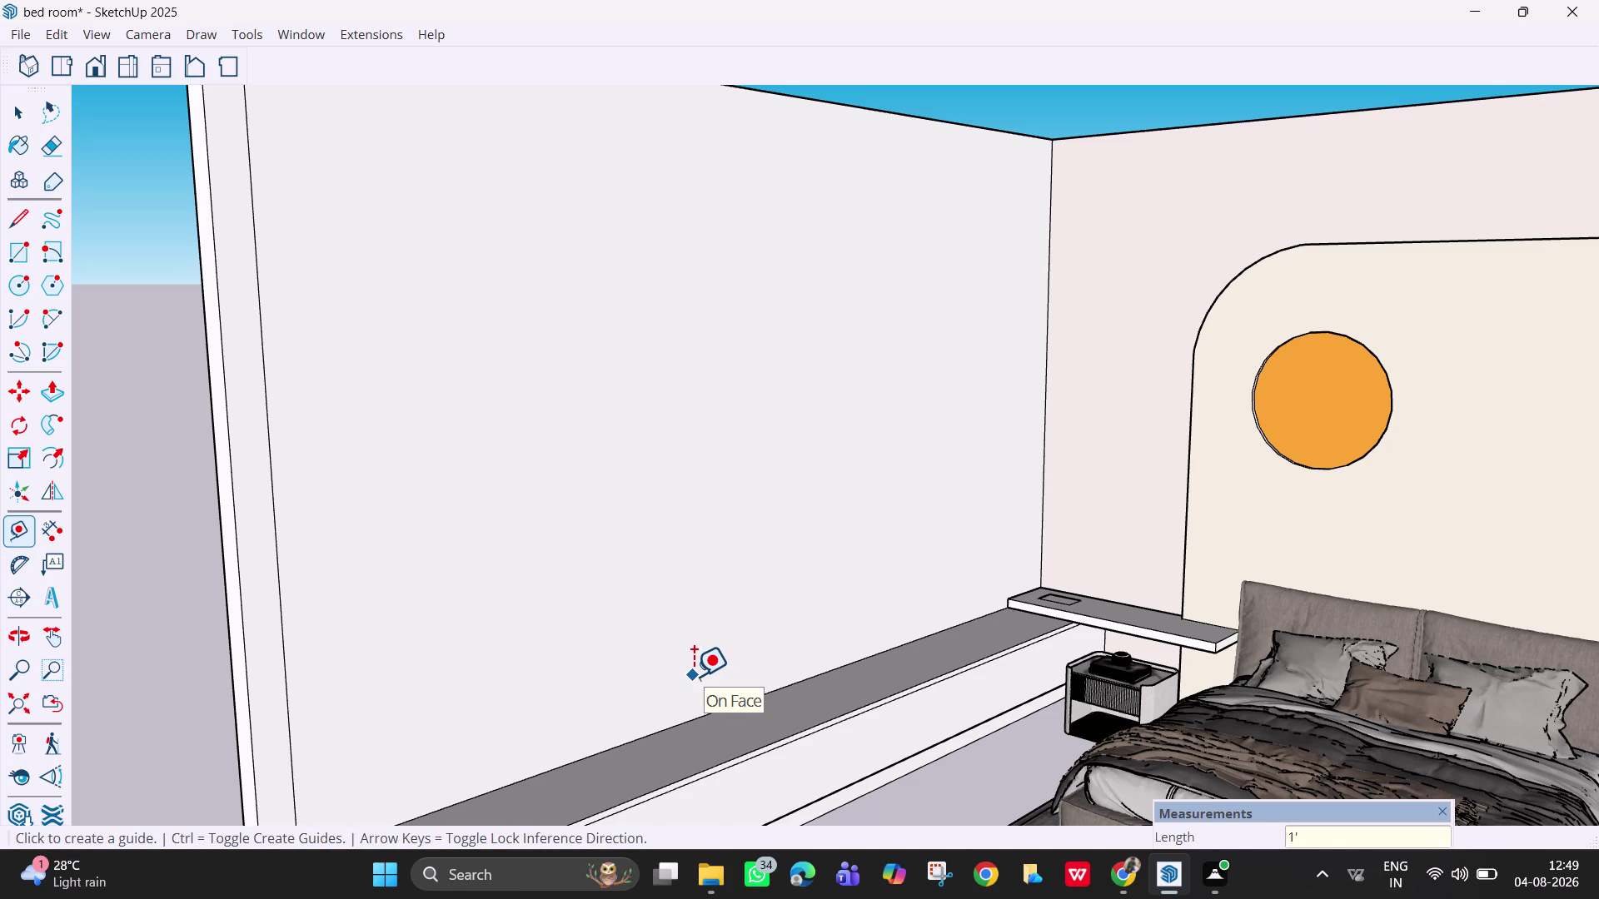
click(727, 707)
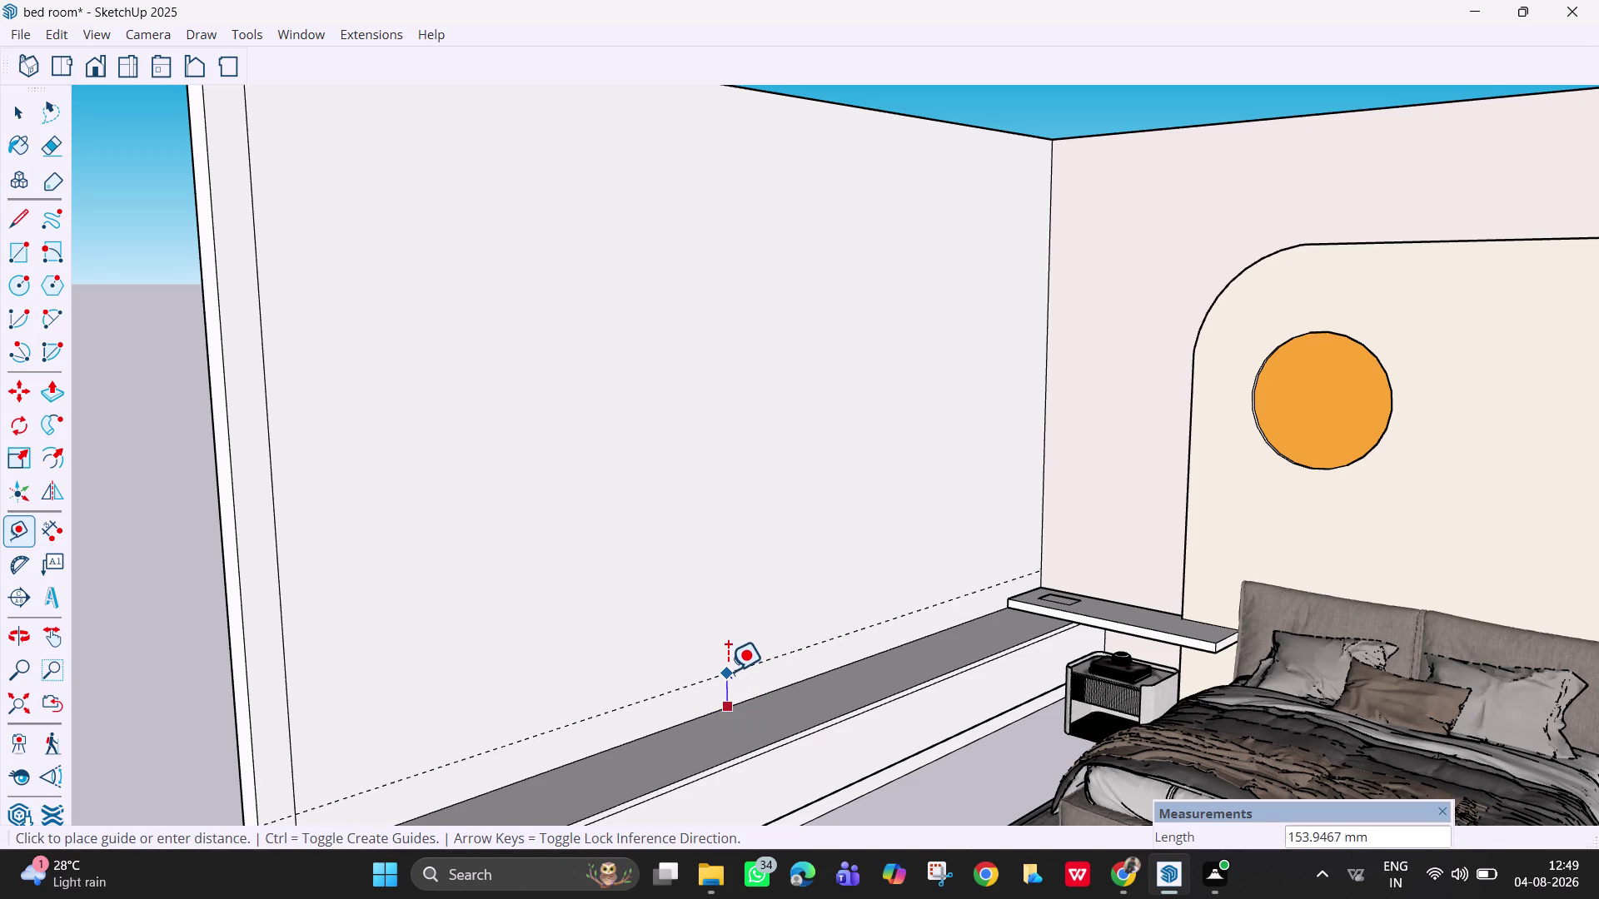